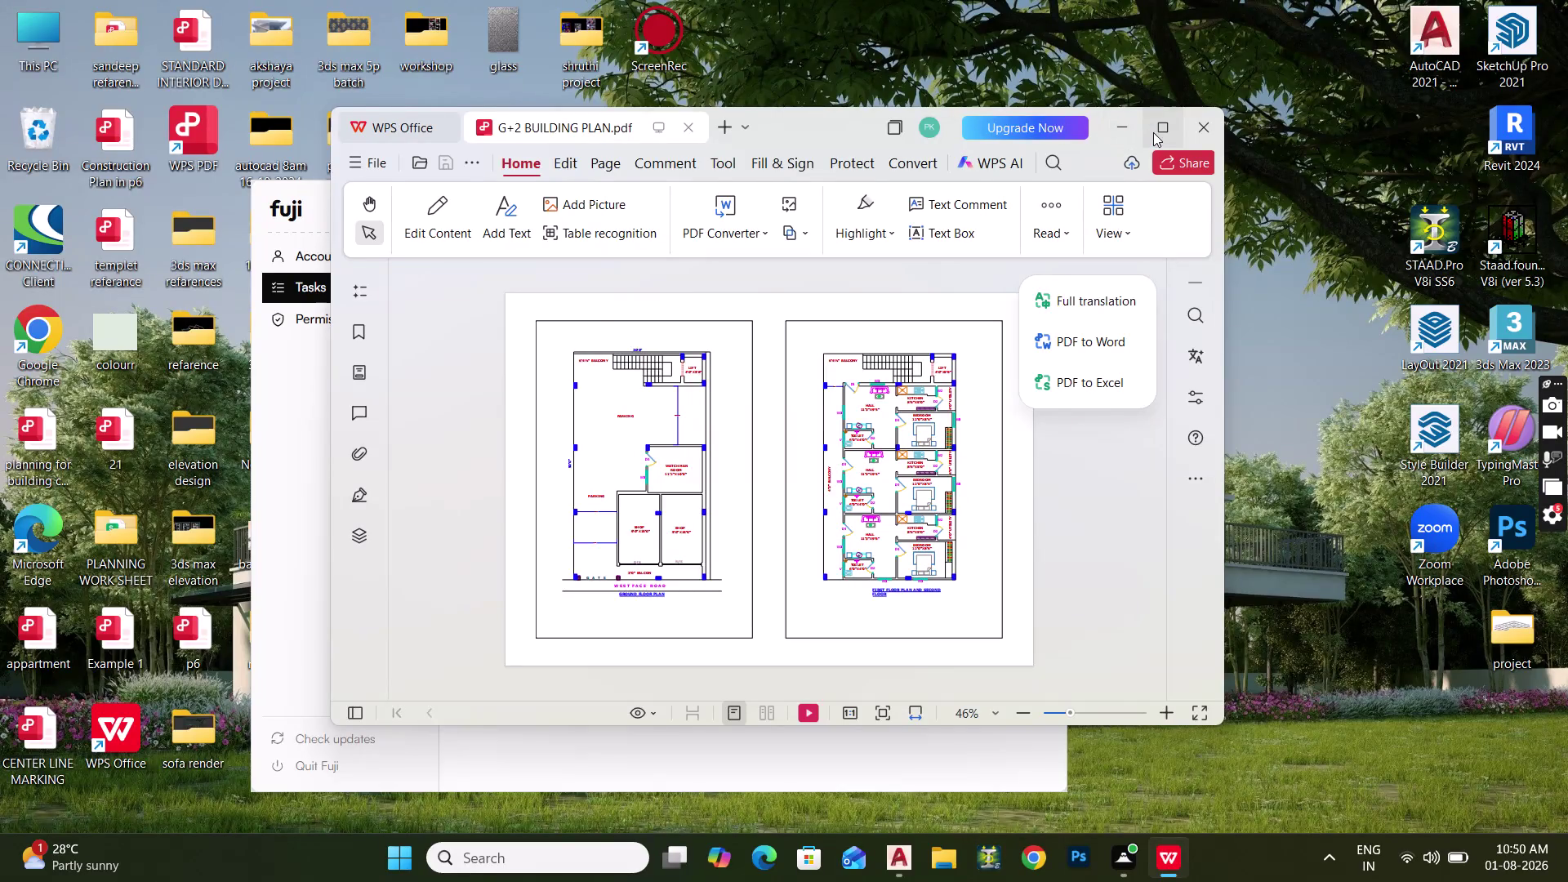
Maximize the WPS PDF window and pan across the building plan sheets.
click(1156, 134)
scroll(up, 3)
scroll(up, 3)
scroll(up, 3)
middle_drag(676, 411, 735, 591)
scroll(up, 3)
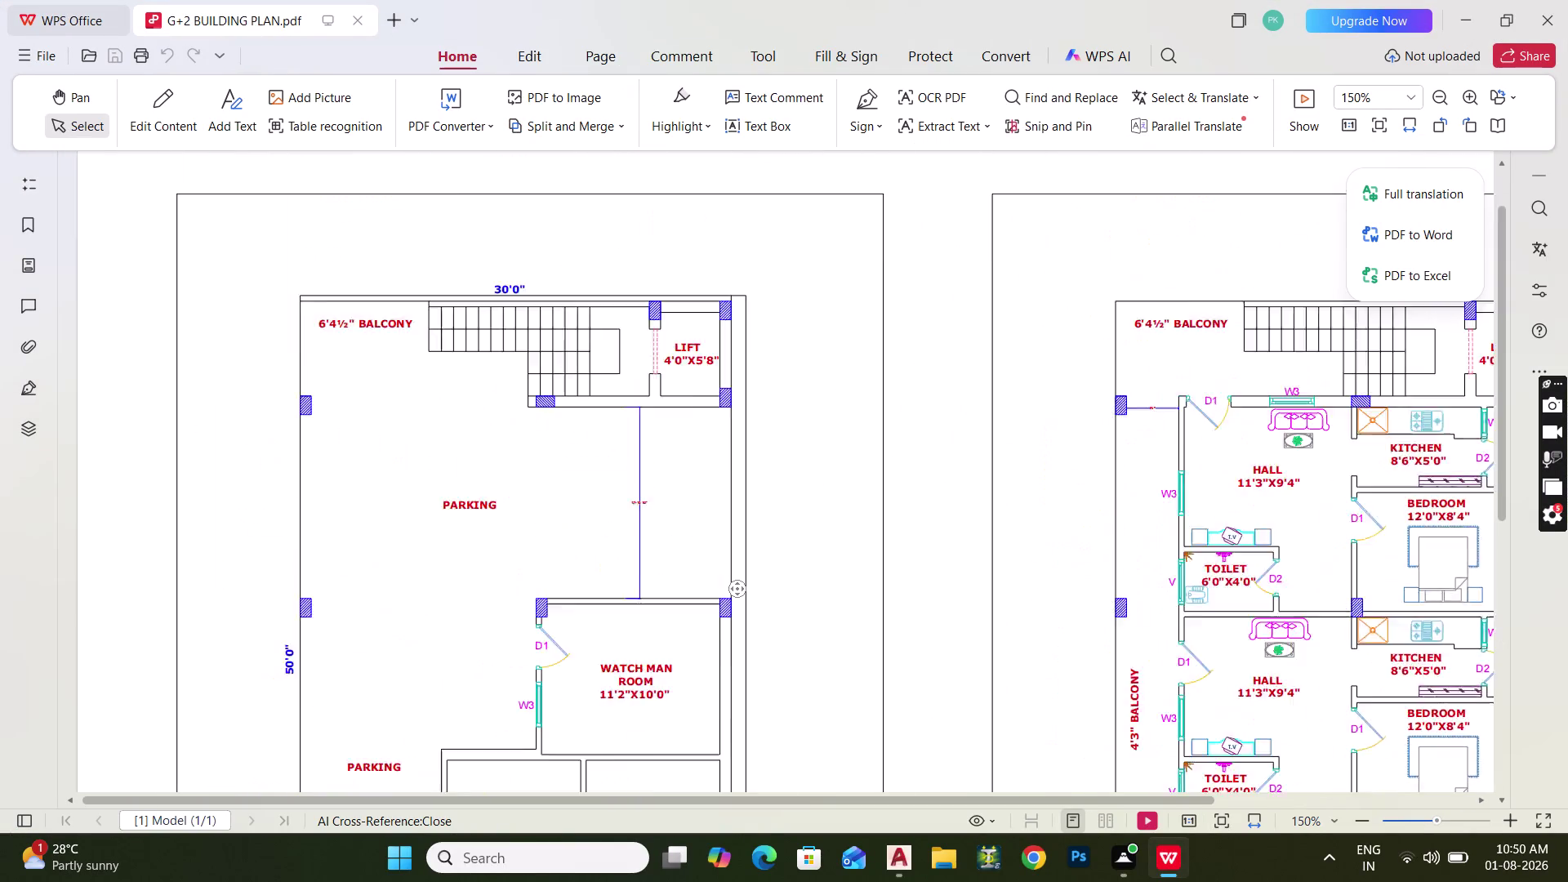
middle_drag(662, 504, 900, 405)
drag(558, 489, 843, 473)
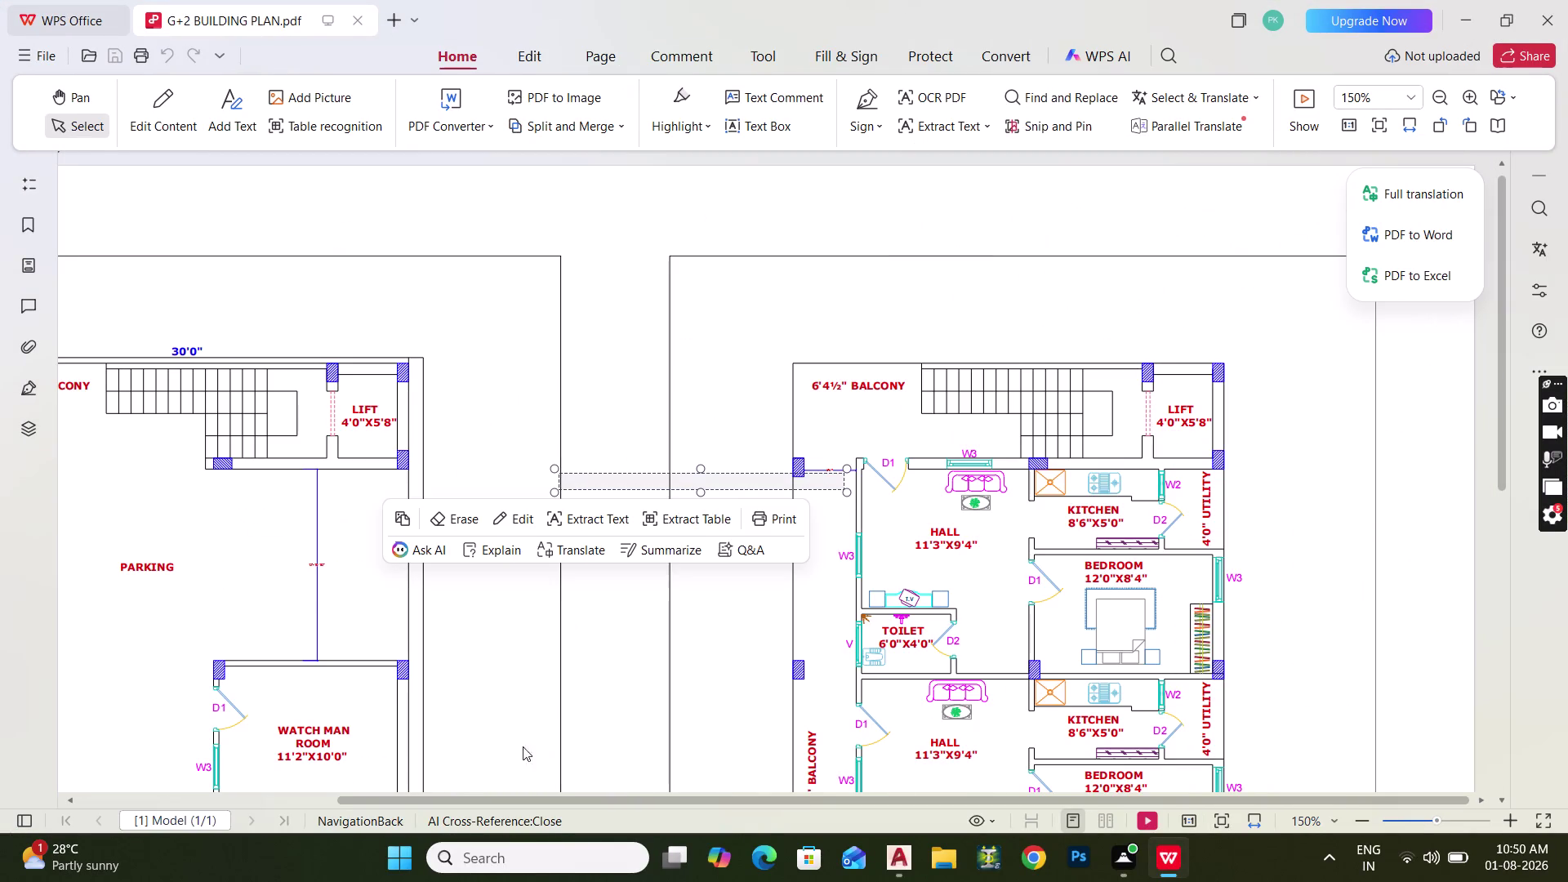
drag(469, 798, 254, 722)
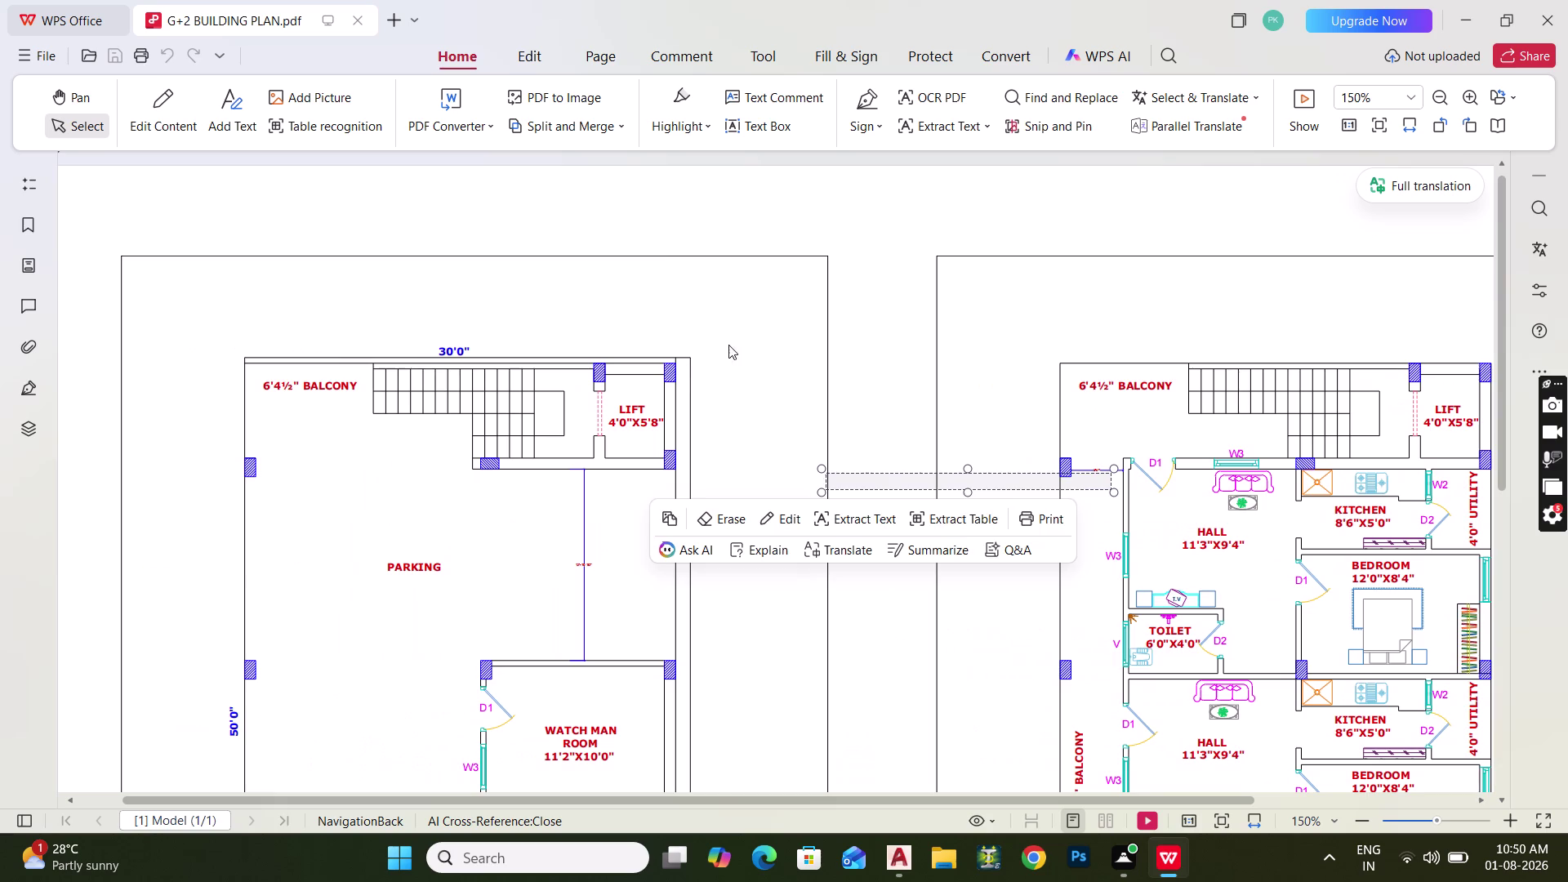
click(740, 332)
Zoom to 200% on the ground floor plan's balcony and stairs.
scroll(down, 3)
scroll(down, 3)
scroll(down, 3)
scroll(down, 3)
scroll(up, 3)
scroll(up, 3)
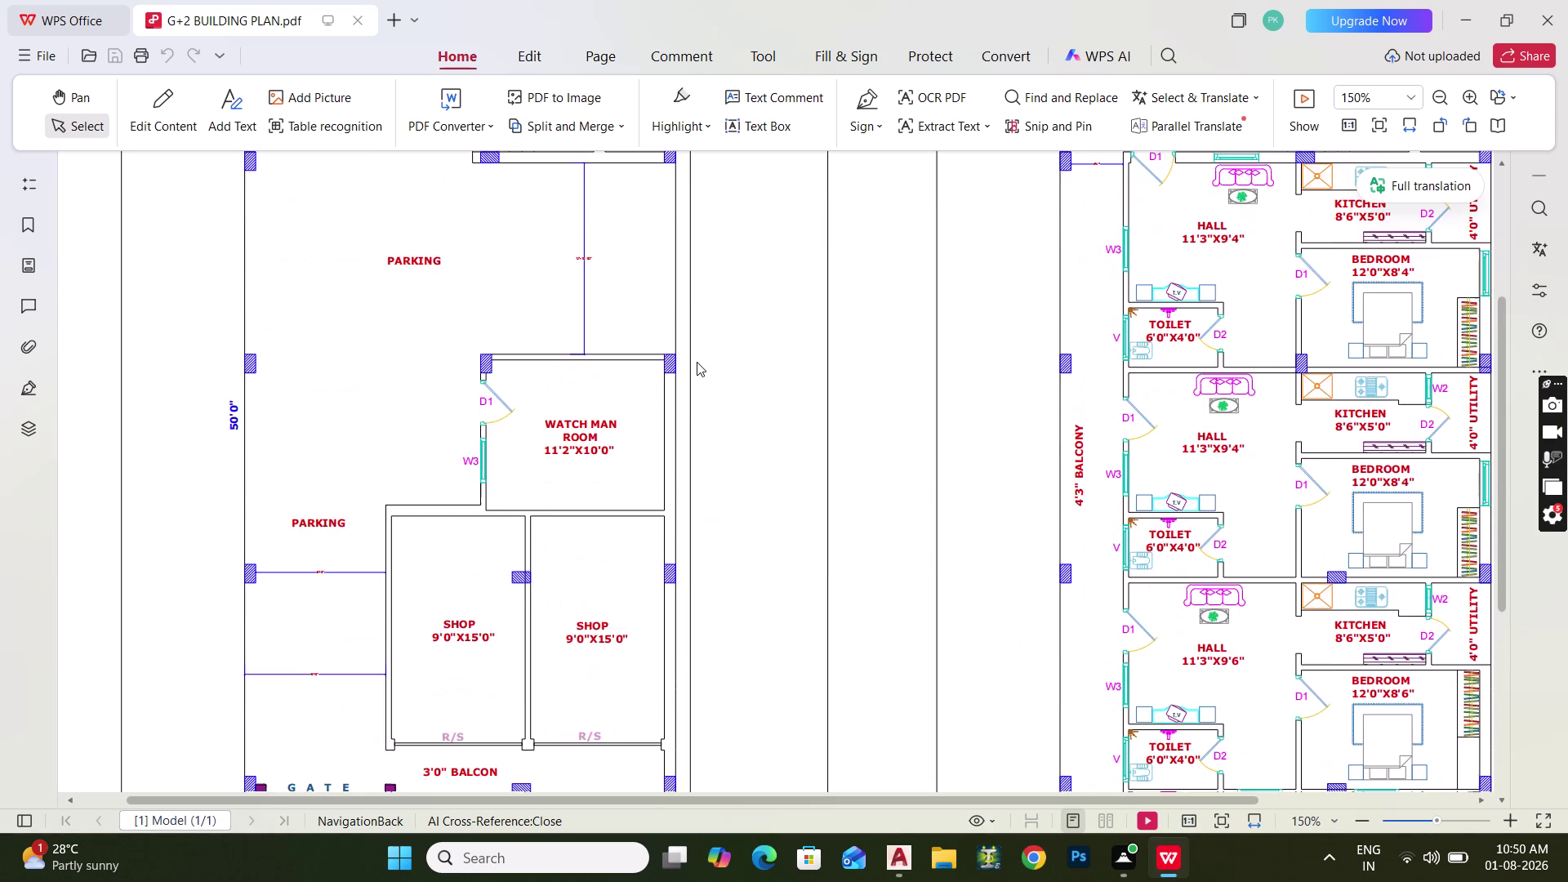
scroll(up, 3)
scroll(up, 3)
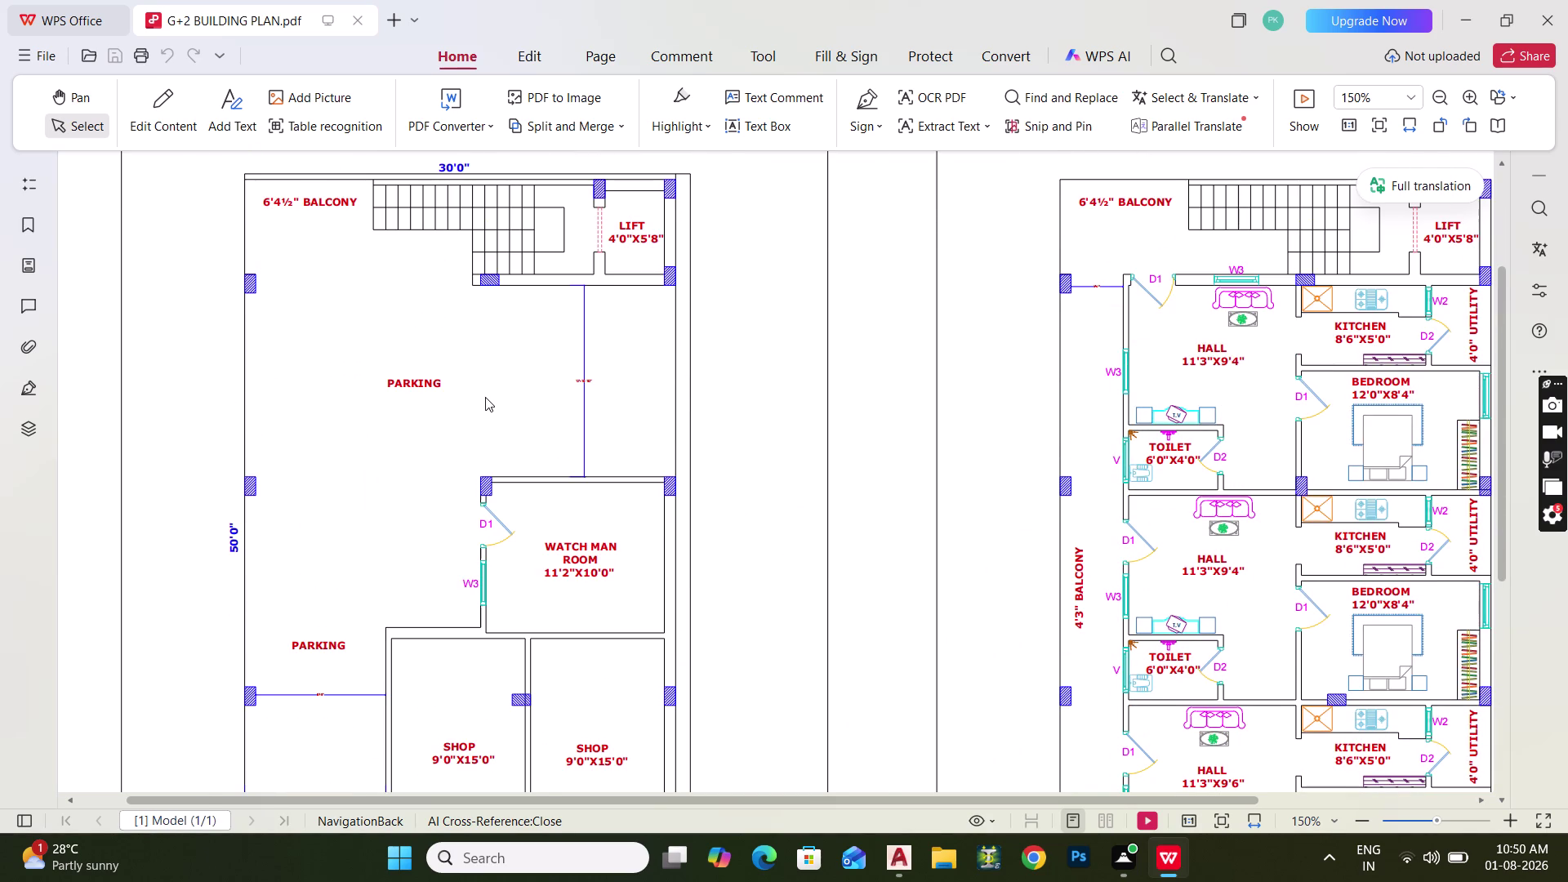
scroll(up, 3)
middle_drag(489, 397, 643, 430)
scroll(up, 3)
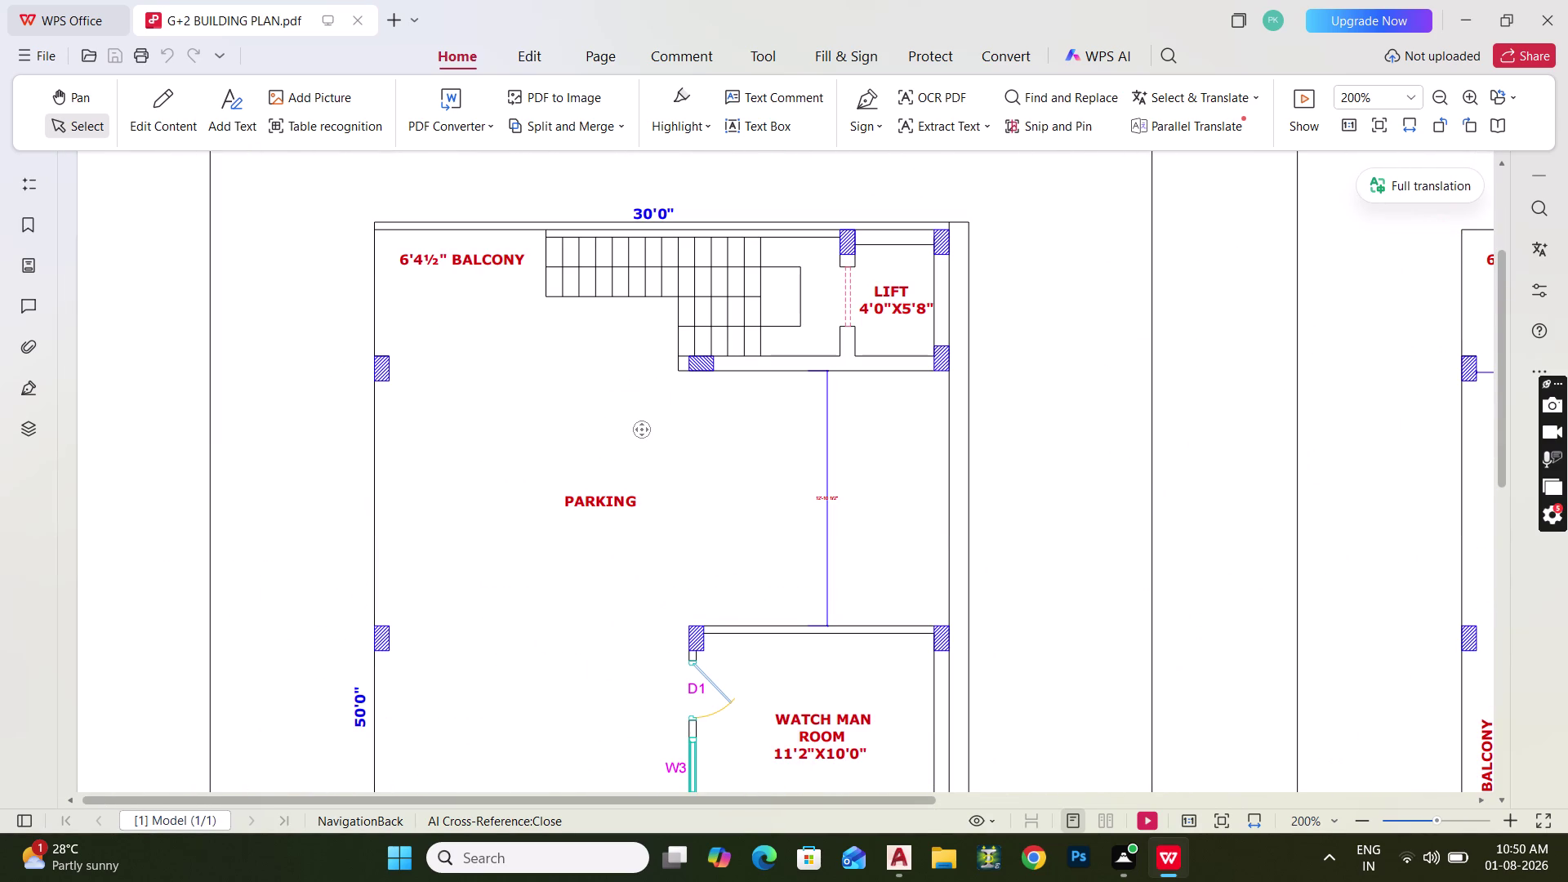
key(Escape)
Switch to the blank AutoCAD 2021 drawing.
click(899, 848)
scroll(down, 3)
middle_drag(681, 445, 637, 596)
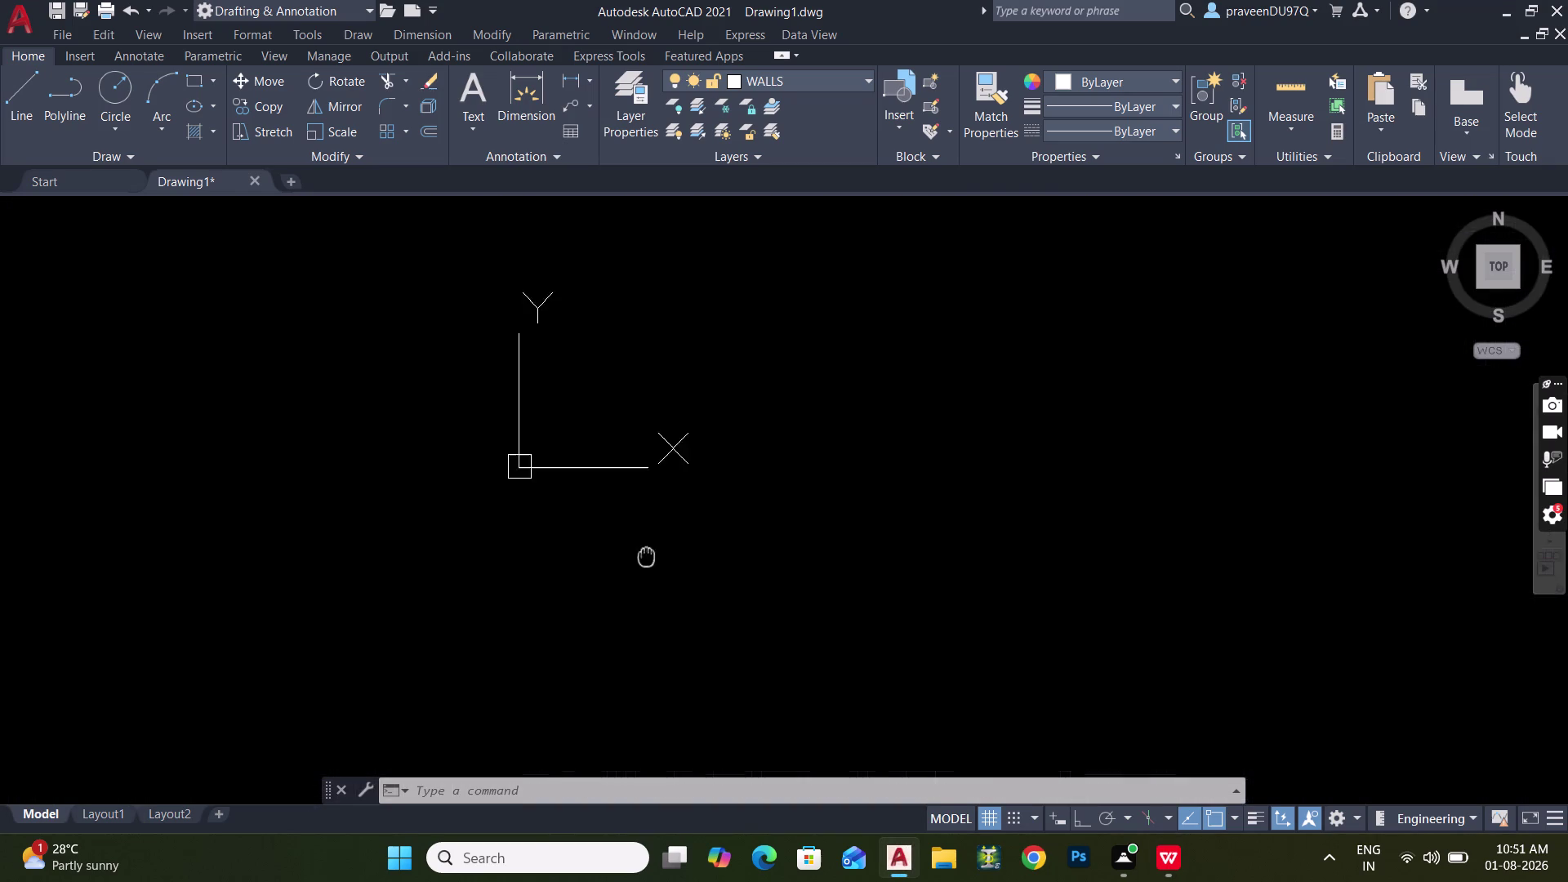
Start a rectangle at a picked corner with length 30' and width 50'.
middle_drag(637, 596, 636, 607)
text(RE)
key(c)
key(space)
click(593, 210)
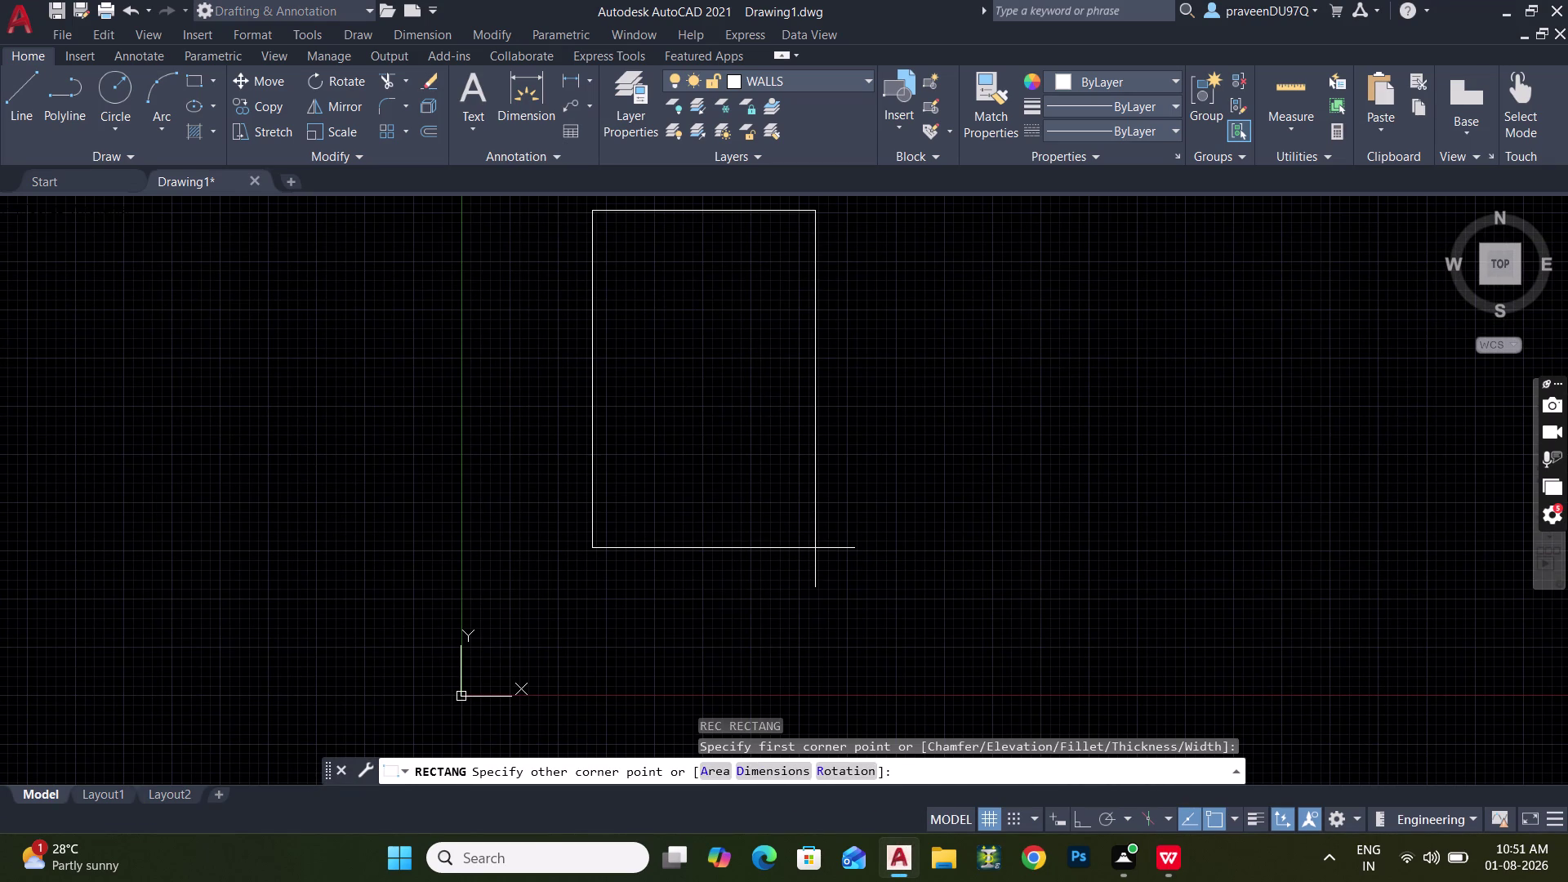
text(D)
key(space)
text(30)
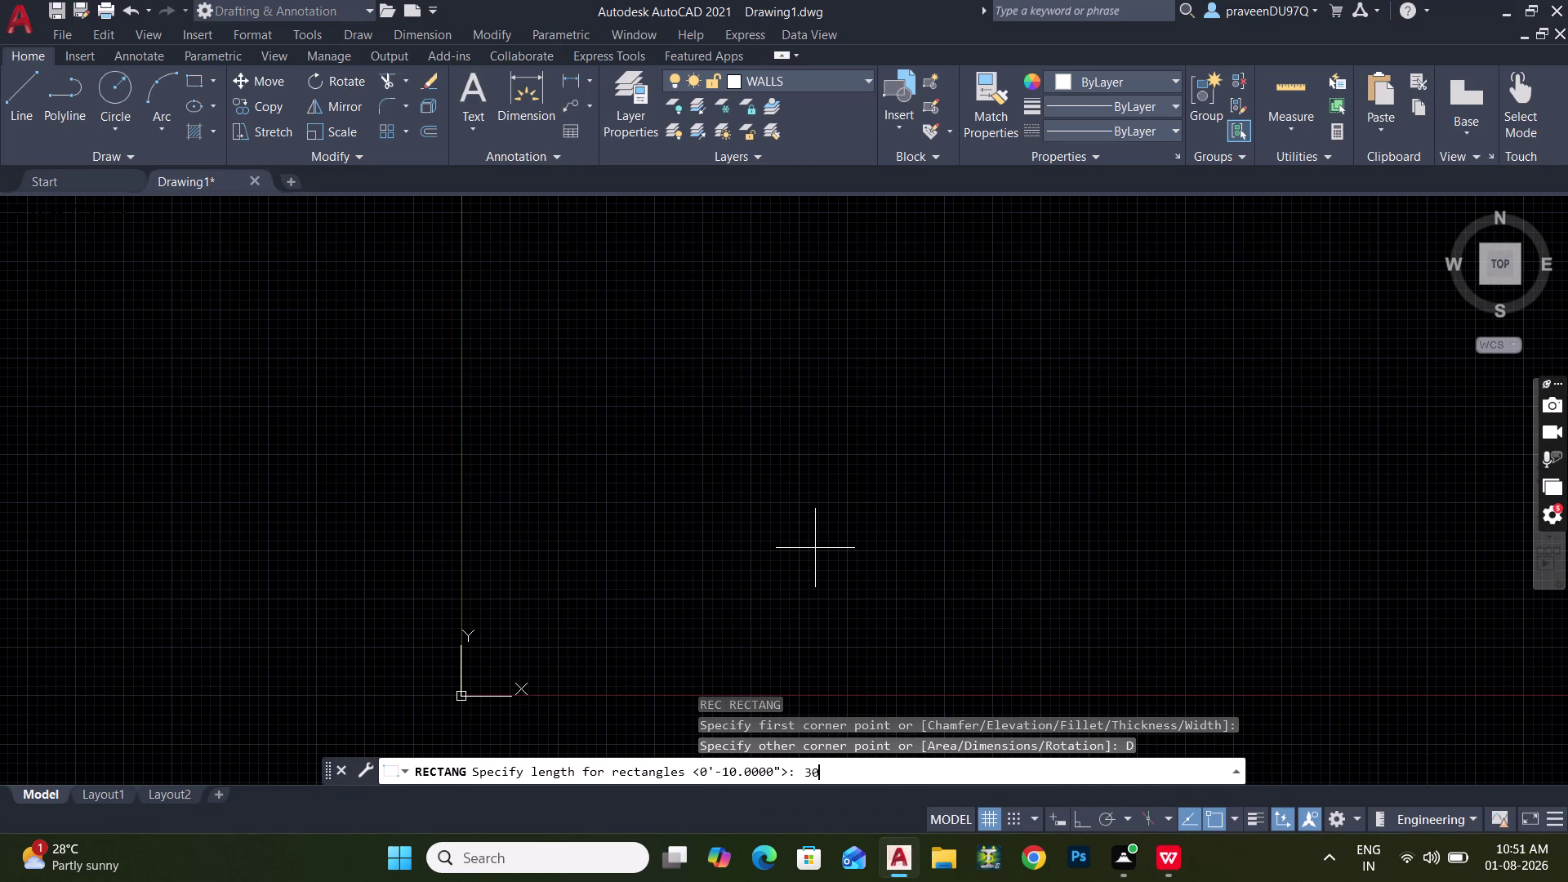
text(')
key(Return)
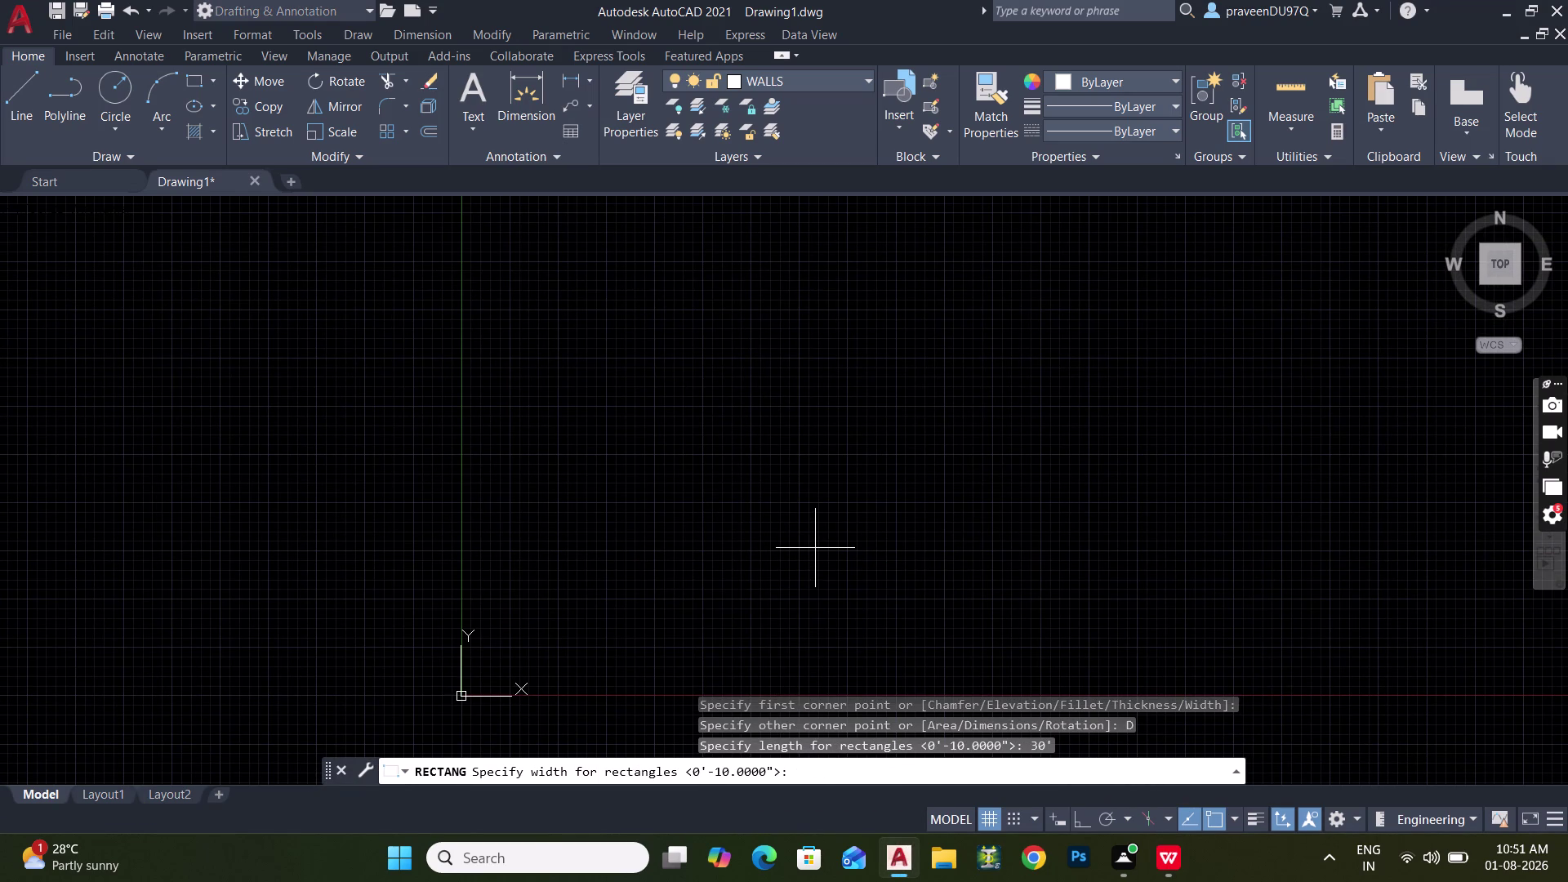
text(50')
key(Return)
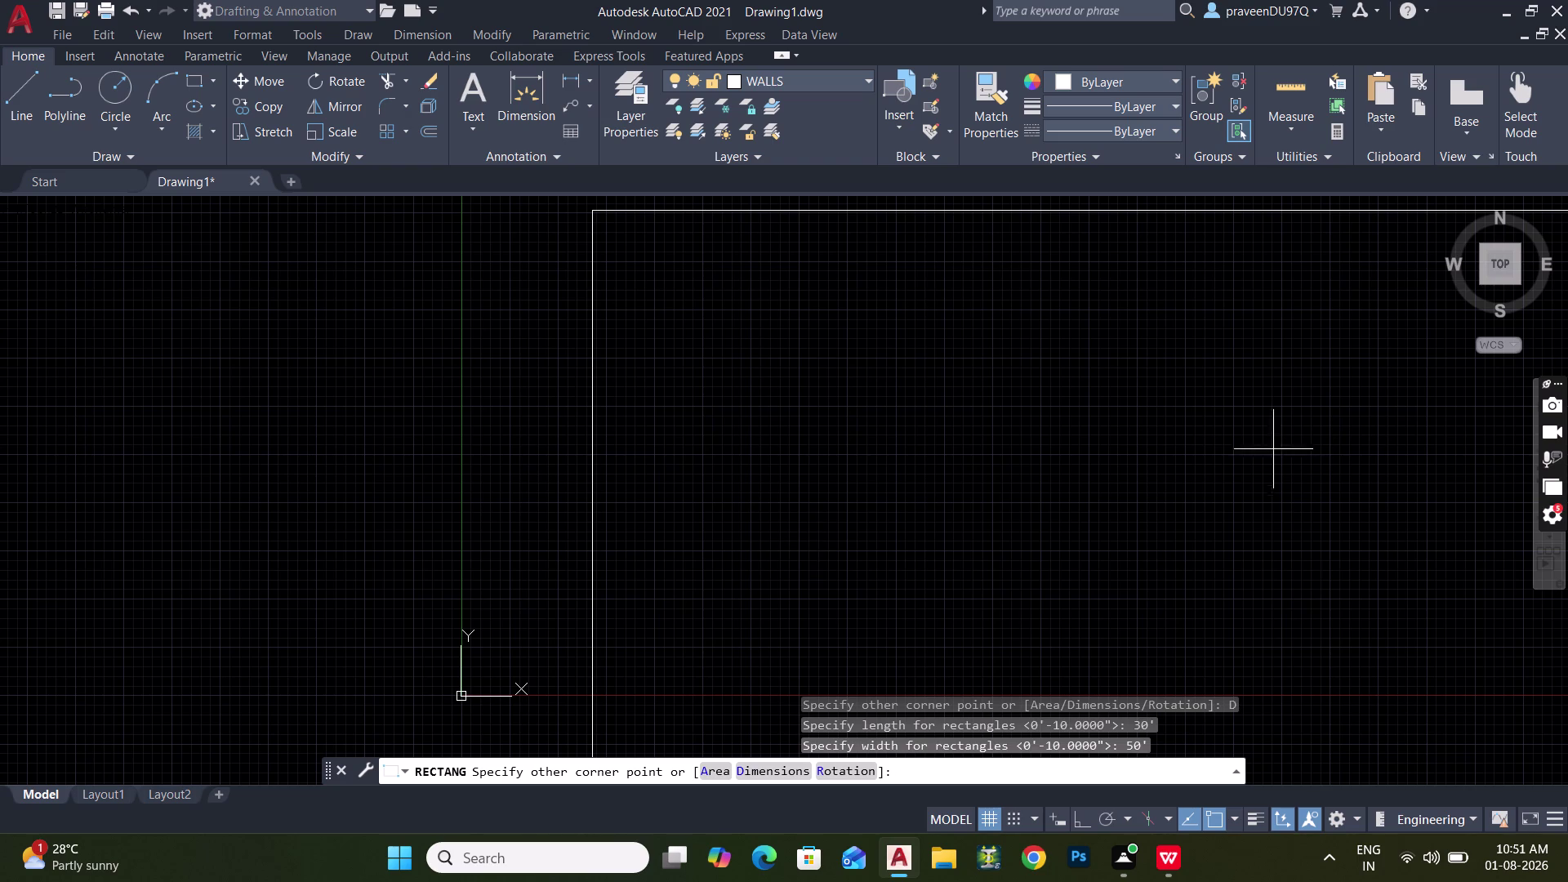
Place the rectangle, fit it in view, and check the PDF plan.
scroll(down, 3)
middle_drag(880, 312, 810, 586)
click(844, 402)
scroll(down, 3)
middle_drag(858, 415, 853, 486)
scroll(up, 3)
middle_drag(860, 446, 848, 477)
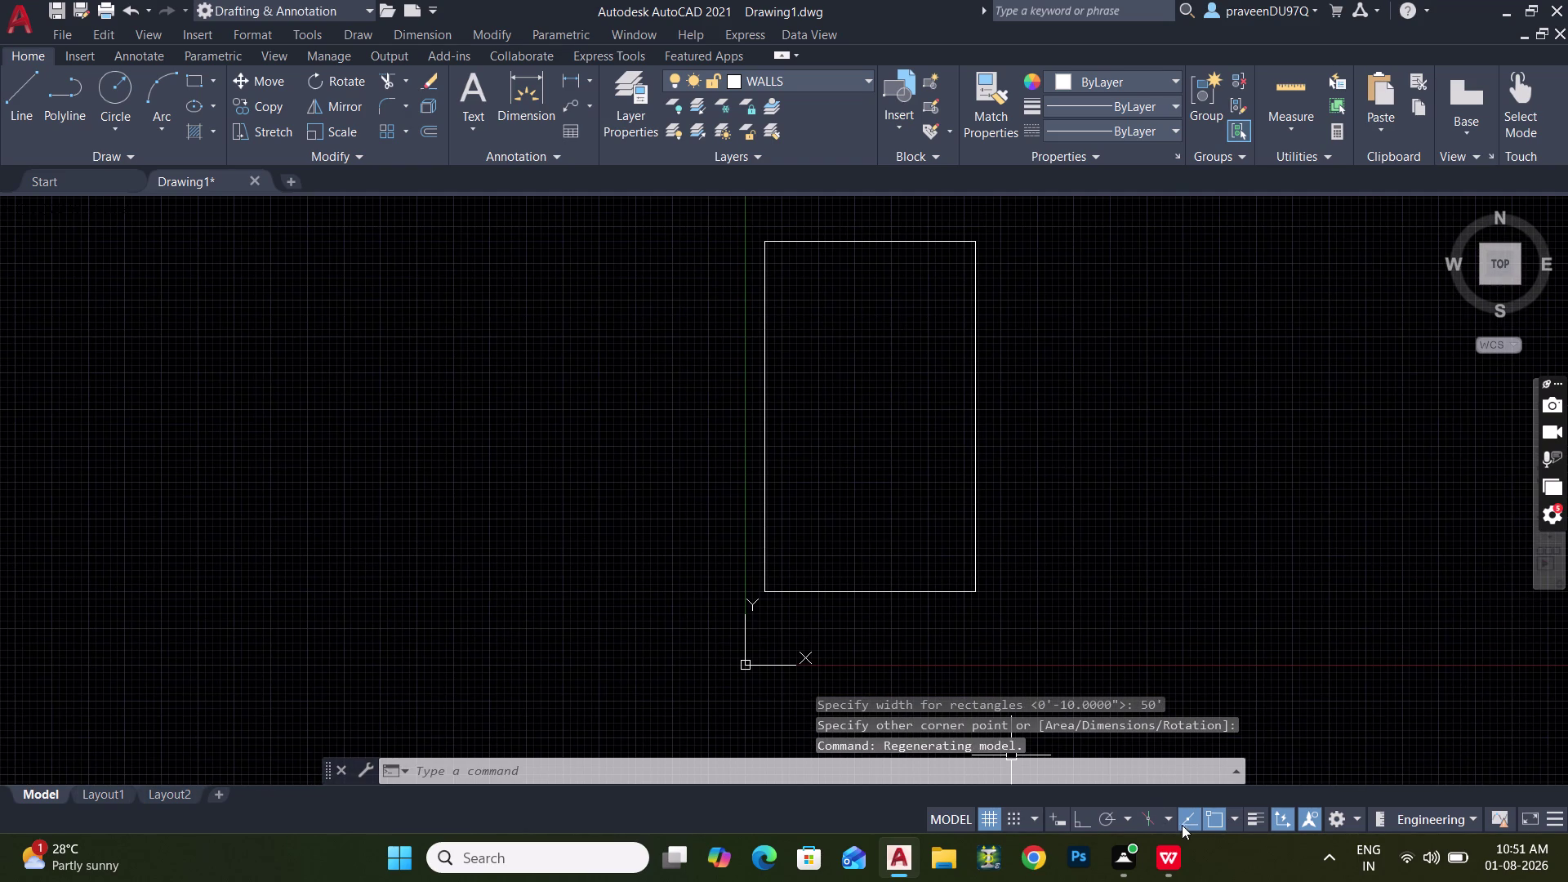
click(1174, 844)
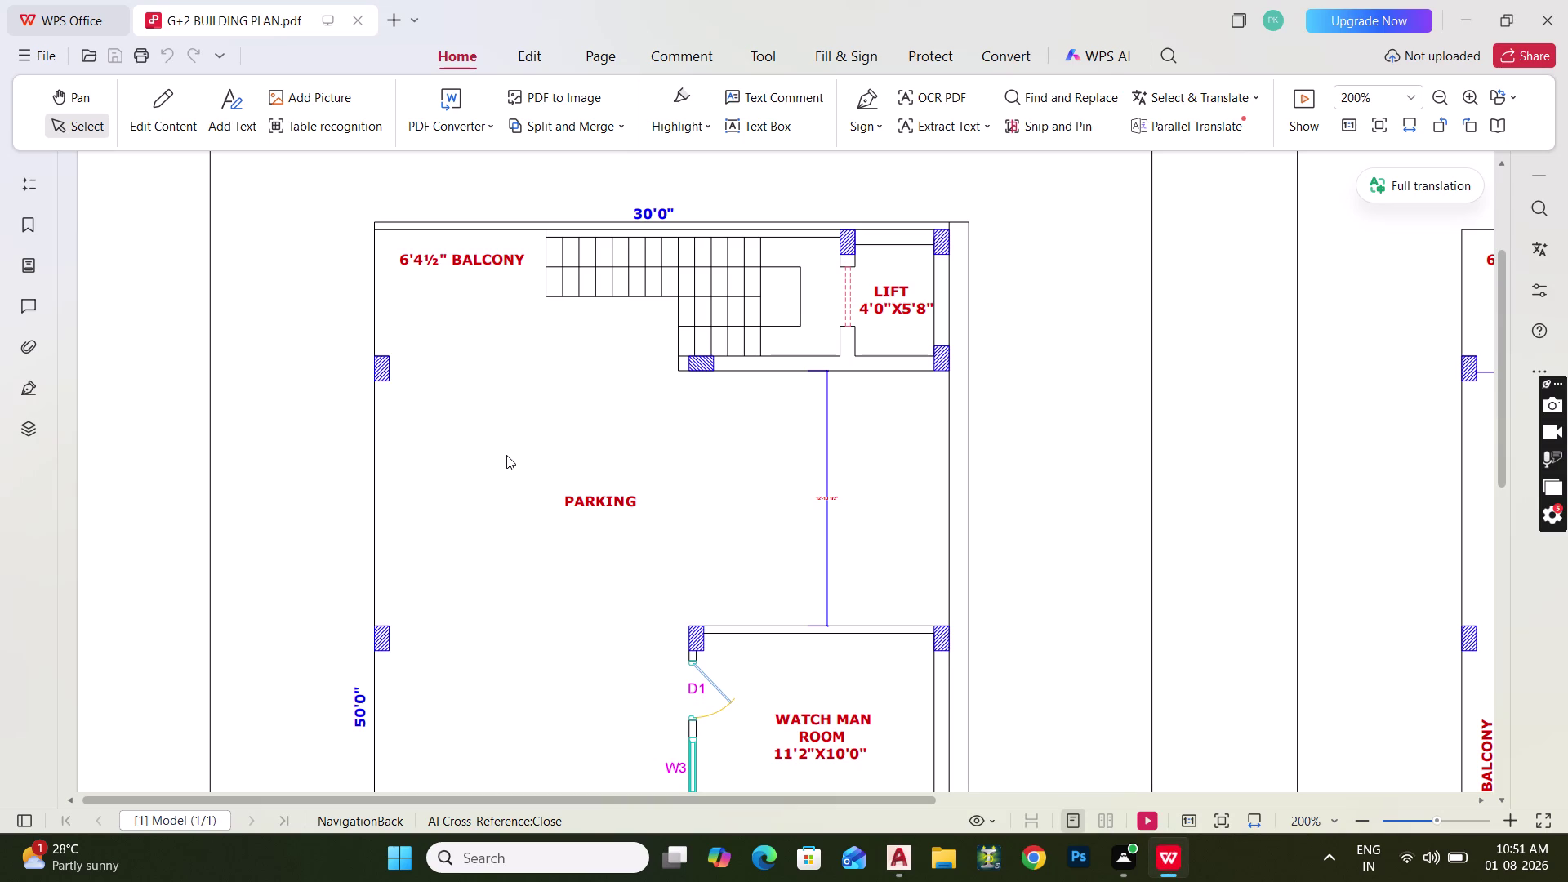
click(1473, 13)
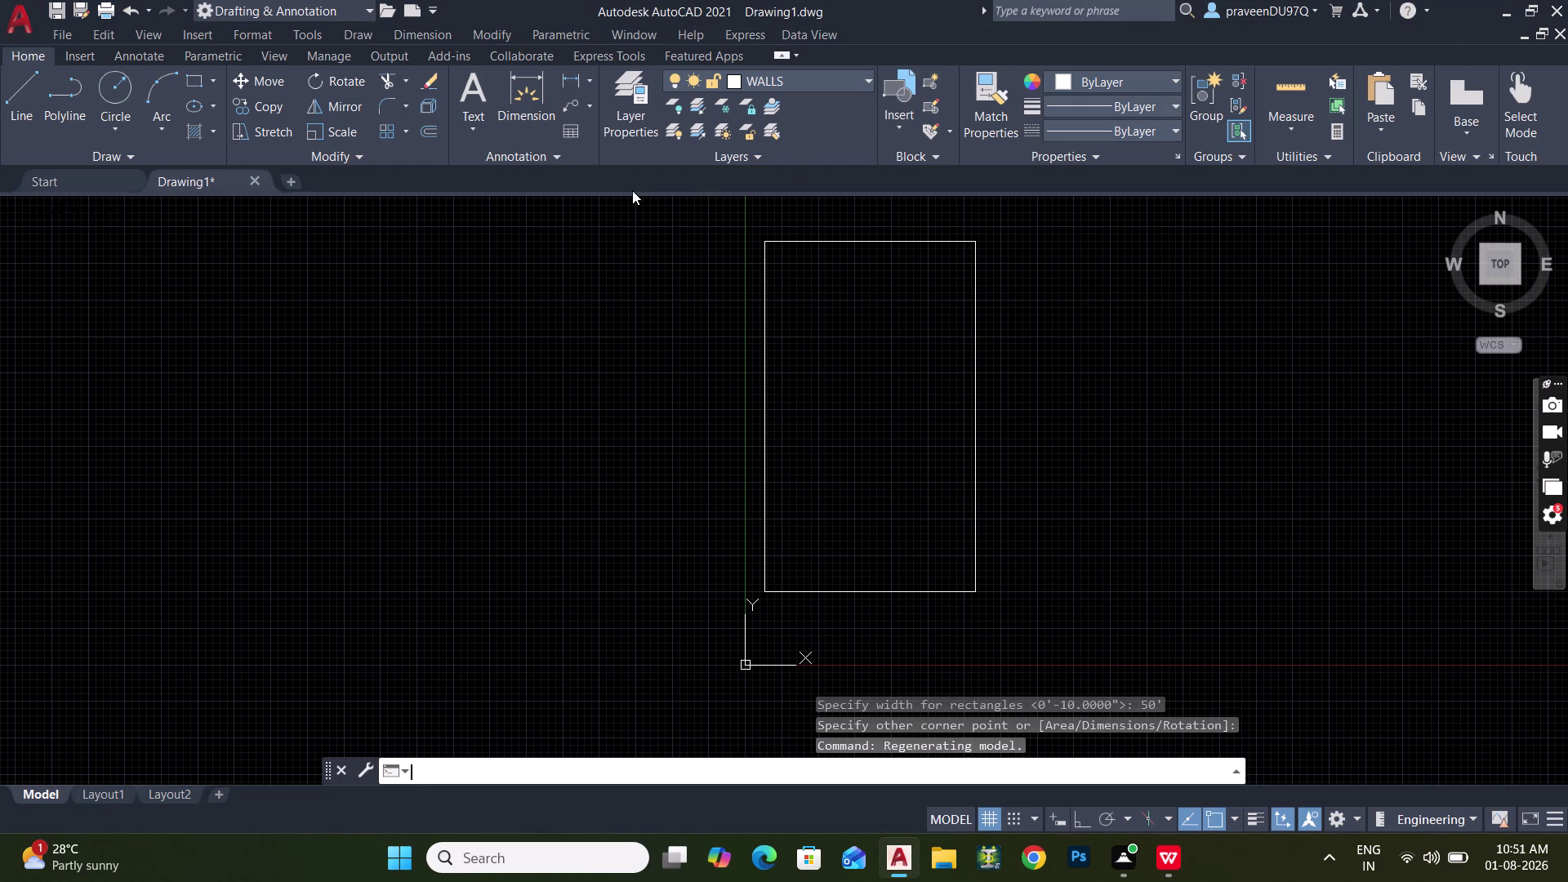
Begin a 4.5" offset, then cancel it.
text(O)
key(space)
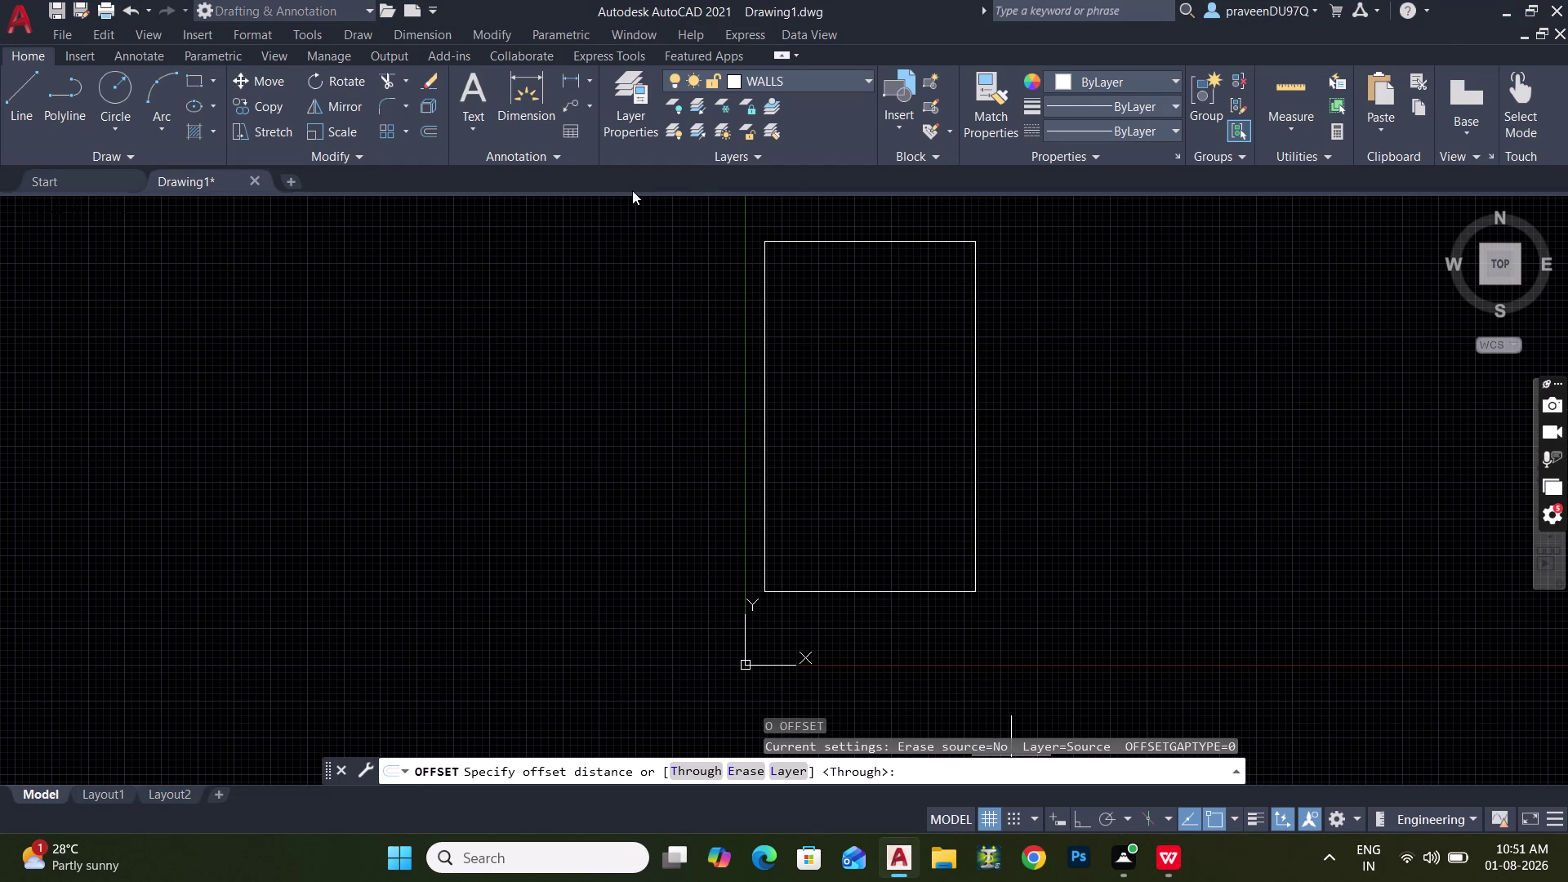
text(4.5)
key(shift+quotedbl)
key(Return)
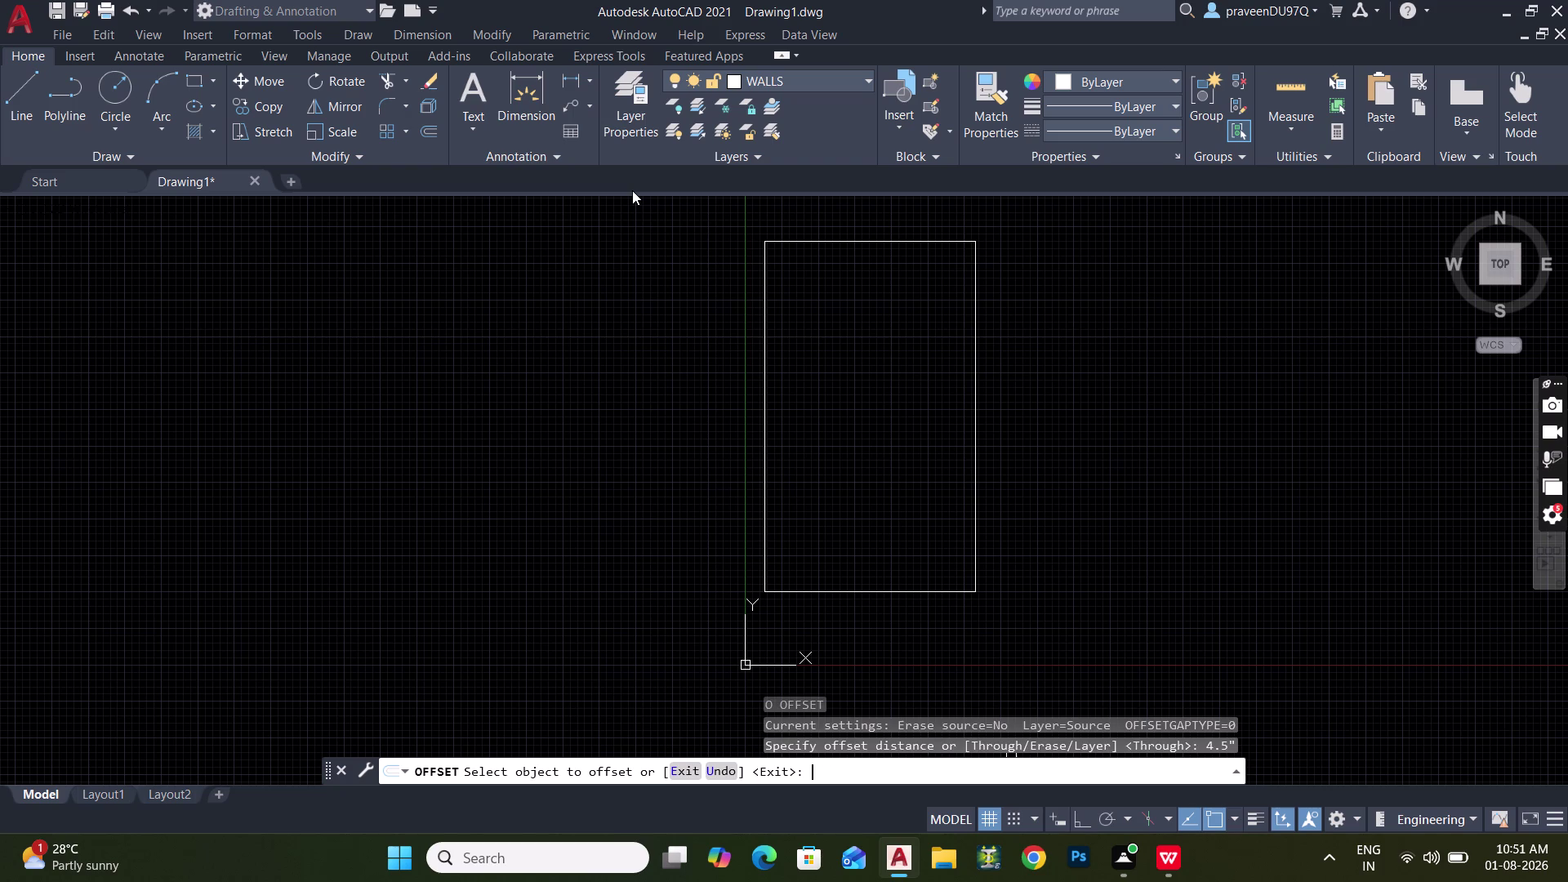
key(Escape)
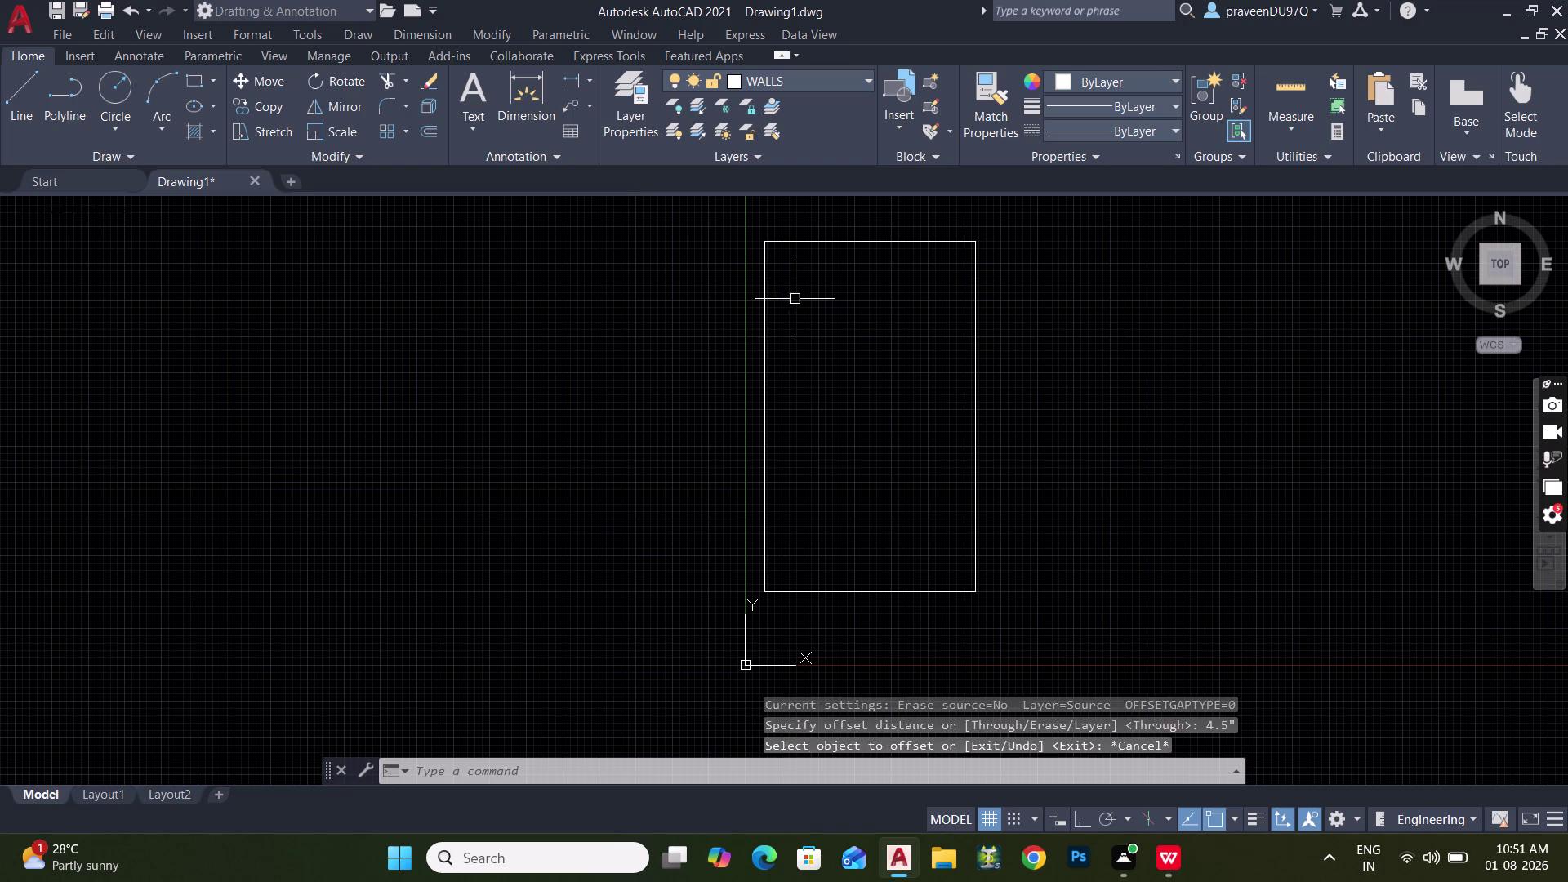
key(Escape)
Select the boundary rectangle and explode it into separate lines.
drag(811, 306, 799, 302)
click(656, 219)
text(X)
key(space)
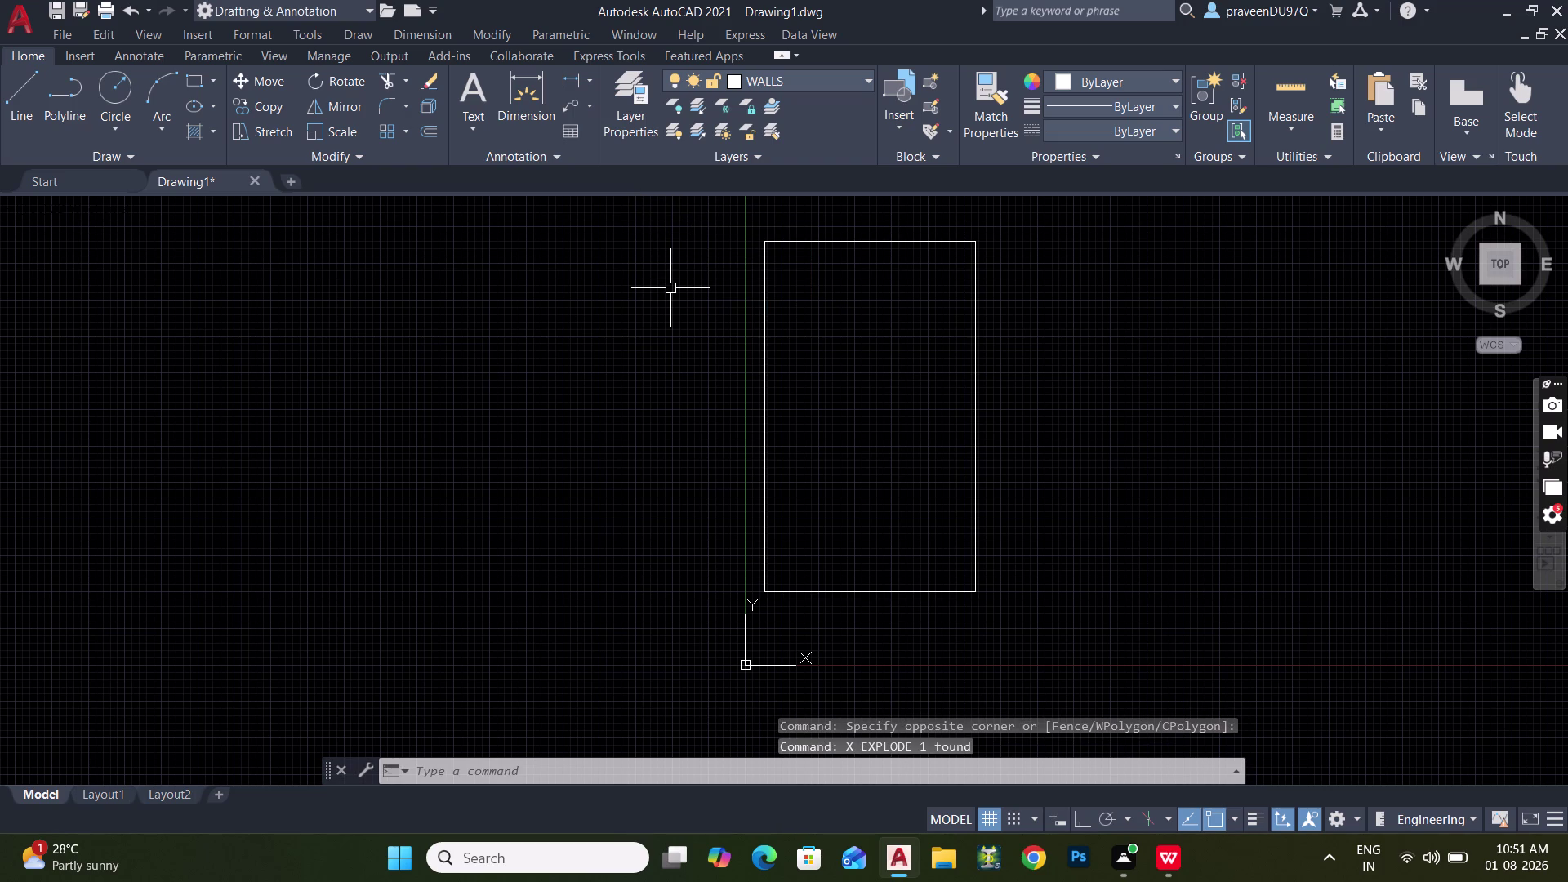
Offset the top edge 4.4" inward, then glance at the PDF plan.
text(O 4.4")
key(Return)
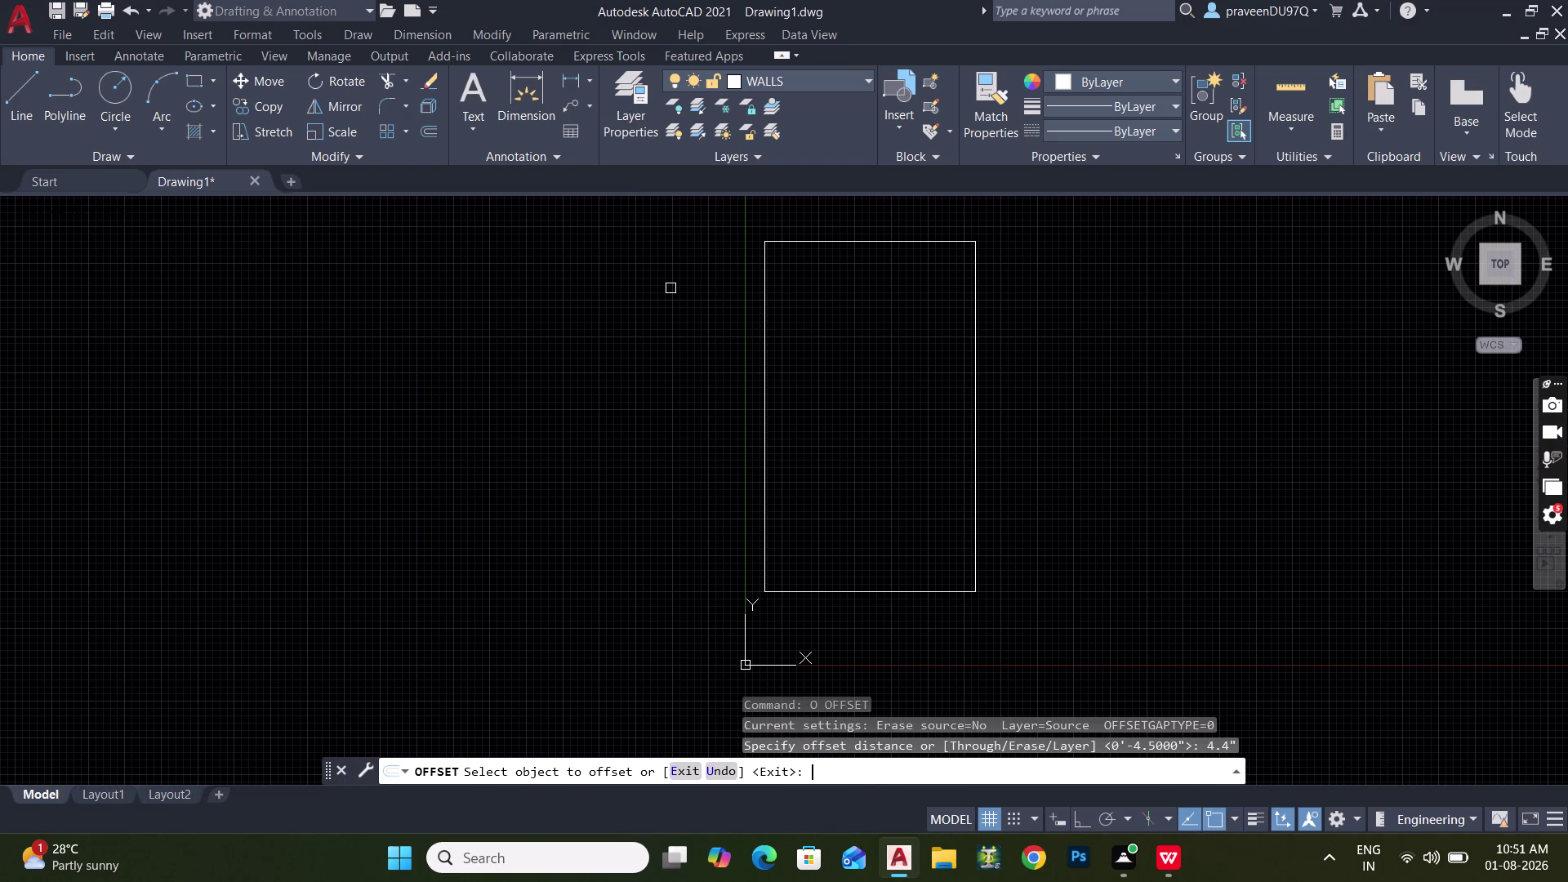
click(848, 241)
click(855, 325)
scroll(up, 3)
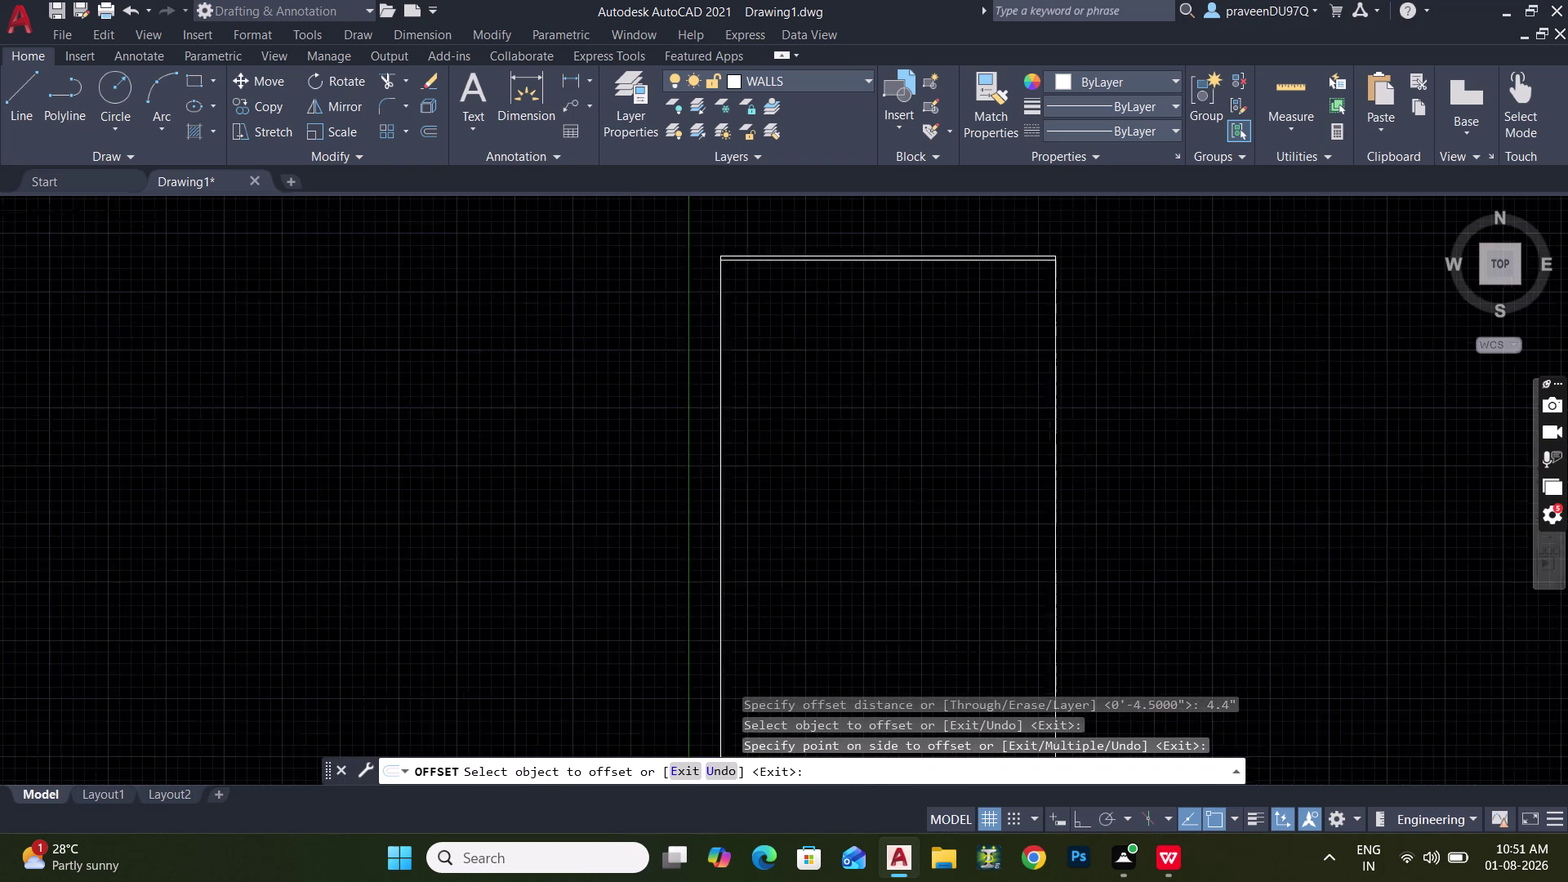
middle_drag(832, 228, 837, 310)
key(Escape)
click(1156, 866)
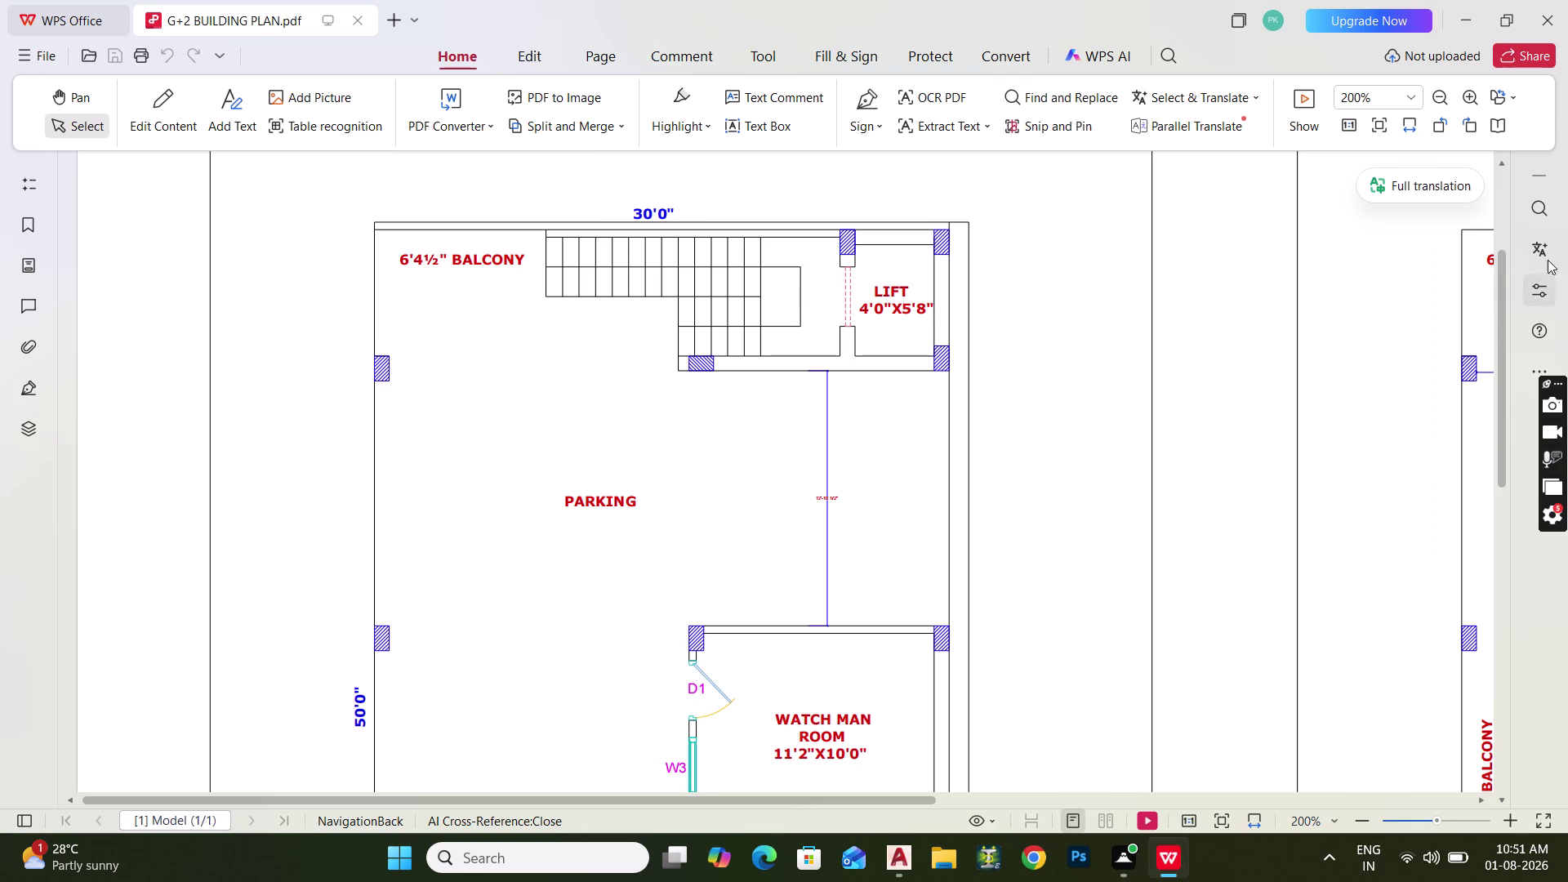
click(1466, 30)
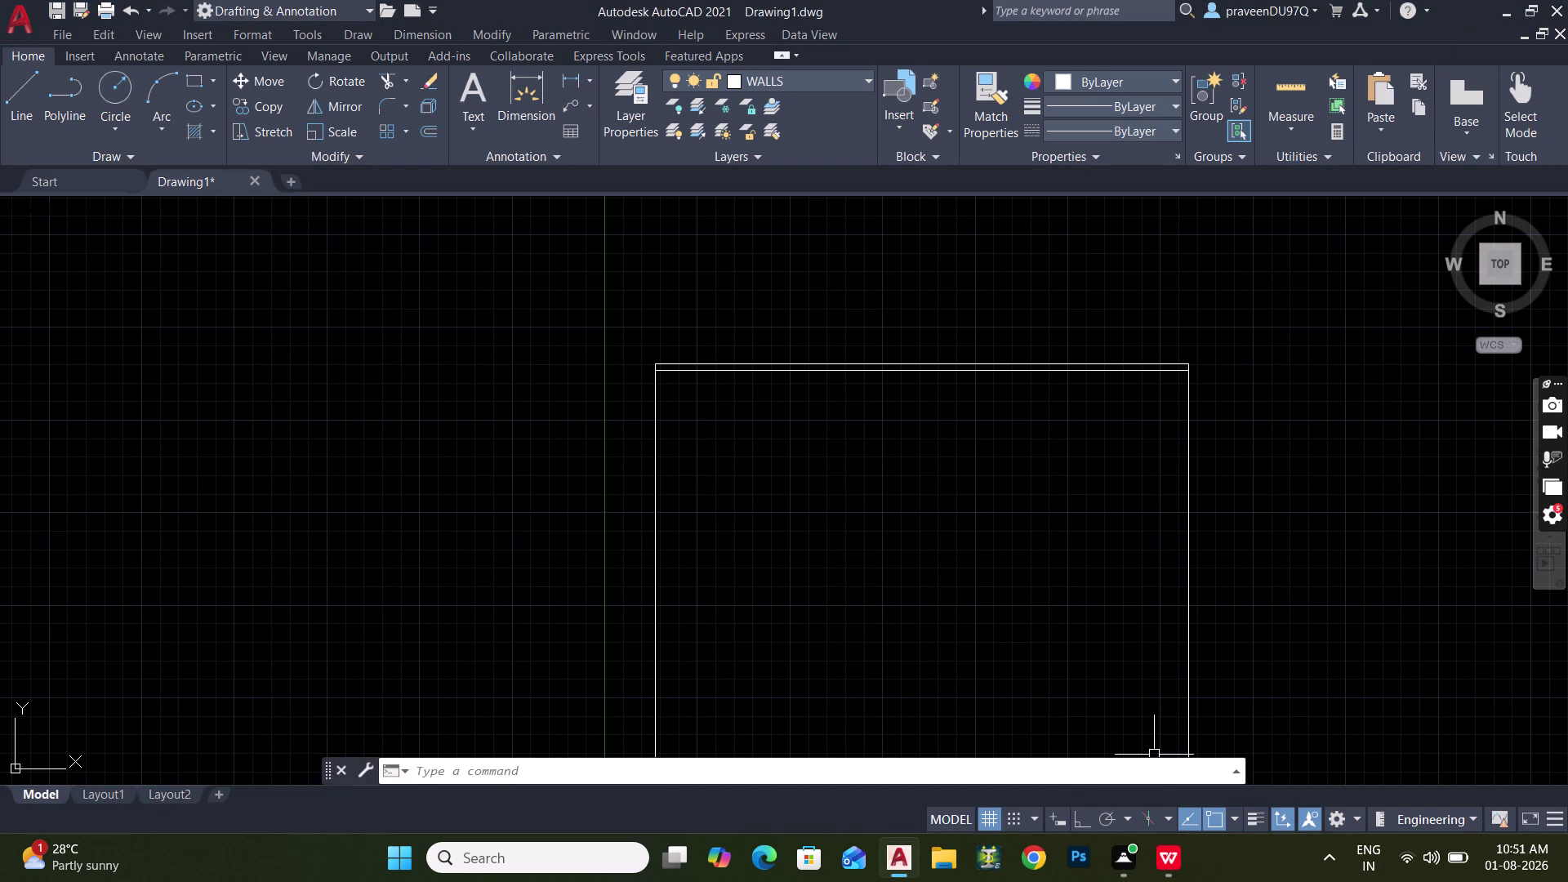
Offset the inner top wall line 6'4.5" downward, then switch to the PDF.
text(O)
key(space)
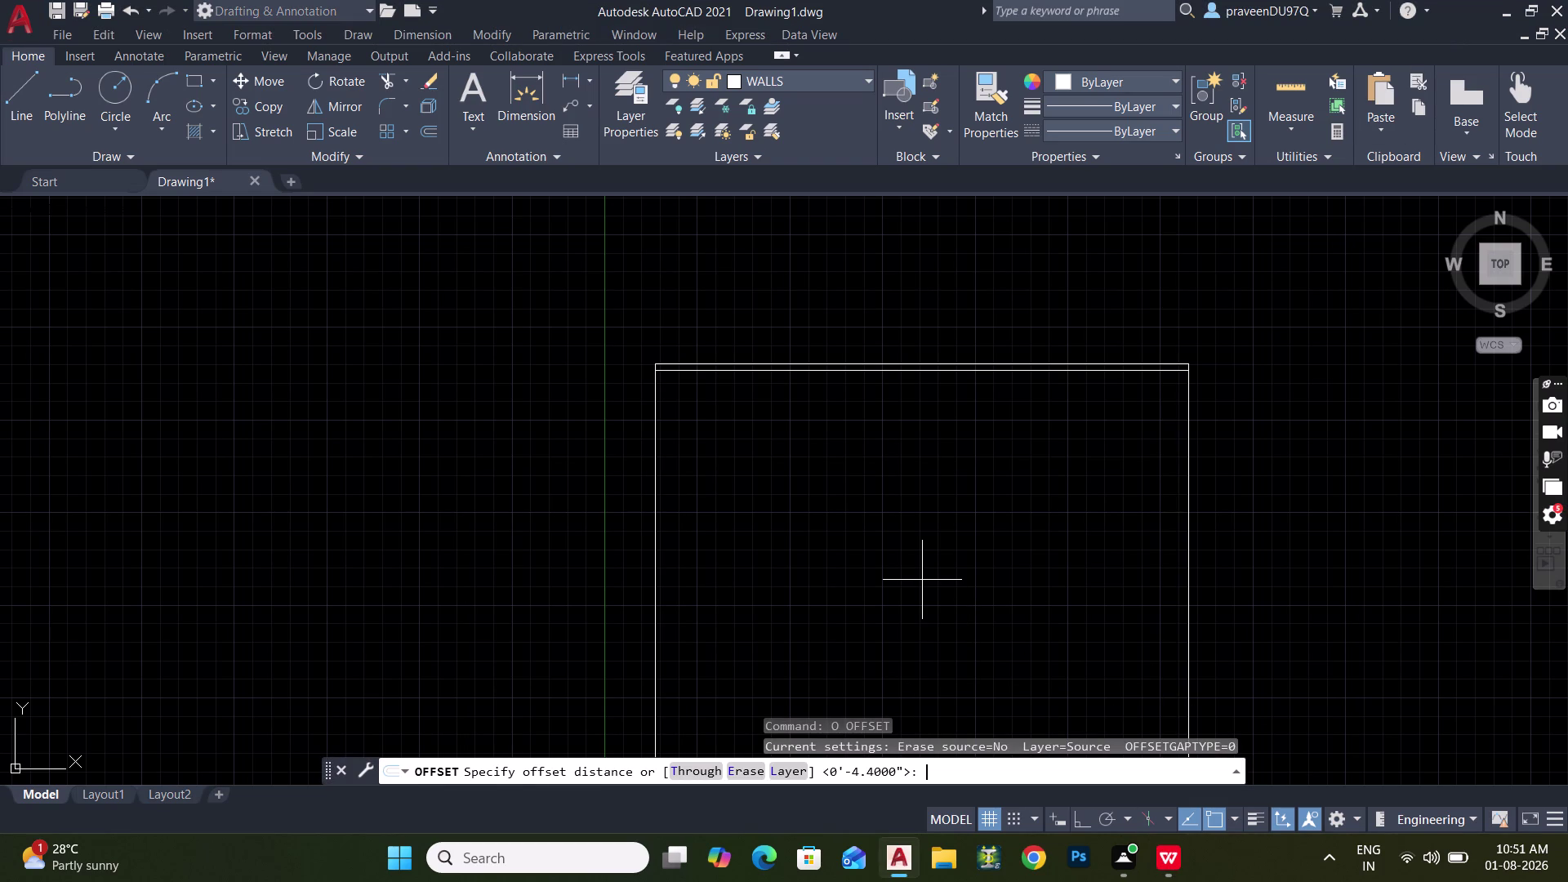
text(6'4.5")
key(Return)
click(781, 370)
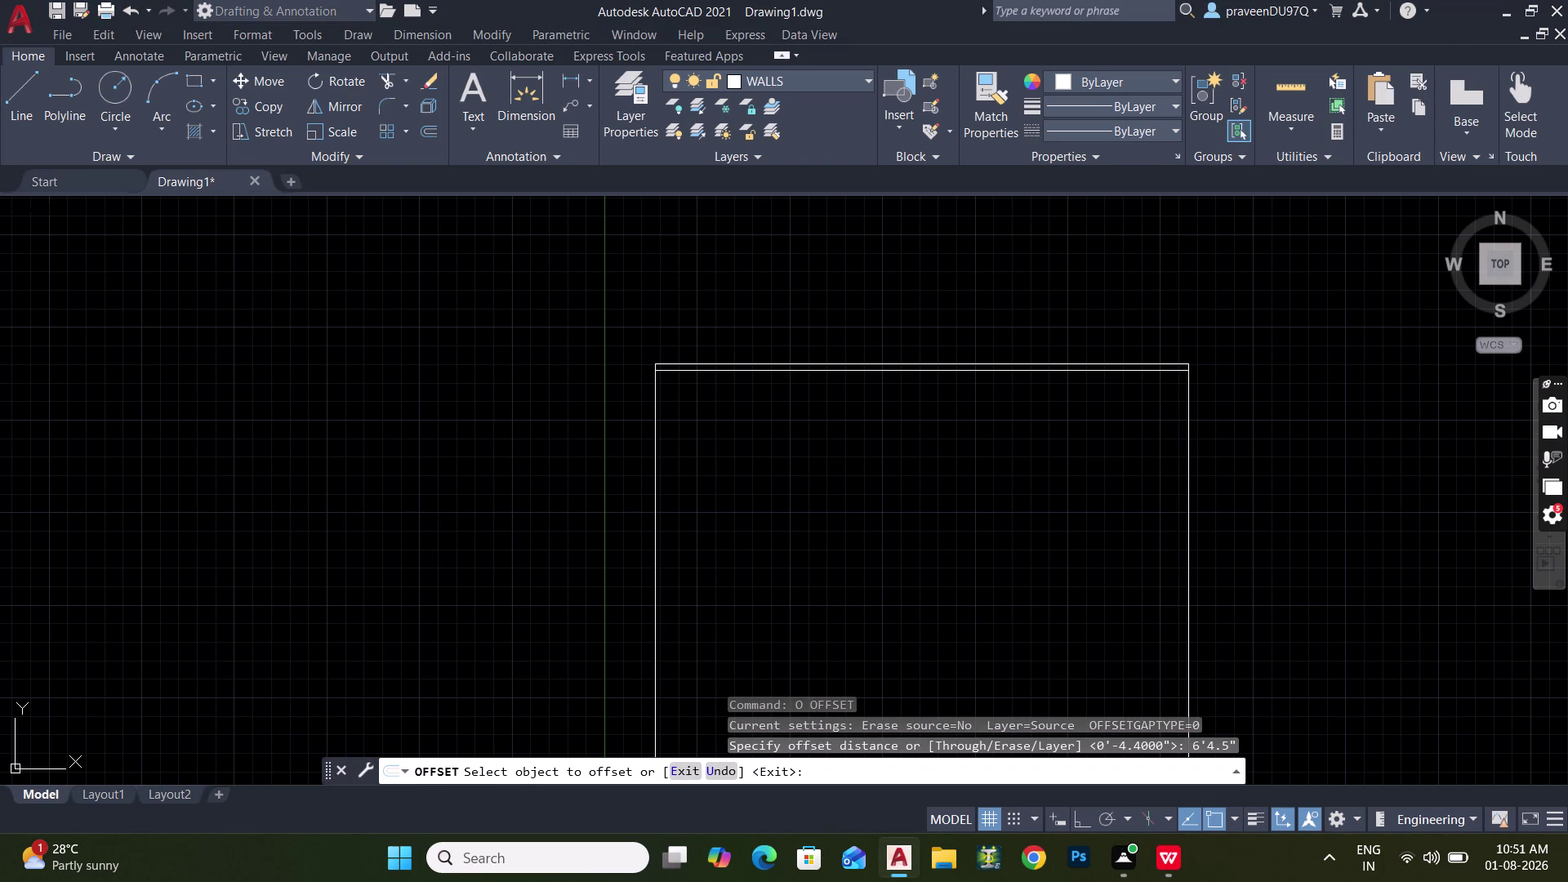
click(791, 491)
key(Escape)
middle_drag(764, 434, 751, 515)
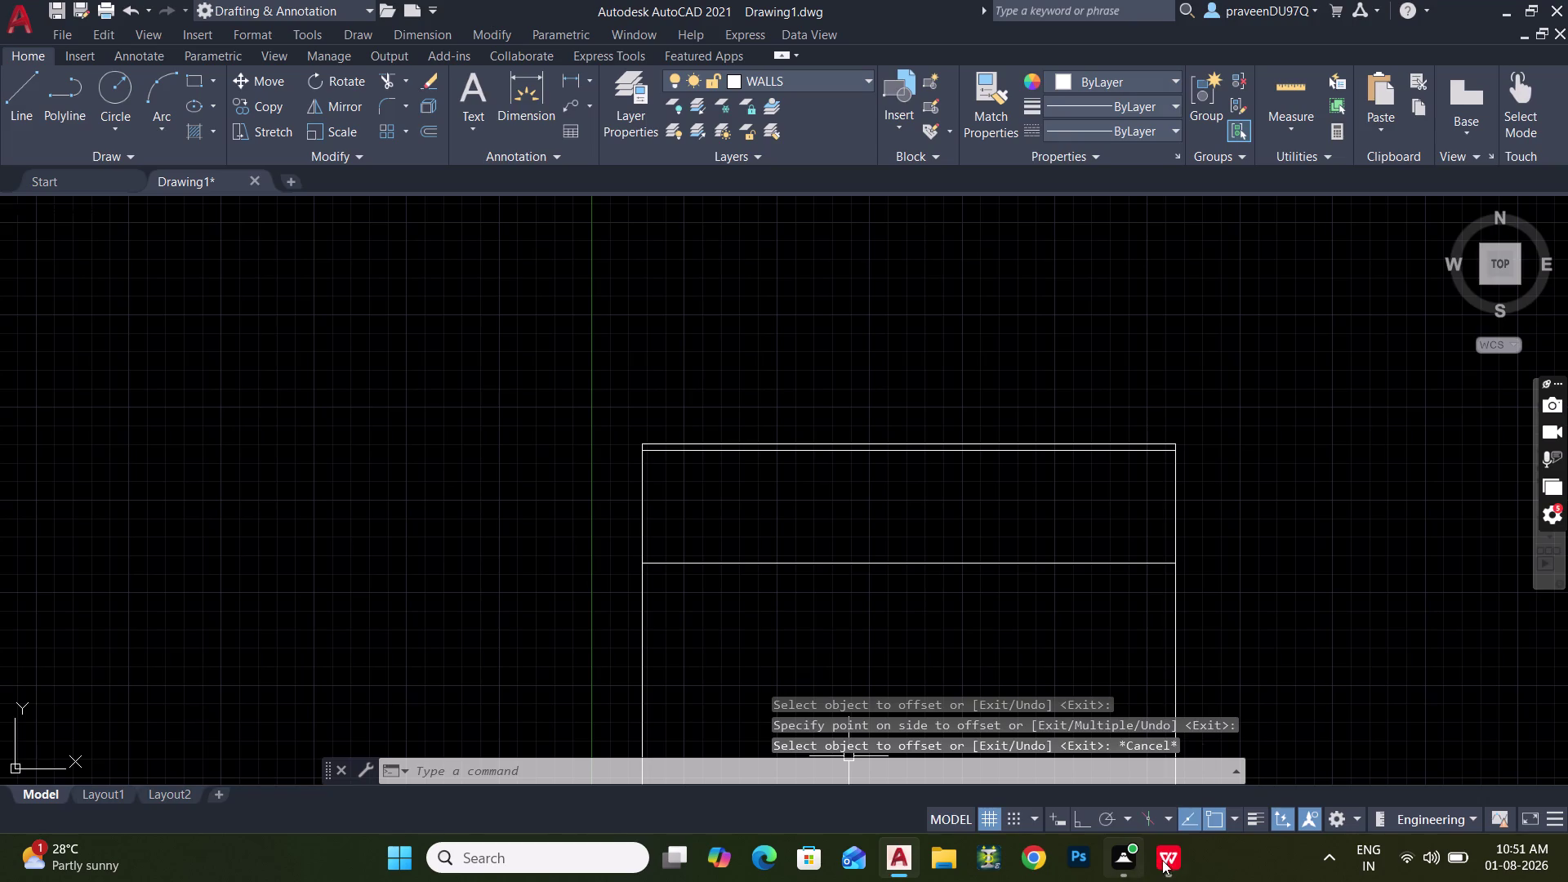
click(1168, 859)
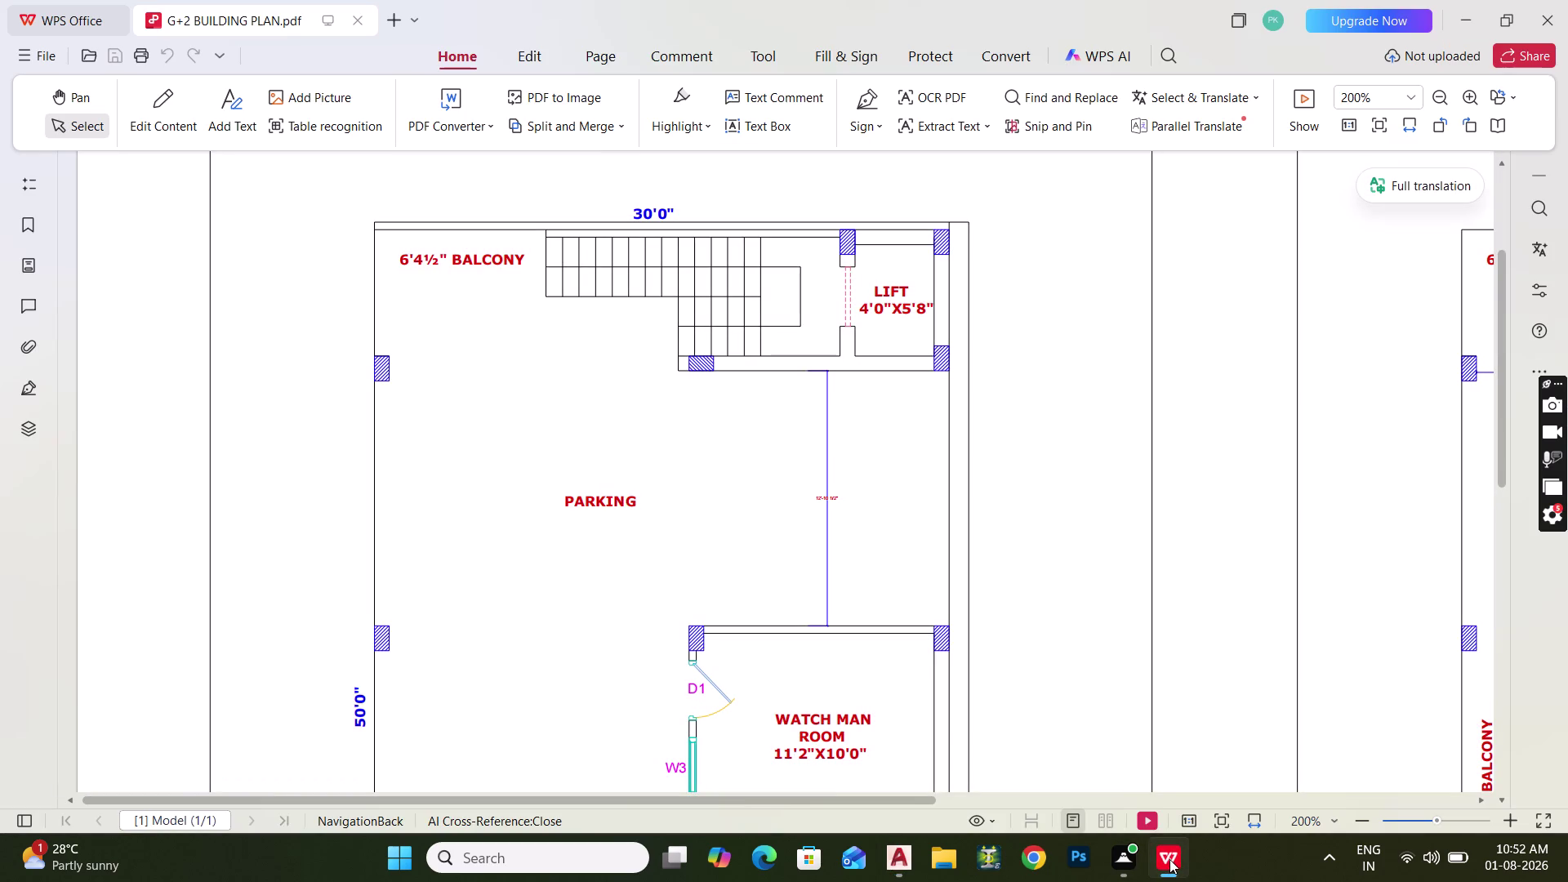
Scroll the PDF to the balcony, stairs and parking, reading the 12'-10½" dimension.
scroll(up, 3)
scroll(down, 3)
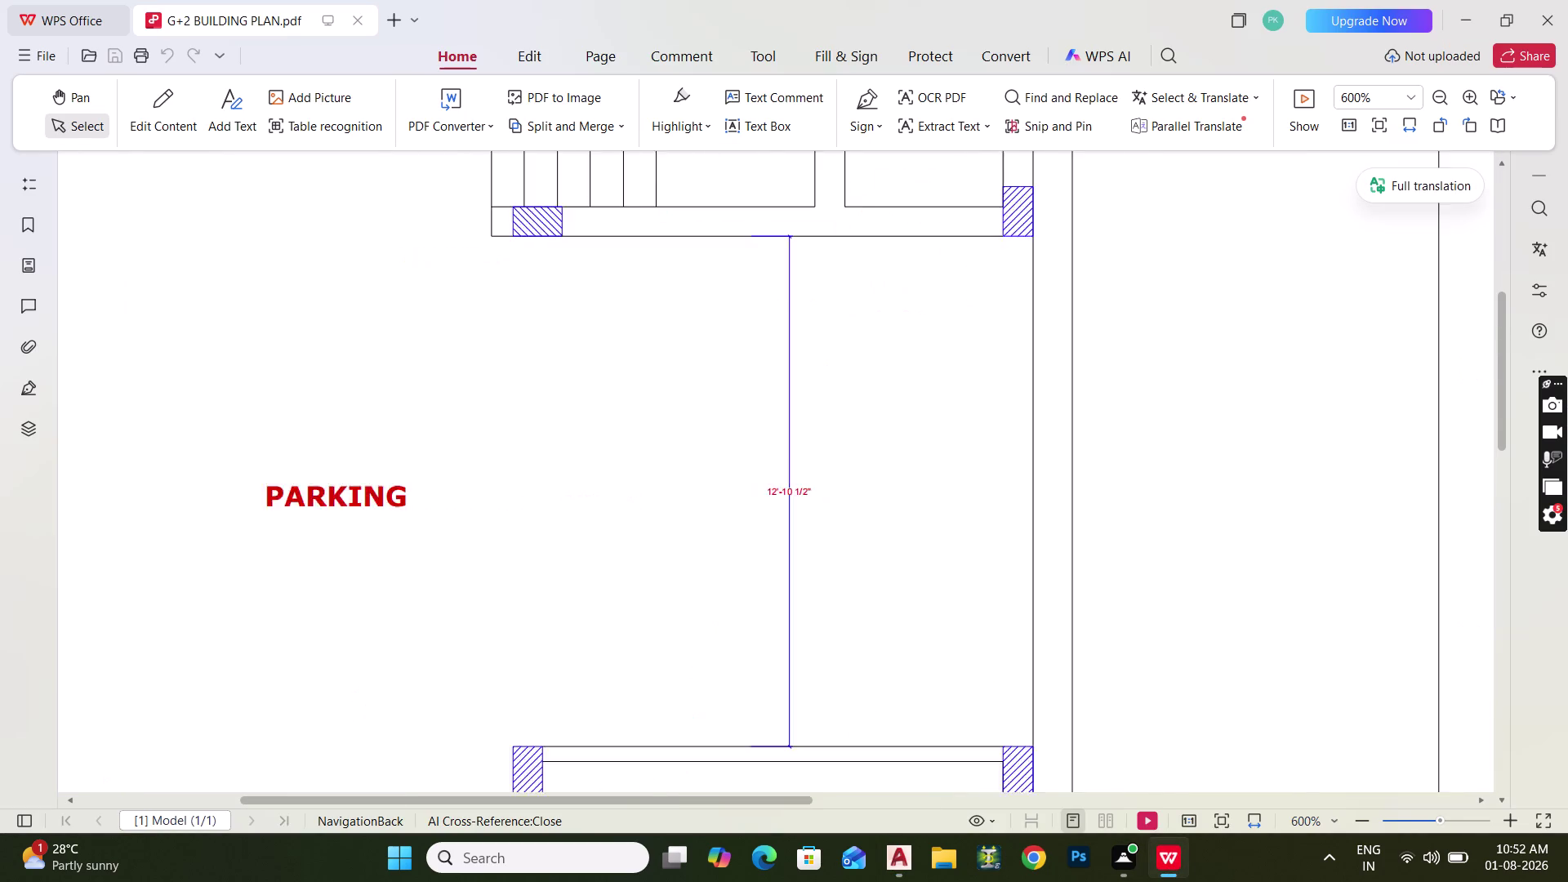
scroll(down, 3)
scroll(up, 3)
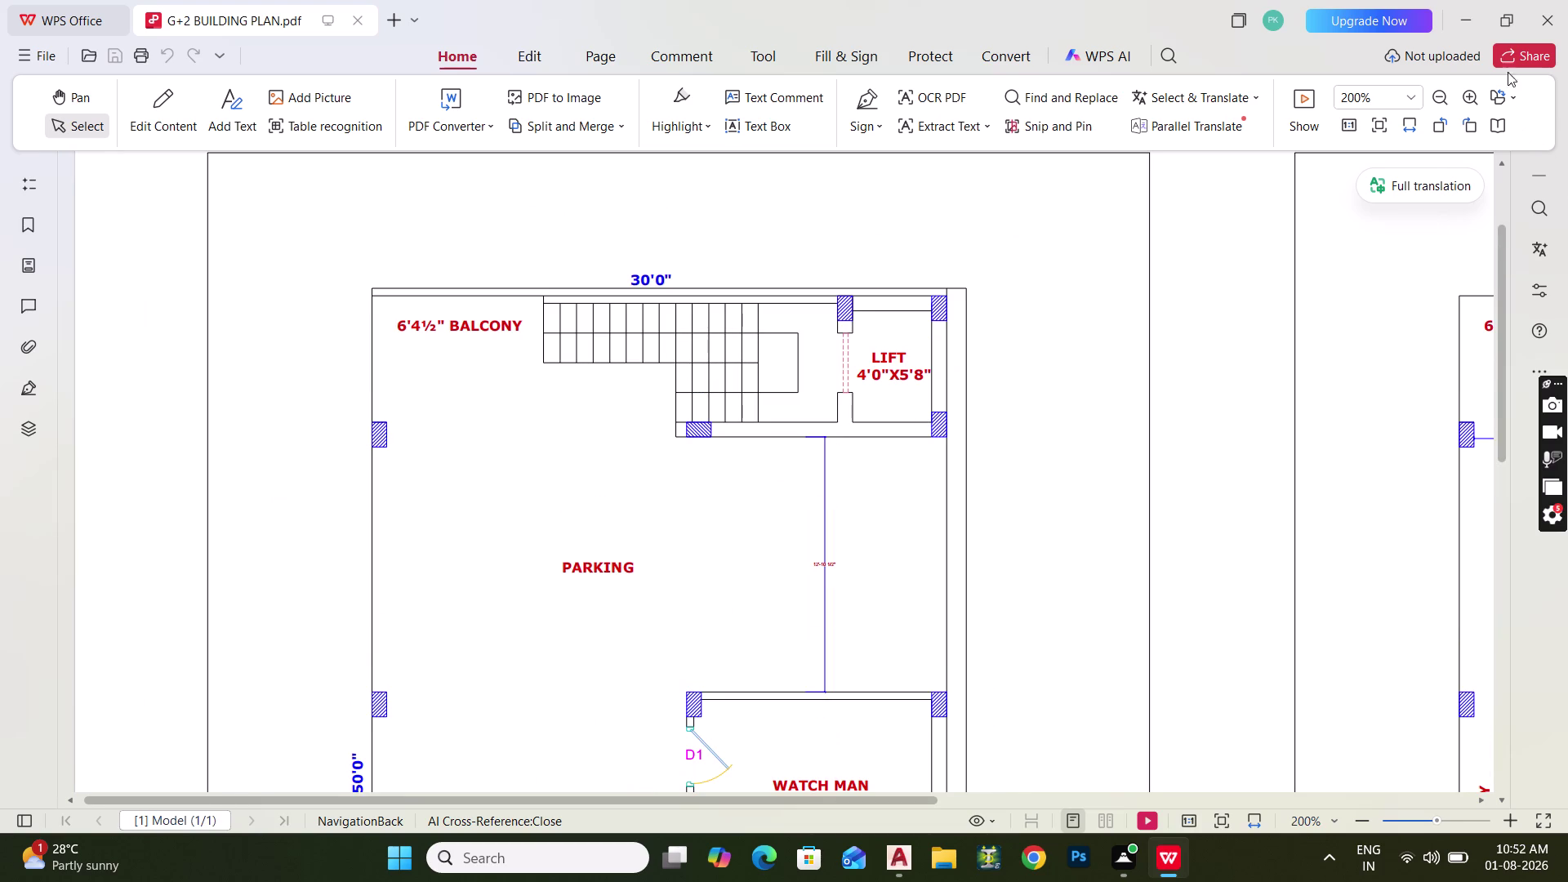
click(1458, 18)
scroll(up, 3)
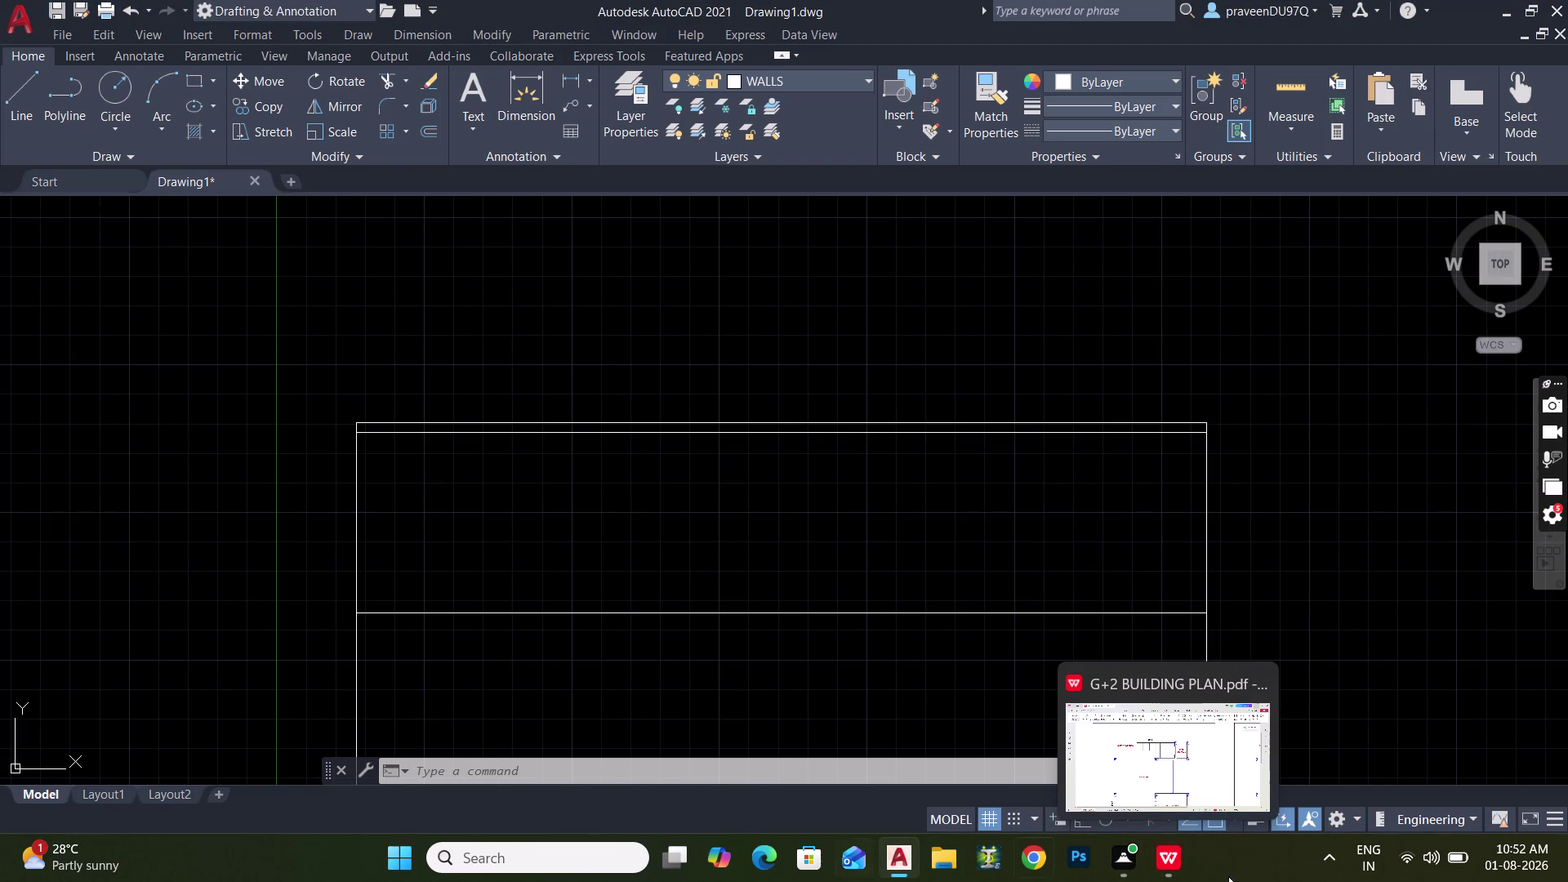
click(1167, 840)
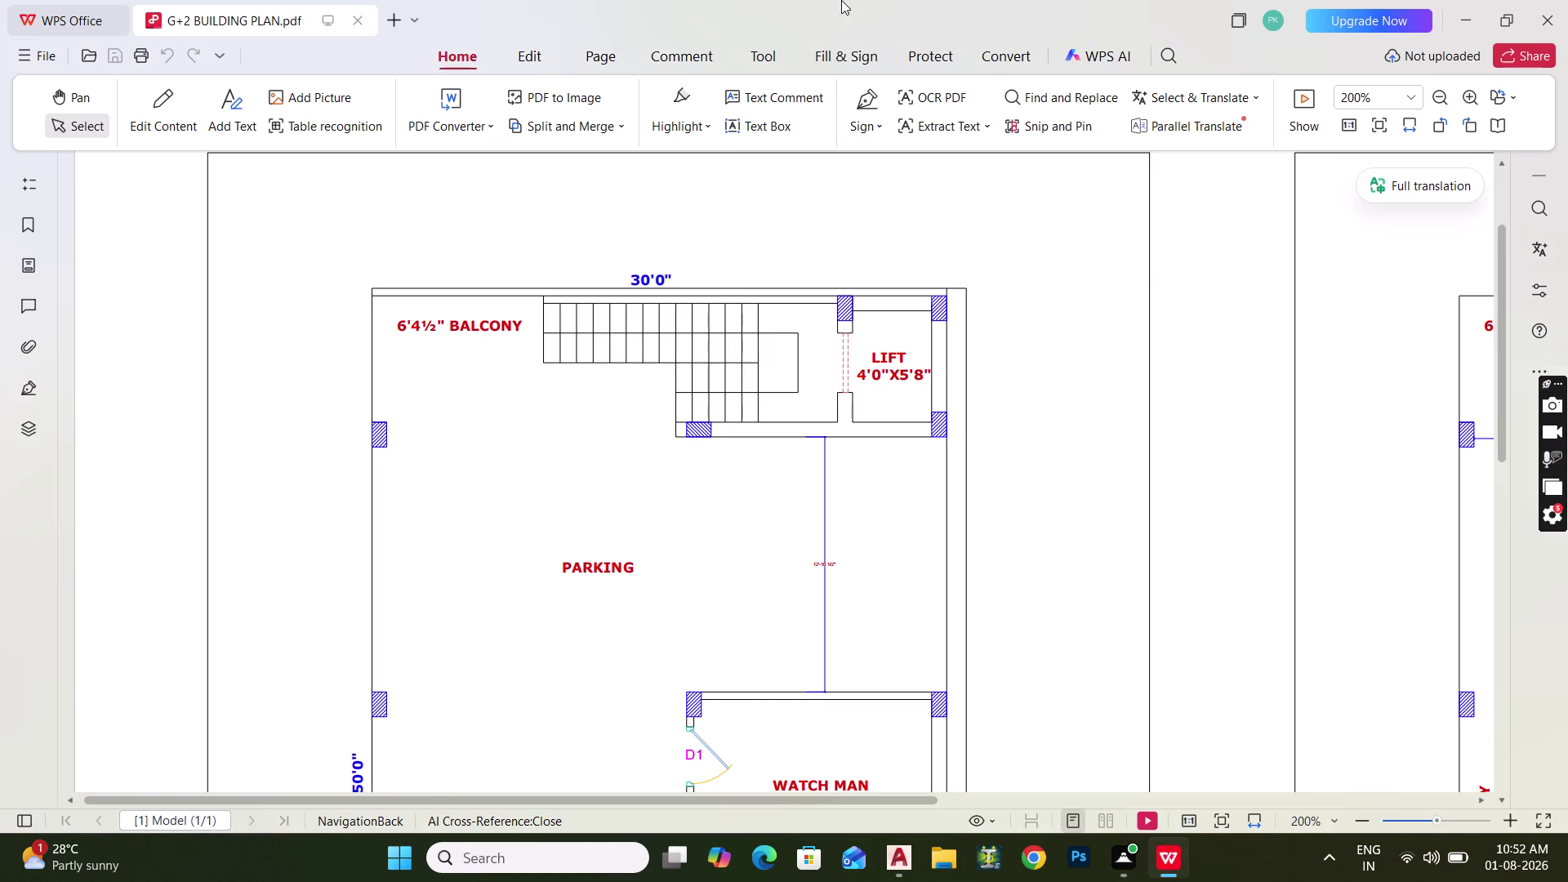
drag(834, 8, 1030, 70)
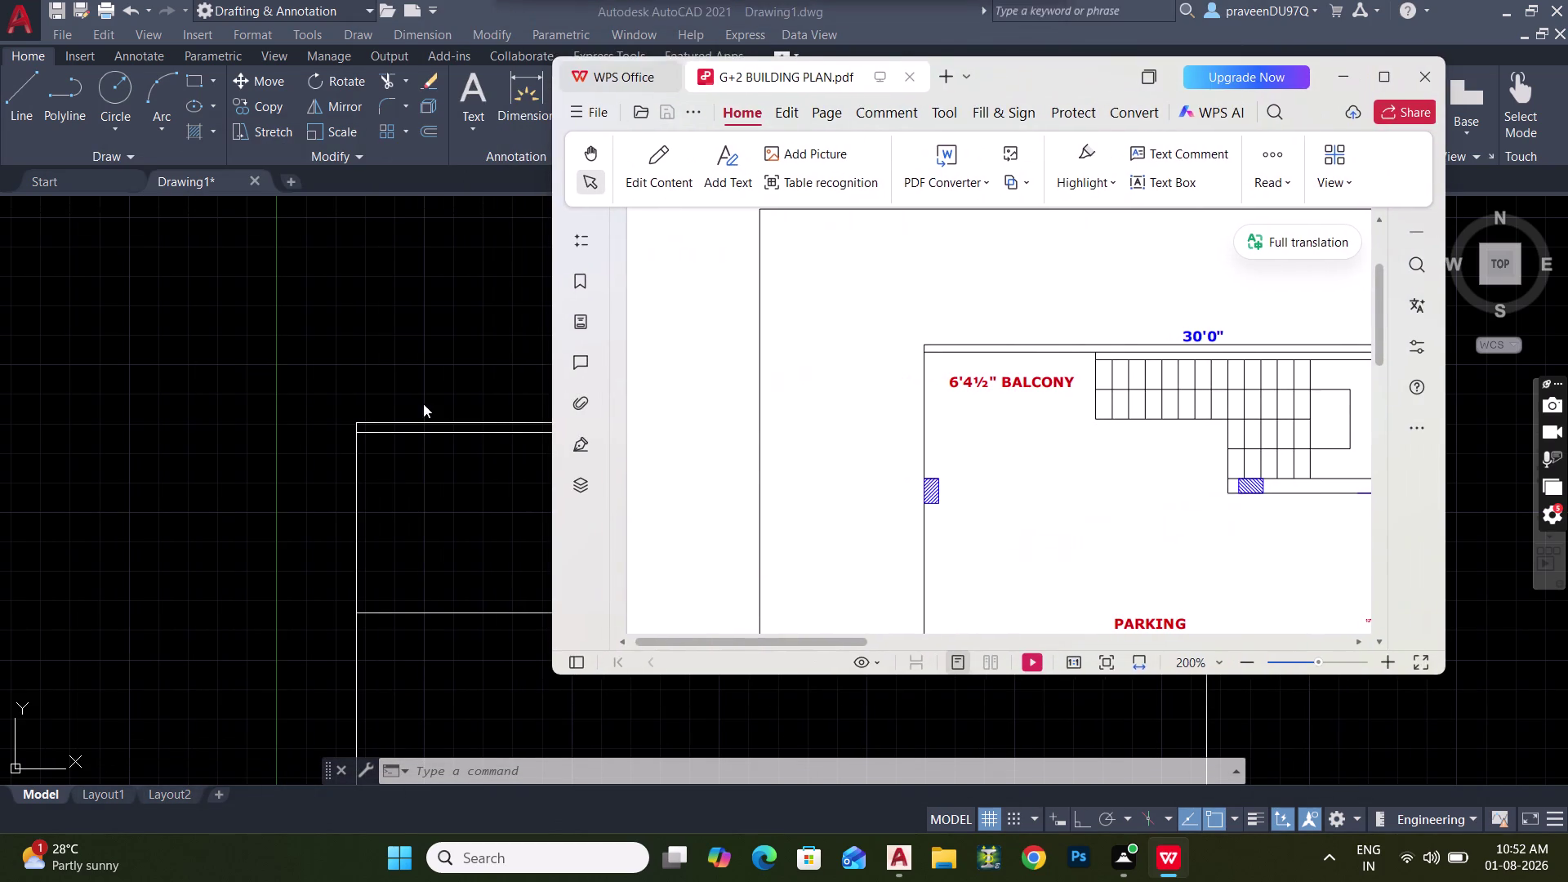
Restore down and shrink the AutoCAD window, recentring the drawing inside it.
click(409, 387)
middle_drag(548, 371, 379, 350)
drag(697, 4, 365, 58)
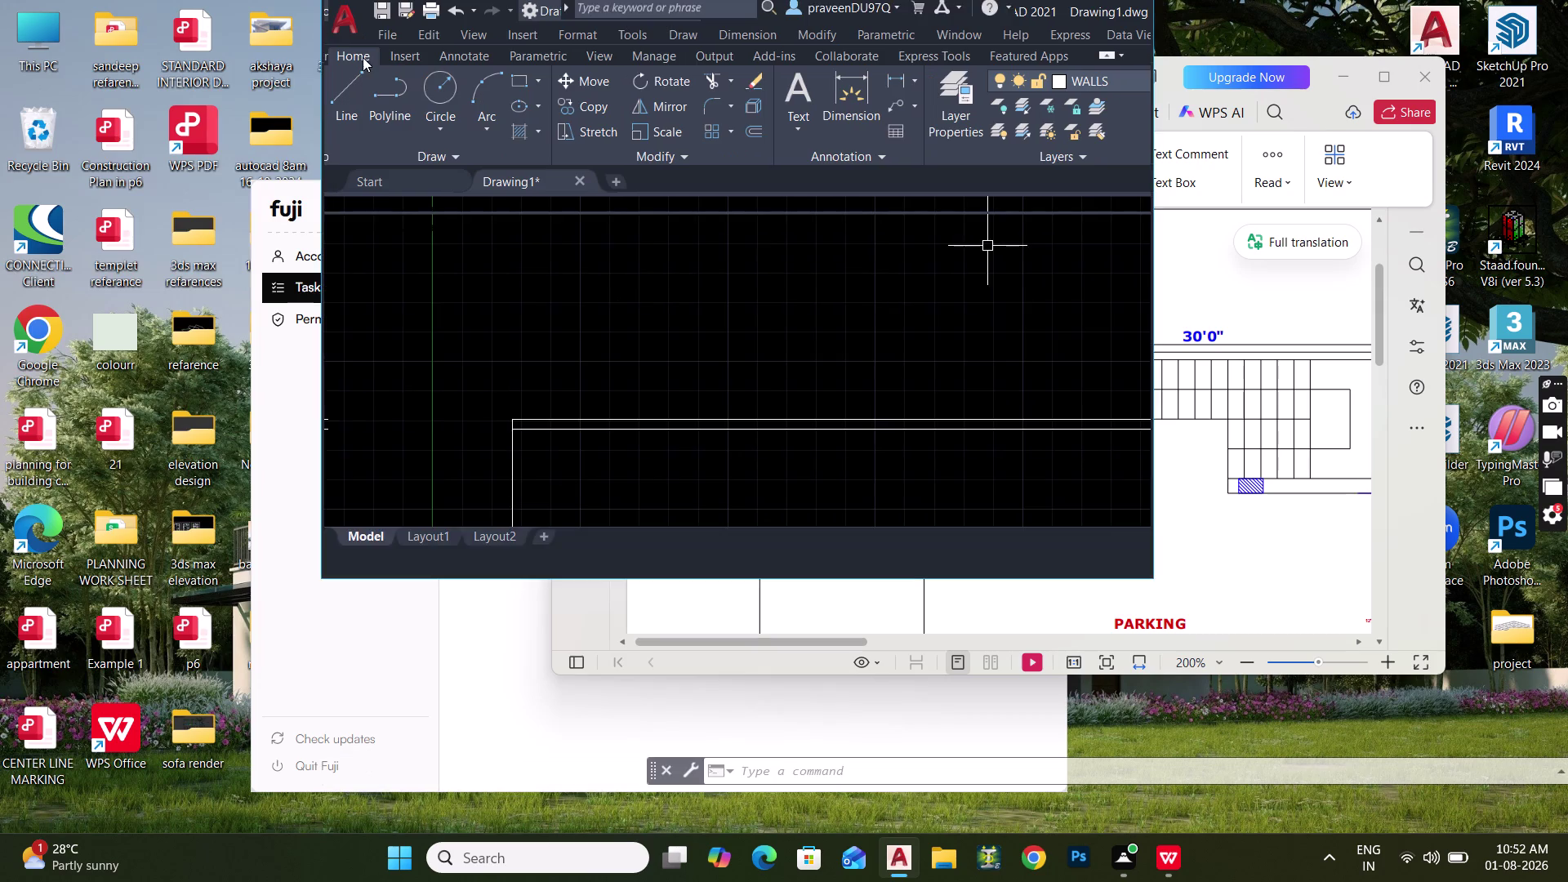
drag(365, 58, 256, 54)
scroll(down, 3)
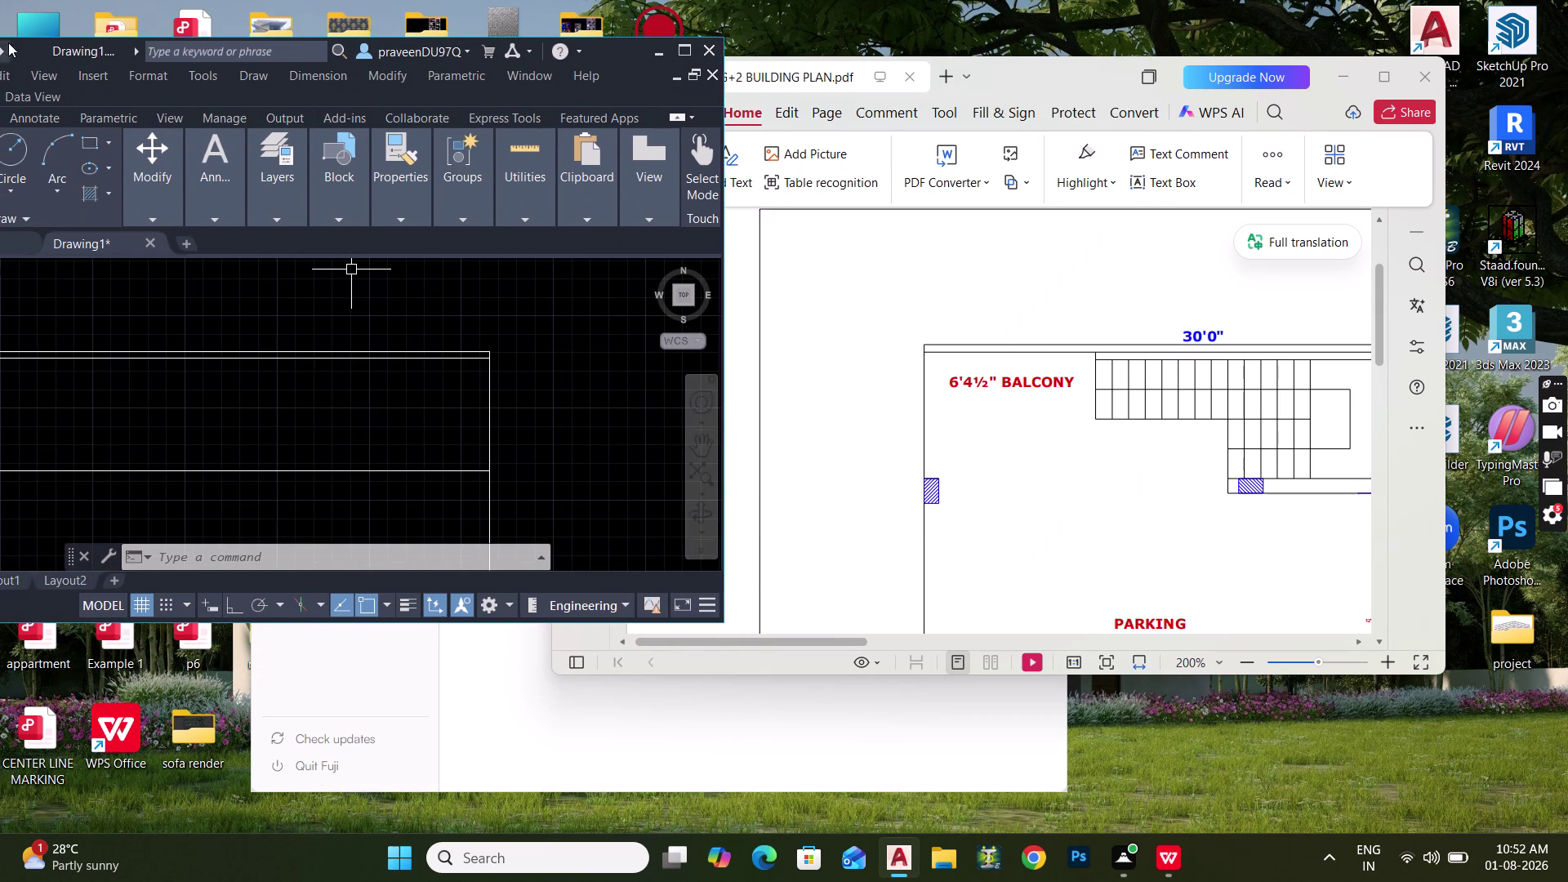
click(358, 434)
middle_drag(358, 429, 441, 400)
middle_click(442, 399)
middle_drag(450, 395, 458, 386)
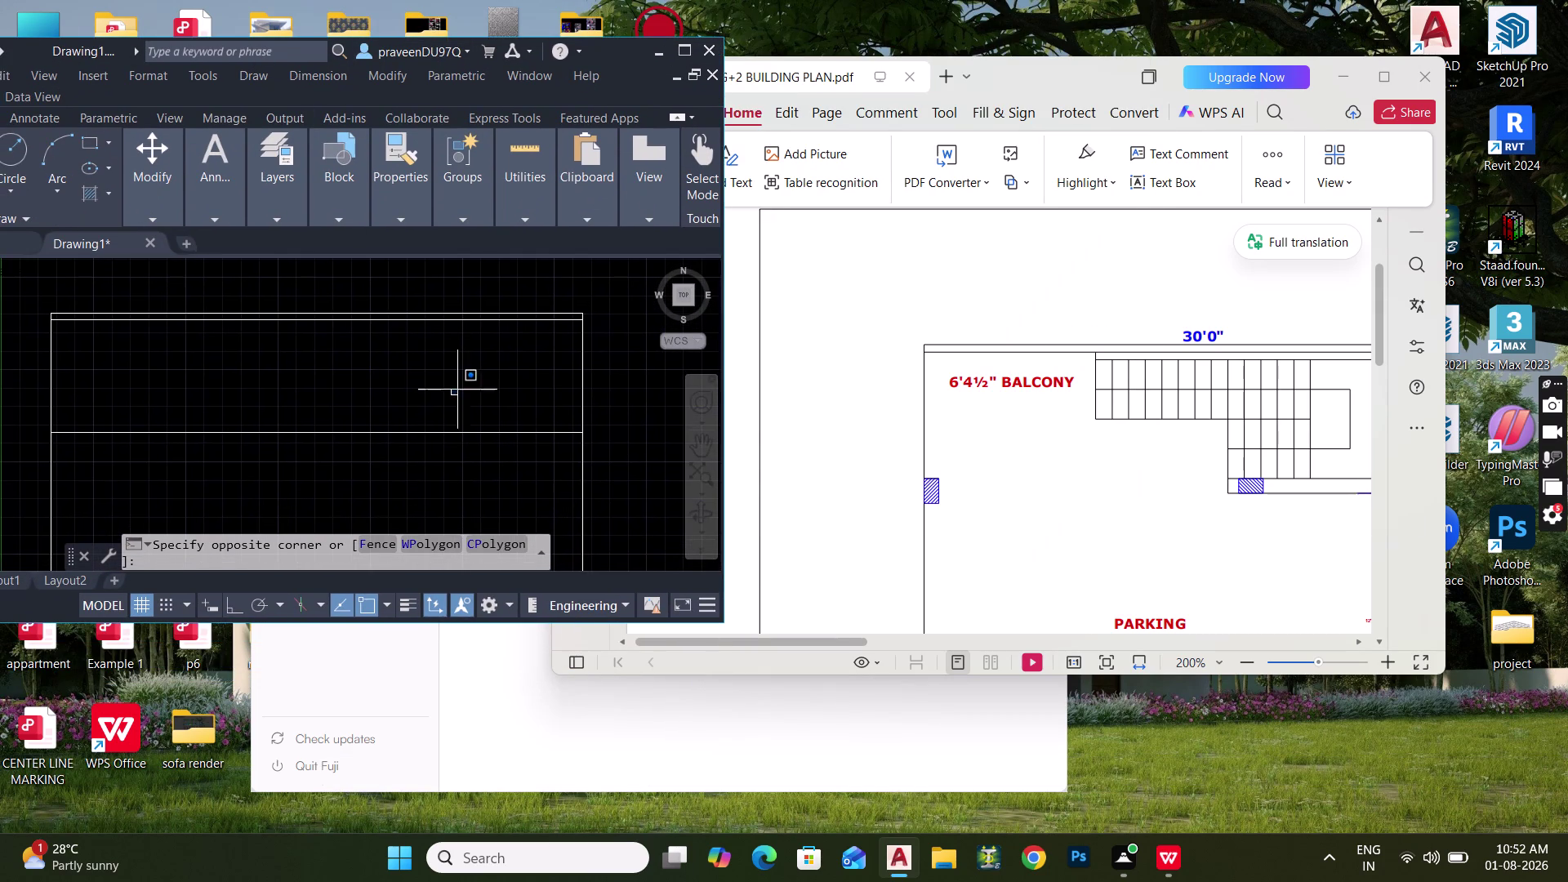
click(1187, 427)
middle_drag(1191, 425, 1108, 421)
middle_drag(1135, 410, 1078, 417)
middle_drag(1096, 425, 1050, 423)
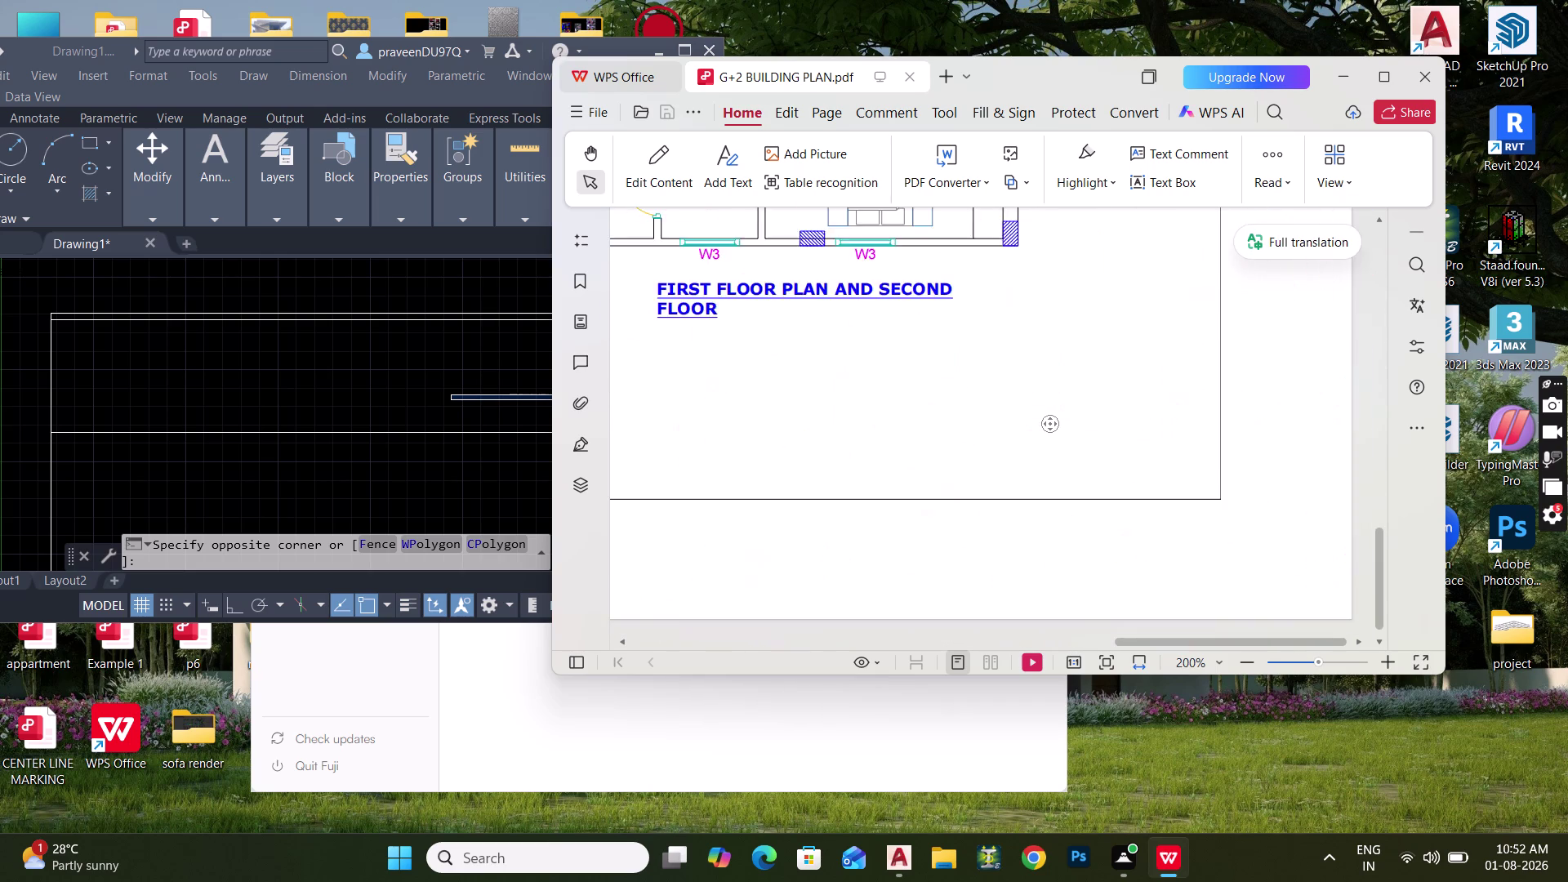
Scroll the PDF to the balcony, lift and stairs, placing it beside AutoCAD.
click(1011, 389)
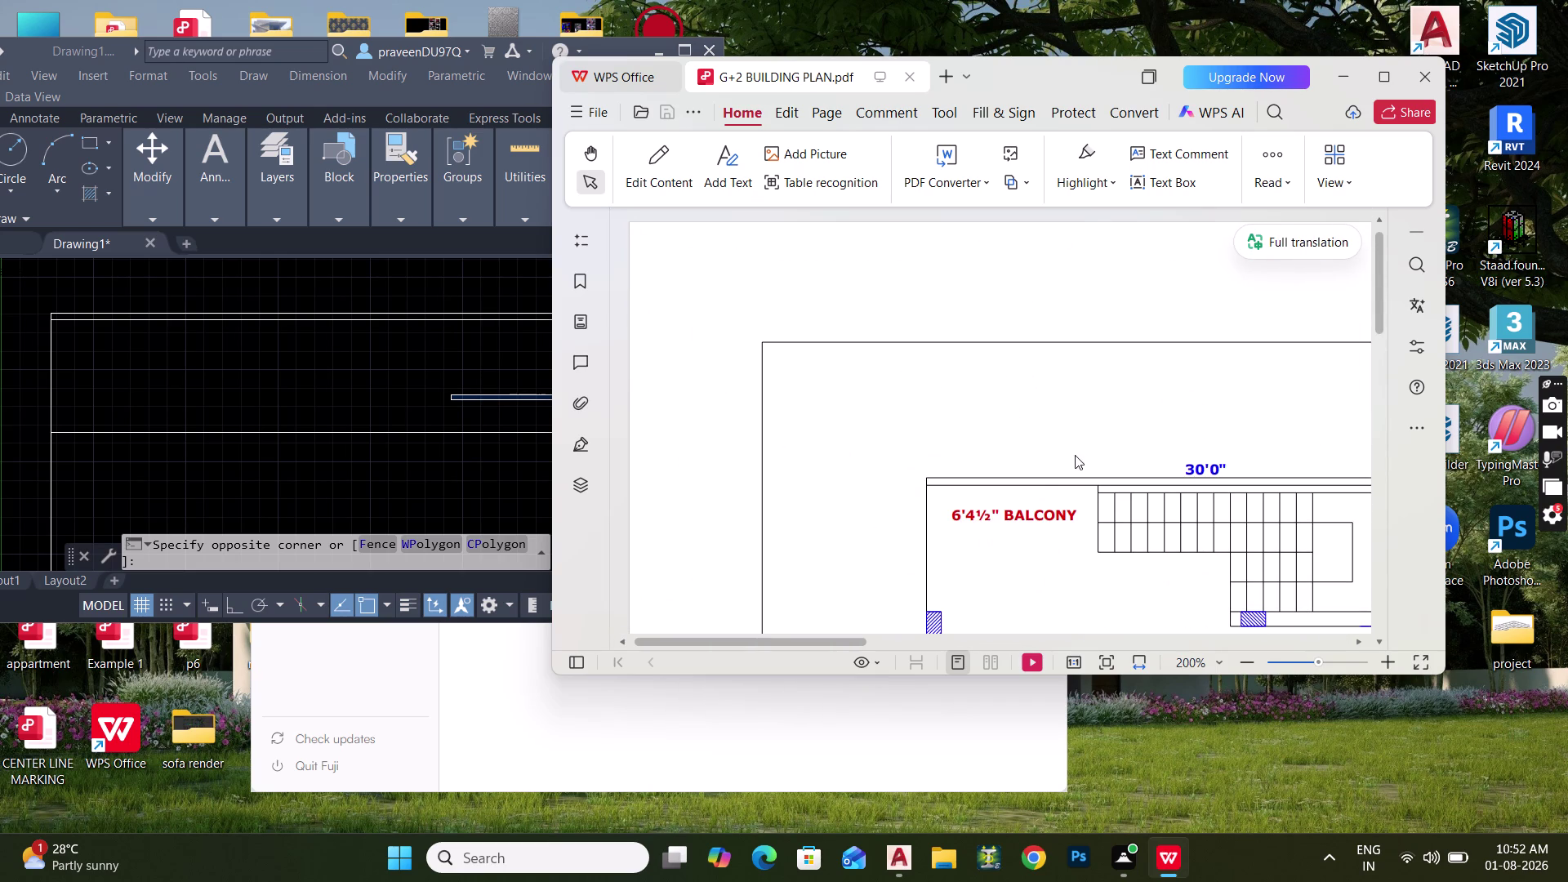
drag(824, 641, 973, 639)
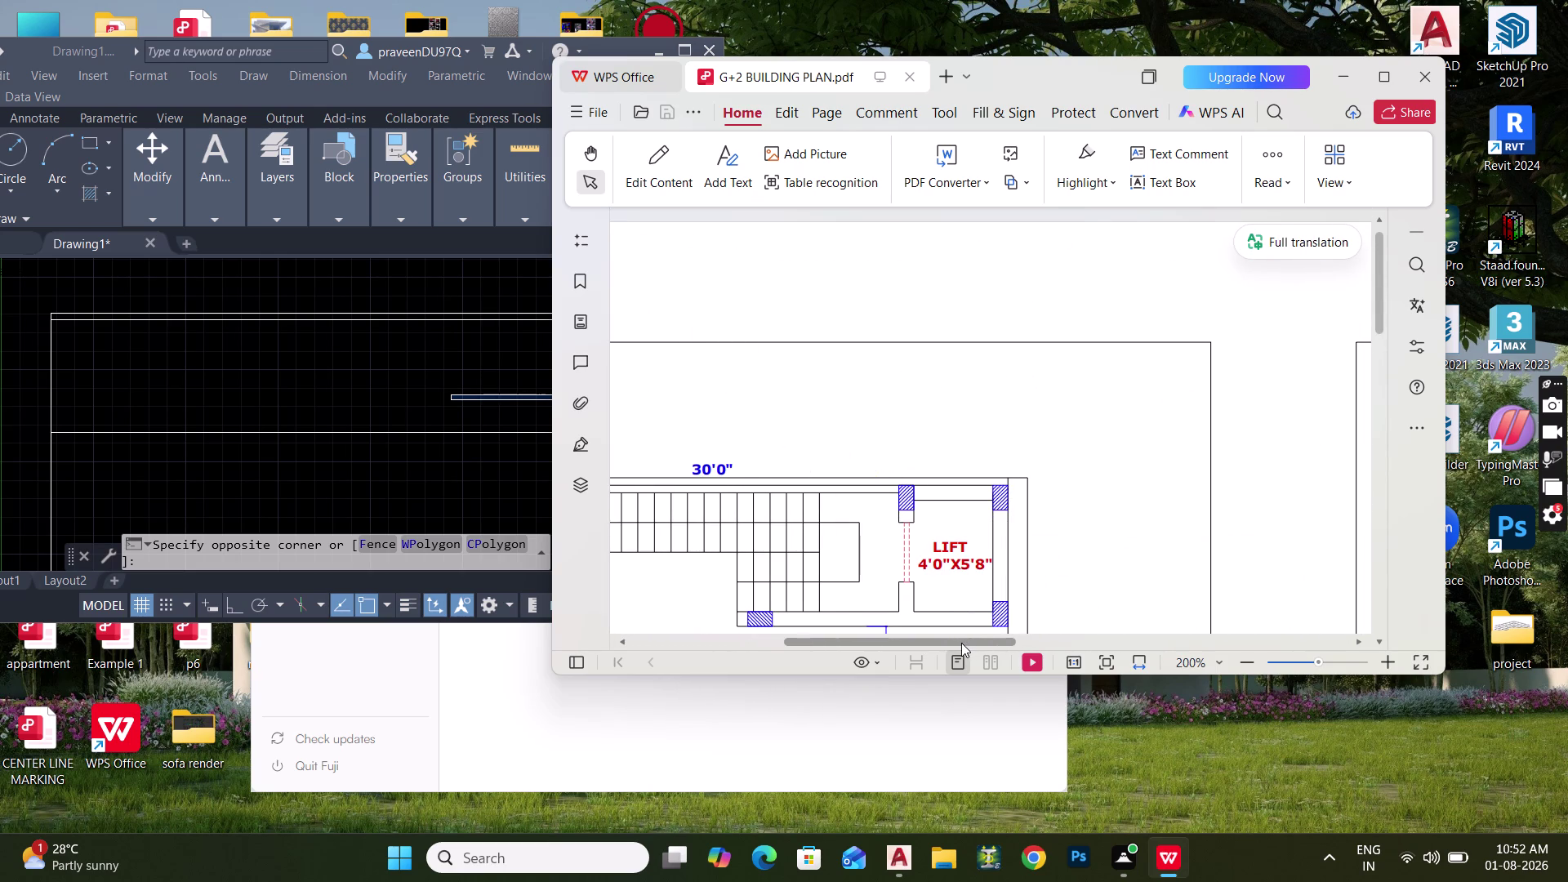
drag(960, 643, 876, 630)
drag(1011, 678, 1023, 806)
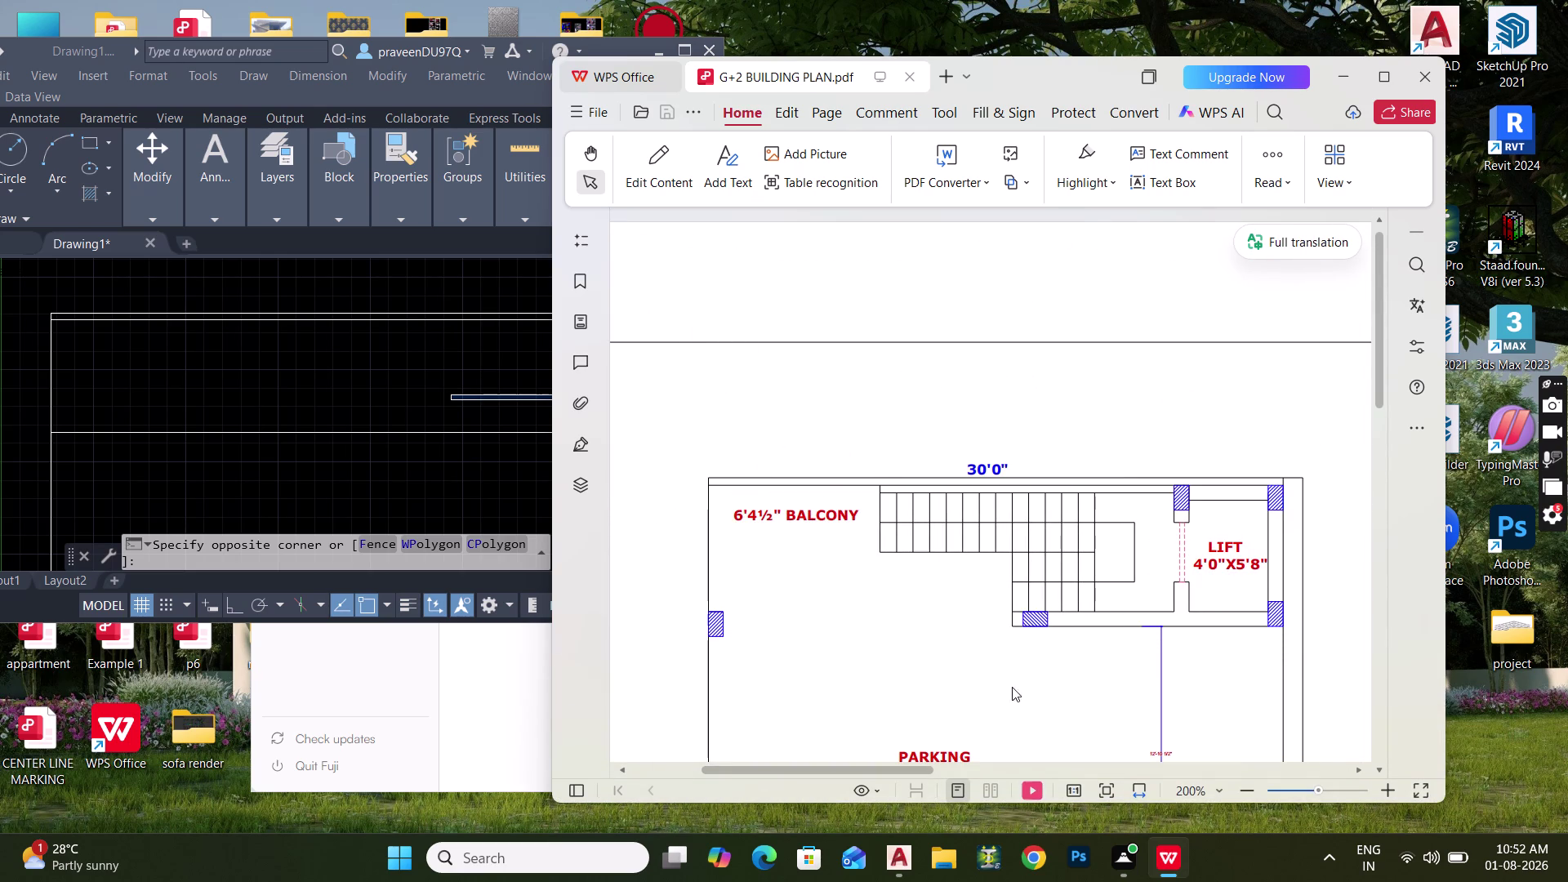
drag(1034, 78, 1176, 62)
click(440, 362)
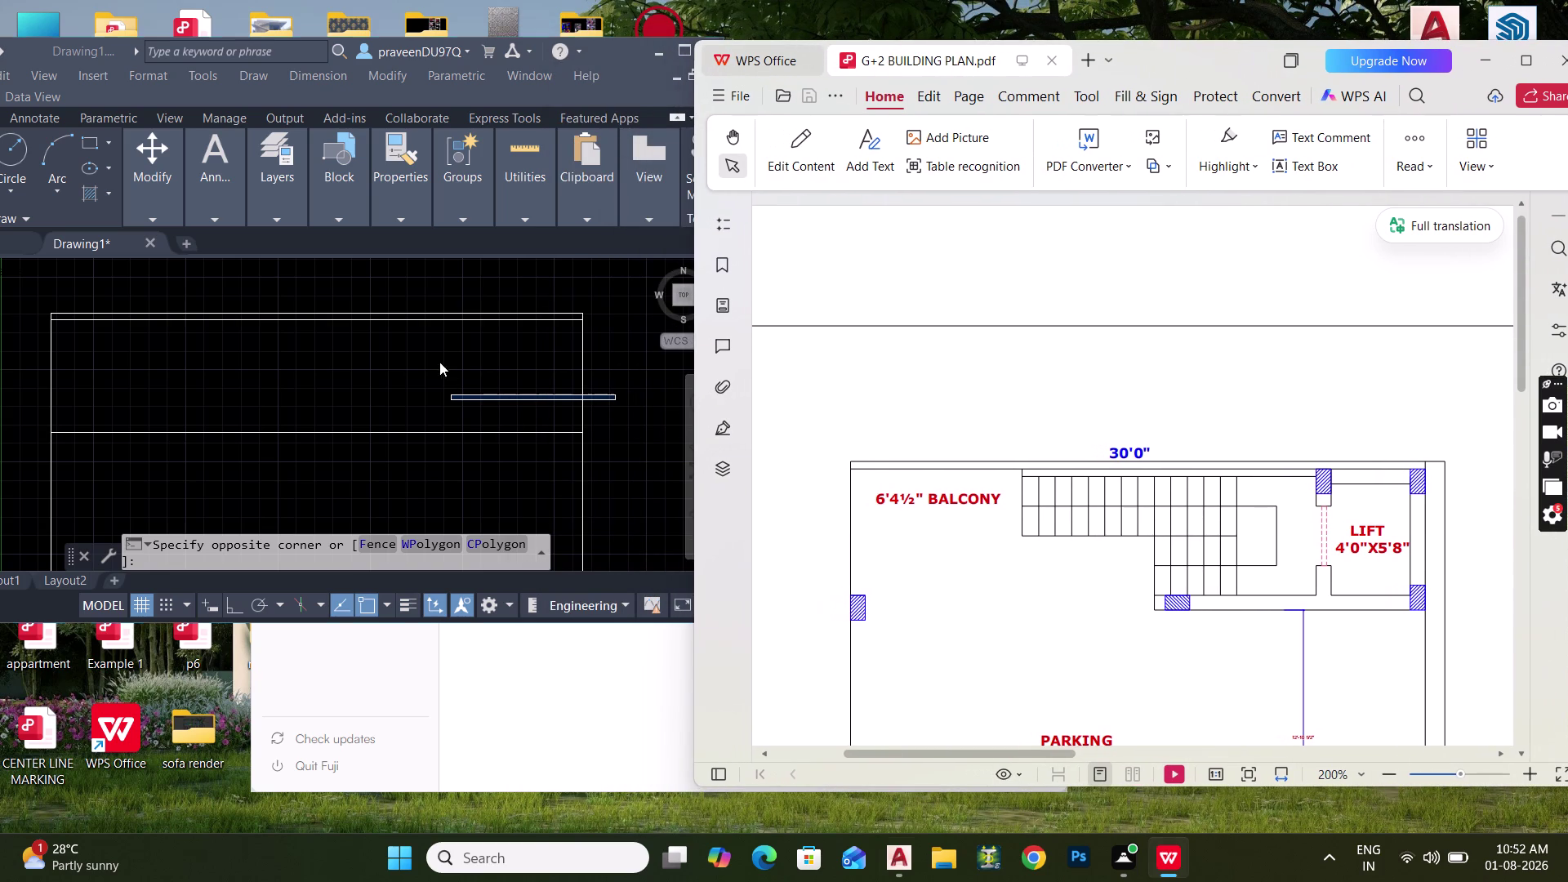
Start a 4' offset and cancel it without picking a line.
key(Escape)
key(Escape)
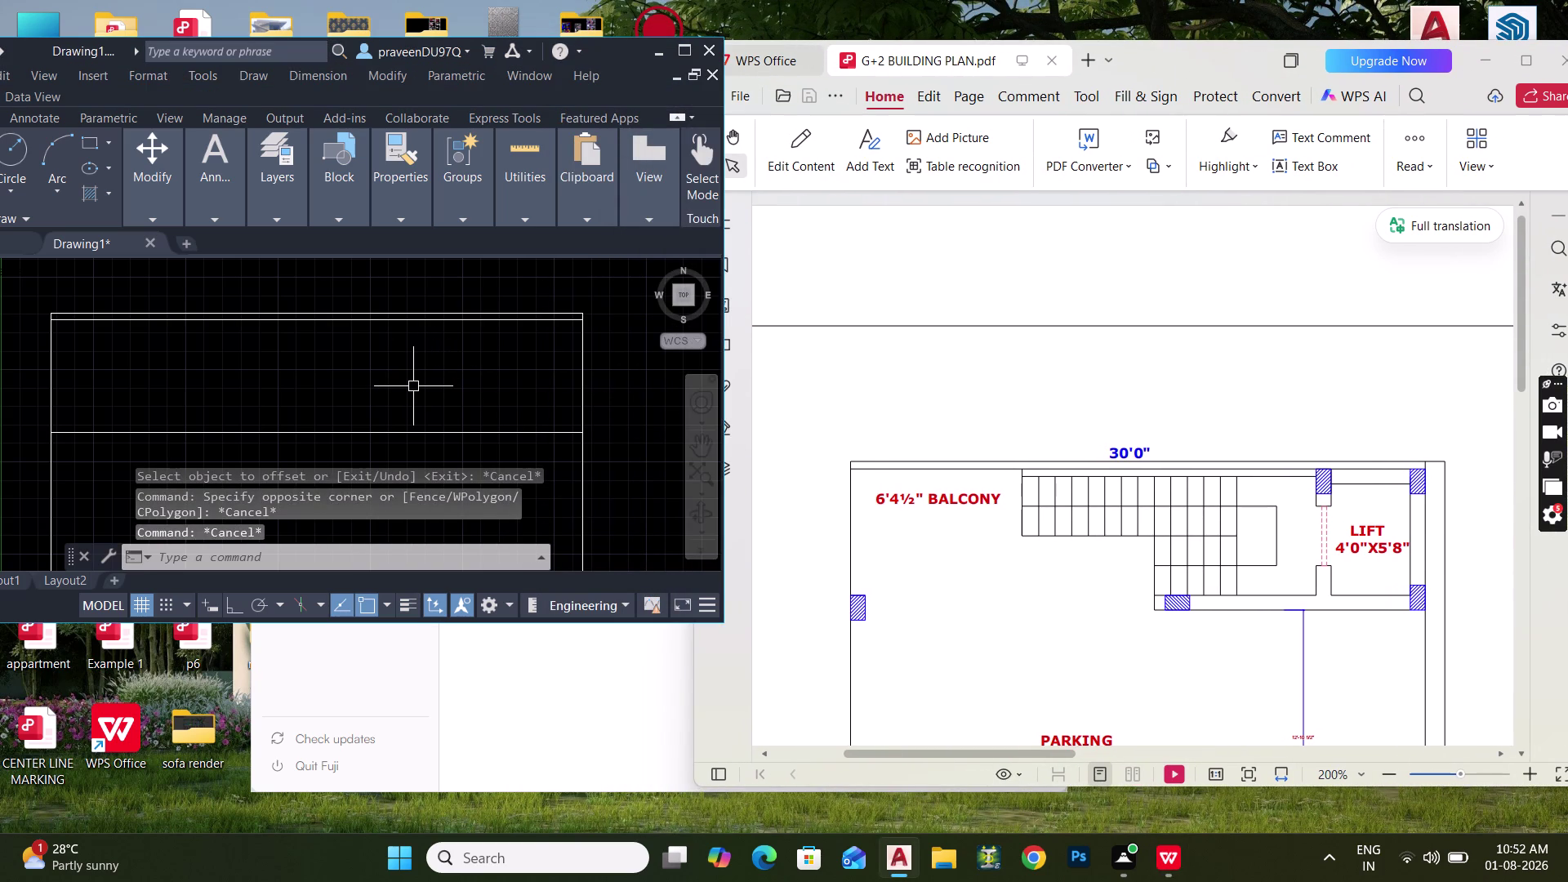
text(O)
key(space)
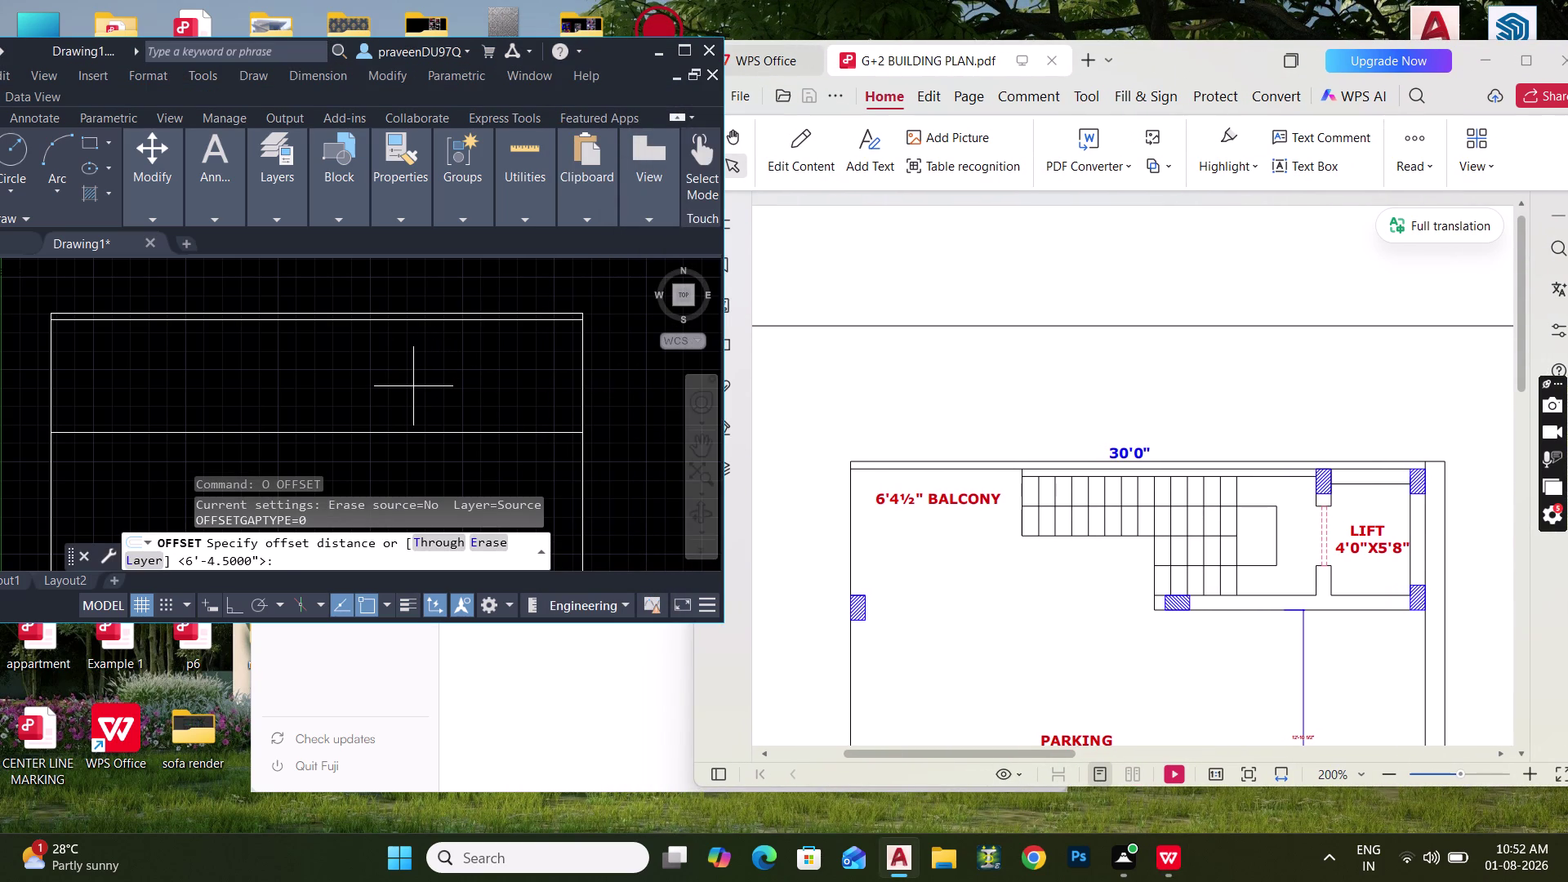
text(4')
key(Return)
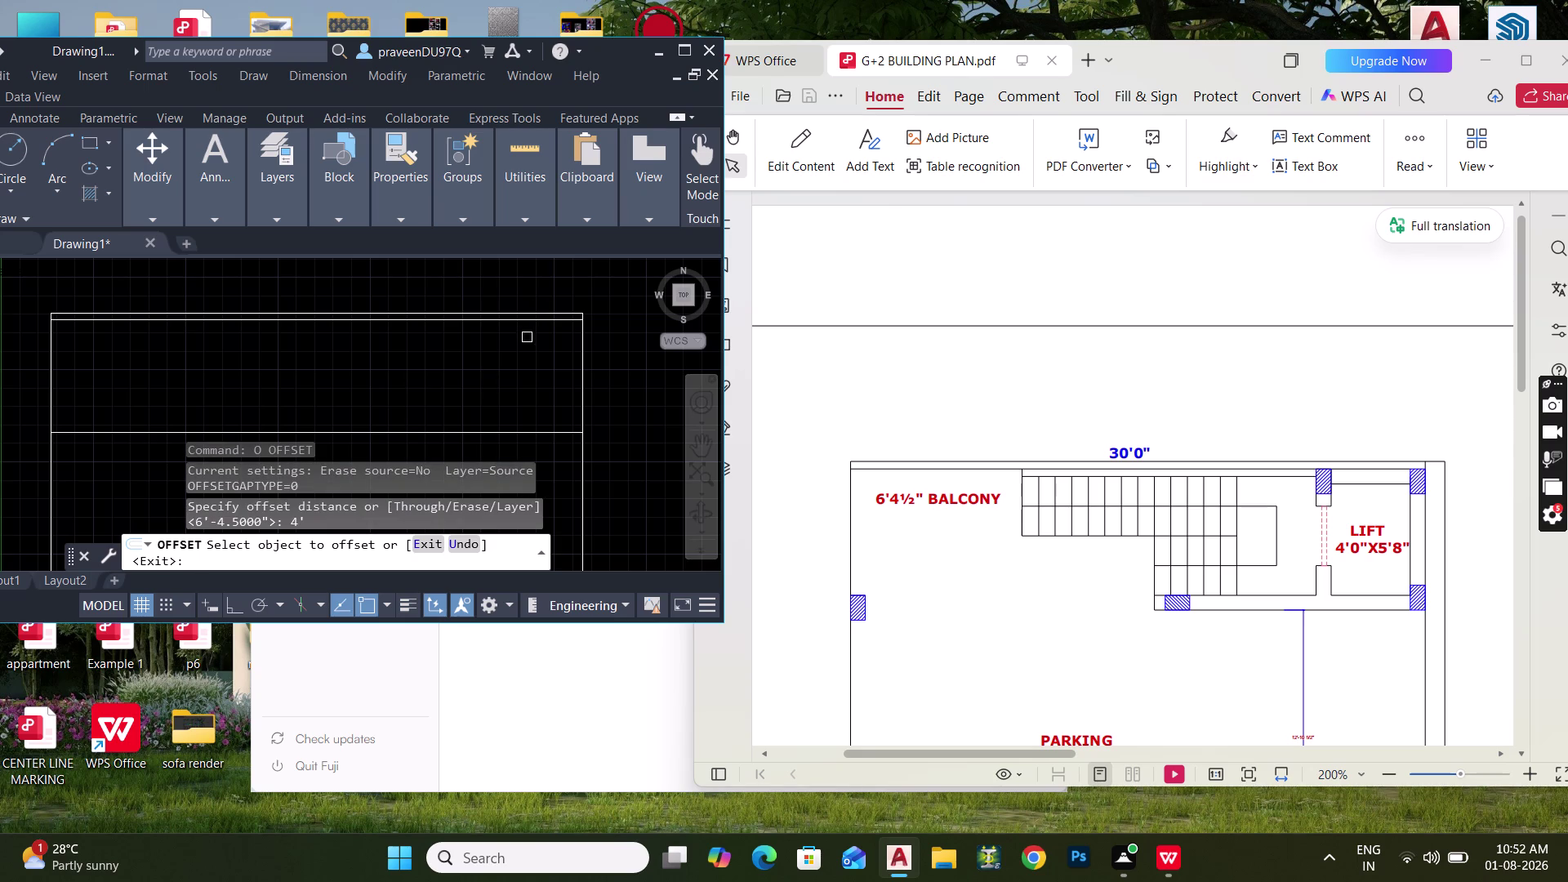
key(Escape)
key(Escape)
Offset the top boundary line 9" inside the outline.
scroll(up, 3)
text(O)
key(space)
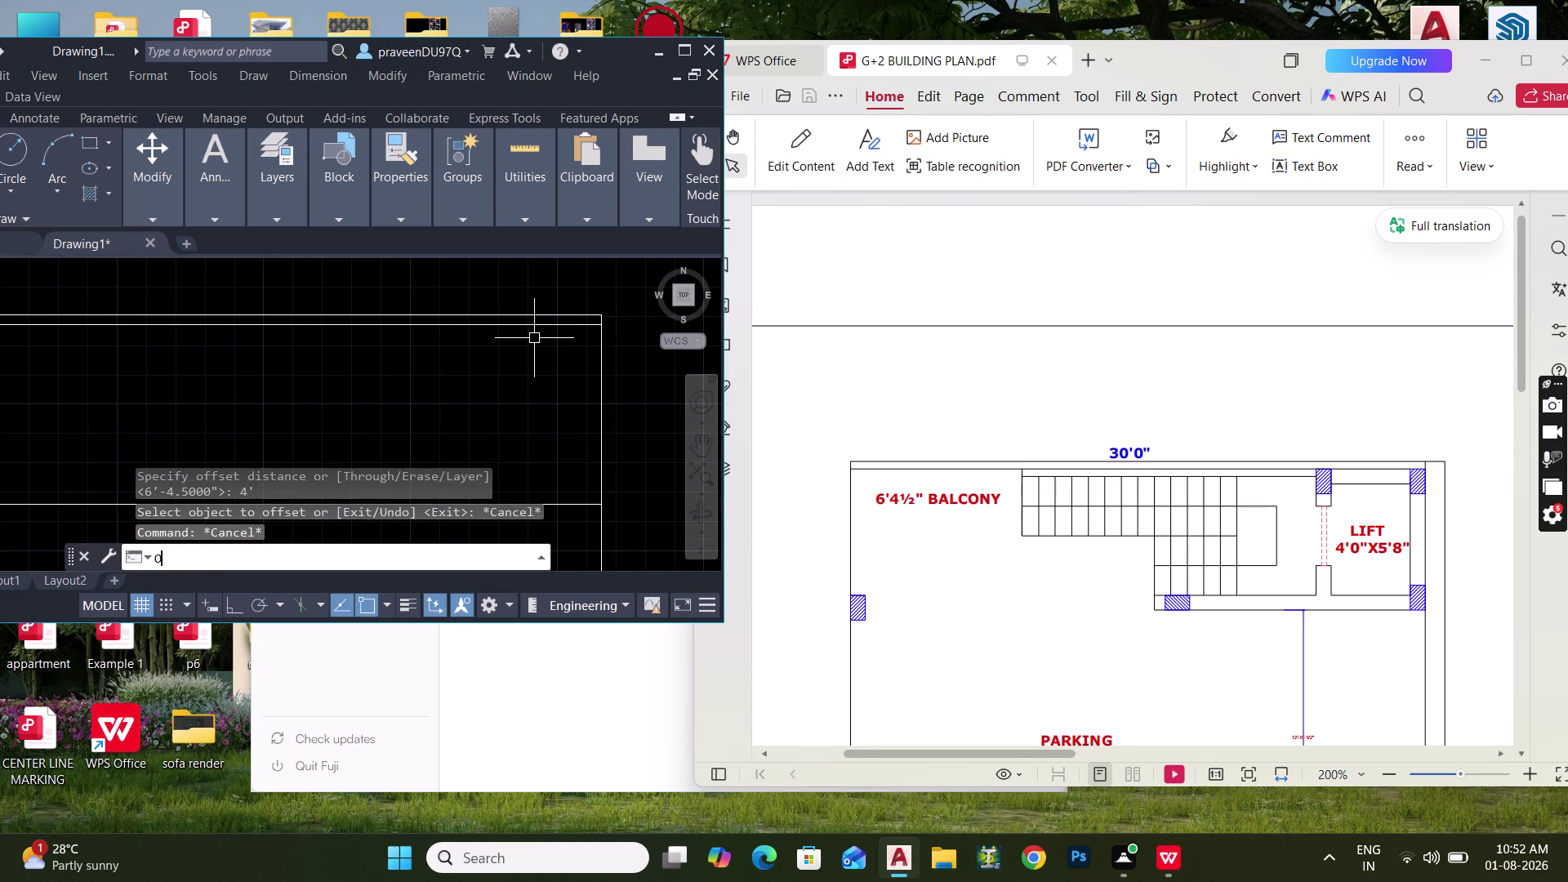
text(9")
key(Return)
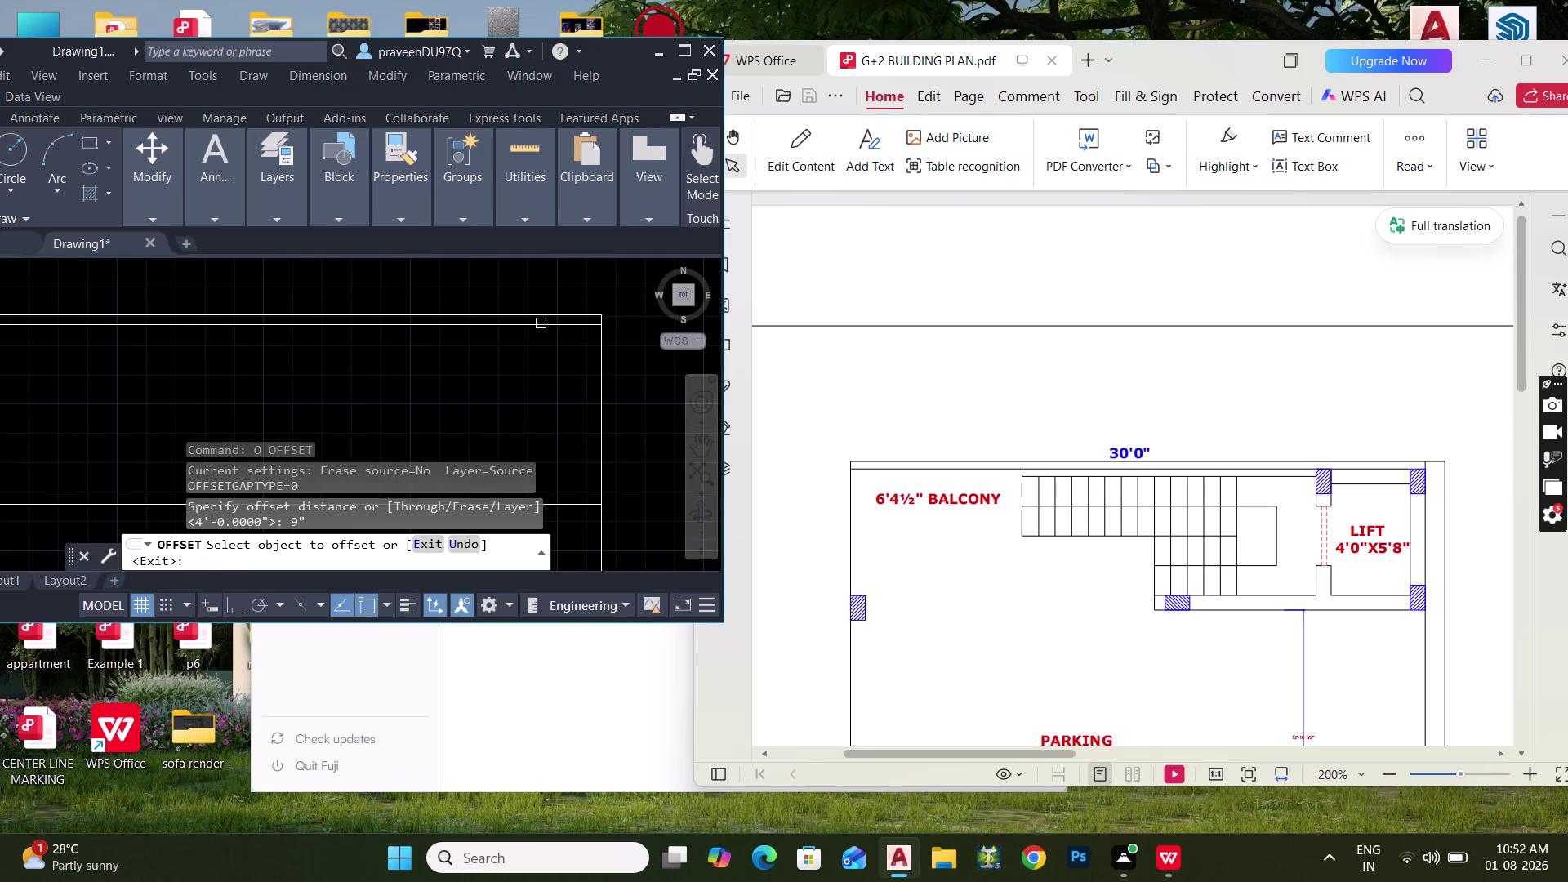
click(542, 312)
click(542, 360)
key(Escape)
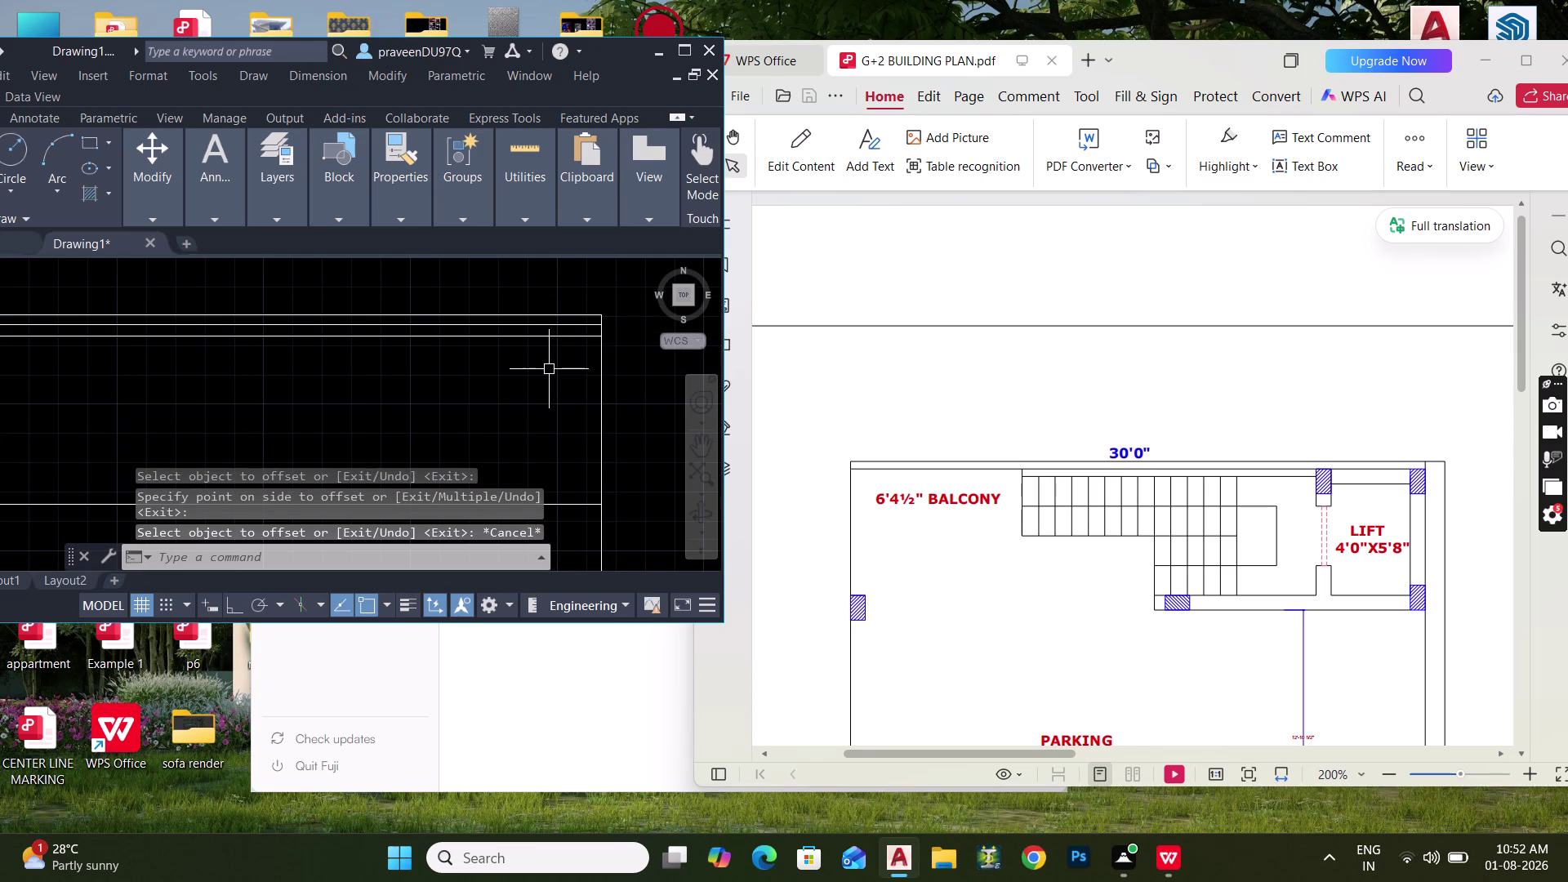
Offset the right boundary line 9" inside the outline.
key(space)
key(space)
click(601, 411)
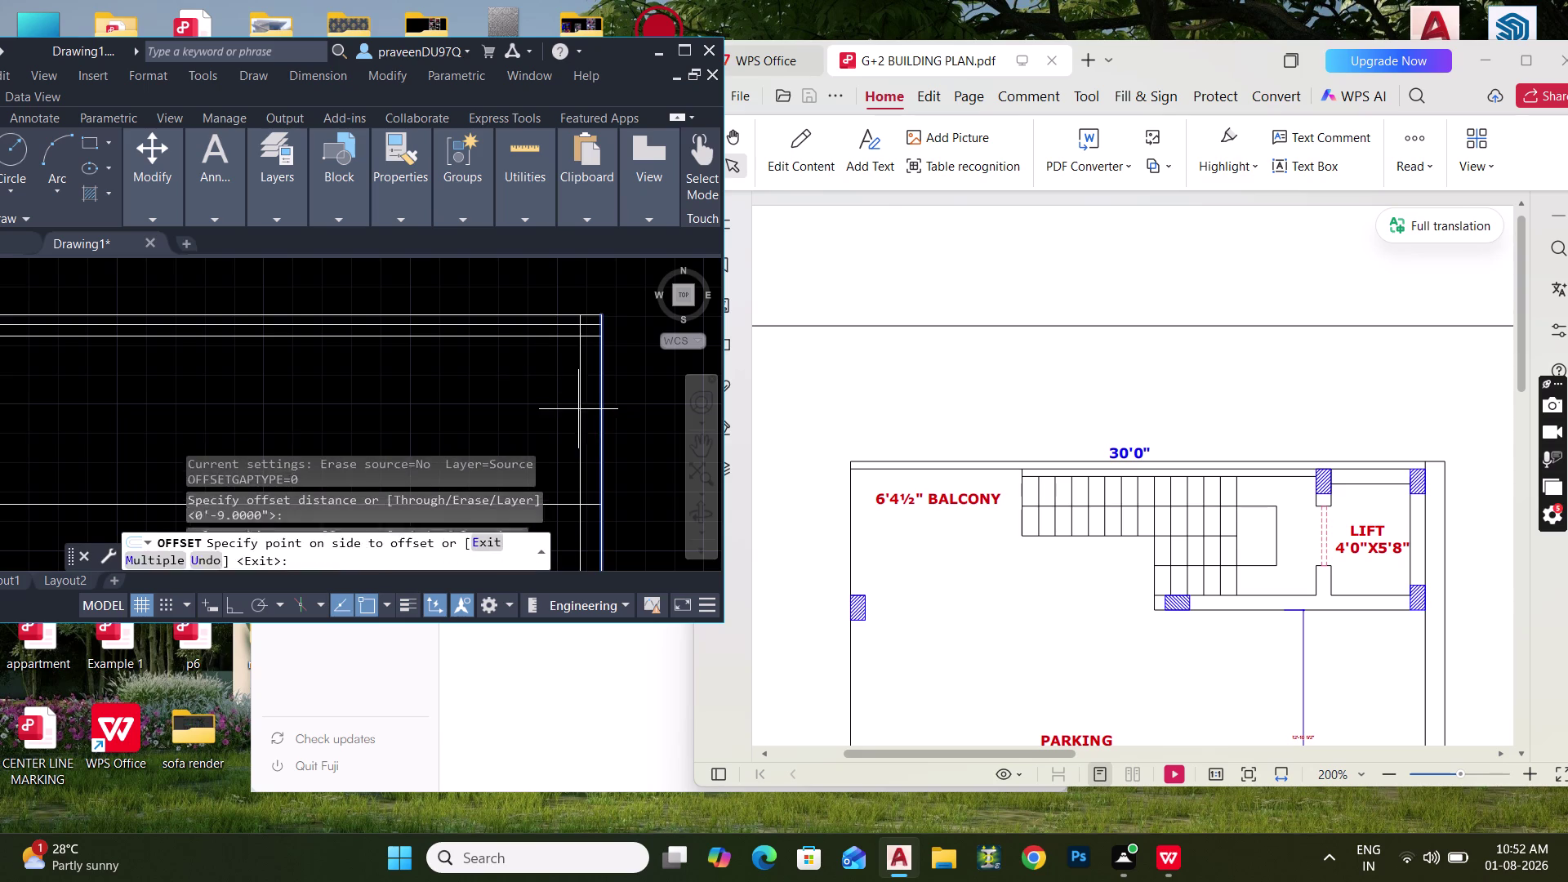
click(566, 409)
middle_drag(589, 337, 591, 328)
middle_drag(539, 443, 564, 353)
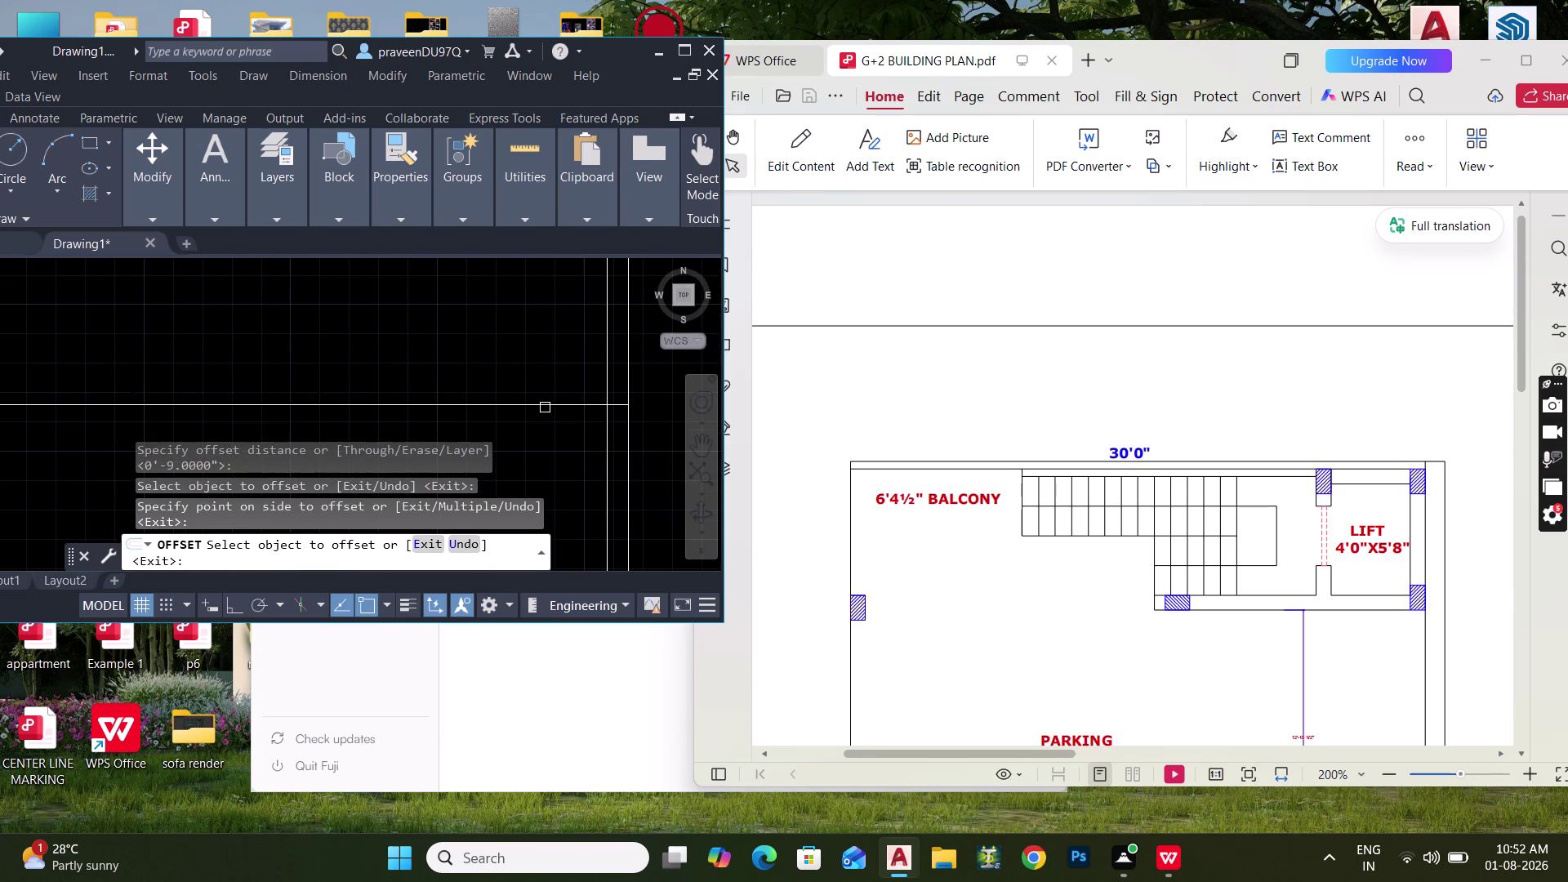
drag(545, 407, 545, 399)
click(550, 336)
middle_drag(556, 335, 533, 426)
key(Escape)
key(Escape)
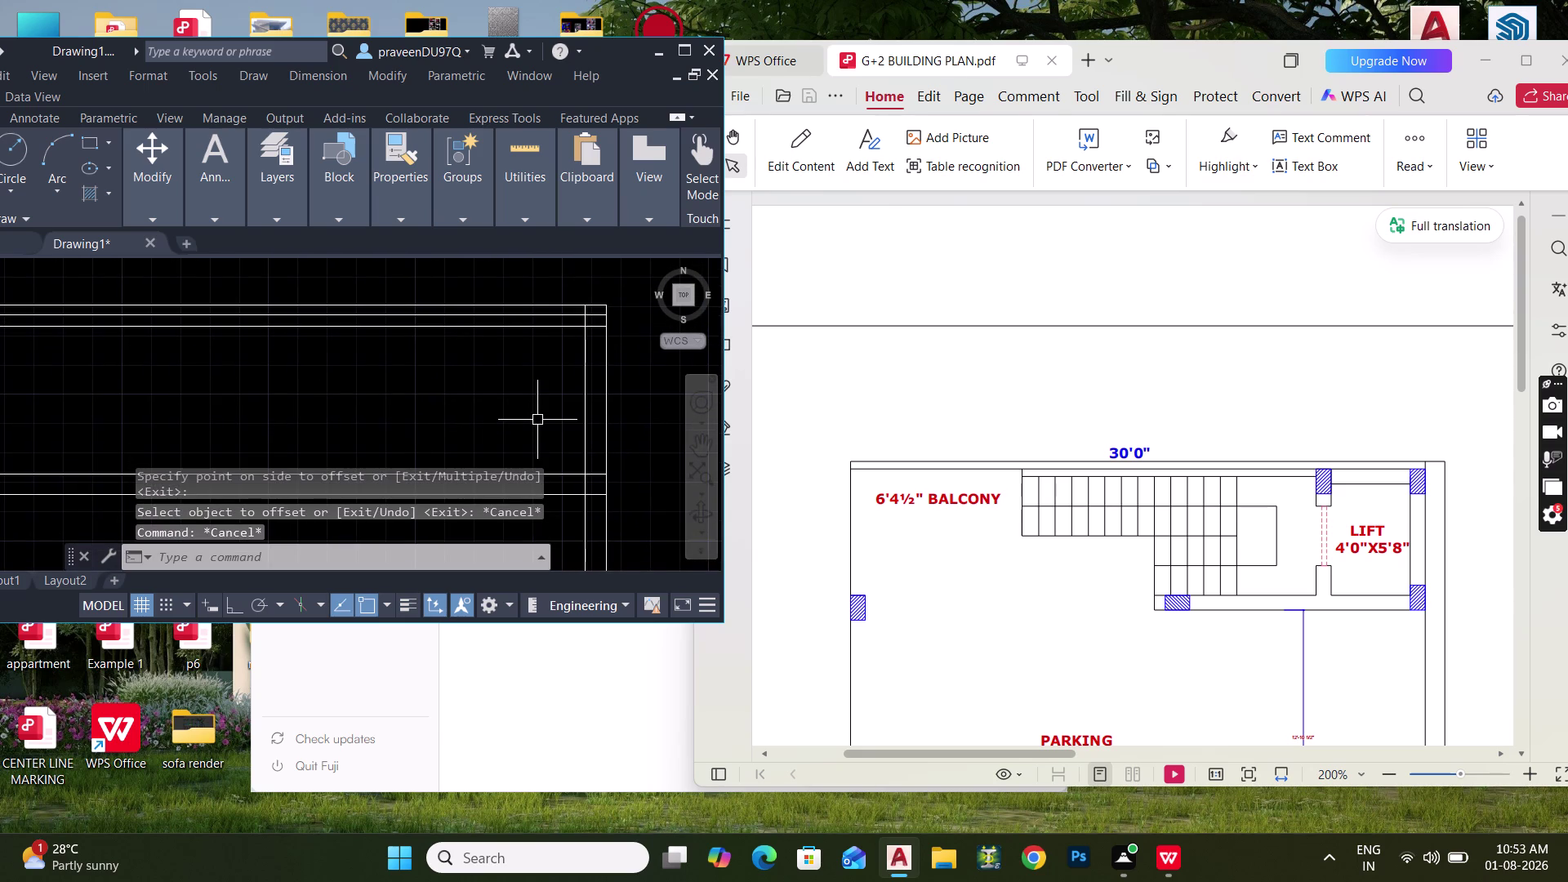
Offset a wall line 4' inward for the staircase and lift area.
text(O 4')
key(Return)
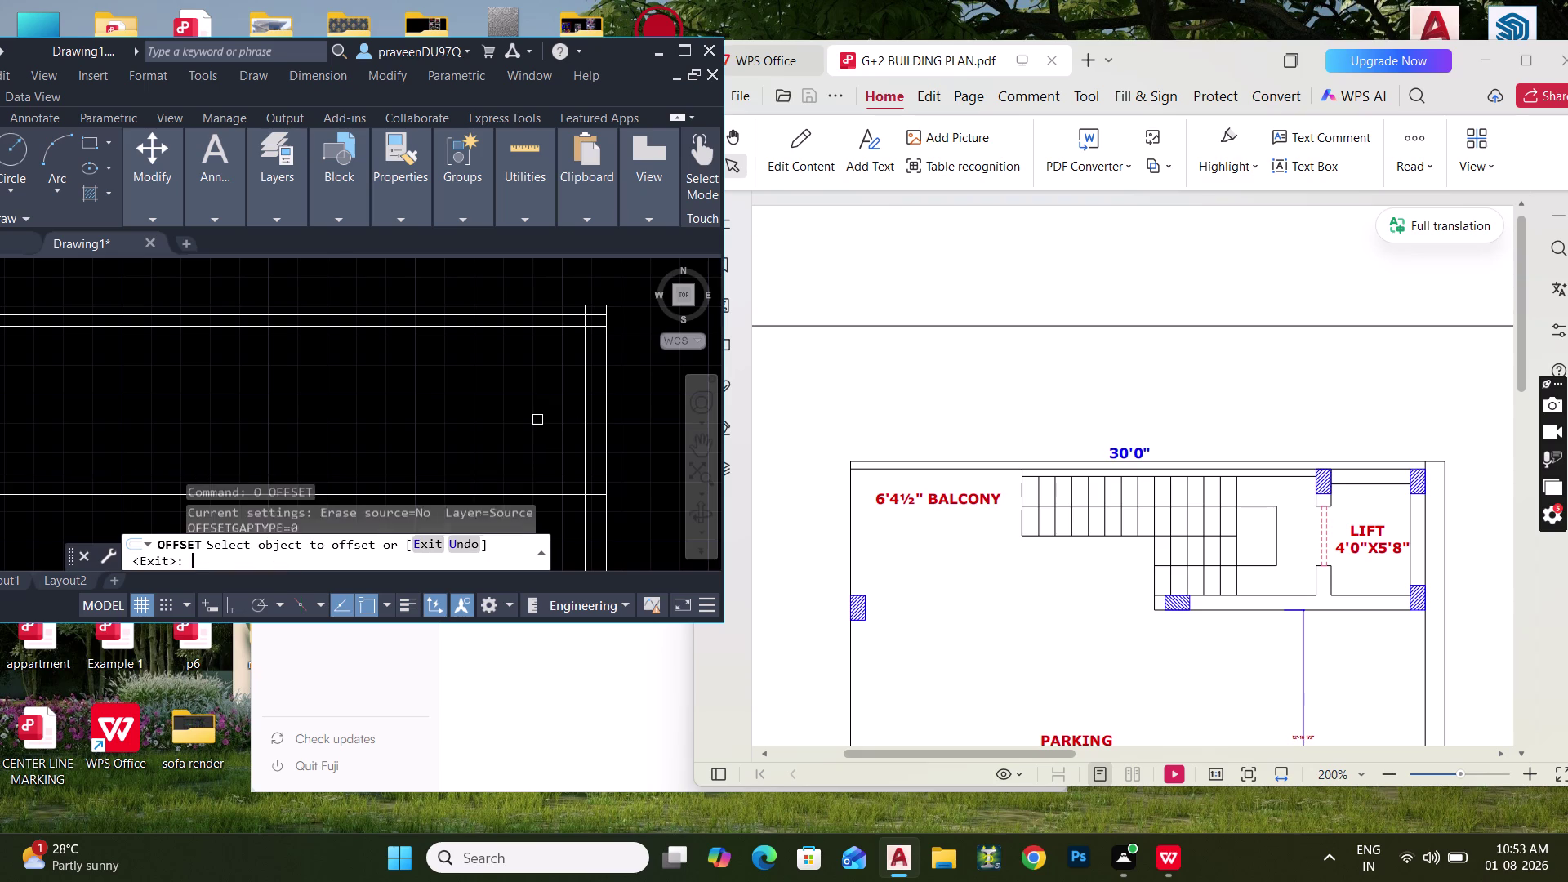
click(586, 404)
click(458, 376)
key(Escape)
middle_drag(502, 368, 531, 377)
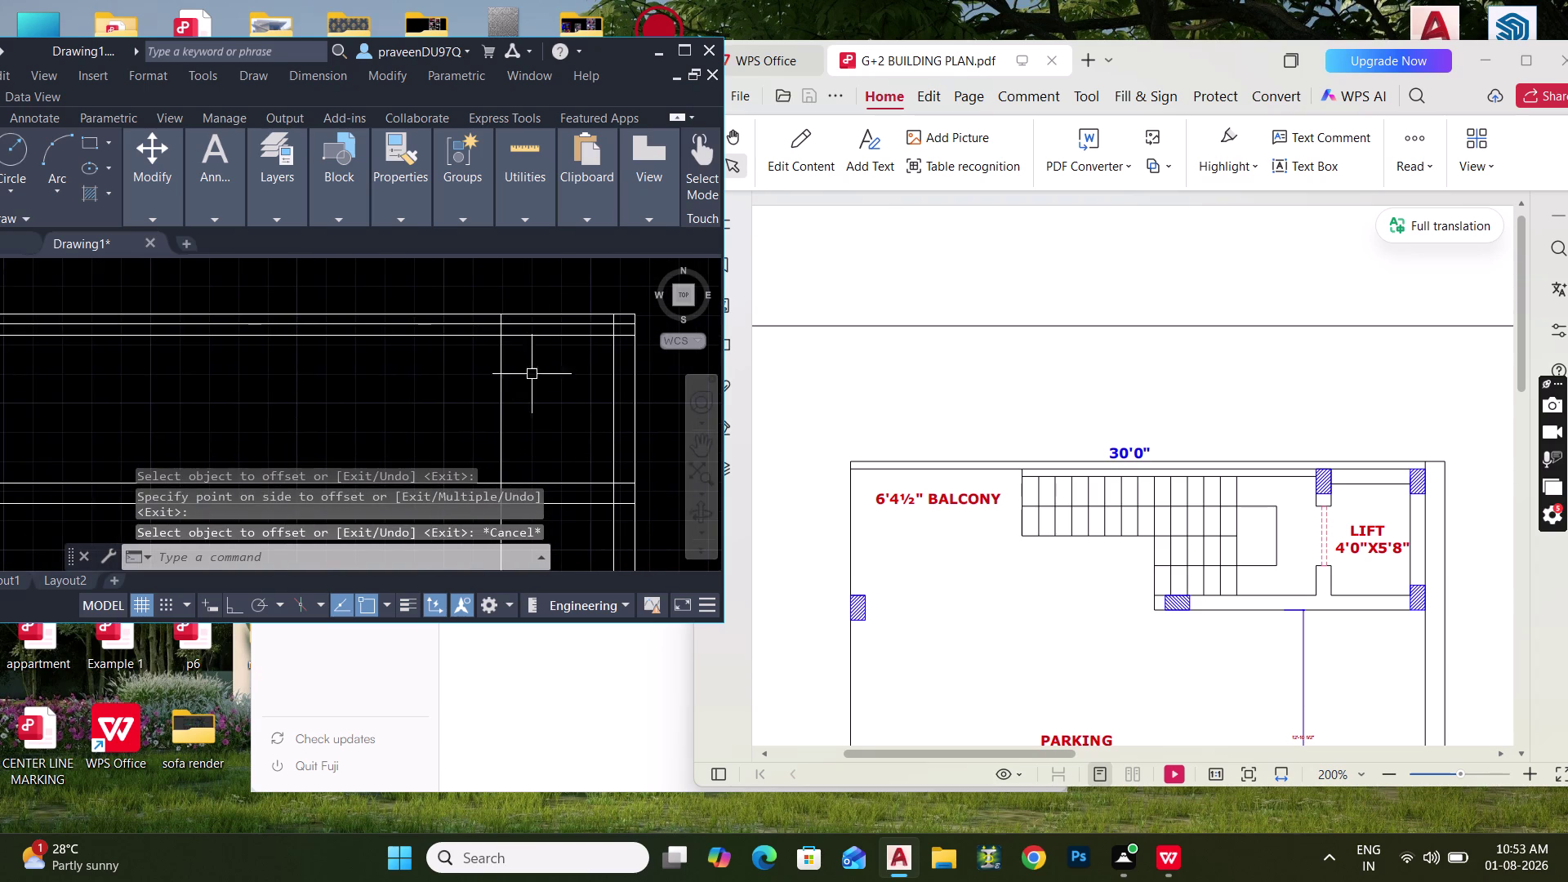
scroll(up, 3)
Trim the protruding line ends at the top-right wall corners with TR.
key(t)
key(r)
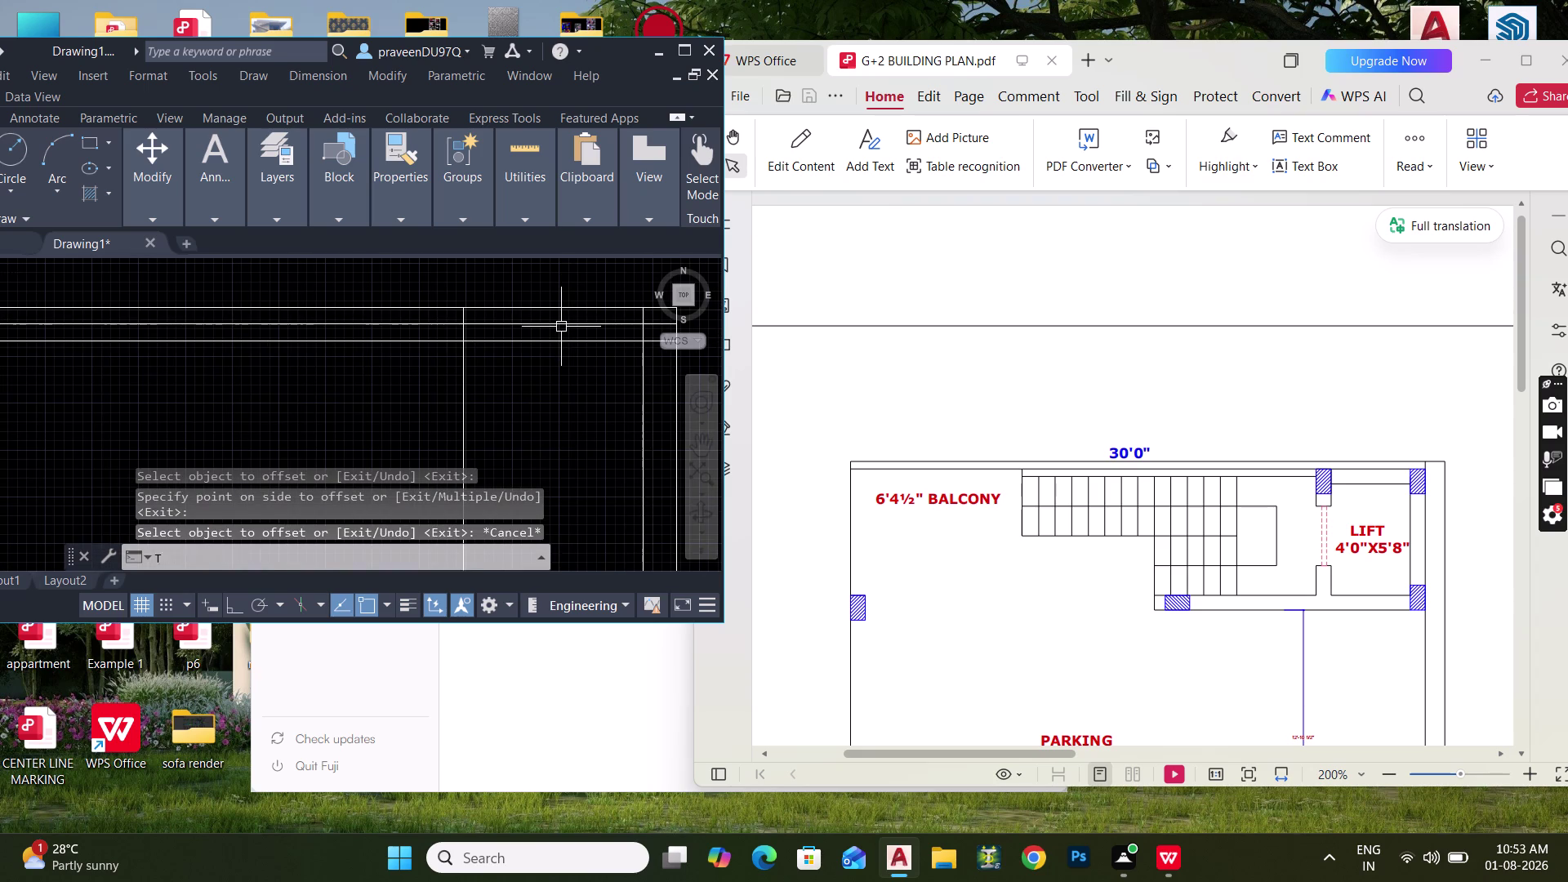
key(space)
scroll(up, 3)
middle_drag(561, 326, 513, 372)
click(517, 368)
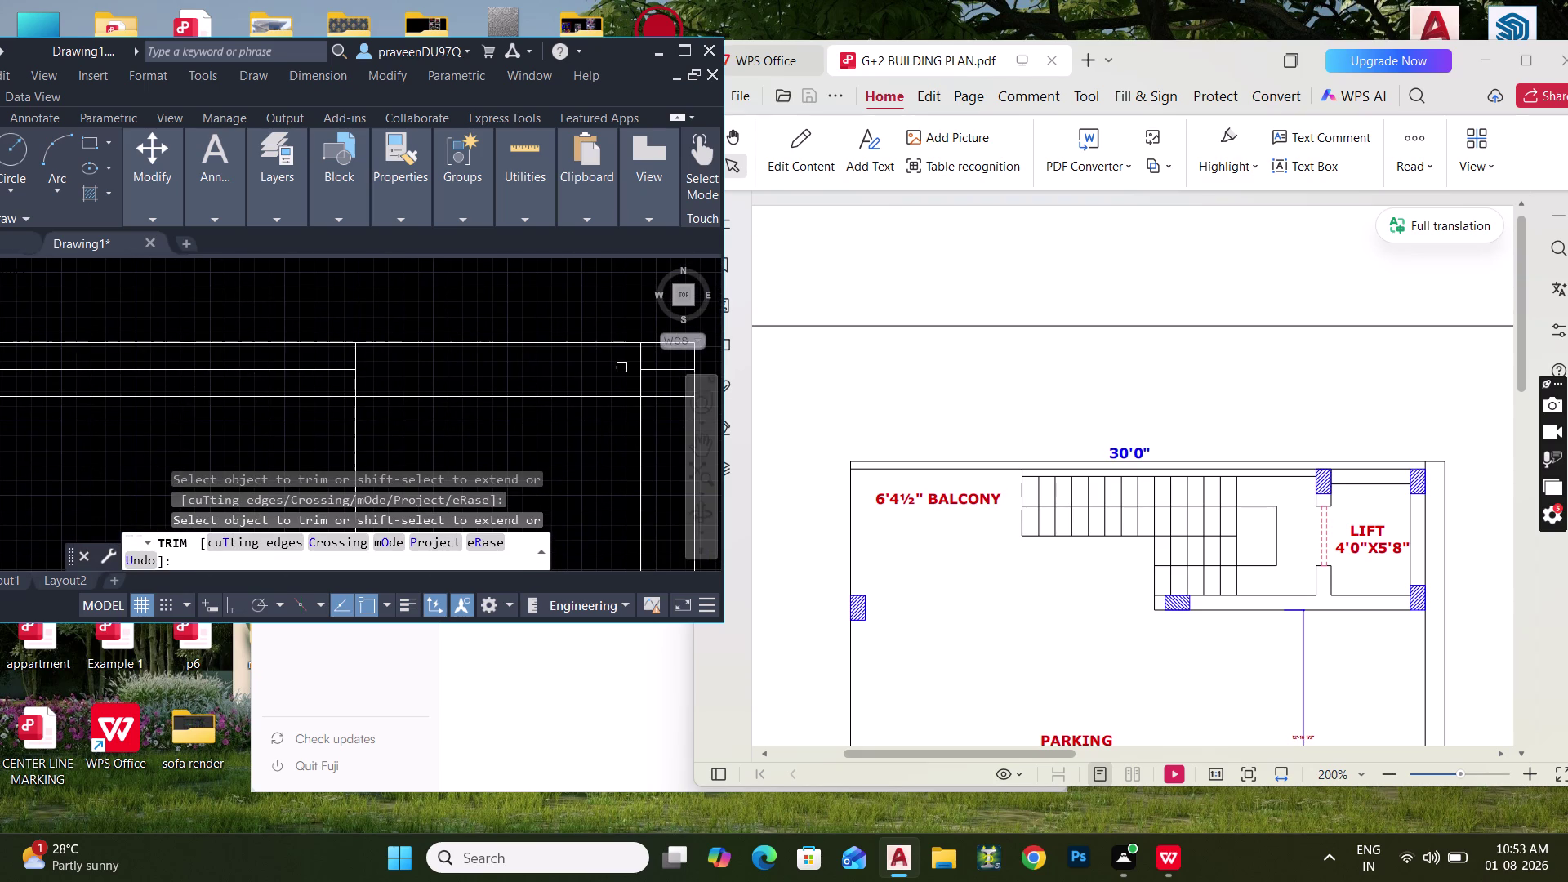
click(638, 364)
click(644, 371)
click(638, 380)
middle_drag(615, 384, 566, 347)
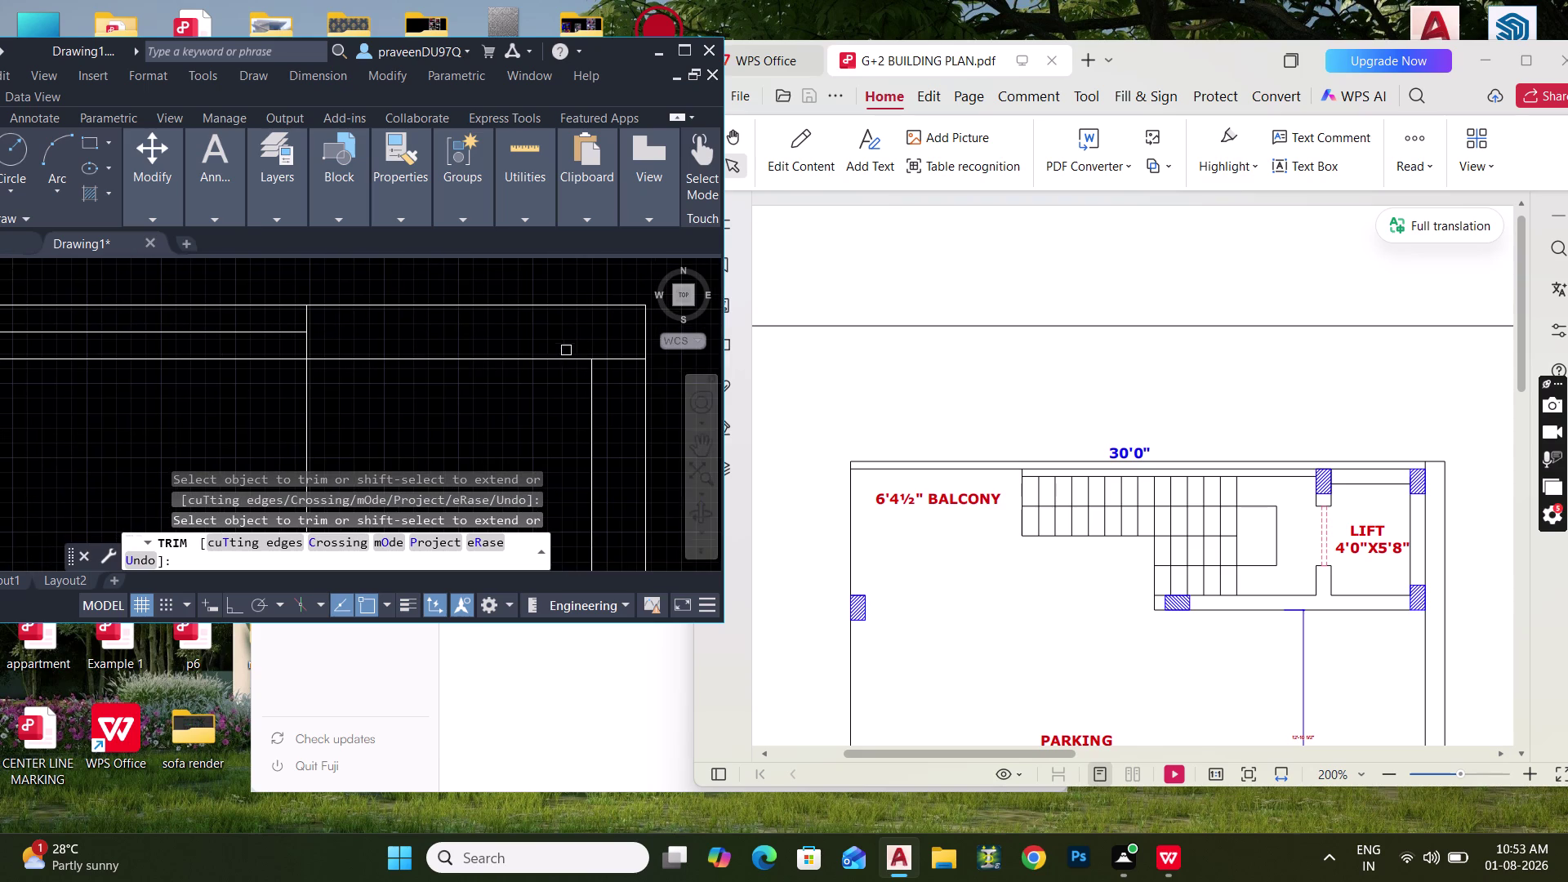
click(622, 360)
Trim the right-wall overshoot and fence-trim the lower overlapping lines, then exit trim.
scroll(down, 3)
middle_drag(612, 390, 609, 284)
middle_drag(599, 367, 595, 303)
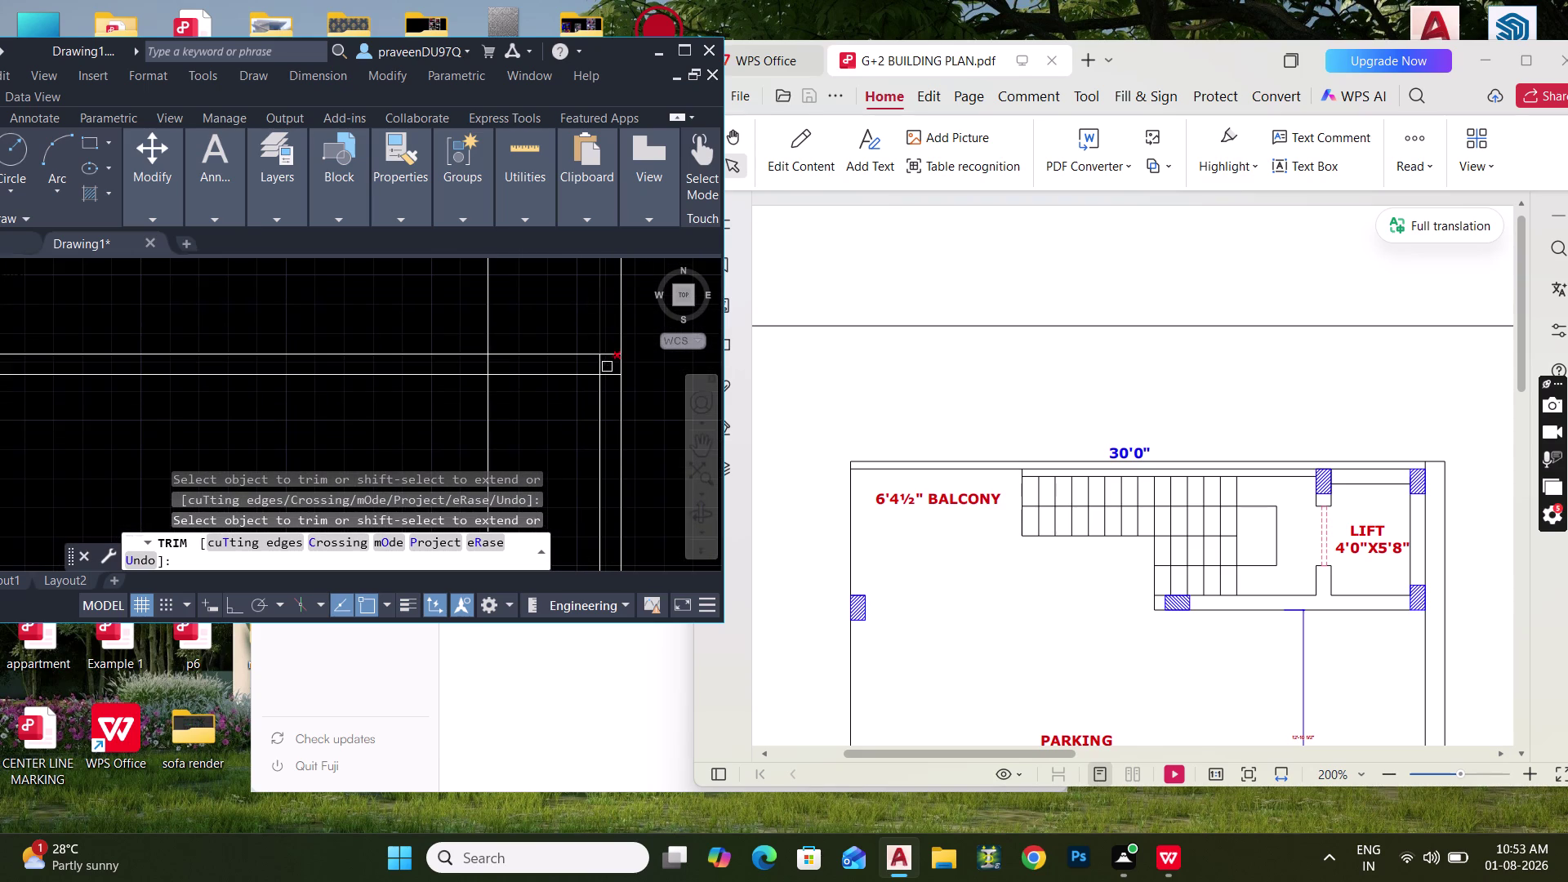
click(609, 355)
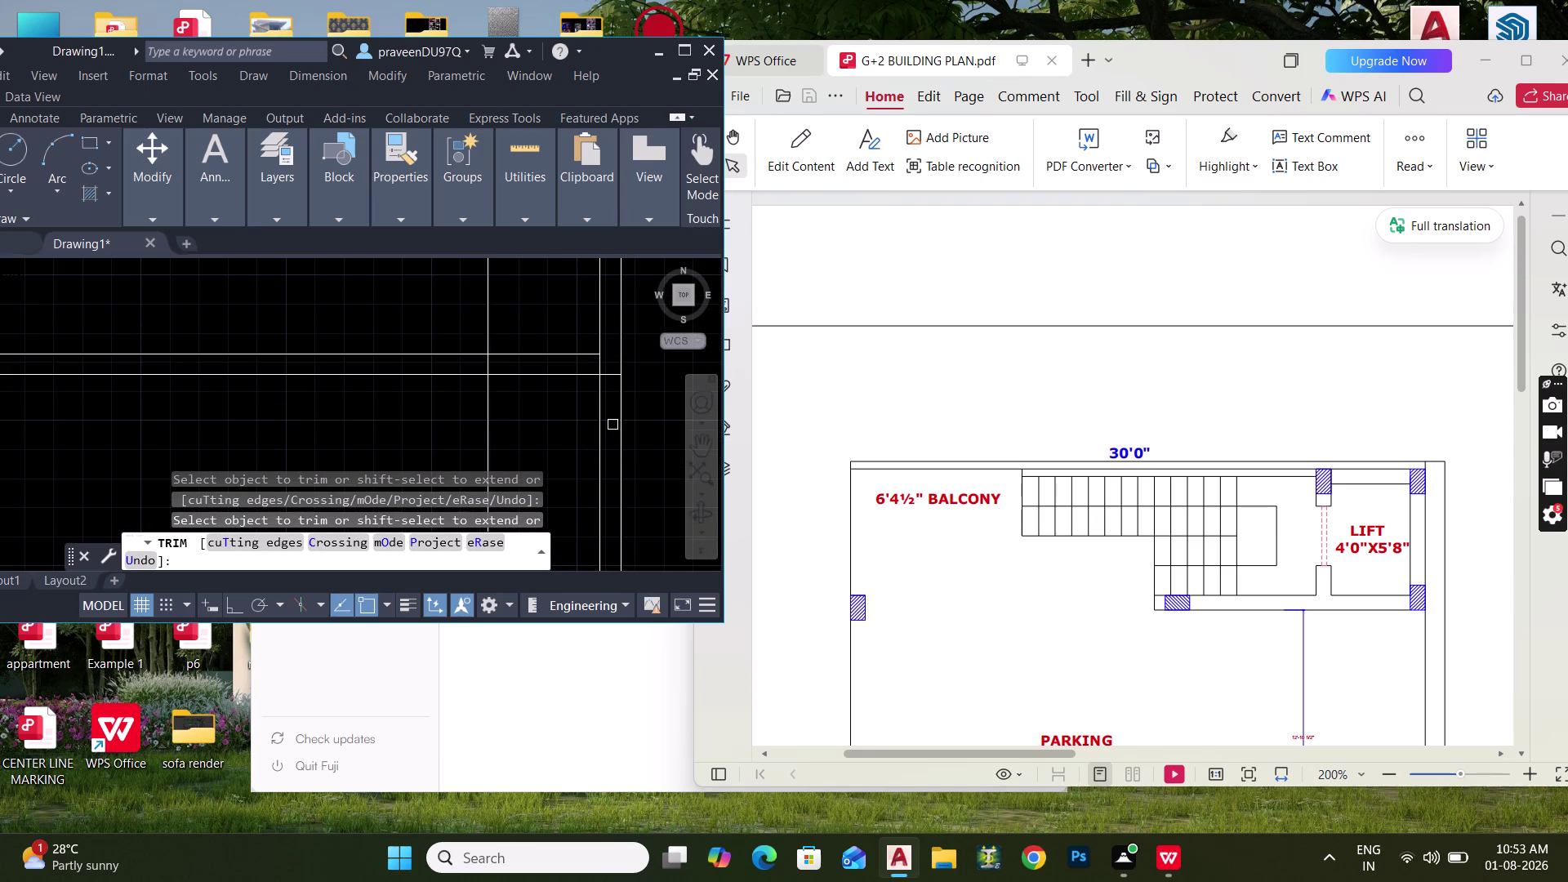
click(608, 426)
click(405, 416)
middle_drag(407, 412, 428, 460)
scroll(up, 3)
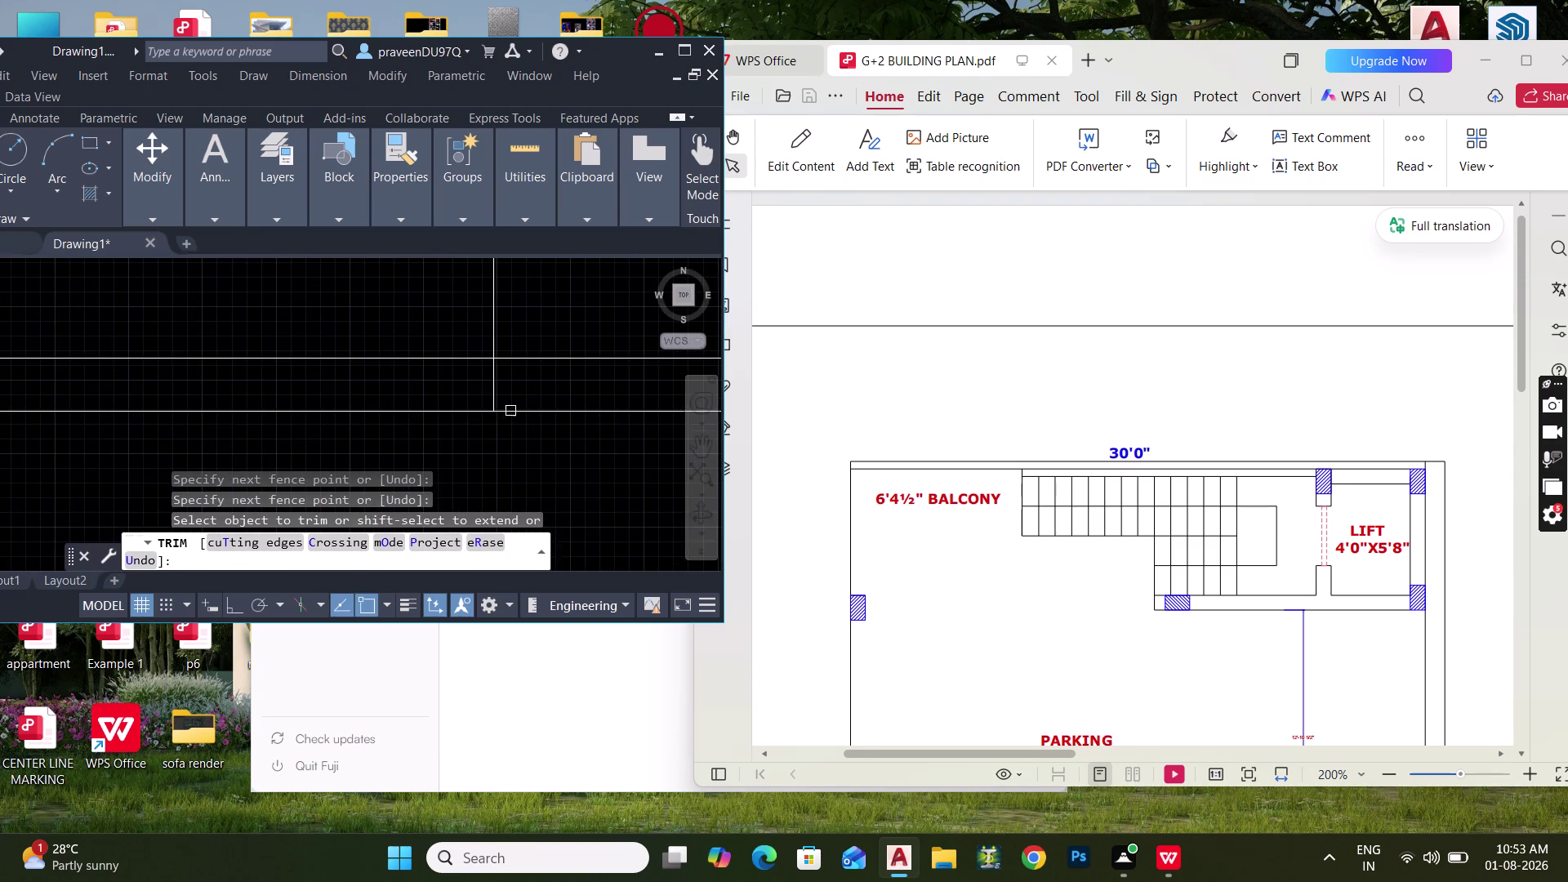
middle_drag(507, 411, 492, 501)
key(Escape)
key(Escape)
middle_drag(500, 432, 492, 529)
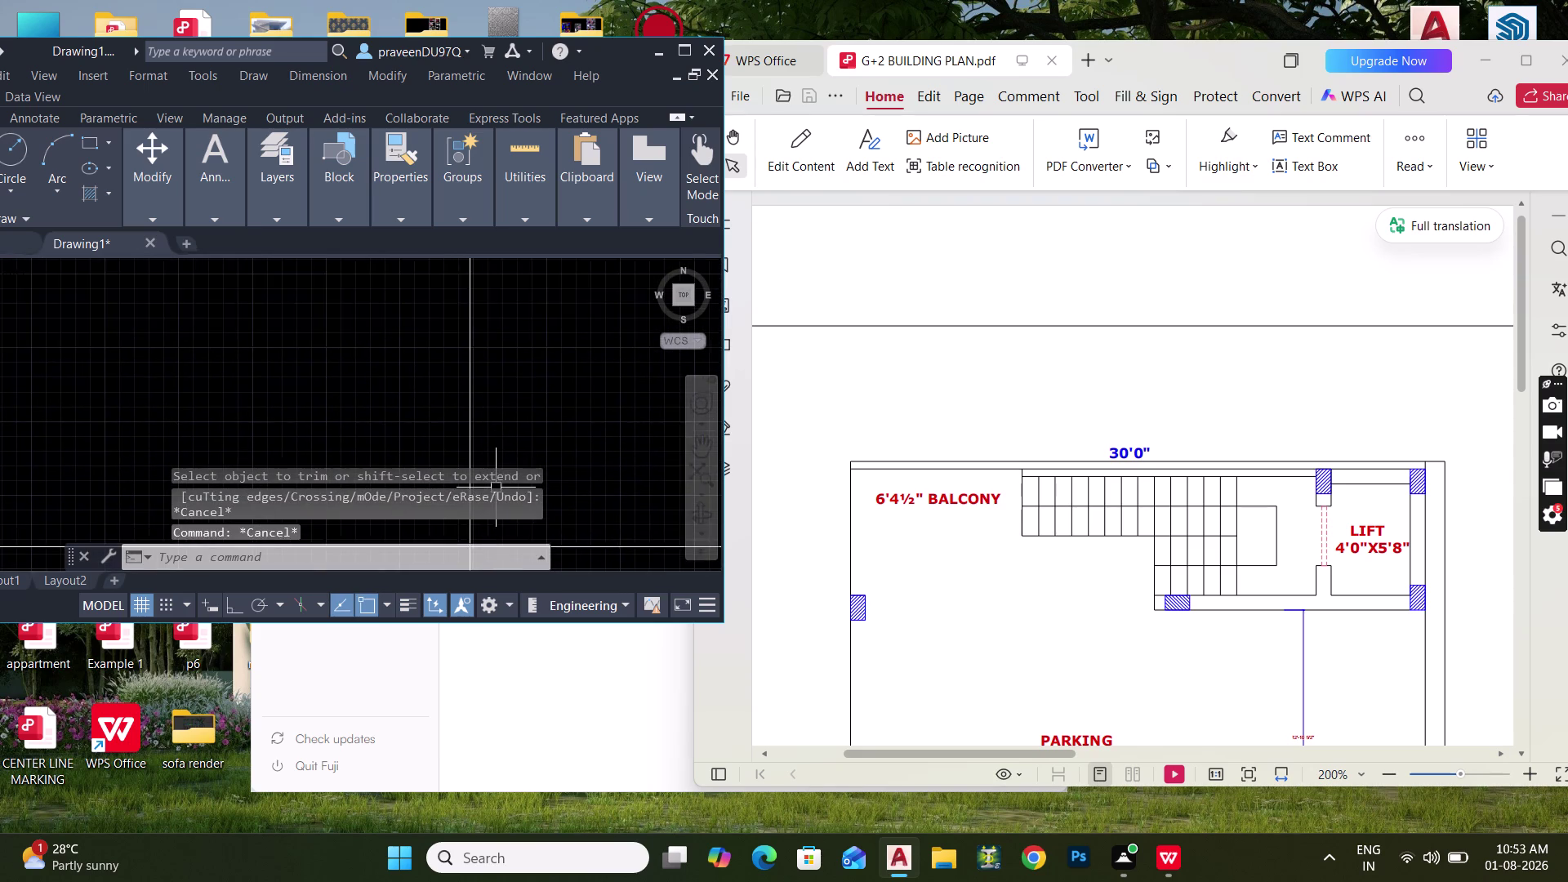
scroll(down, 3)
middle_drag(491, 469, 427, 444)
middle_drag(496, 423, 469, 422)
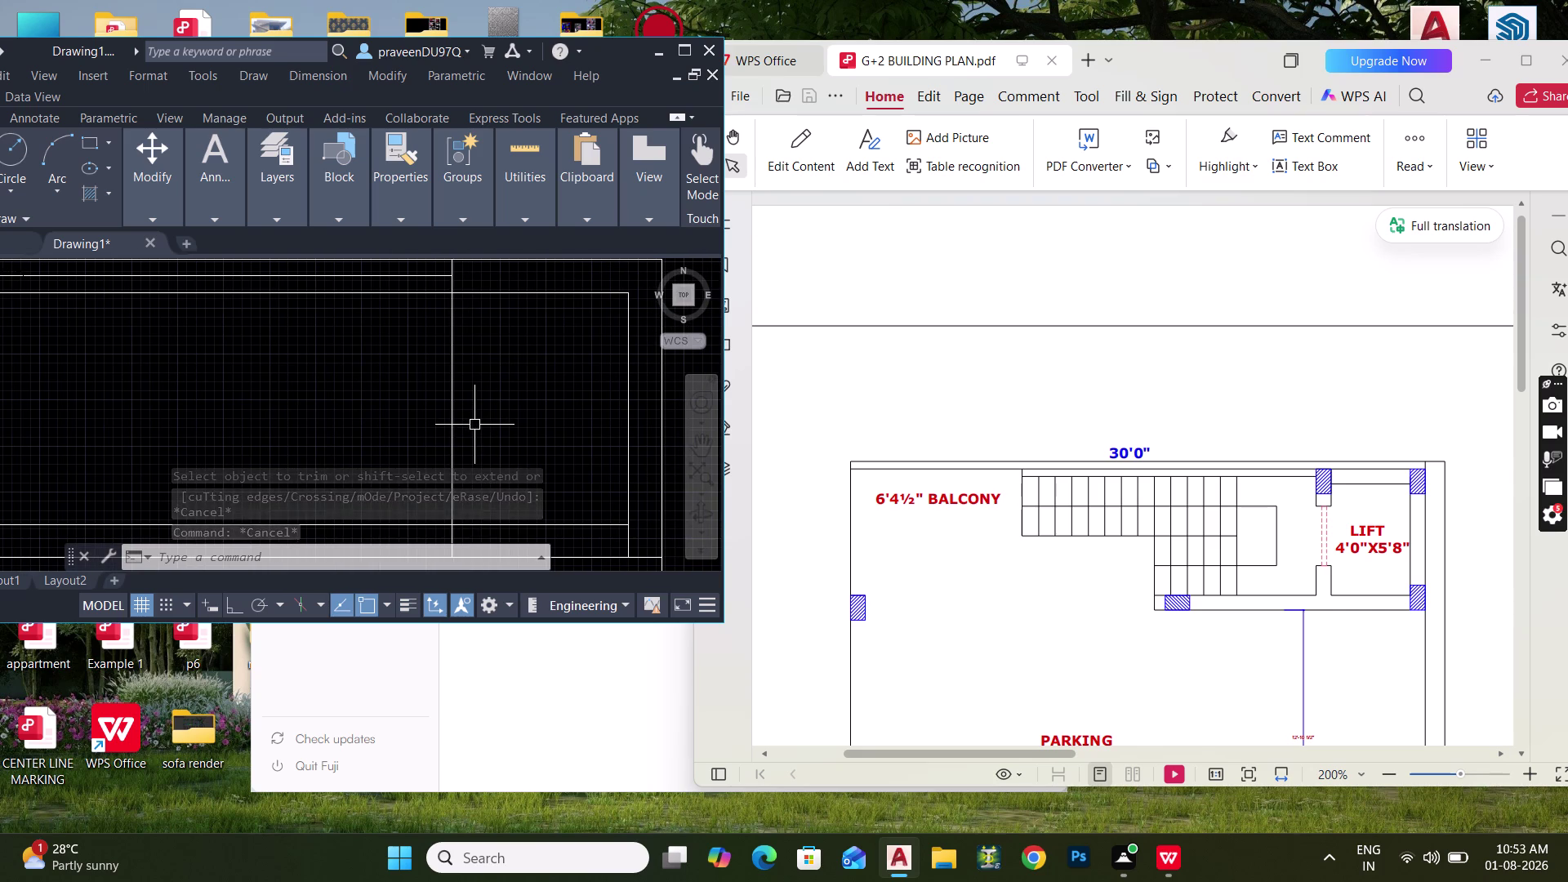
Modify the Standard dimension style's primary unit precision to 0'-0.0".
text(D)
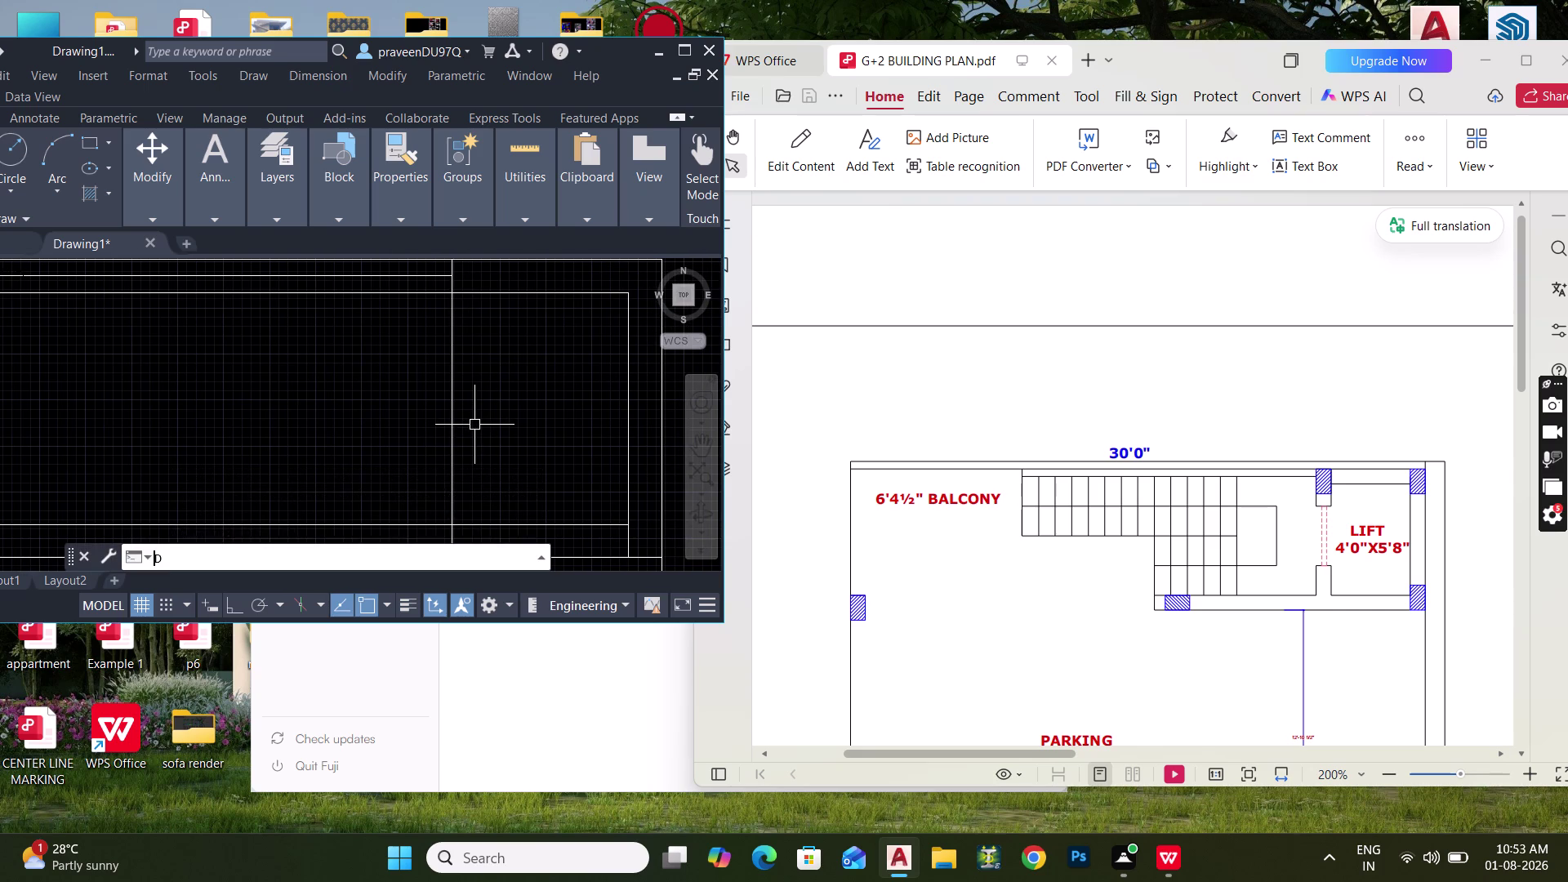
key(space)
click(522, 291)
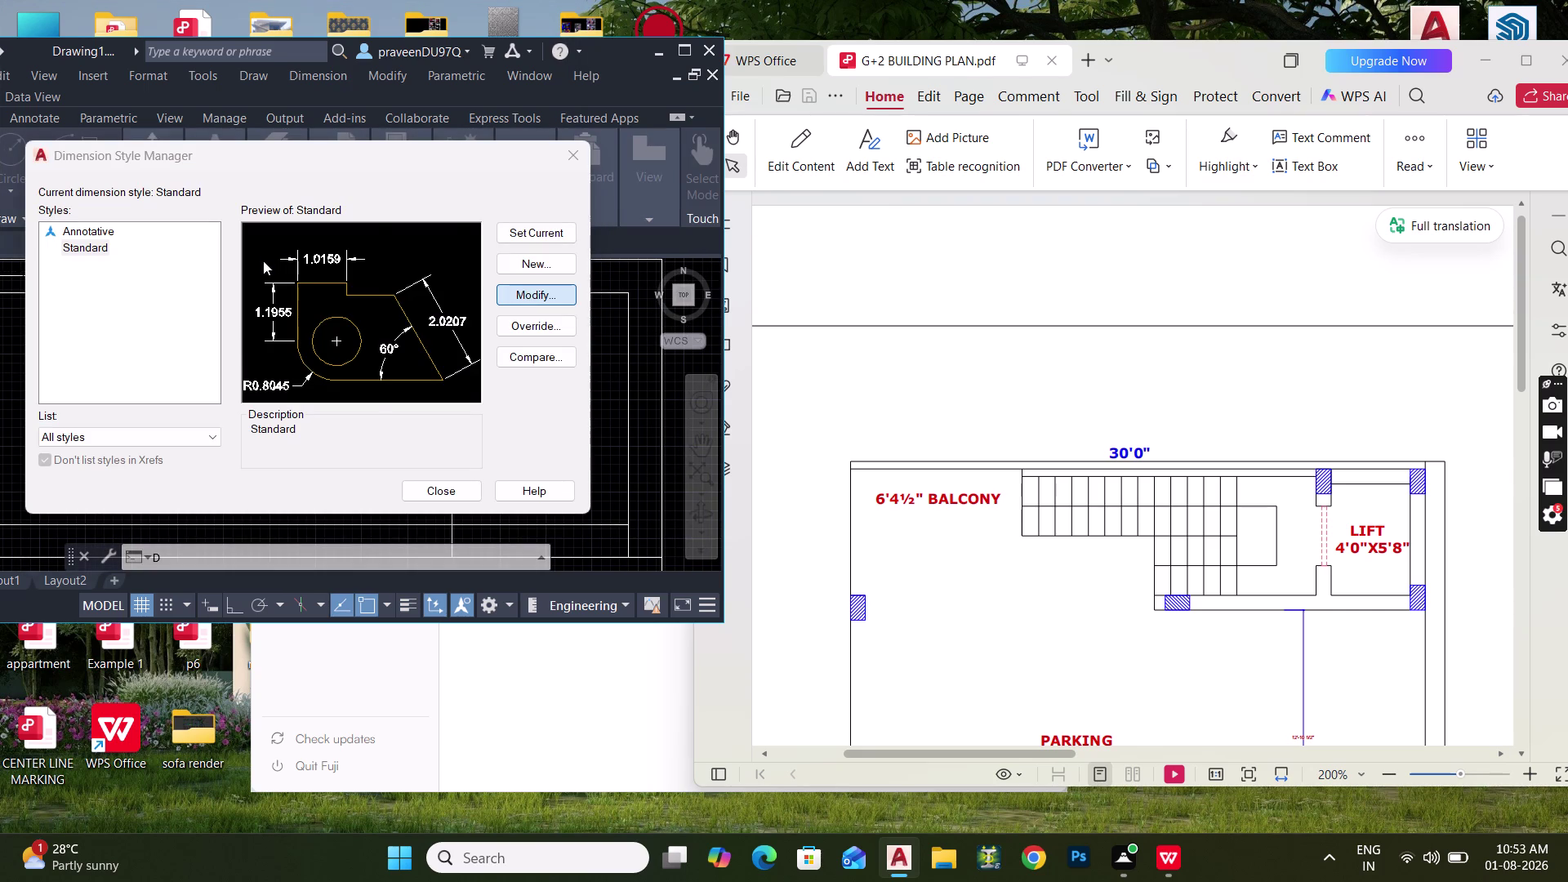
click(636, 220)
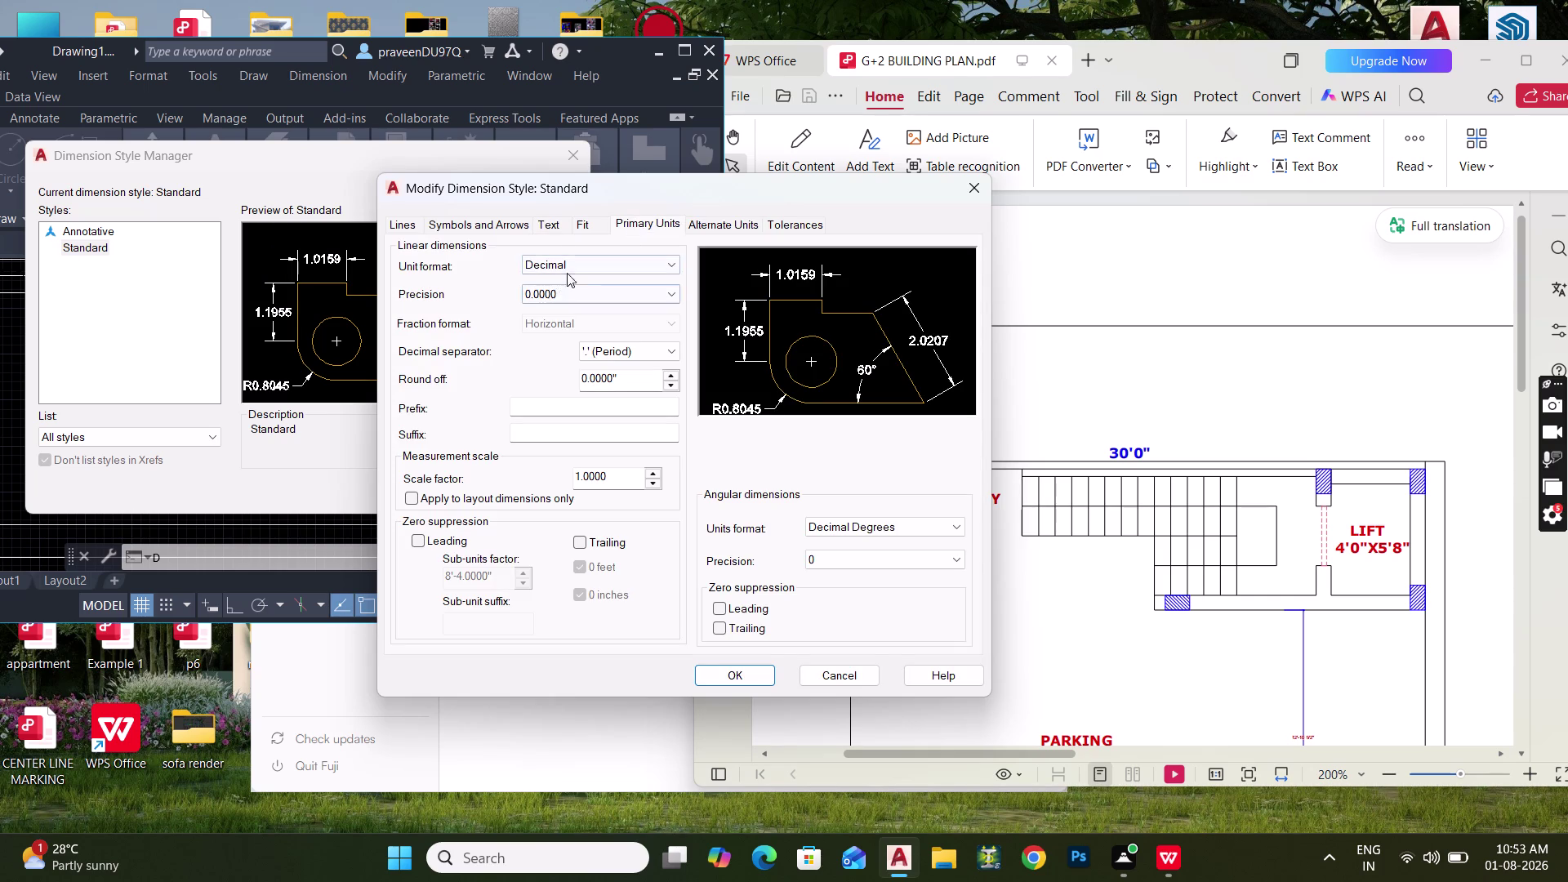
click(571, 262)
click(541, 305)
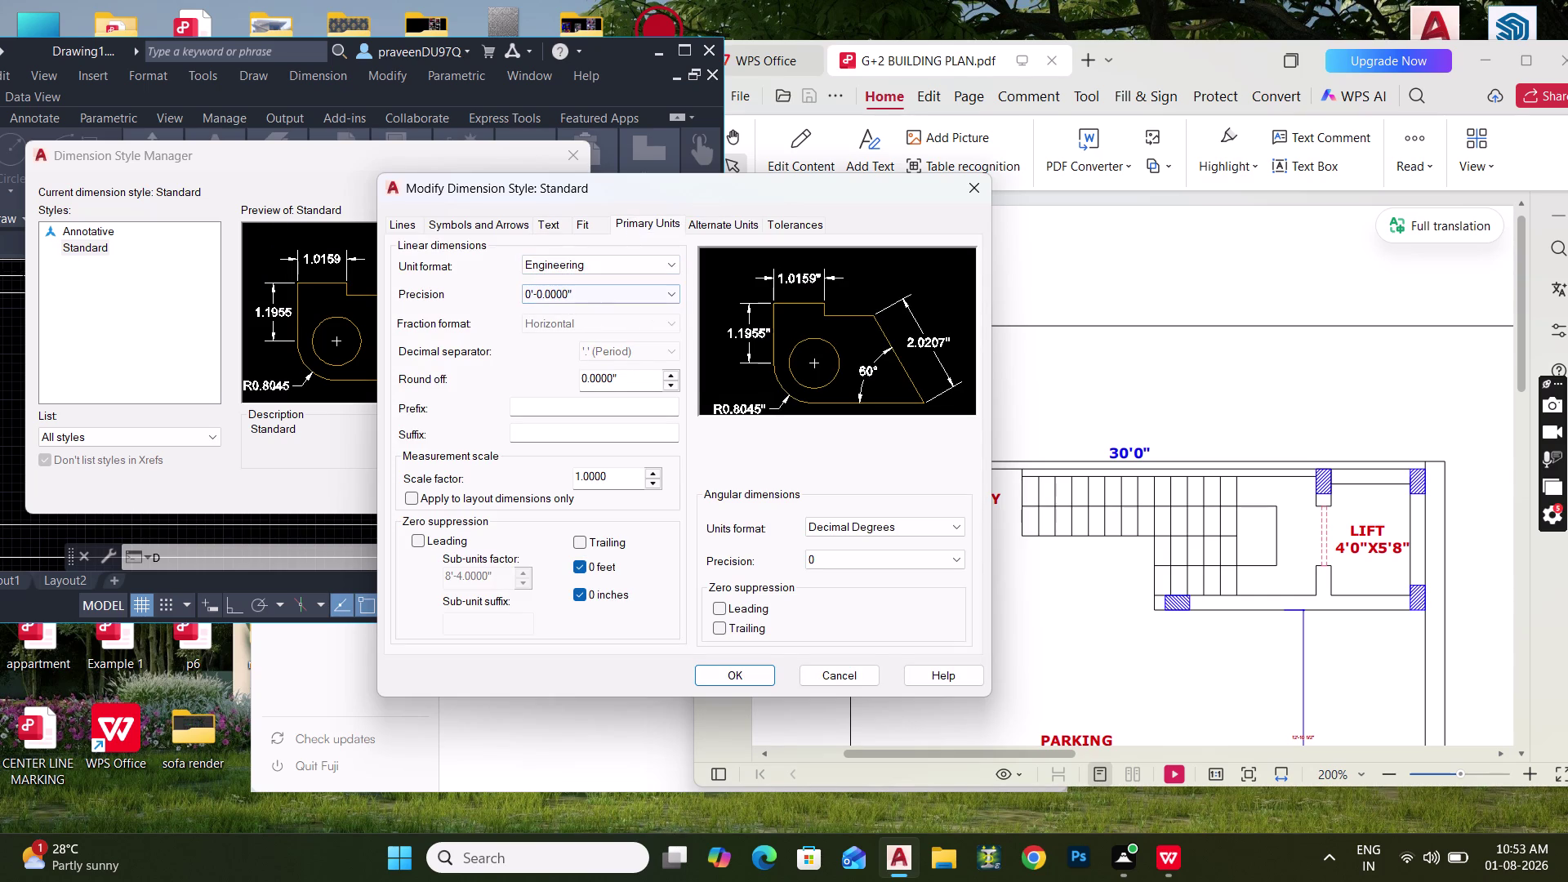
click(602, 288)
click(574, 330)
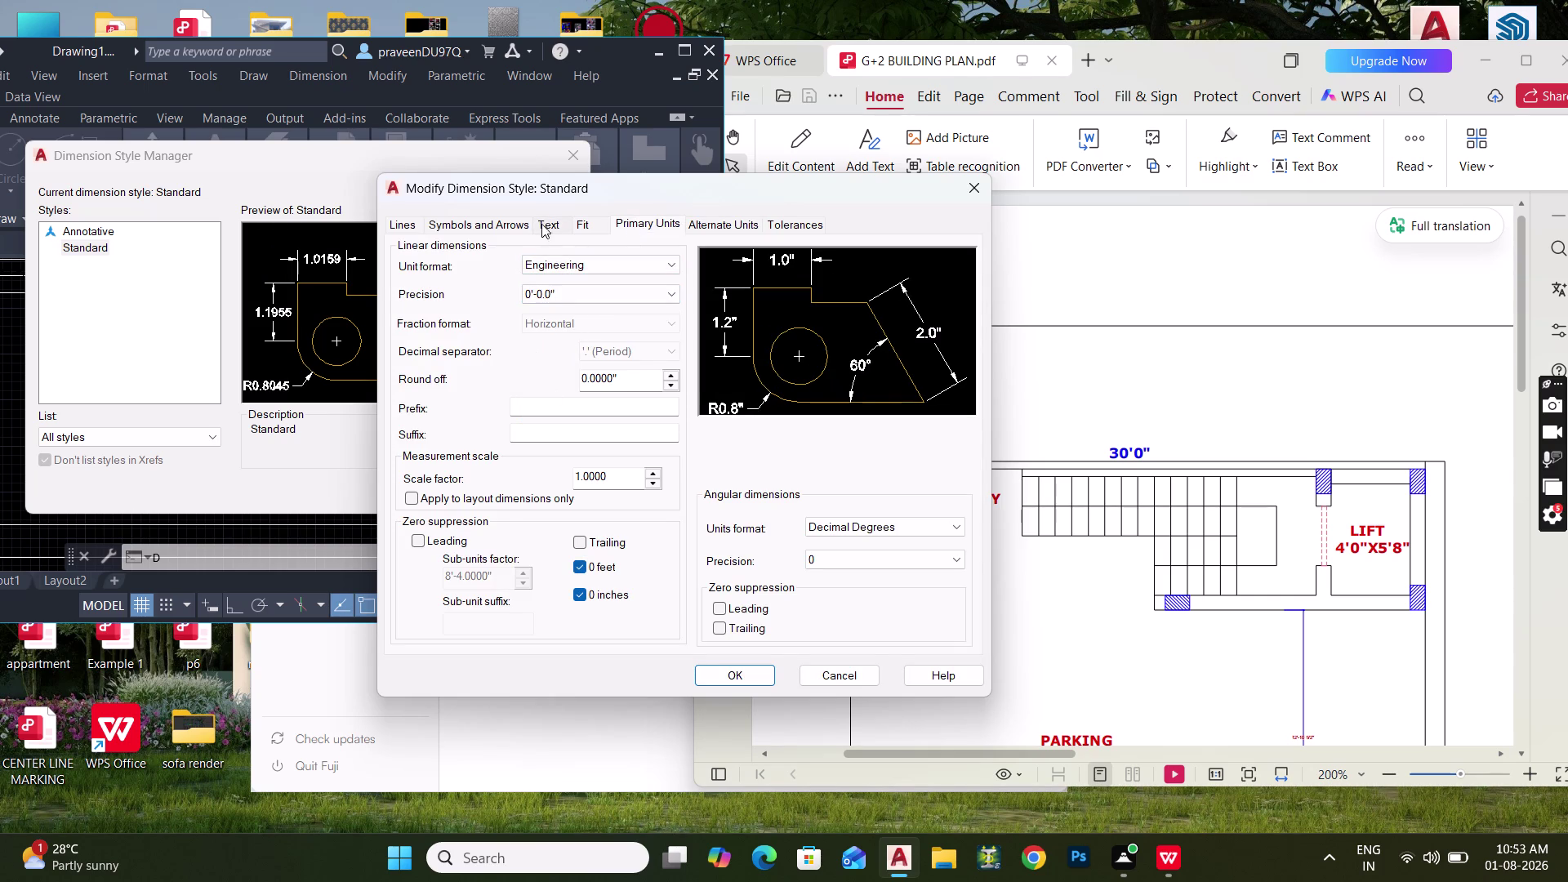
Set the dimension text height to 3".
click(544, 223)
drag(650, 370, 508, 367)
text(3)
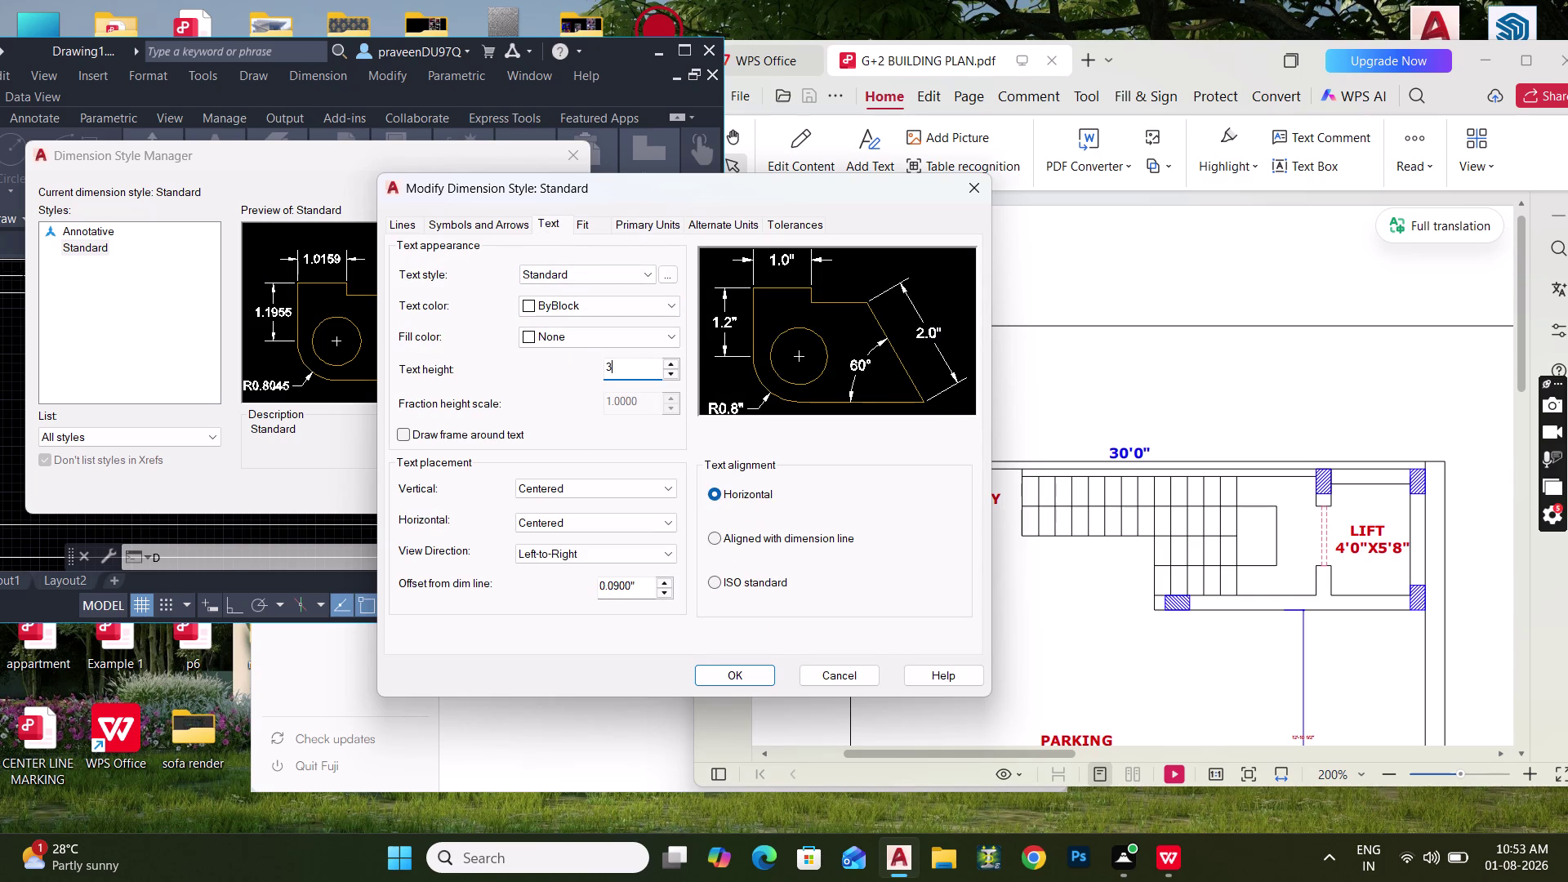
text(")
key(Return)
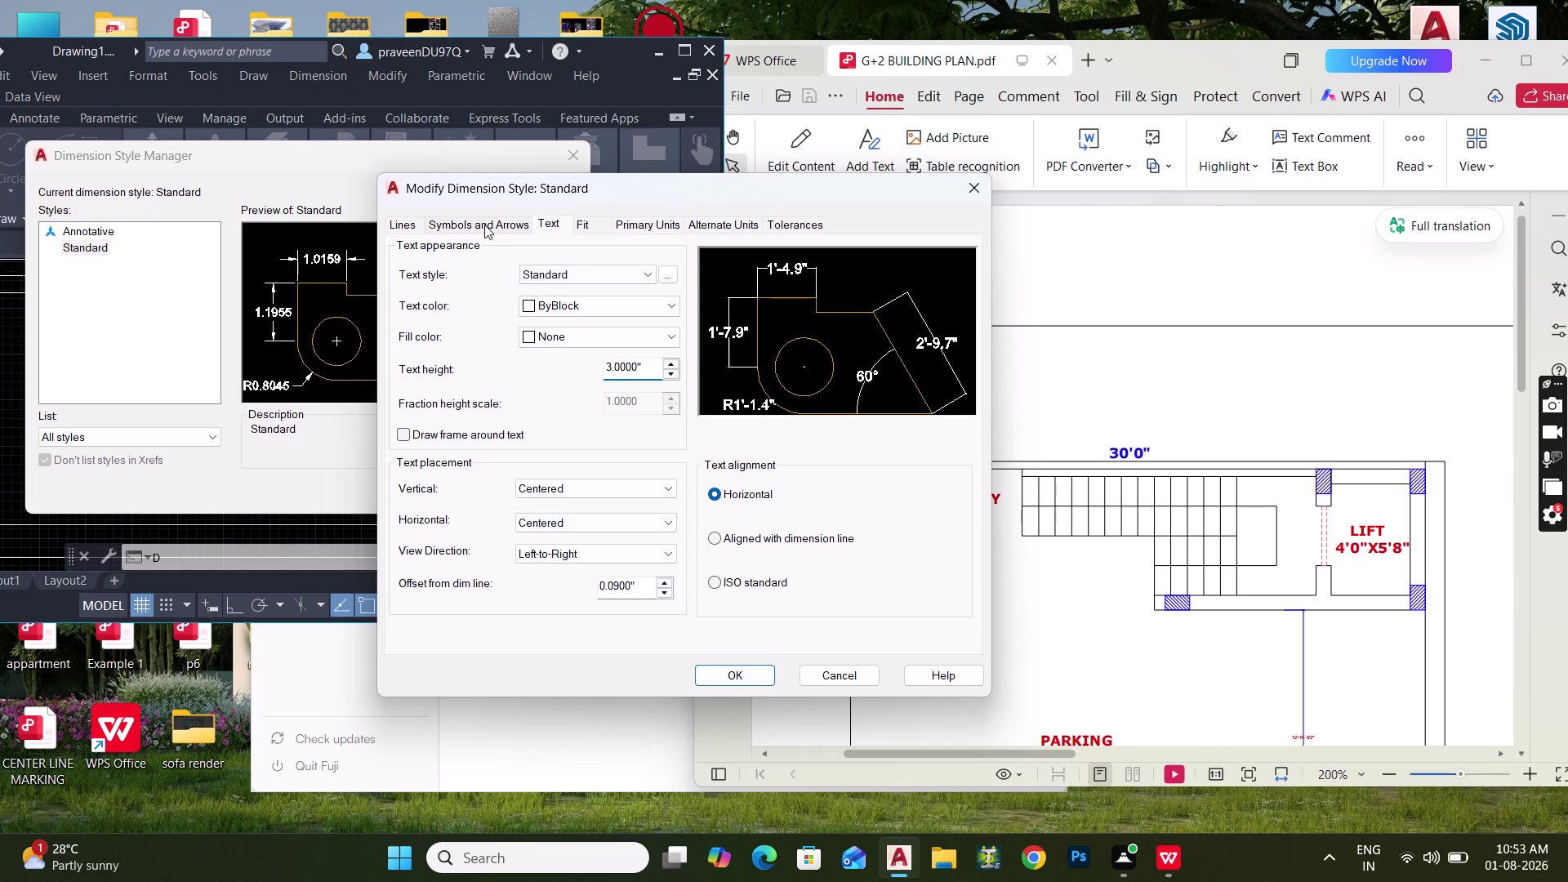
Use oblique arrowheads with 1" arrow size, accept the style and close the manager.
click(482, 225)
click(523, 283)
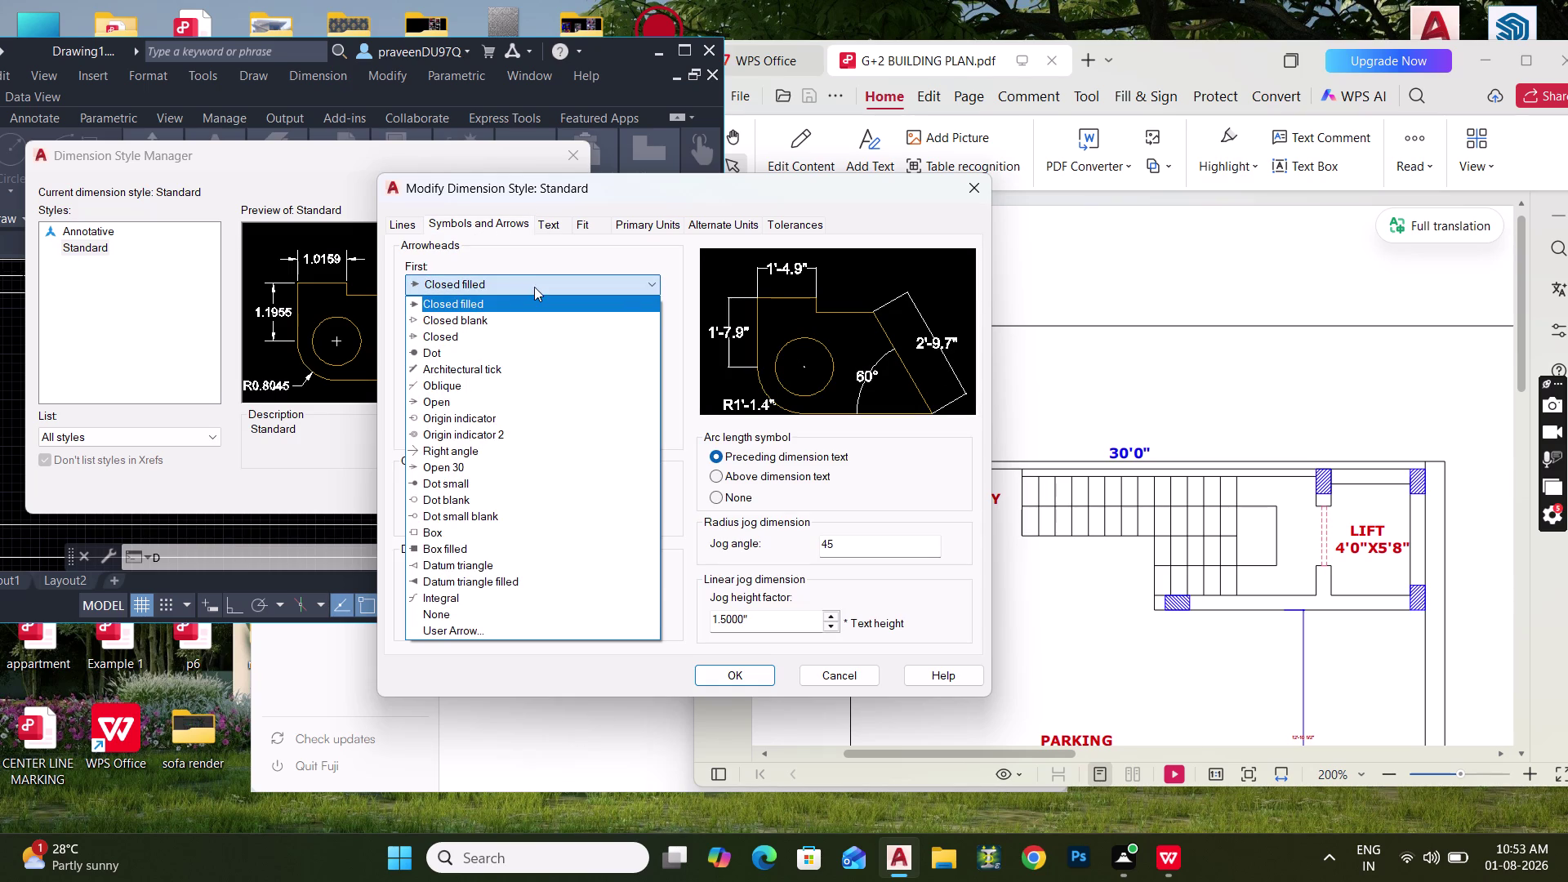
click(439, 381)
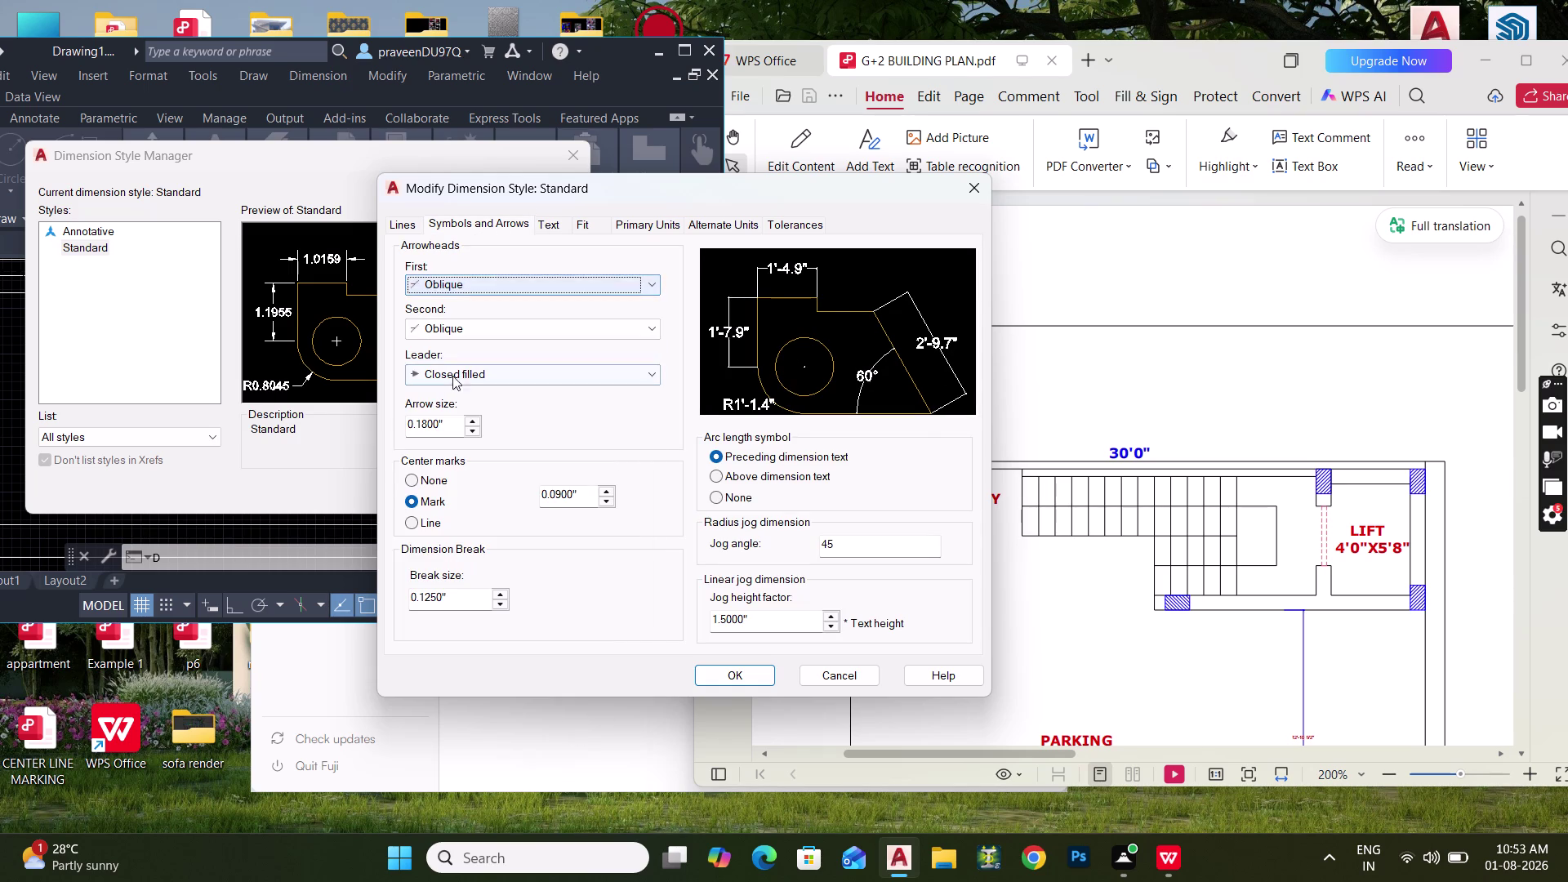
drag(444, 430, 329, 415)
text(1)
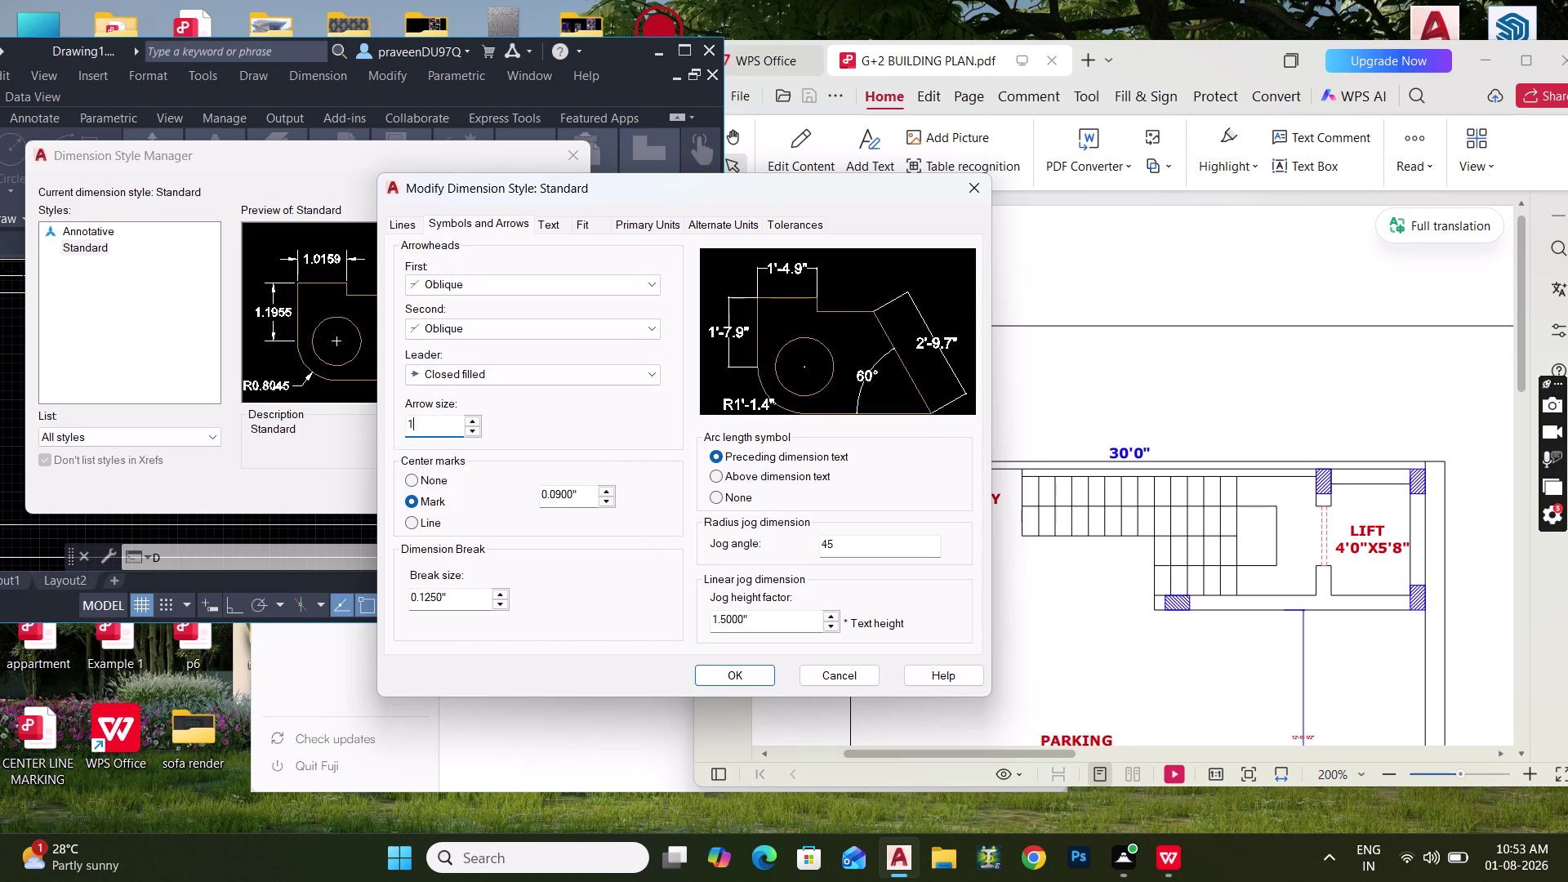
text(")
key(Return)
click(722, 669)
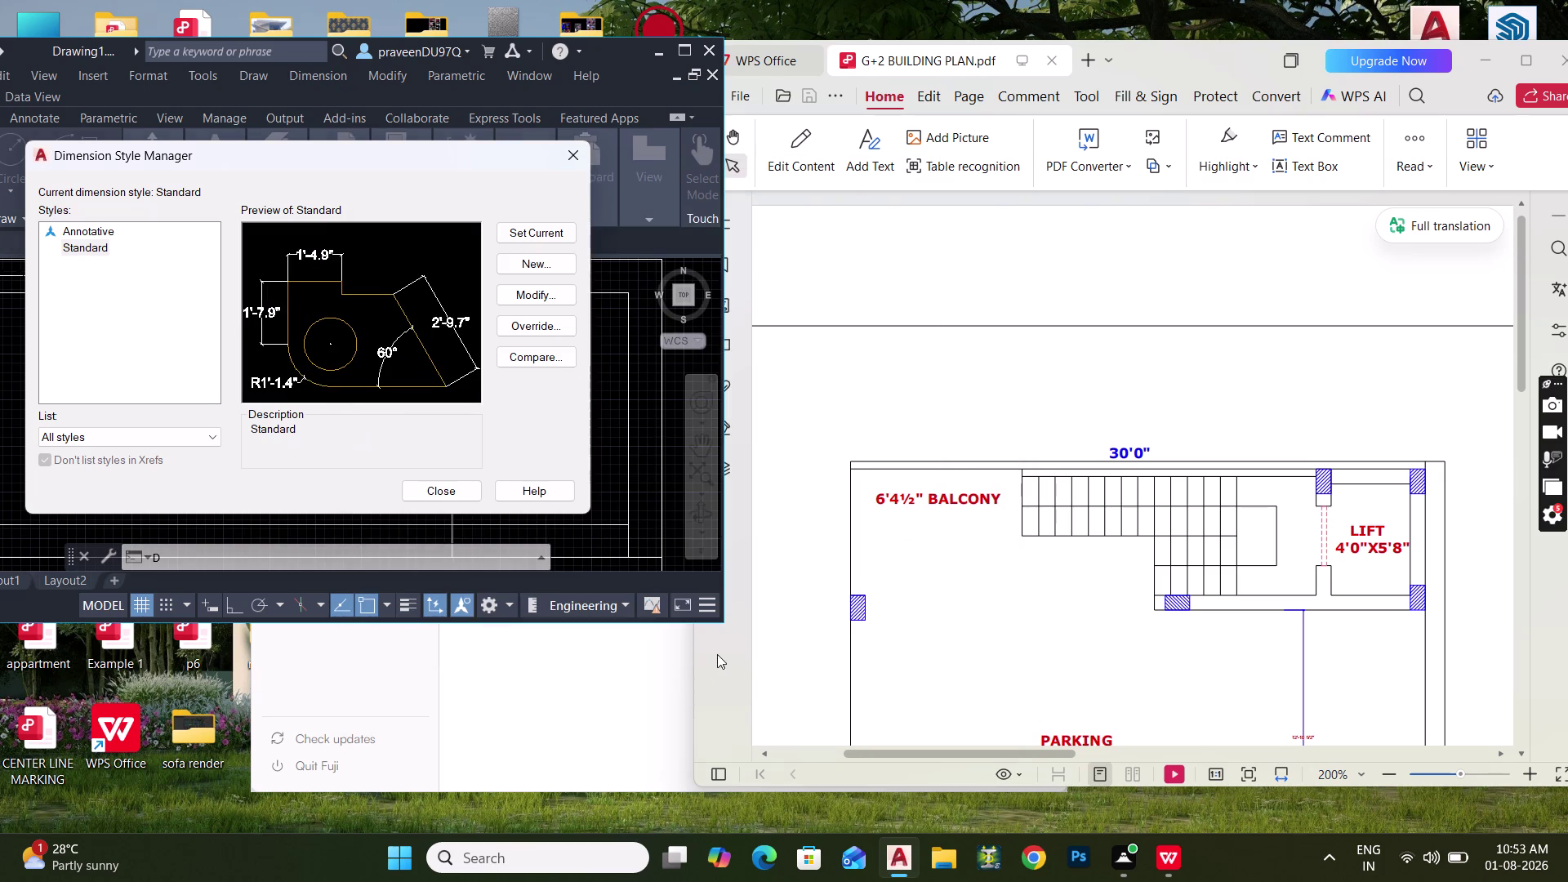
click(532, 229)
click(452, 488)
Measure wall spacing with two trial DLI linear dimensions, cancelling each.
middle_drag(514, 359, 457, 377)
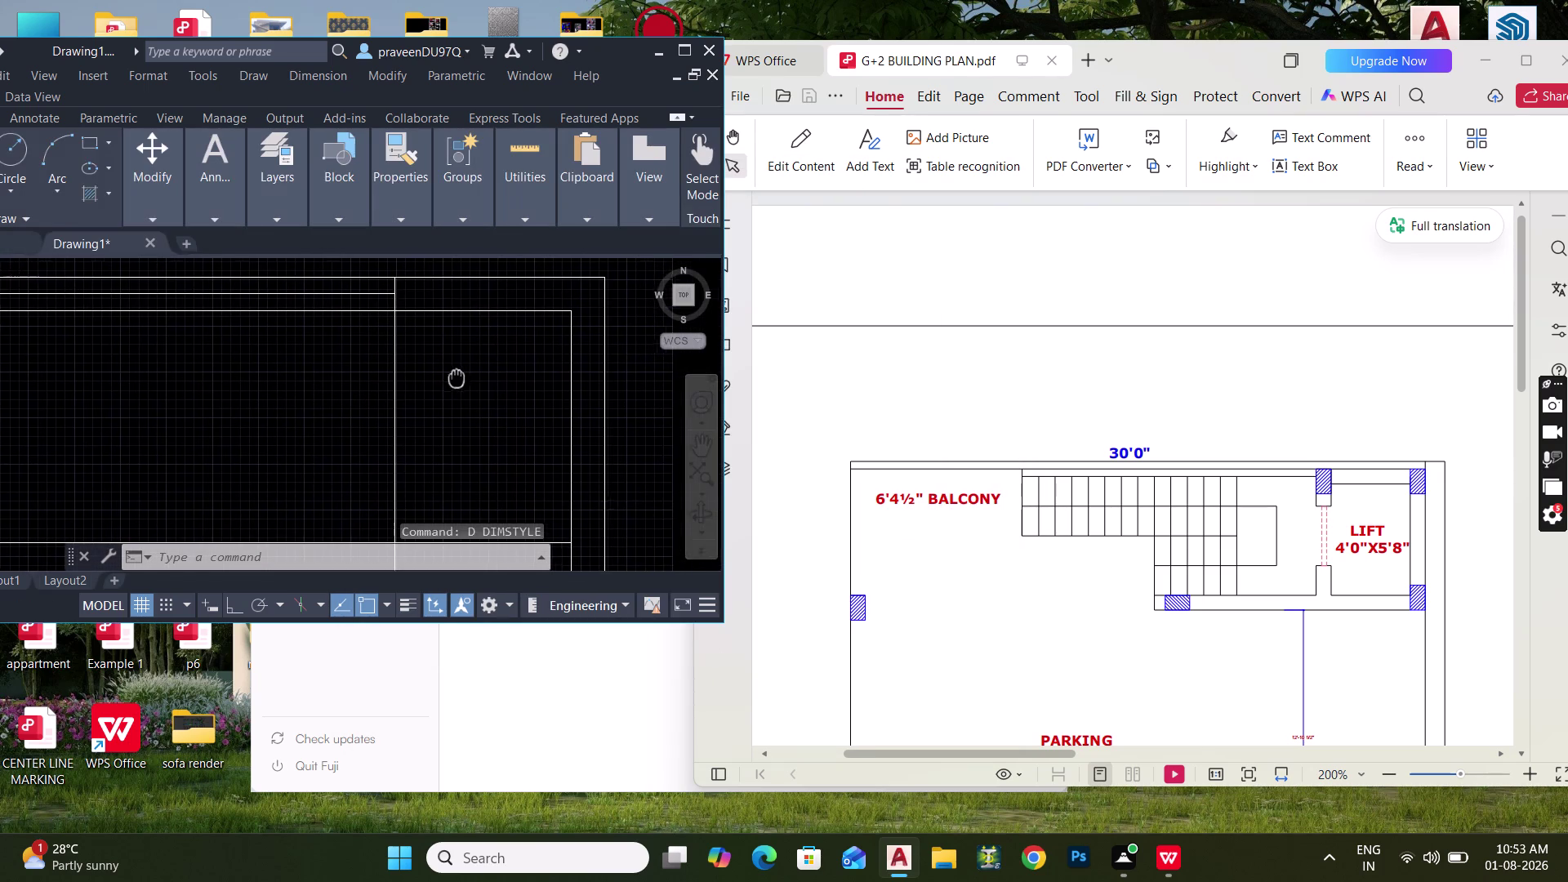
middle_drag(456, 376, 456, 376)
key(Escape)
text(DLI)
key(space)
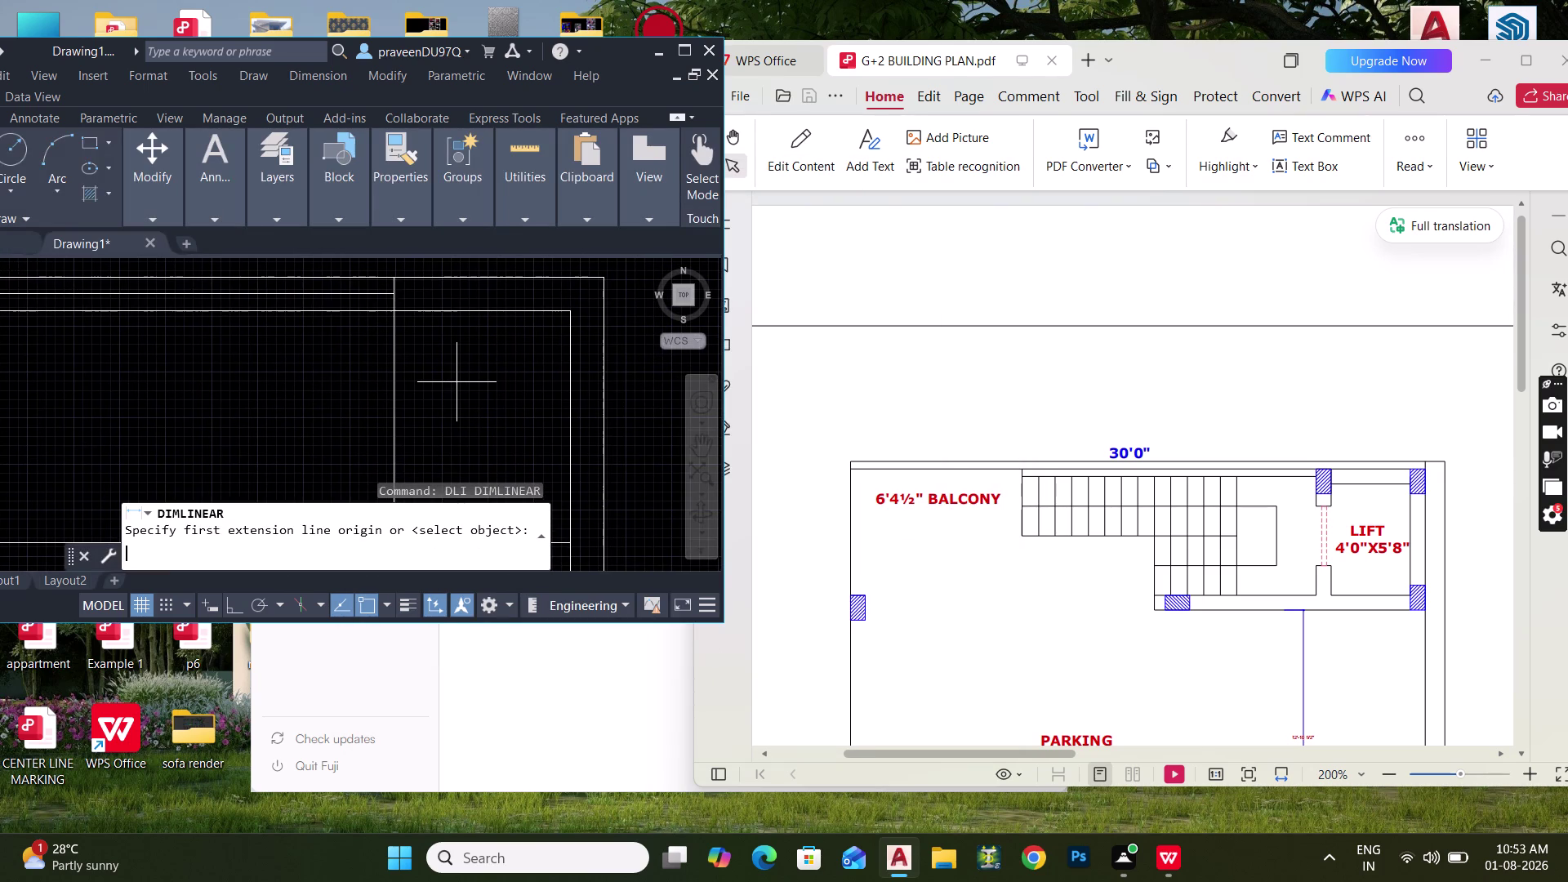
click(398, 396)
click(573, 395)
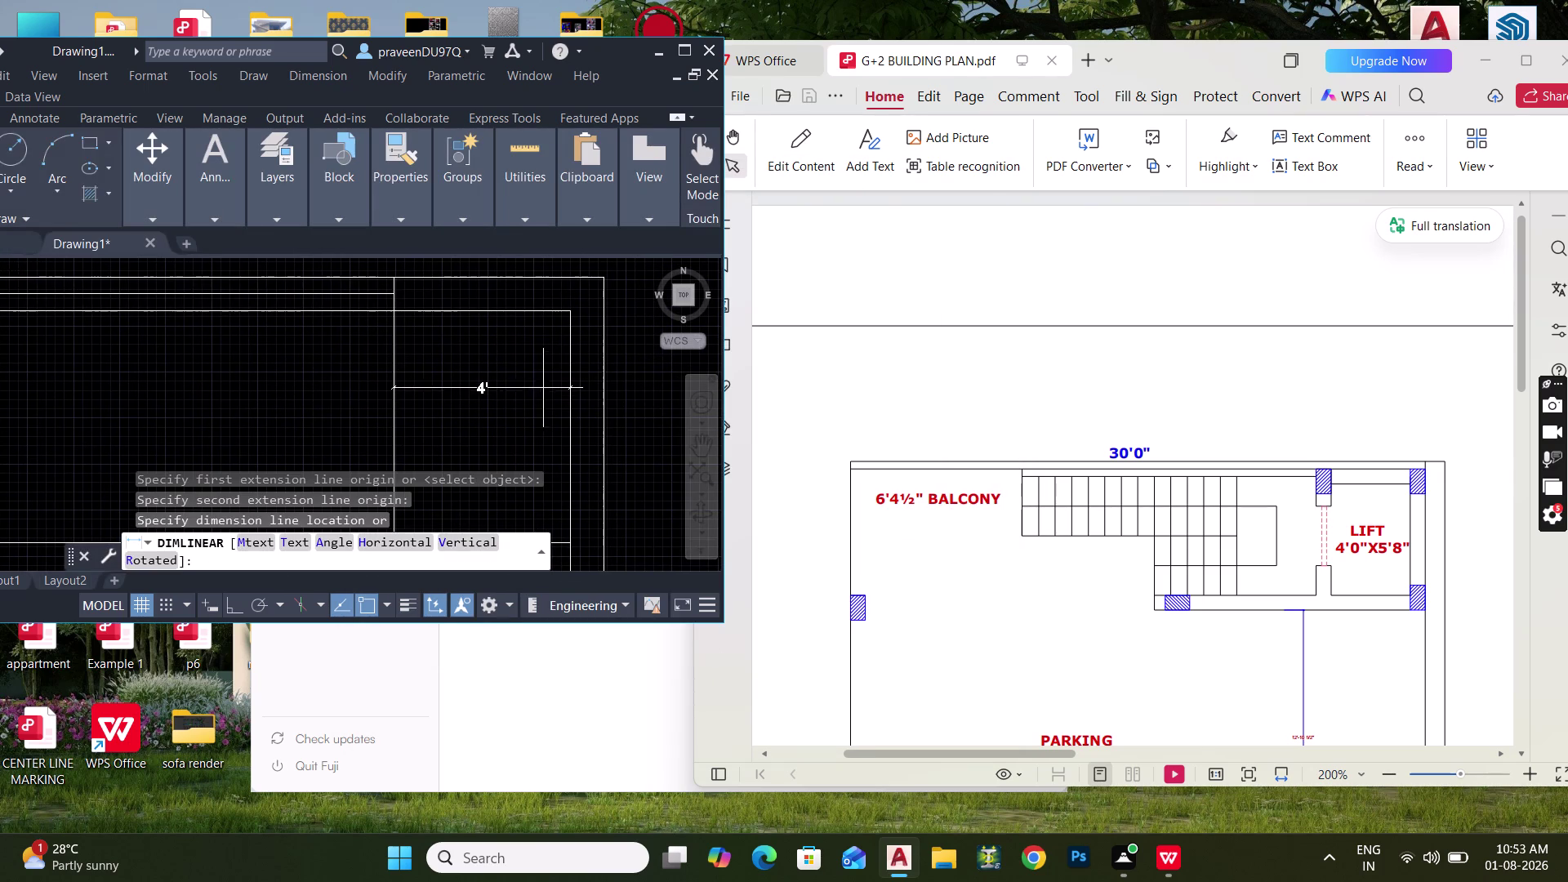
key(Escape)
key(space)
click(504, 313)
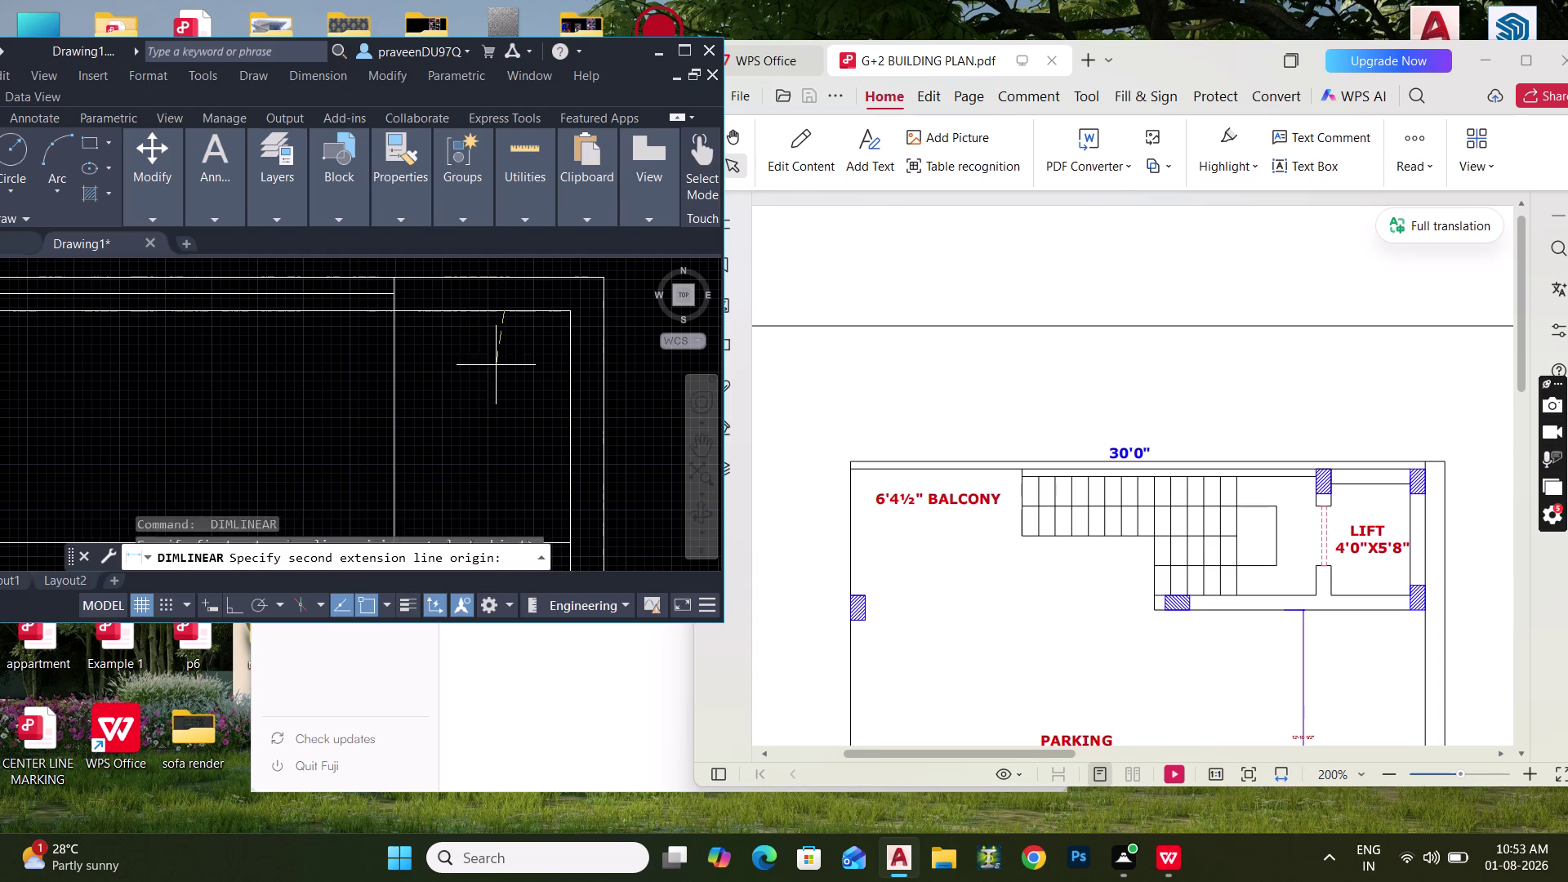
middle_drag(499, 378, 516, 294)
click(520, 459)
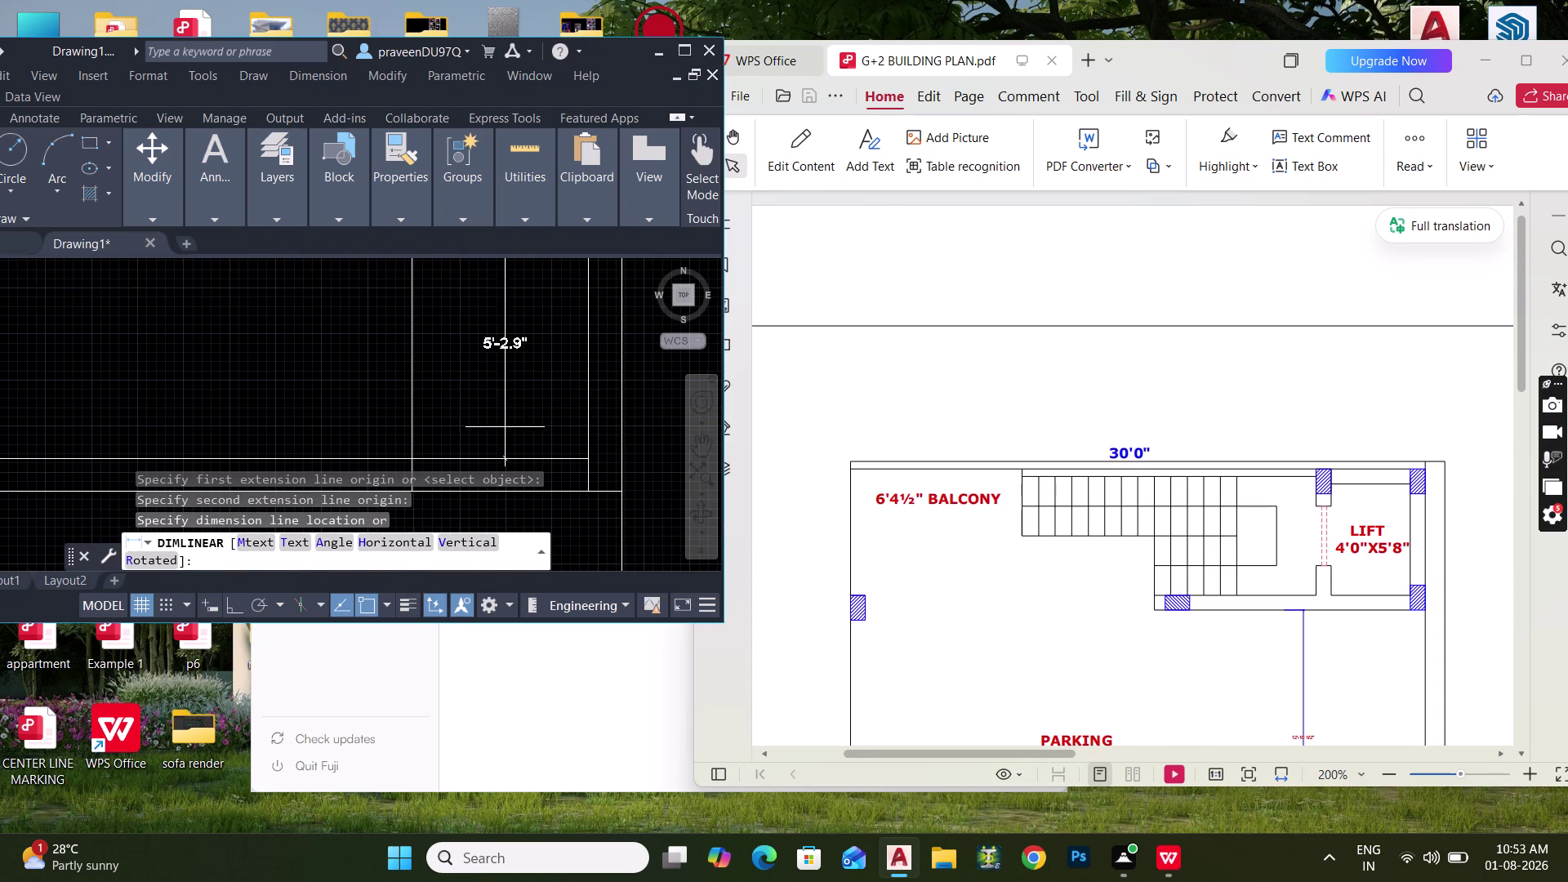
key(Escape)
Select the two horizontal lines and start then cancel a move.
middle_drag(487, 382, 481, 470)
scroll(down, 3)
middle_drag(485, 453, 509, 342)
drag(507, 453, 487, 426)
click(471, 380)
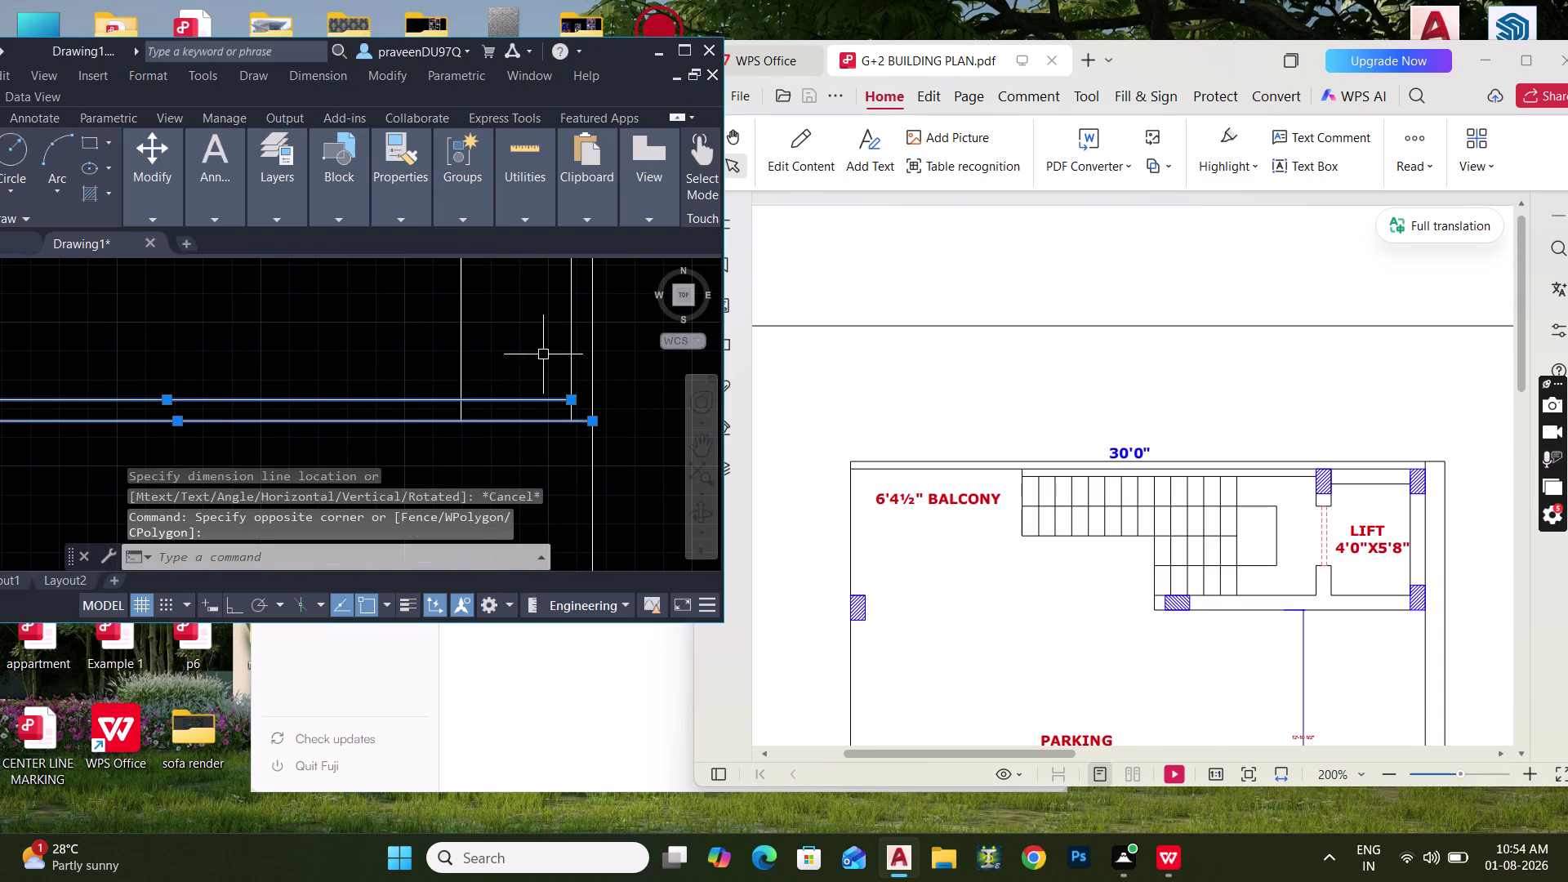
middle_drag(536, 354, 515, 355)
text(M)
key(space)
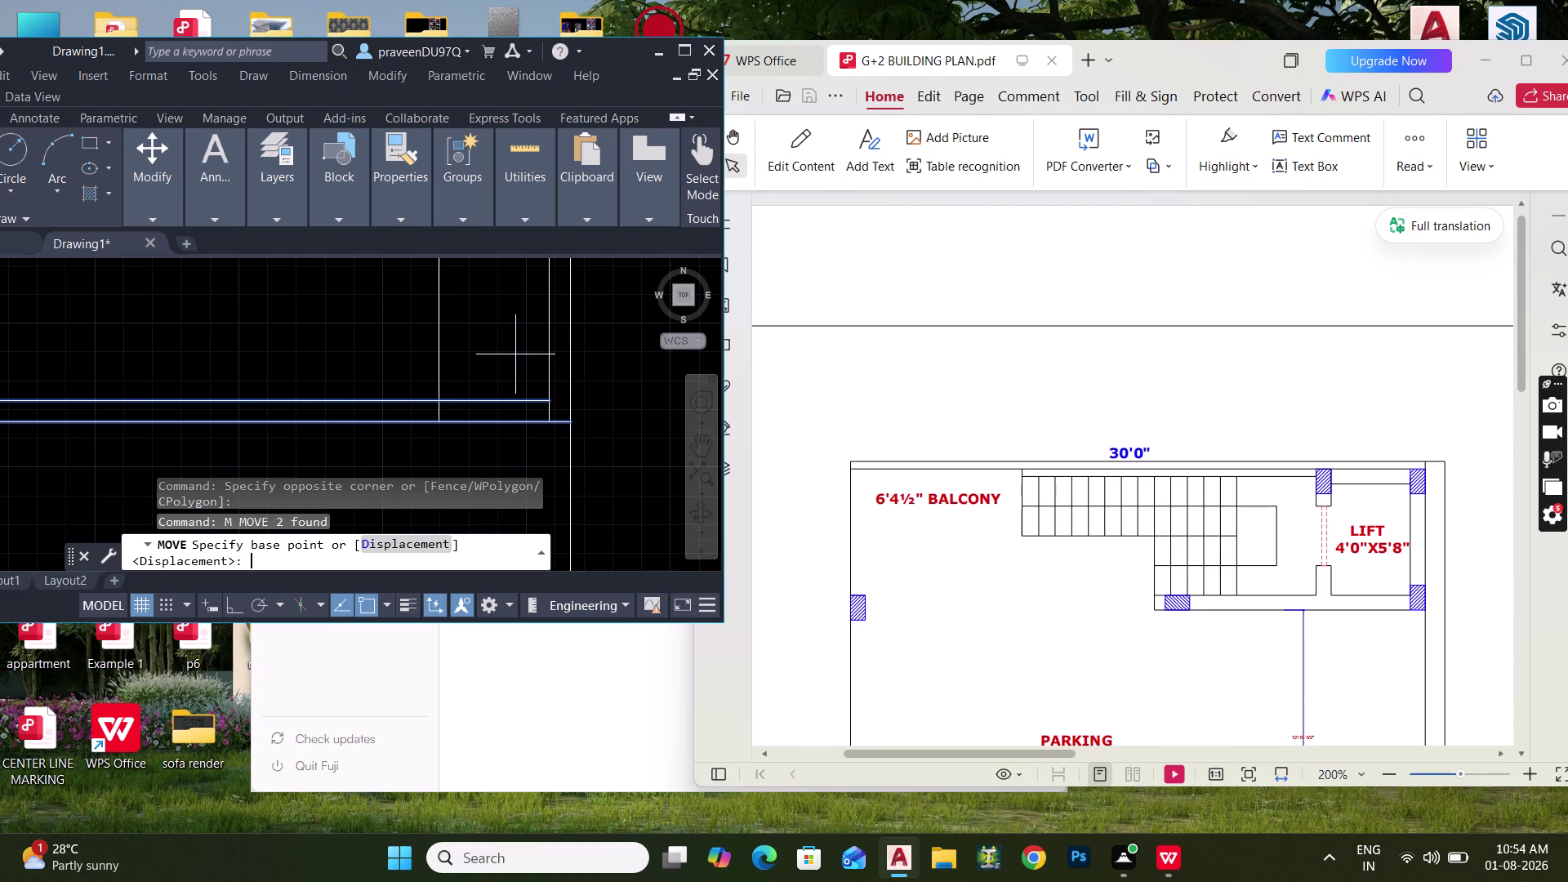
key(Escape)
Reselect the two stray horizontal lines and delete them.
middle_drag(523, 384, 521, 362)
drag(519, 425, 516, 411)
click(496, 352)
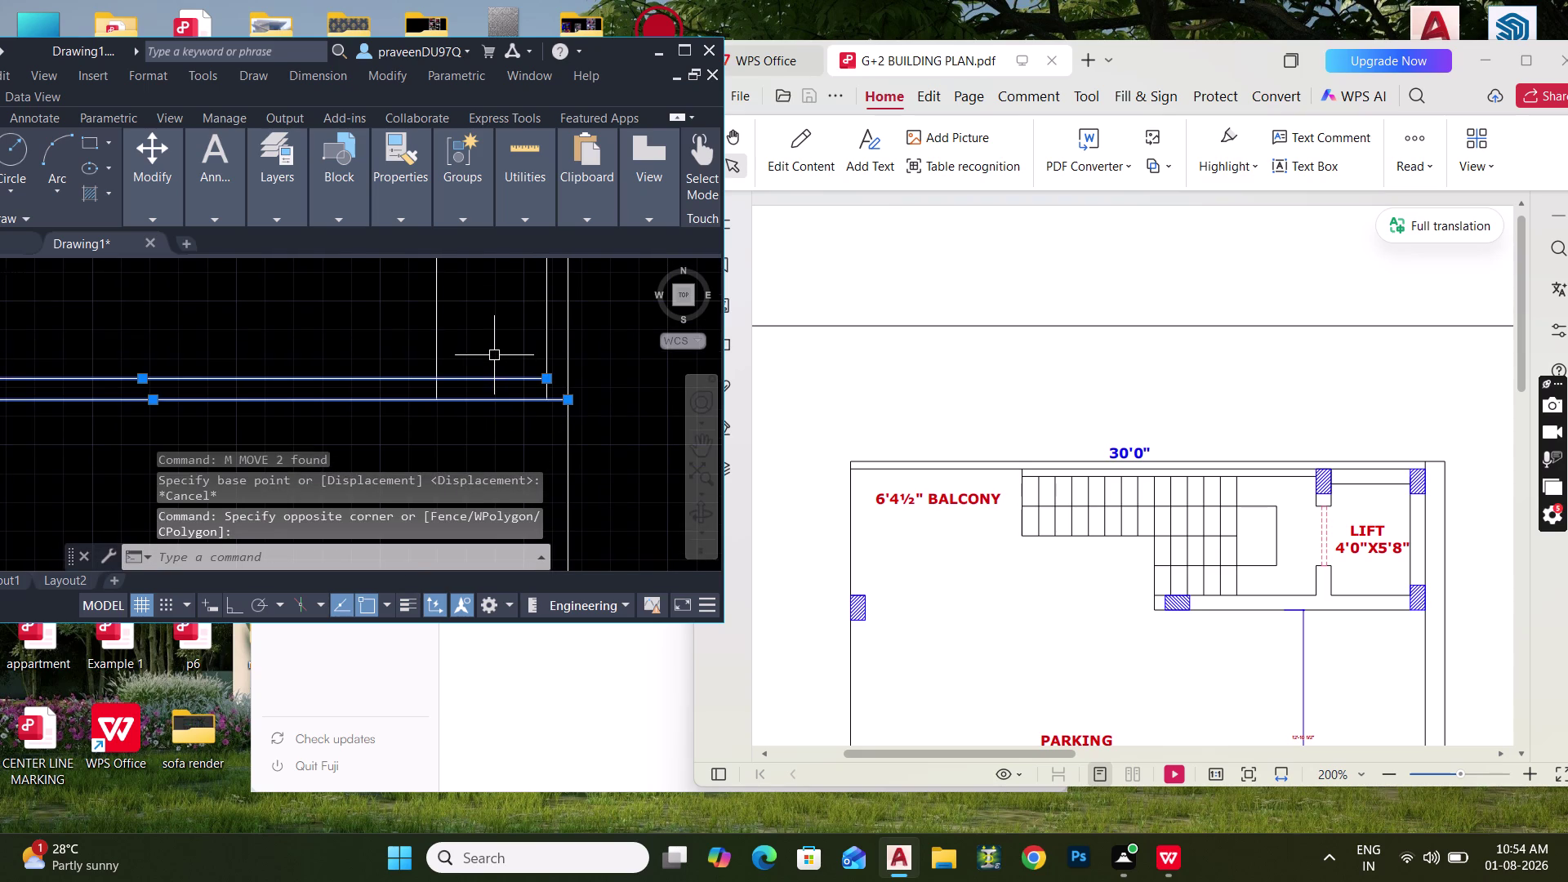
key(Delete)
scroll(down, 3)
middle_drag(485, 361, 503, 396)
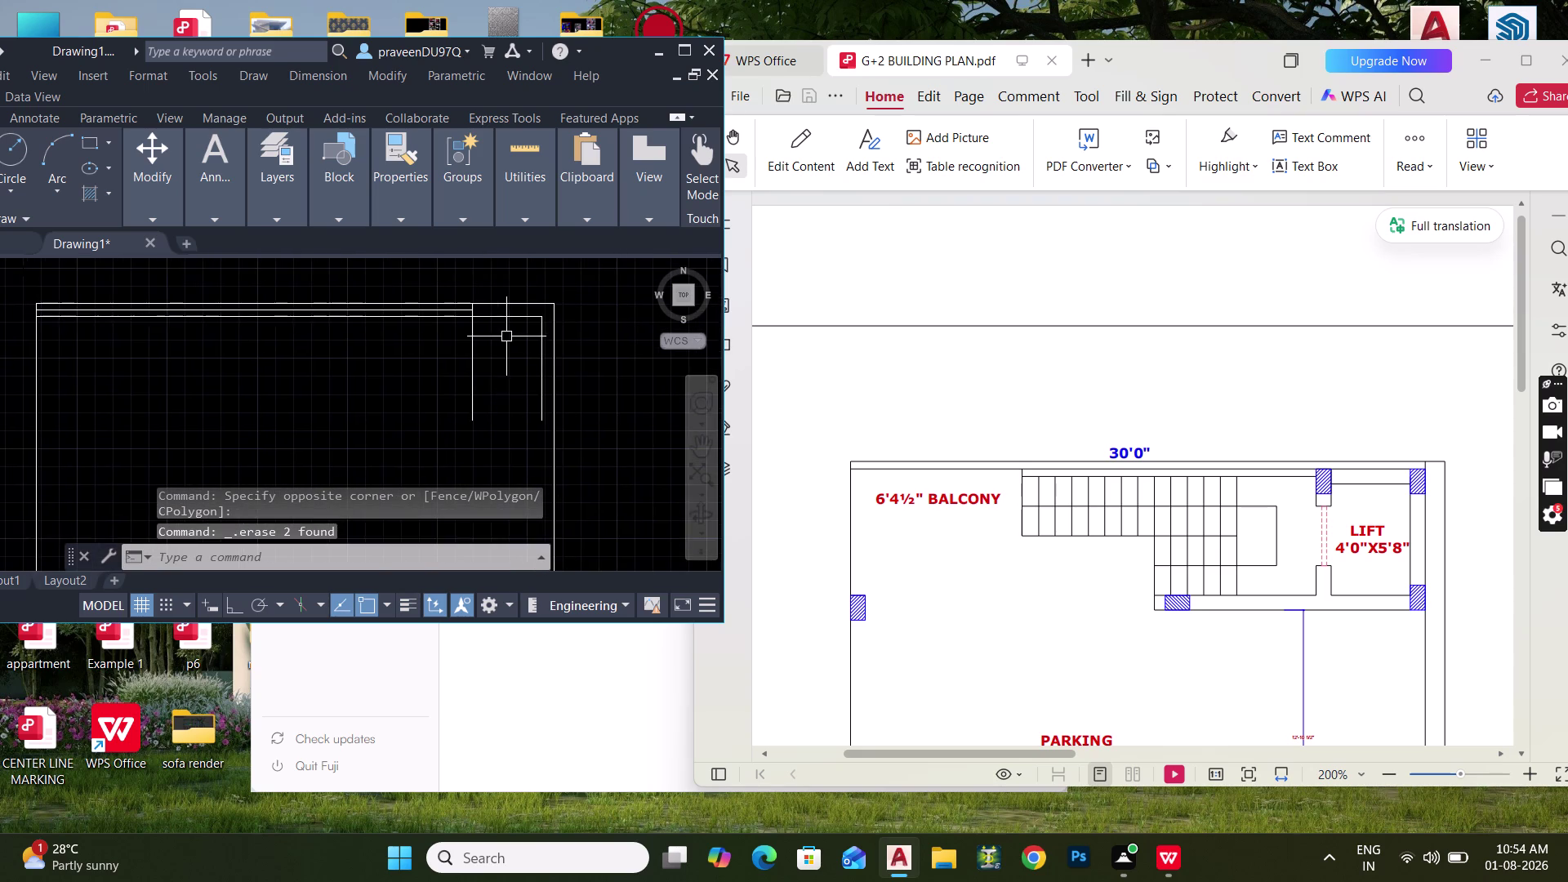
scroll(up, 3)
middle_drag(507, 336, 513, 358)
key(Escape)
Offset a wall line 5'8" to the inner side.
text(O)
key(space)
text(5)
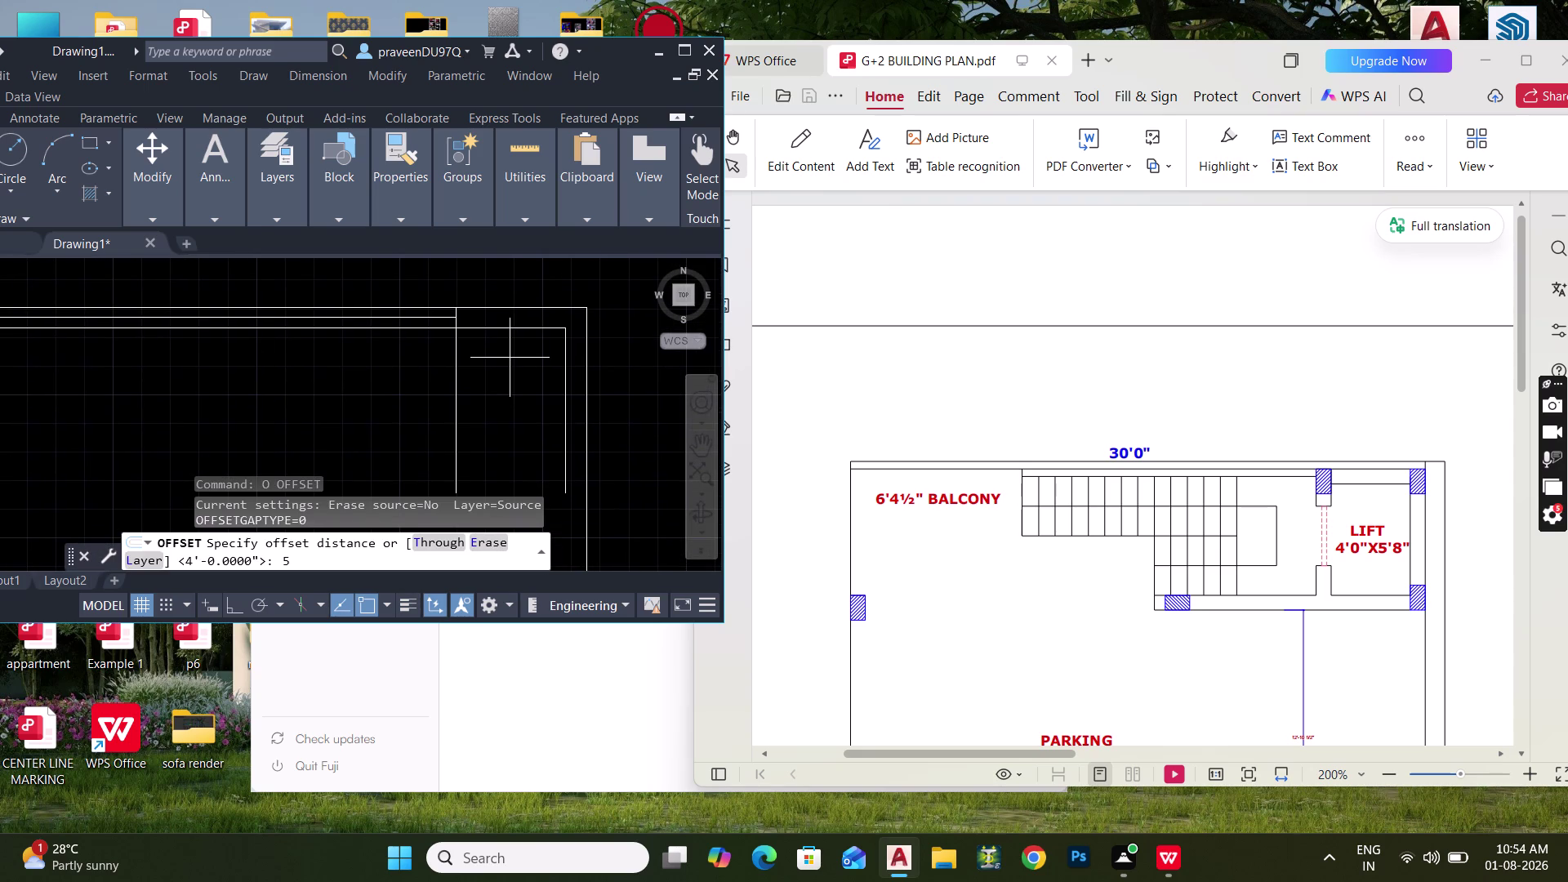
text('8")
key(Return)
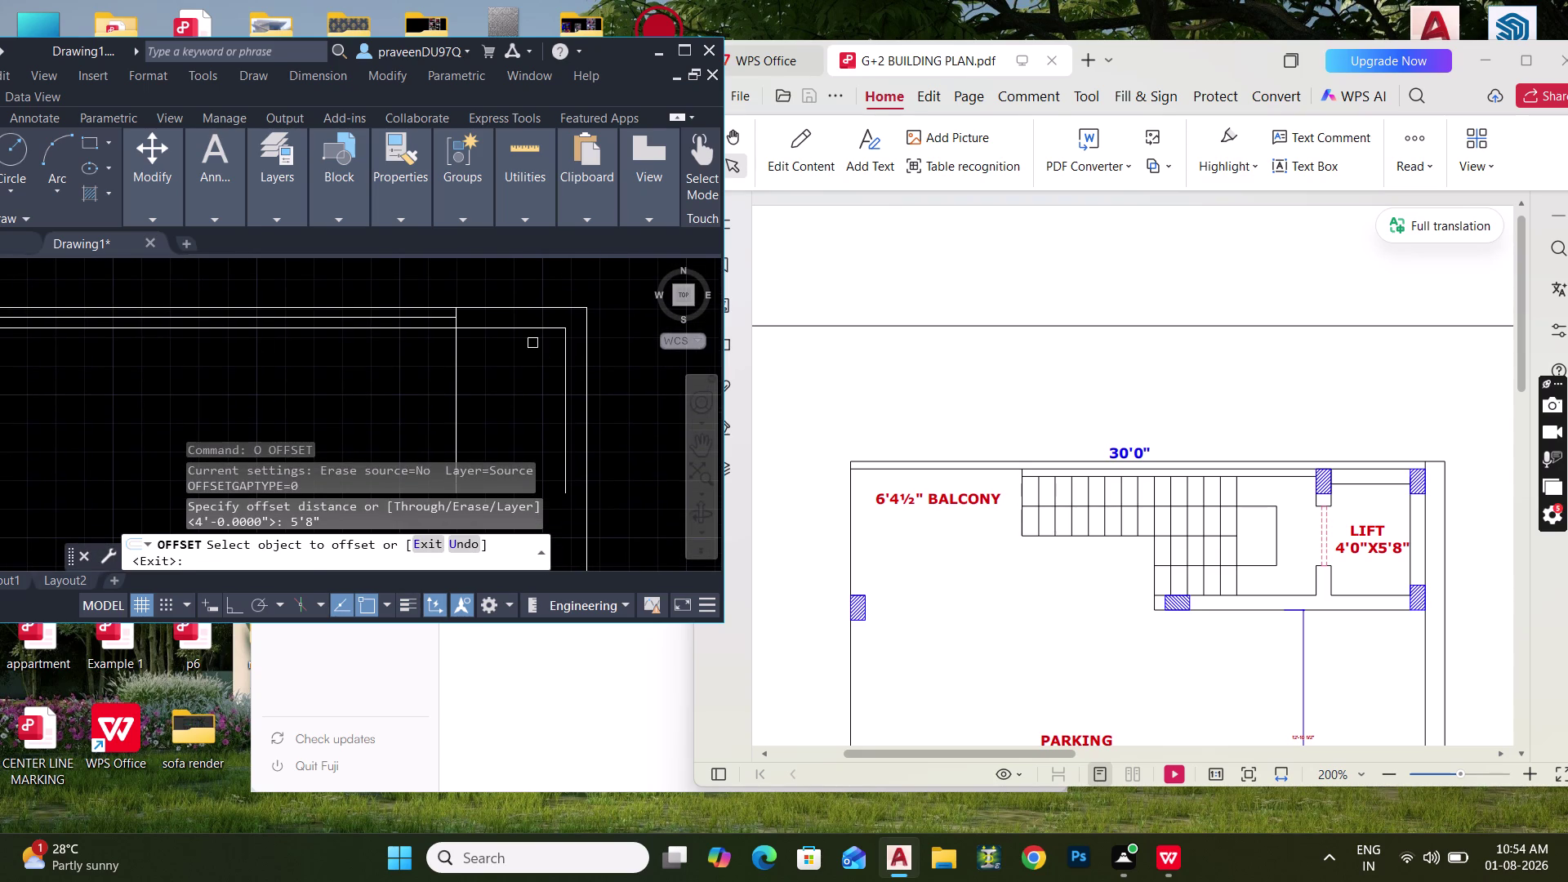
click(530, 331)
click(527, 415)
middle_drag(528, 414, 546, 343)
key(Escape)
middle_drag(546, 389, 562, 441)
Check the distance between the wall lines with a trial DLI dimension.
text(DLI)
key(space)
click(545, 317)
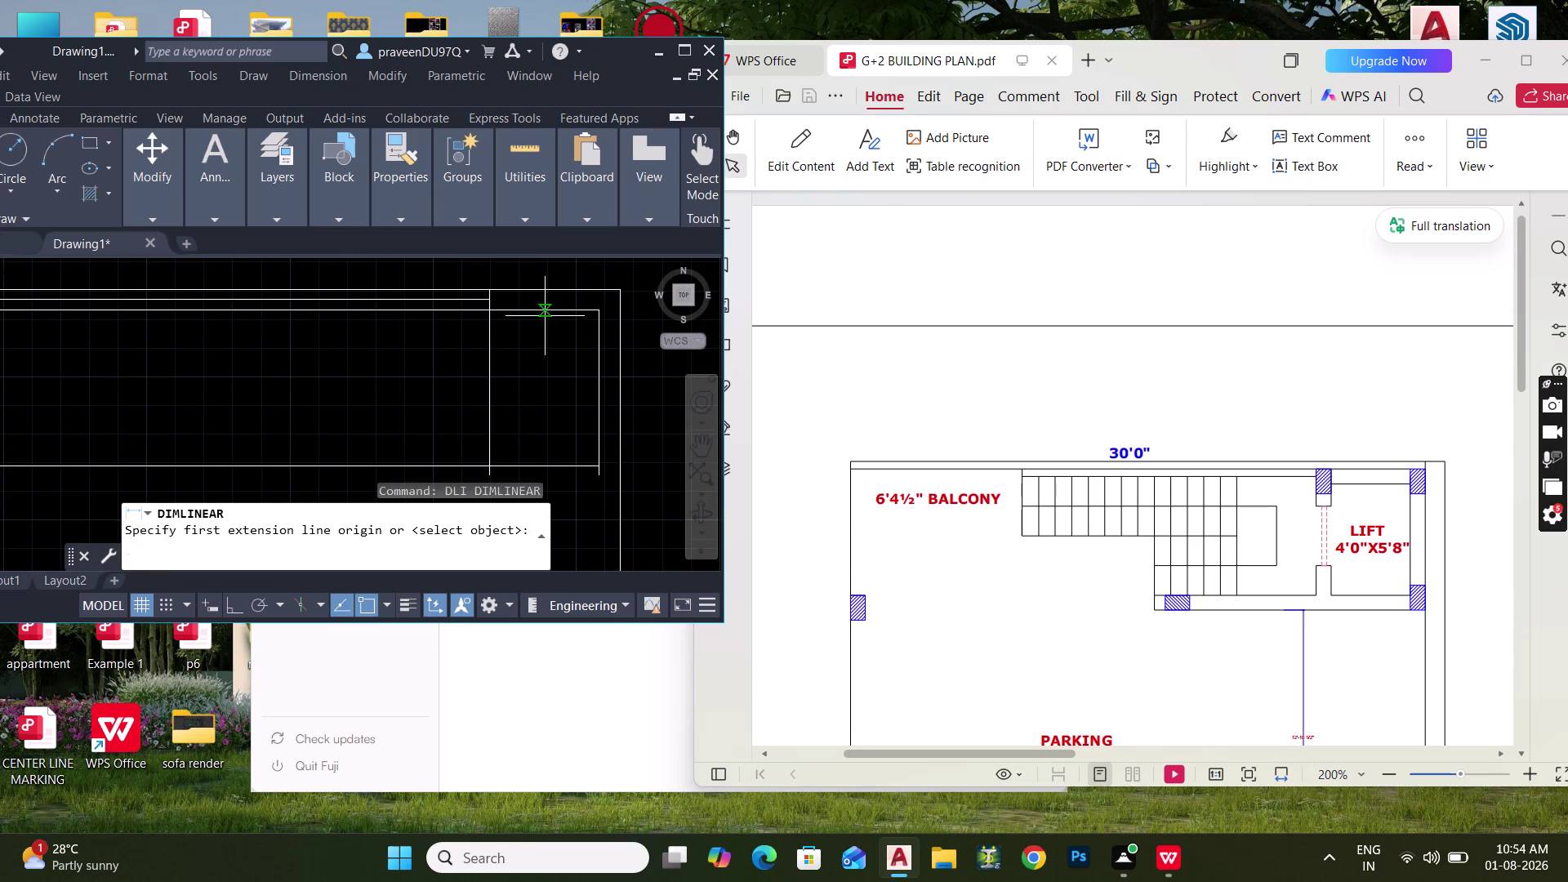
click(545, 477)
key(Escape)
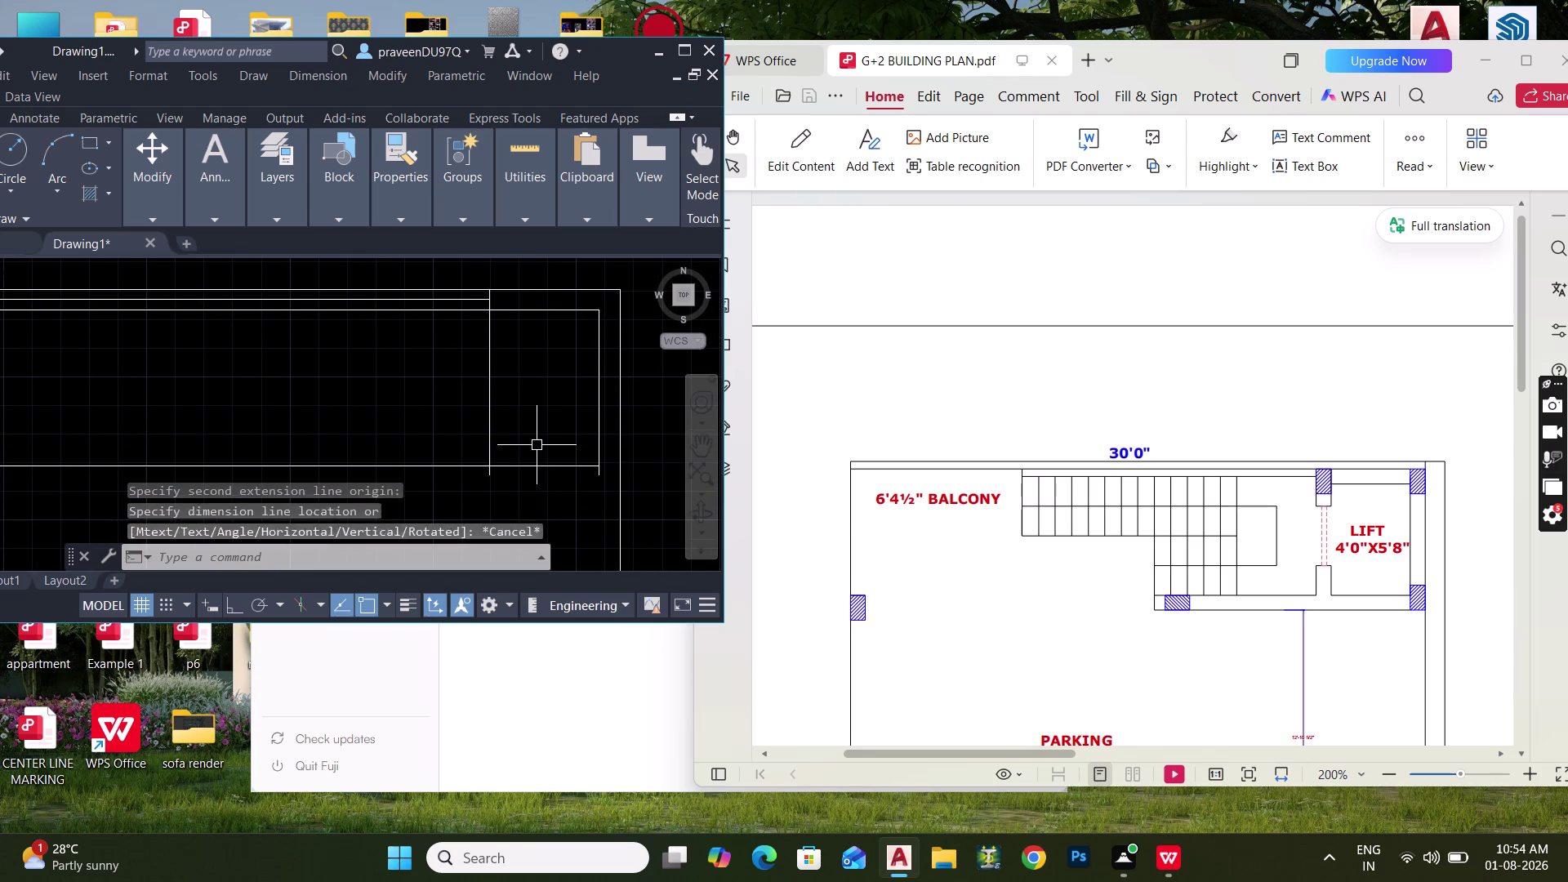
key(Escape)
middle_drag(546, 419, 548, 376)
Offset the new wall line by 9".
text(O)
key(space)
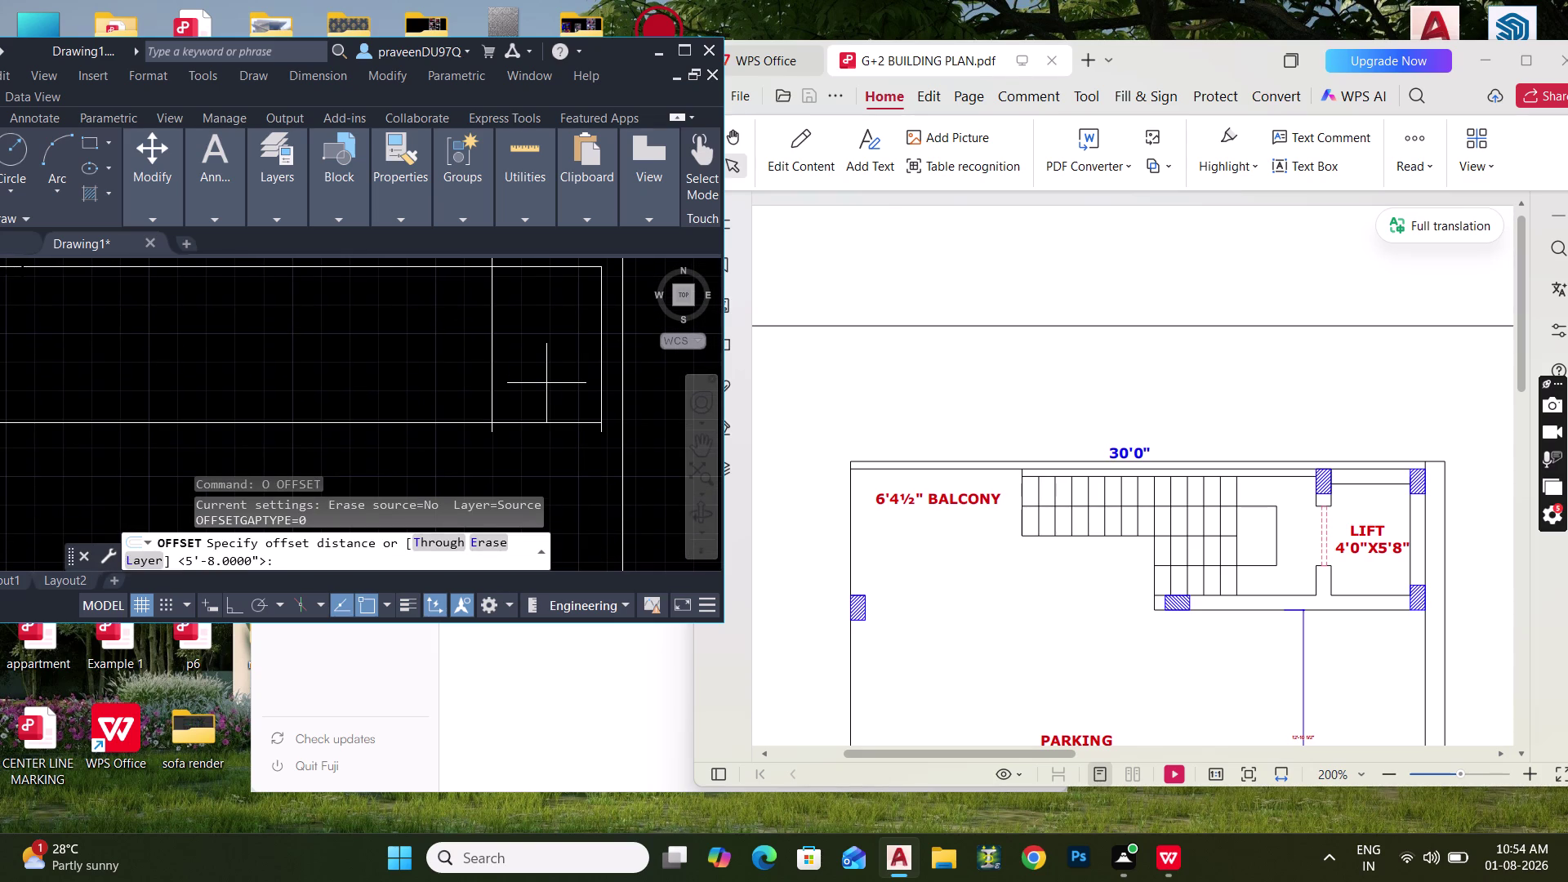
key(9)
key(shift+quotedbl)
key(Return)
click(577, 422)
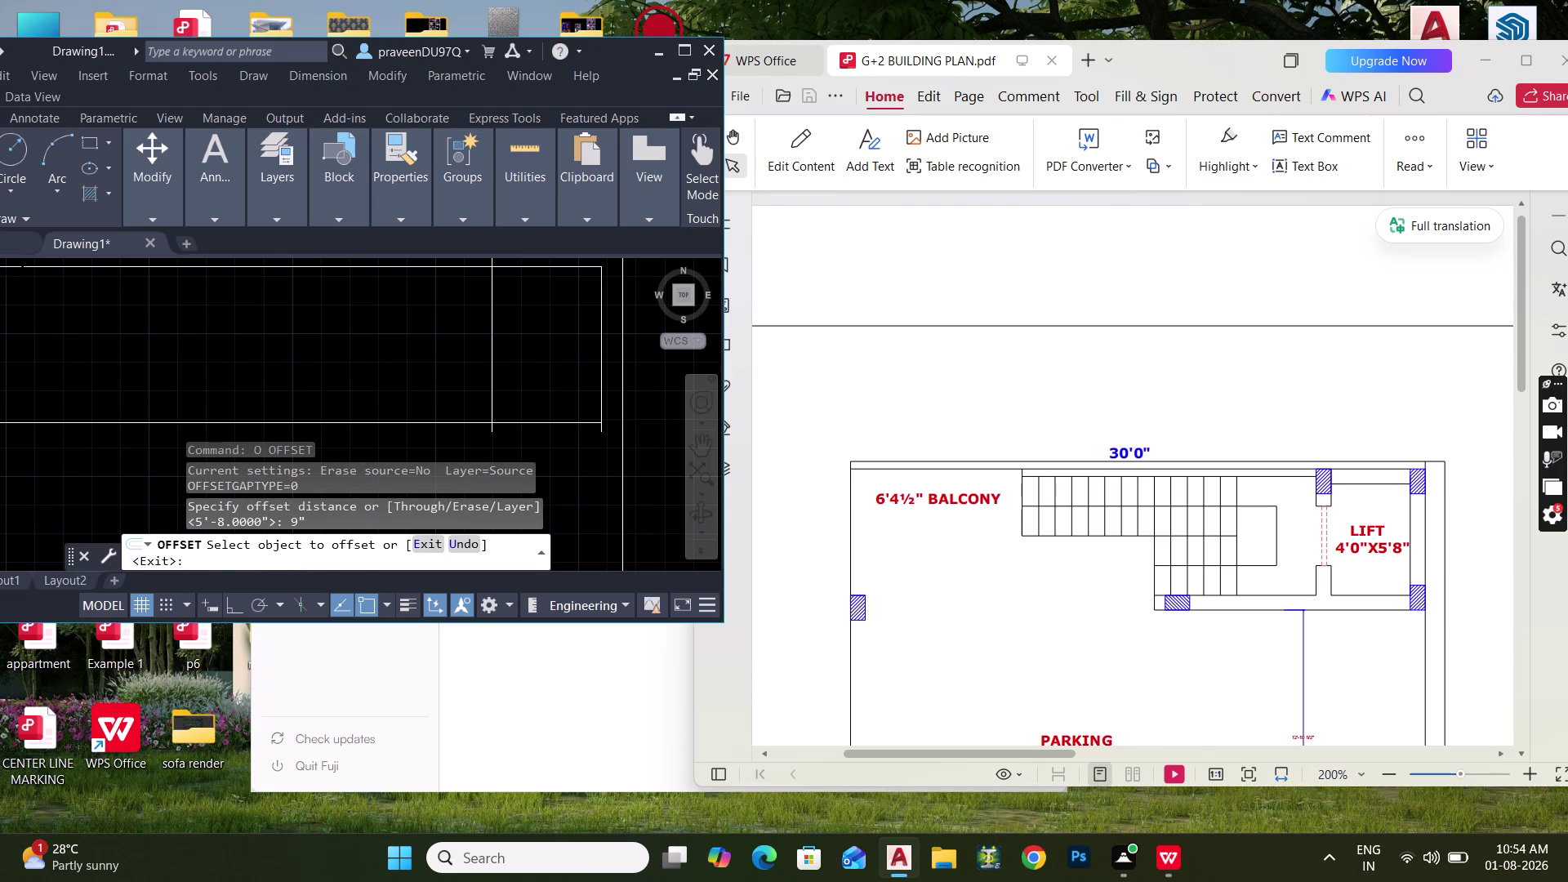
click(555, 486)
key(Escape)
key(Escape)
middle_drag(566, 474, 525, 445)
middle_drag(527, 451, 536, 498)
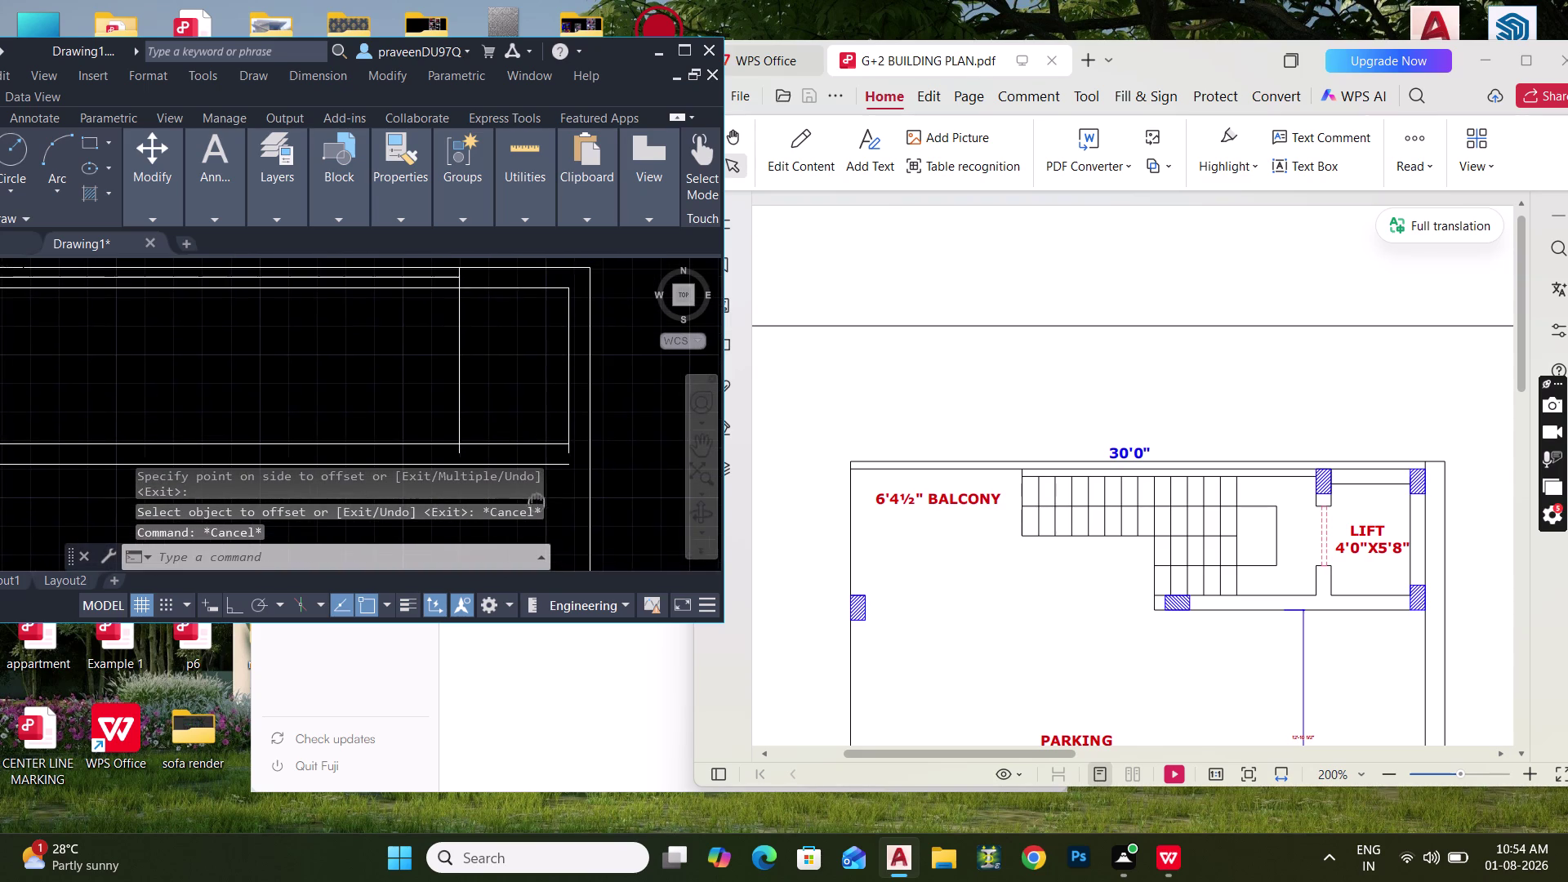
middle_drag(536, 499, 538, 501)
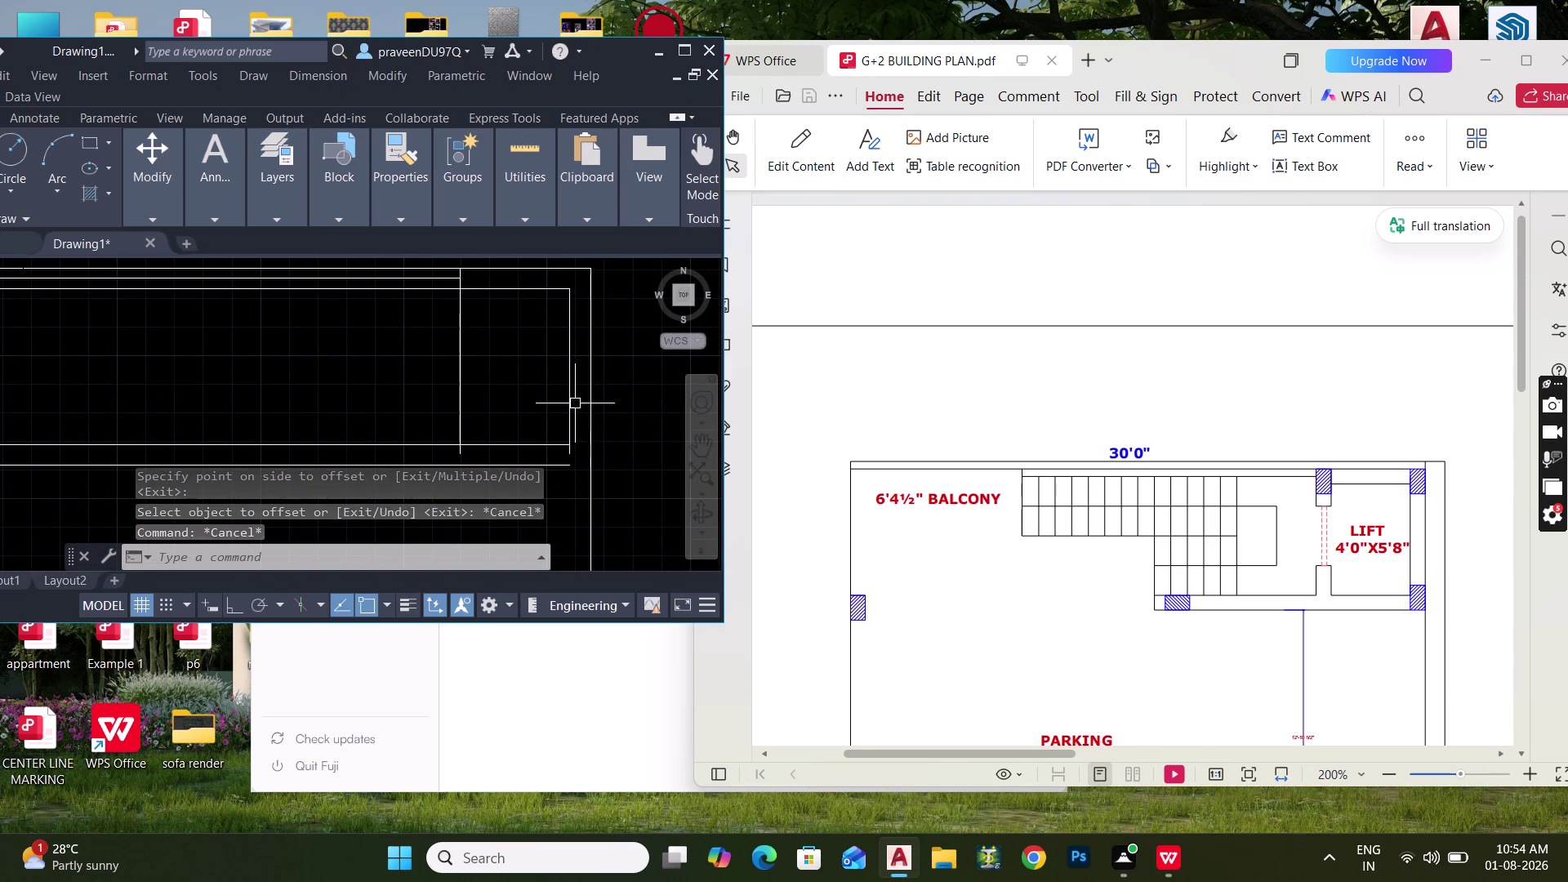
middle_drag(564, 409, 594, 390)
Start the TR trim command at the new wall corner.
key(t)
key(r)
key(space)
scroll(up, 3)
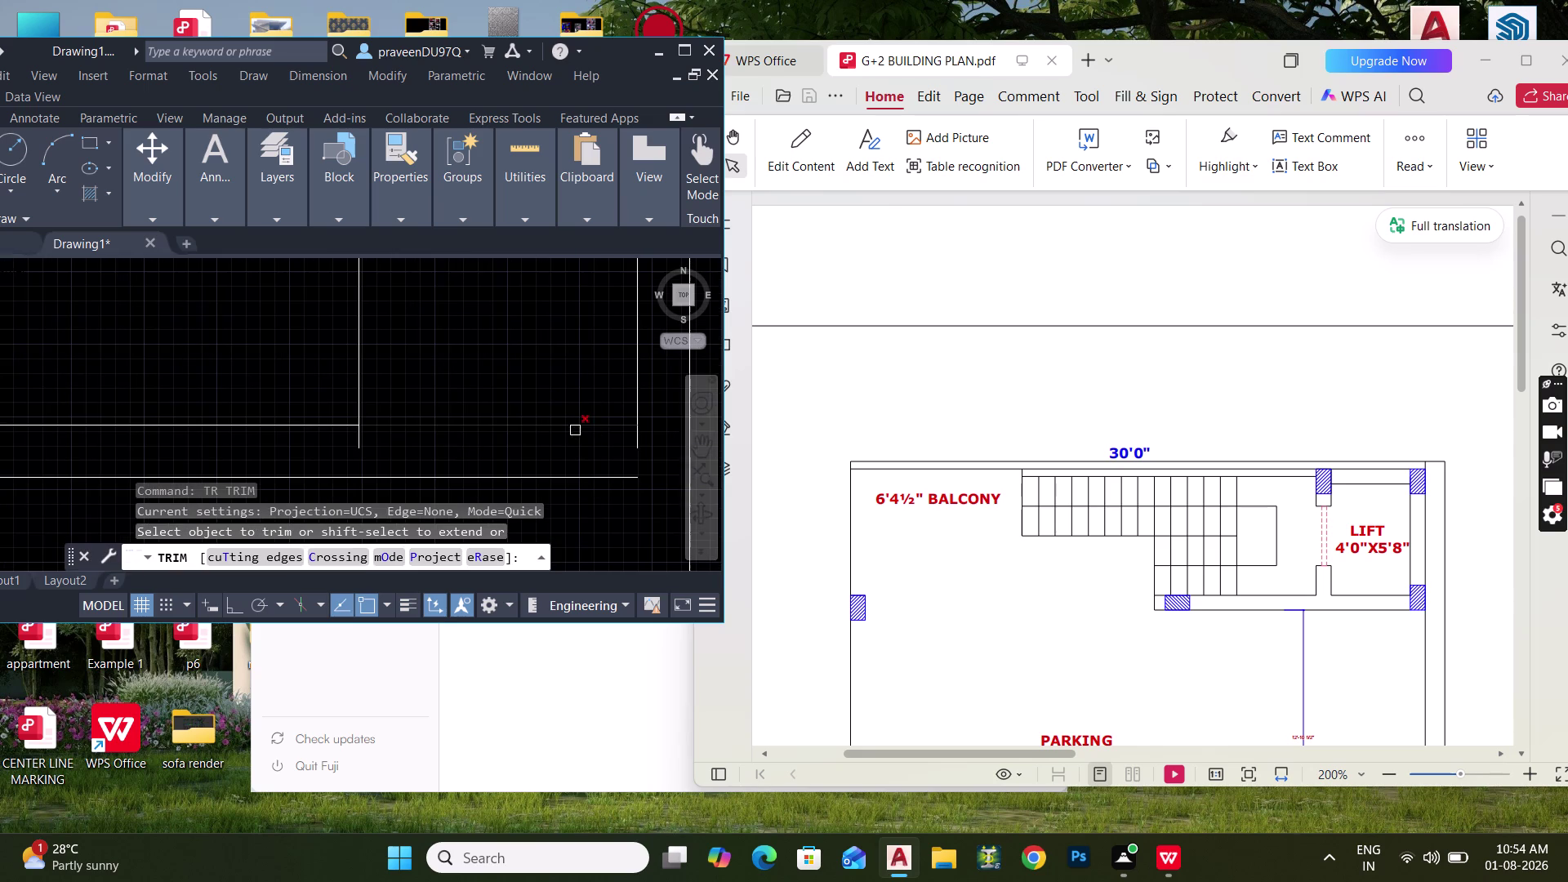
Trim three overshooting wall line ends where the offset lines meet.
click(638, 445)
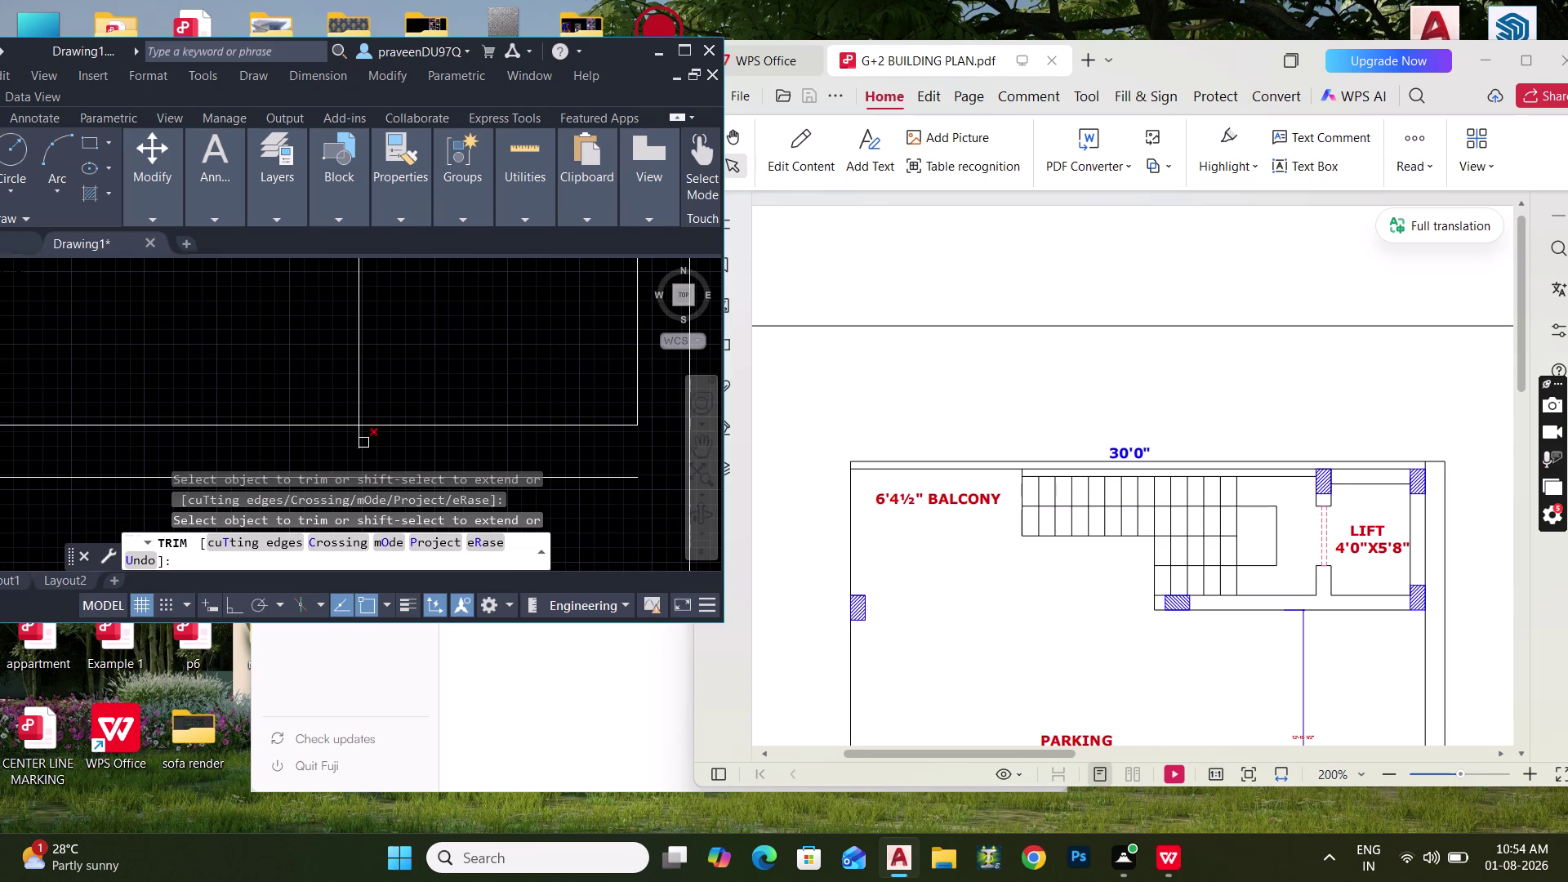
click(363, 443)
middle_drag(428, 438, 402, 420)
scroll(down, 3)
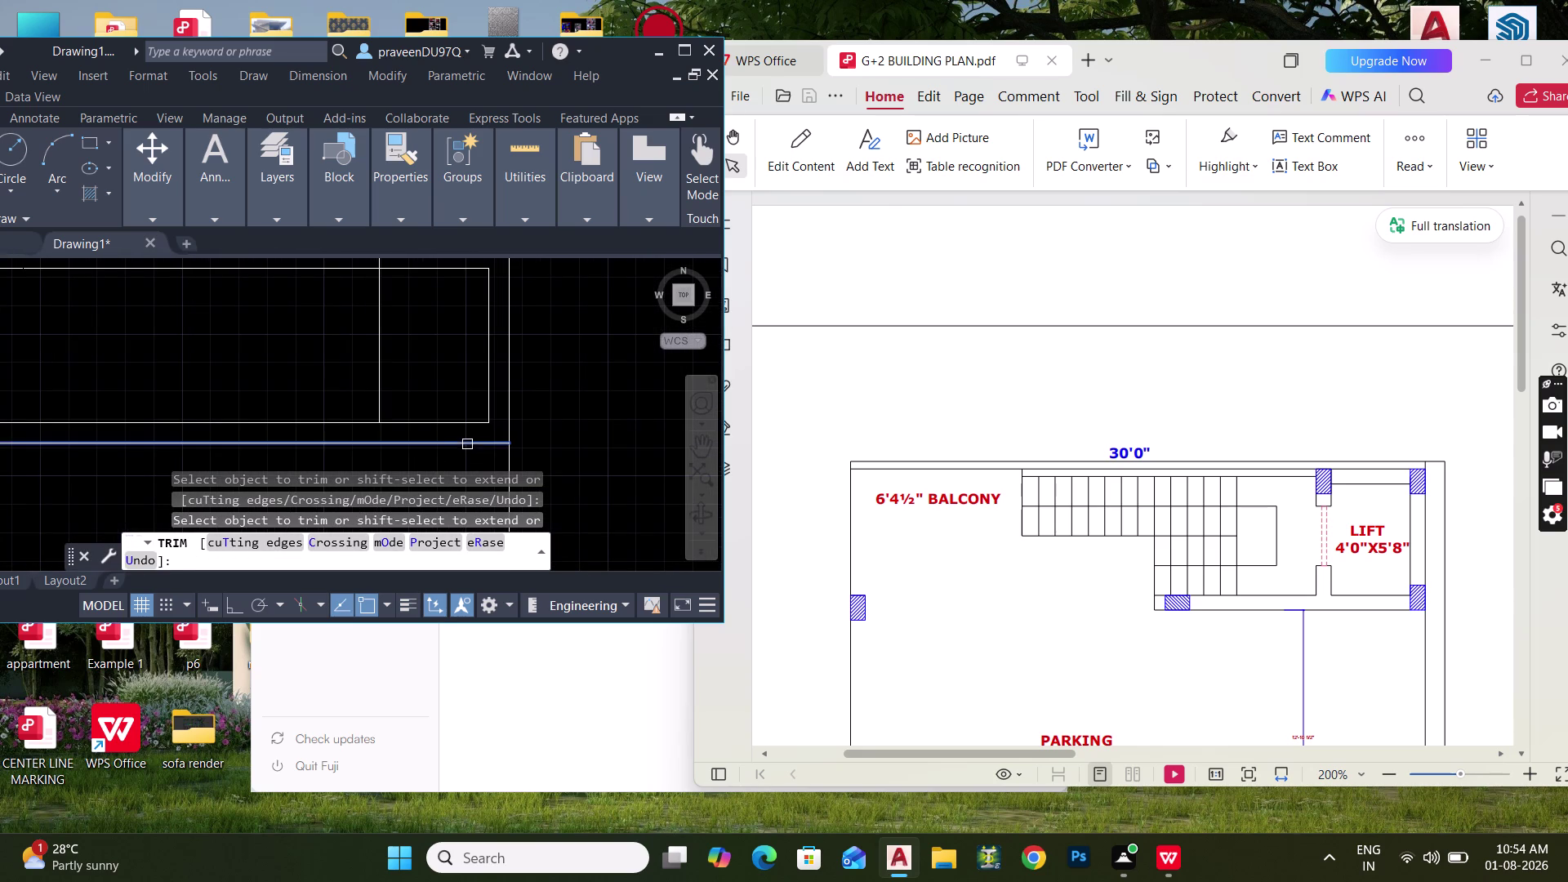
click(466, 440)
key(Escape)
key(Escape)
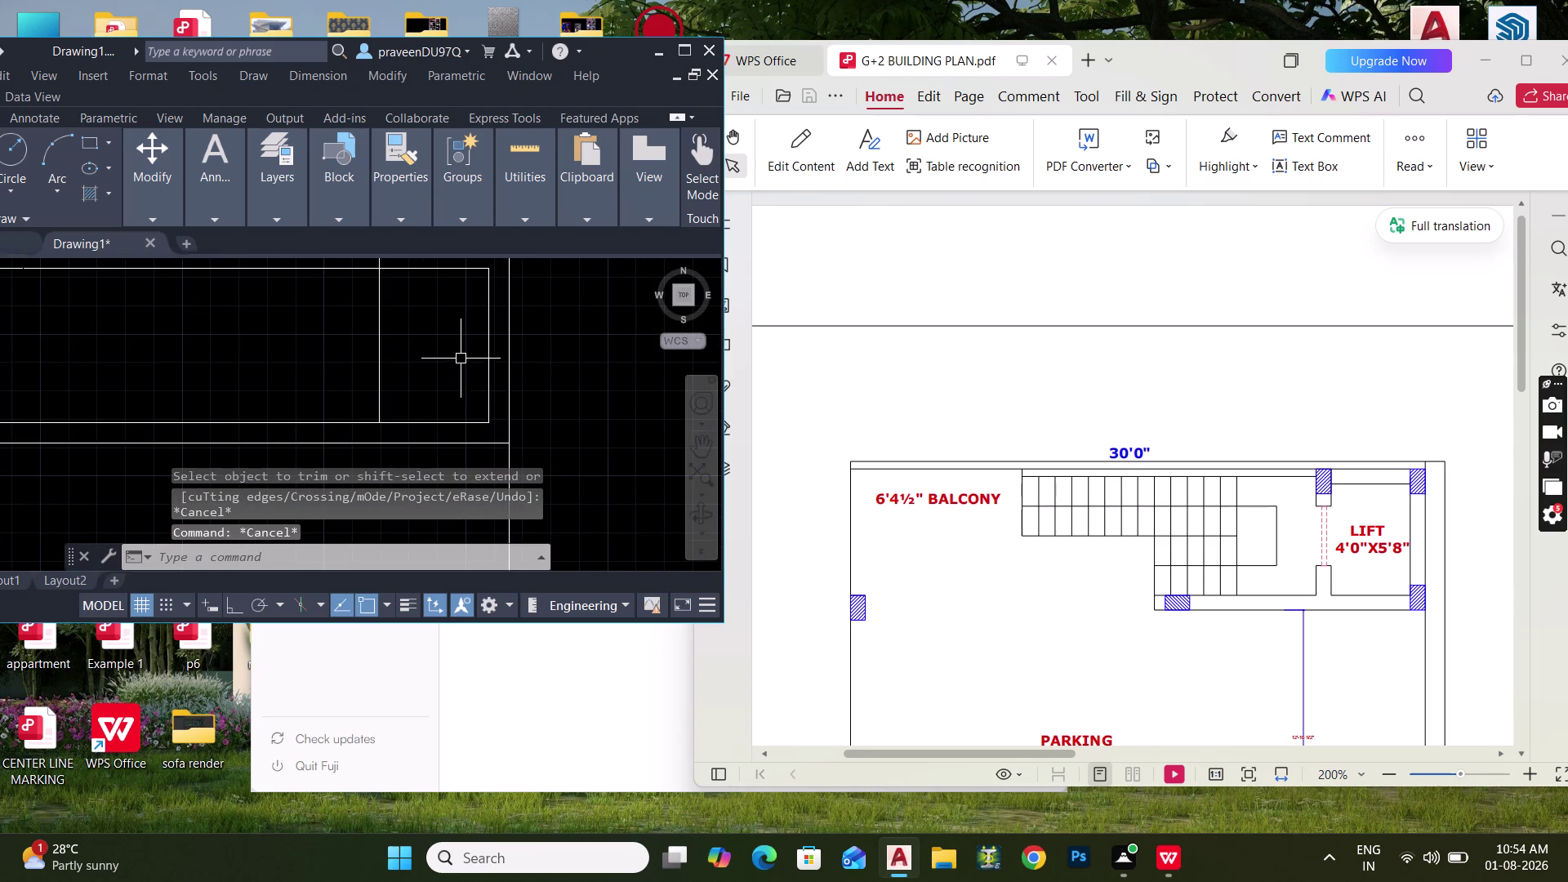
scroll(down, 3)
scroll(down, 3)
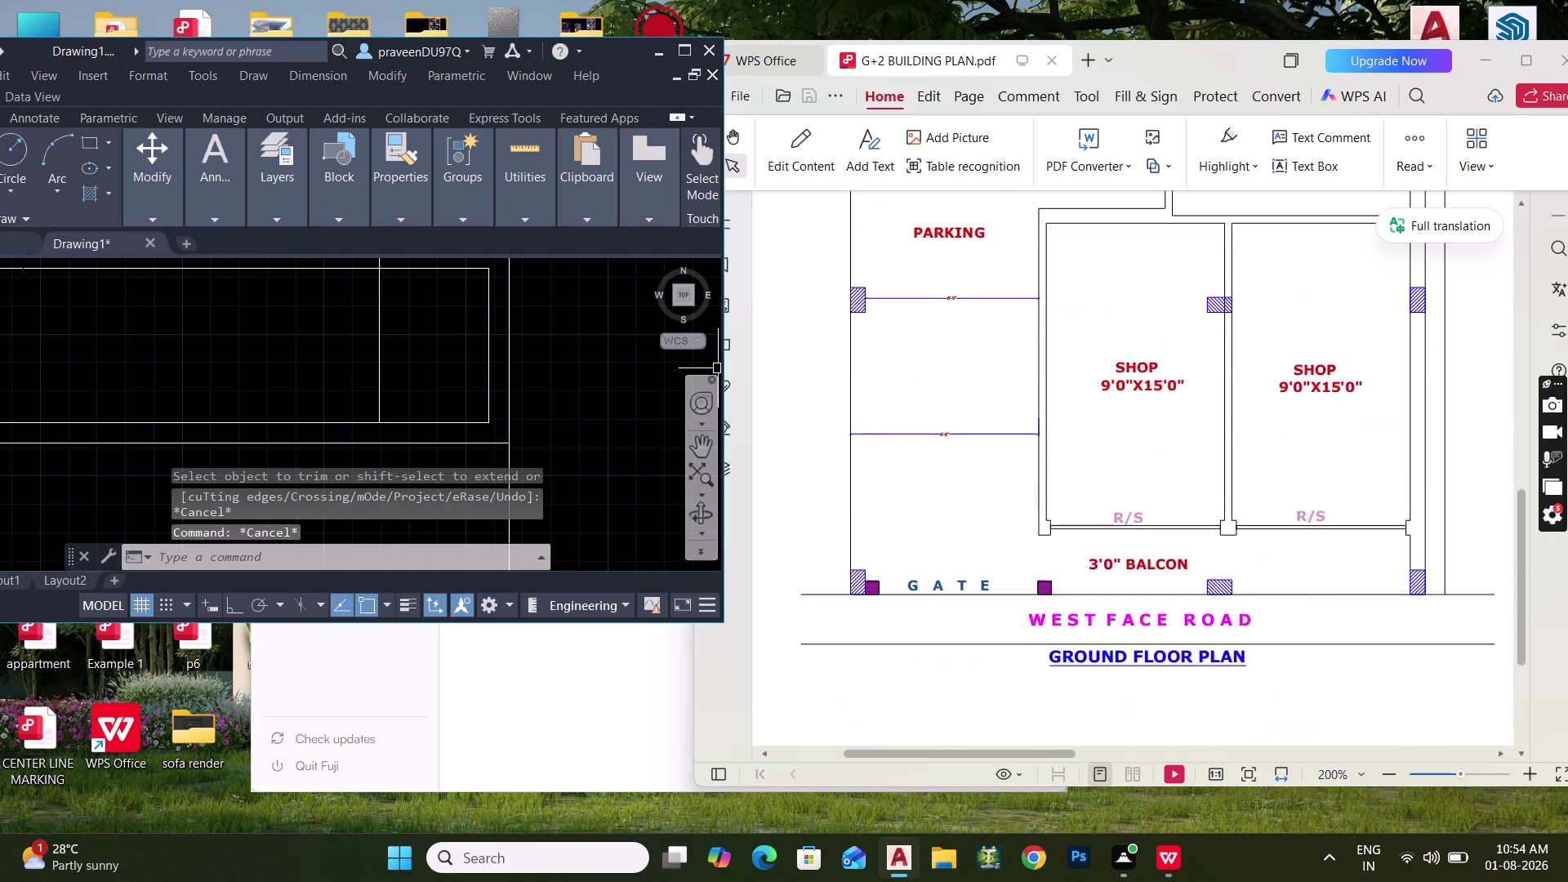
scroll(down, 3)
scroll(up, 3)
scroll(up, 3)
scroll(up, 3)
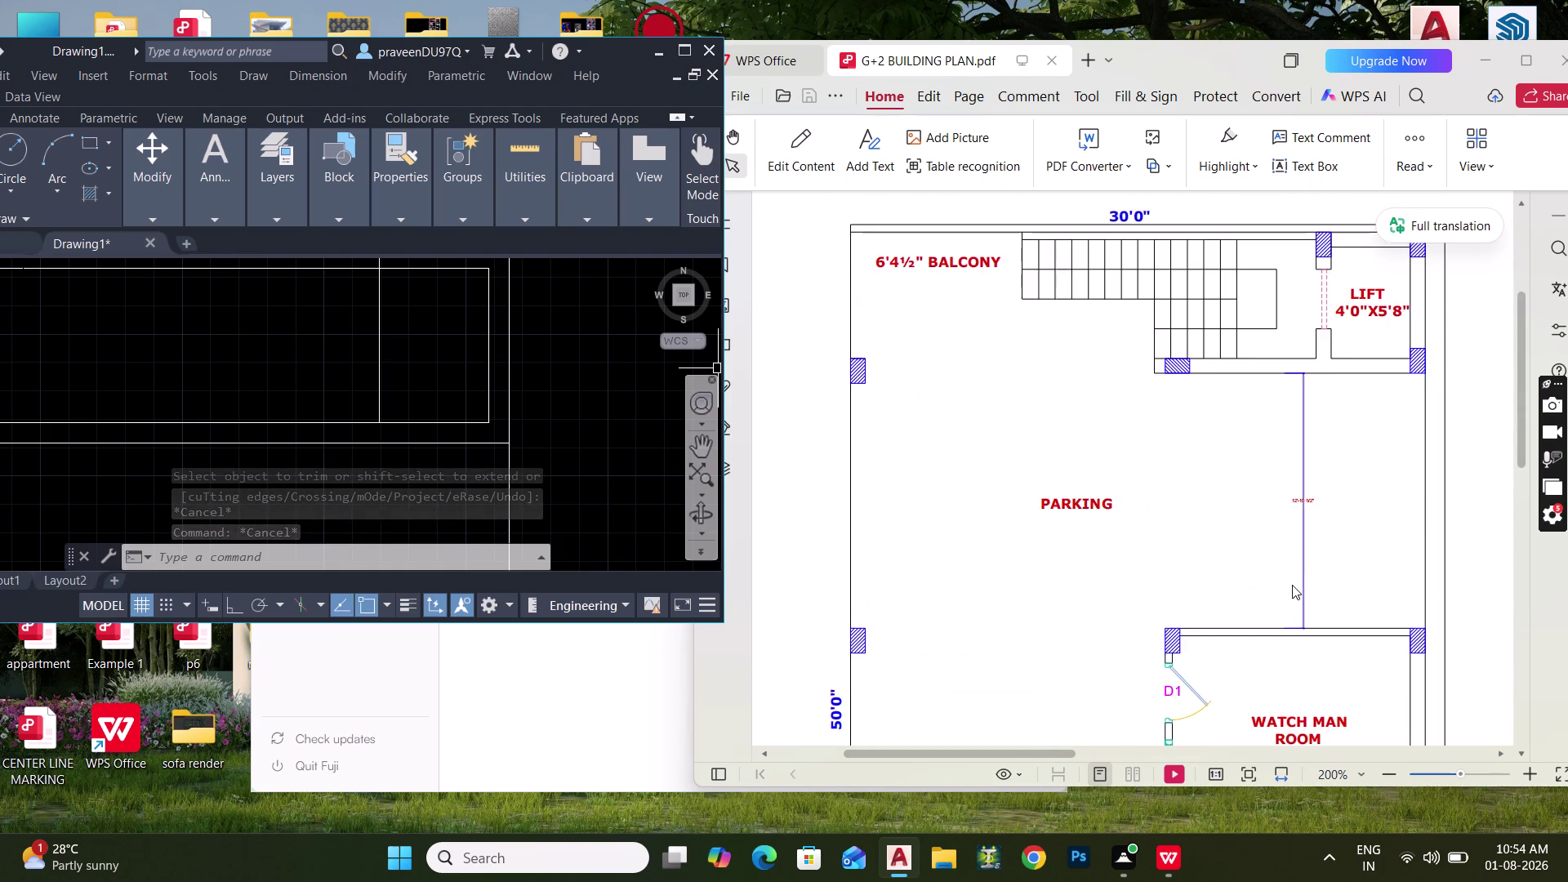
scroll(up, 3)
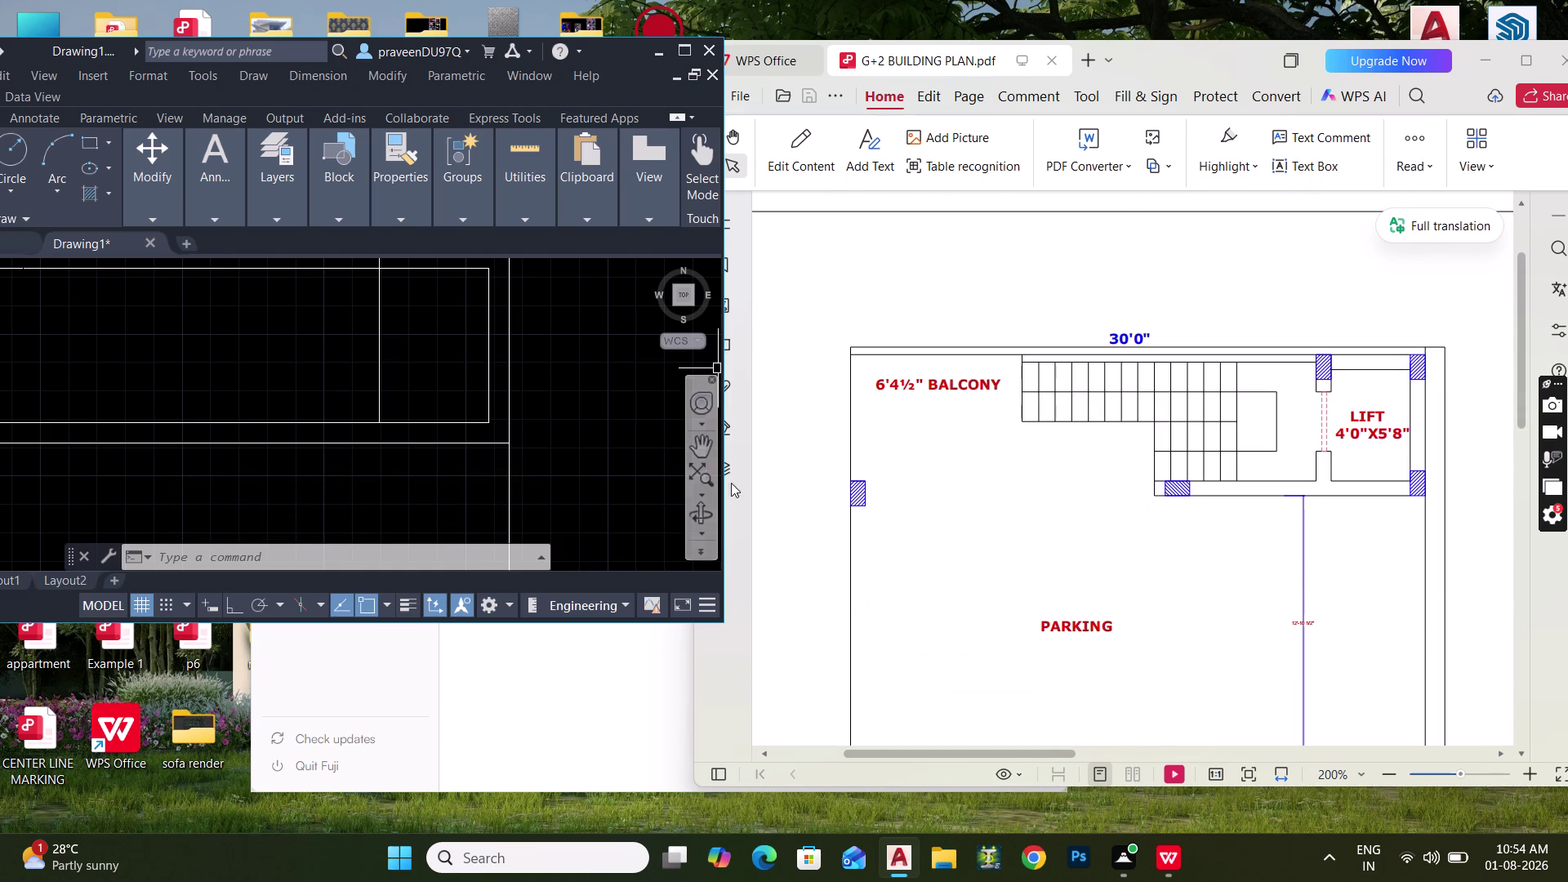
scroll(down, 3)
middle_drag(462, 434, 499, 410)
scroll(up, 3)
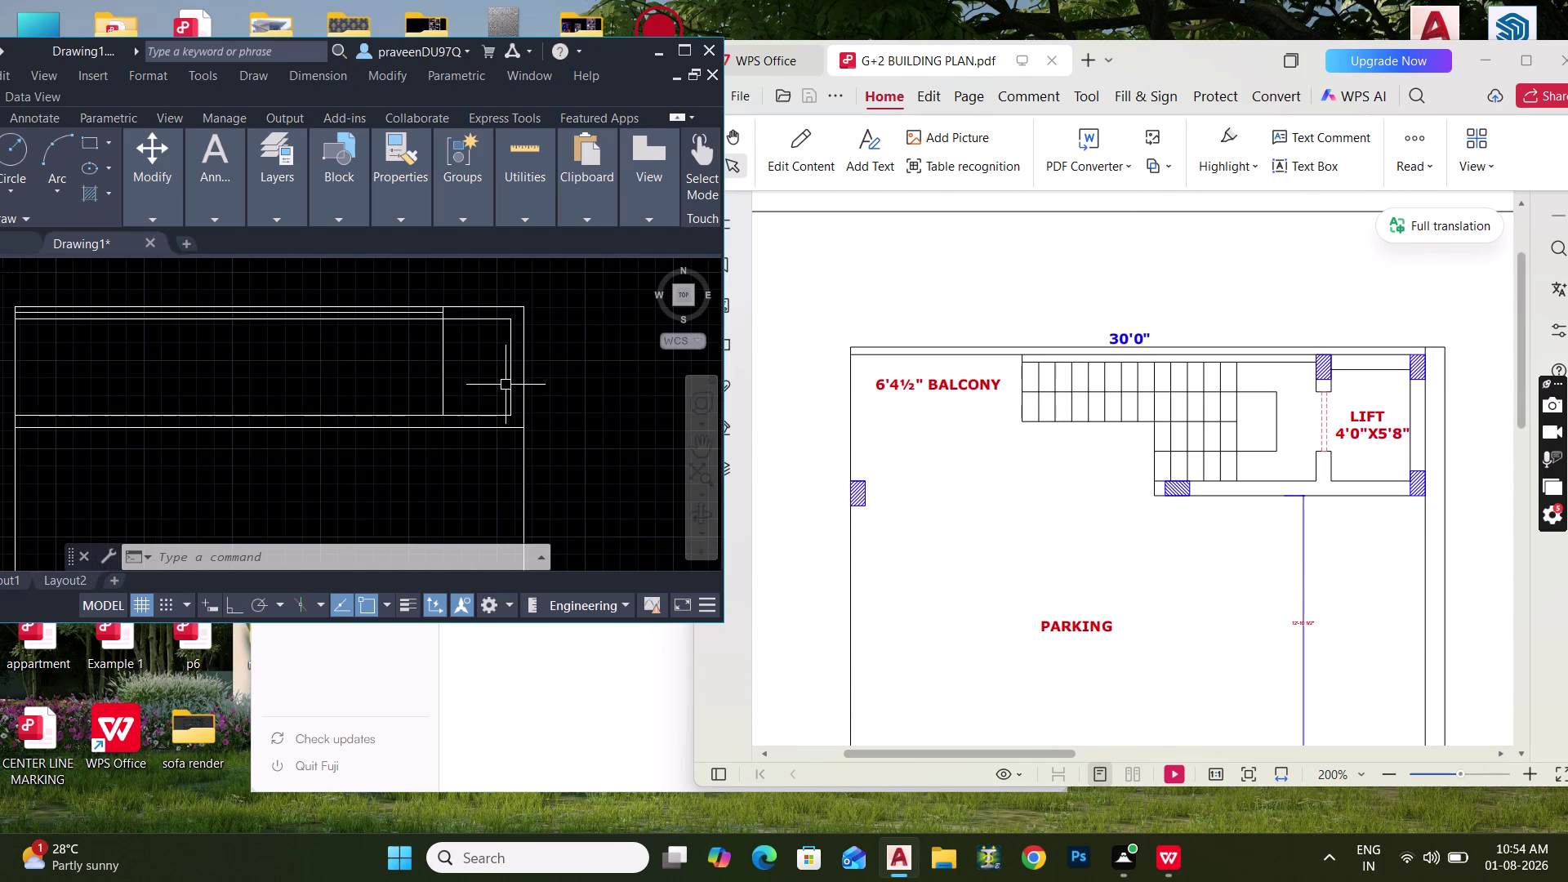
middle_drag(506, 385, 565, 384)
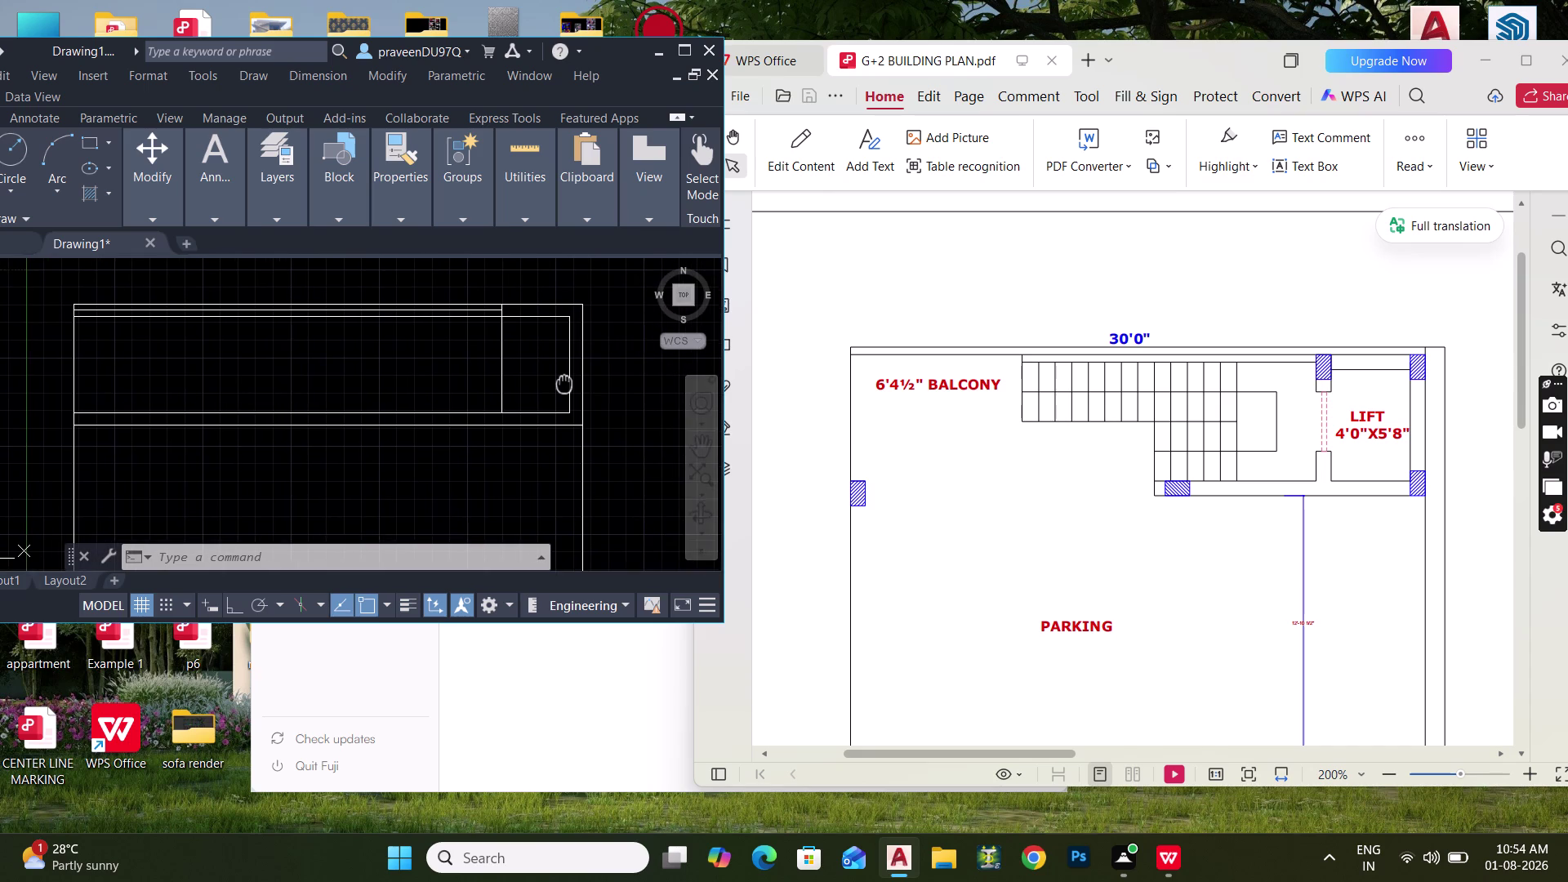
middle_drag(565, 383, 561, 382)
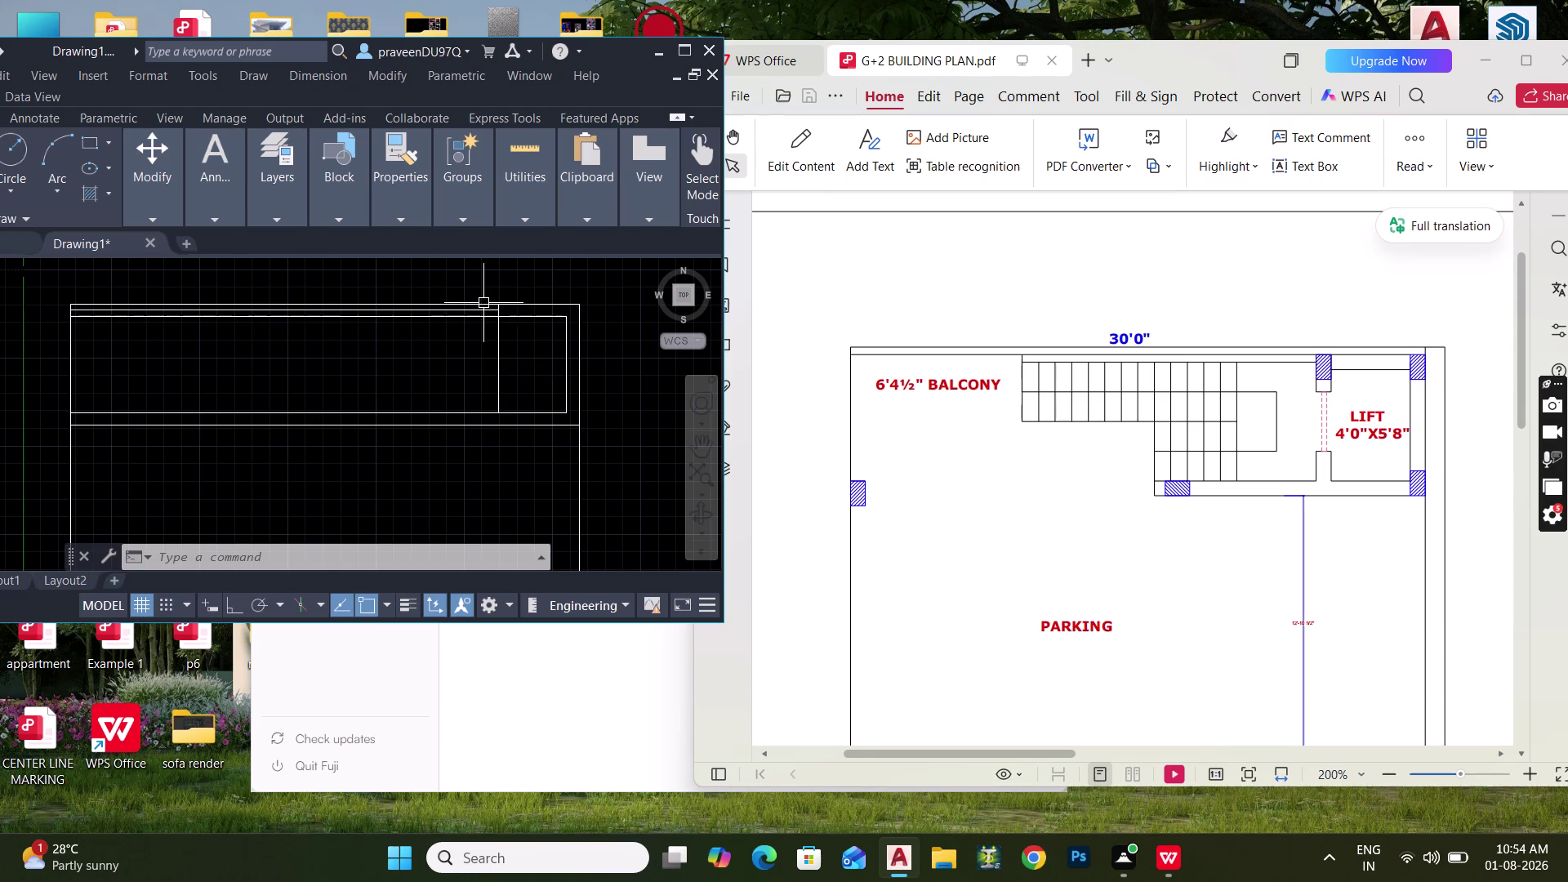
scroll(up, 3)
middle_drag(487, 303, 466, 366)
middle_drag(476, 370, 449, 364)
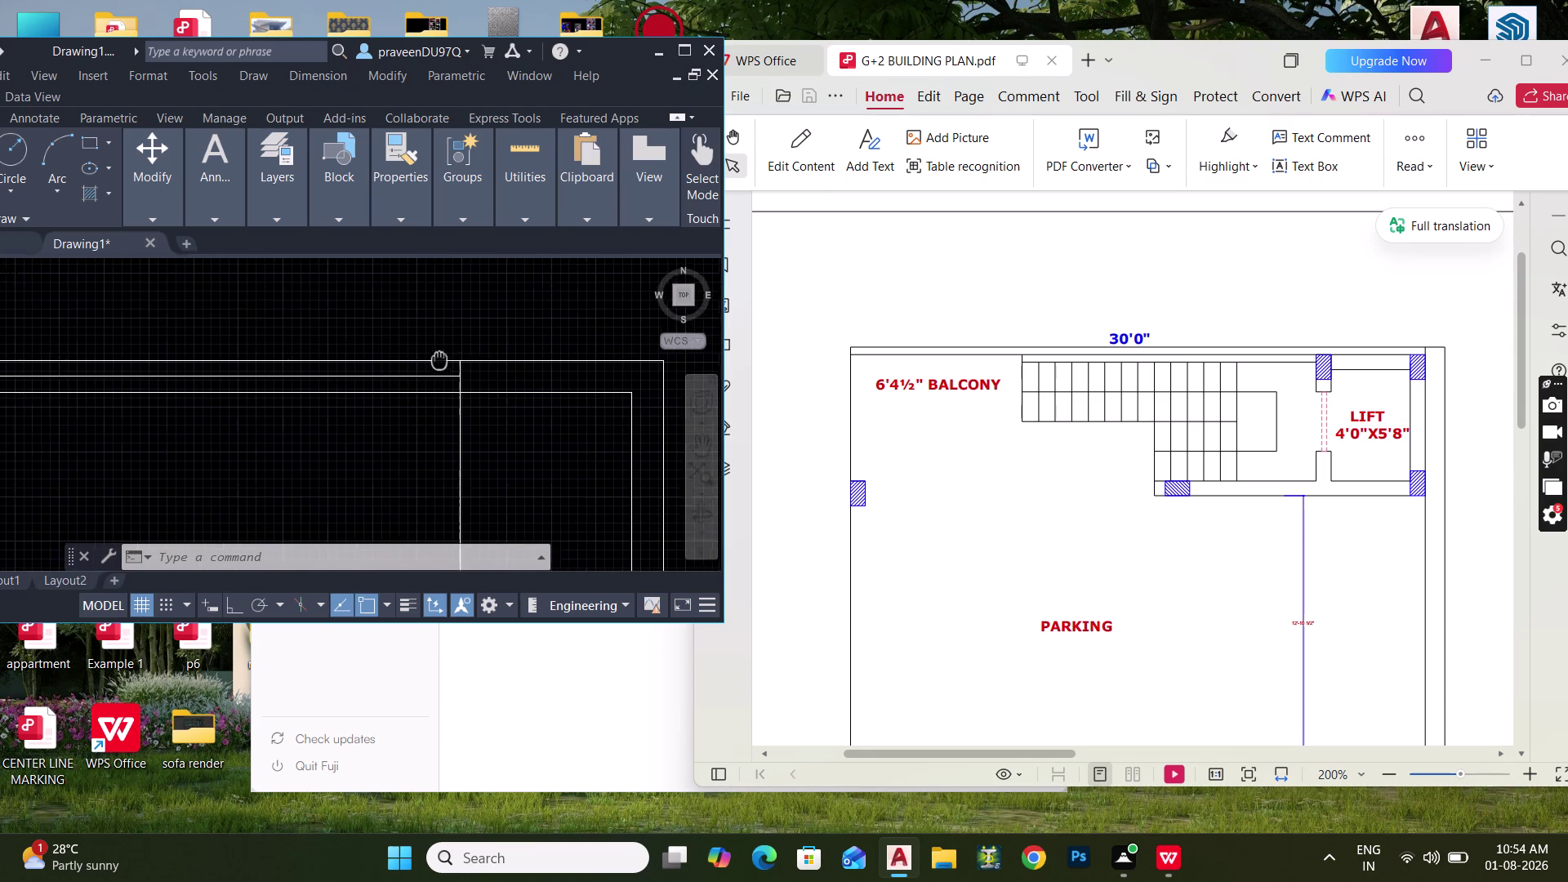
middle_drag(448, 364, 430, 358)
middle_drag(462, 363, 411, 357)
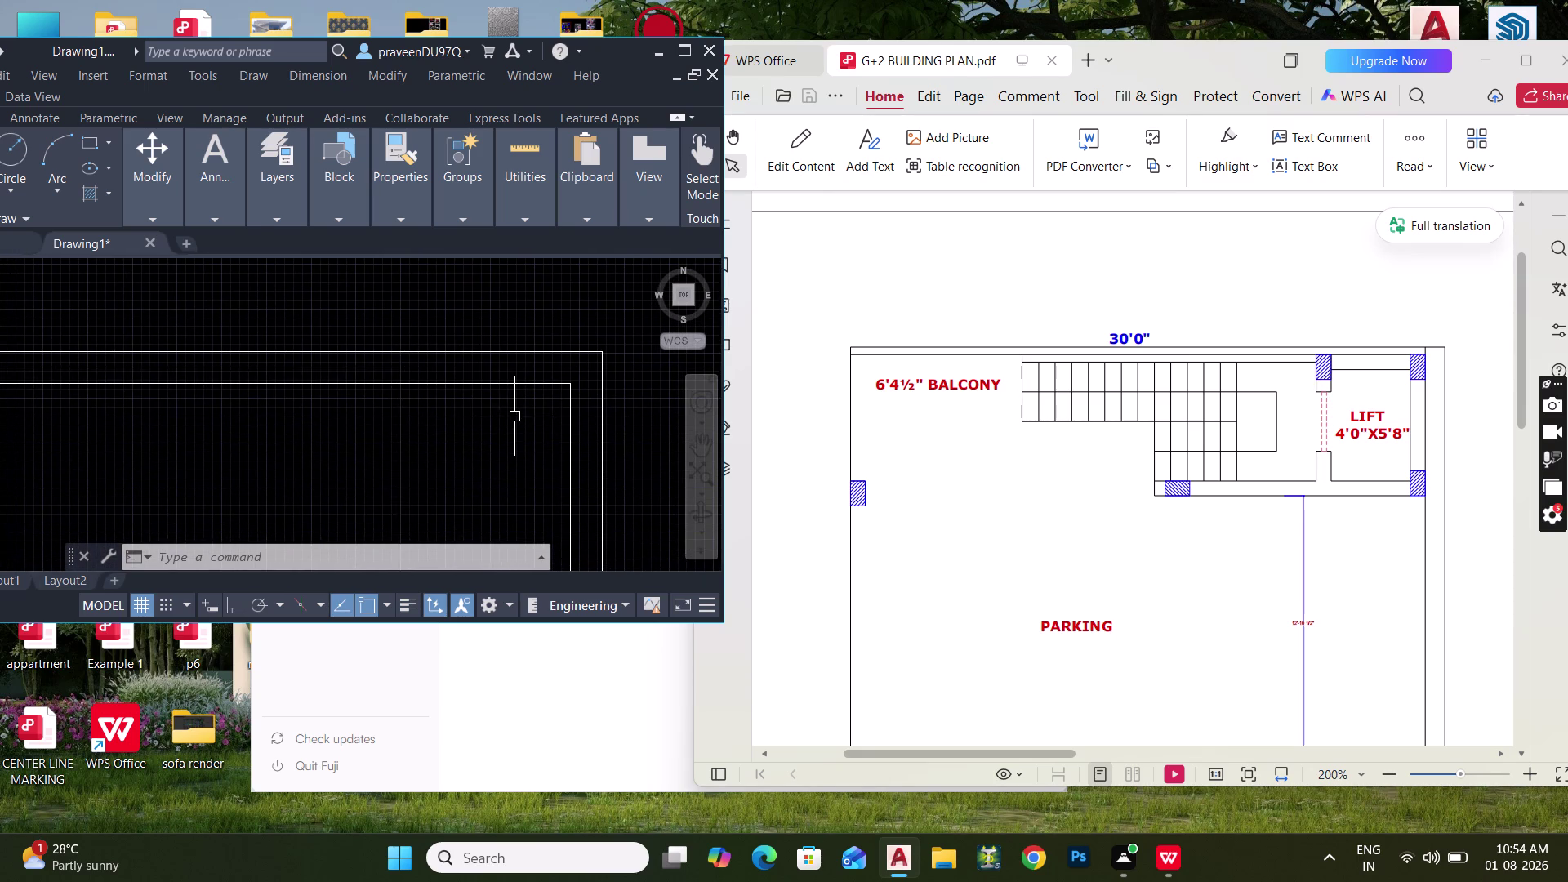
middle_drag(506, 401, 480, 380)
middle_drag(540, 424, 534, 420)
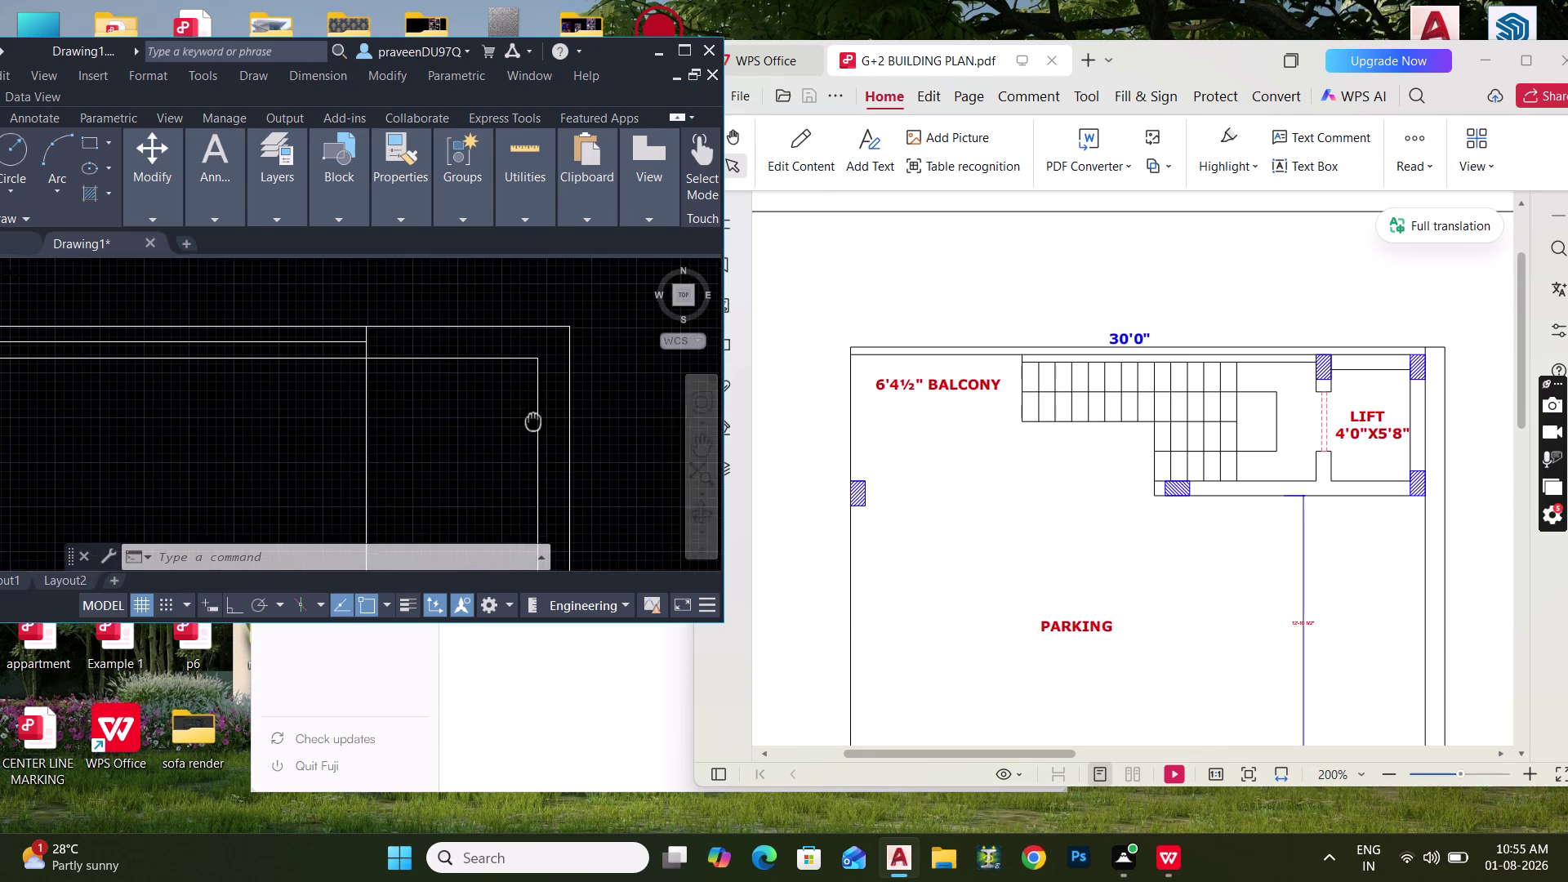
middle_drag(535, 420, 545, 380)
drag(557, 401, 549, 401)
Offset the right vertical wall line 9" to the inner side.
click(532, 384)
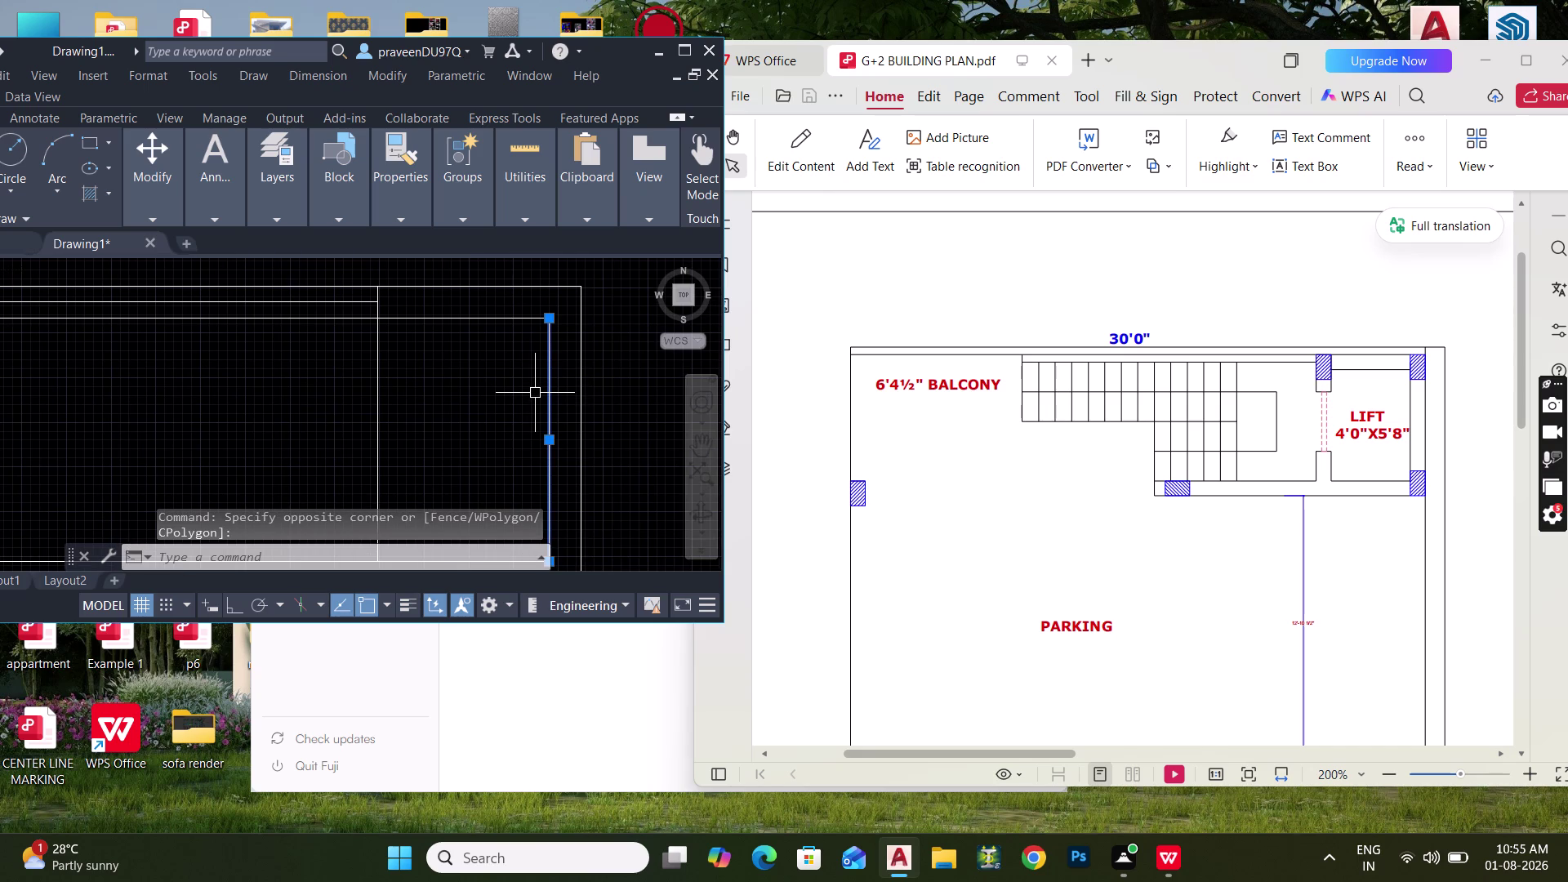
key(Escape)
key(Escape)
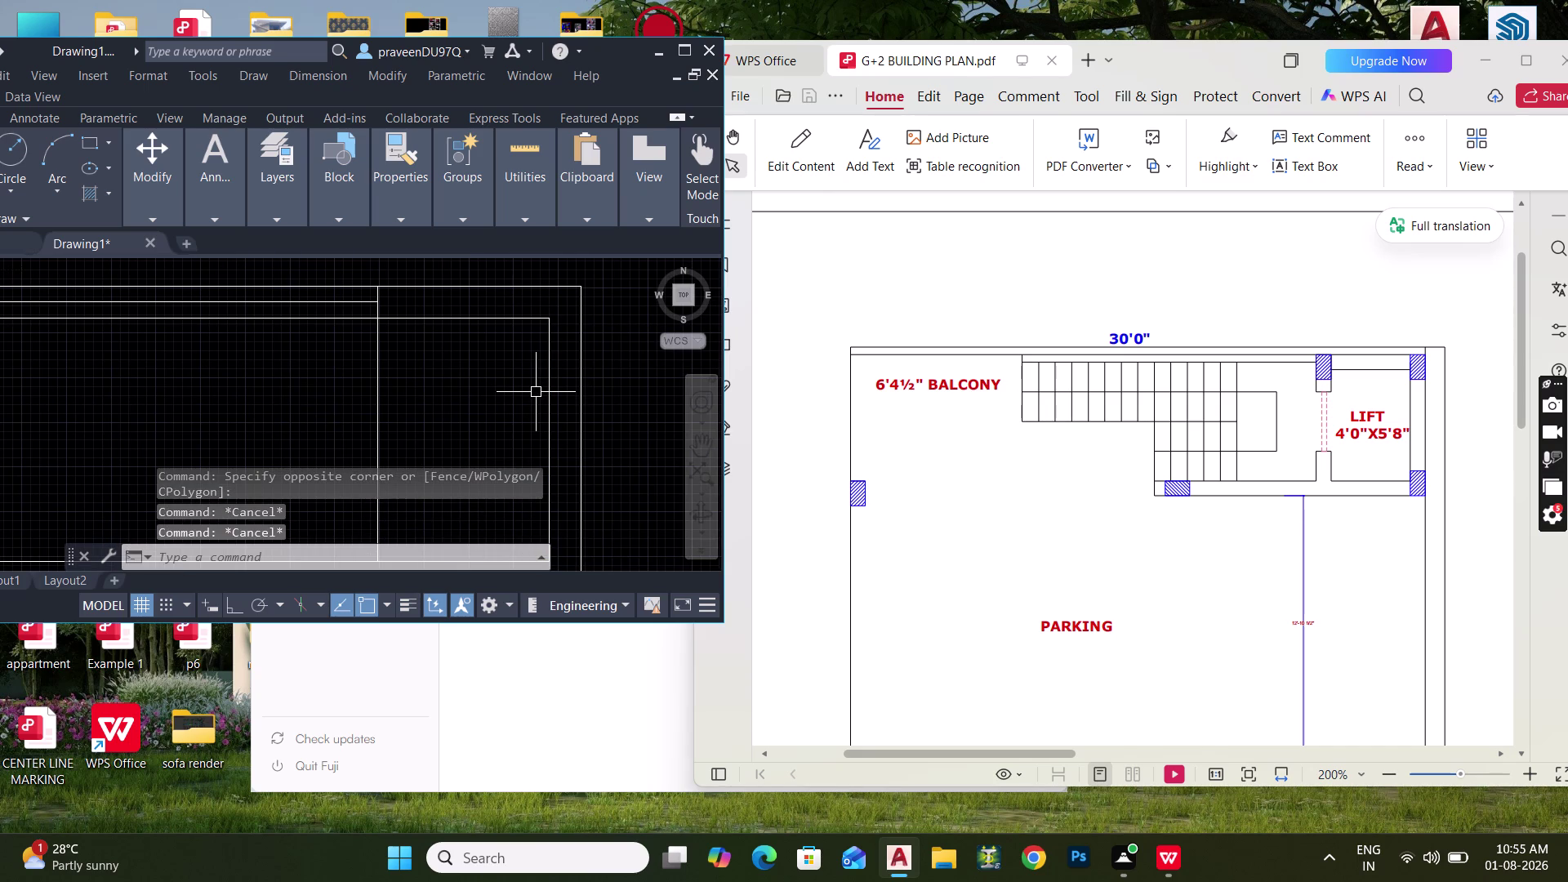
text(O 9")
key(Return)
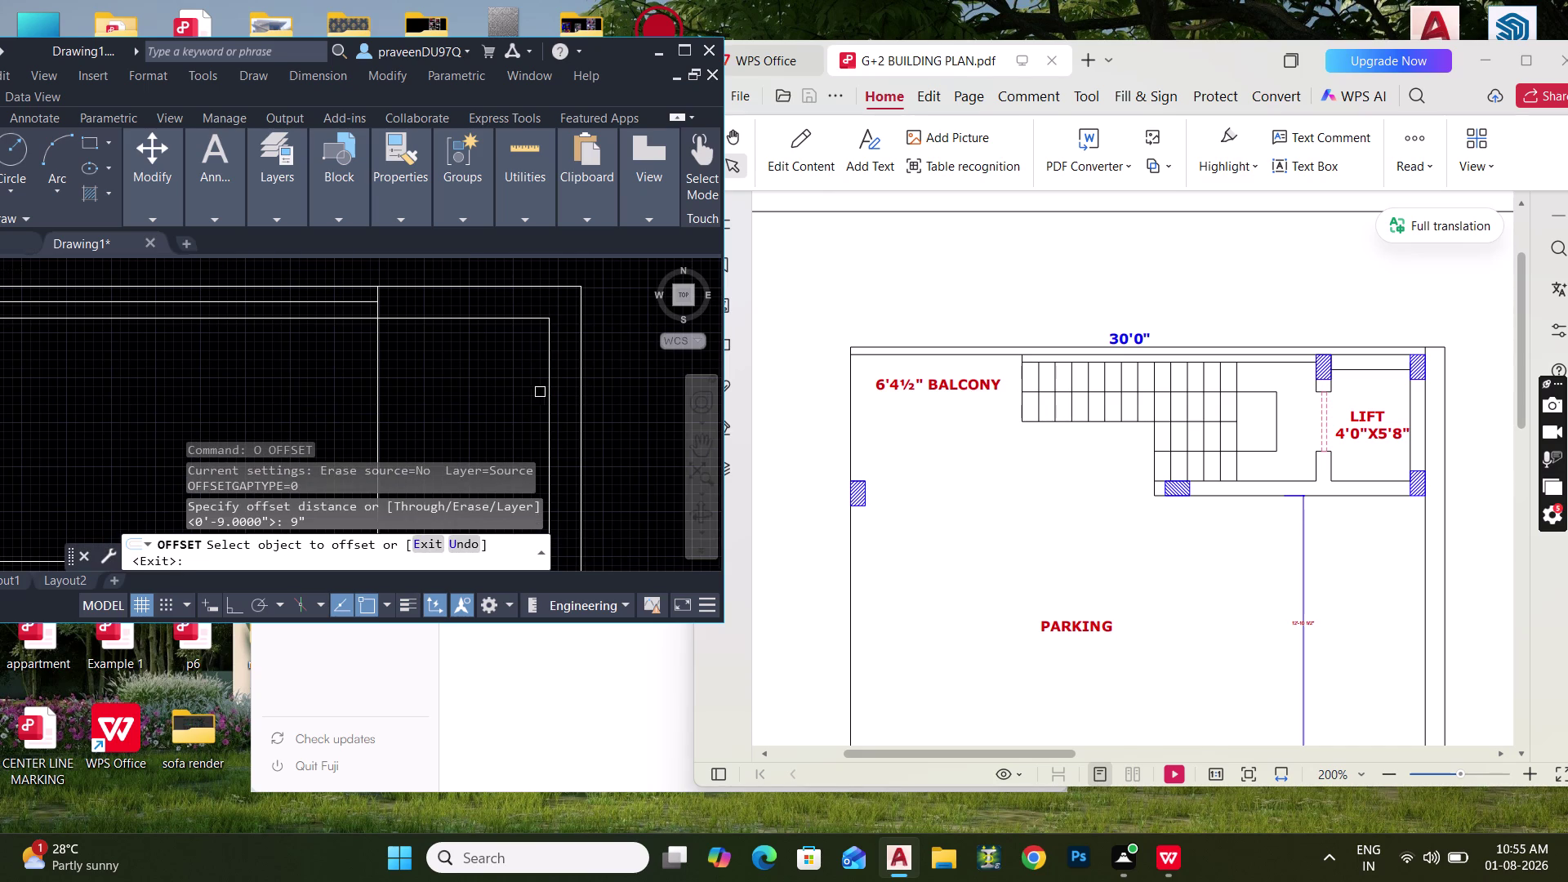
click(547, 403)
click(517, 407)
key(Escape)
key(Escape)
Try extending the top-corner wall lines with EXTEND, cancelling both attempts.
middle_drag(506, 380, 531, 389)
key(e)
text(X)
key(space)
click(541, 367)
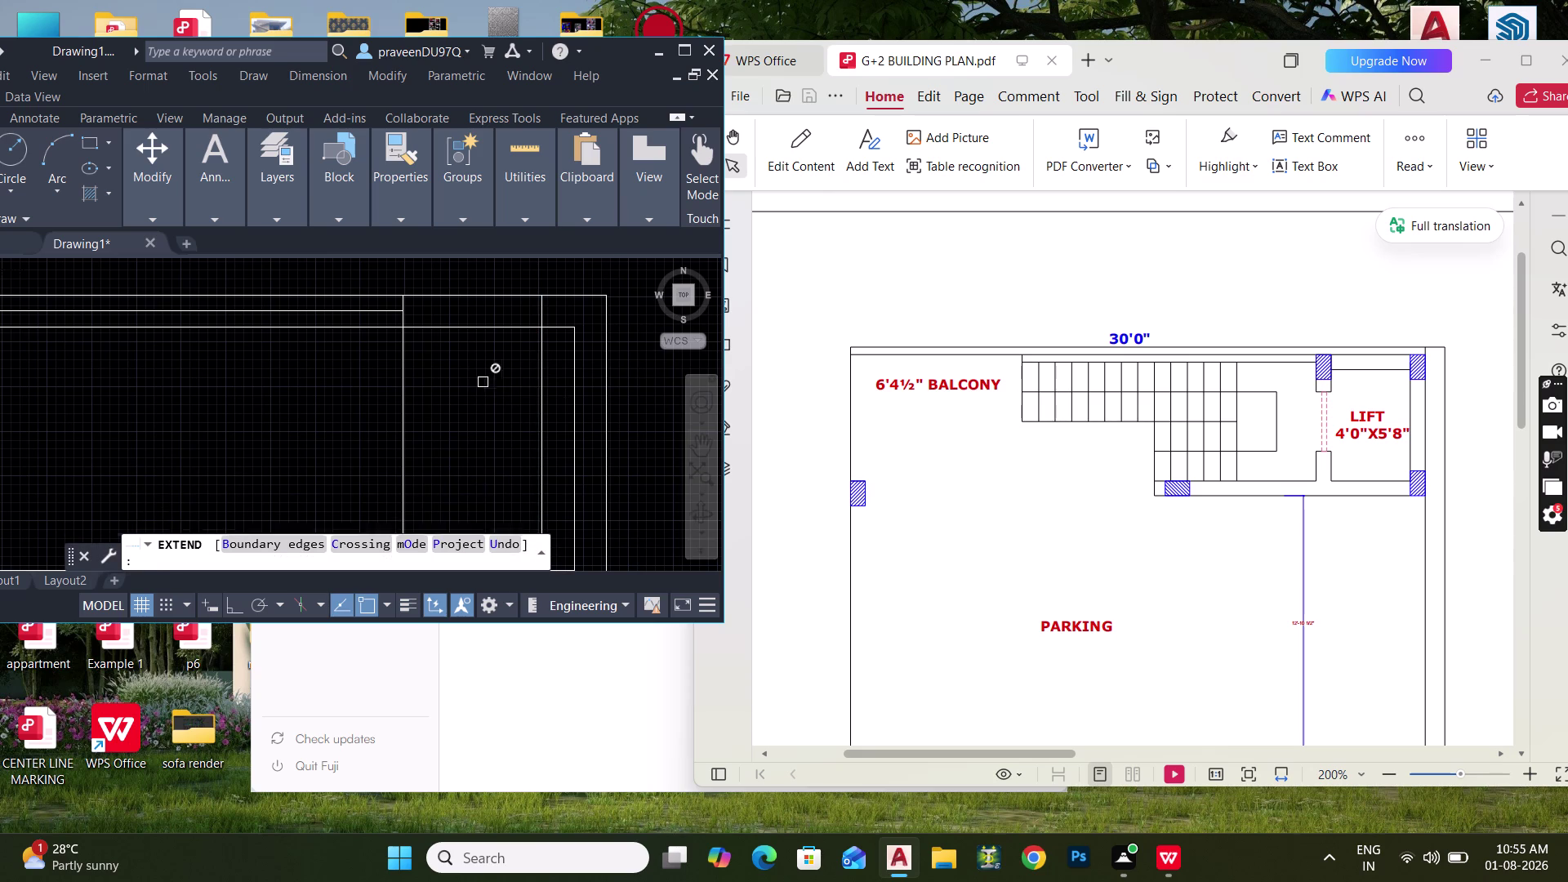
key(Escape)
key(Escape)
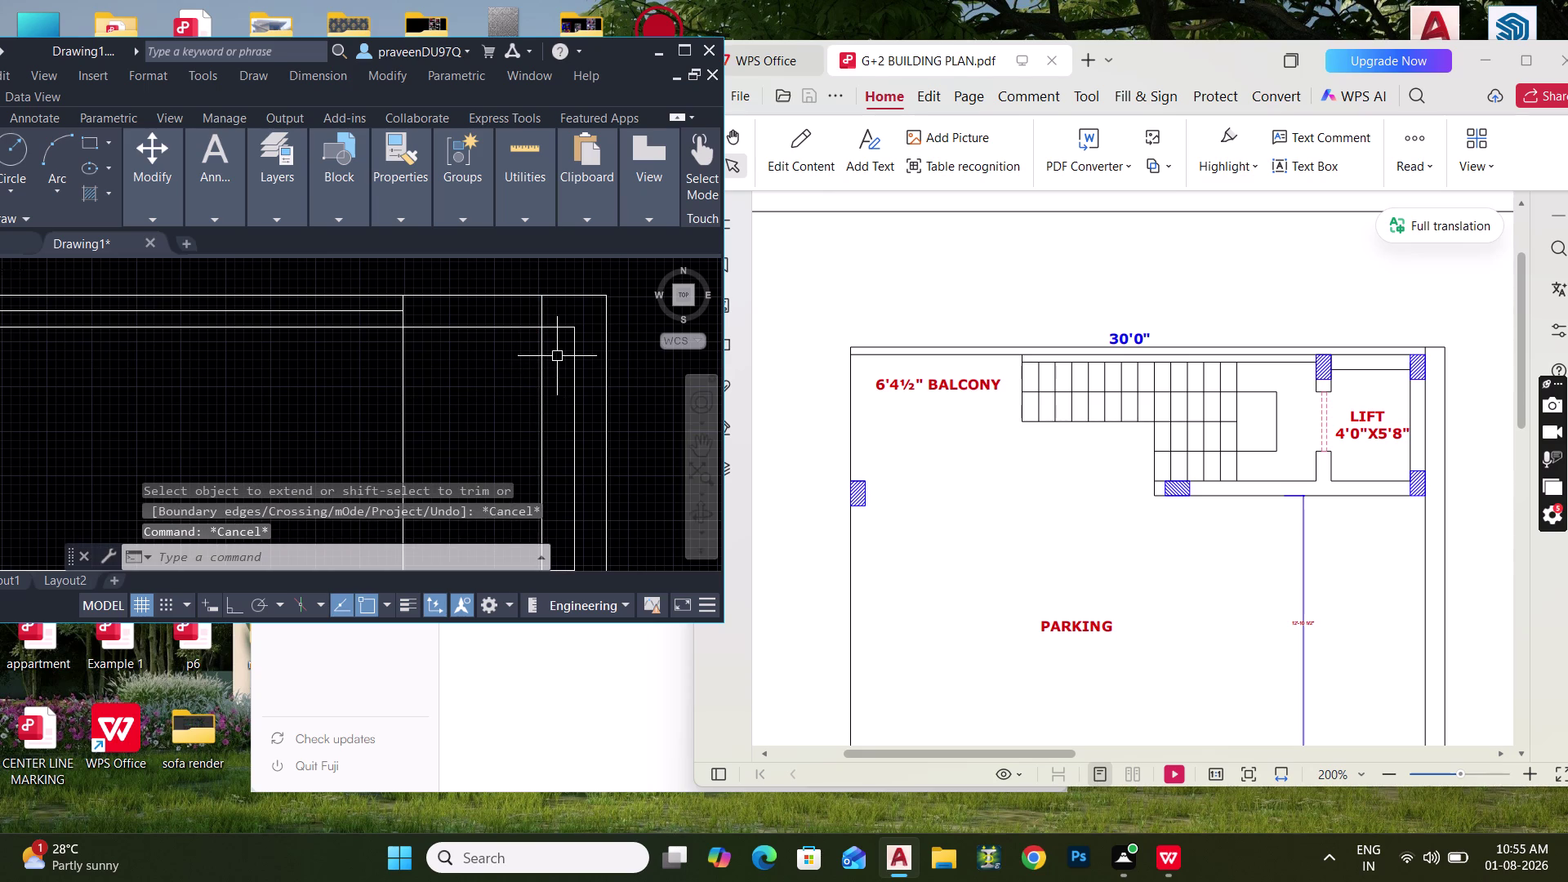
key(e)
text(X)
key(space)
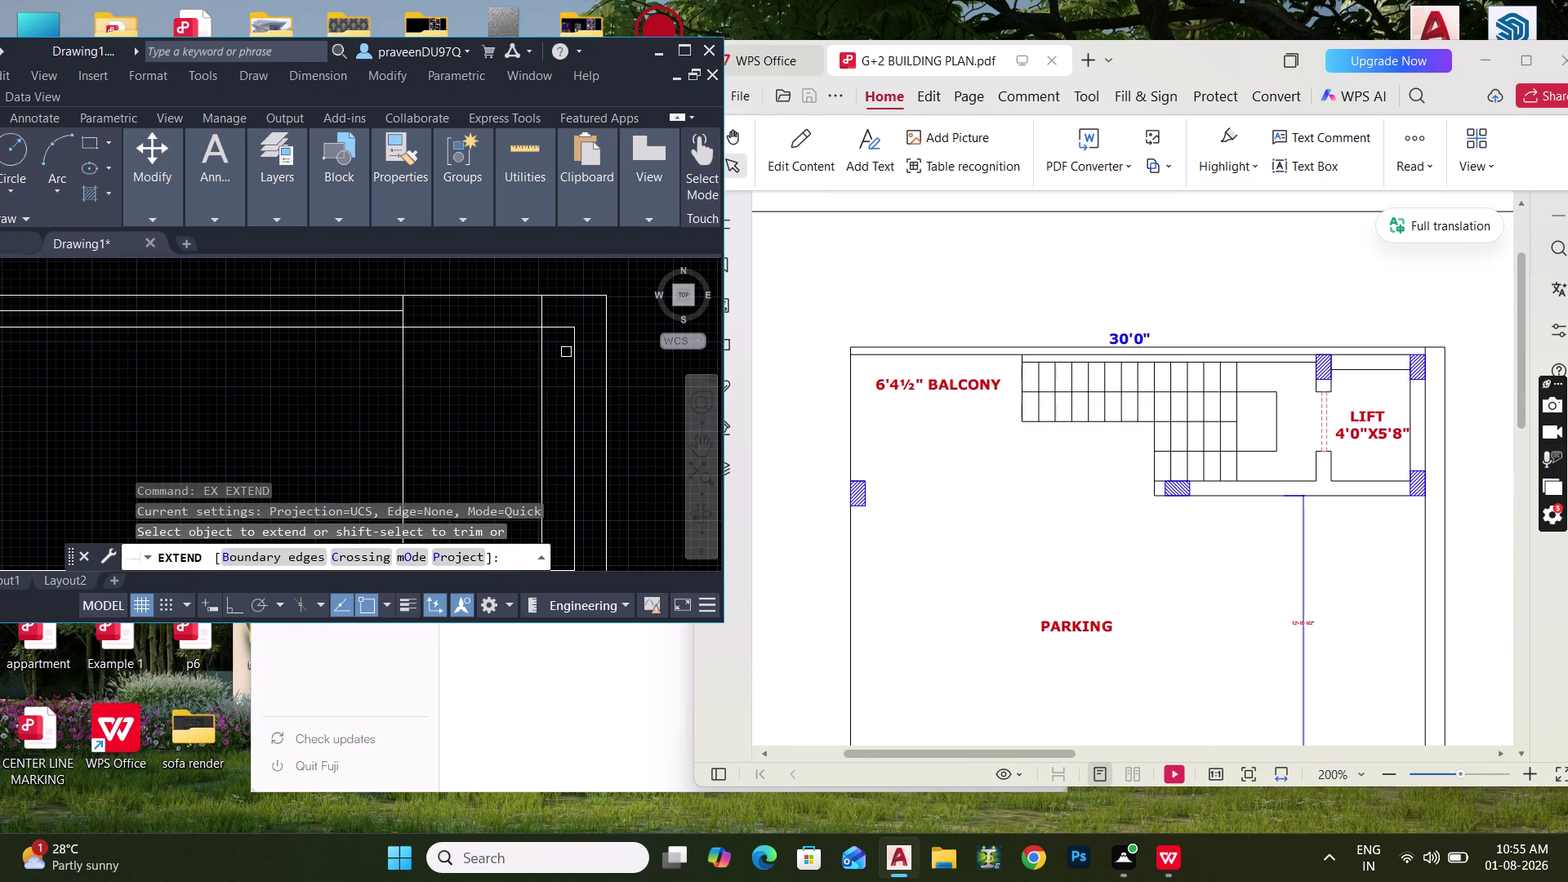
click(573, 351)
key(Escape)
key(Escape)
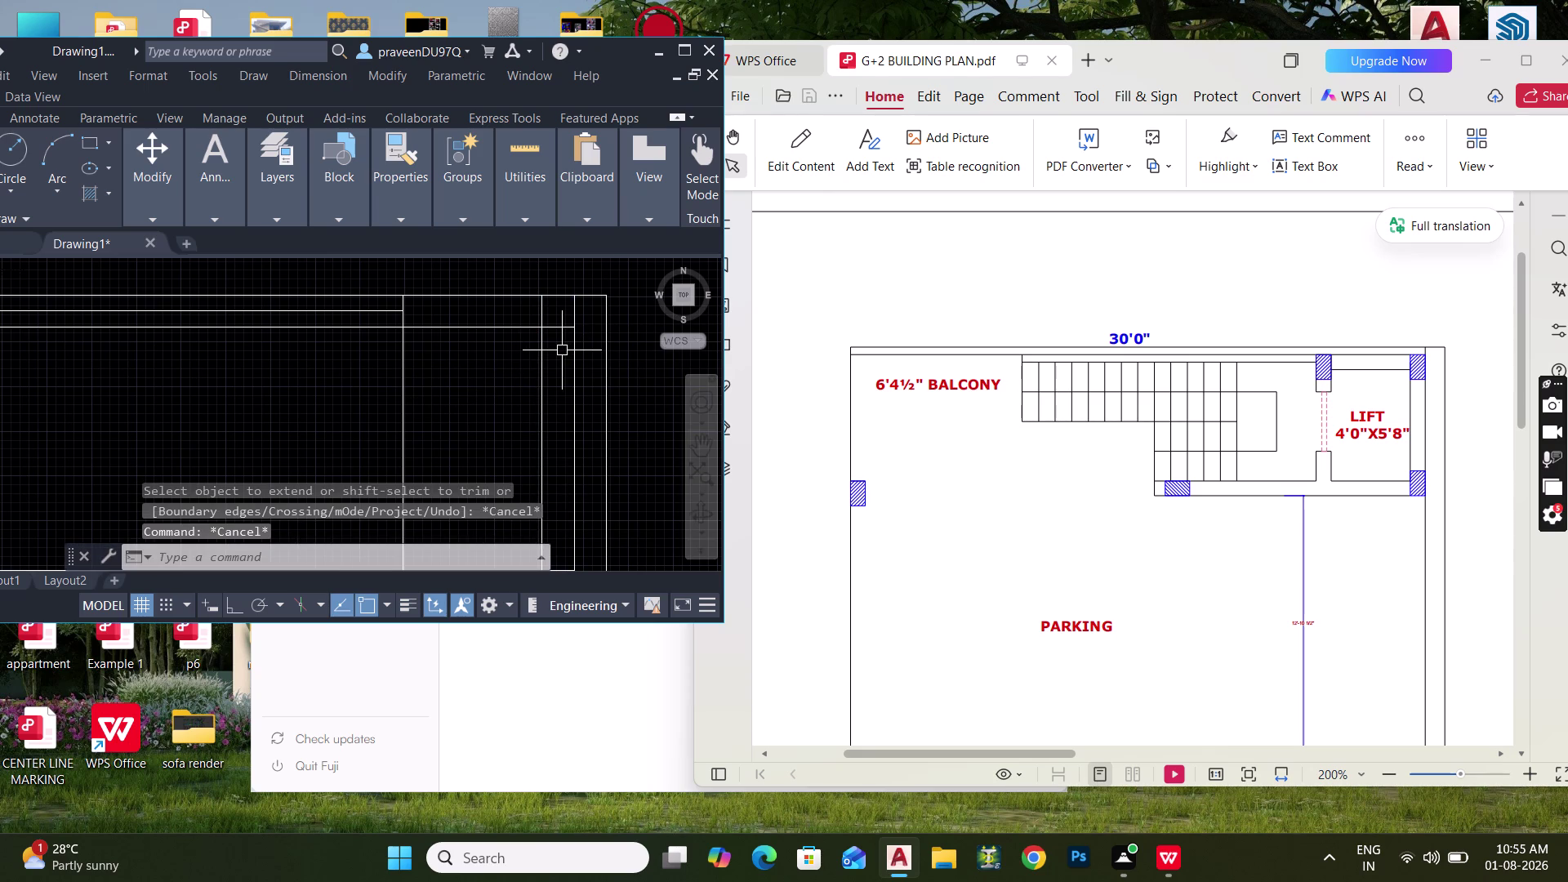
Trim the overhanging top-right line ends using a fence.
key(t)
text(R)
key(space)
drag(560, 348, 561, 337)
double_click(559, 312)
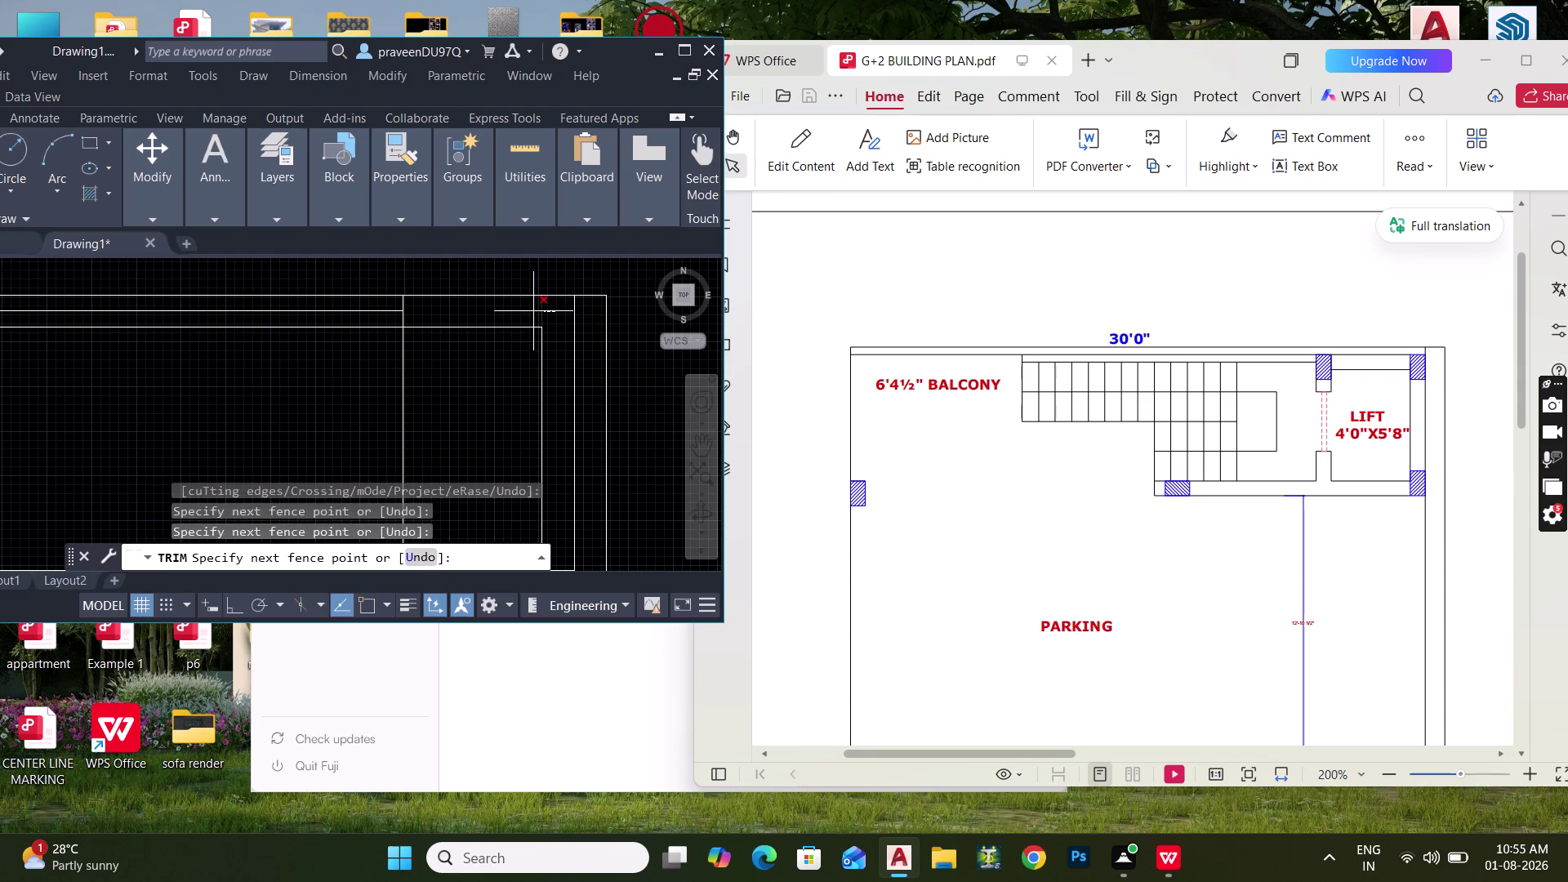
click(522, 310)
Cut away the overhanging pieces of the top wall lines.
middle_drag(512, 314, 529, 307)
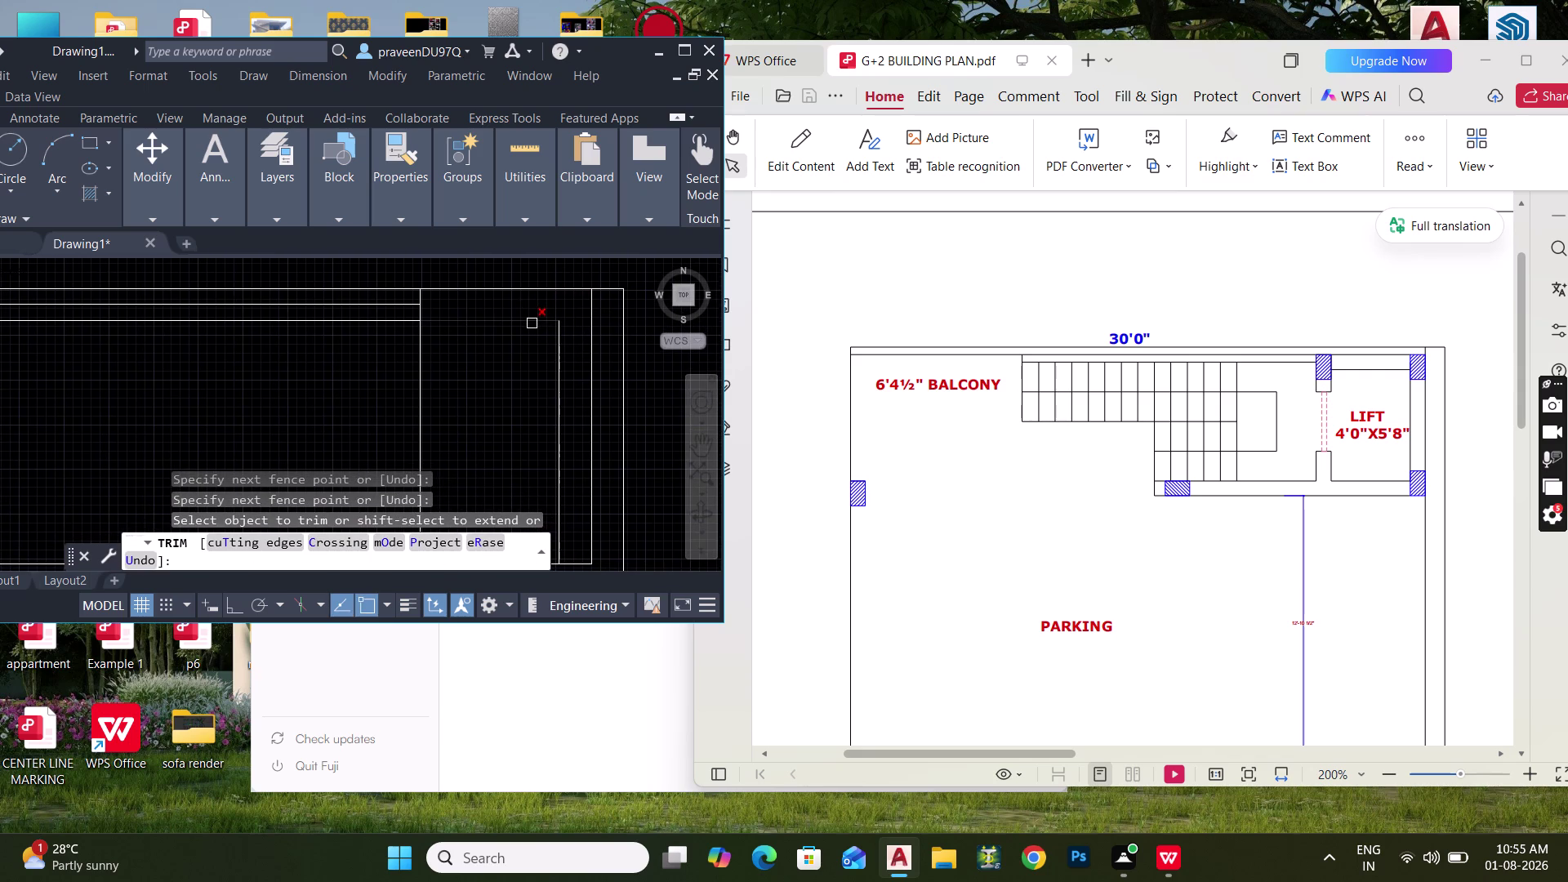
middle_drag(520, 356, 516, 376)
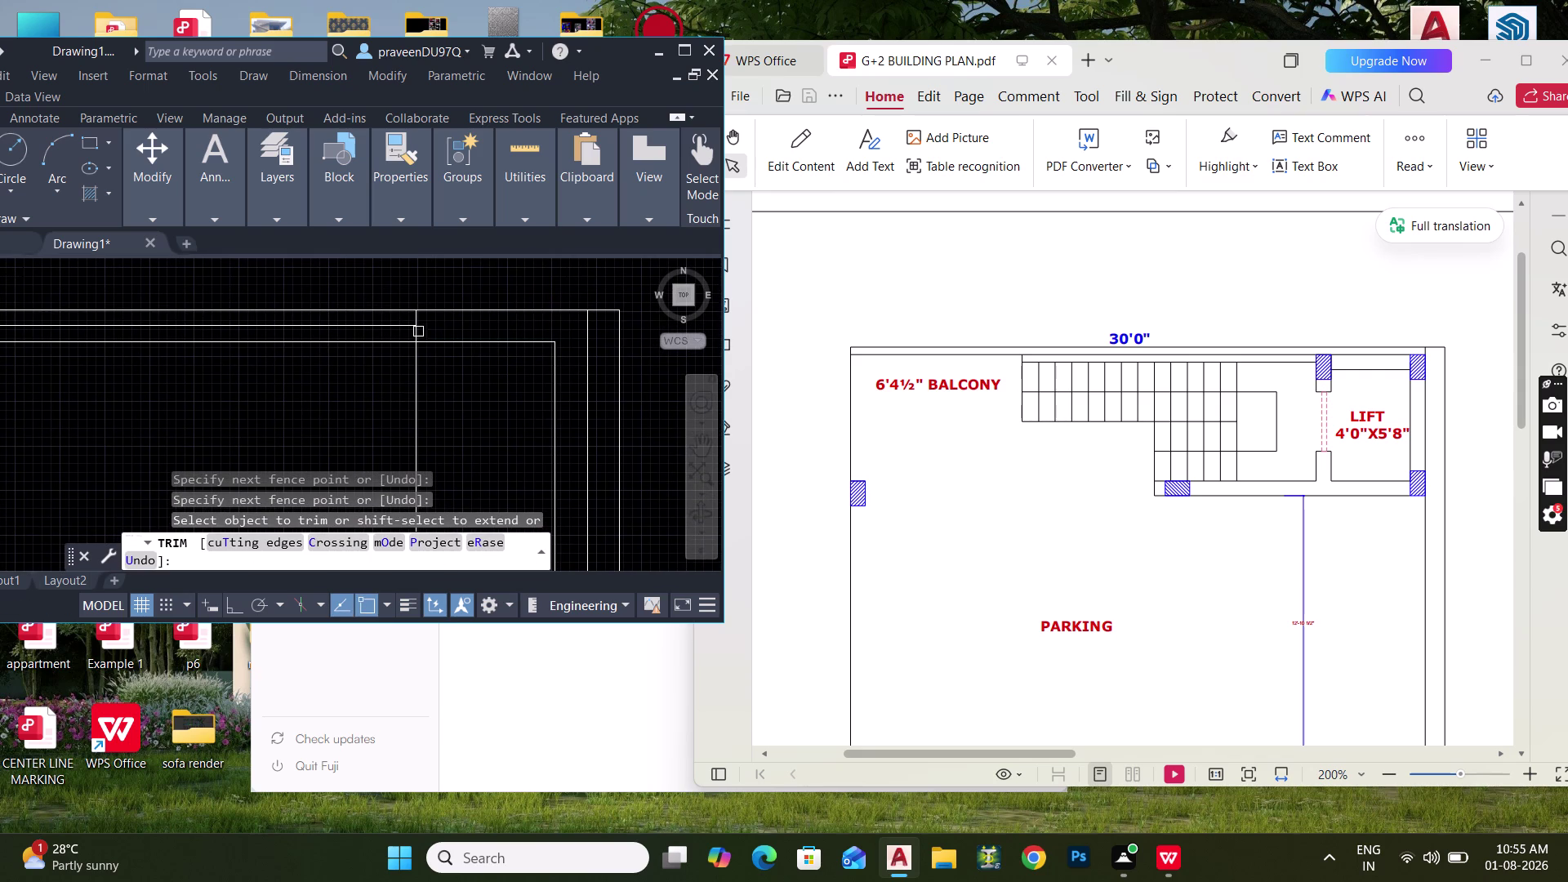
click(404, 326)
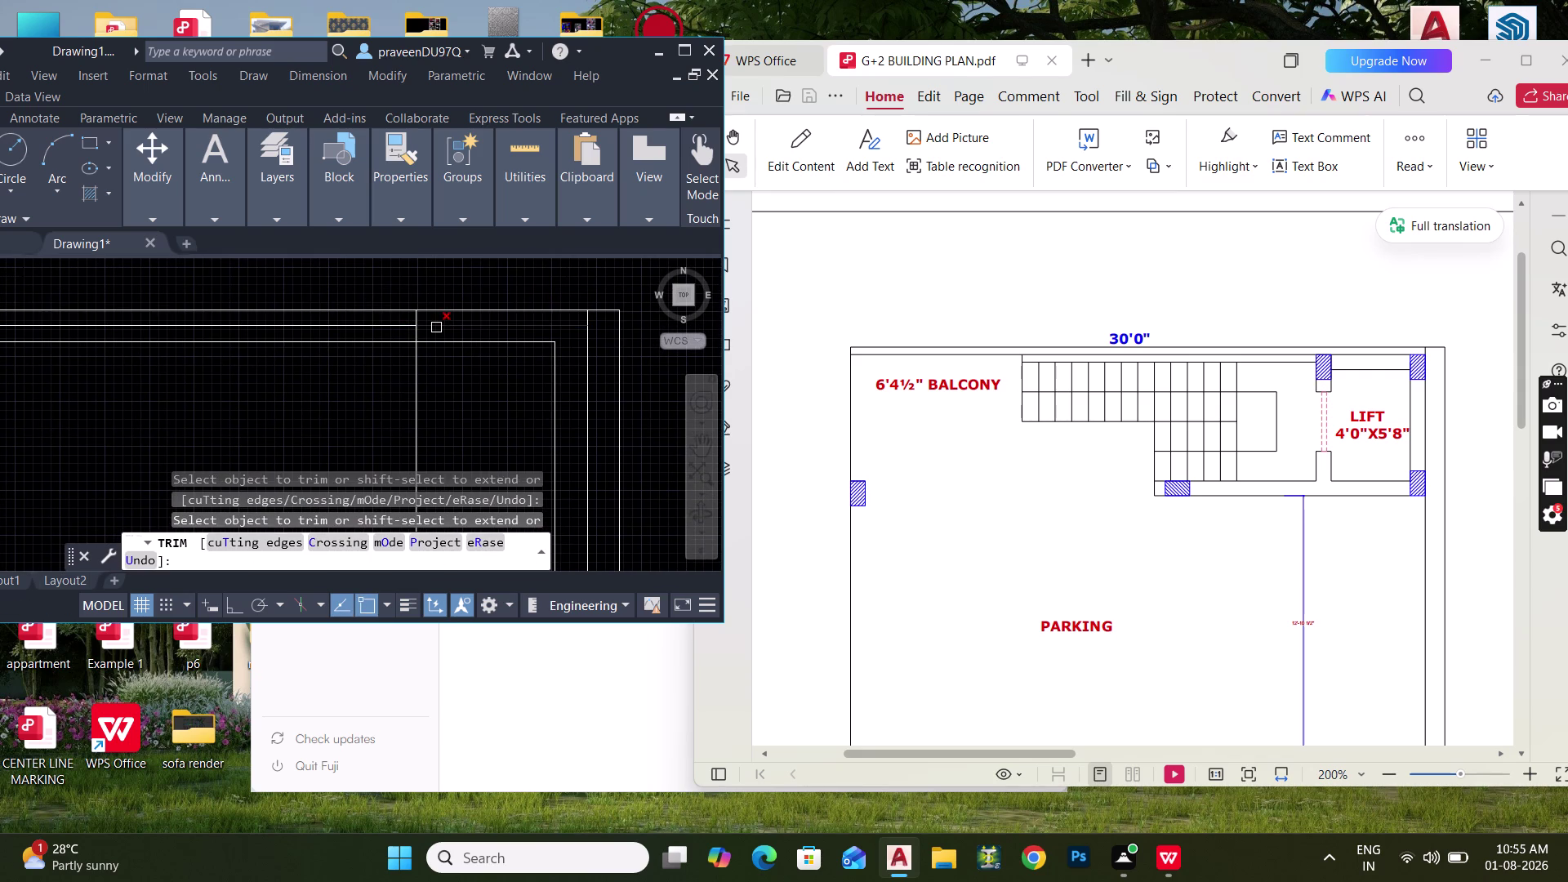
scroll(up, 3)
click(413, 318)
scroll(down, 3)
middle_drag(477, 387, 476, 388)
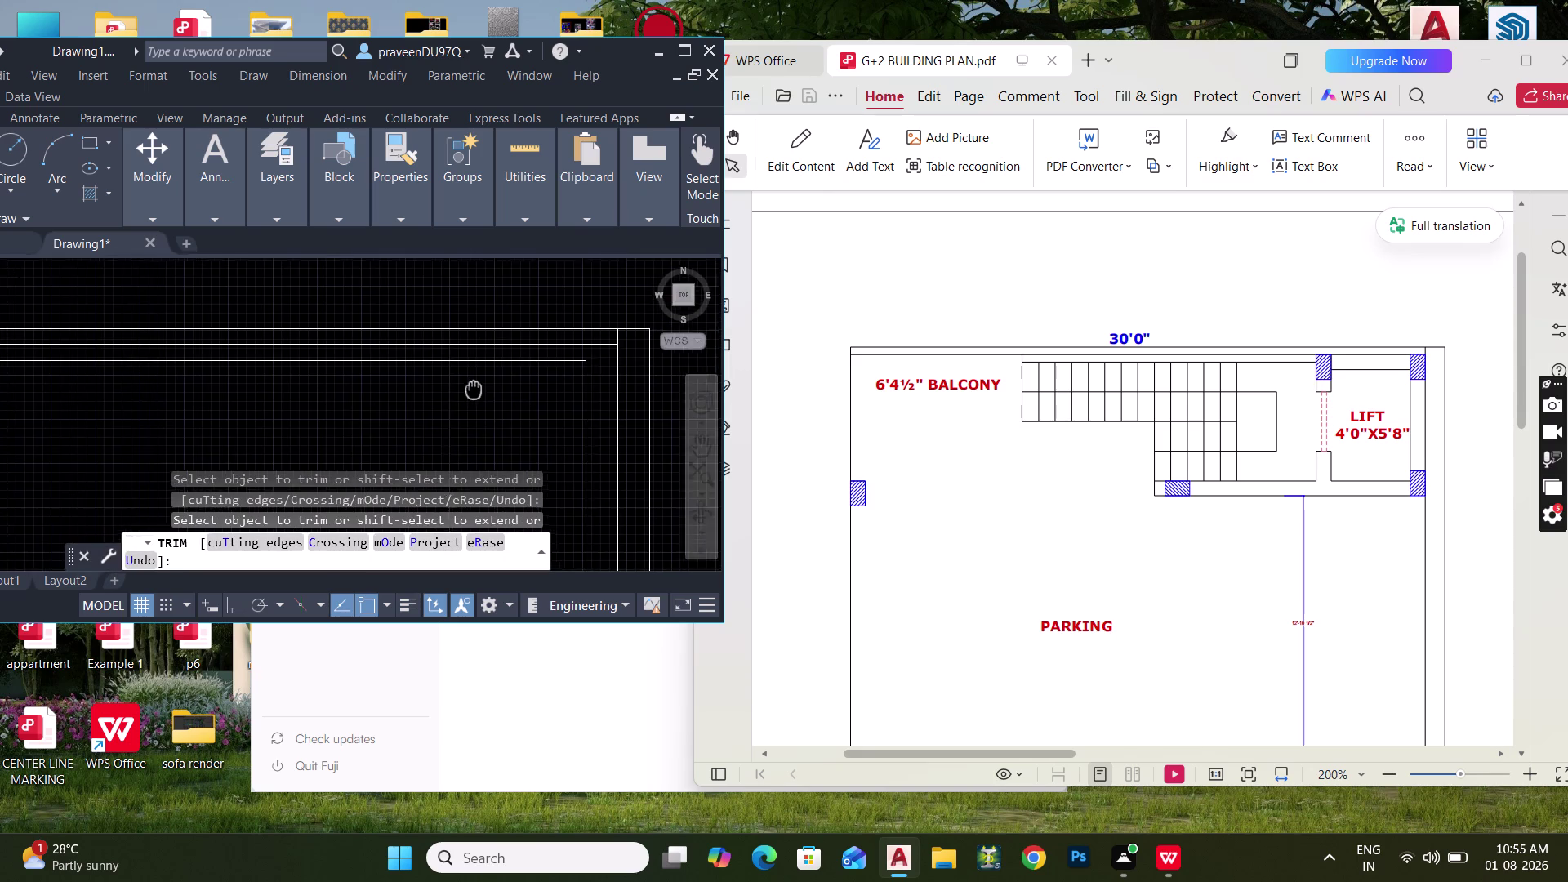
middle_drag(476, 388, 465, 359)
middle_drag(478, 368, 463, 381)
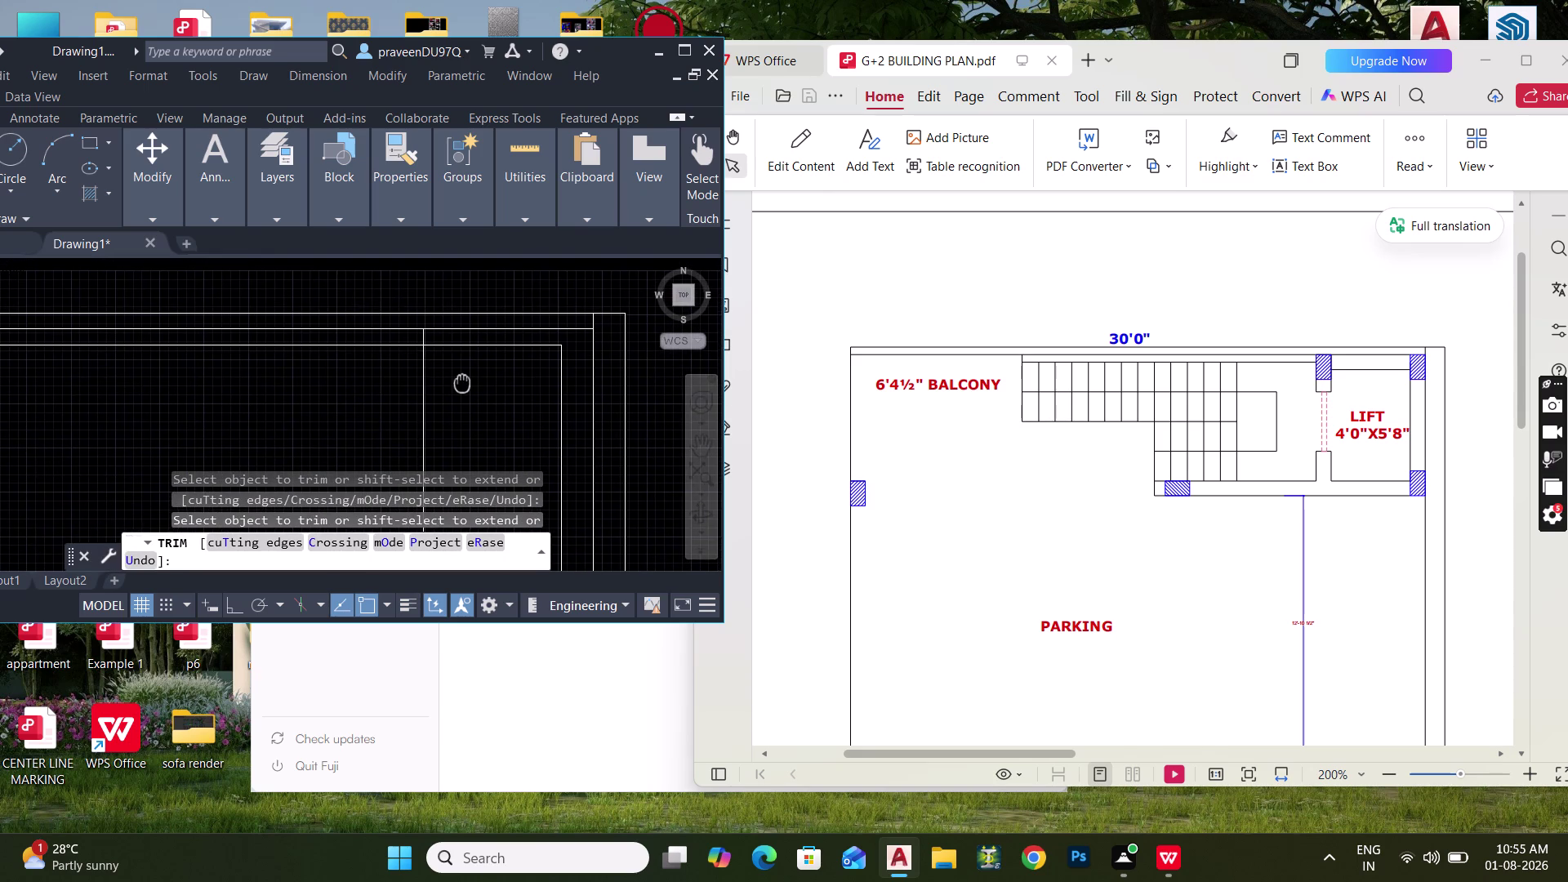
middle_drag(462, 382, 513, 381)
middle_drag(512, 381, 516, 372)
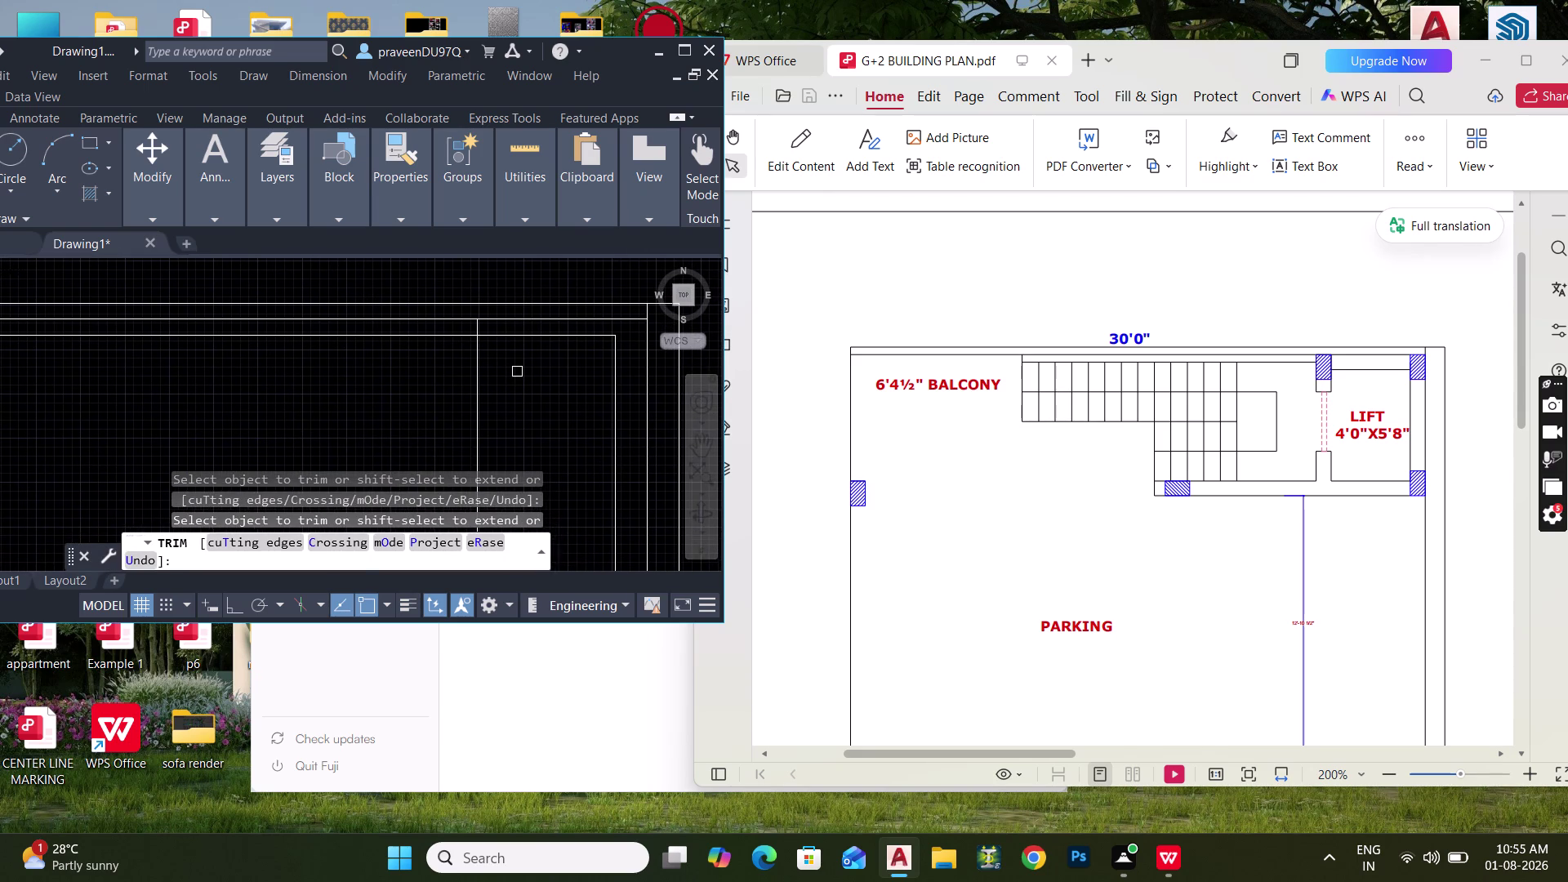
End trimming and delete the extra wall line.
key(Escape)
key(Escape)
click(514, 413)
click(471, 387)
key(Delete)
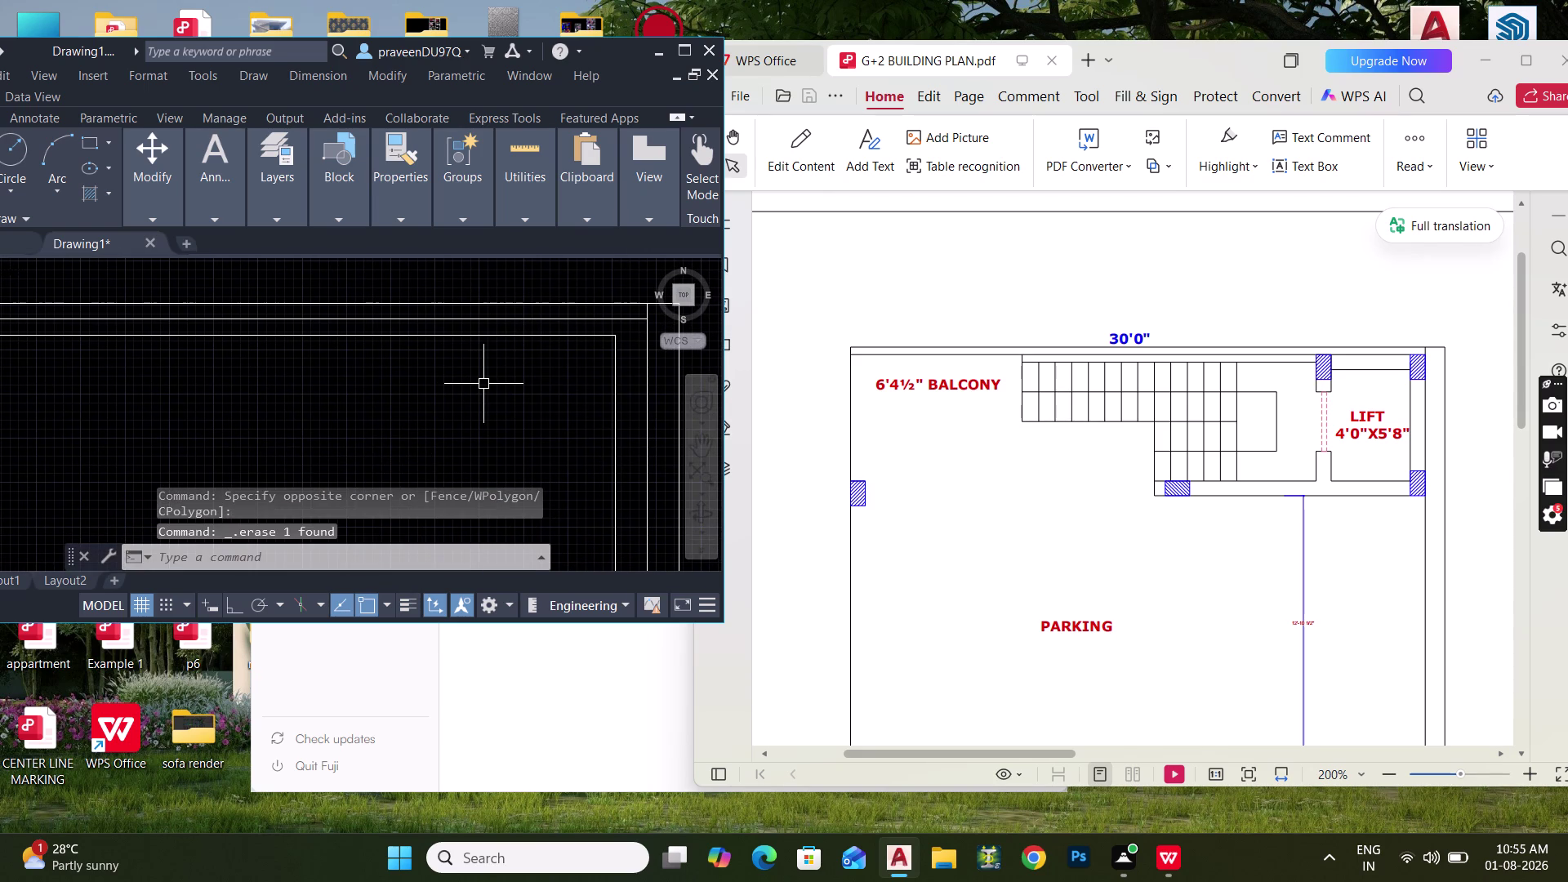
scroll(down, 3)
middle_drag(503, 381, 561, 350)
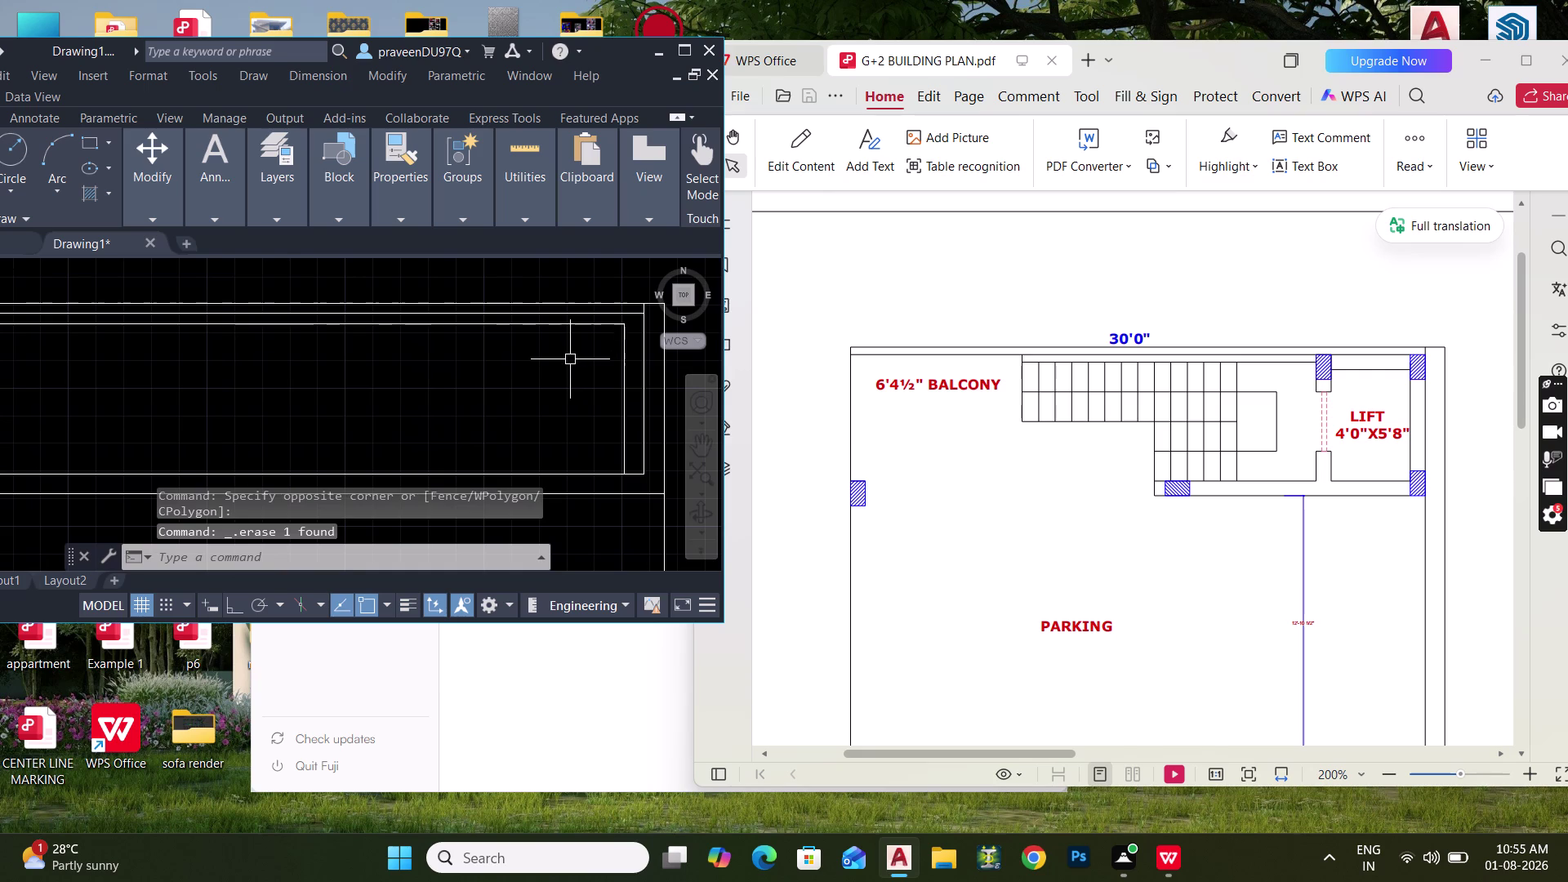
middle_drag(557, 358, 503, 333)
Try extending a line at the right end of the walls, then cancel.
key(e)
text(X)
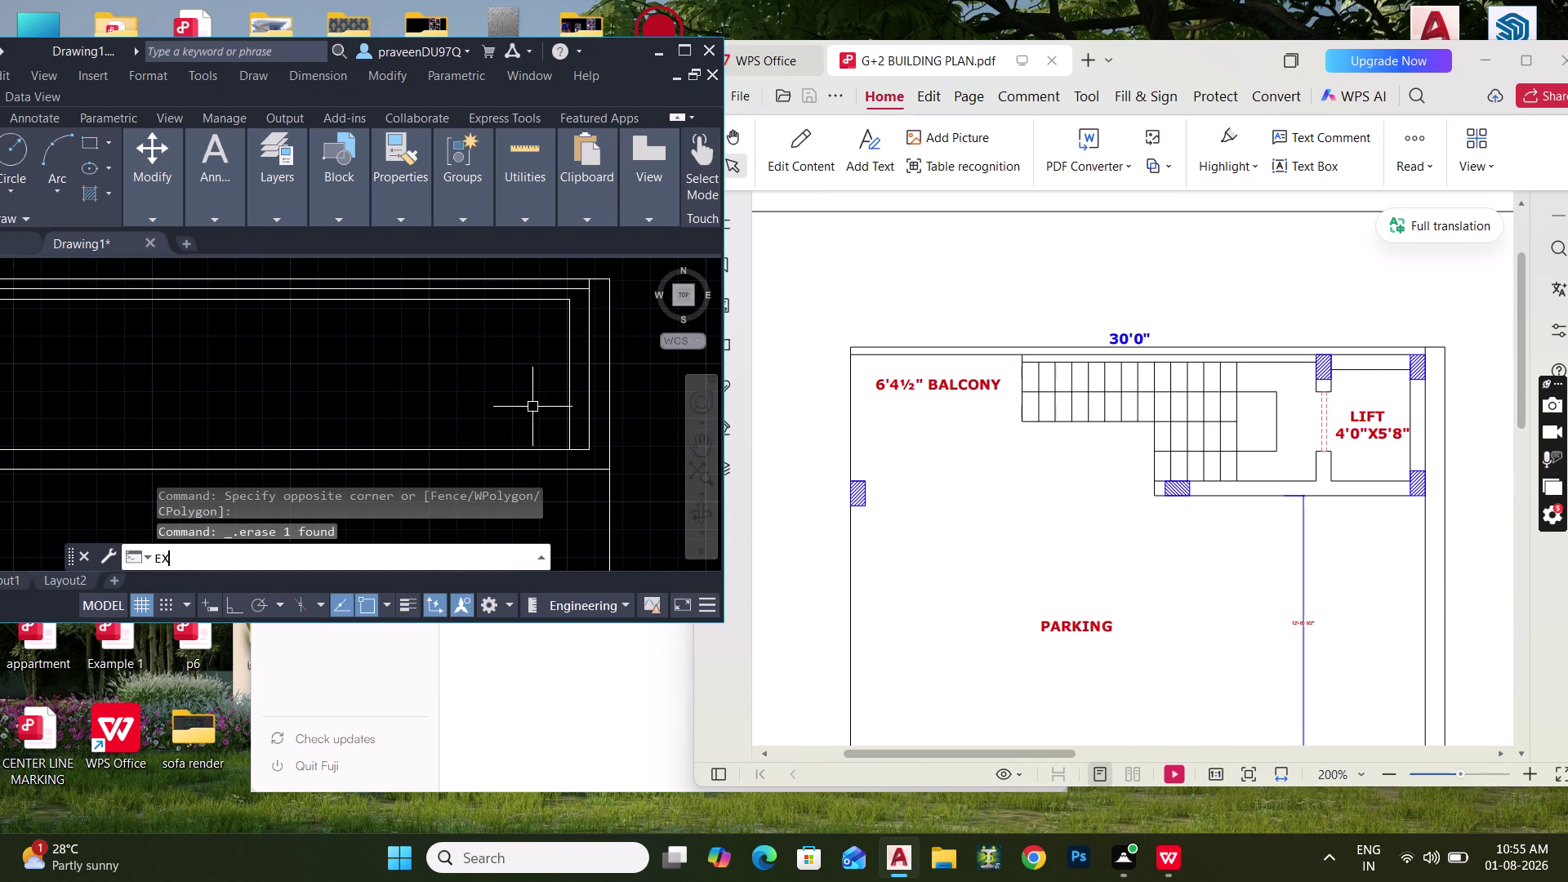
key(space)
click(589, 411)
key(Escape)
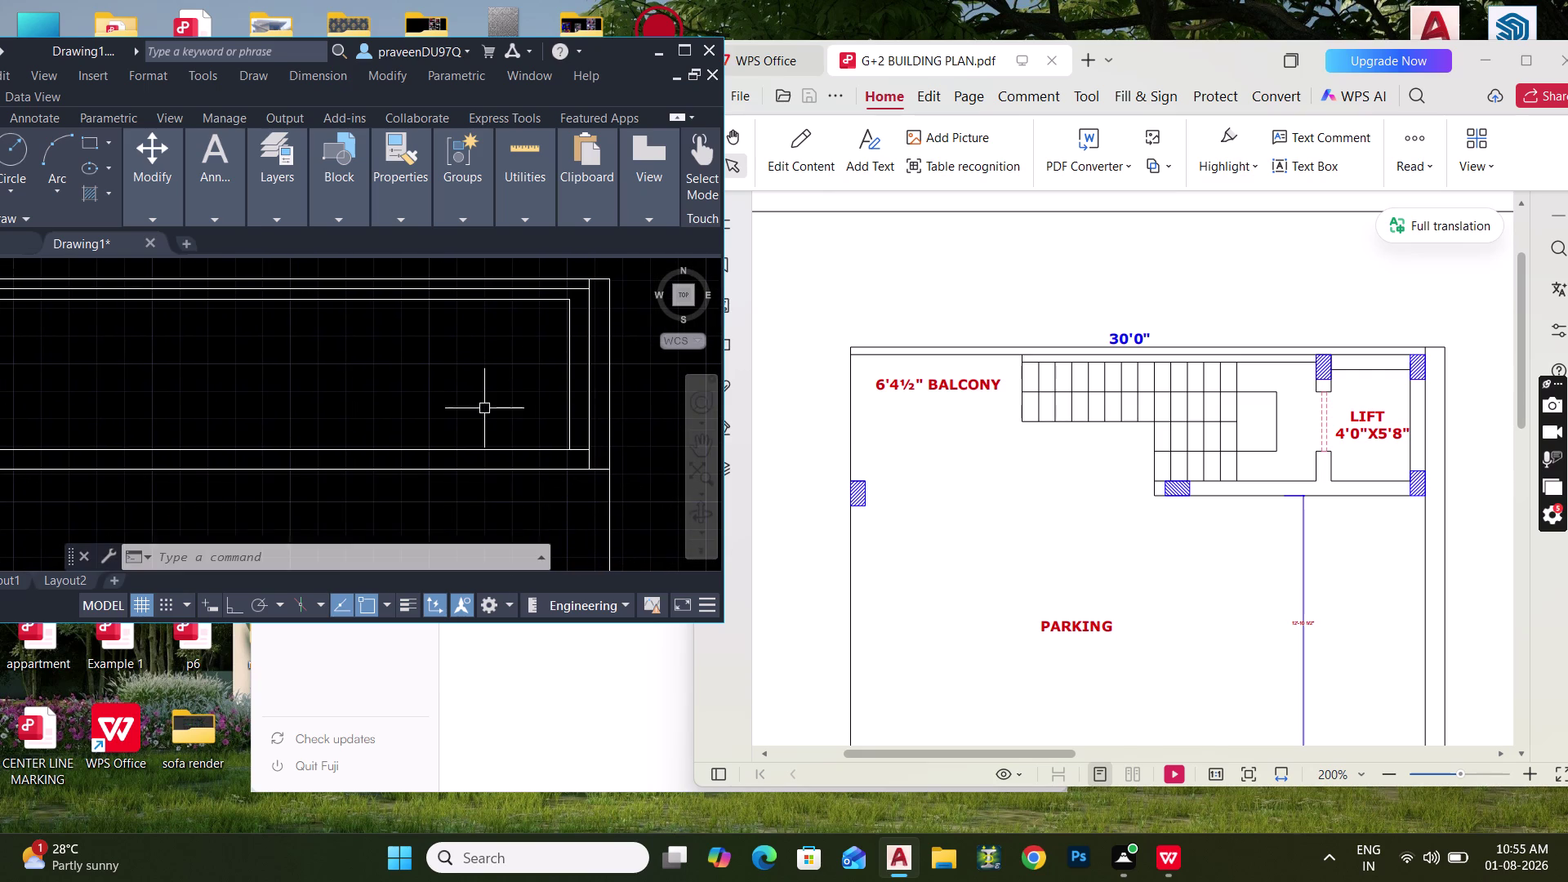
key(Escape)
middle_drag(484, 409, 491, 416)
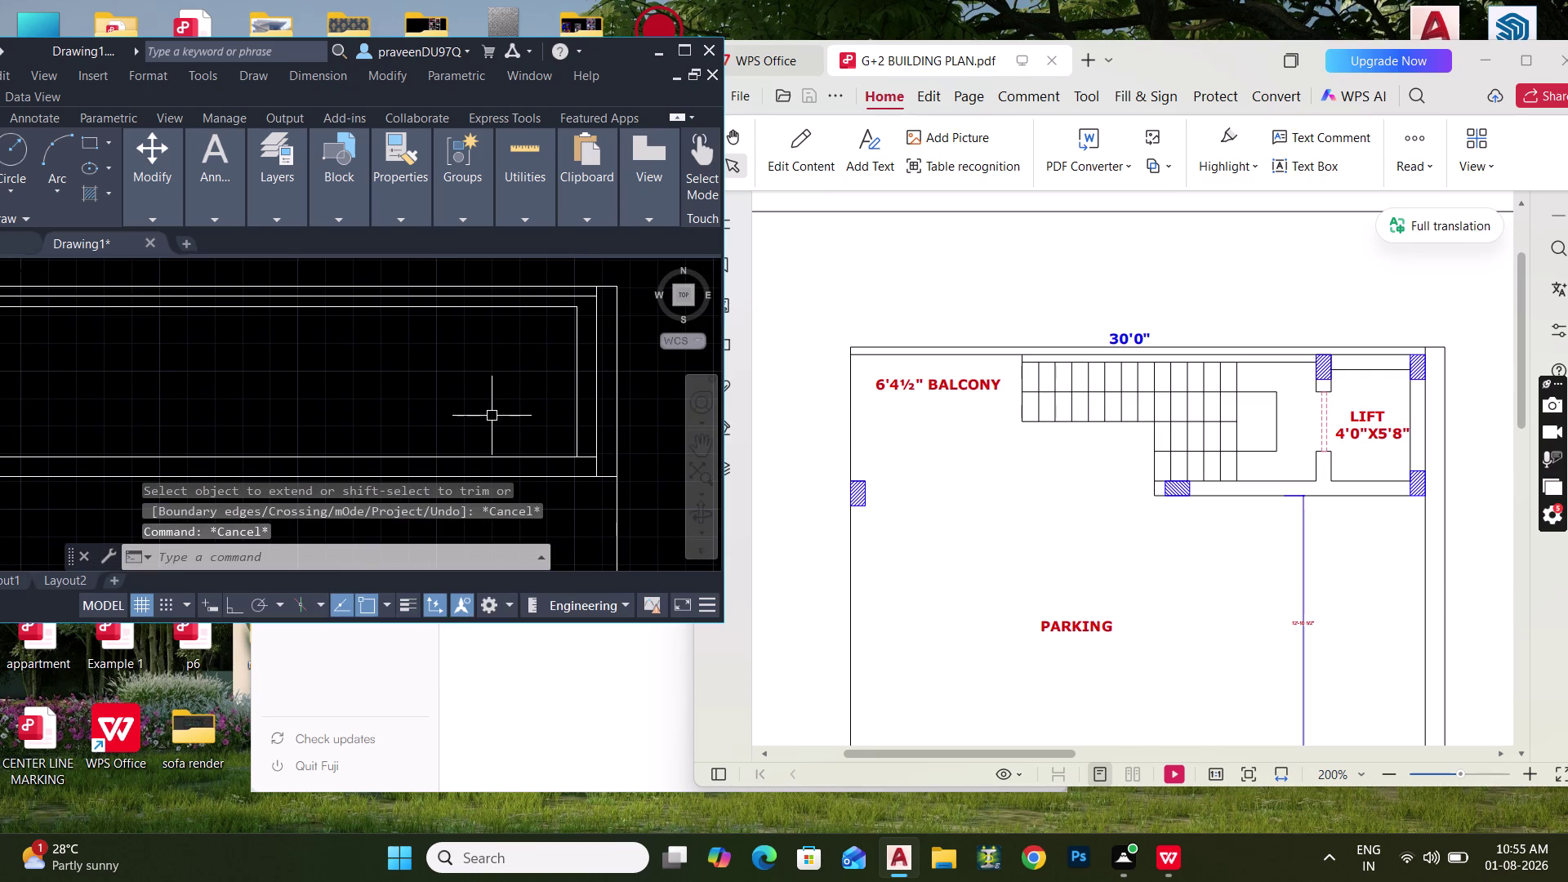
Offset a wall line 4' and end the command.
text(O 4)
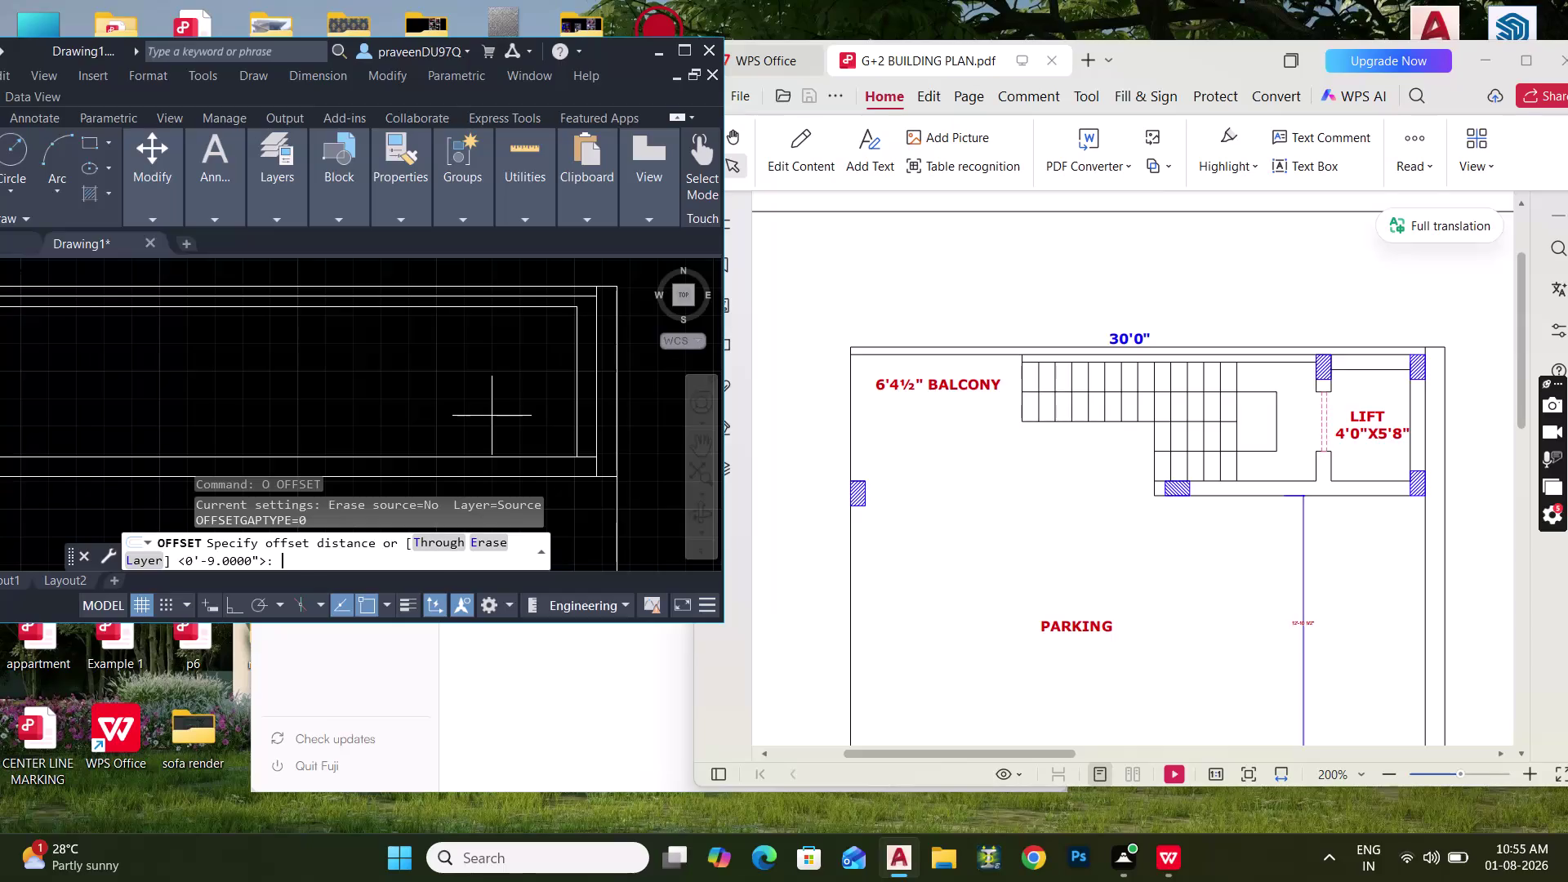
text(')
key(Return)
click(572, 397)
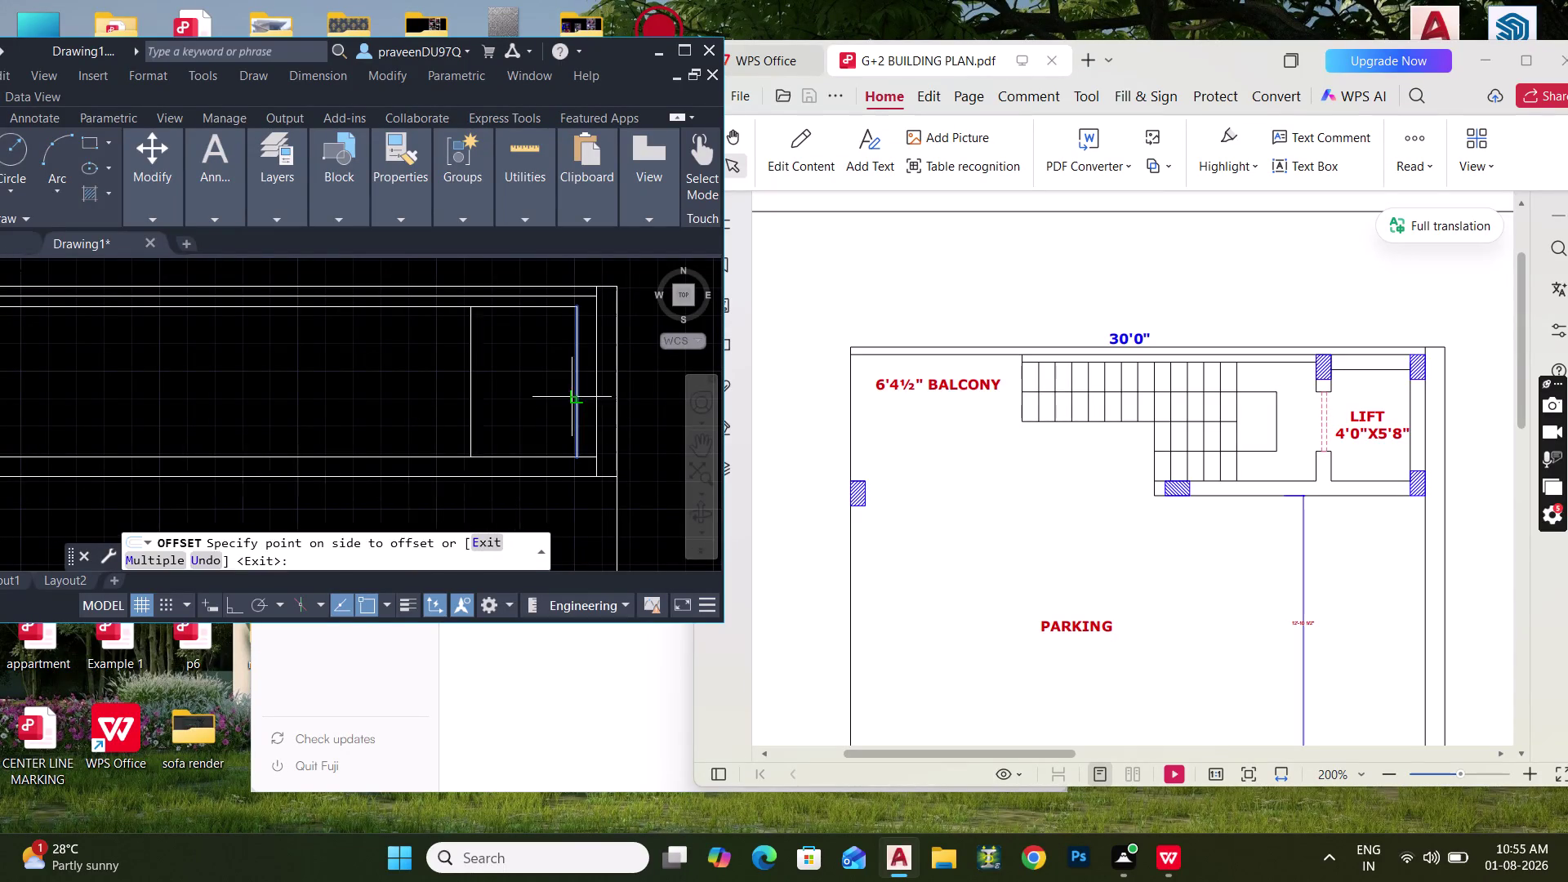
click(472, 388)
key(Escape)
key(Escape)
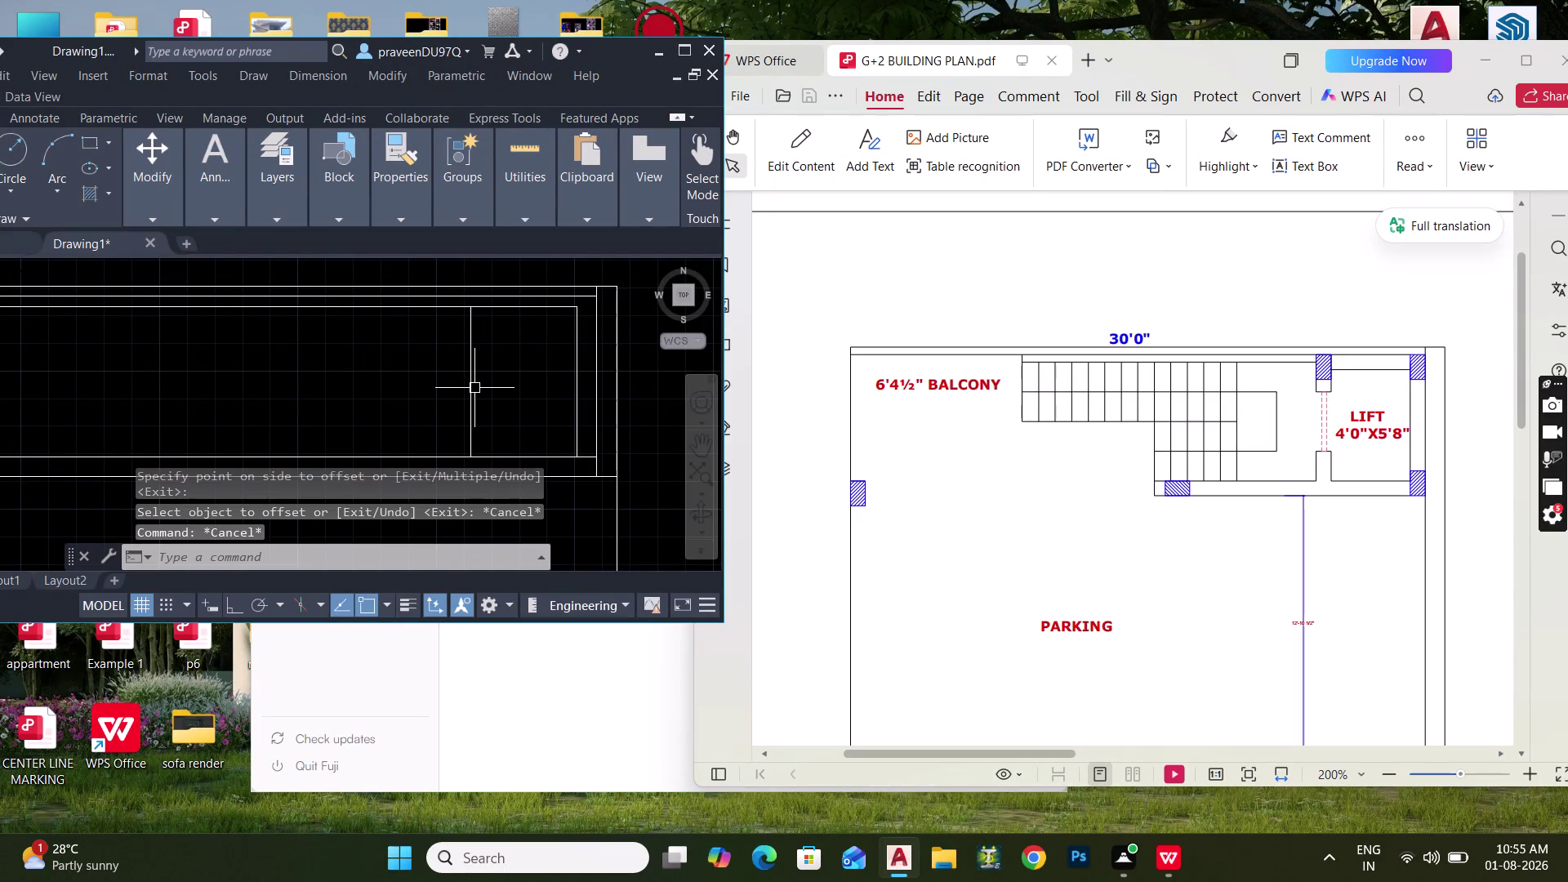
key(Escape)
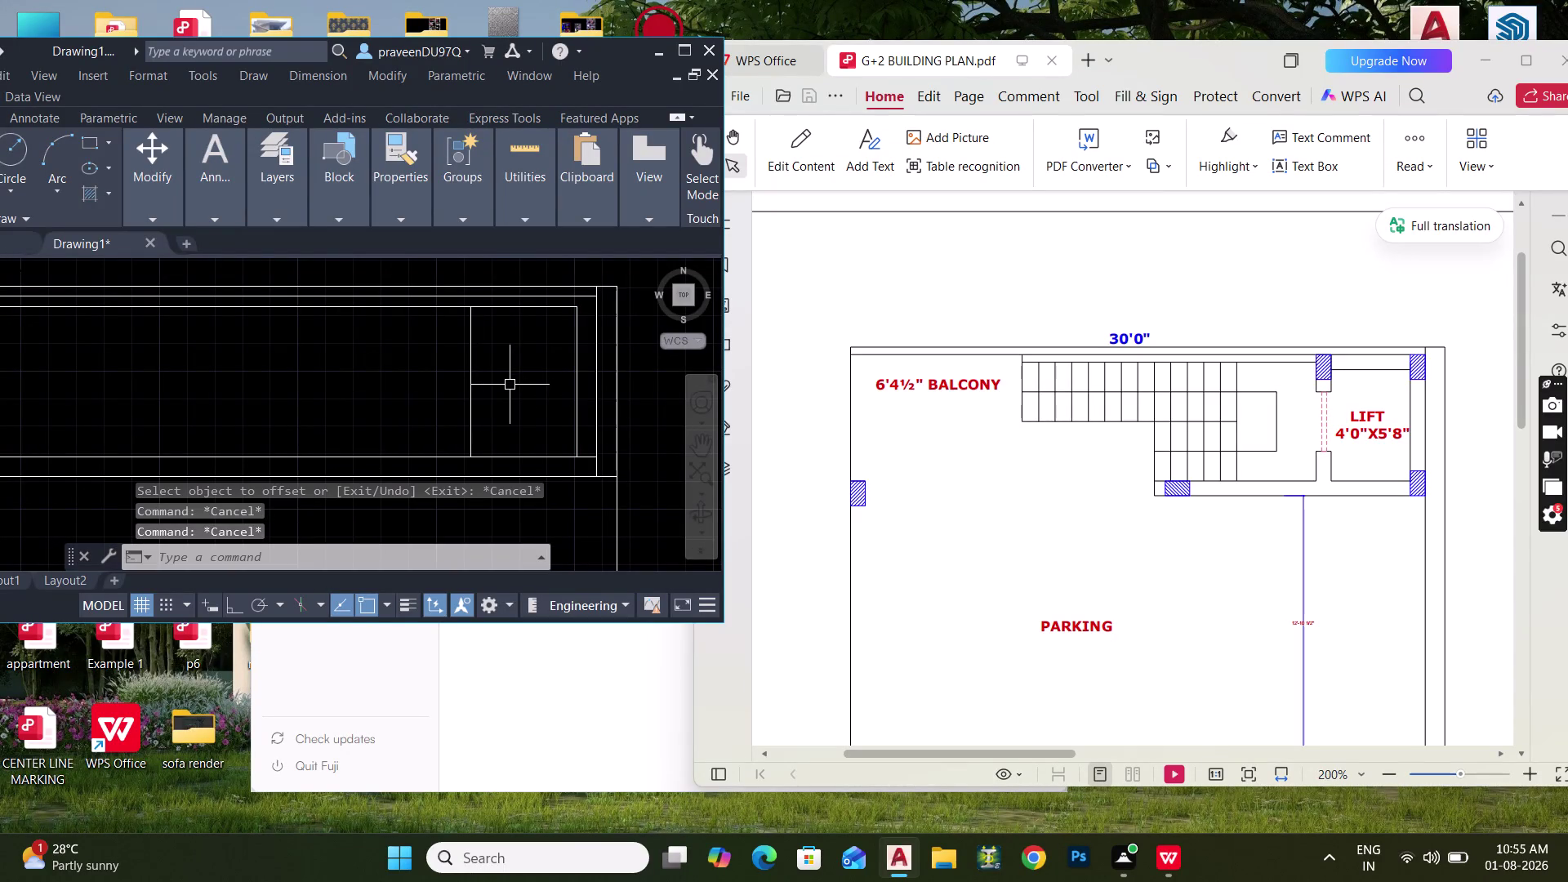
Offset the right-end wall line 9" to the inner side.
text(O)
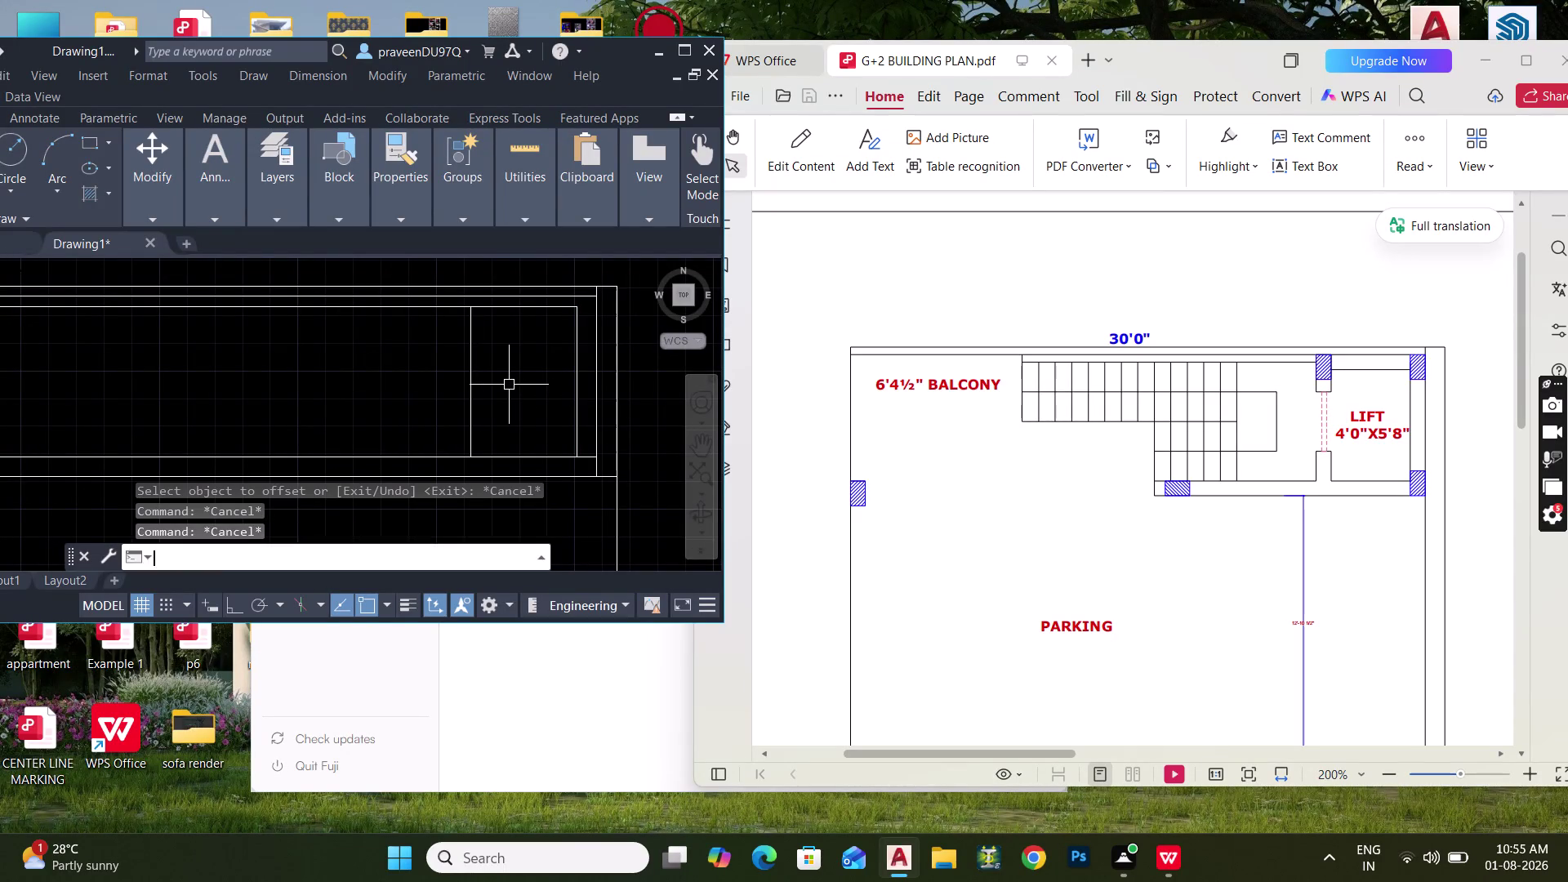
key(space)
text(9)
key(shift+quotedbl)
key(Return)
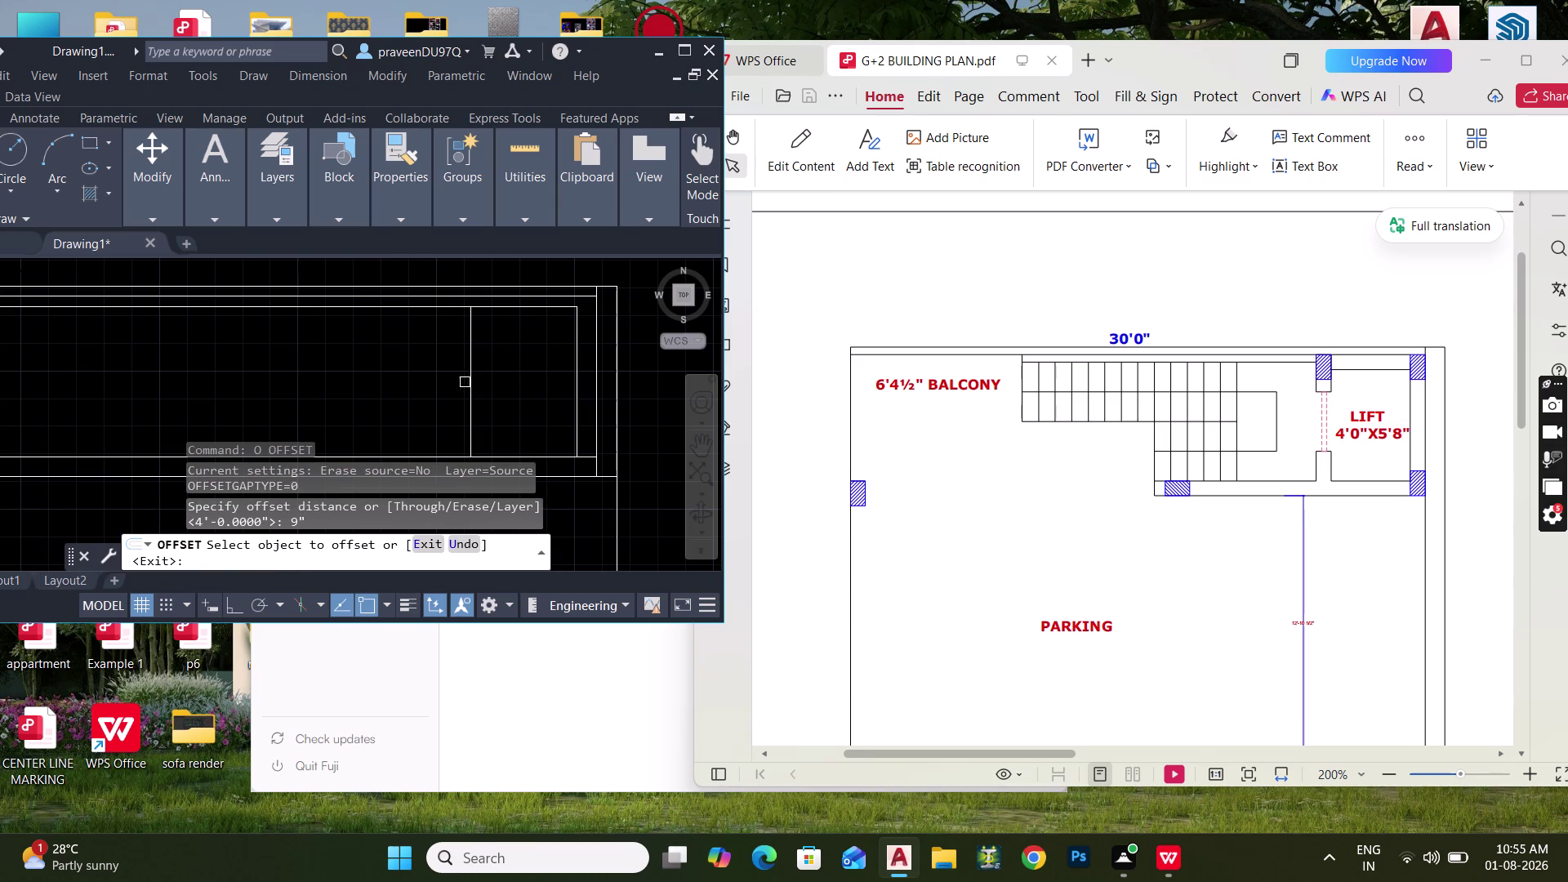
click(474, 384)
click(435, 377)
key(Escape)
key(Escape)
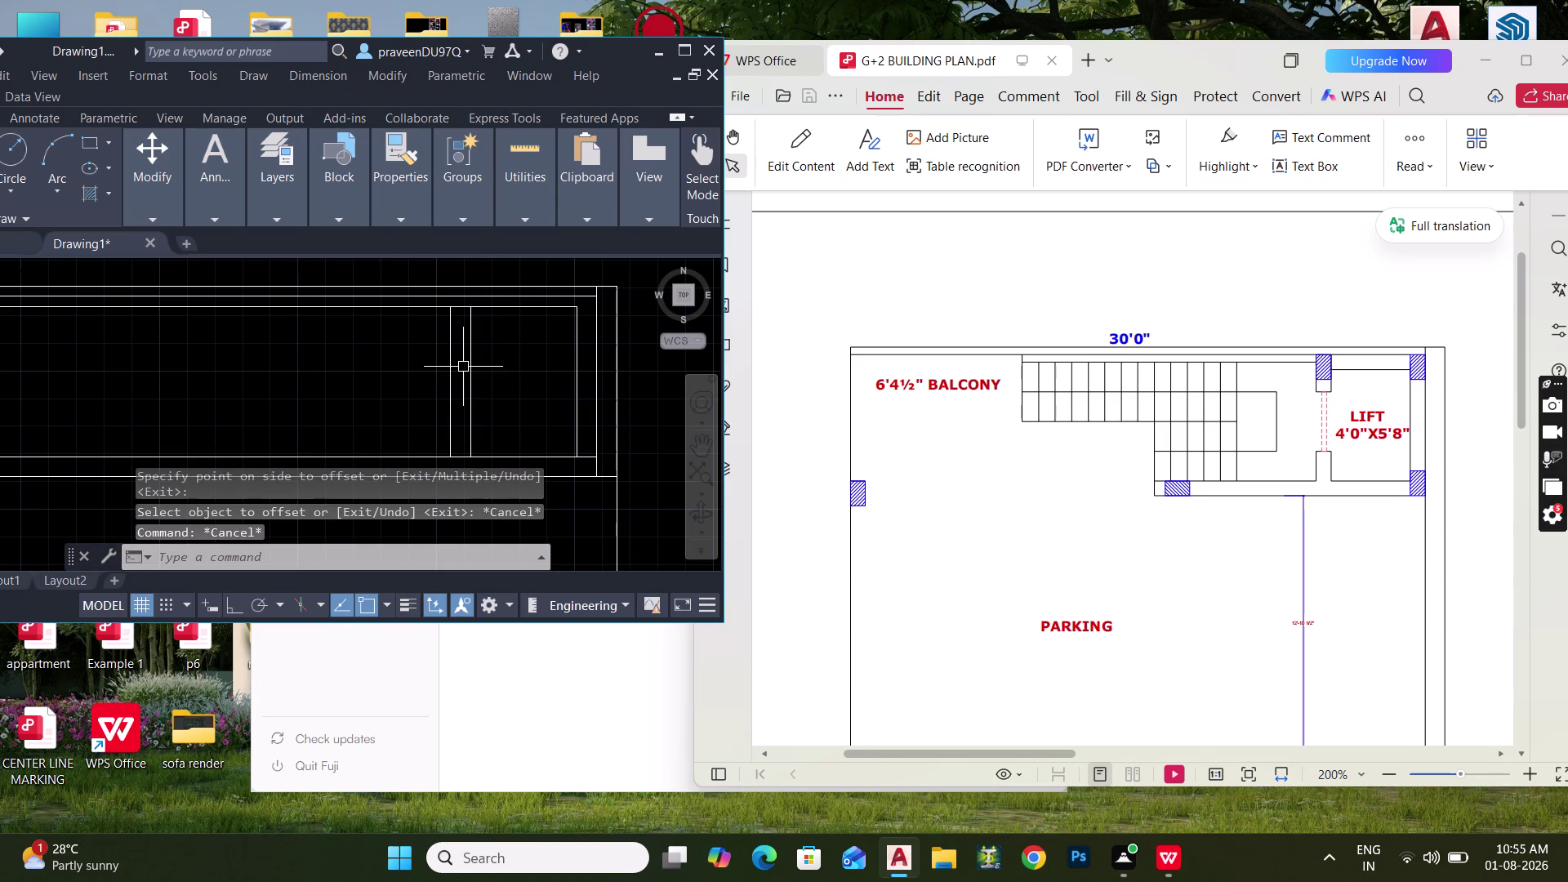
Extend the new wall line up to the top wall.
key(e)
text(X)
key(space)
click(448, 342)
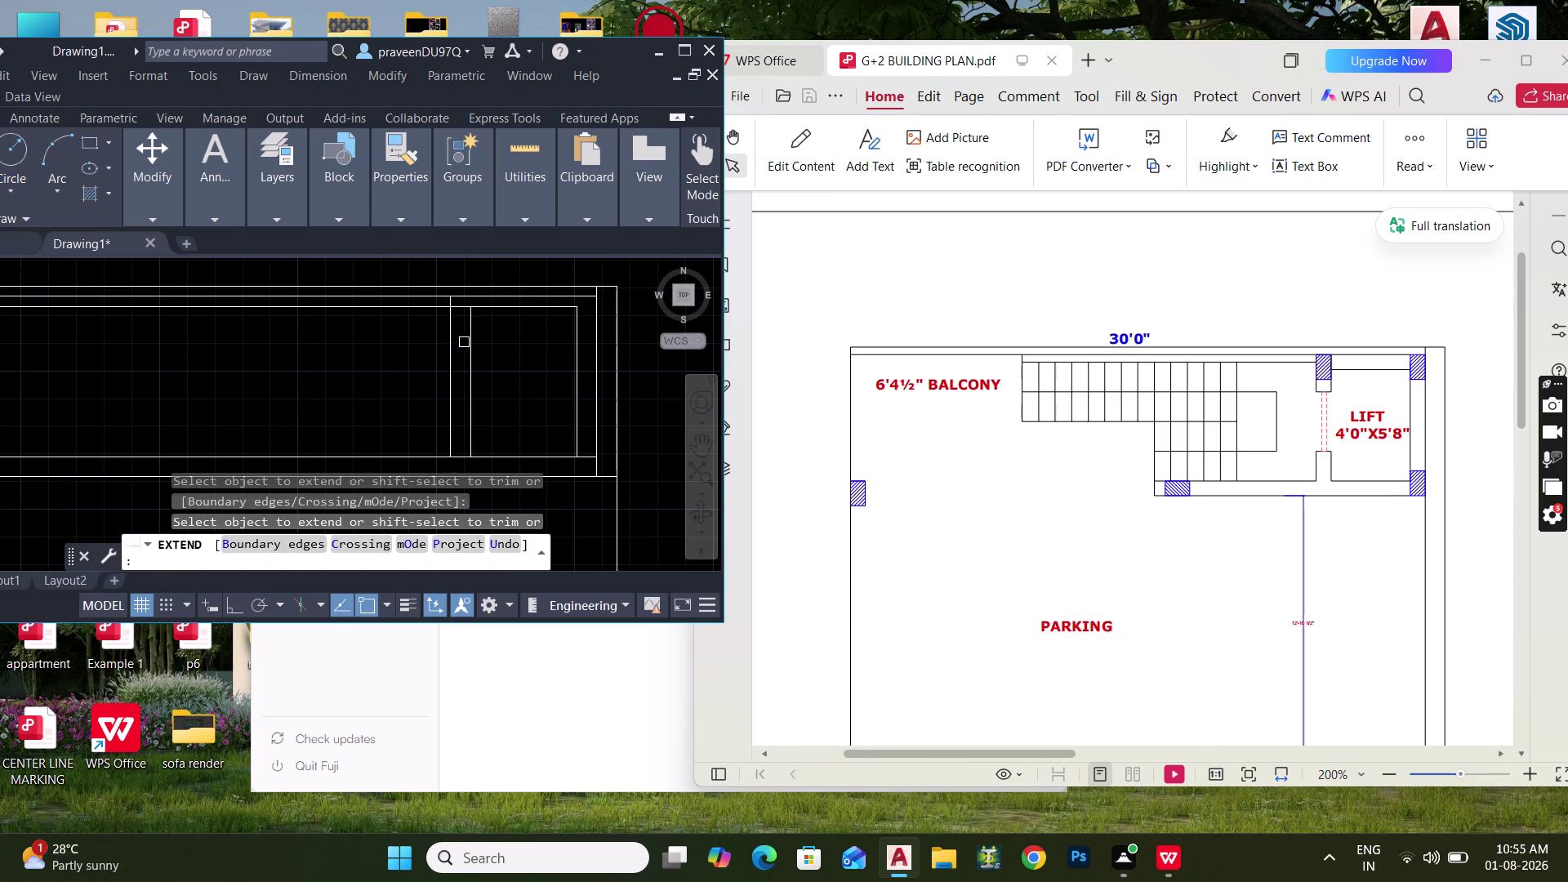
click(473, 340)
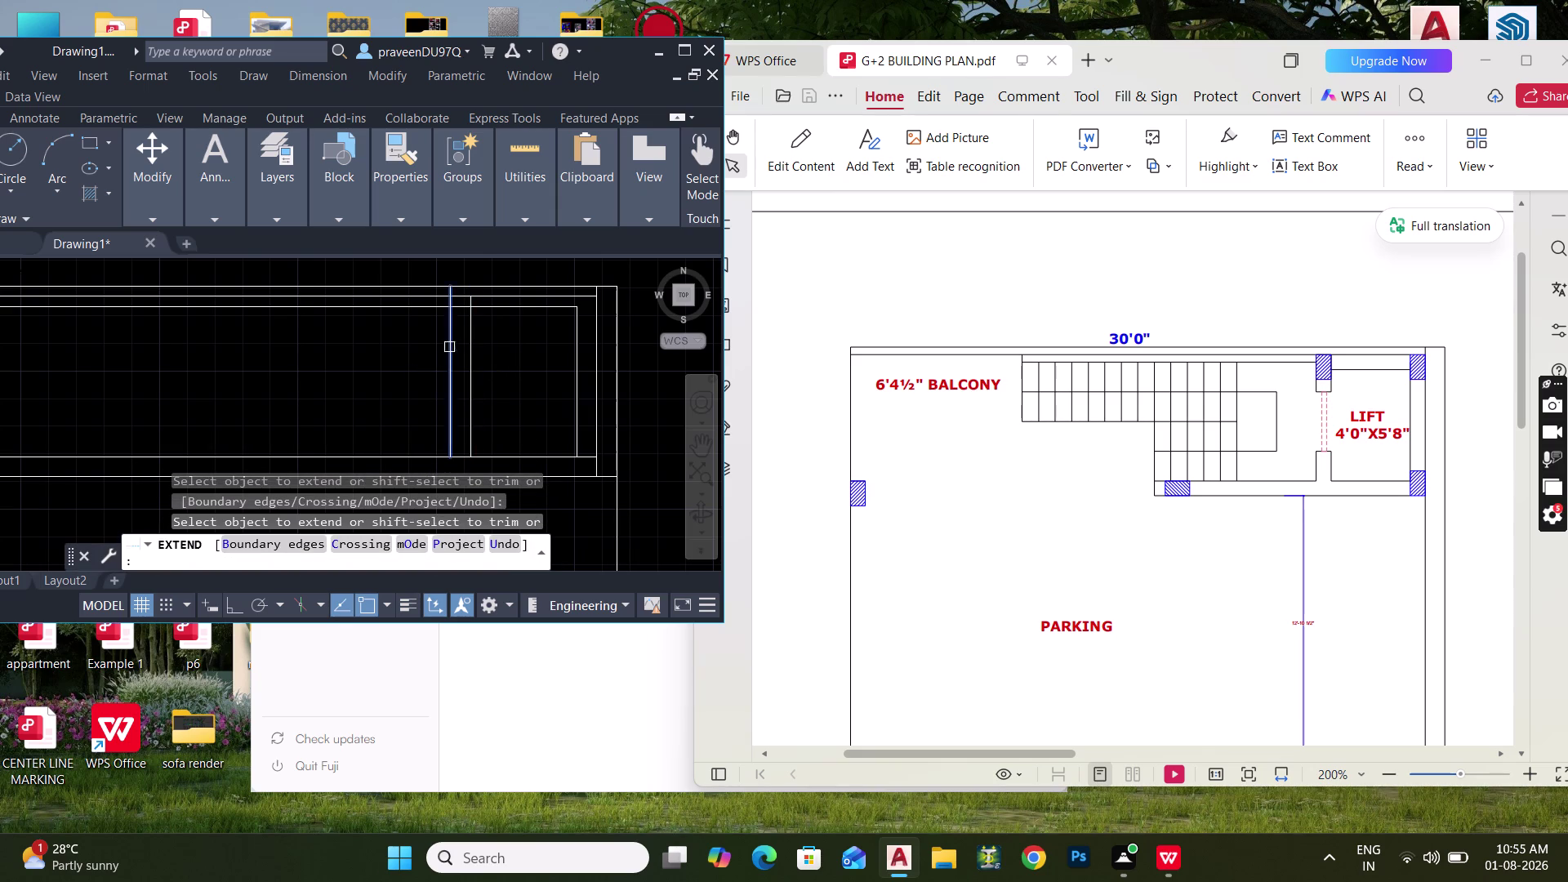
key(Escape)
key(Escape)
middle_drag(427, 340, 483, 335)
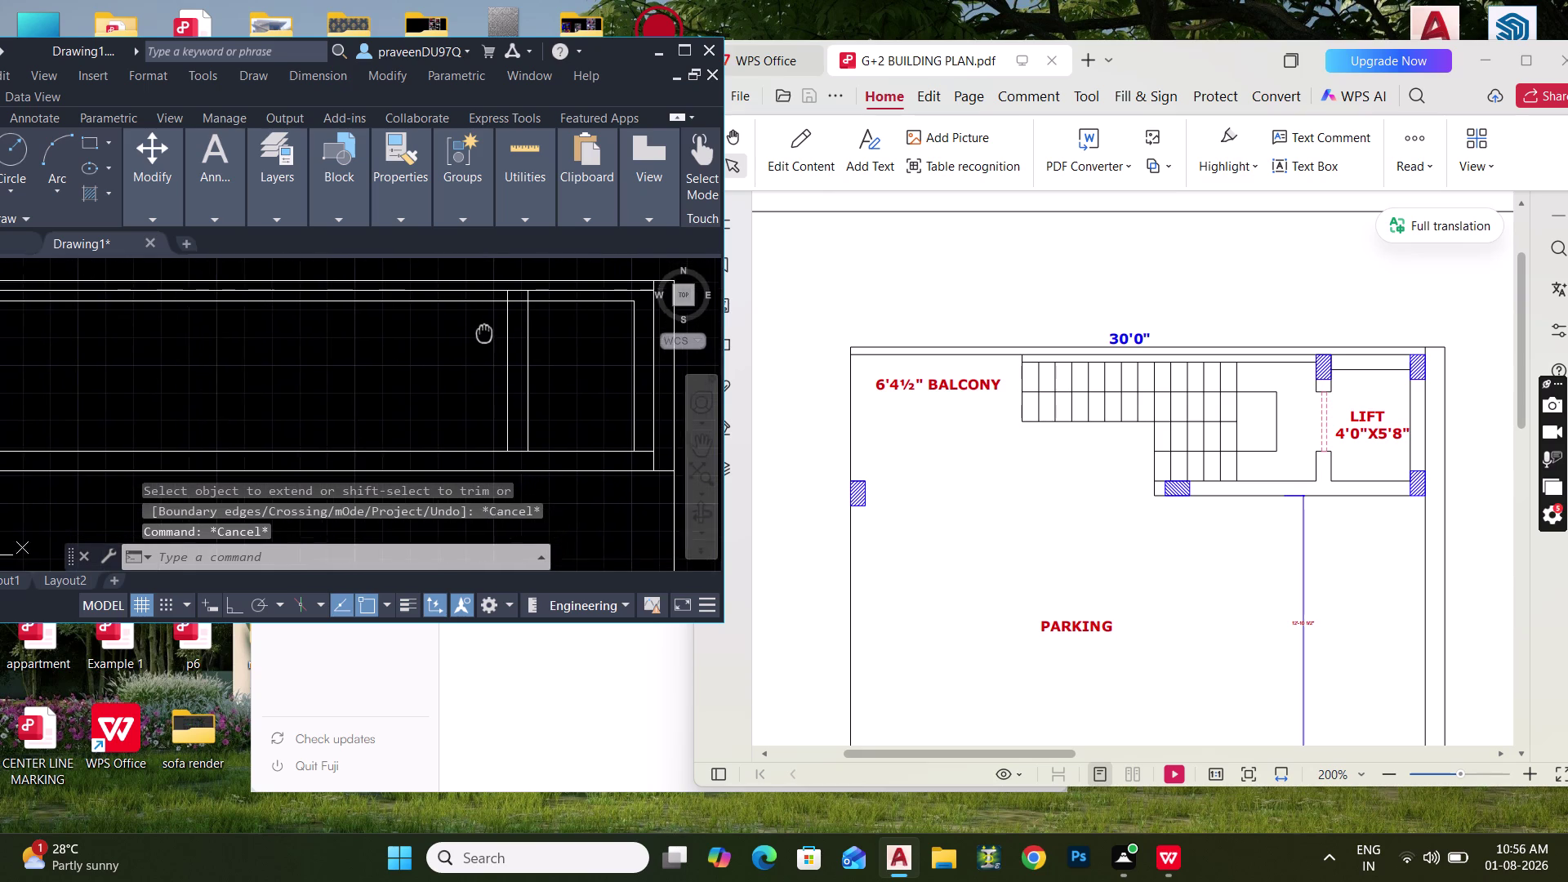
middle_drag(484, 334, 507, 326)
scroll(down, 3)
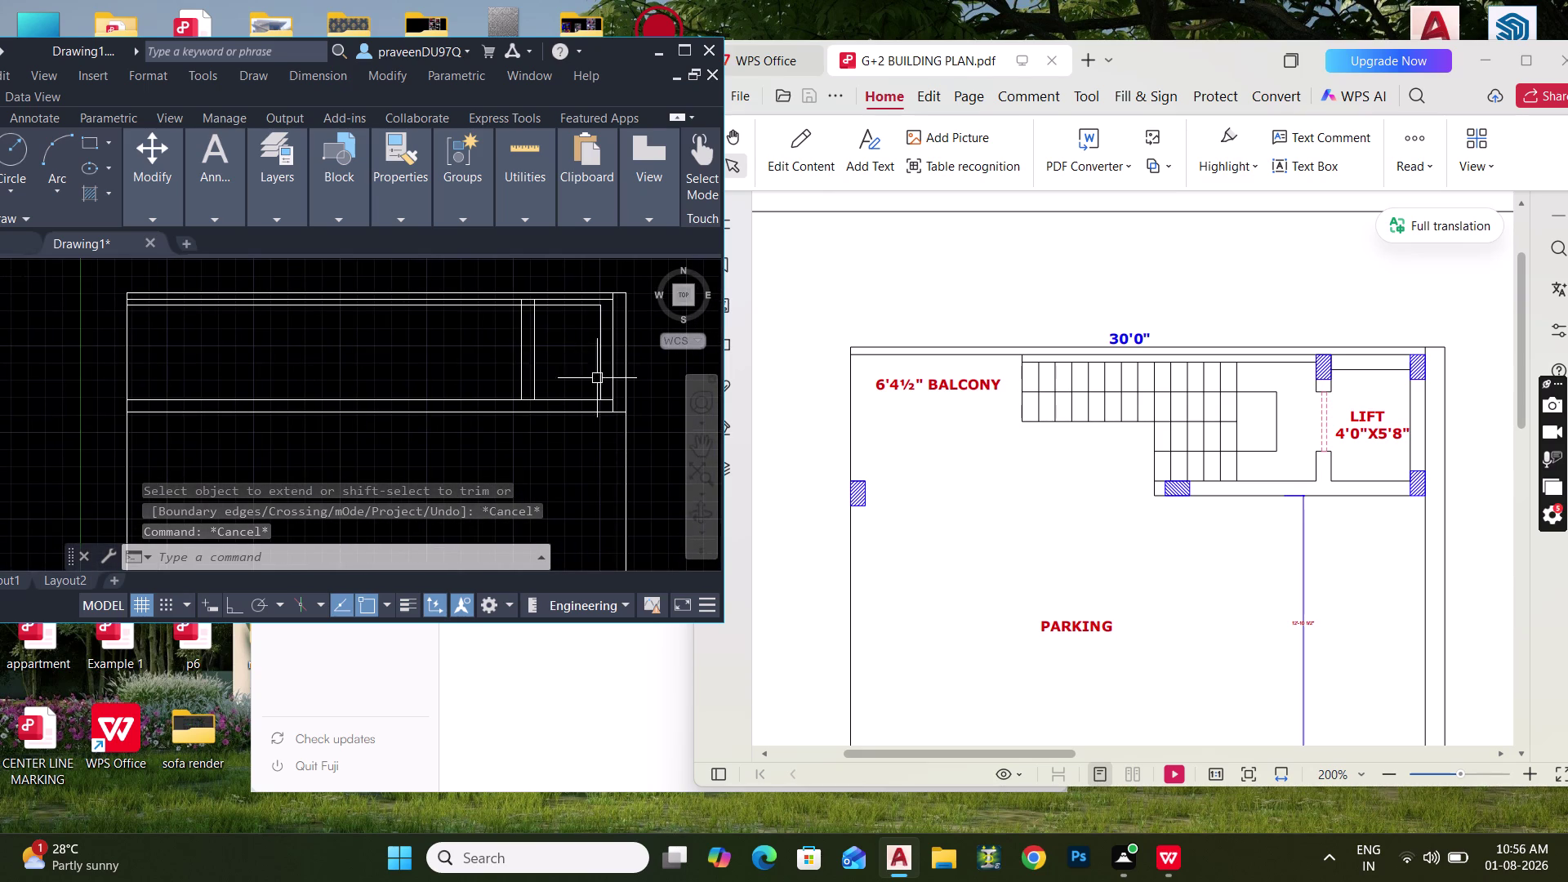
scroll(up, 3)
middle_drag(601, 384, 557, 385)
Trim the three overshooting line segments near the right end.
key(t)
text(R)
key(space)
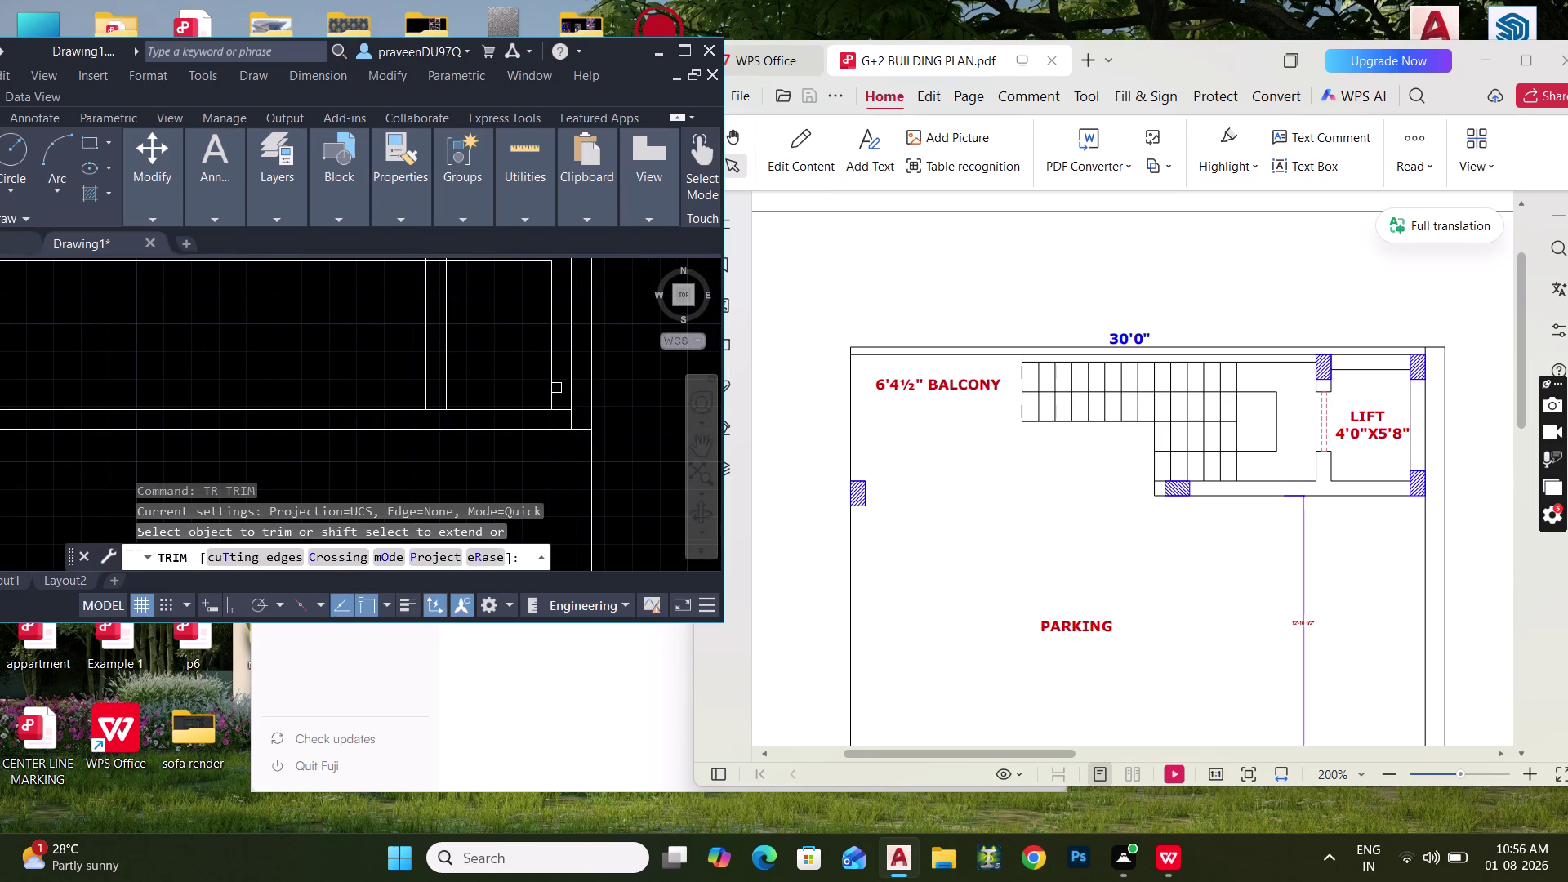
click(564, 410)
click(446, 357)
middle_drag(472, 354, 481, 408)
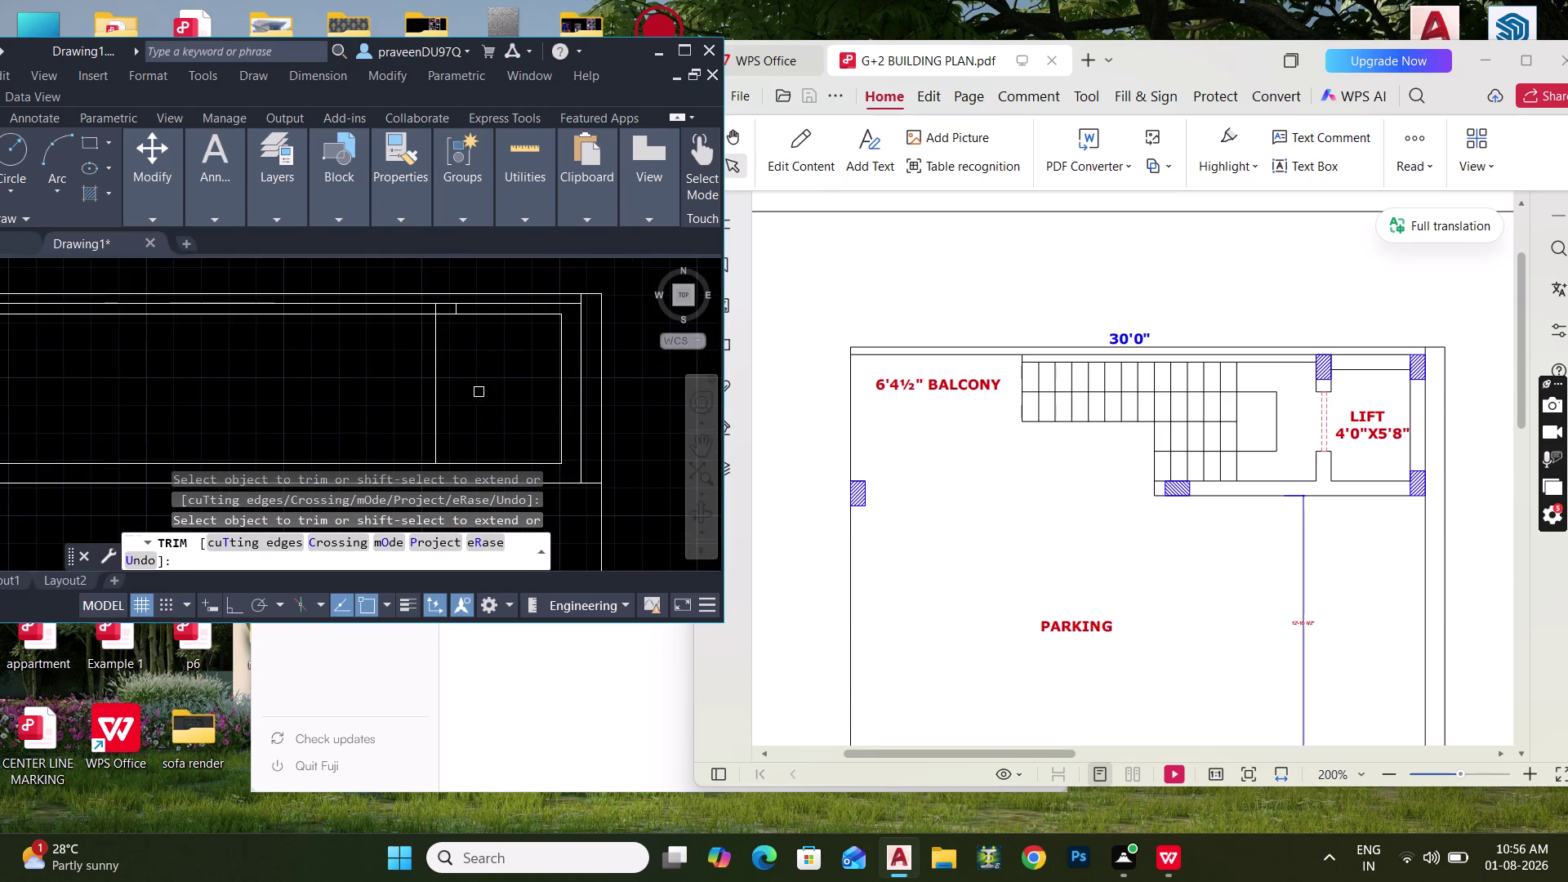
scroll(up, 3)
click(454, 322)
key(Escape)
Measure the lift opening with MEASUREGEOM (4'9" by 5'8").
scroll(down, 3)
middle_drag(494, 406, 468, 320)
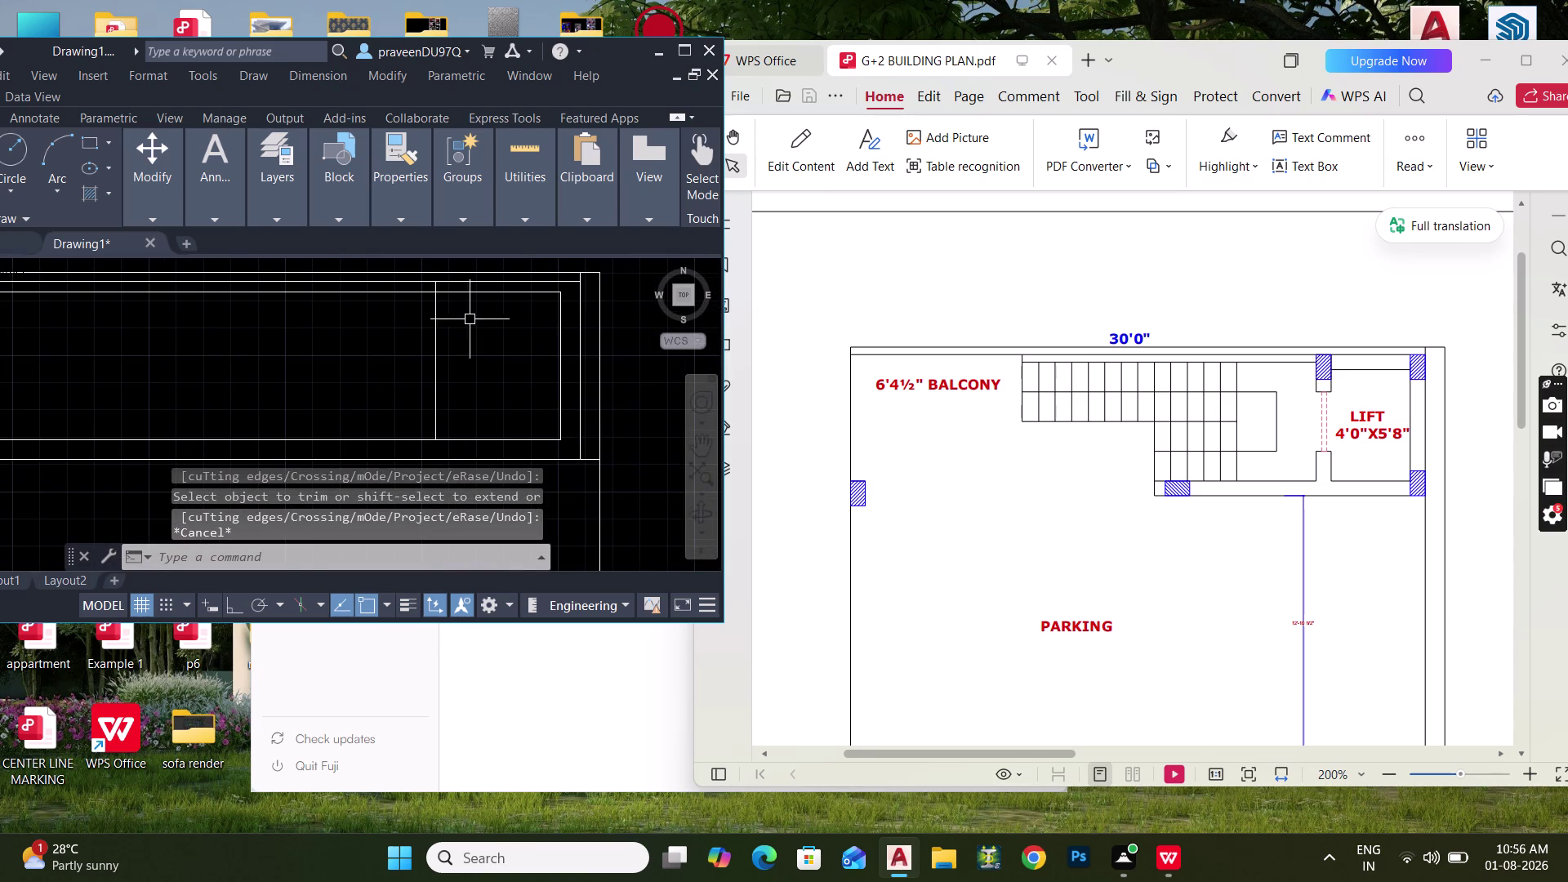
text(MEA)
key(space)
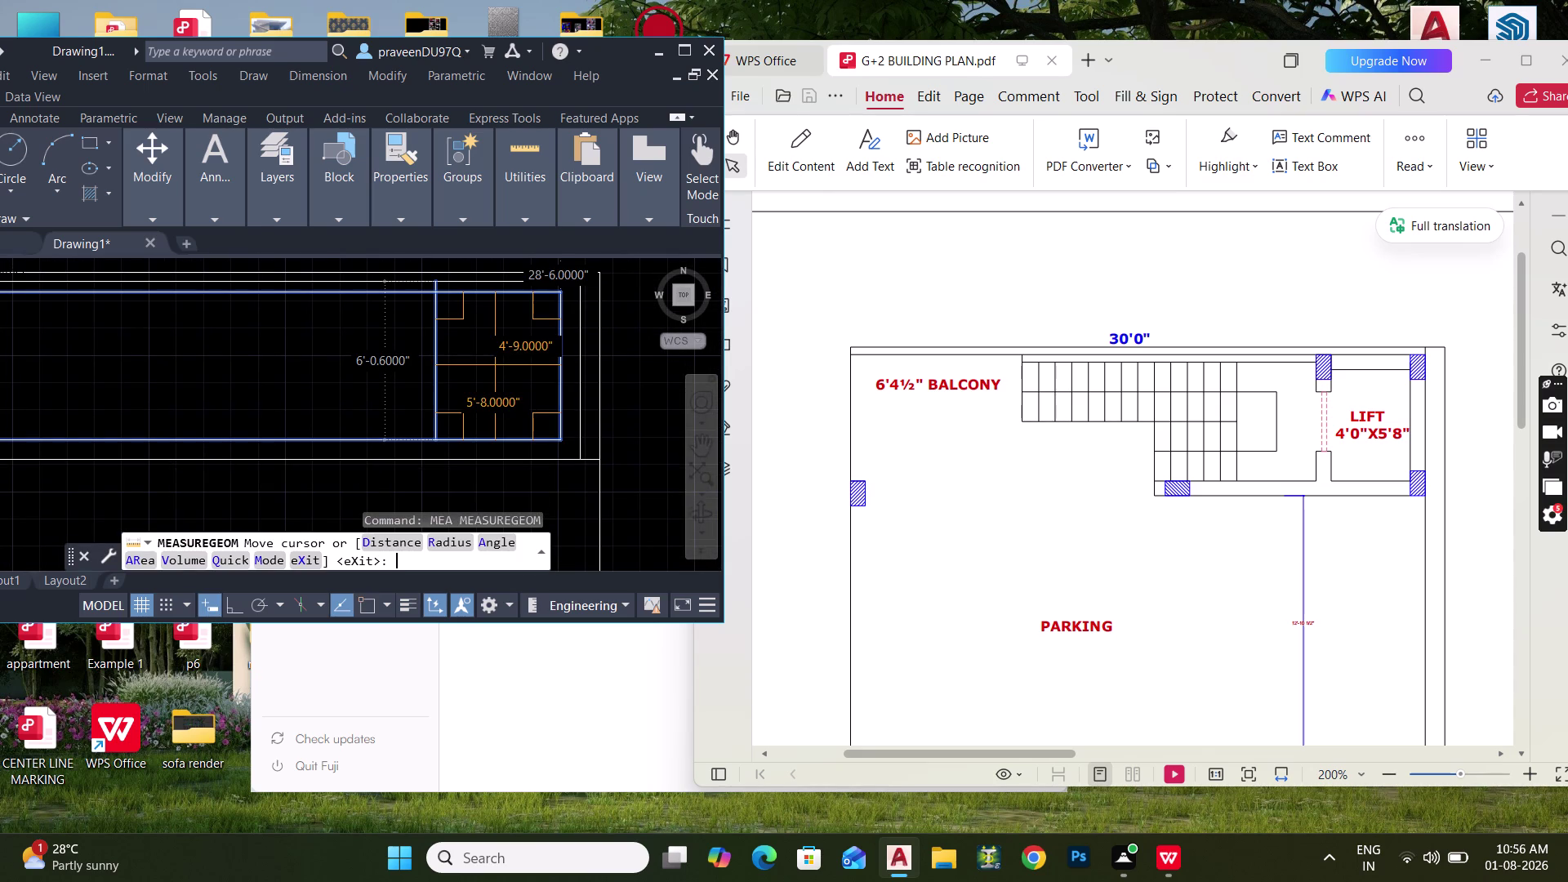
Exit measuring and undo the last three actions, including the earlier trim.
key(Escape)
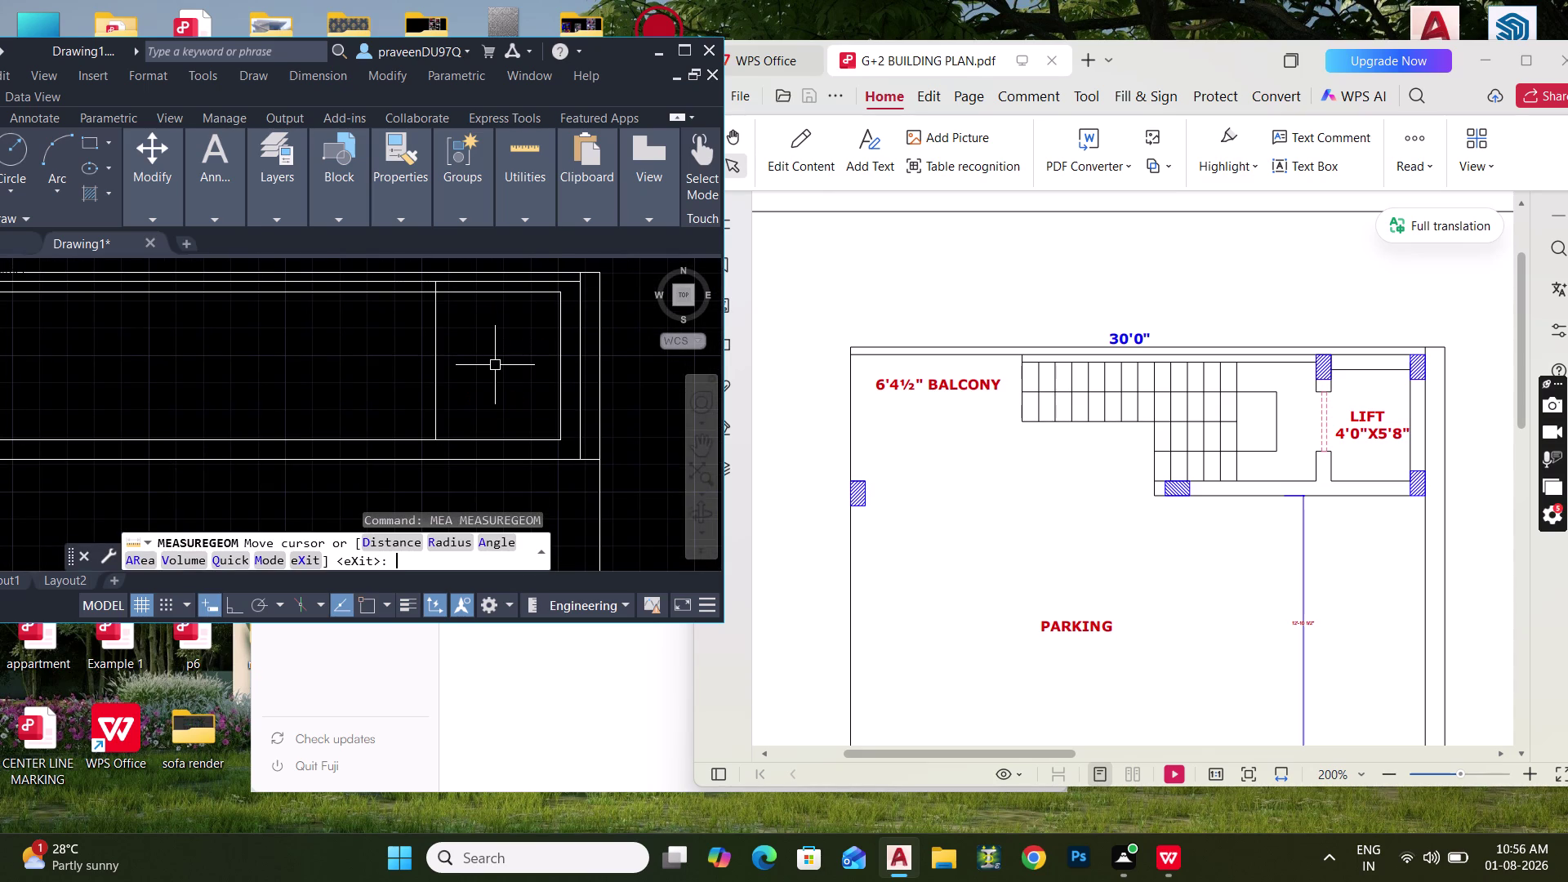
key(Escape)
key(ctrl+z)
key(ctrl+z)
key(ctrl+z)
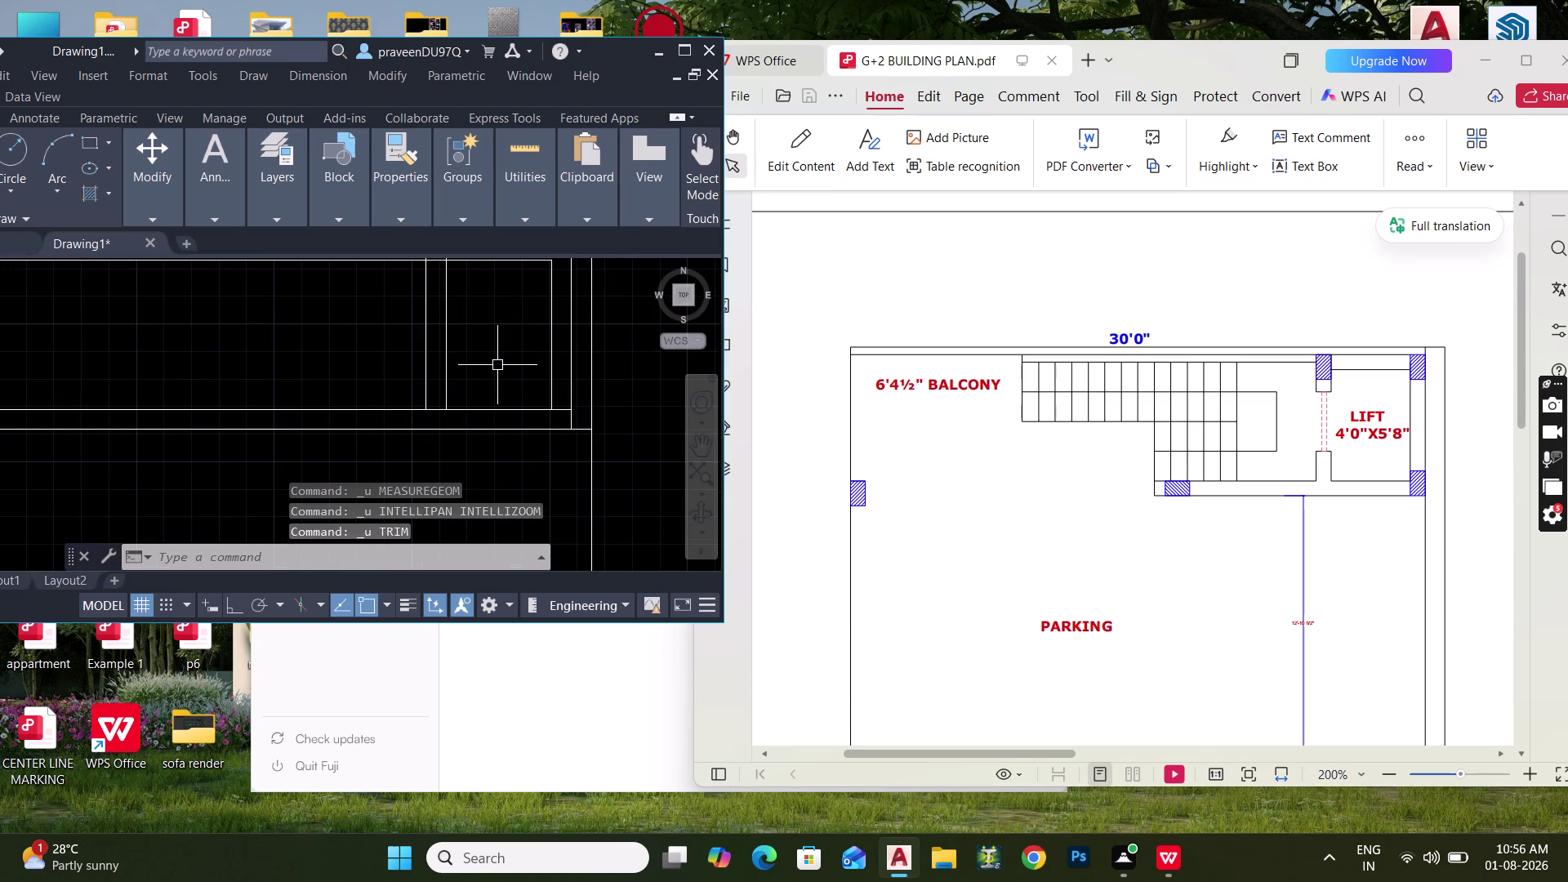
Fence-trim the overlapping wall lines around the lift and top walls.
middle_drag(497, 366, 508, 436)
scroll(up, 3)
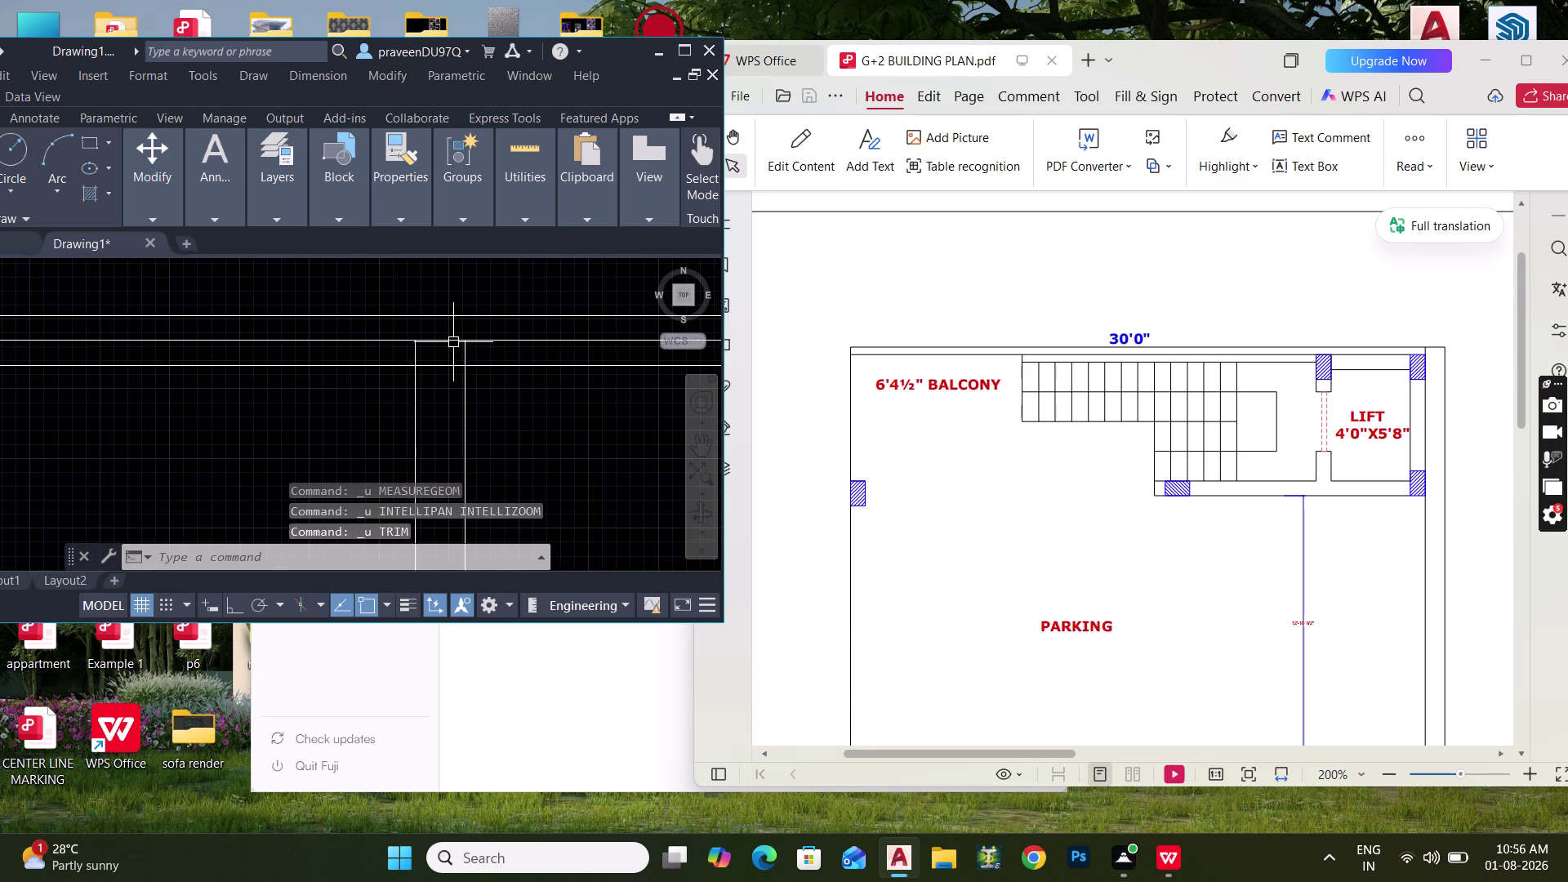
text(TR)
key(space)
click(444, 354)
click(441, 387)
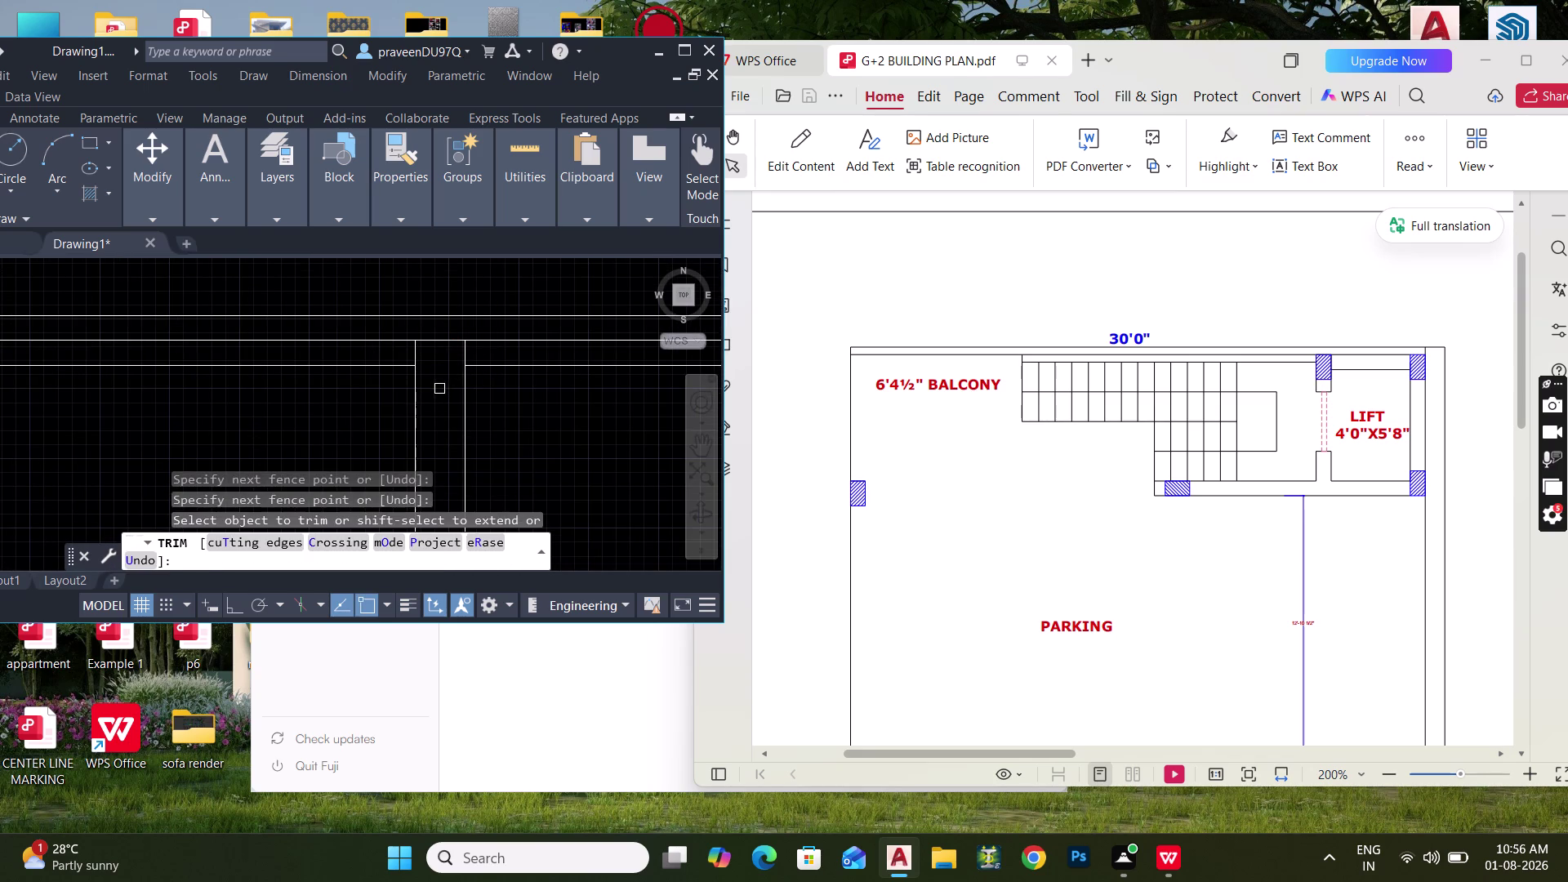
middle_drag(439, 388, 441, 363)
scroll(up, 3)
click(436, 335)
click(516, 333)
scroll(down, 3)
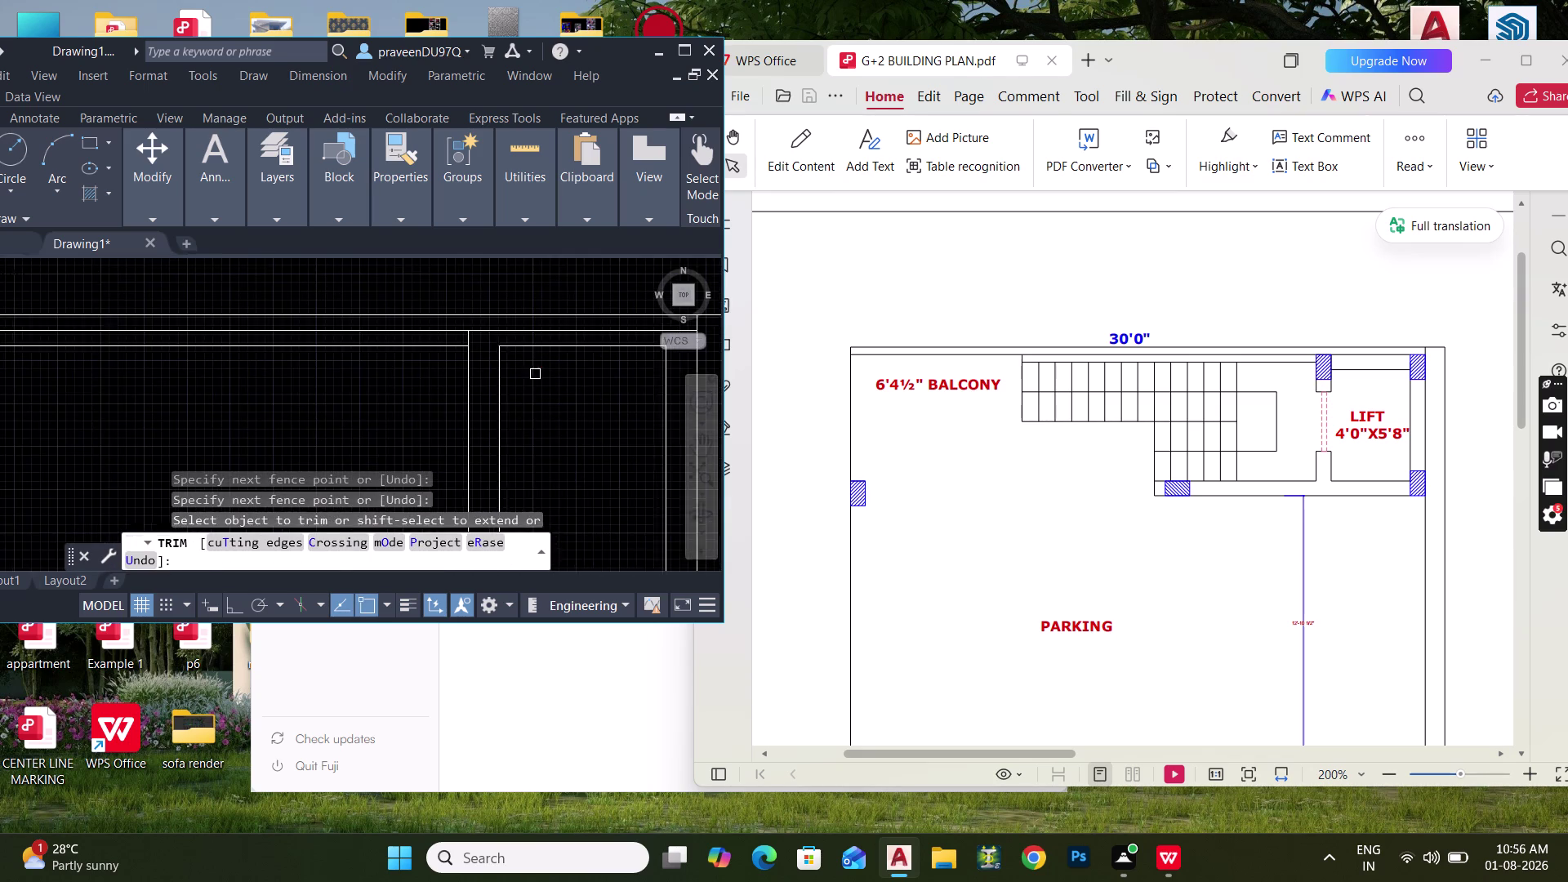
middle_drag(531, 372, 519, 271)
middle_drag(557, 386, 441, 406)
Fence-trim the room corner and small room wall overlaps, then end trimming.
click(555, 489)
click(554, 504)
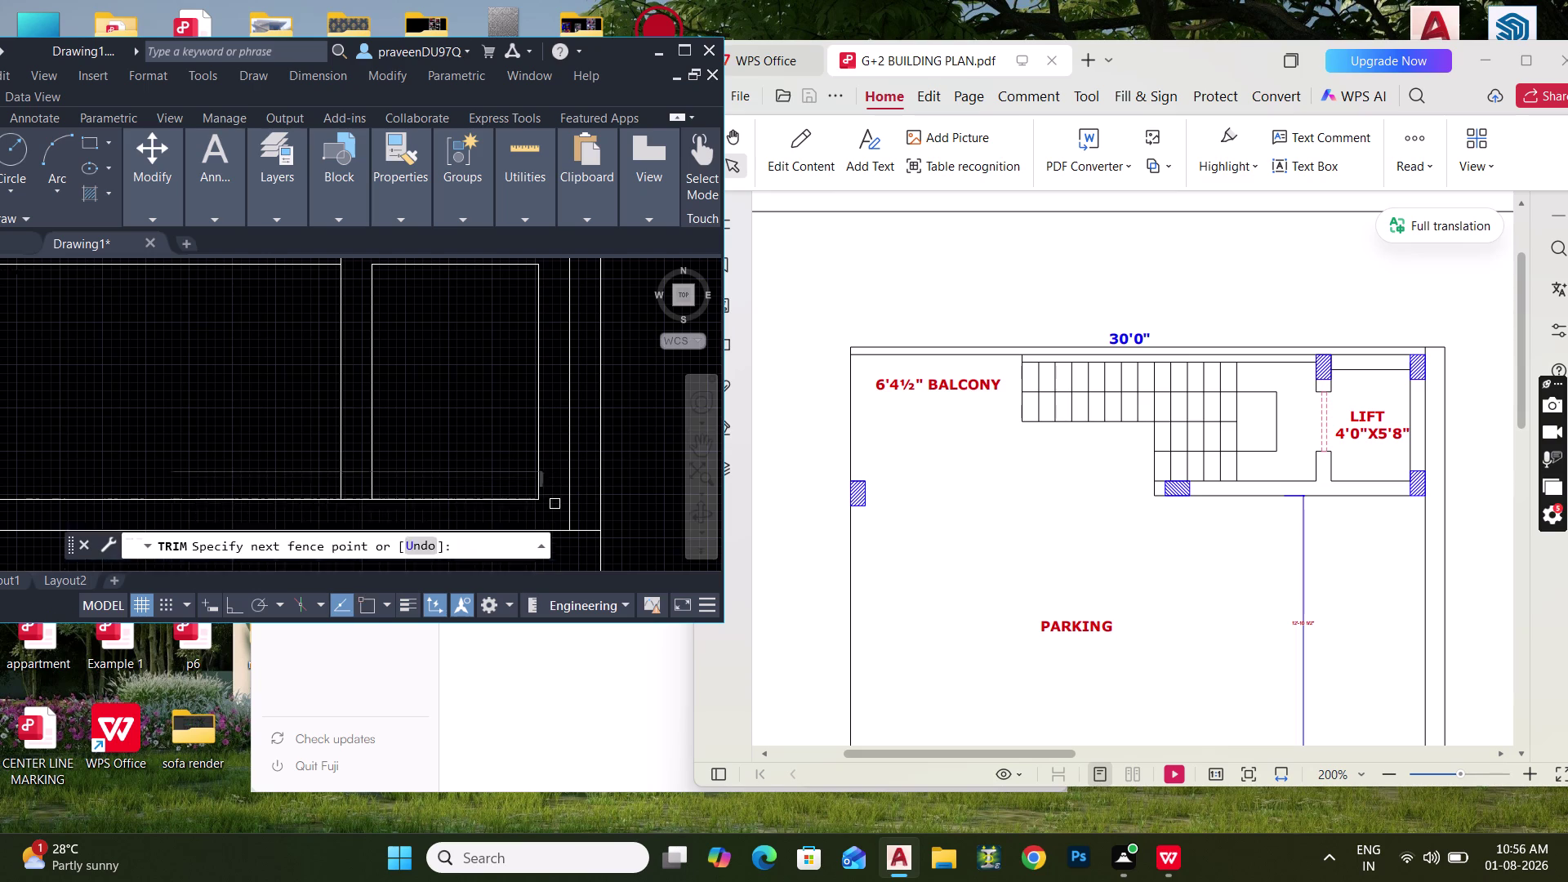
middle_drag(556, 483, 660, 354)
click(457, 363)
click(457, 380)
scroll(down, 3)
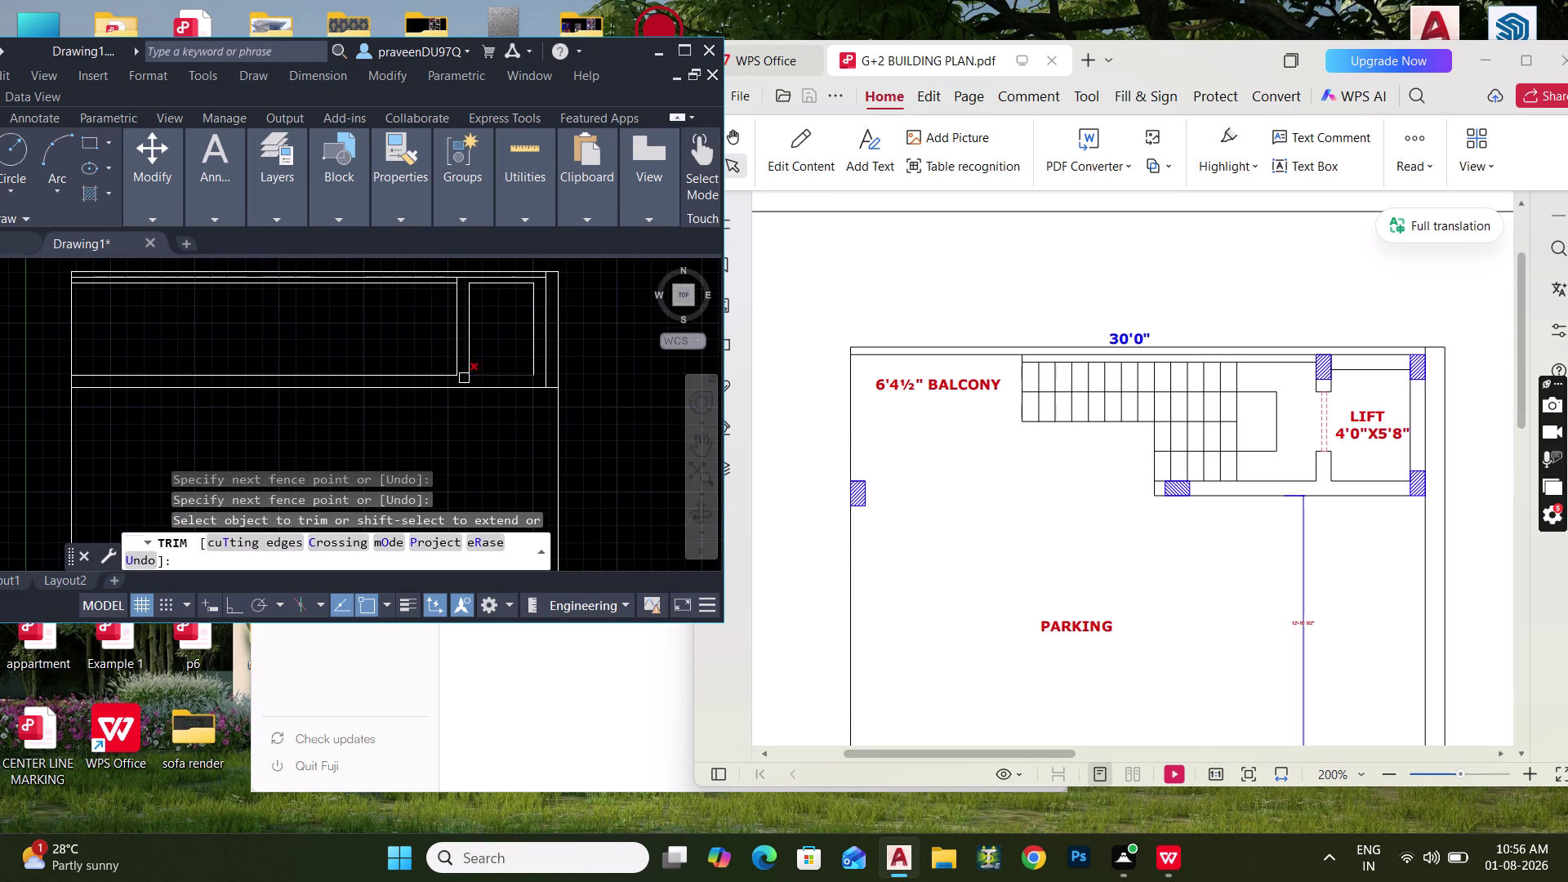
middle_drag(464, 378, 470, 408)
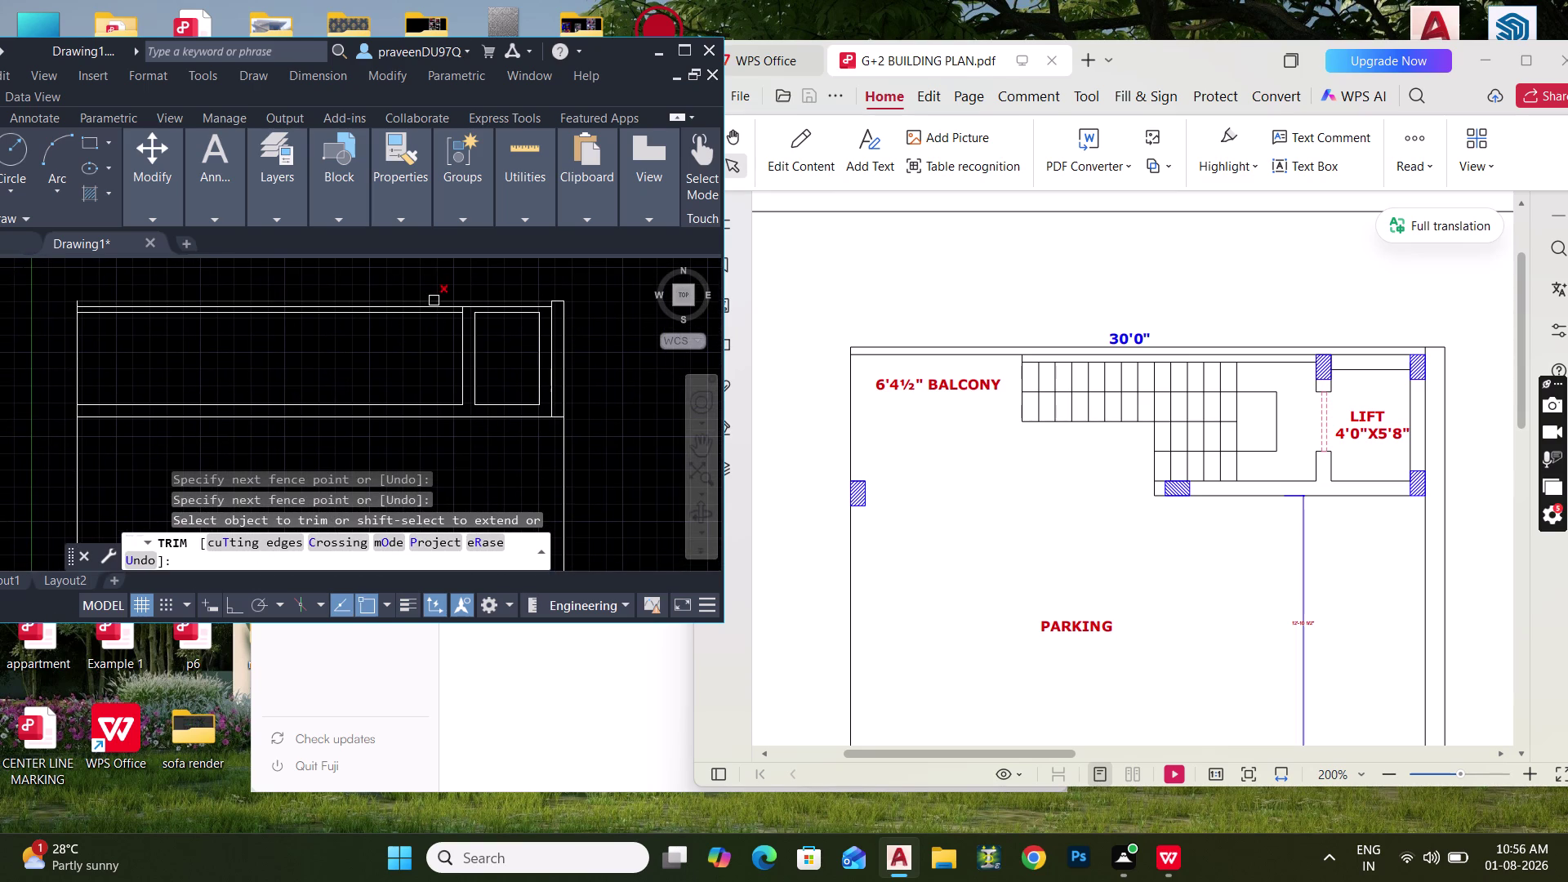
scroll(up, 3)
key(Escape)
key(Escape)
middle_drag(418, 343, 495, 327)
middle_drag(435, 341, 592, 343)
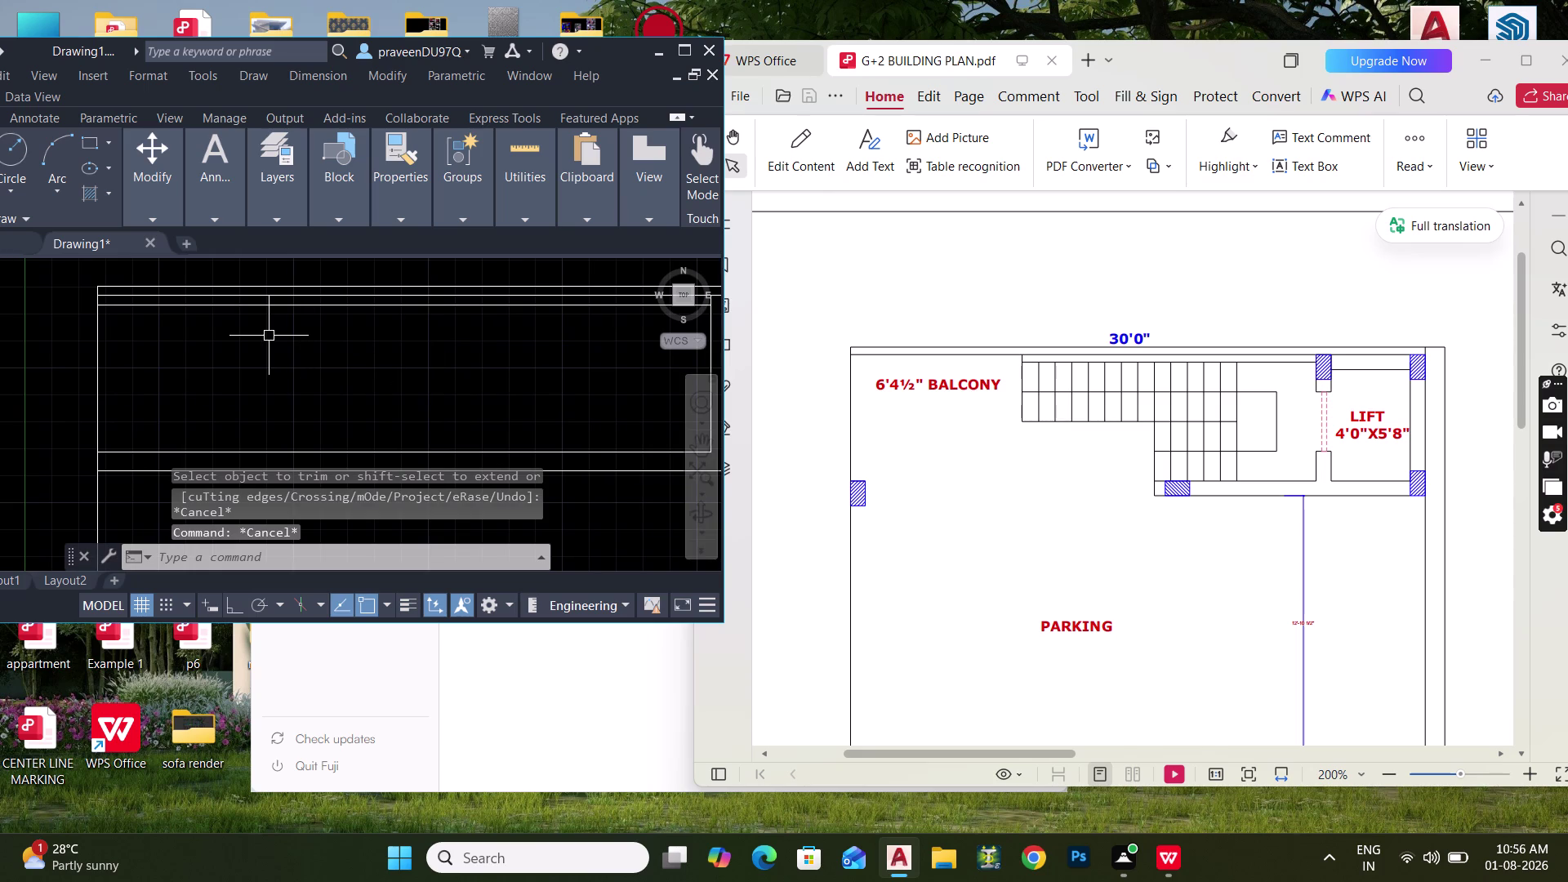
key(Escape)
key(Escape)
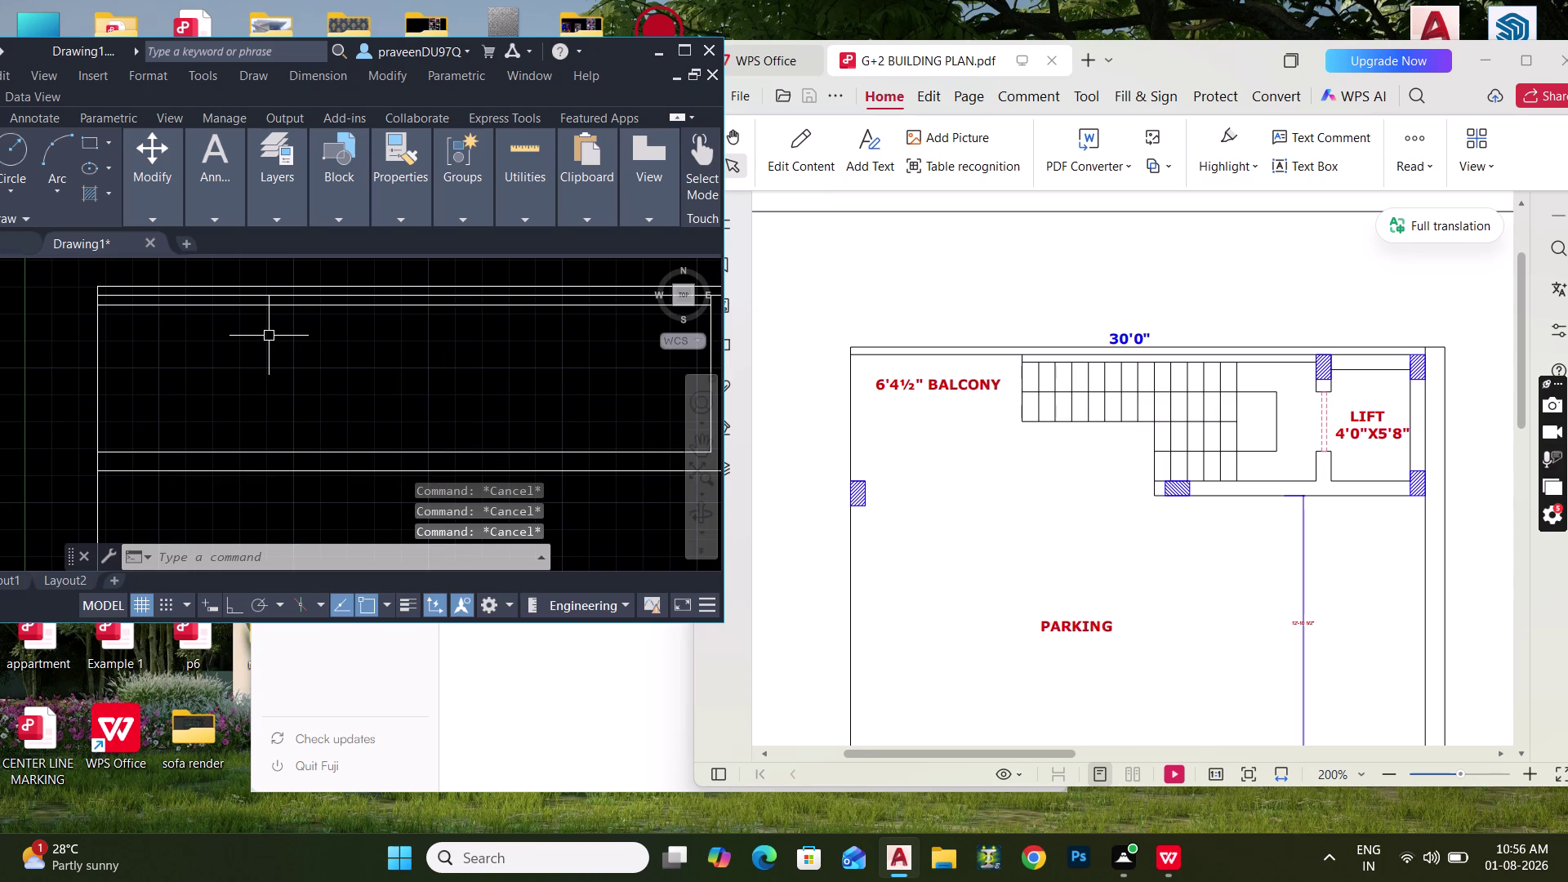
Offset the end wall line 6'4" inward into the plan.
text(O 6')
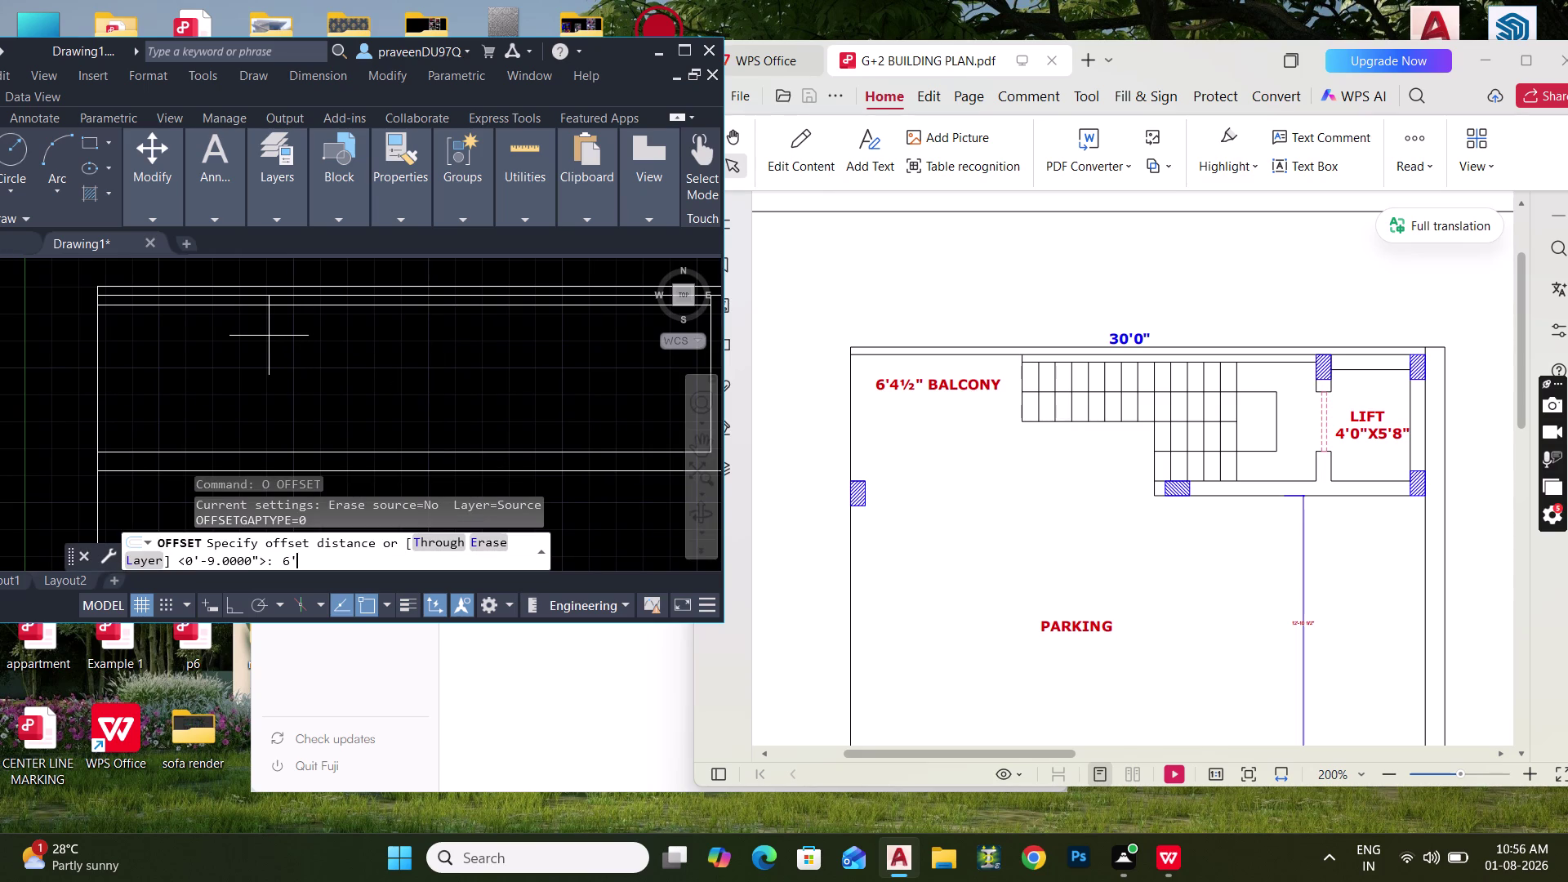
text(4")
key(Return)
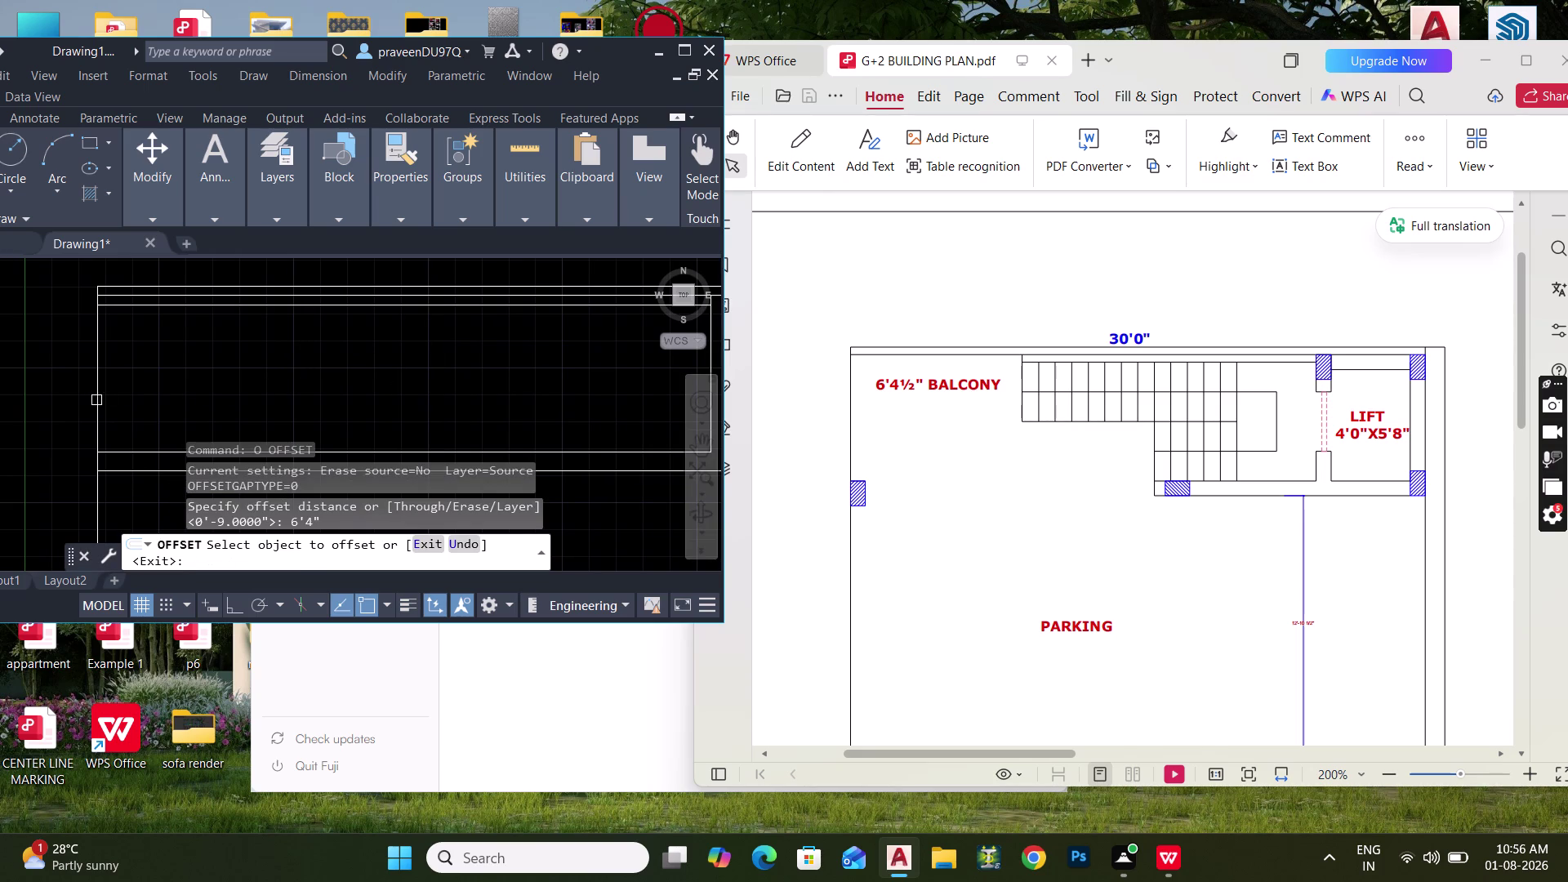
click(102, 395)
click(184, 389)
key(Escape)
key(Escape)
Trim the new wall line's overshooting ends, including past the top wall.
middle_drag(203, 339, 192, 353)
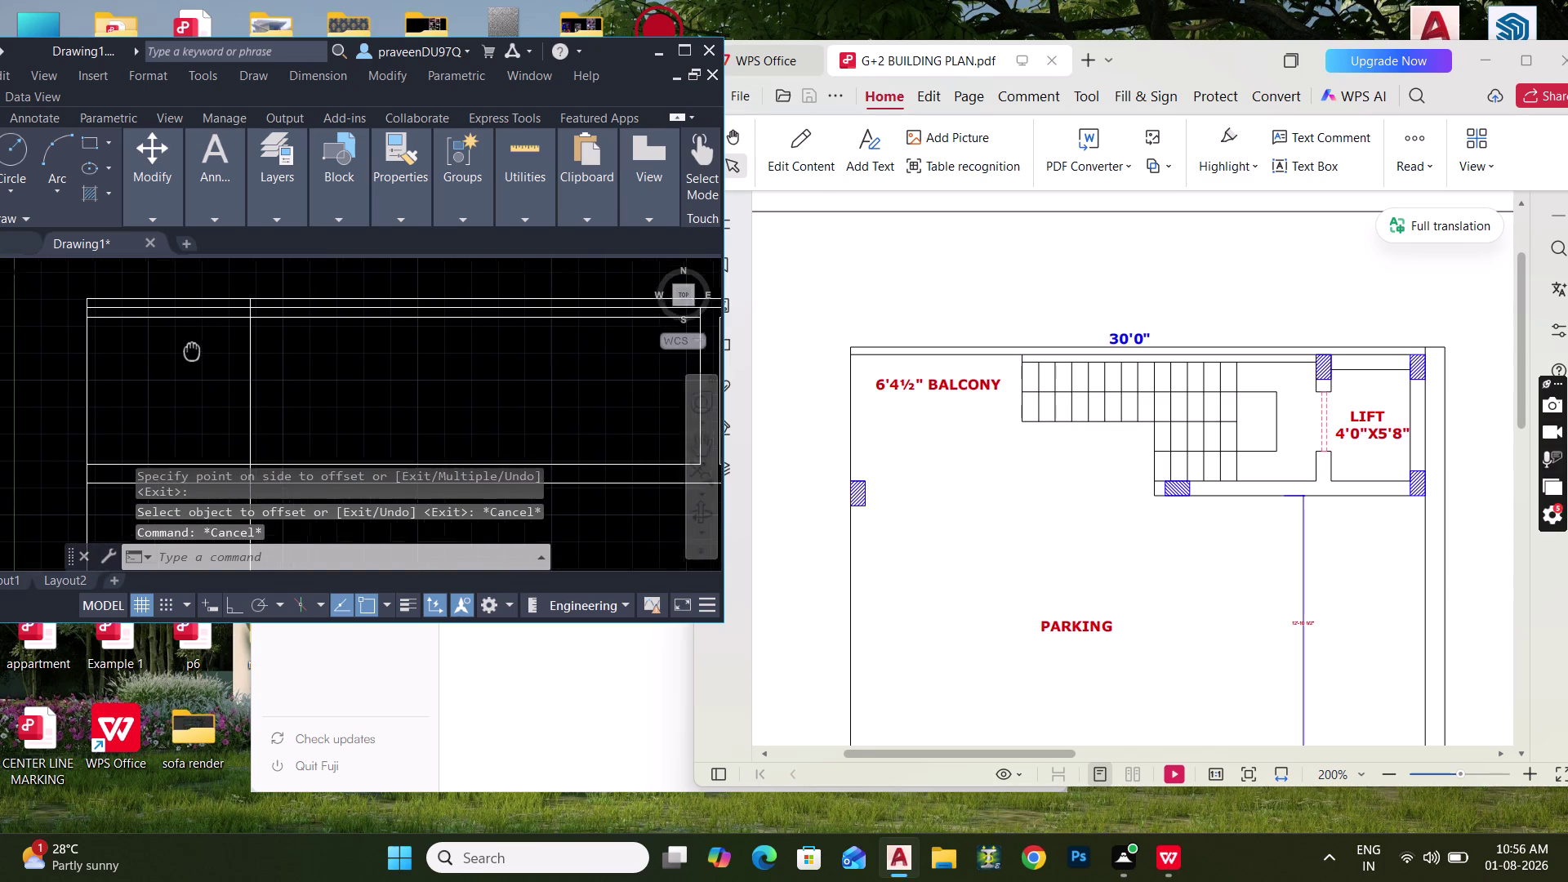
middle_drag(192, 352, 190, 356)
scroll(up, 3)
middle_drag(183, 321, 187, 355)
key(t)
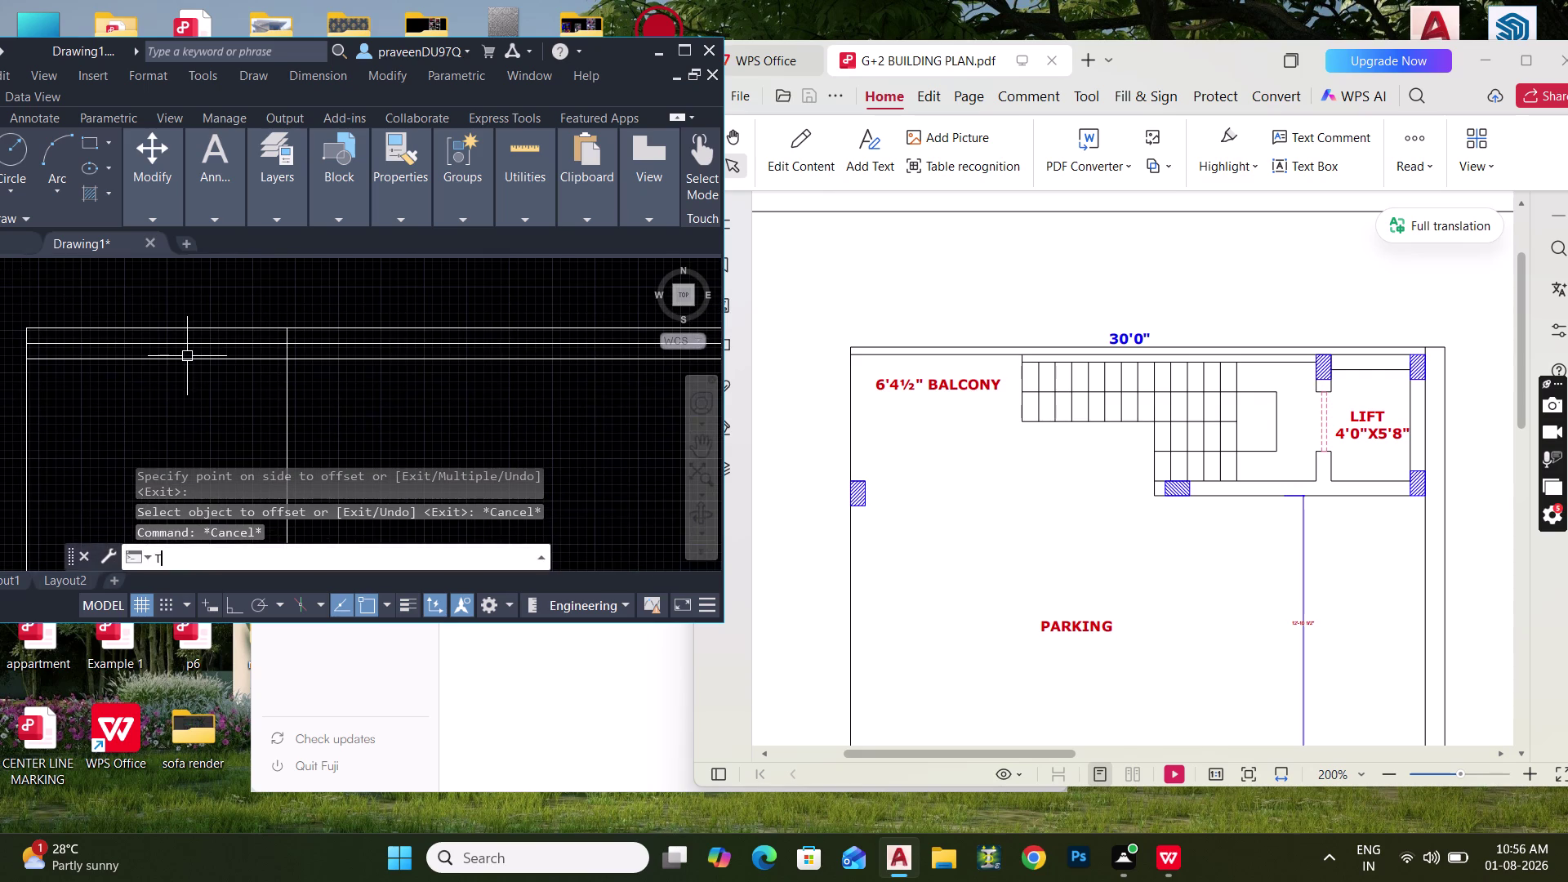
text(R)
key(space)
click(180, 355)
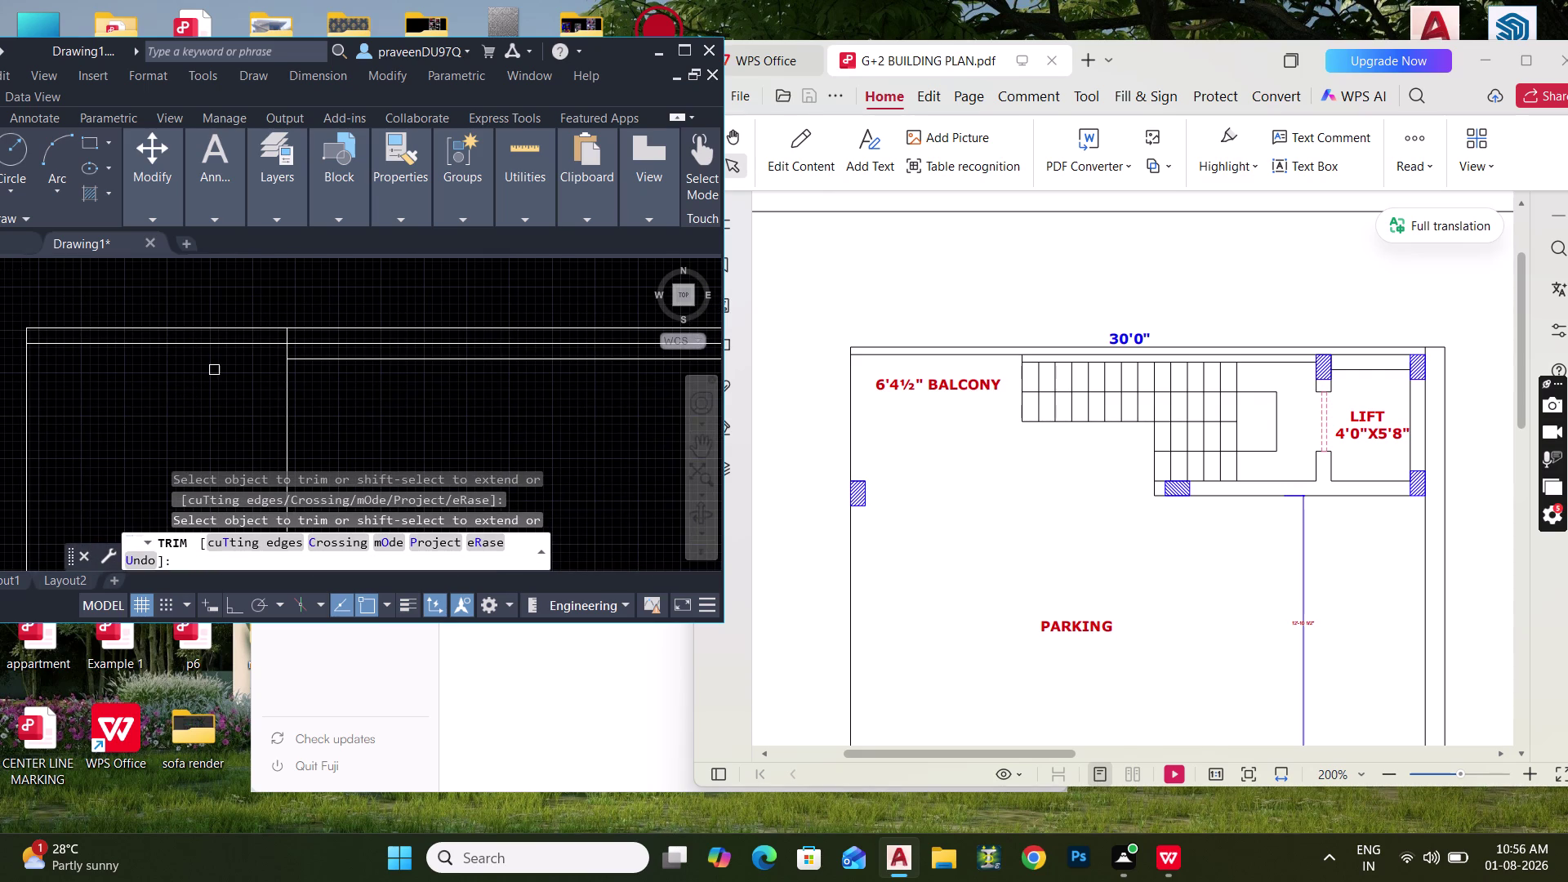
scroll(up, 3)
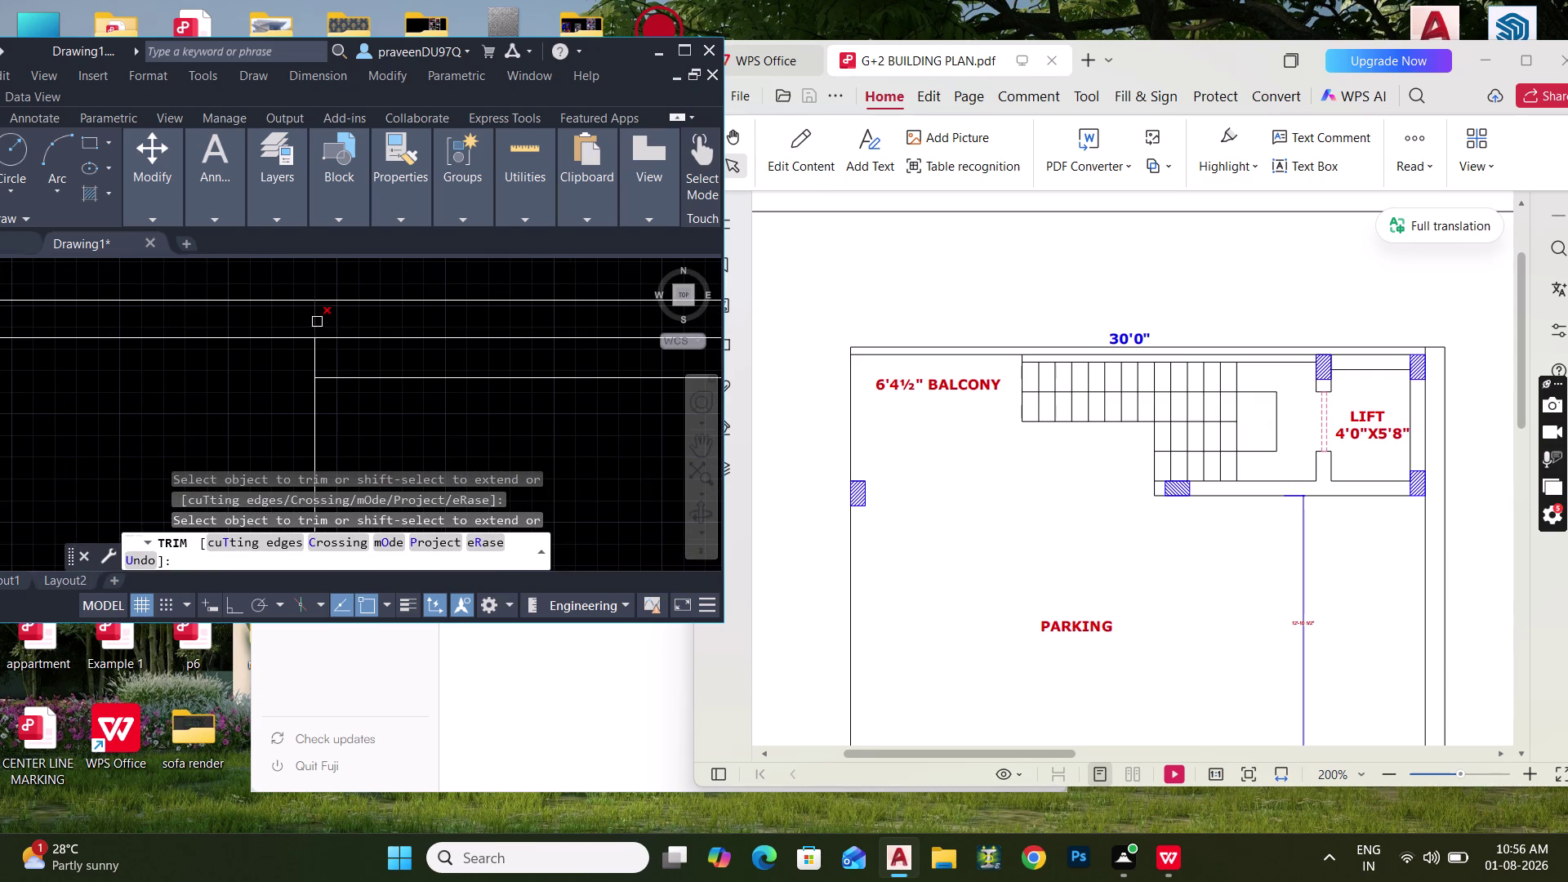
click(317, 321)
scroll(down, 3)
middle_drag(361, 426, 314, 267)
key(Escape)
middle_drag(336, 315, 280, 343)
scroll(down, 3)
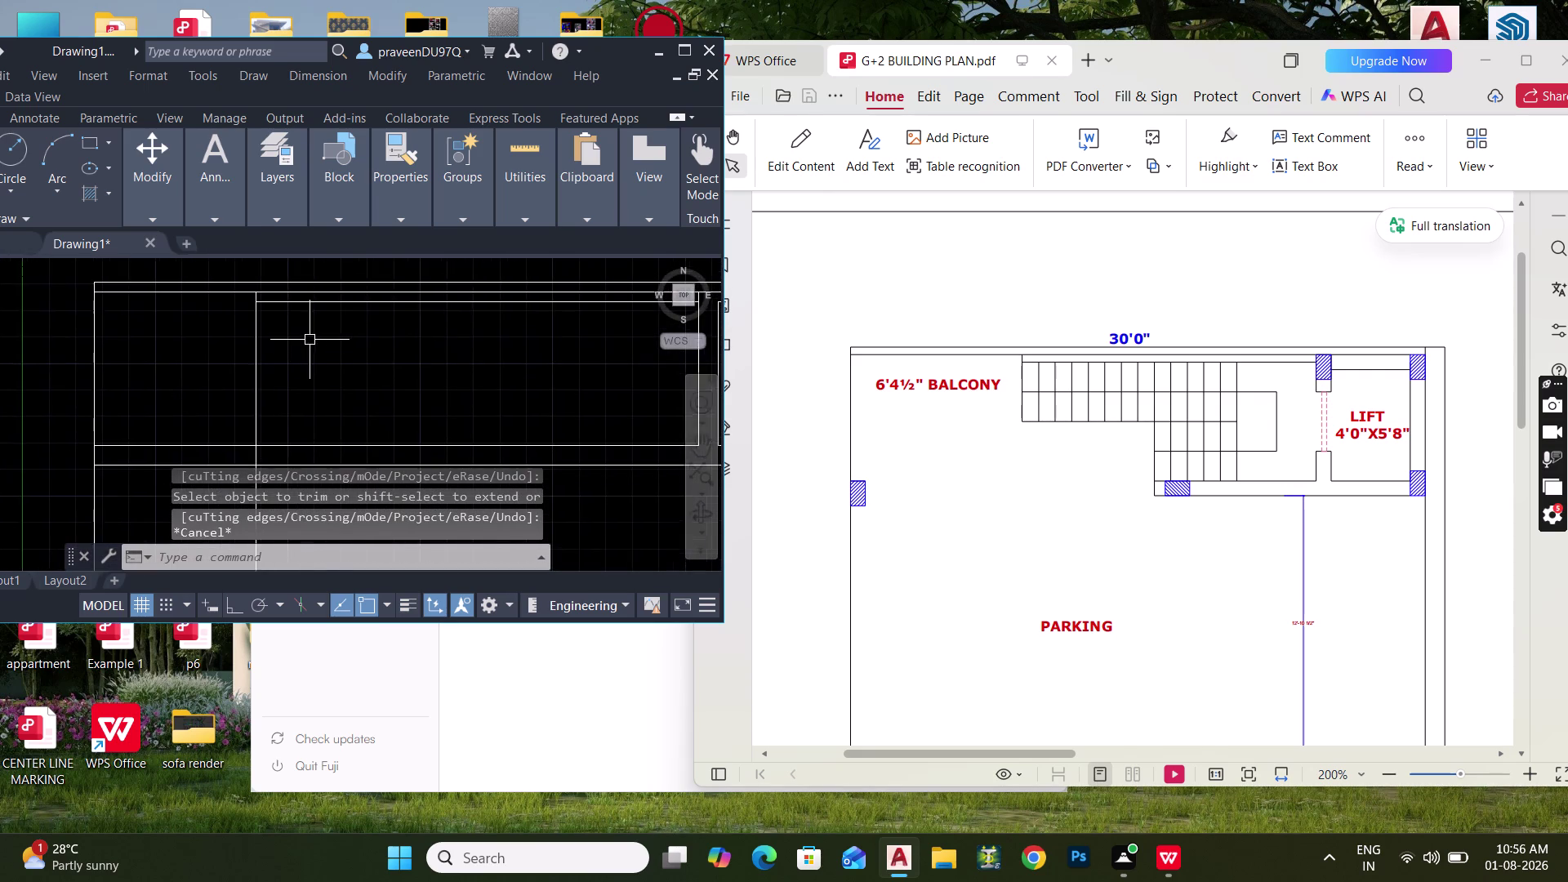
scroll(down, 3)
Add a 5'-8" linear dimension between the wall lines with DLI.
text(DLI)
key(space)
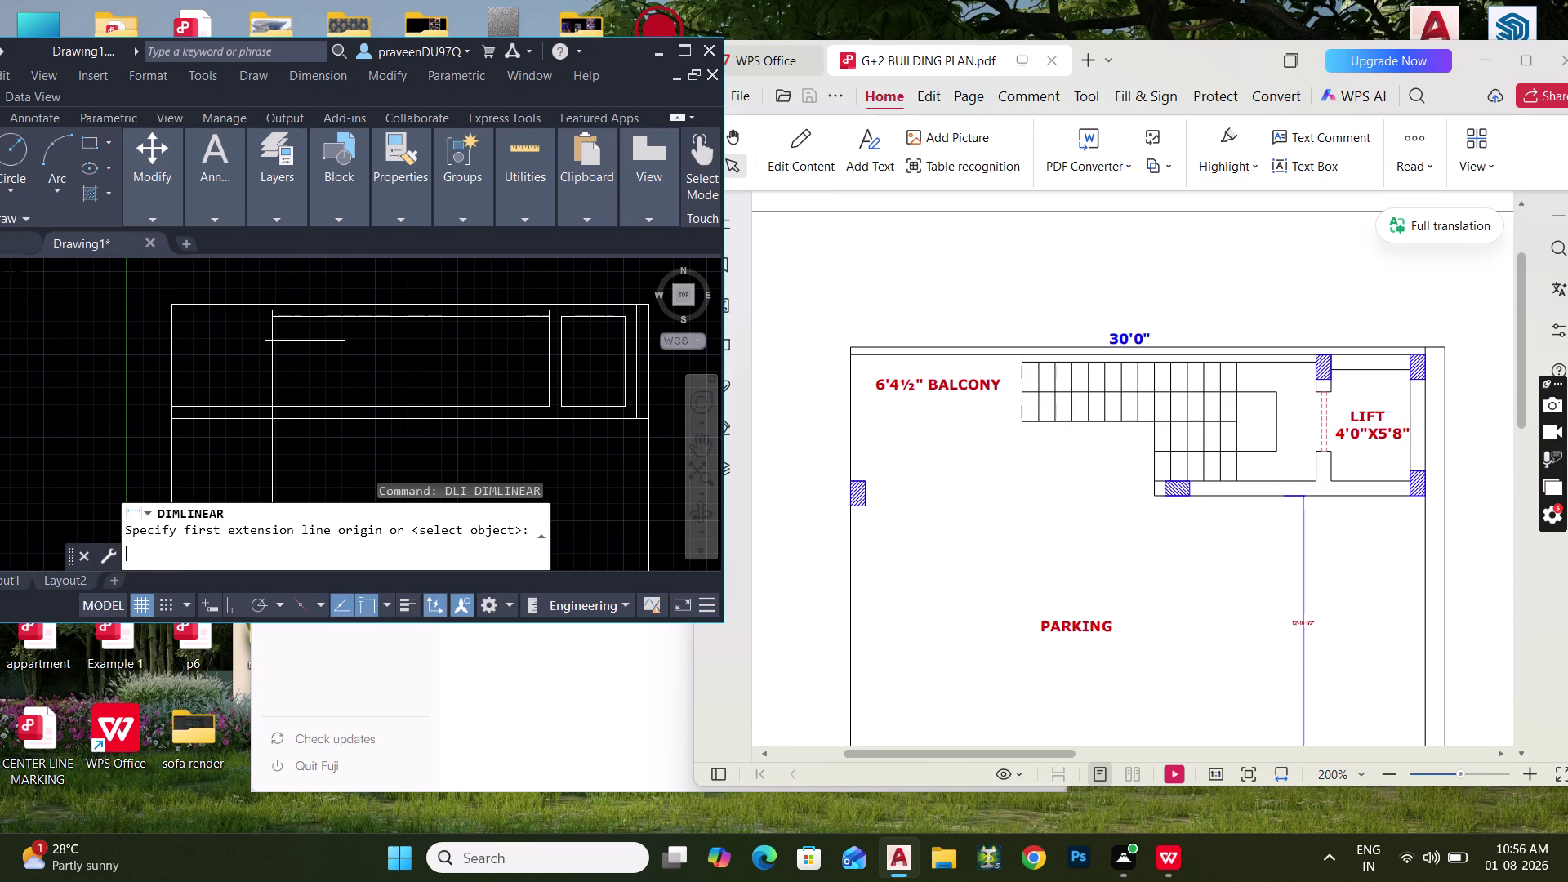
scroll(up, 3)
click(332, 320)
middle_drag(326, 384, 330, 282)
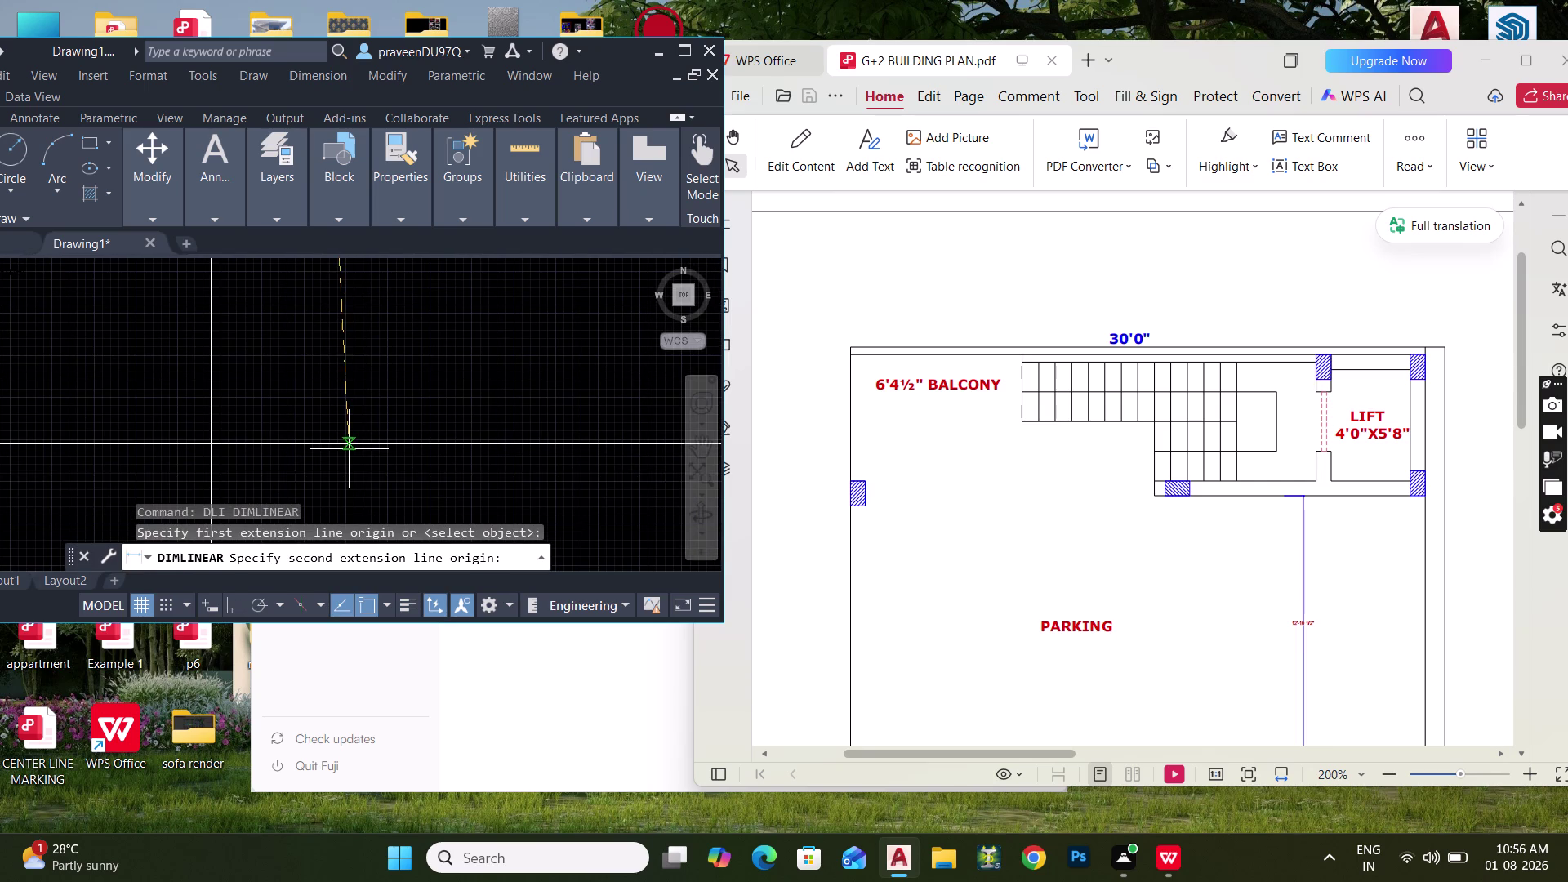
click(348, 450)
click(326, 398)
middle_drag(329, 360, 324, 422)
key(Escape)
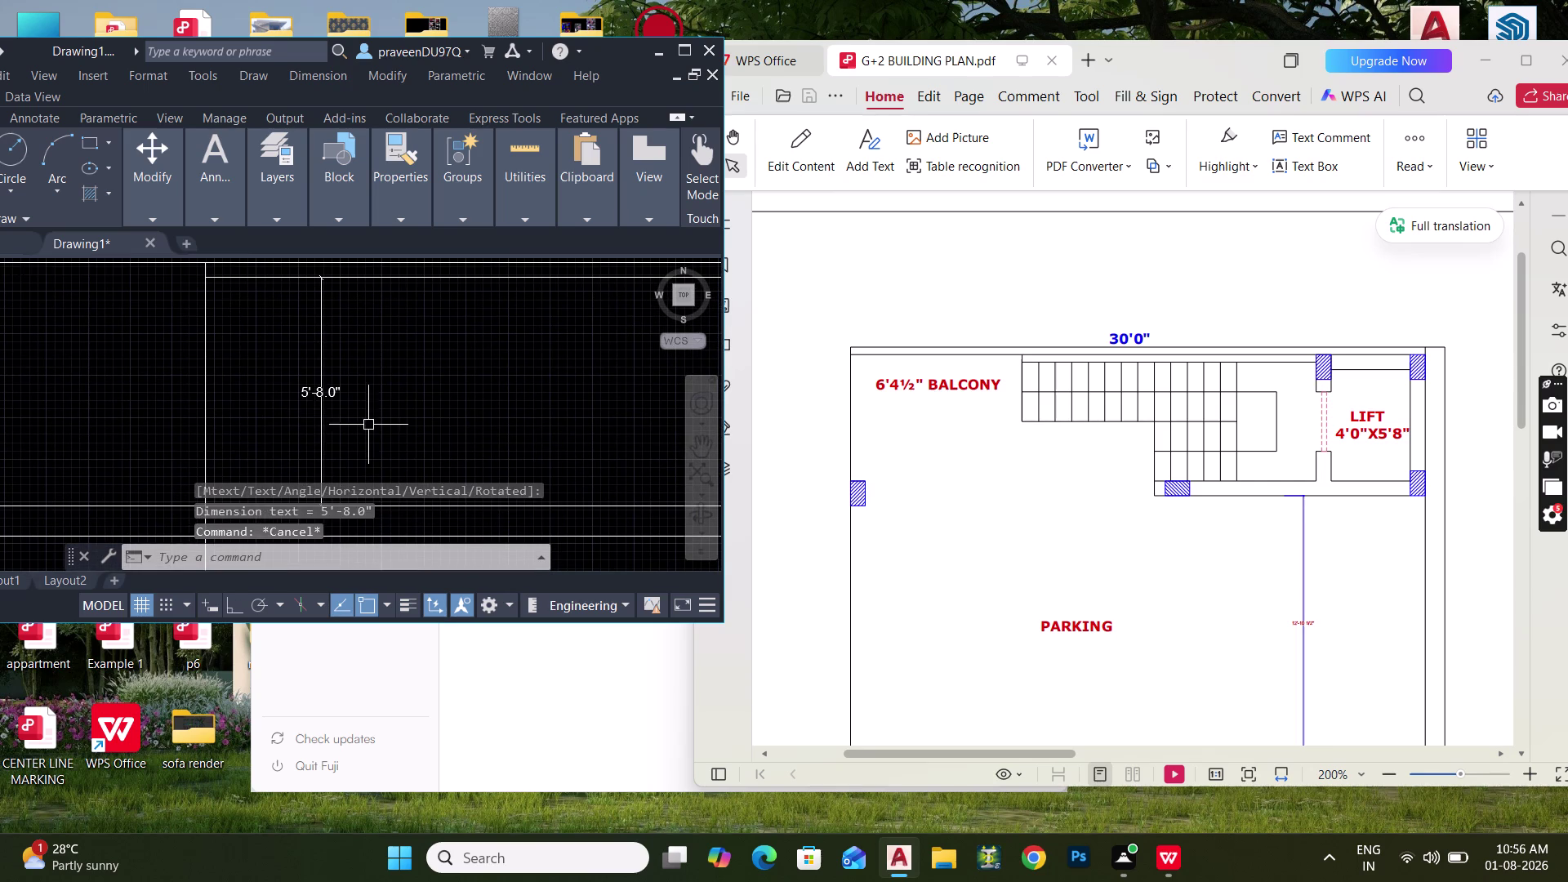
Erase the stray vertical line and view the rectangle outline.
drag(378, 423, 353, 416)
click(272, 367)
text(O)
key(space)
key(Escape)
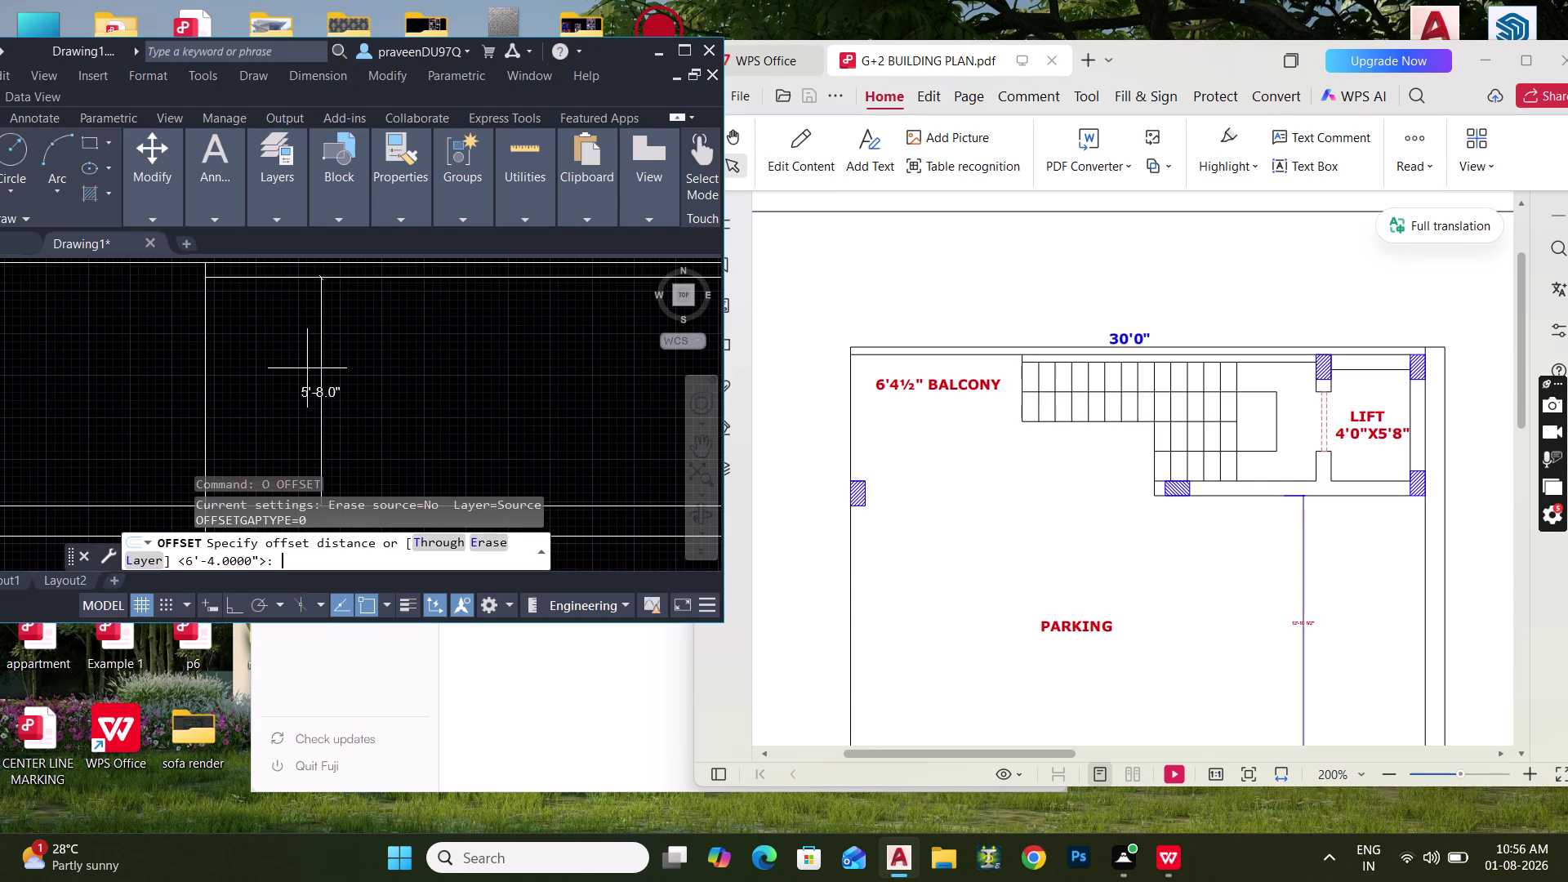
key(Escape)
drag(368, 383, 359, 381)
click(286, 349)
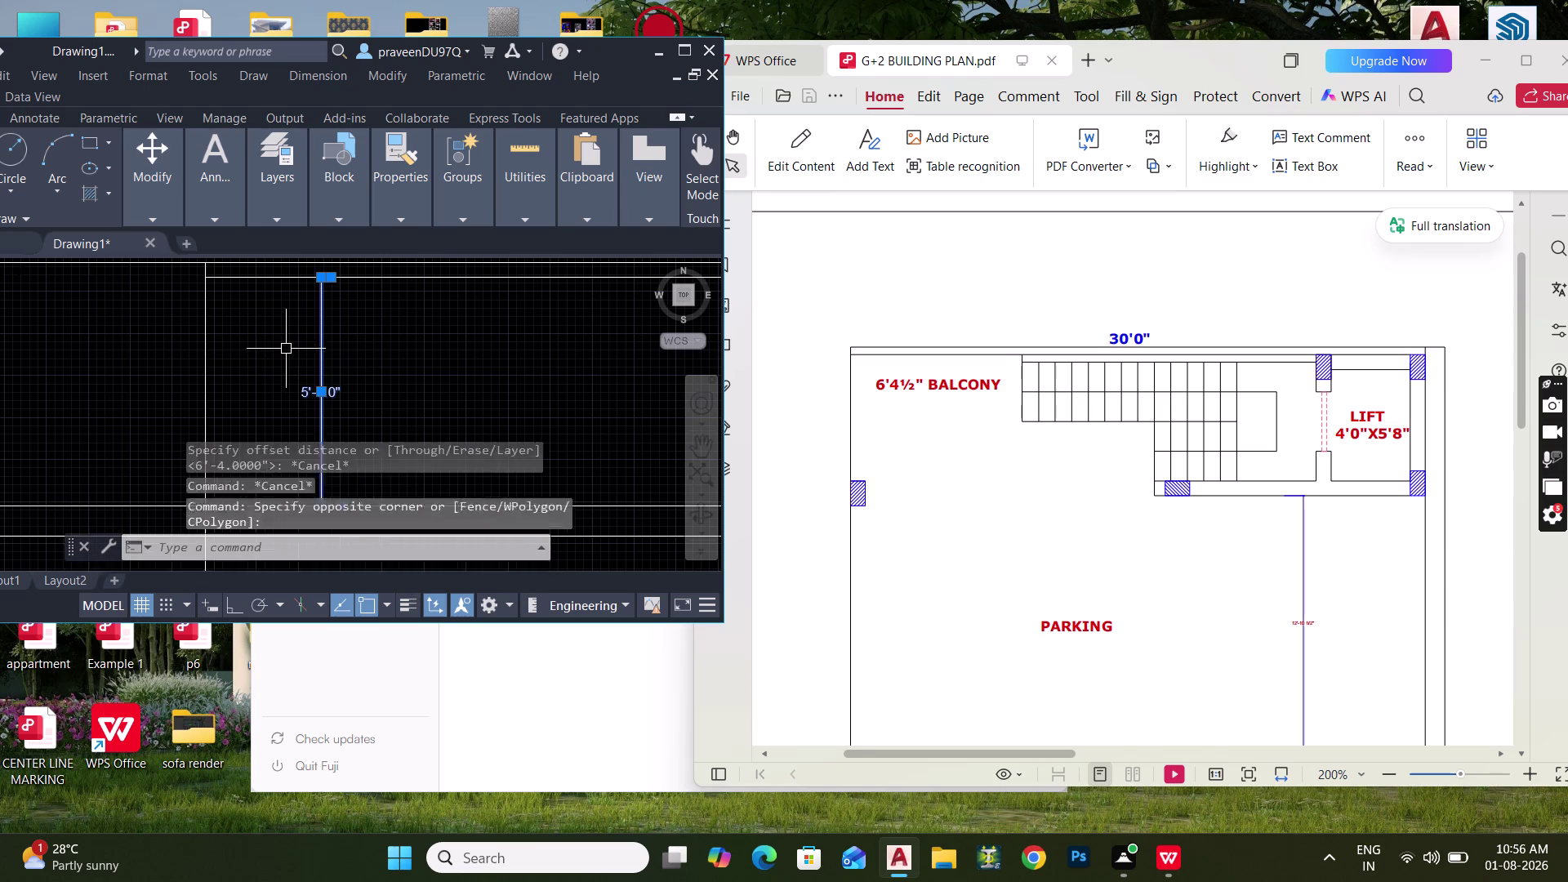
key(Delete)
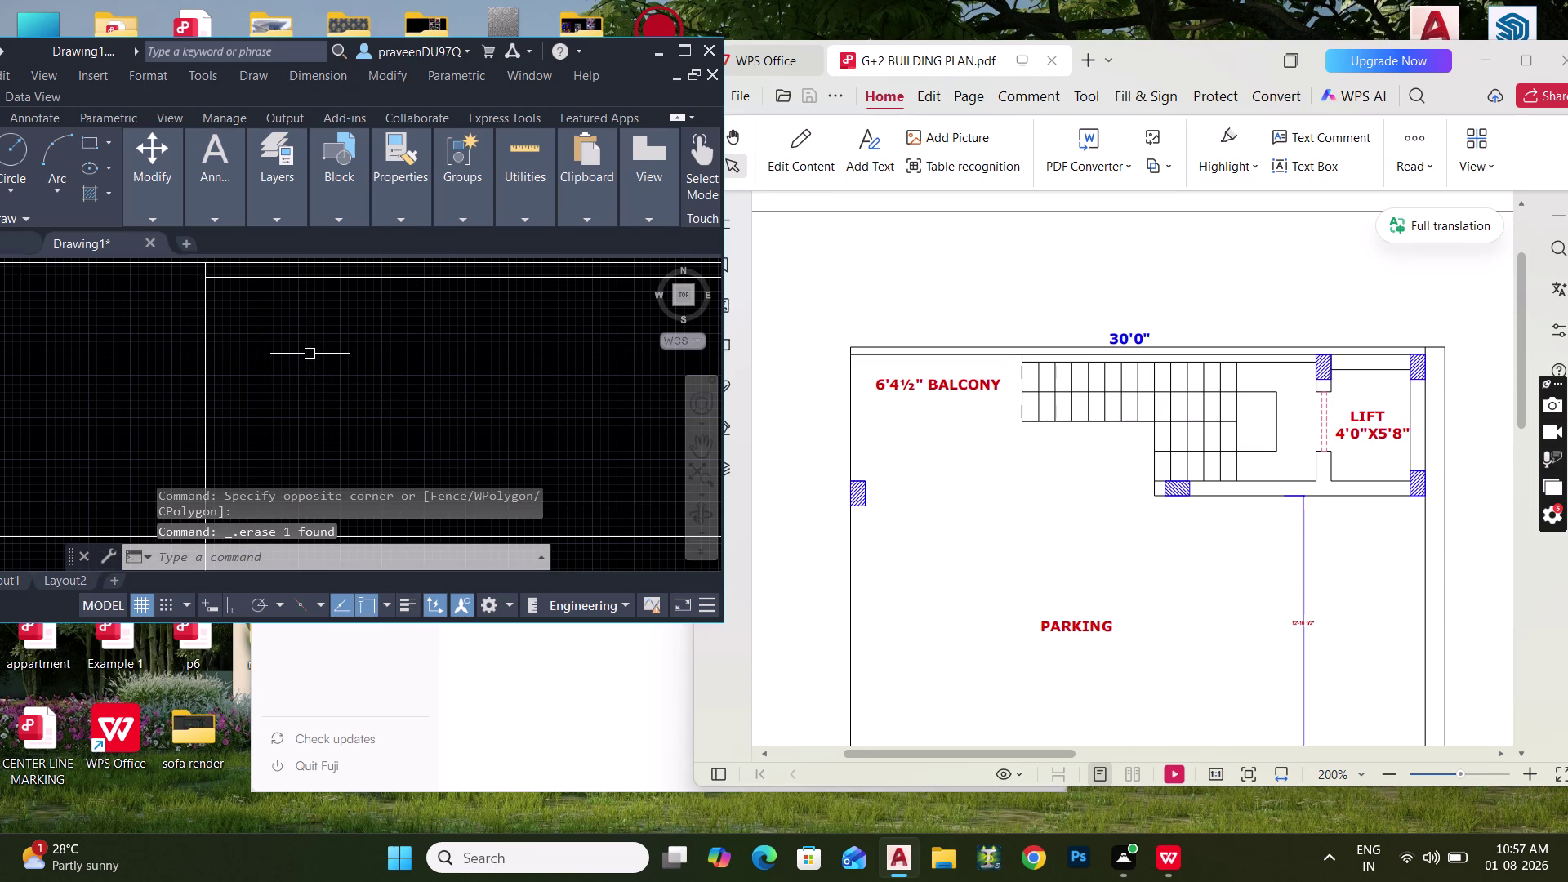
scroll(down, 3)
middle_drag(312, 363, 272, 371)
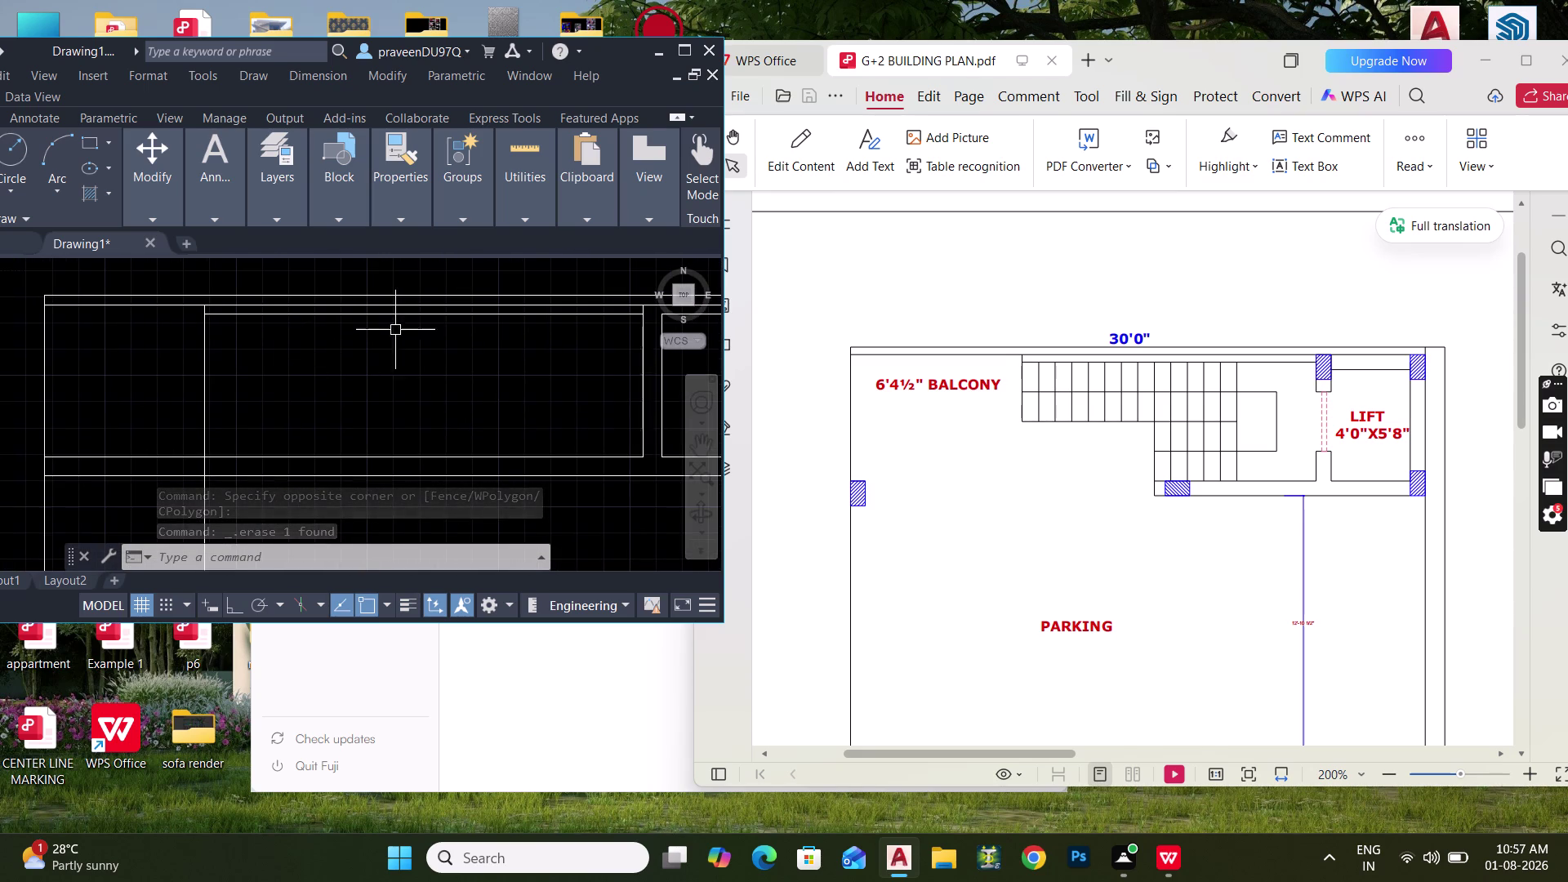
Offset the upper rectangle's edge 3' inward to create a parallel horizontal line.
key(Escape)
text(O)
key(space)
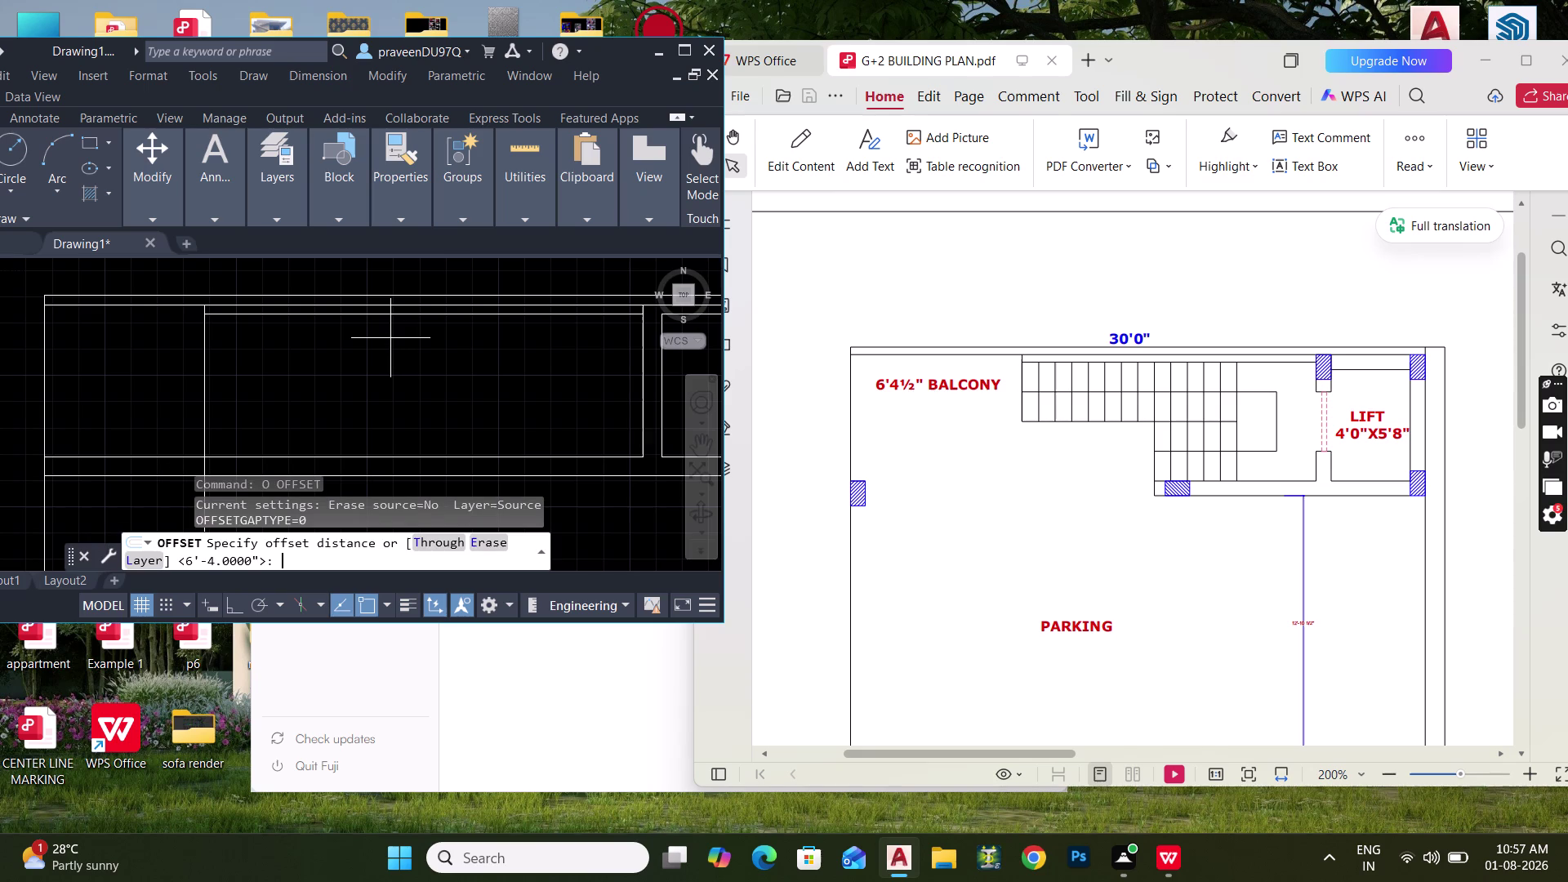
text(3')
key(Return)
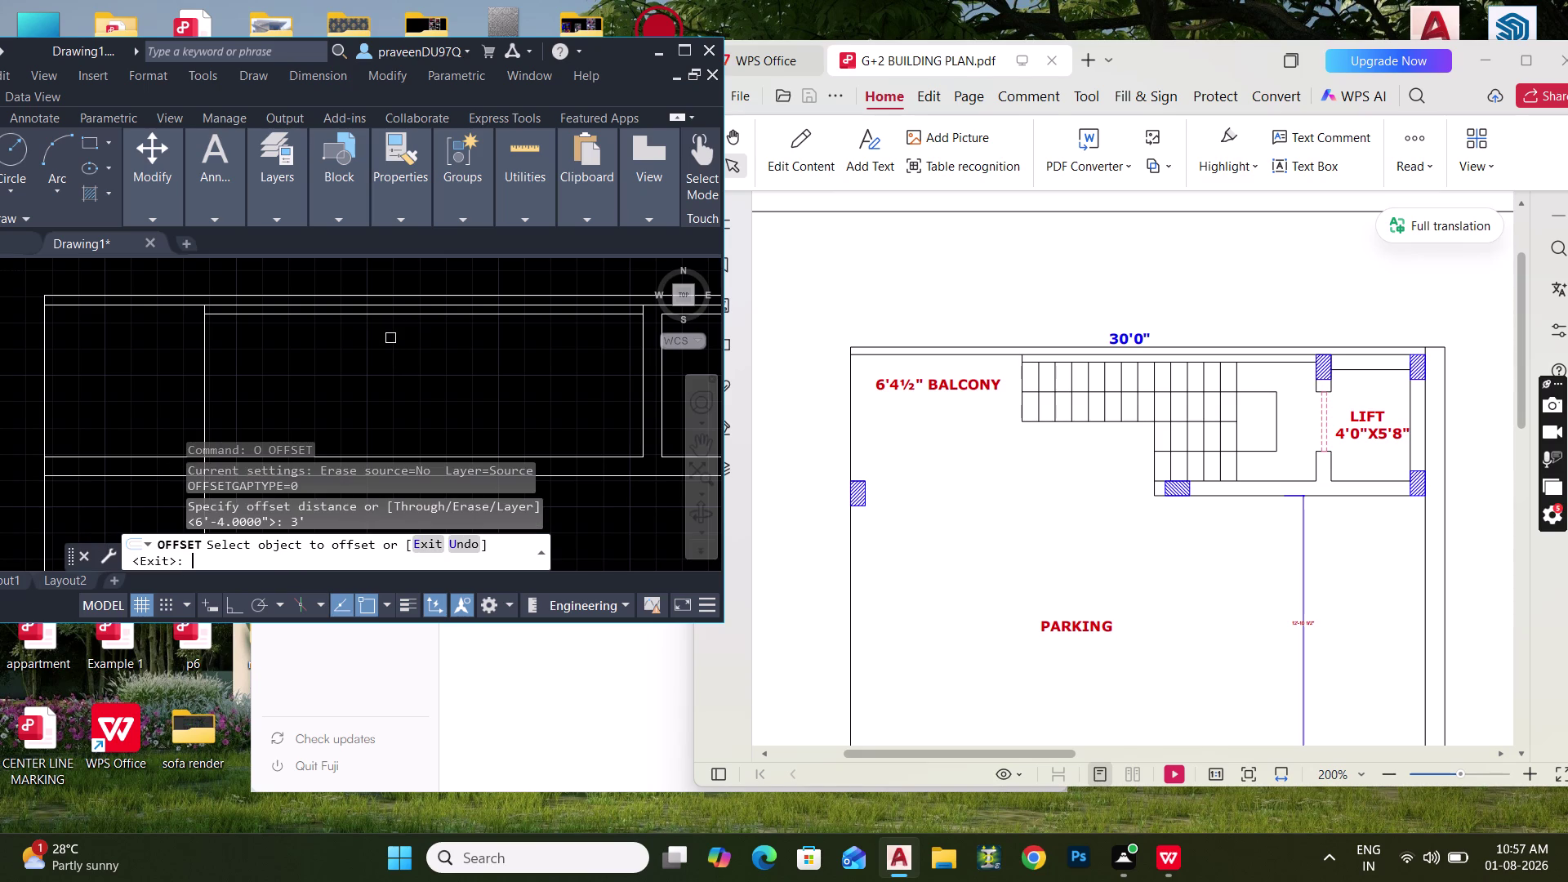
click(435, 317)
click(438, 359)
key(Escape)
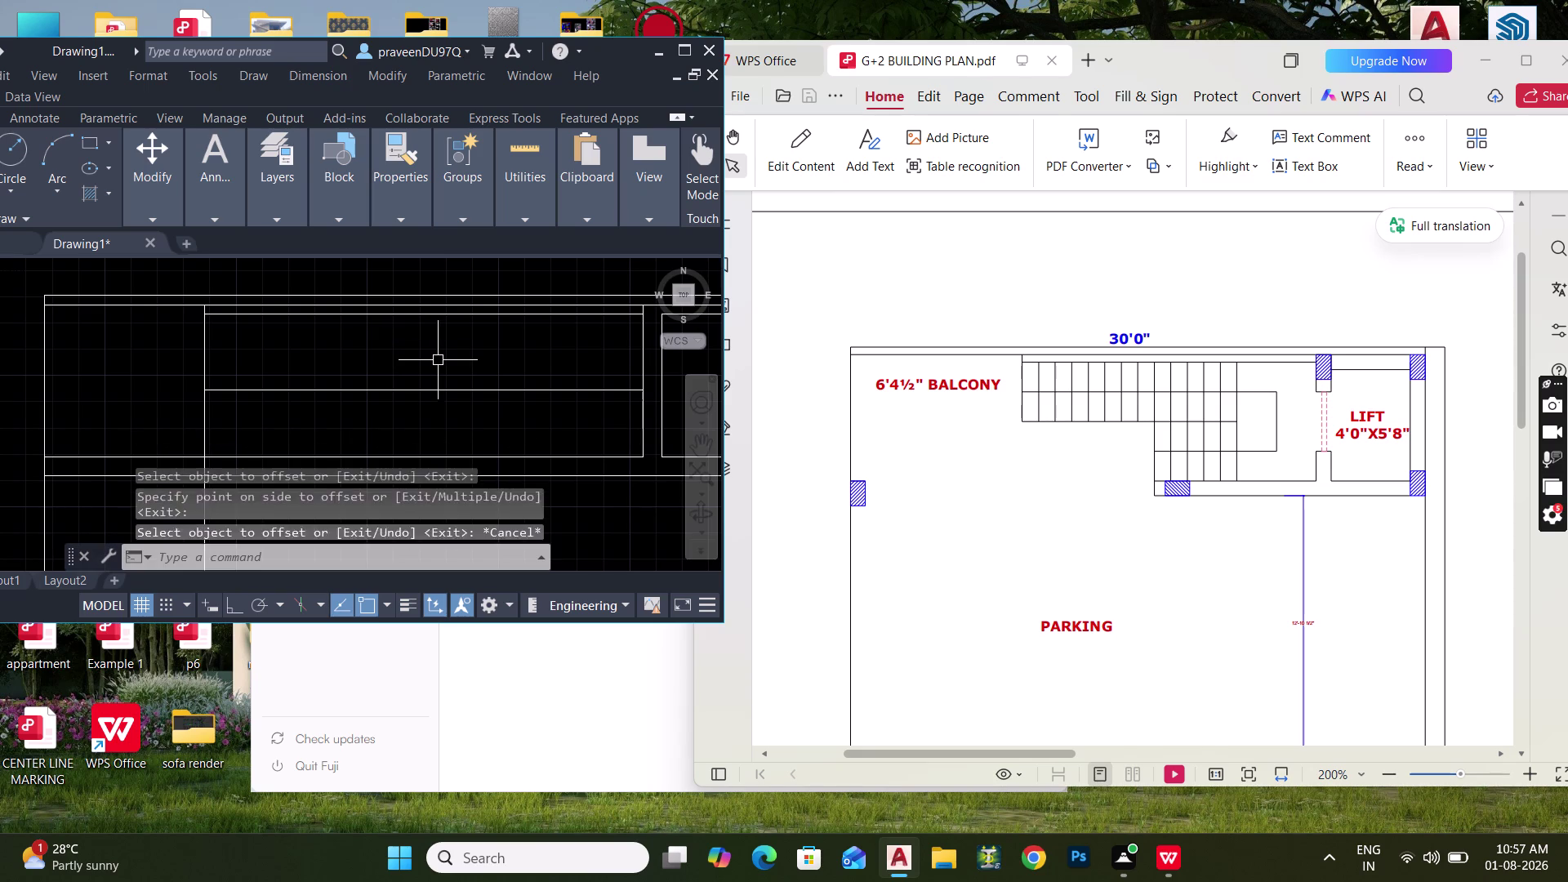
key(Escape)
middle_drag(410, 405, 399, 379)
middle_drag(399, 375, 396, 389)
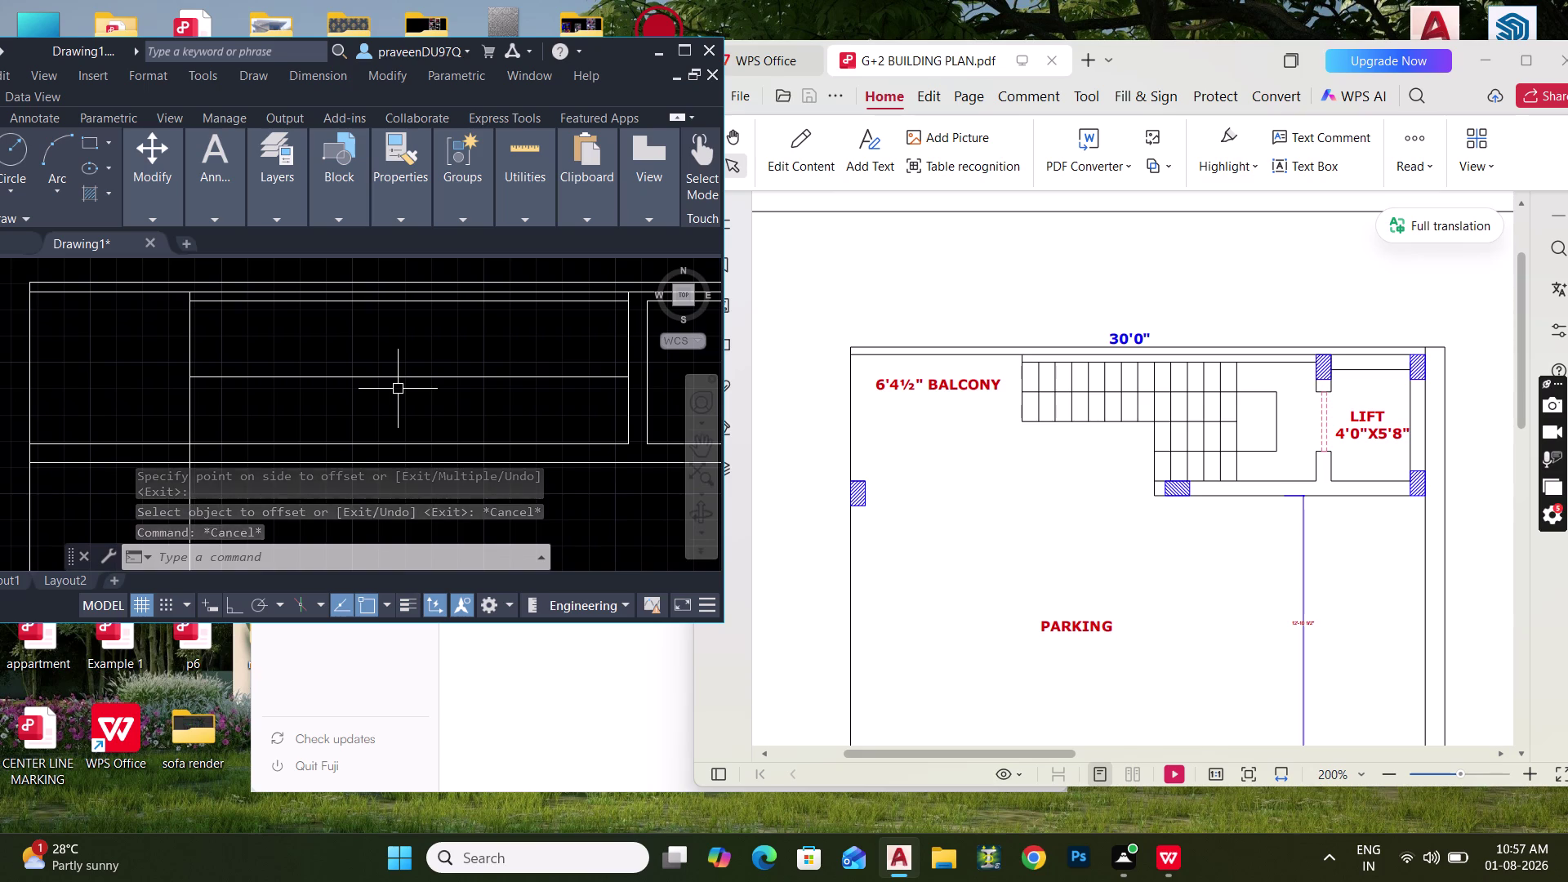
key(Escape)
Place a 6'-0.6" linear dimension from the top wall inside the upper rectangle.
text(DLI)
key(space)
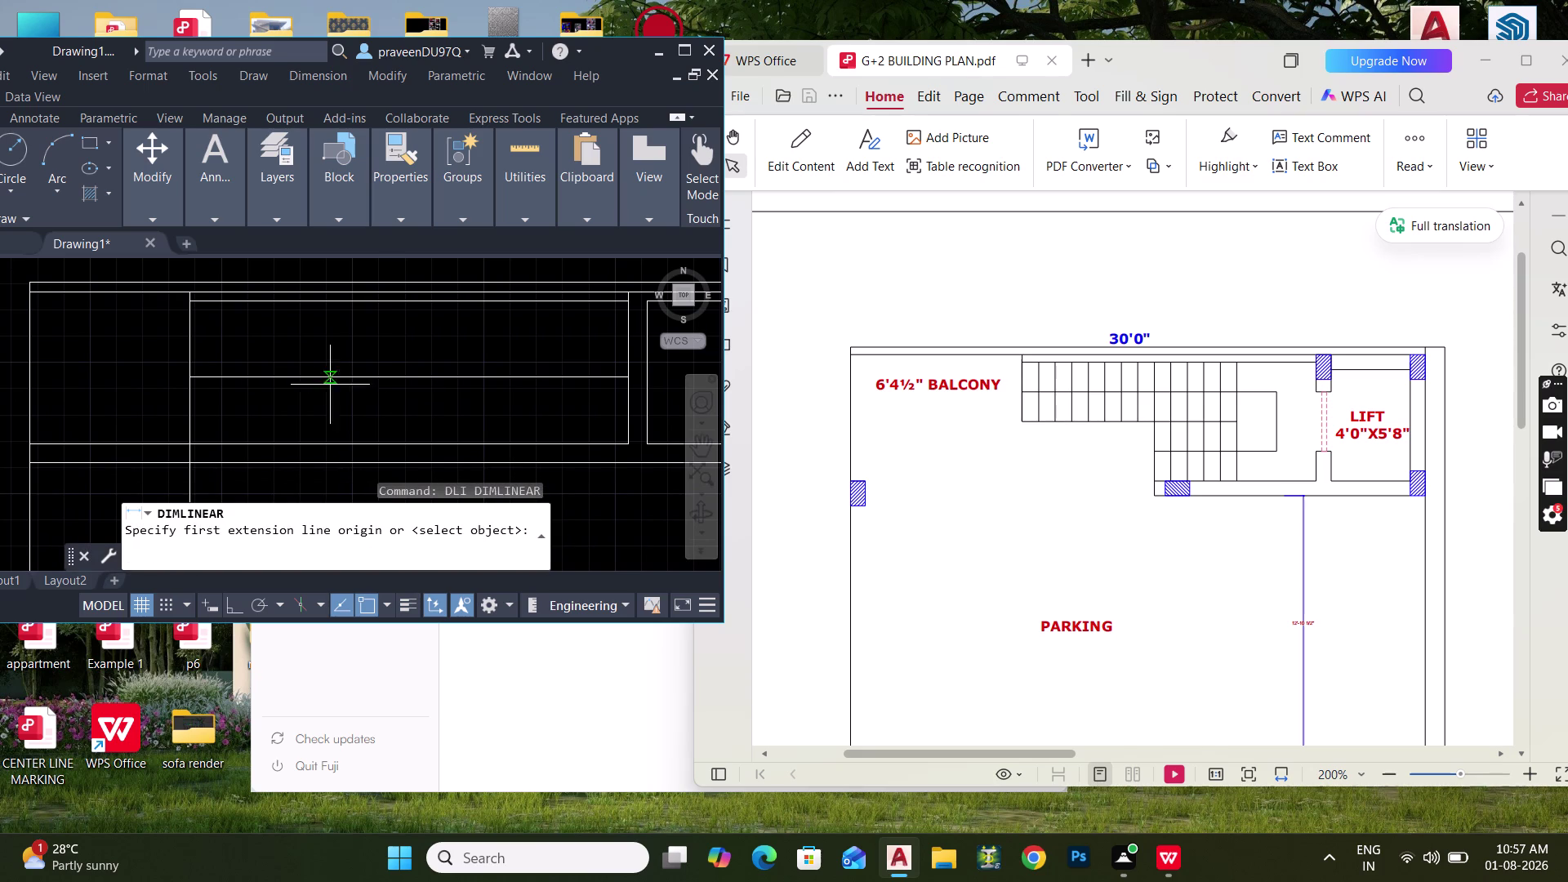
click(229, 293)
click(222, 434)
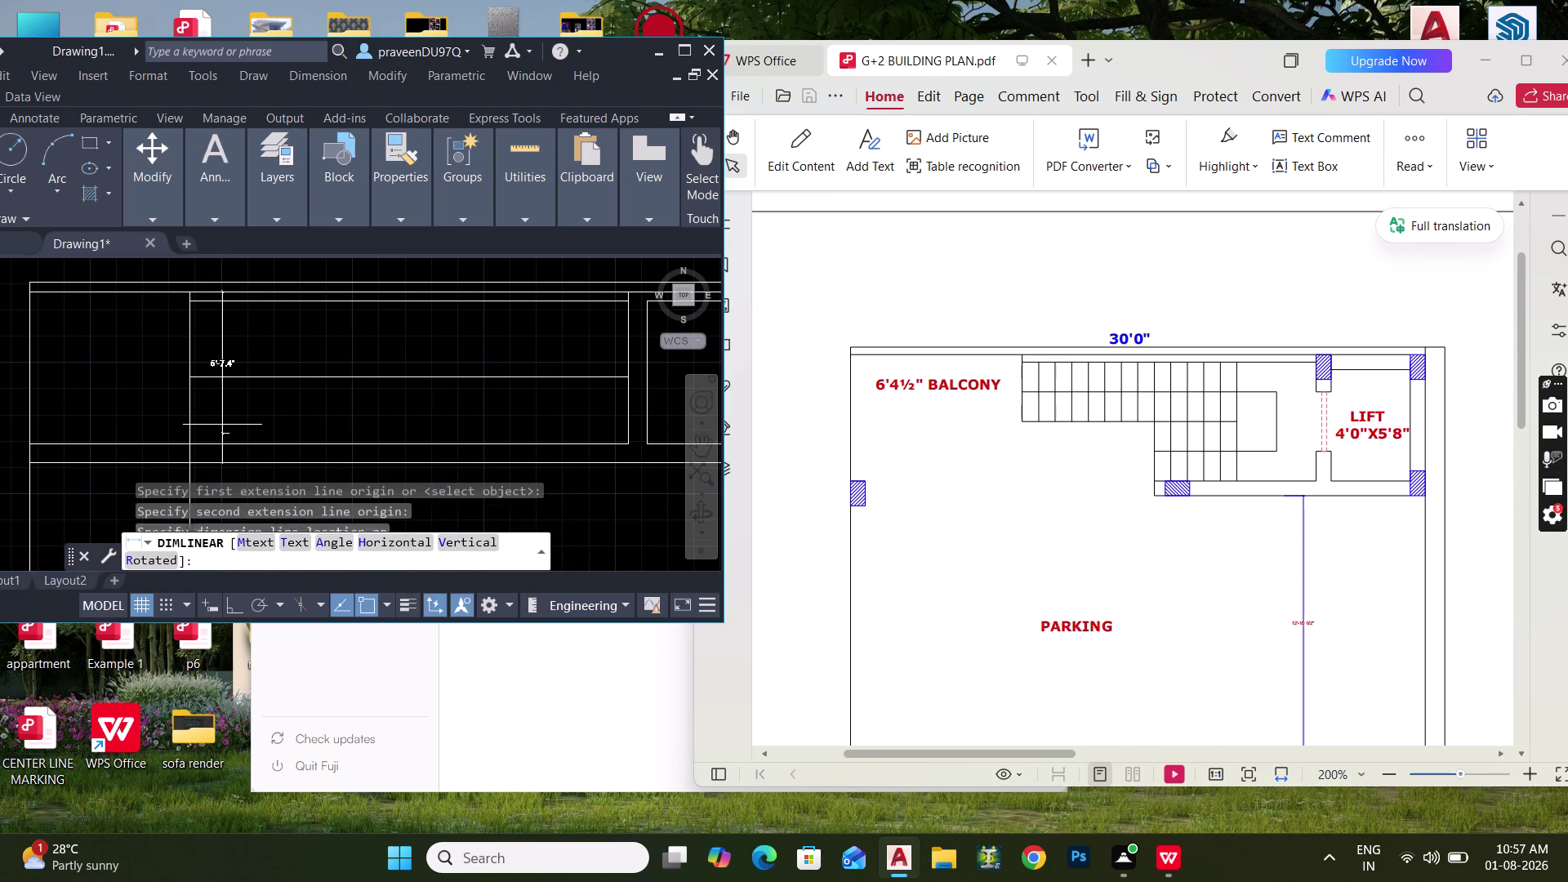
key(Escape)
key(space)
click(223, 439)
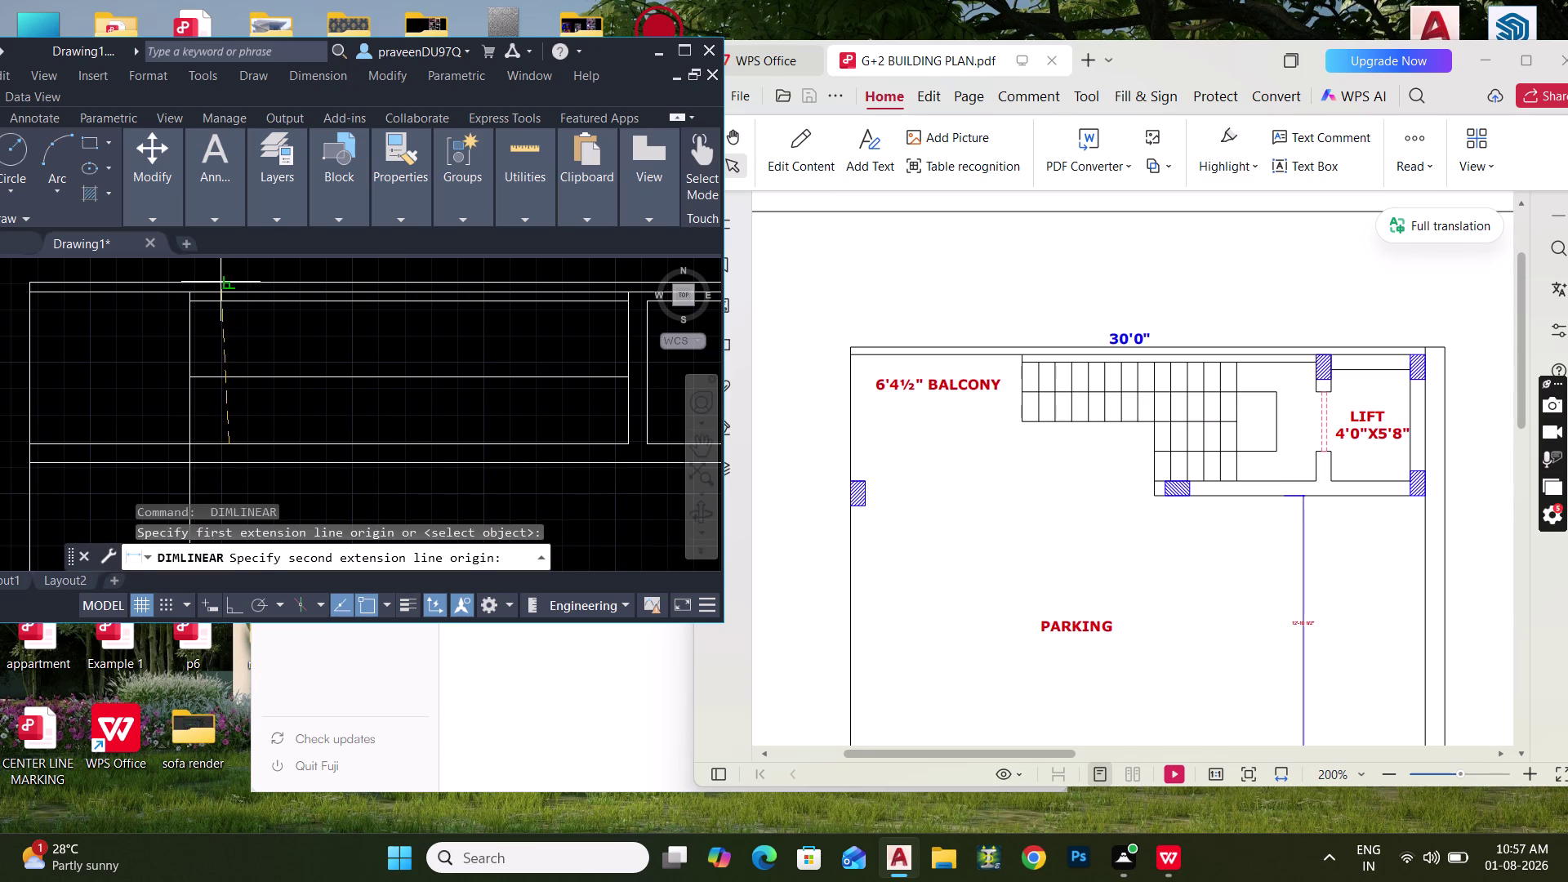
scroll(up, 3)
click(227, 268)
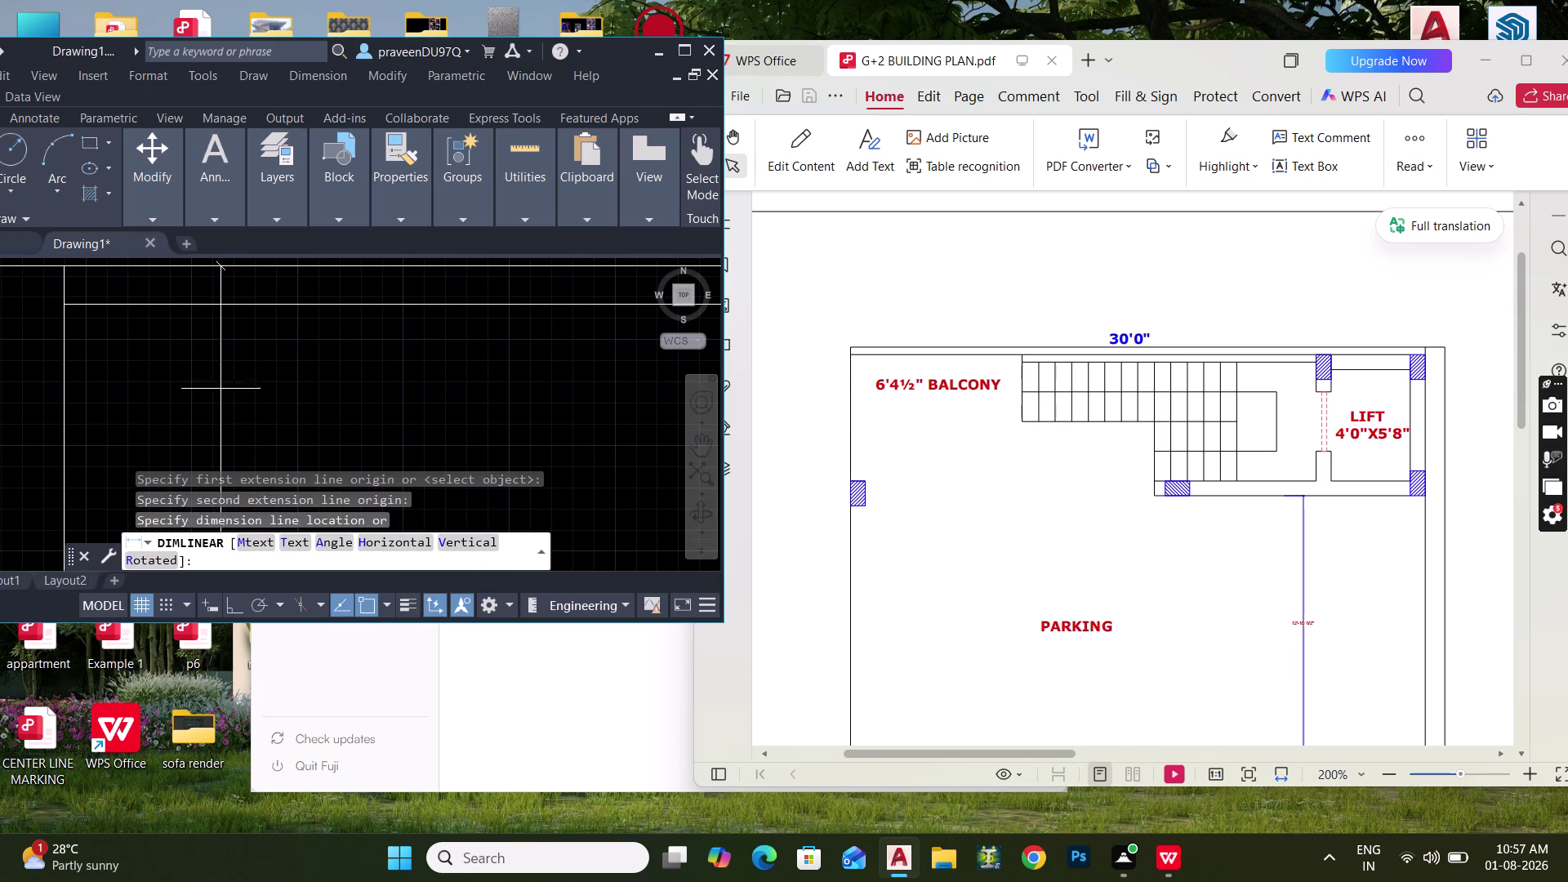
scroll(down, 3)
middle_drag(214, 392, 215, 356)
scroll(up, 3)
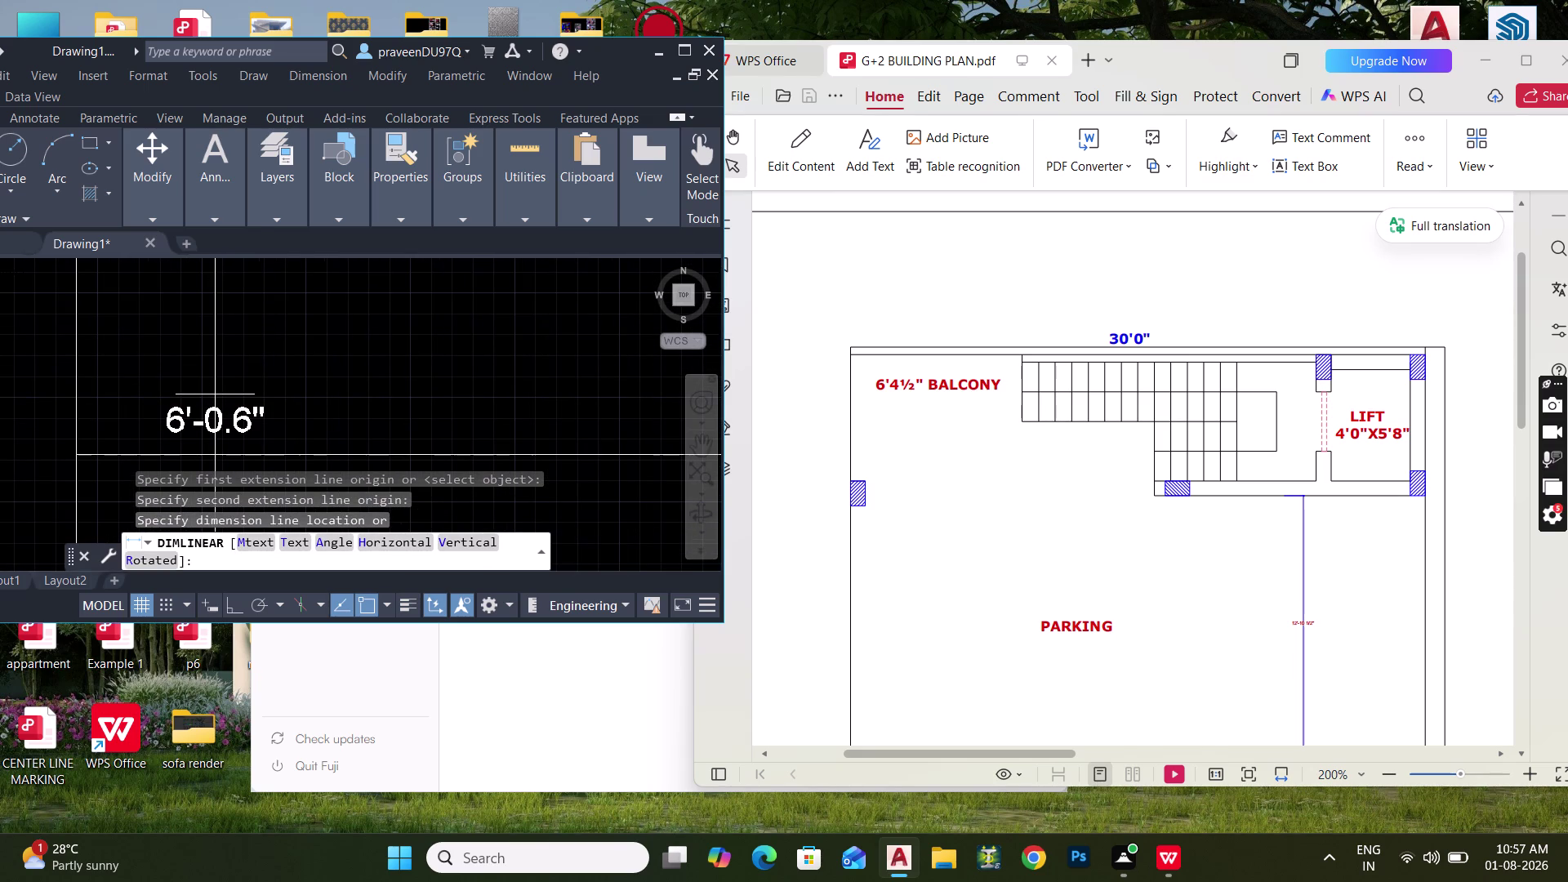
click(215, 394)
scroll(down, 3)
middle_drag(320, 374, 306, 392)
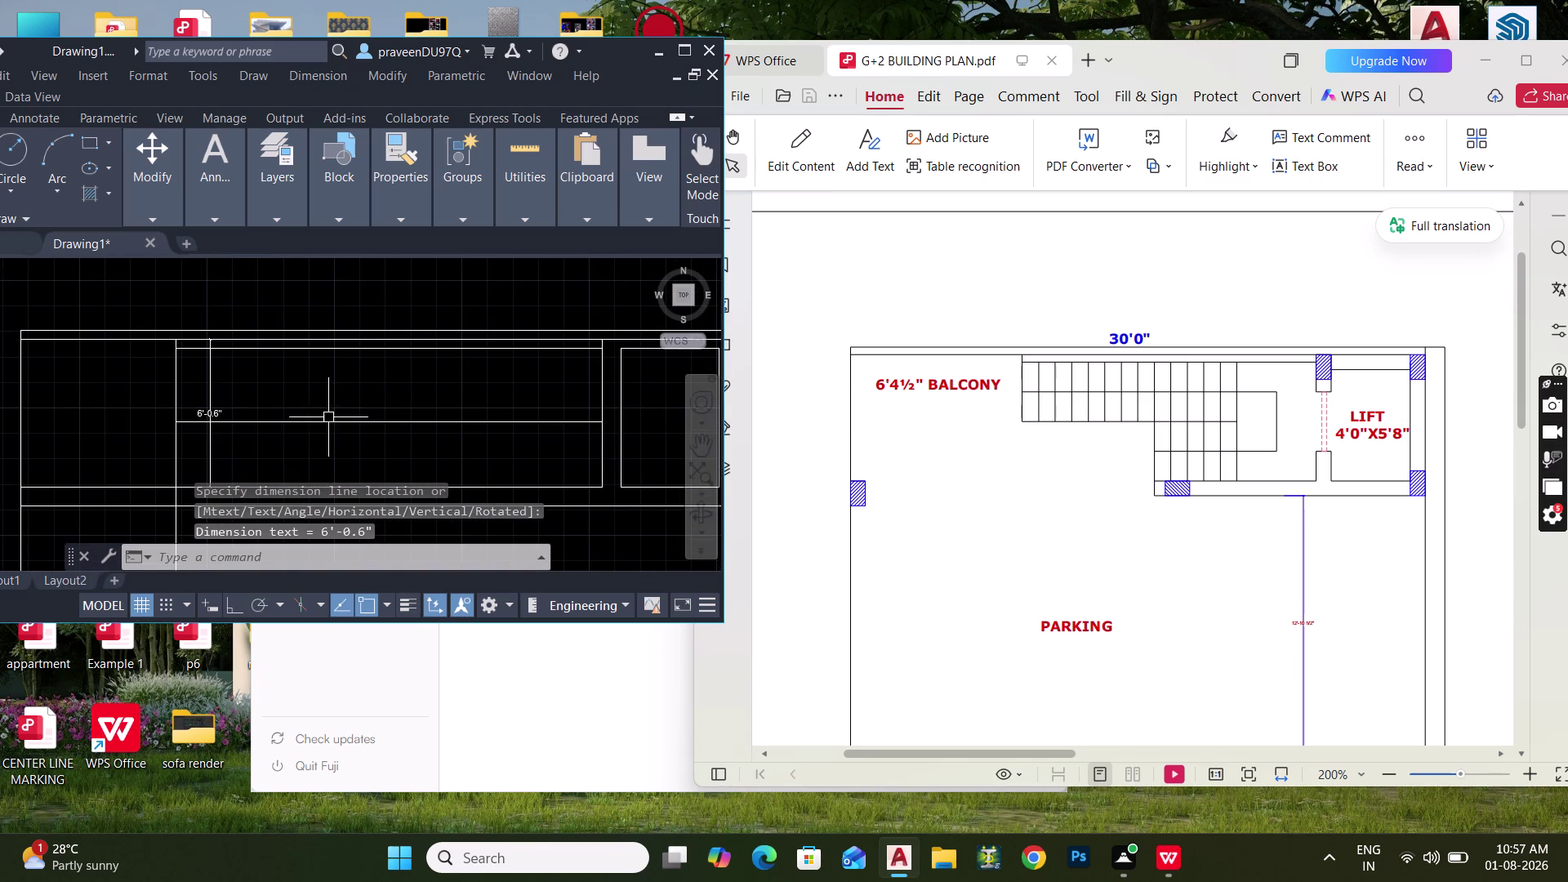
Delete the two stray objects near the dimension.
click(336, 435)
click(320, 408)
key(Delete)
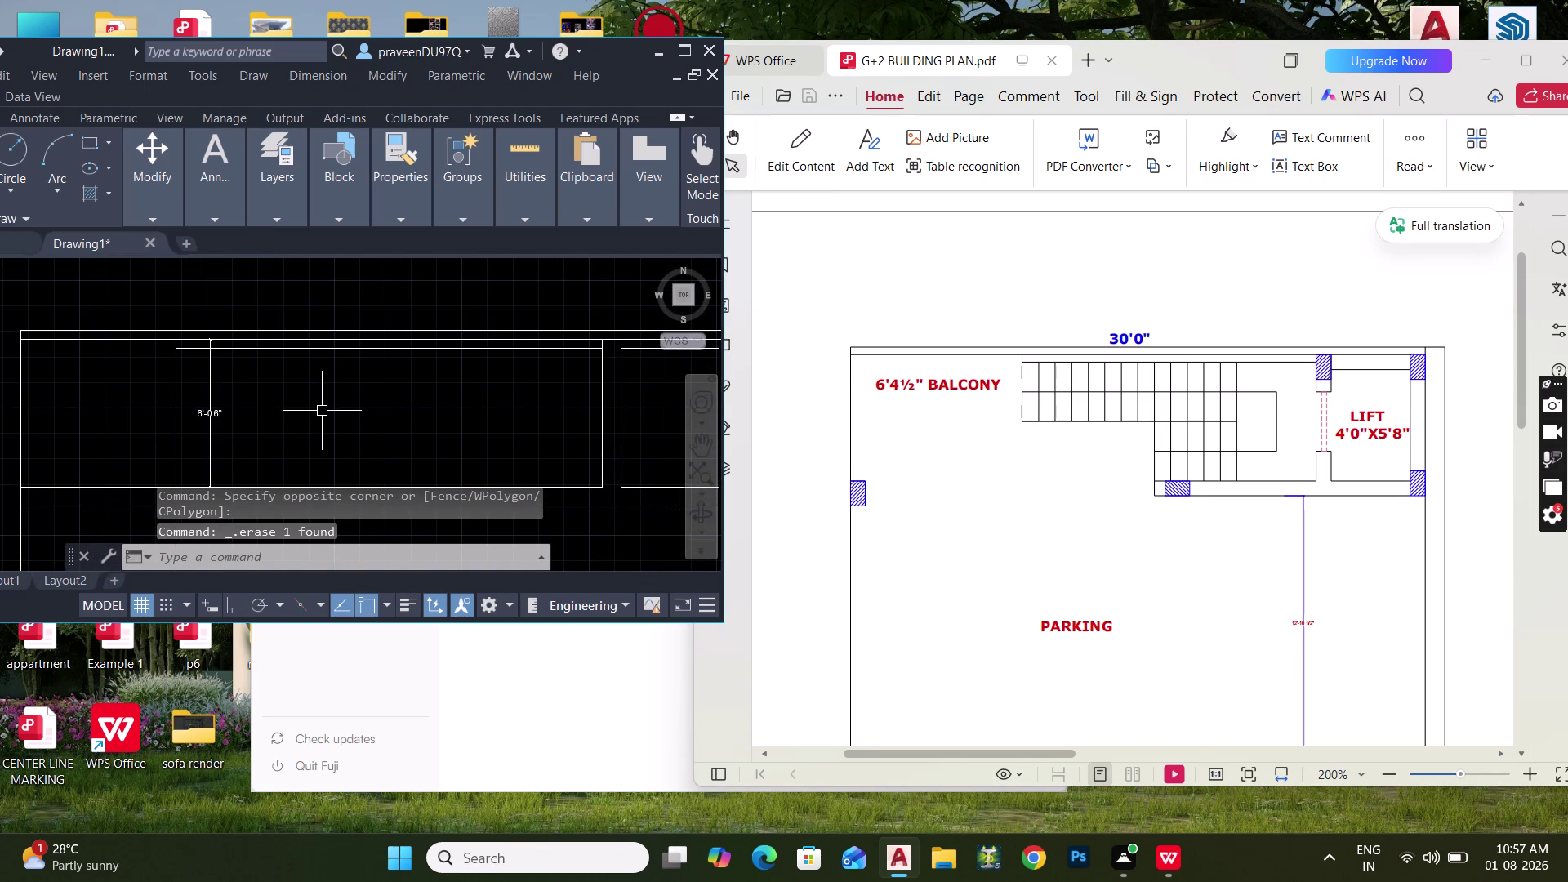
scroll(up, 3)
click(260, 349)
key(Delete)
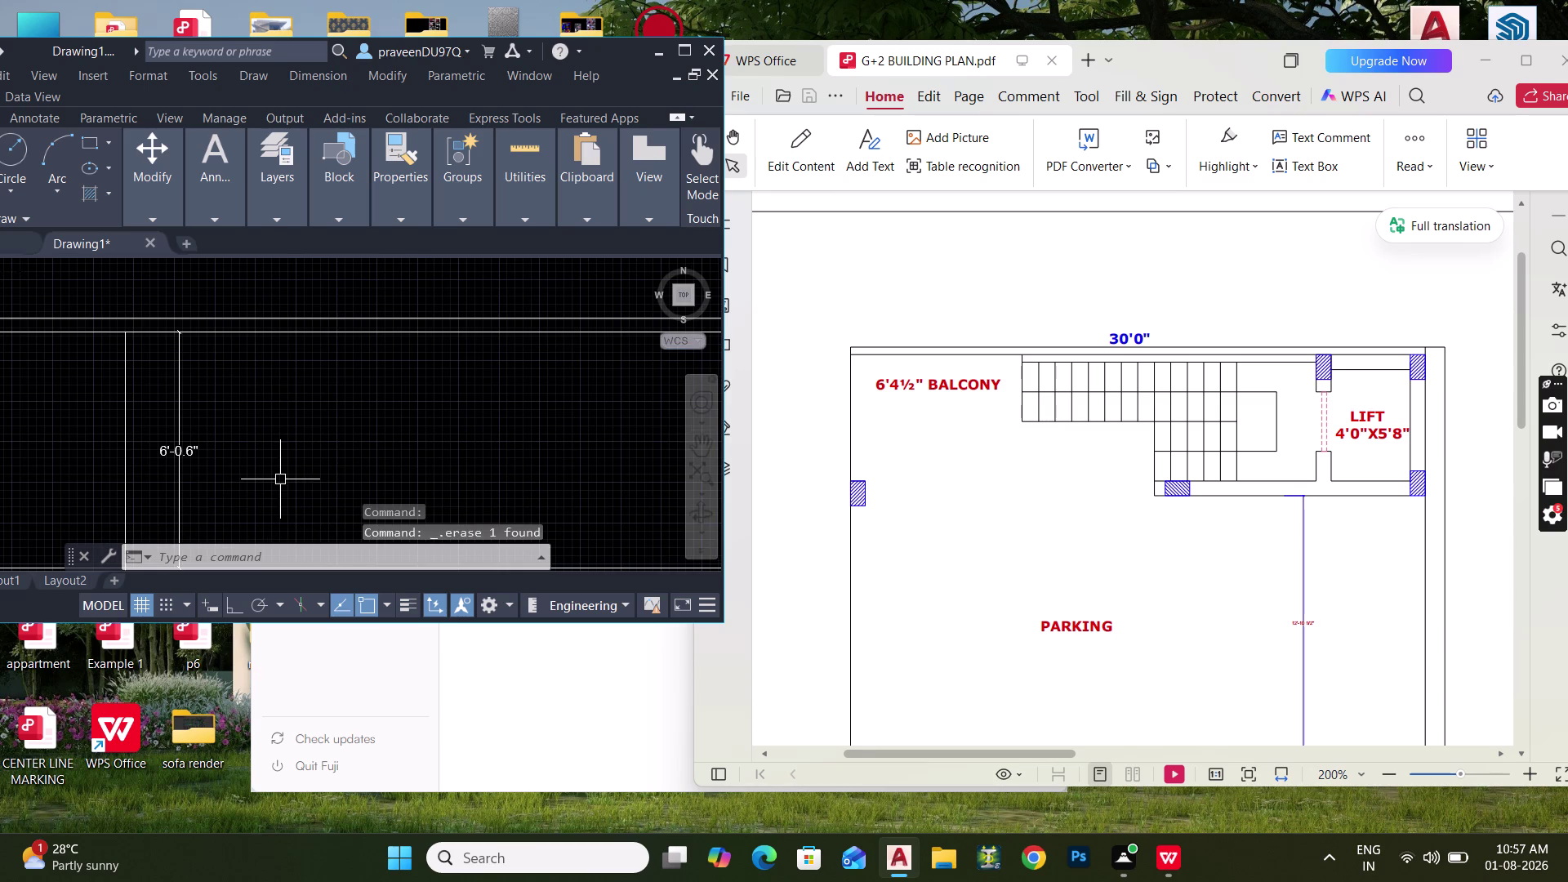
Offset the top wall line 3'3" to create a new wall line.
middle_drag(379, 428, 374, 381)
text(O 3)
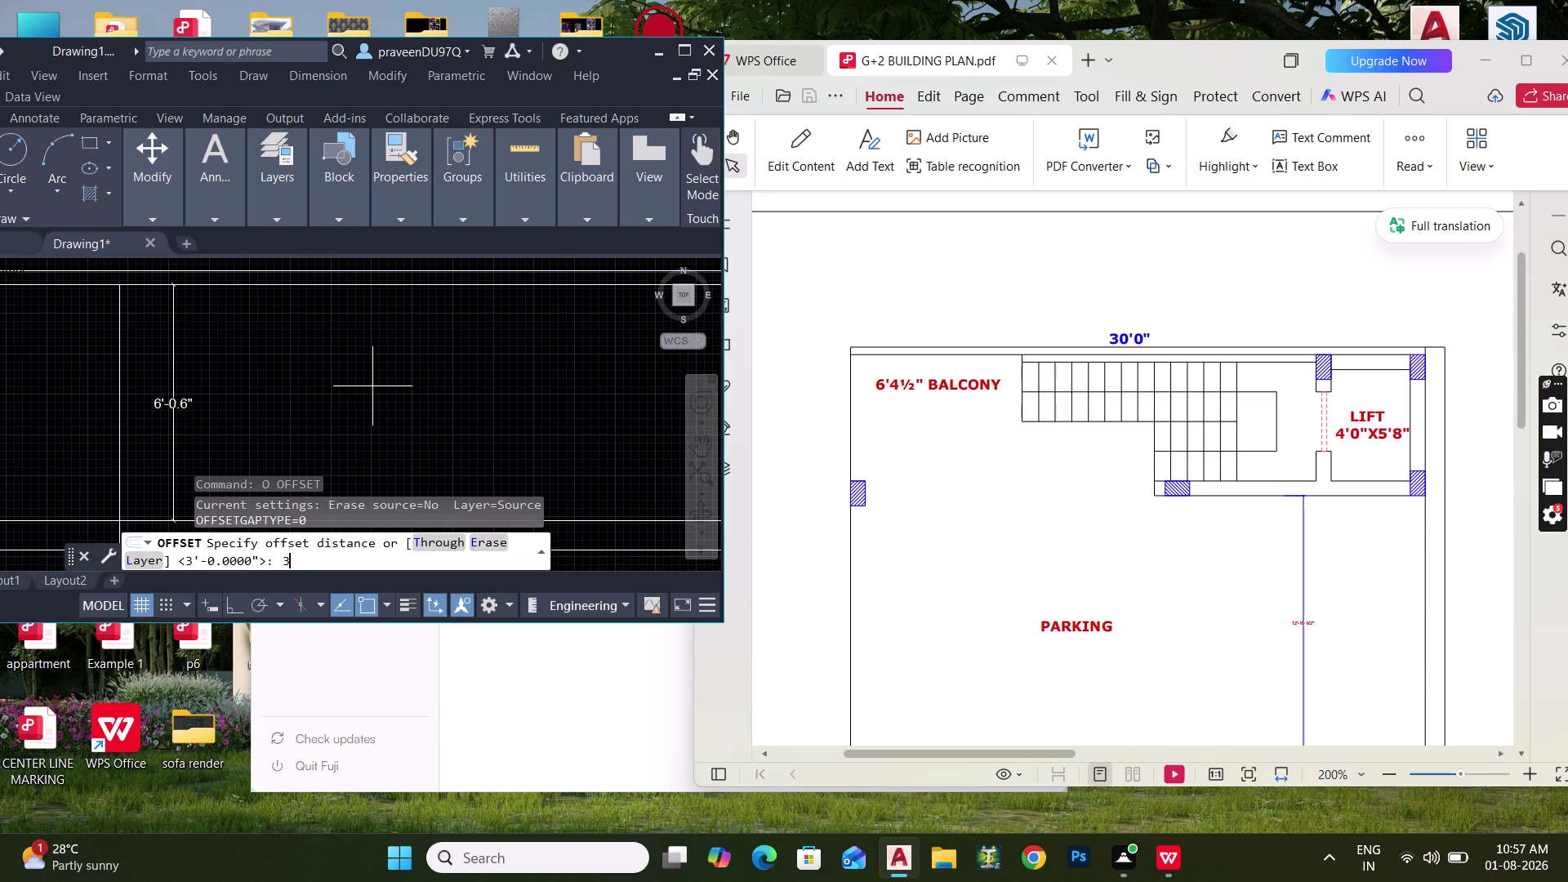
text('3")
key(Return)
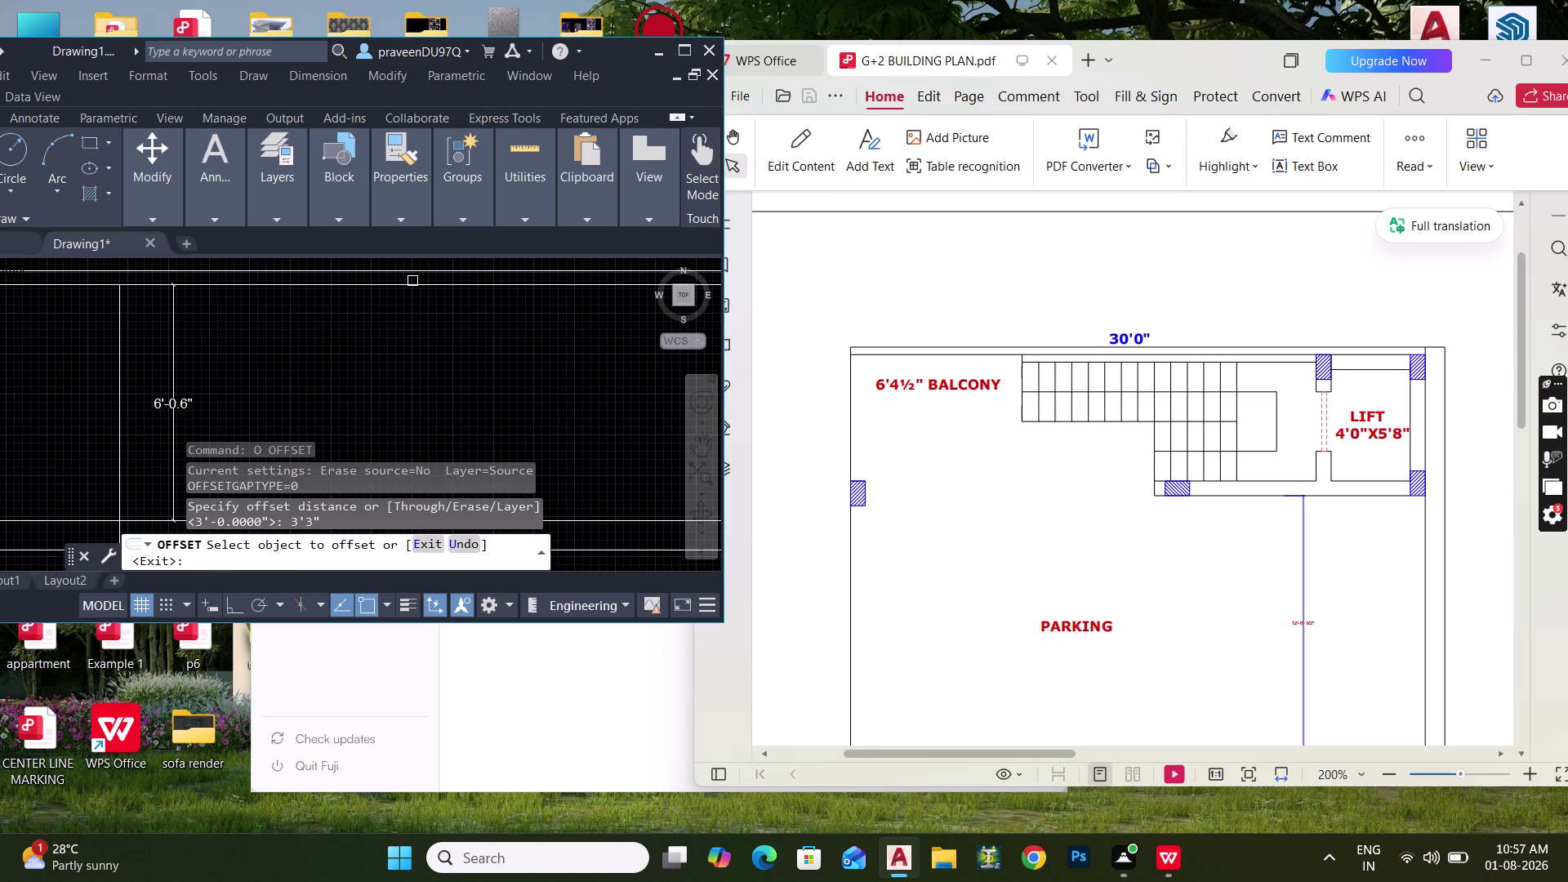
click(411, 285)
click(408, 372)
key(Escape)
scroll(down, 3)
middle_drag(373, 400, 378, 371)
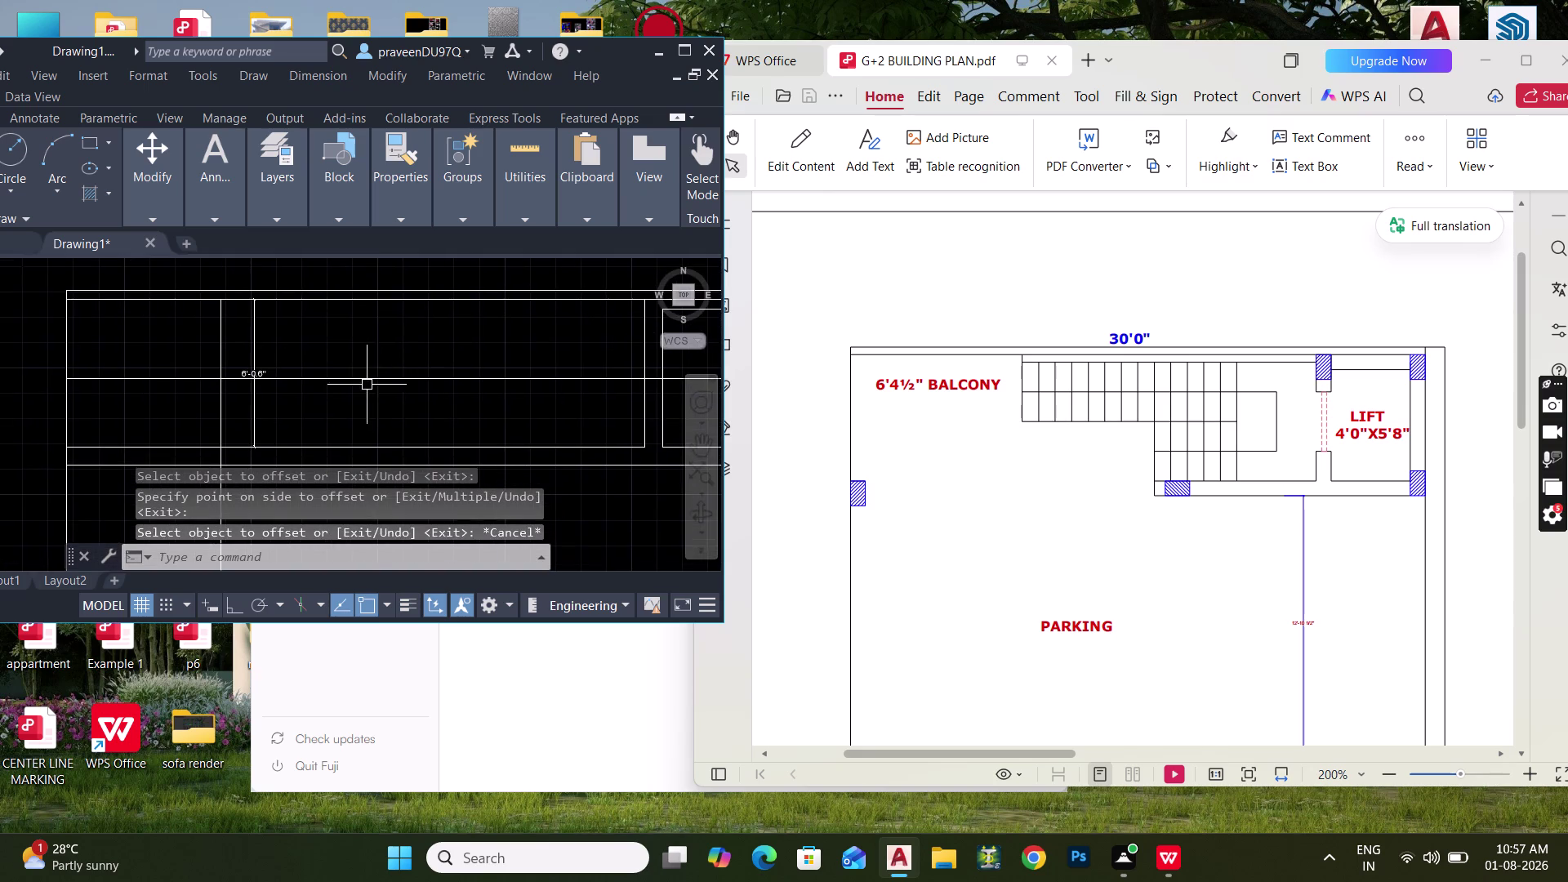
middle_drag(362, 384, 271, 392)
Fence-trim the overhanging line ends around the right-hand square.
text(TR)
key(space)
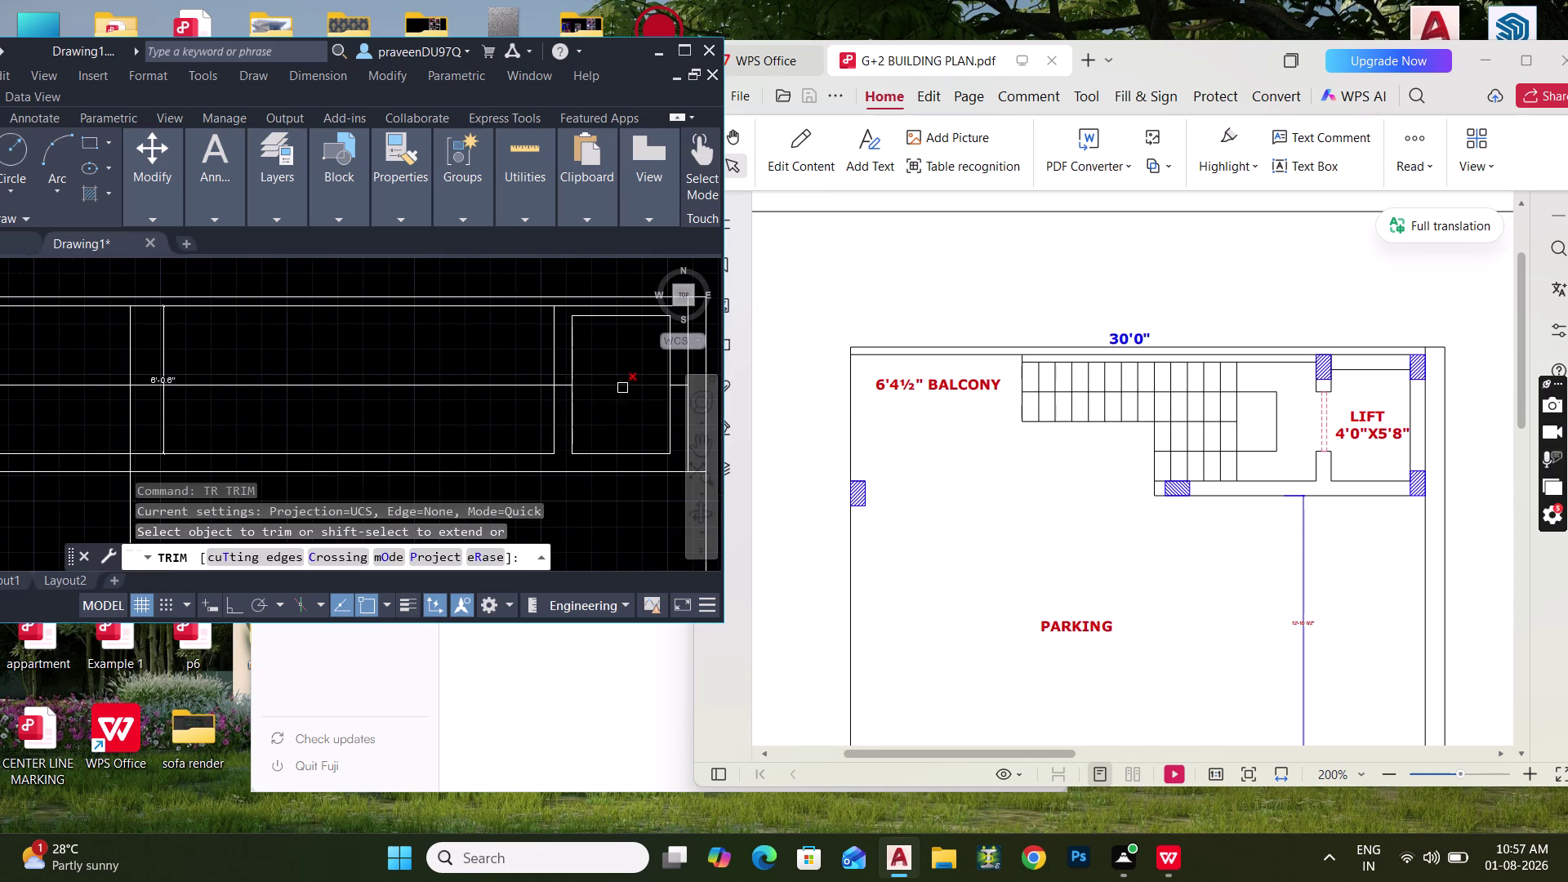
middle_drag(617, 387, 493, 417)
scroll(up, 3)
drag(526, 439, 522, 375)
drag(381, 444, 373, 371)
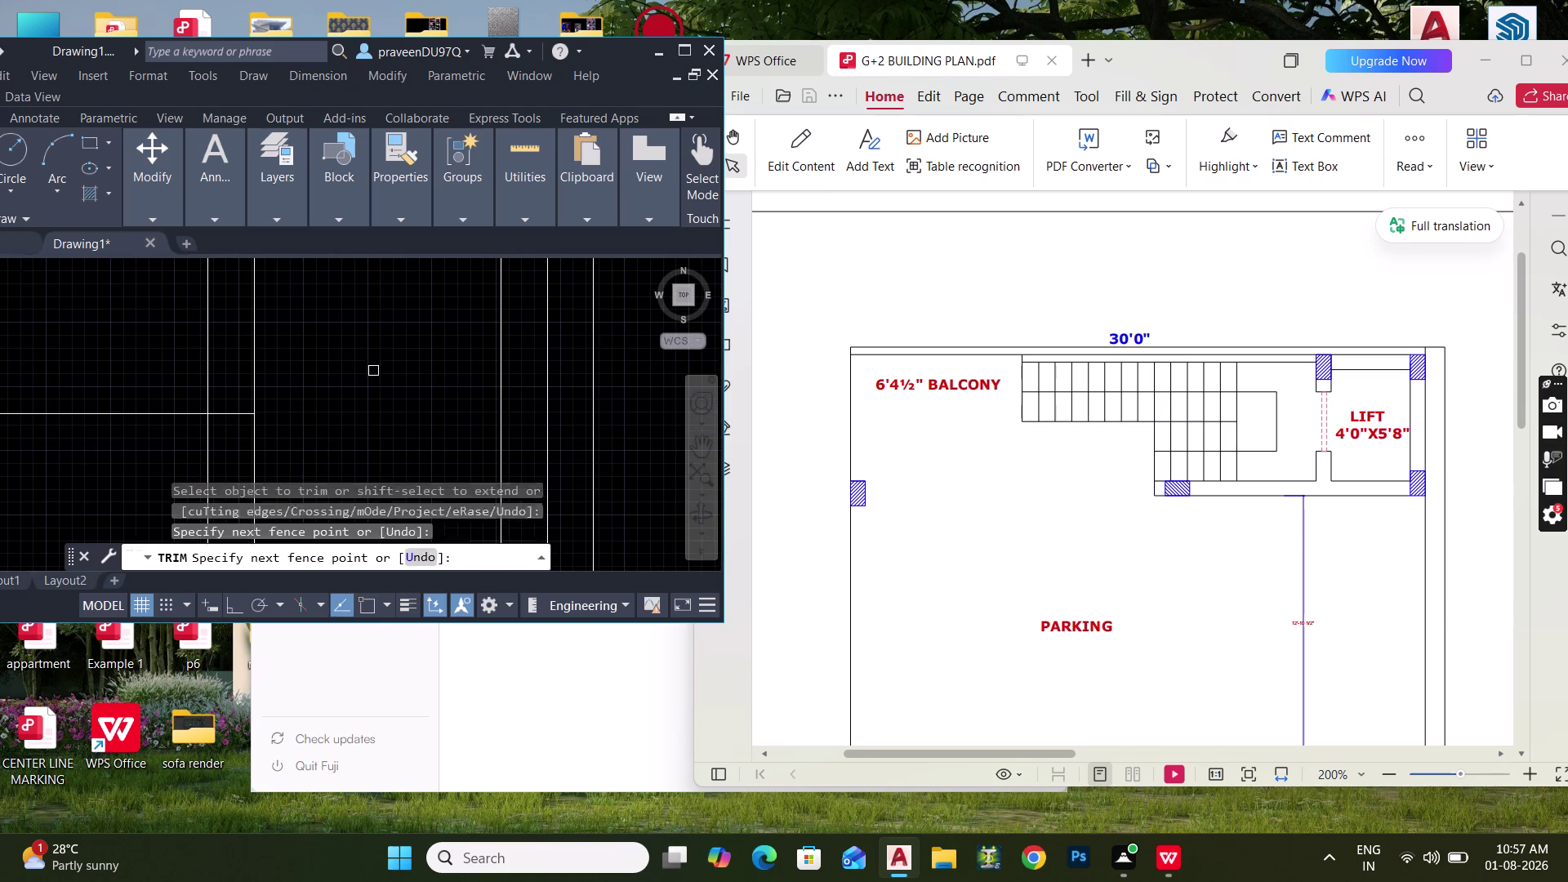
drag(232, 398, 226, 448)
key(Escape)
middle_drag(256, 427, 399, 421)
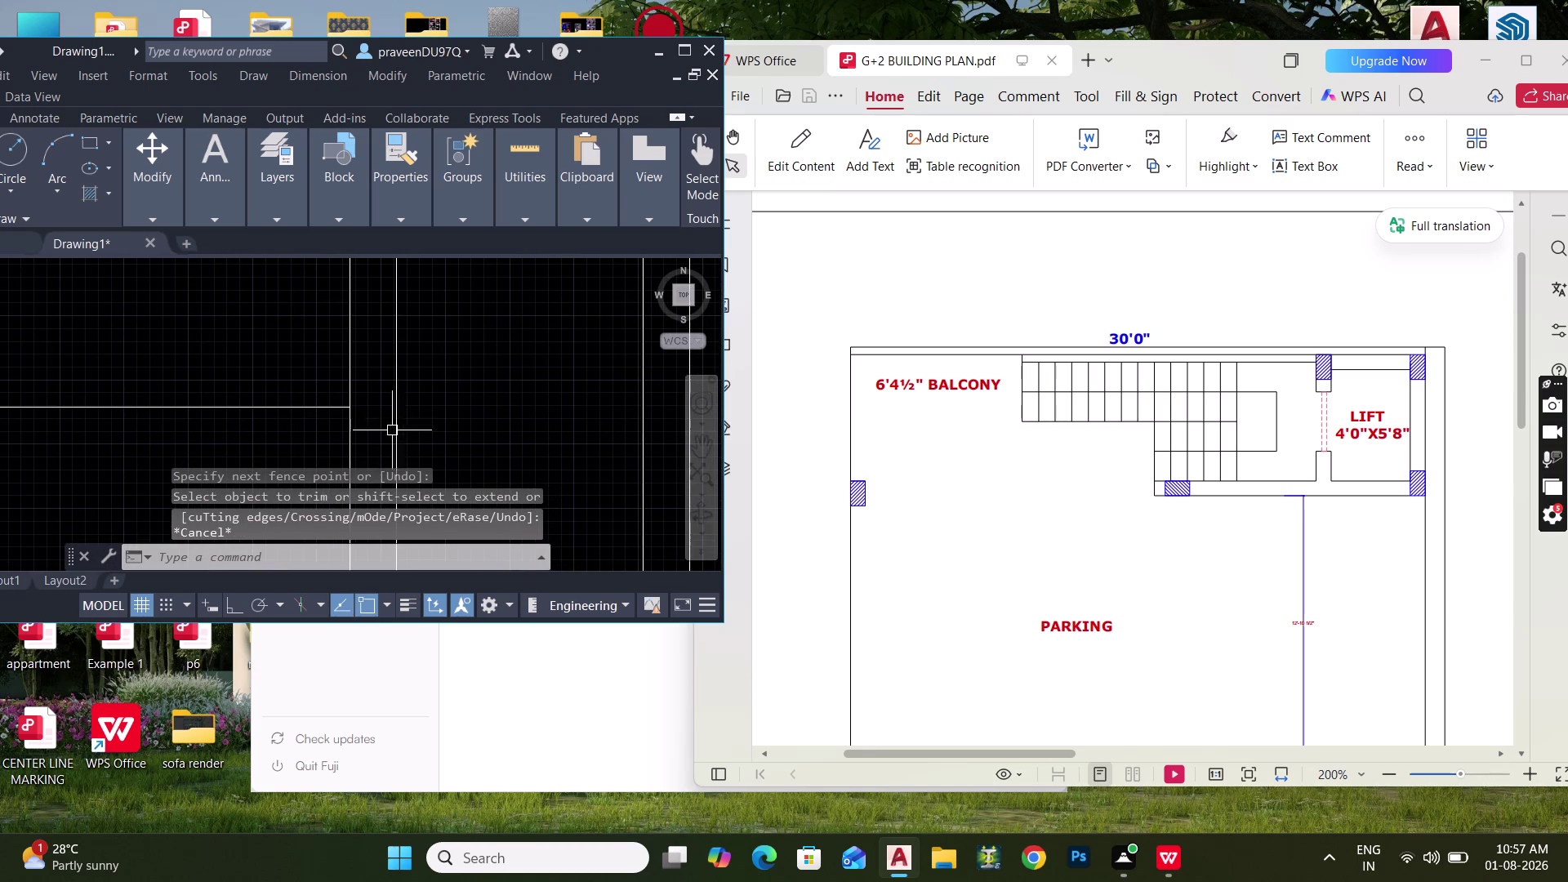
scroll(down, 3)
middle_drag(352, 437, 459, 414)
key(Escape)
middle_drag(450, 424, 517, 429)
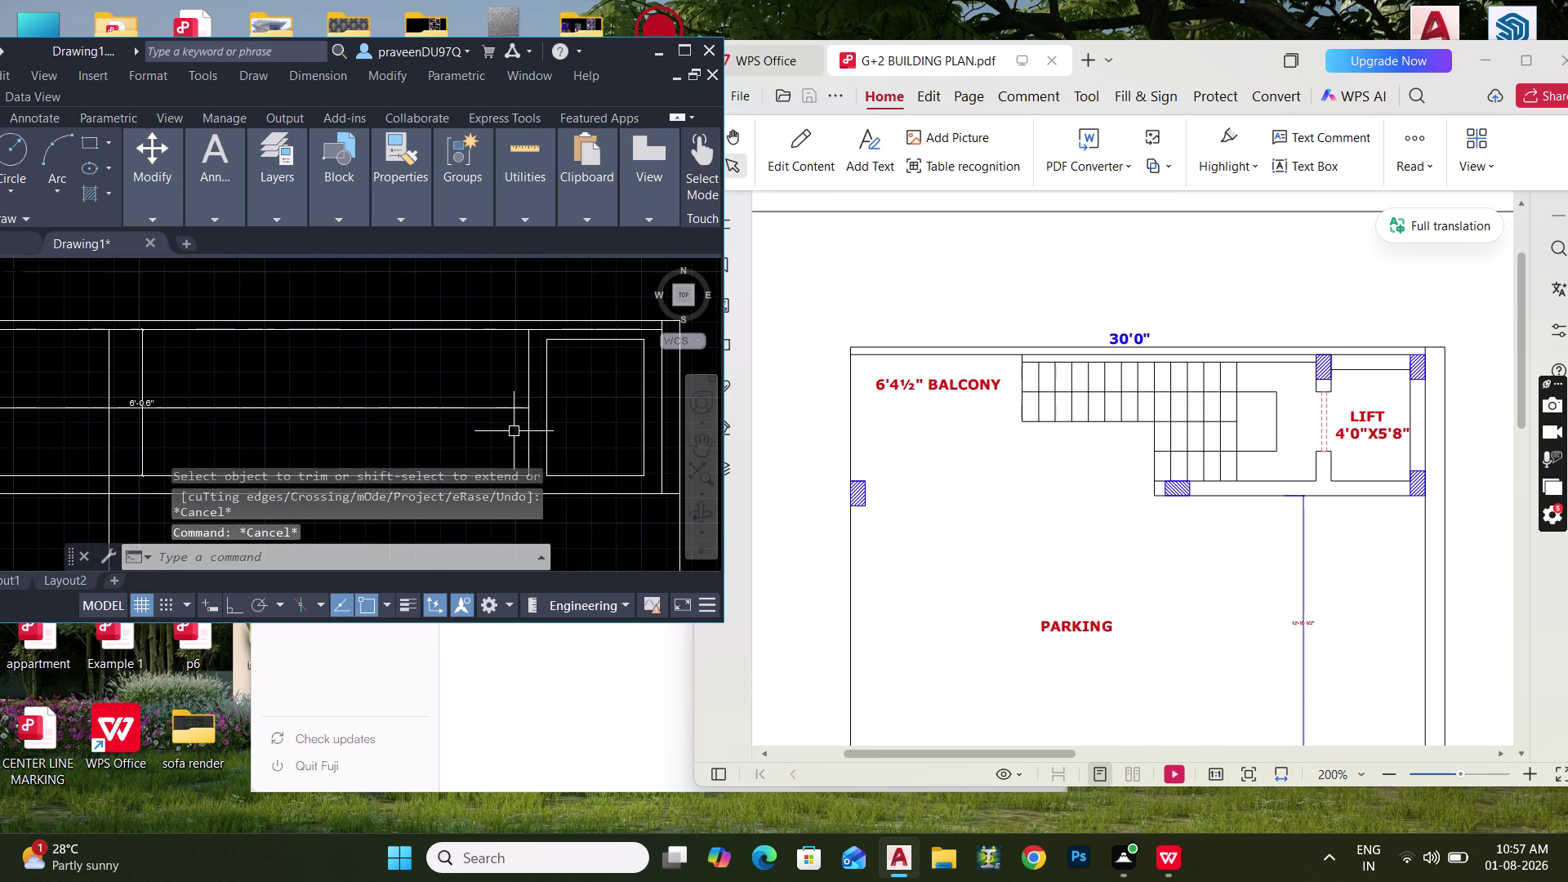
key(Escape)
text(O)
key(space)
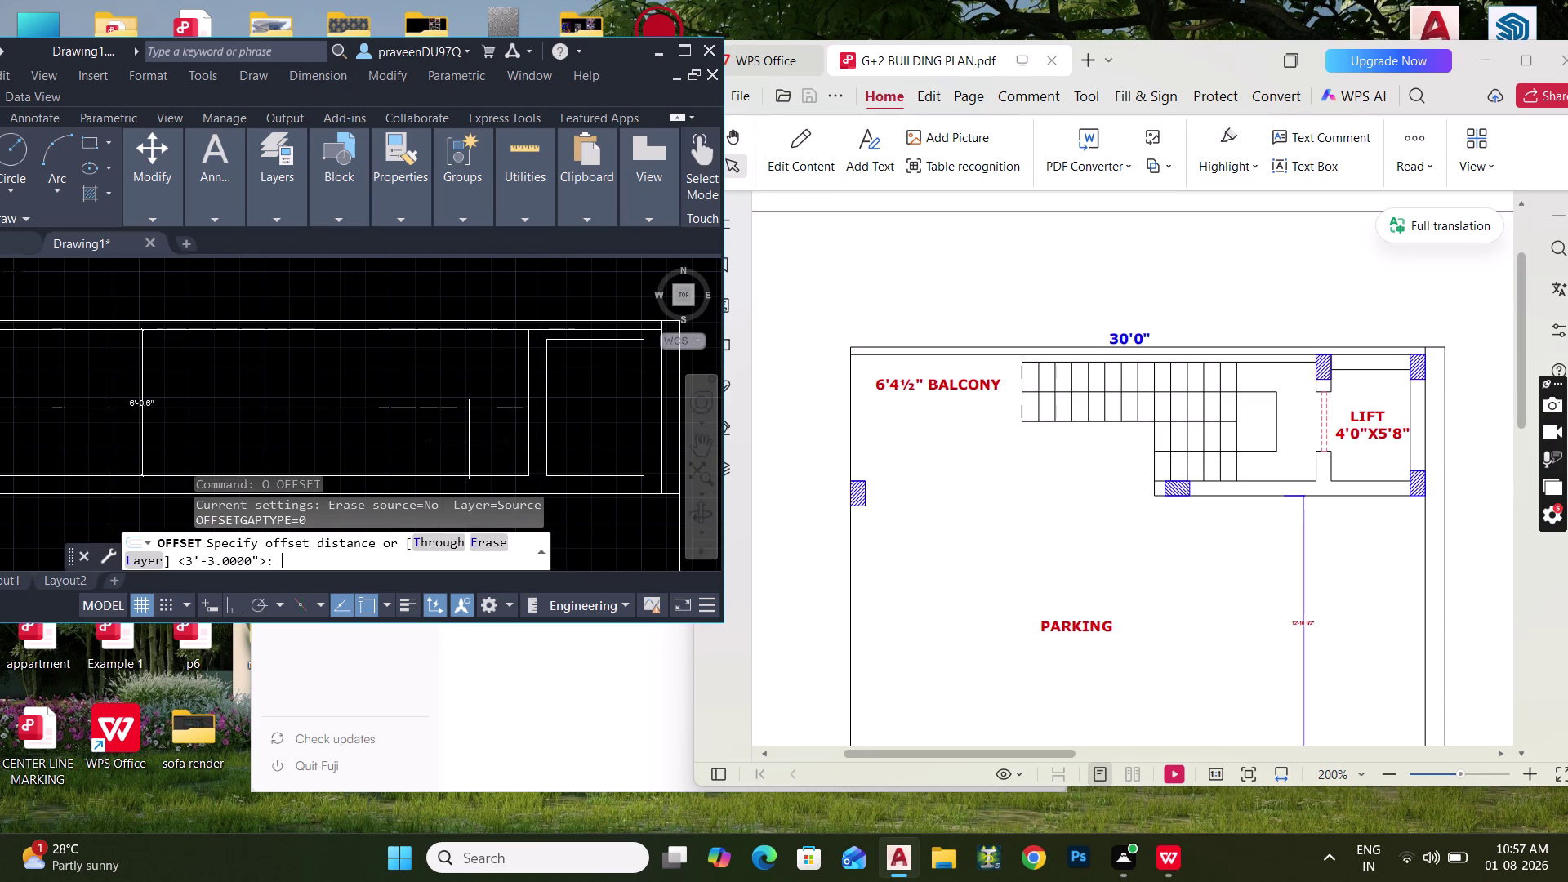
Offset the wall line 4' near the right-hand square.
key(3)
key(BackSpace)
text(4)
text(')
key(Return)
click(527, 445)
click(421, 412)
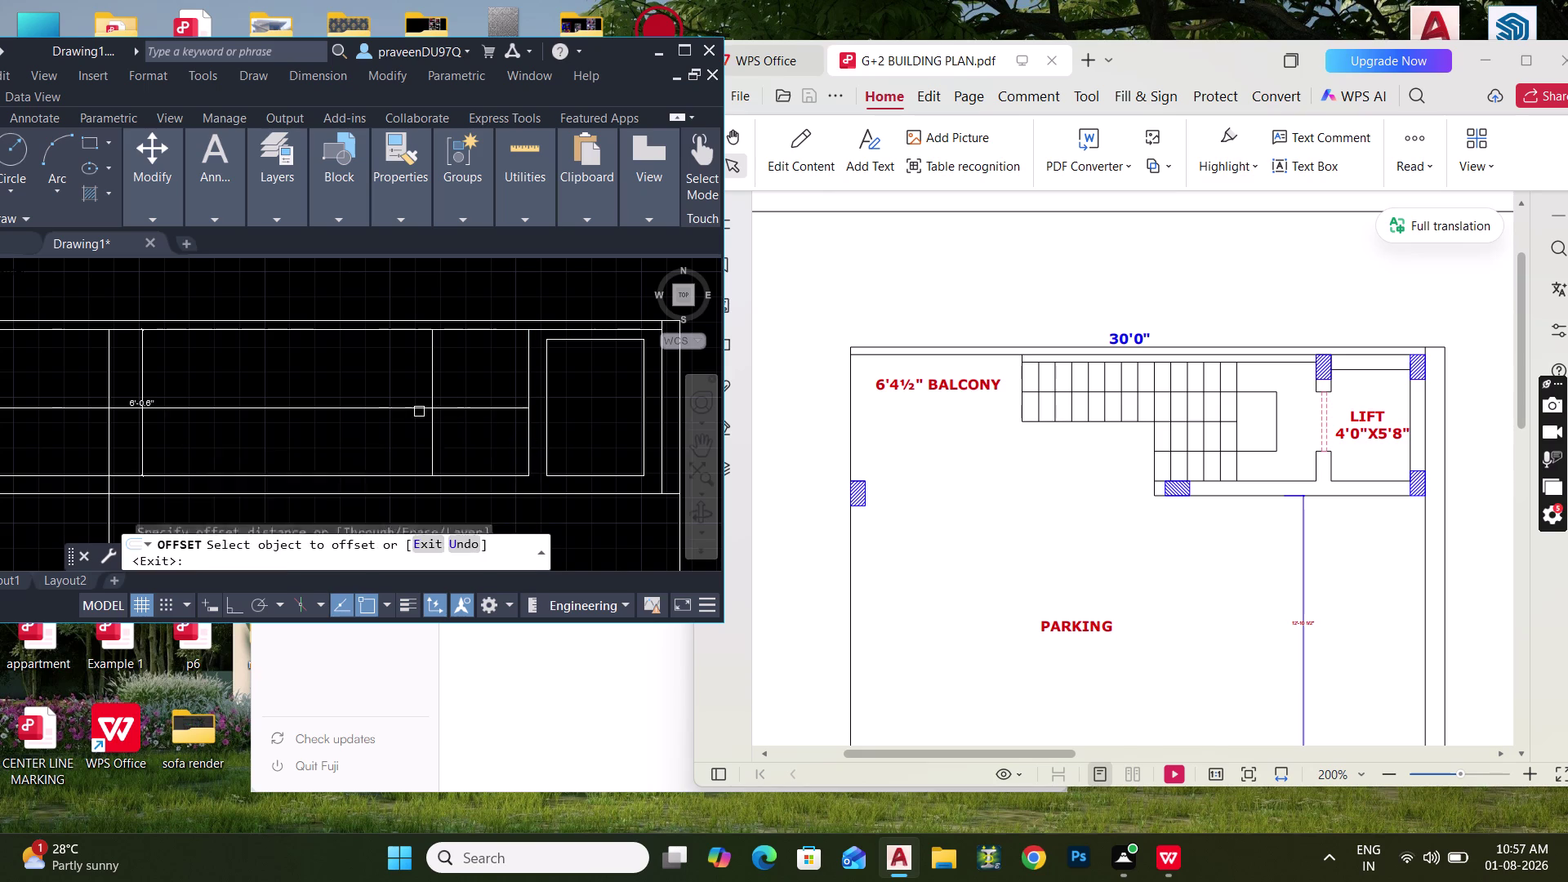
key(Escape)
Fence-trim the crossing horizontal line's overhanging end back to the new wall.
key(t)
key(r)
key(space)
drag(478, 436, 482, 343)
key(Escape)
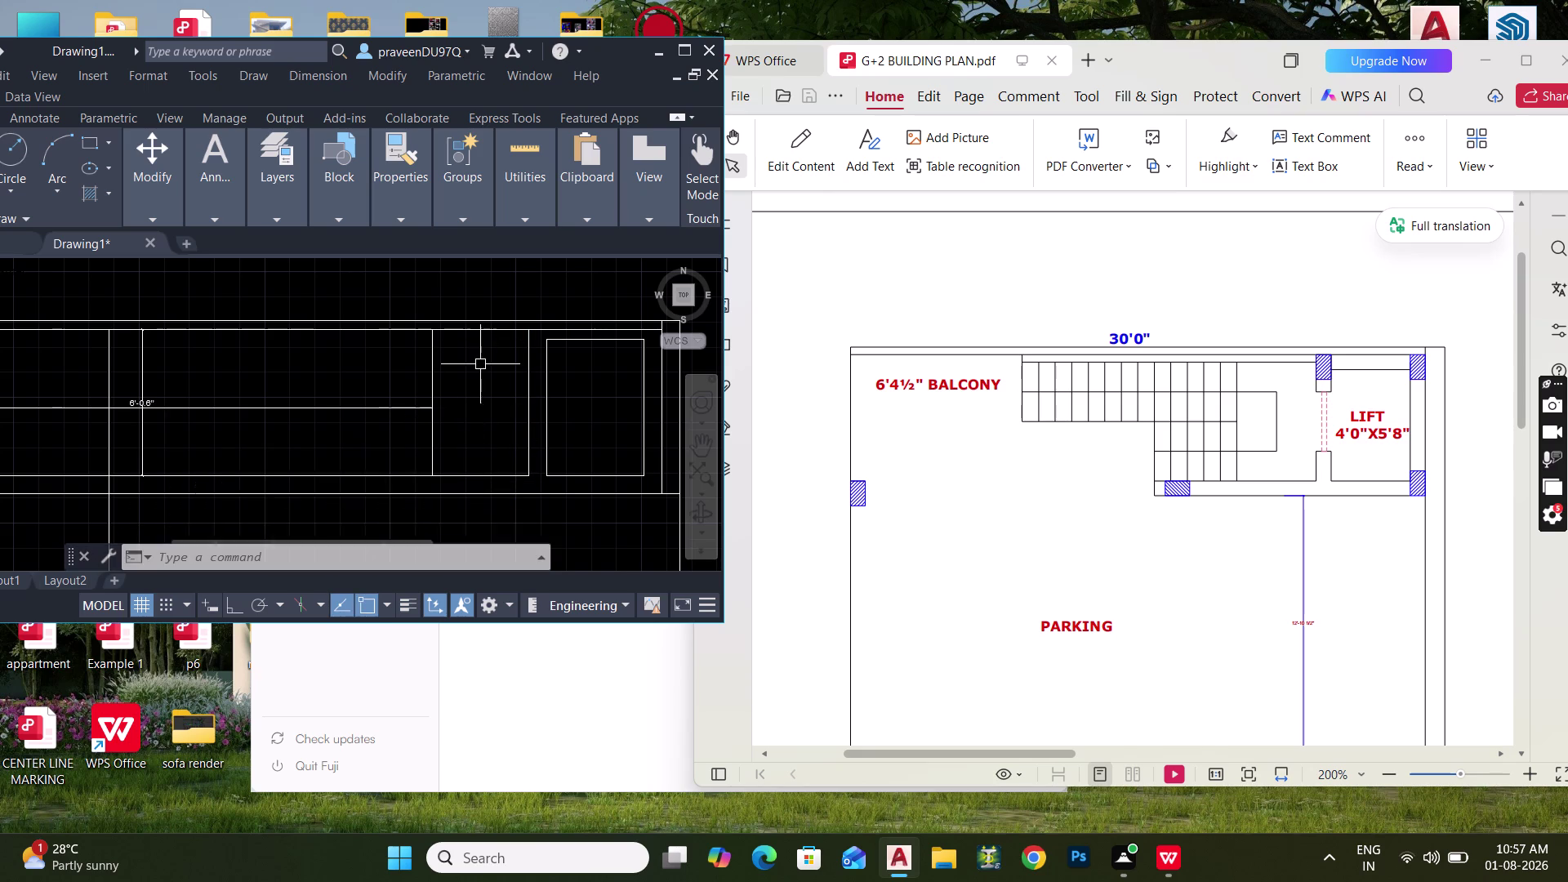
middle_drag(453, 375, 503, 387)
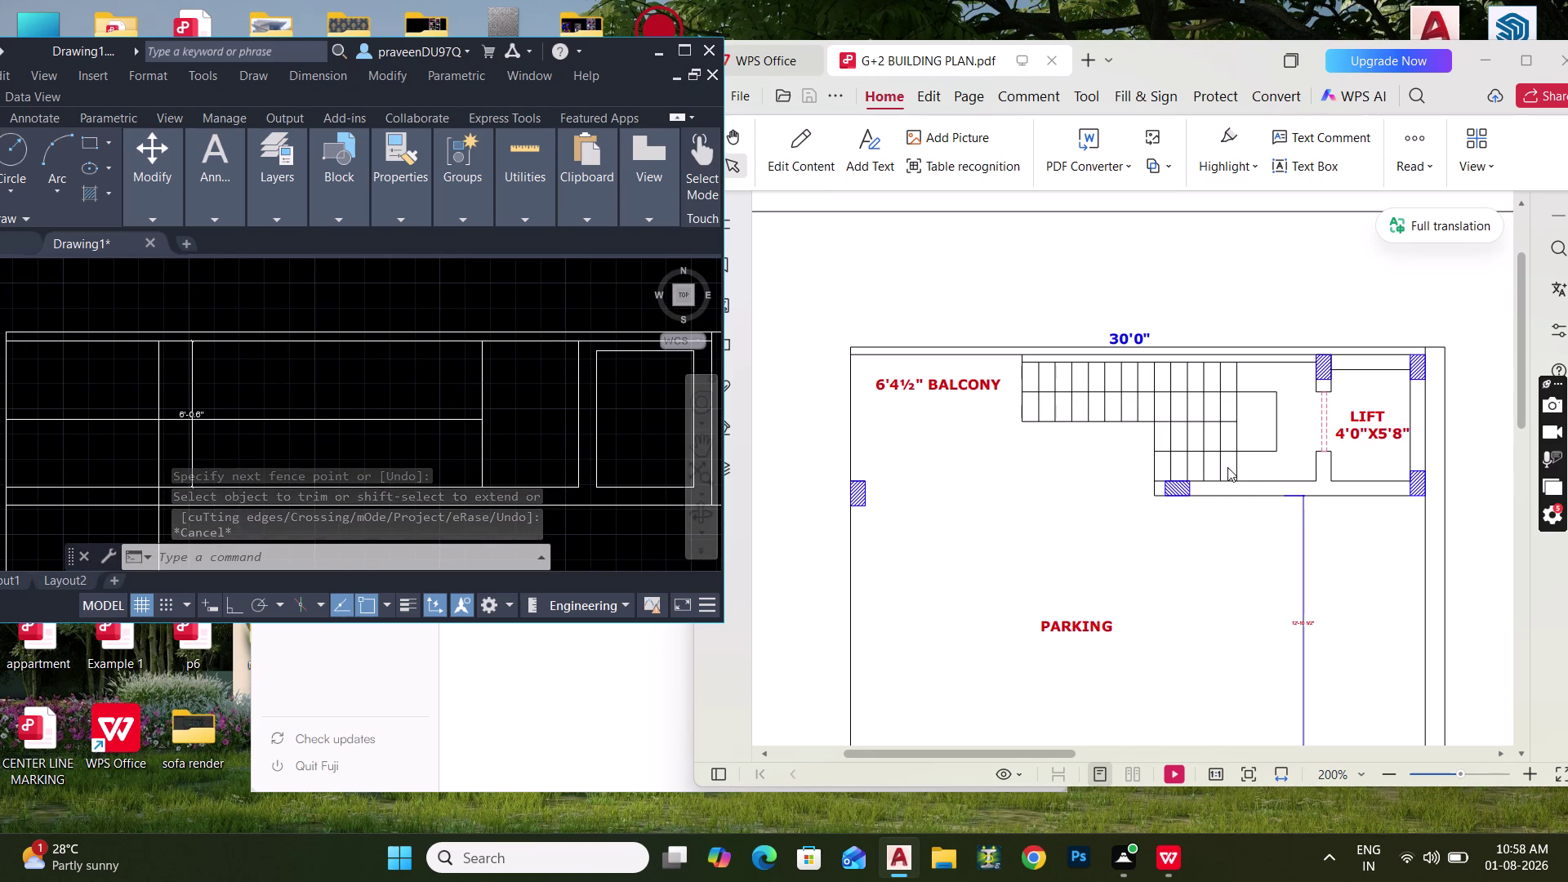
key(Escape)
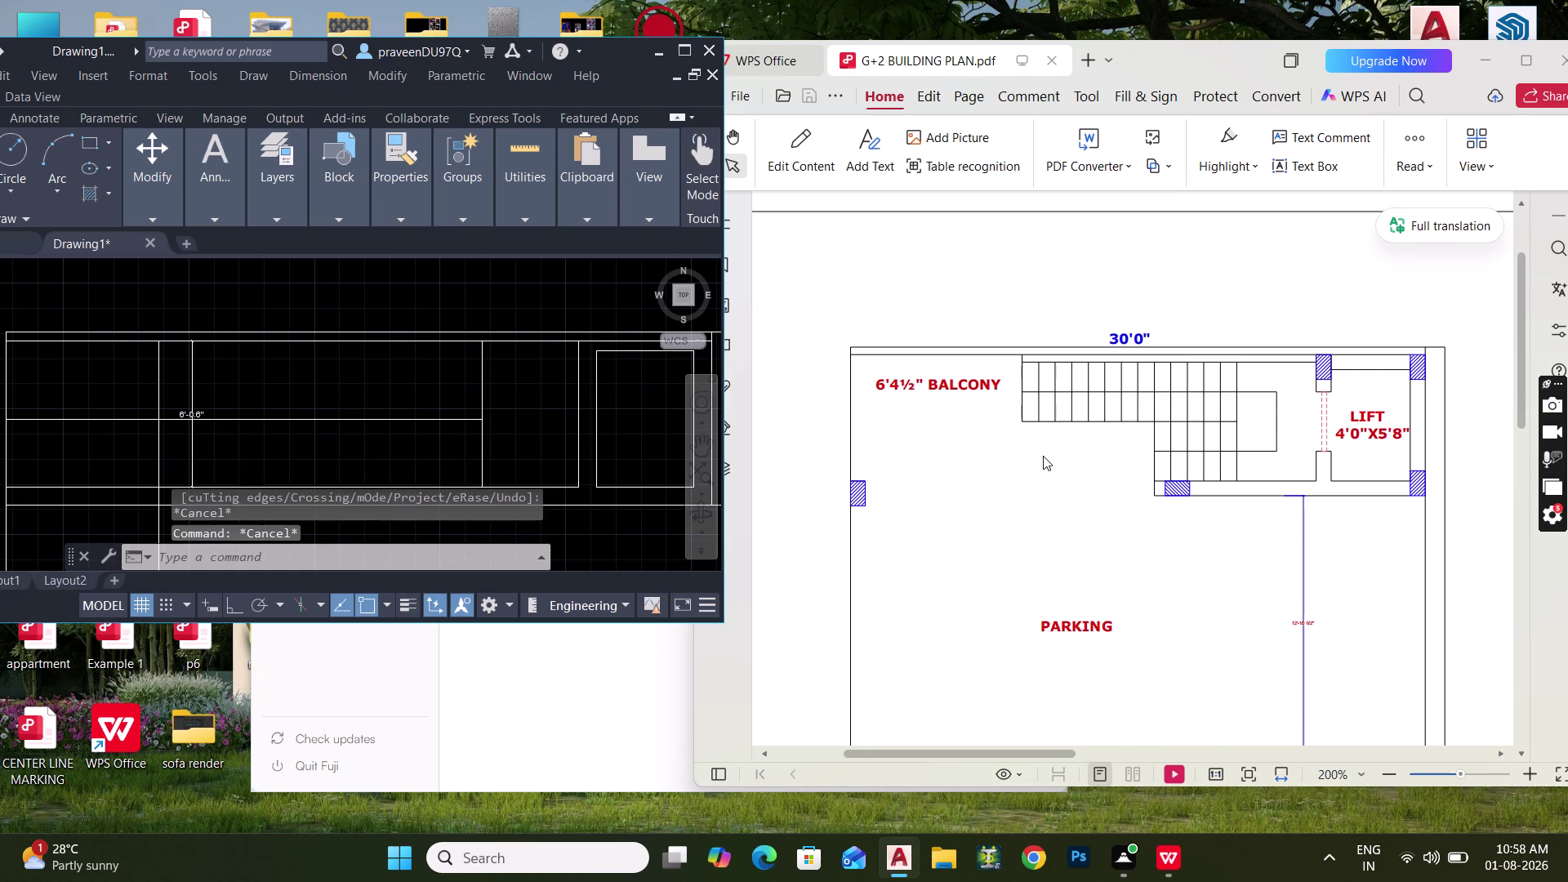
text(O)
key(space)
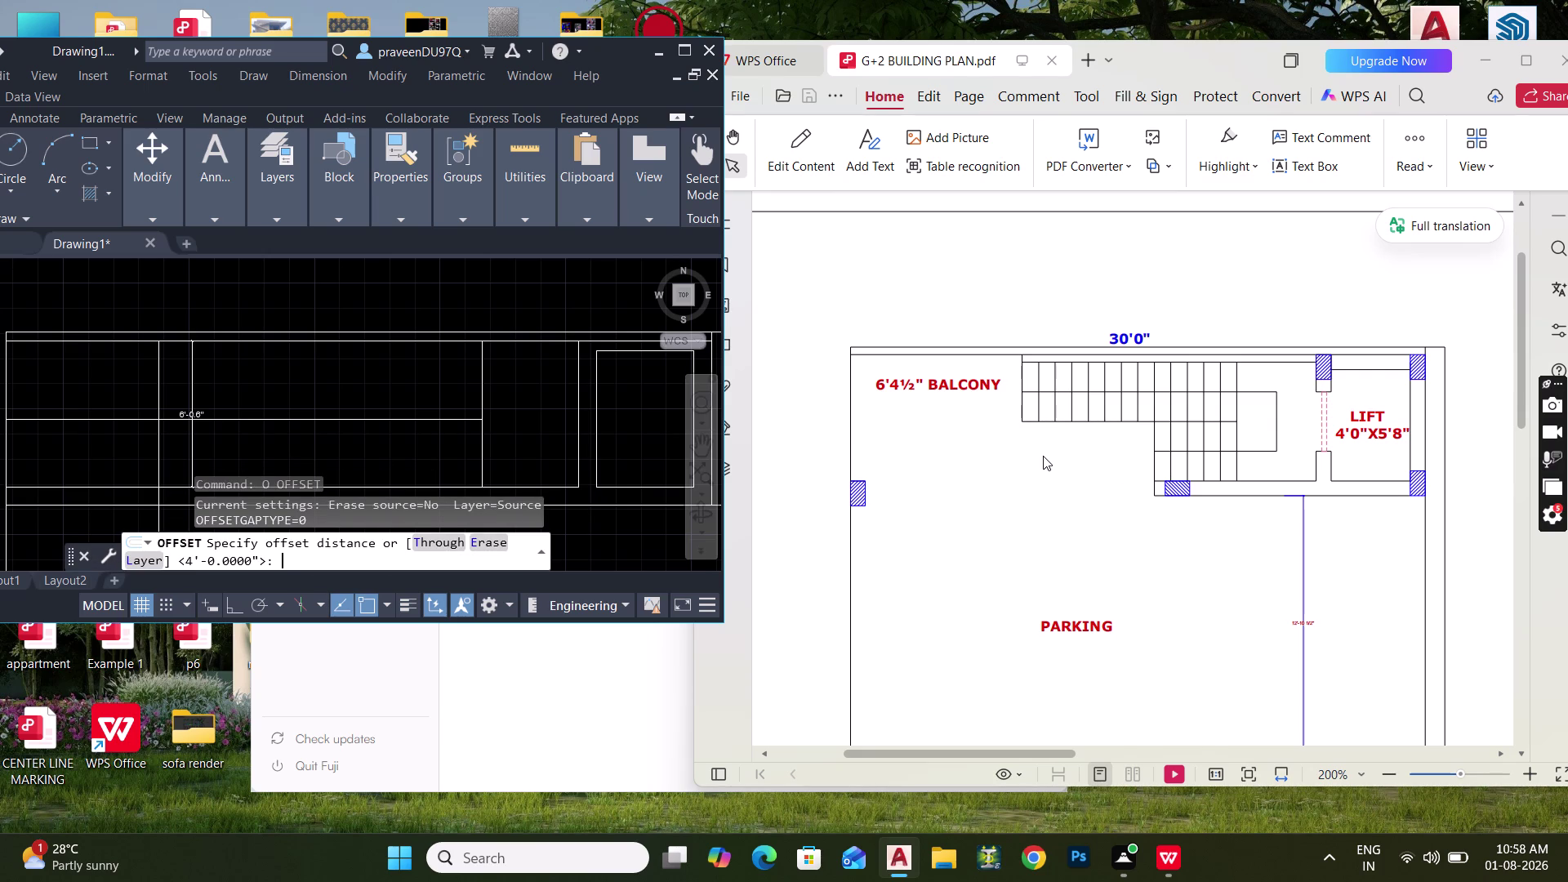
Set the offset distance to 1', correcting a mistyped value.
key(1)
key(apostrophe)
key(Return)
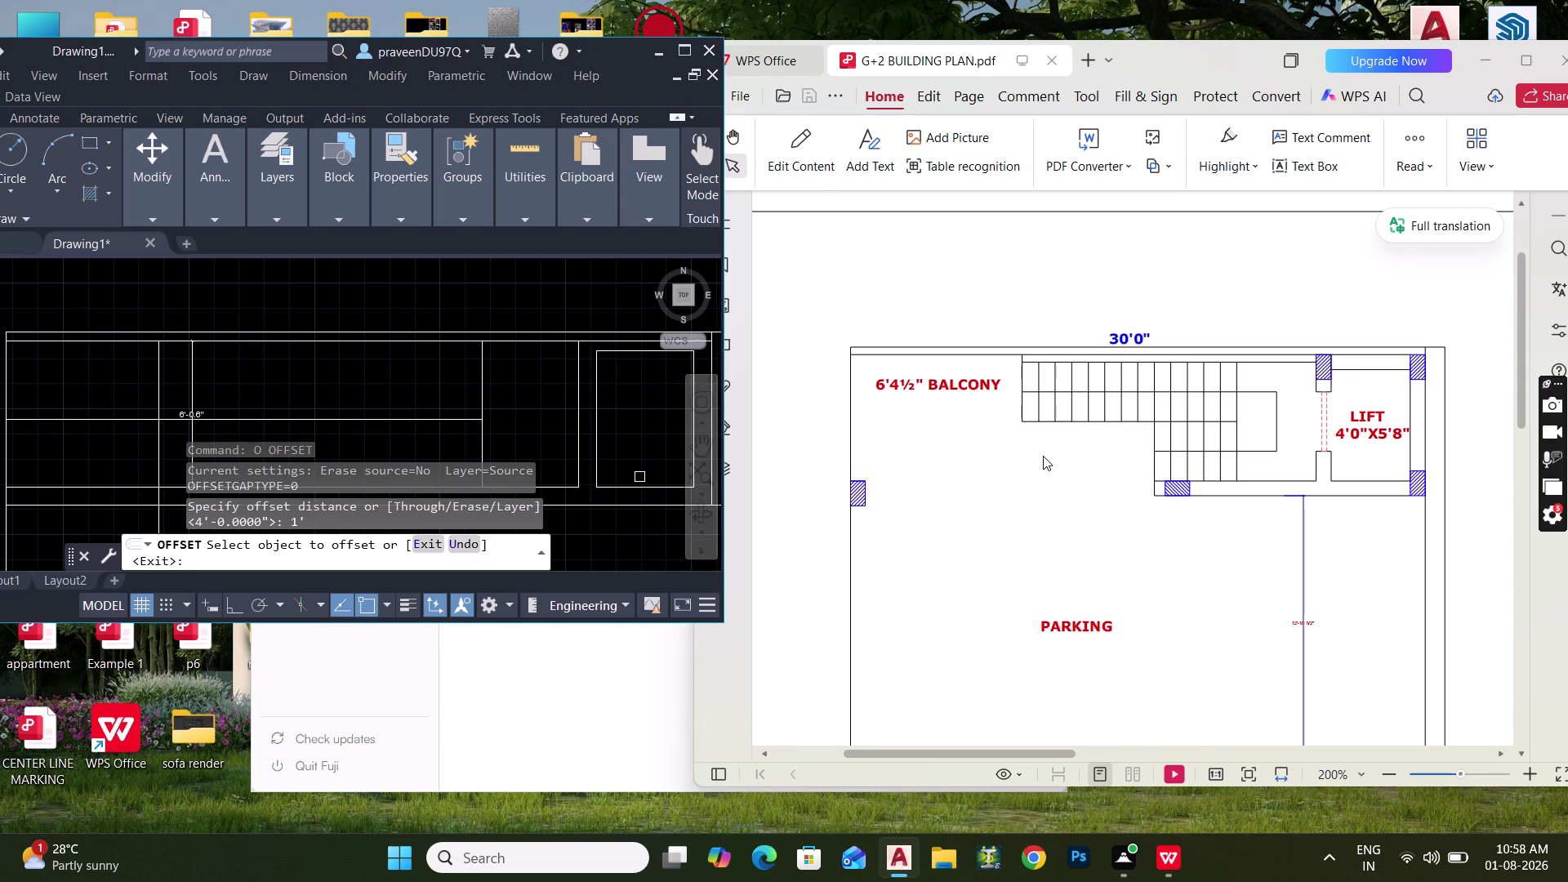
key(Escape)
text(O 9)
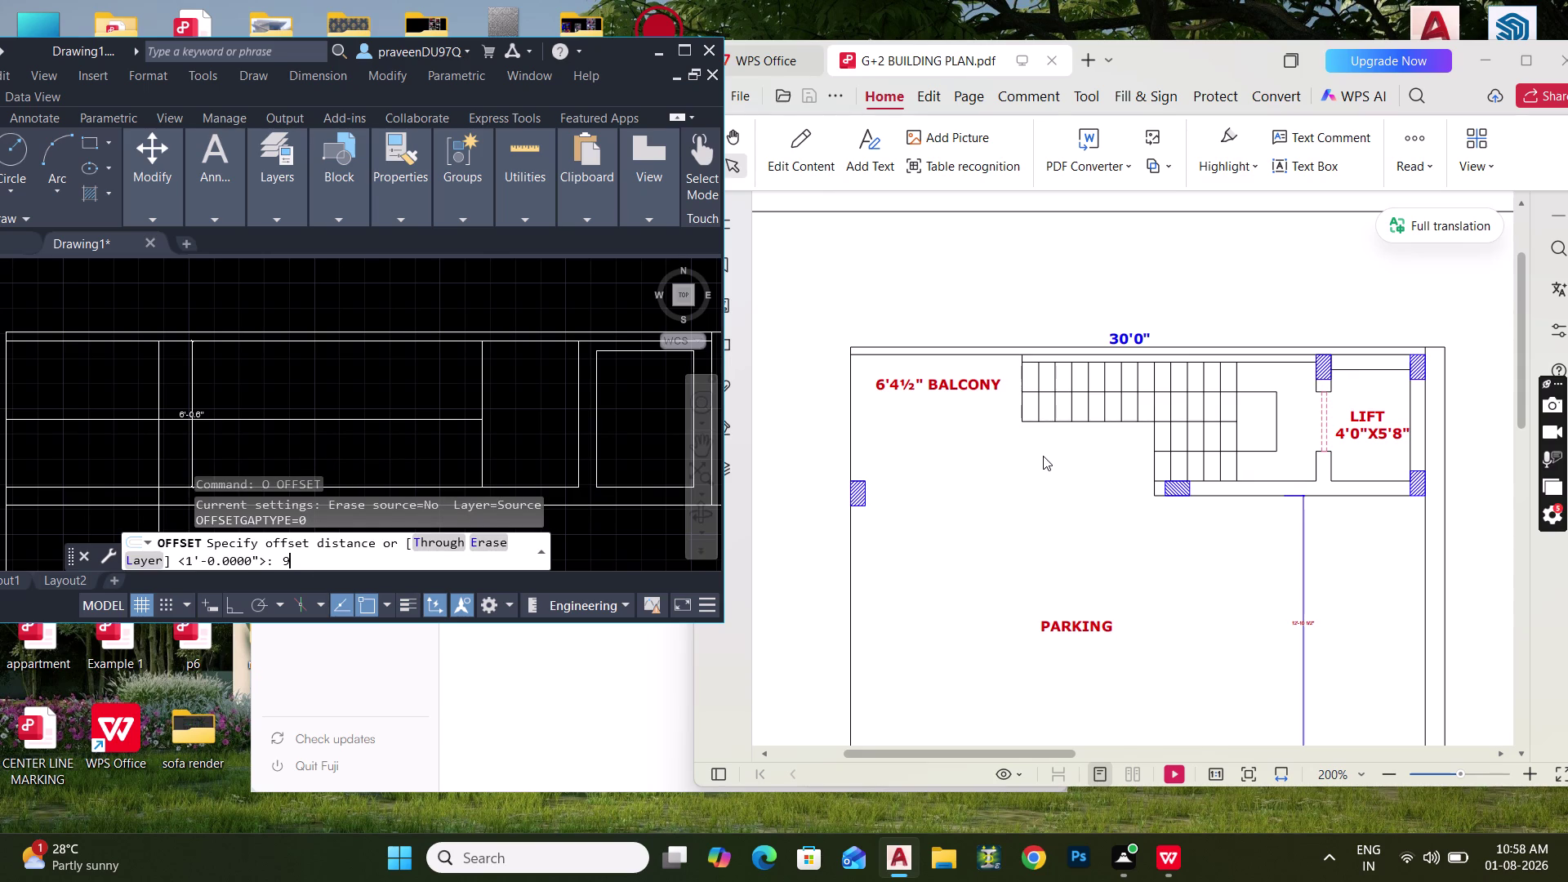
key(shift+quotedbl)
key(BackSpace)
key(BackSpace)
text(1')
key(Return)
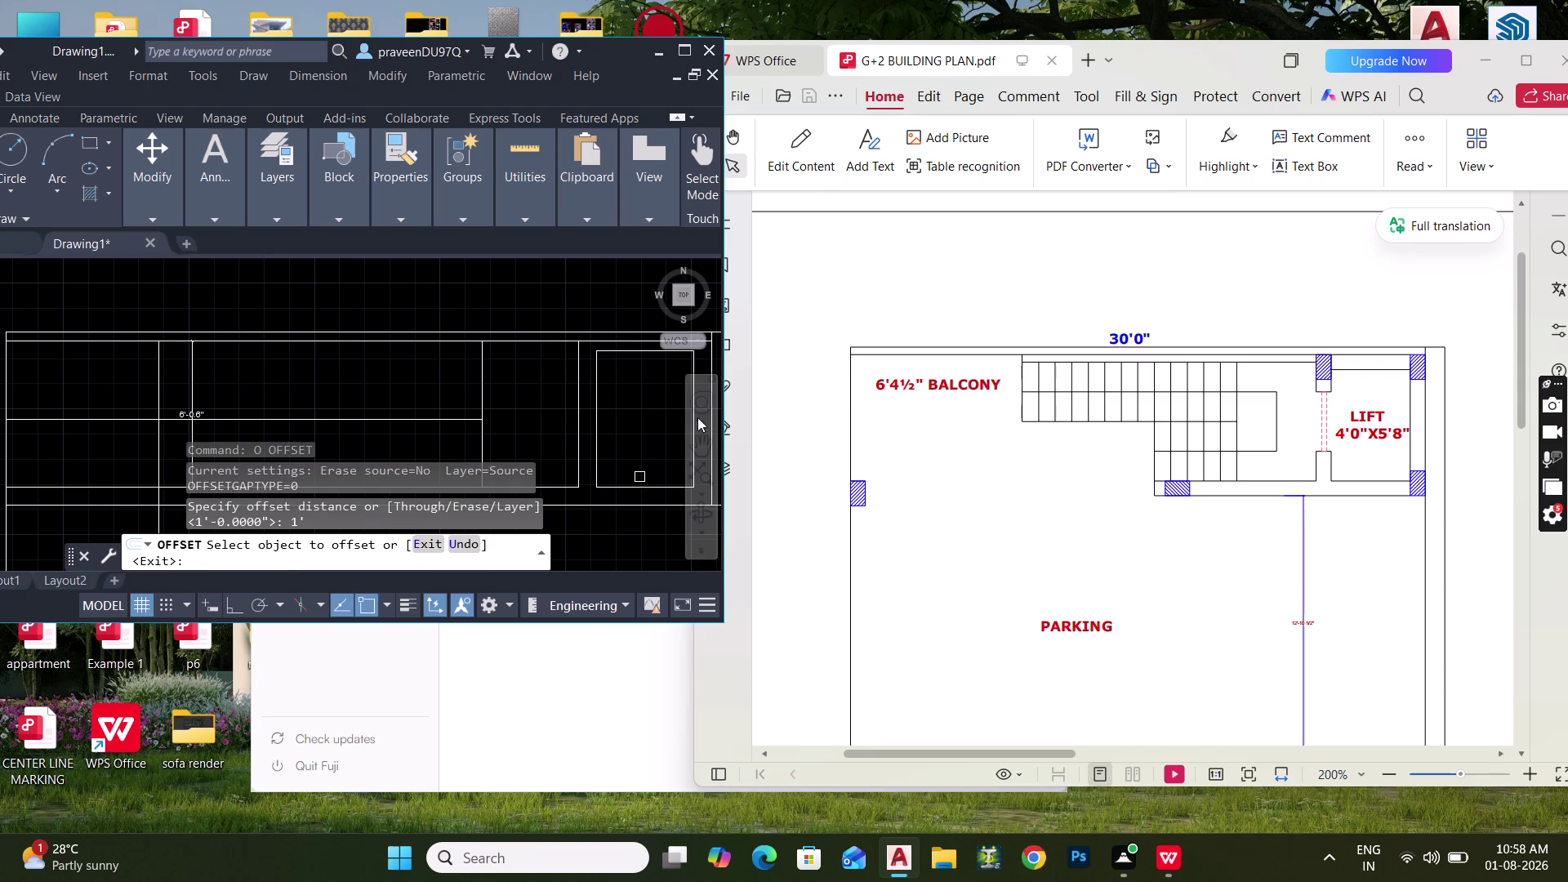
Offset the stair line repeatedly at 1' spacing to draw the tread lines.
click(483, 381)
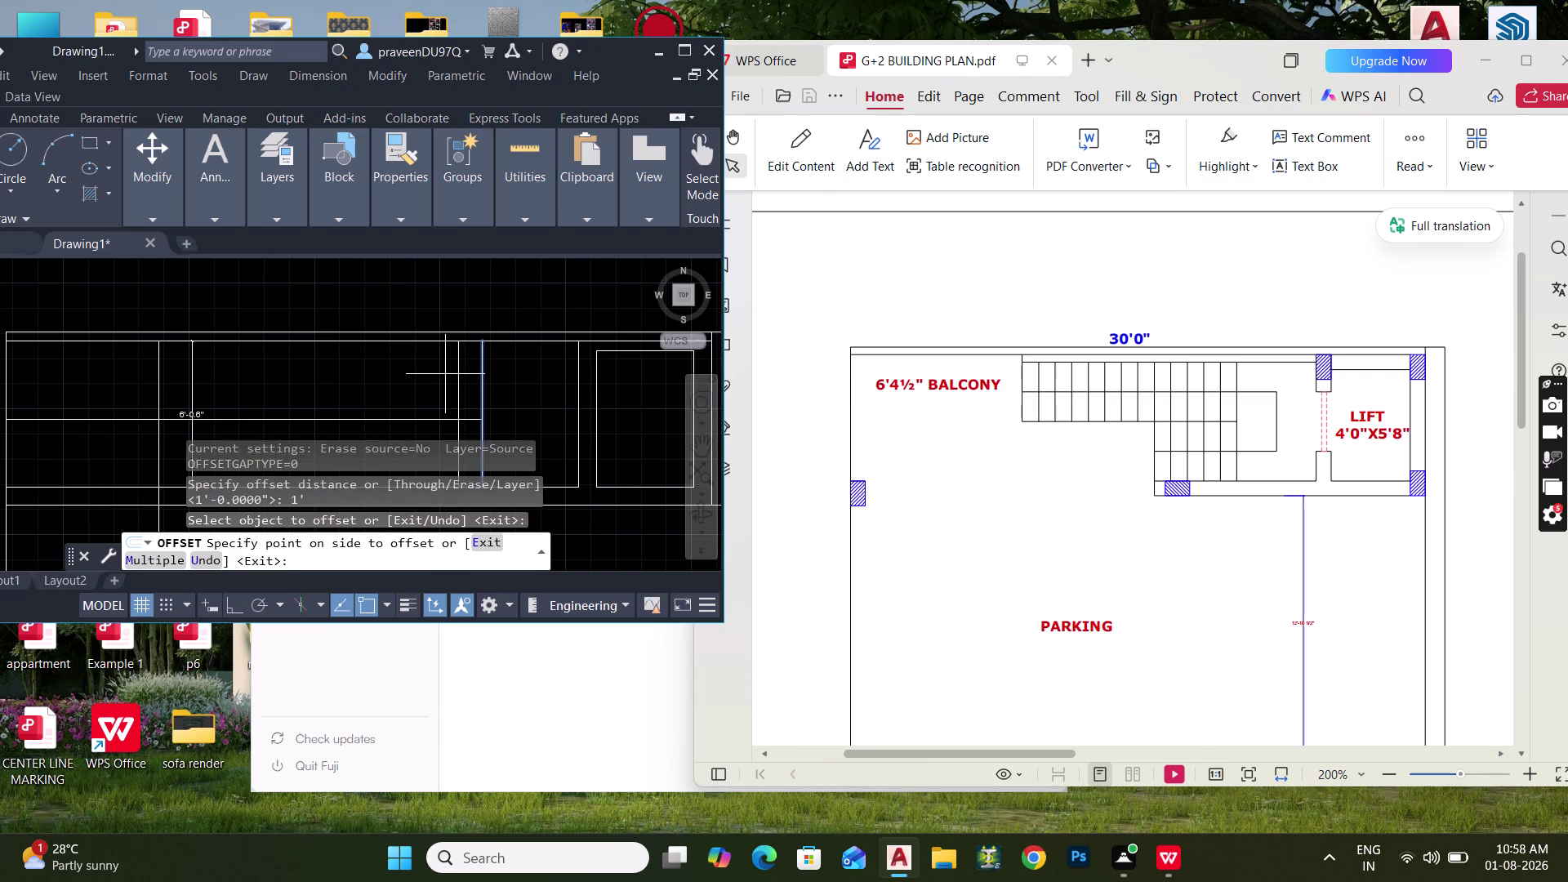
text(M)
key(space)
click(428, 377)
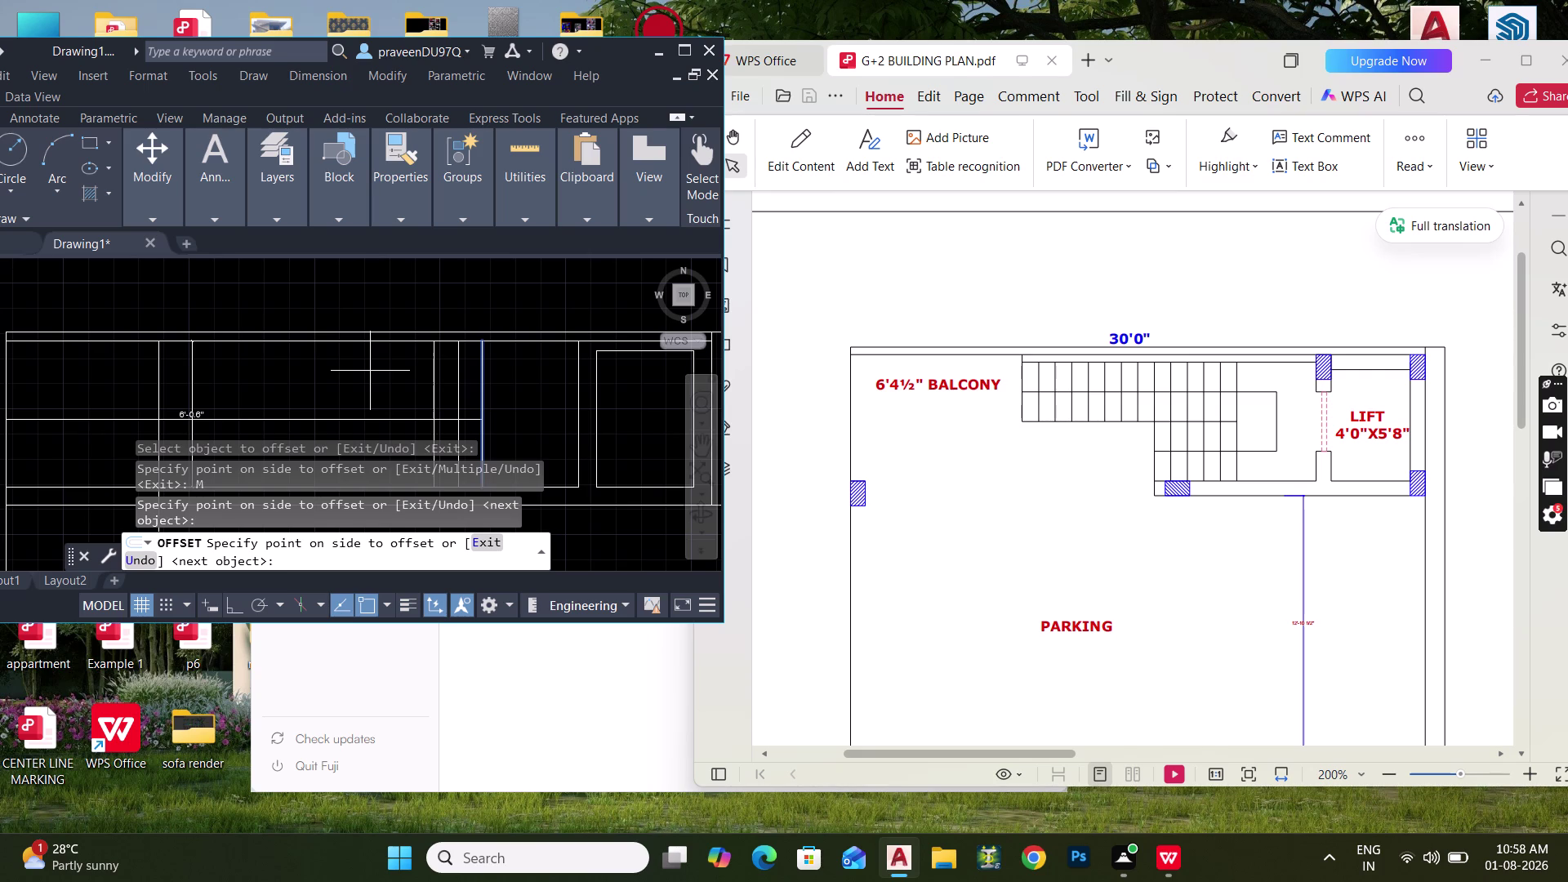
click(370, 371)
click(360, 371)
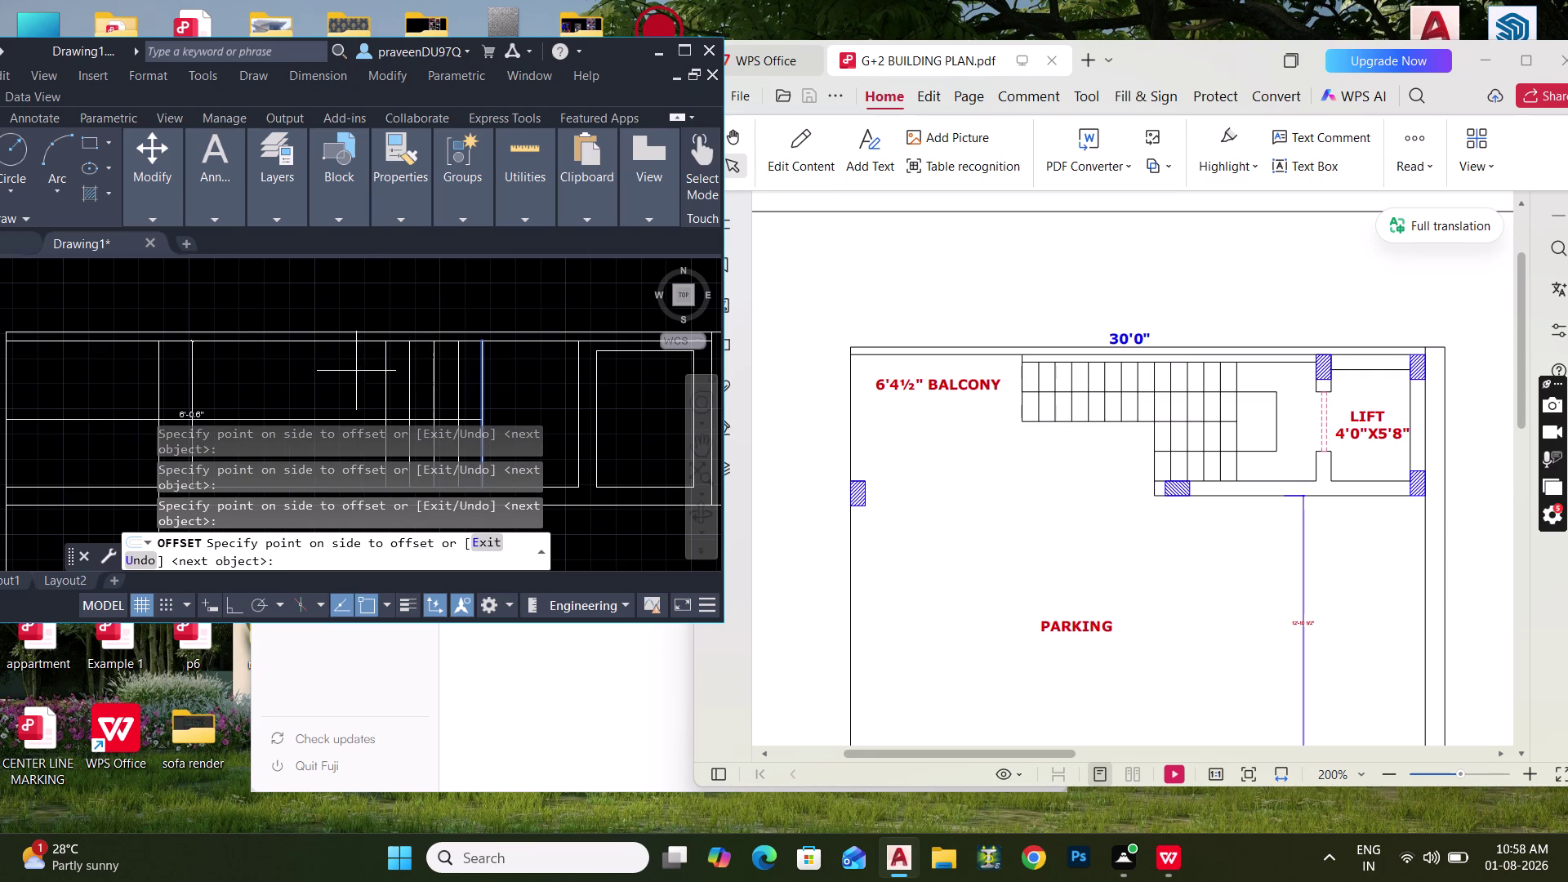
click(356, 372)
click(356, 372)
key(Escape)
middle_drag(387, 396, 375, 346)
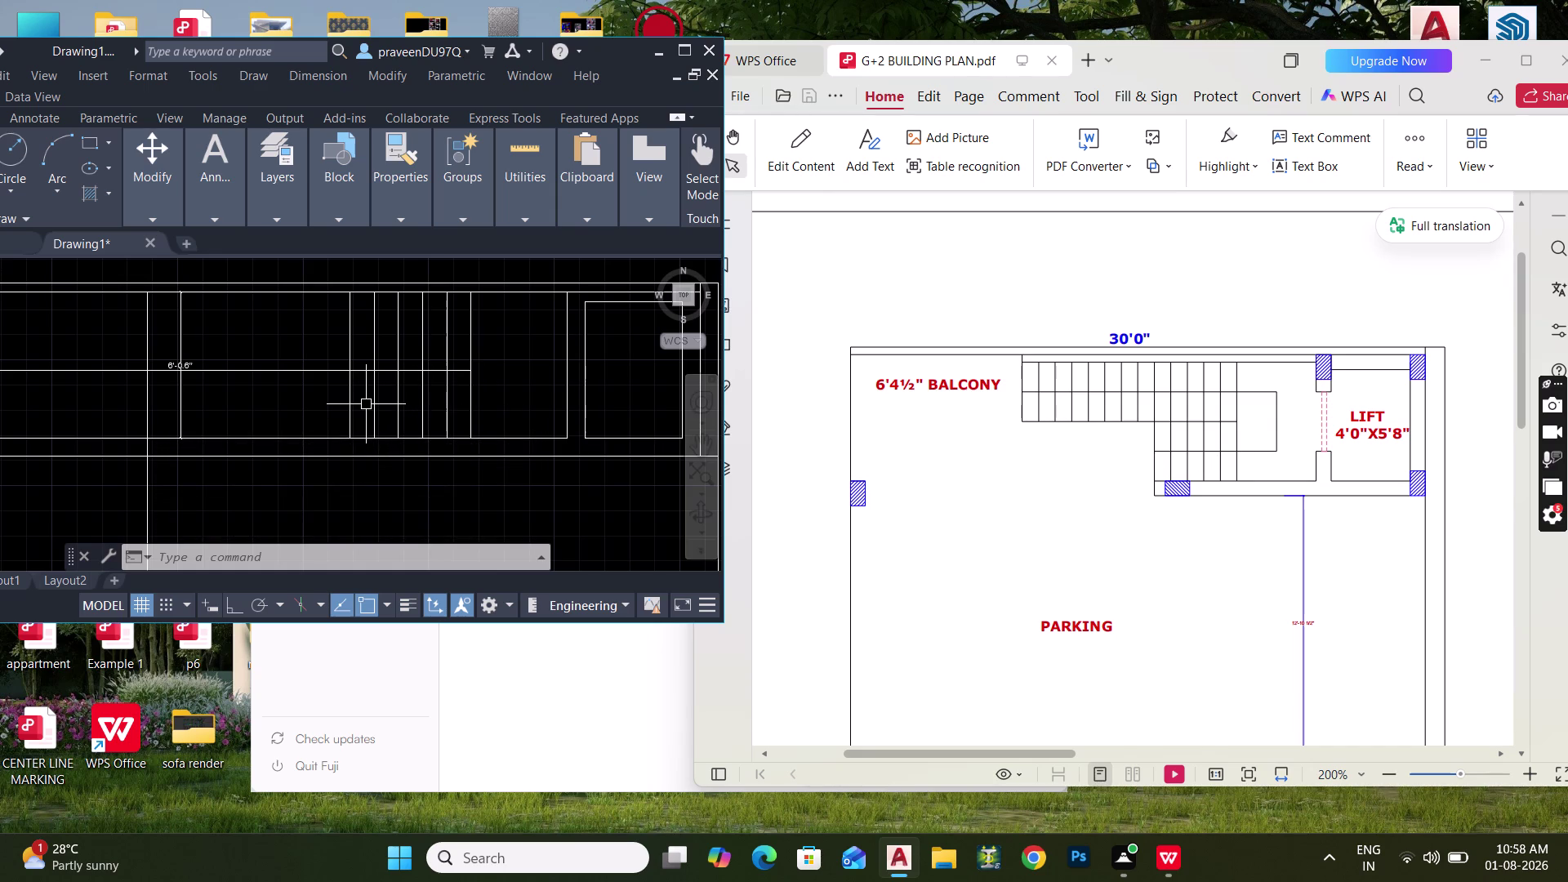
middle_drag(381, 410, 389, 410)
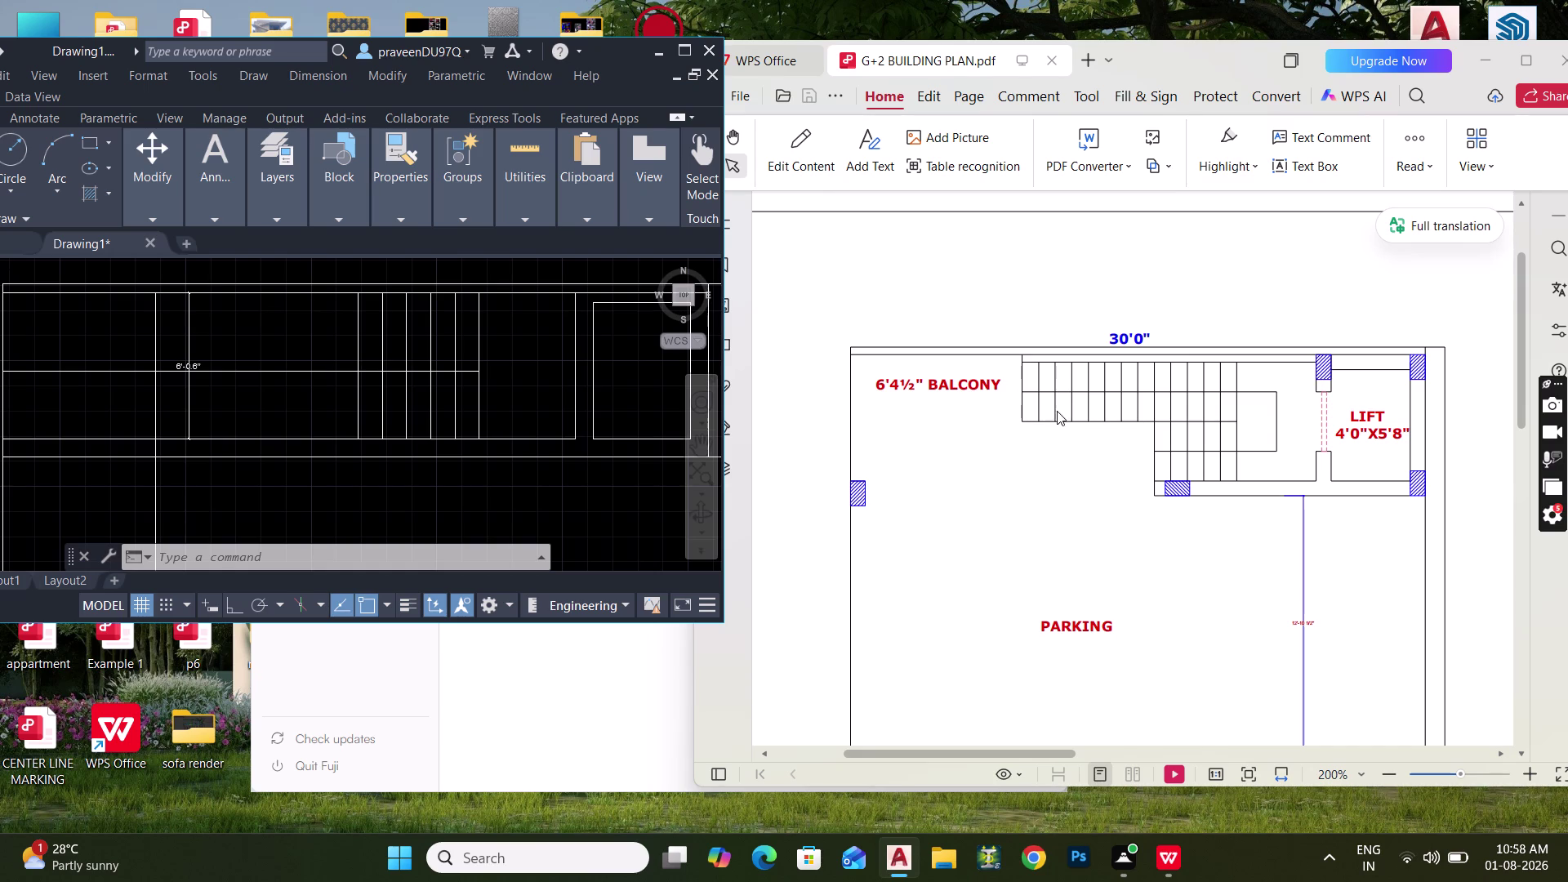
Offset the first few stair tread lines at the 1' spacing.
key(Escape)
text(O)
key(space)
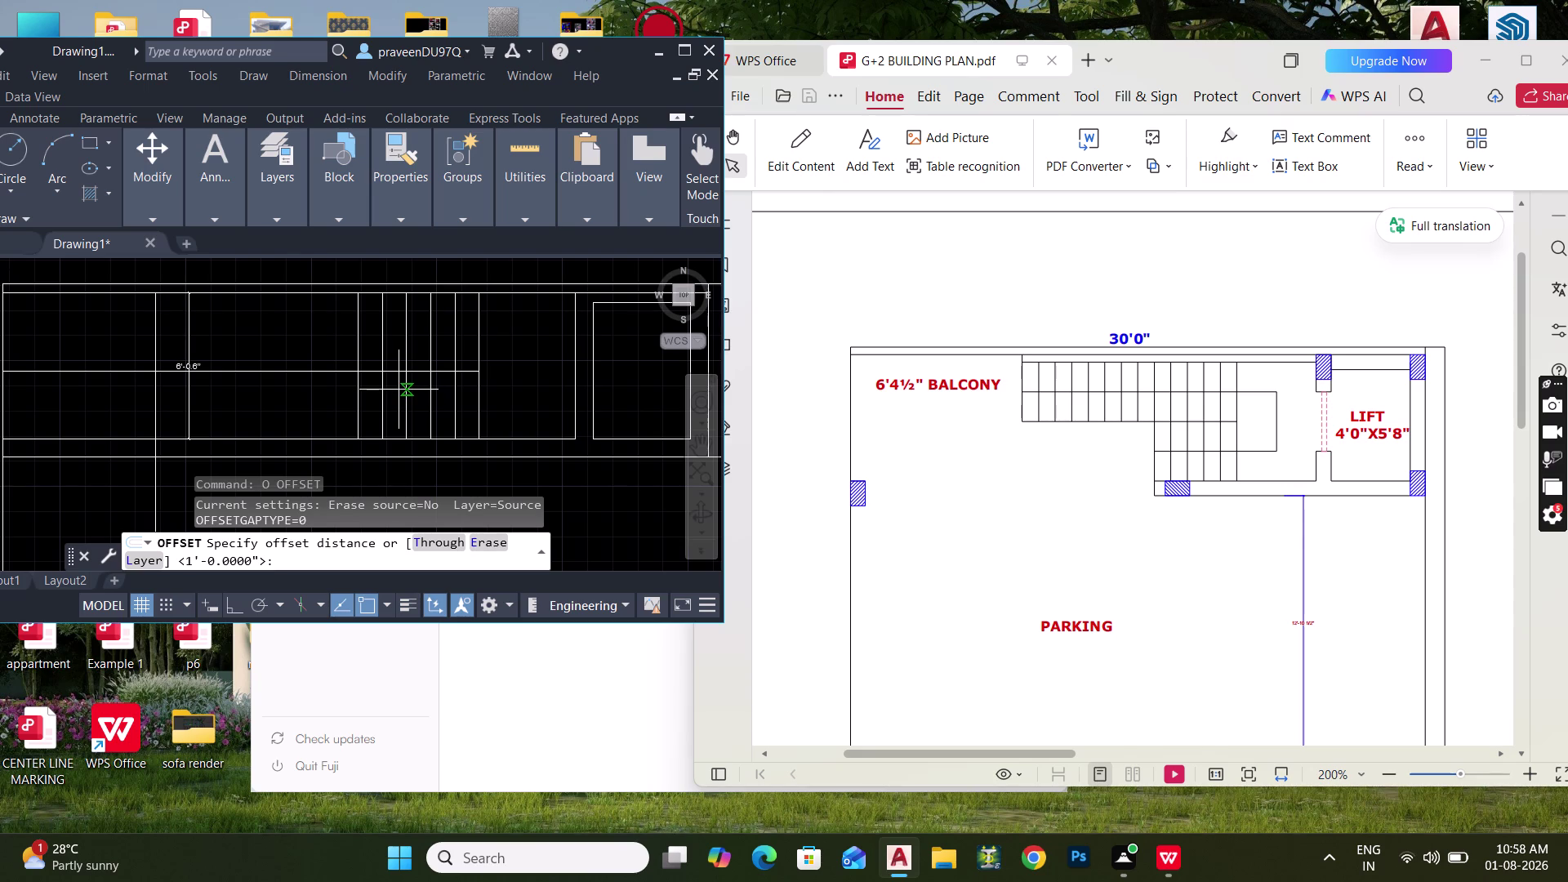
text(M)
key(space)
key(space)
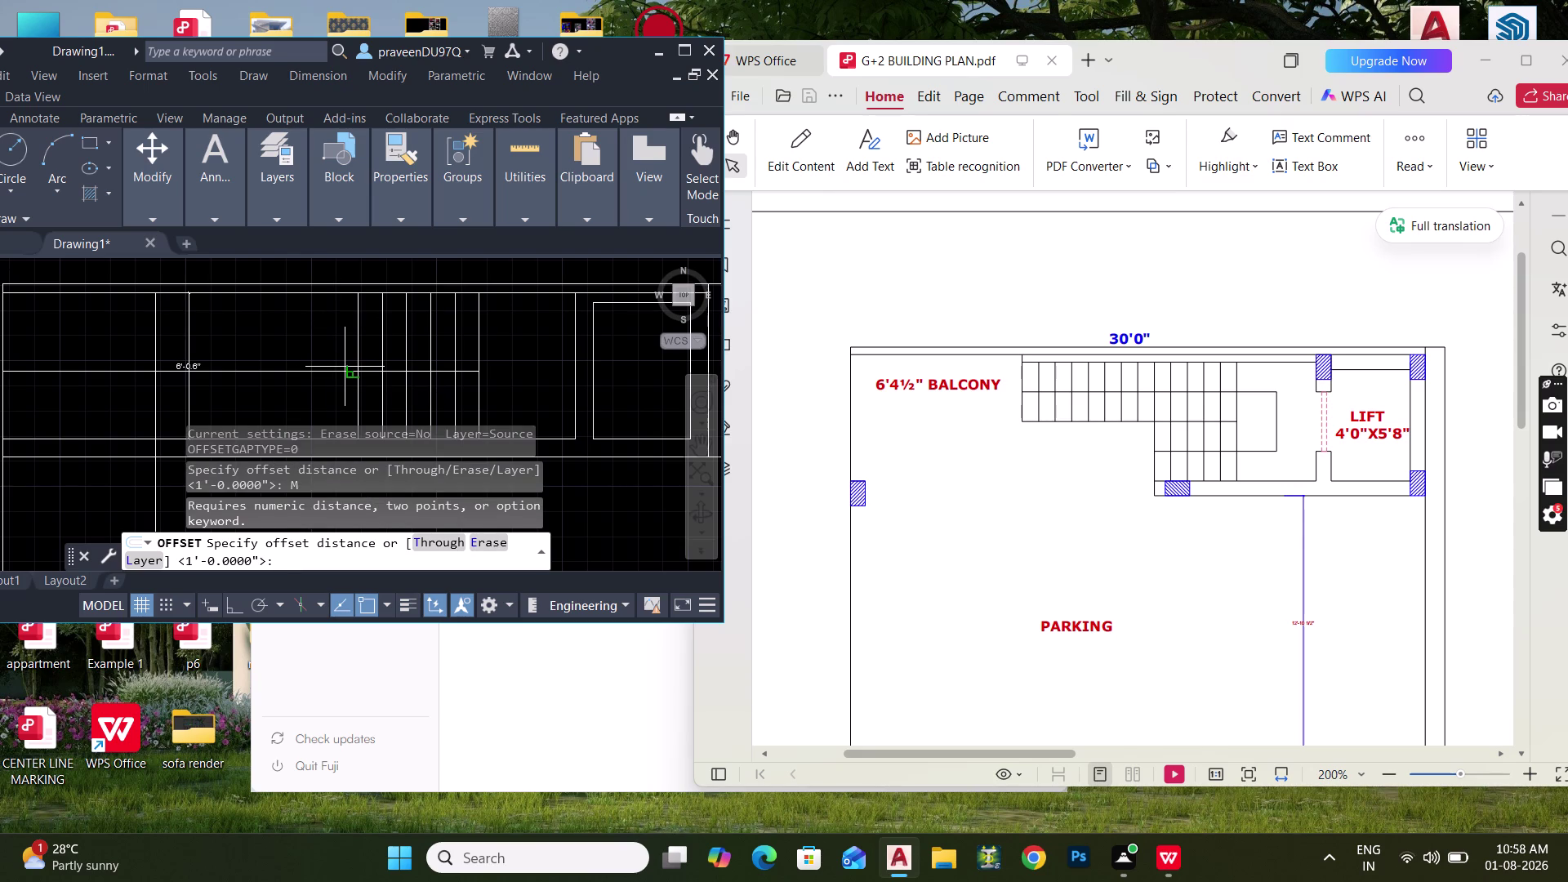
click(356, 341)
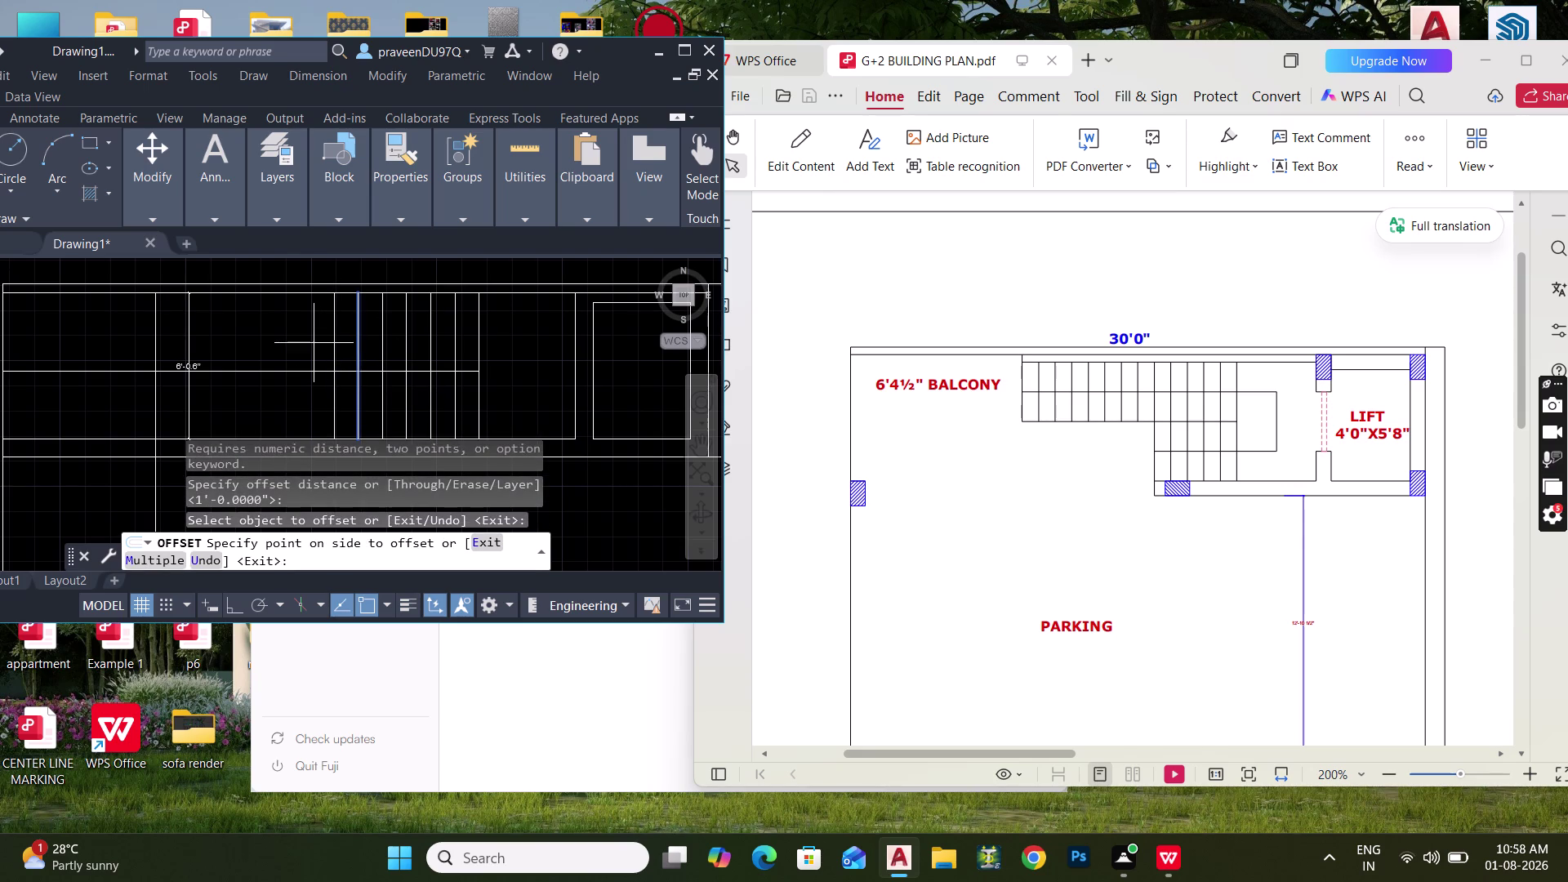
click(314, 343)
key(m)
key(space)
click(272, 337)
click(220, 330)
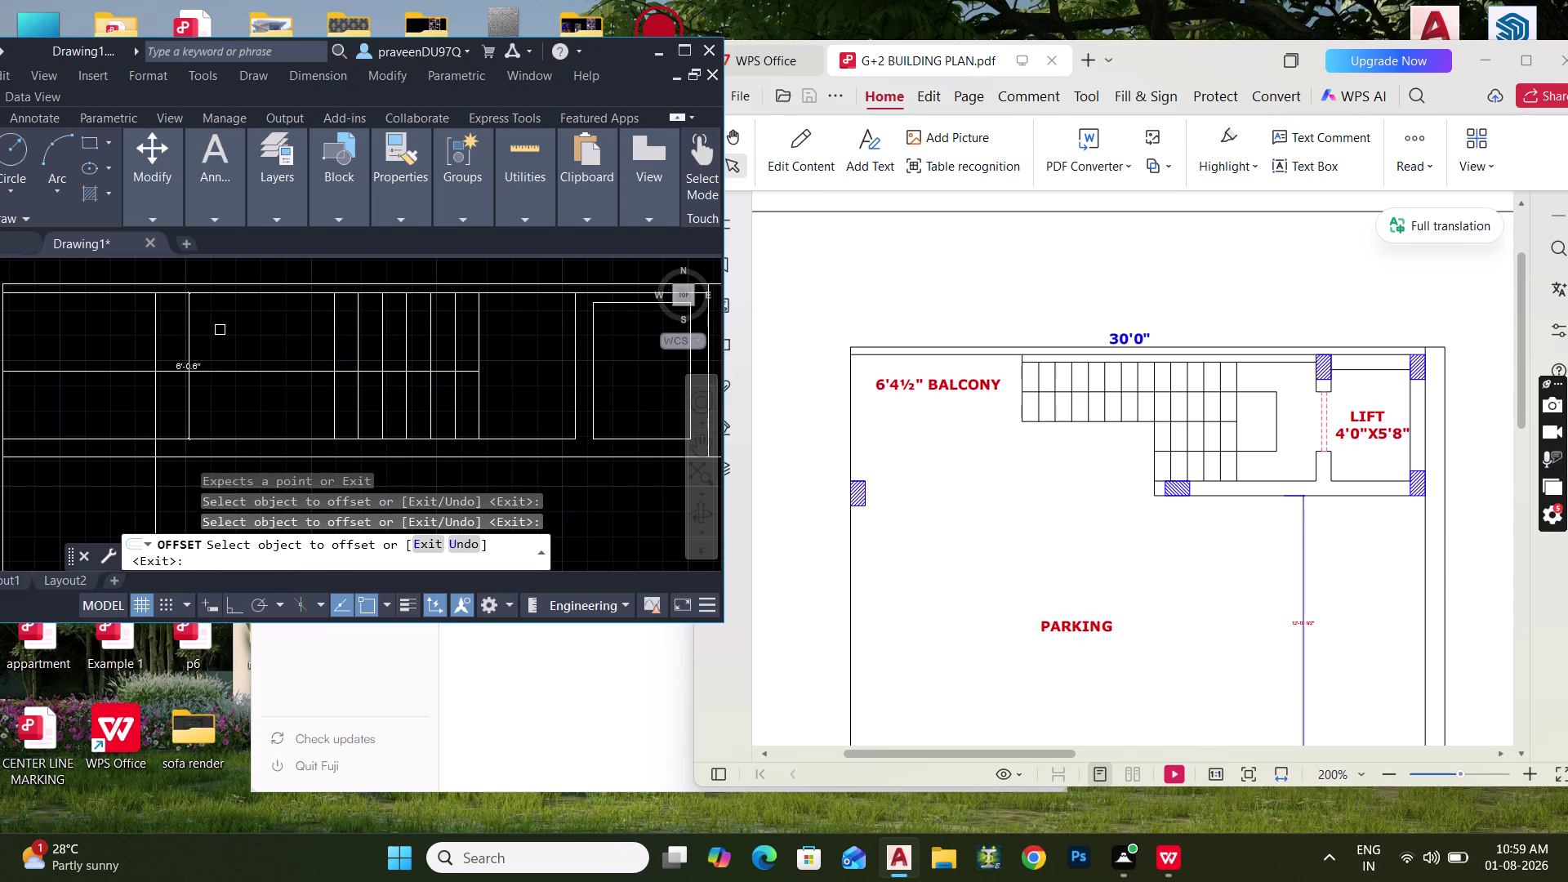
click(337, 342)
Place repeated 1' tread copies with the Multiple option across the rest of the staircase.
text(M)
key(space)
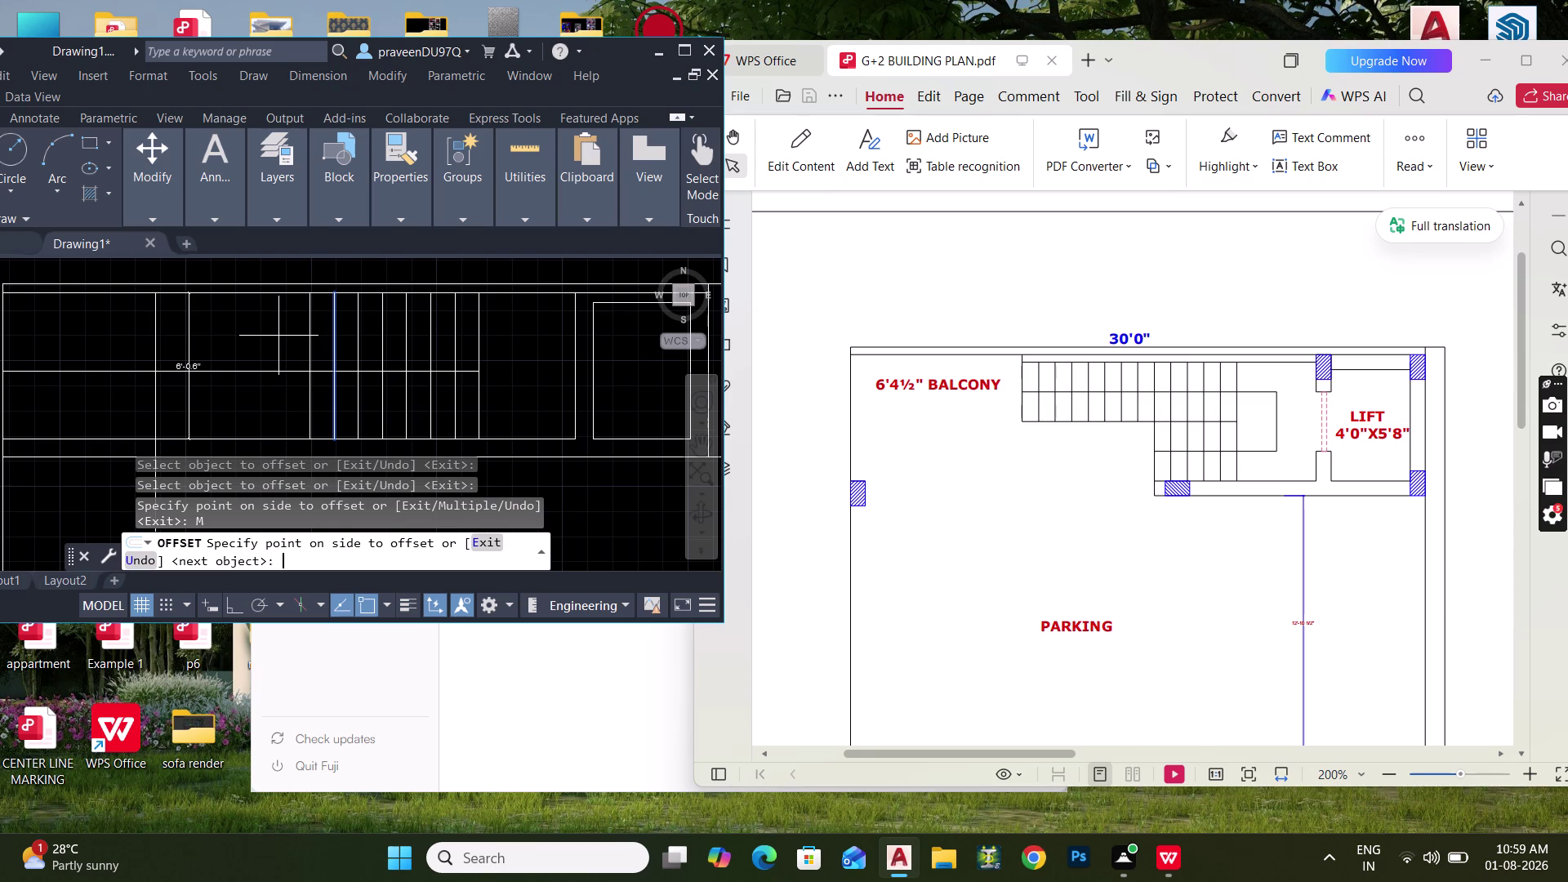
click(229, 342)
double_click(191, 346)
triple_click(99, 337)
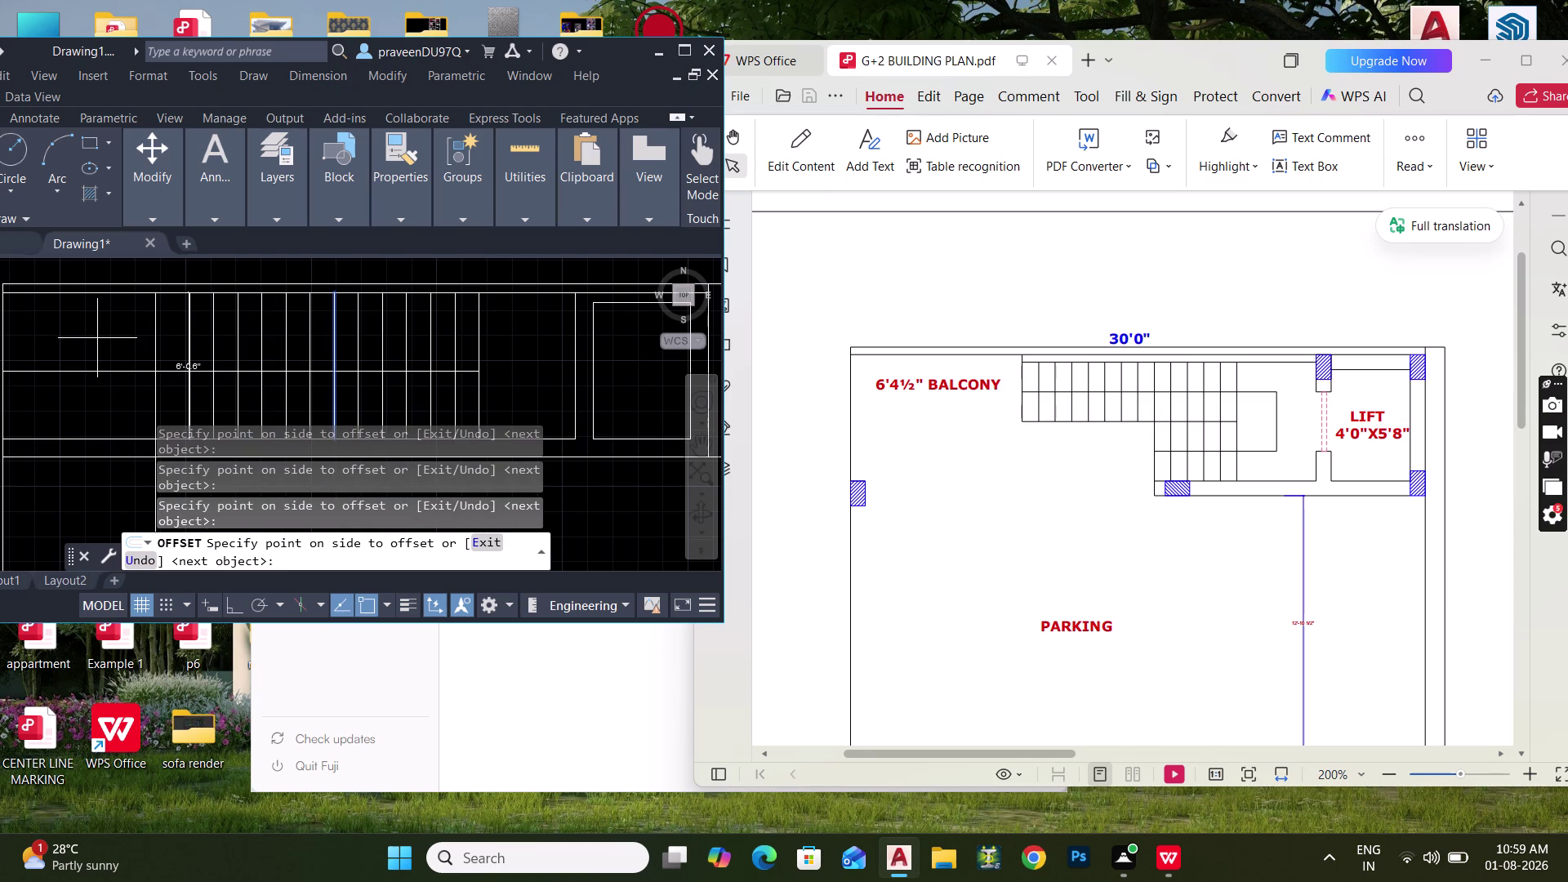
click(94, 339)
key(Escape)
key(Escape)
middle_drag(239, 362, 290, 363)
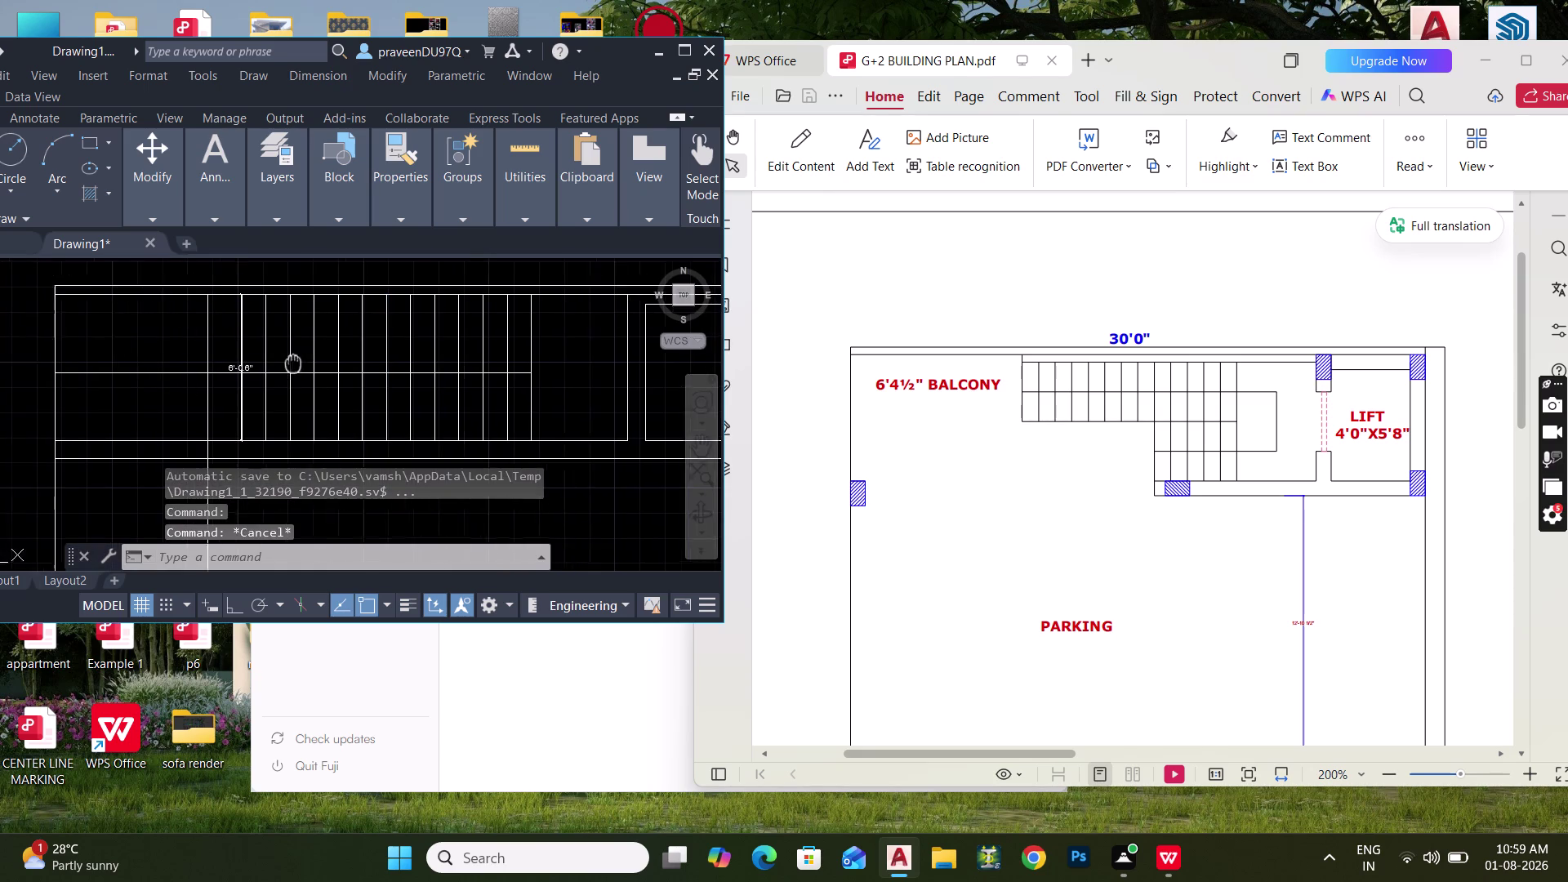
middle_drag(290, 363, 330, 366)
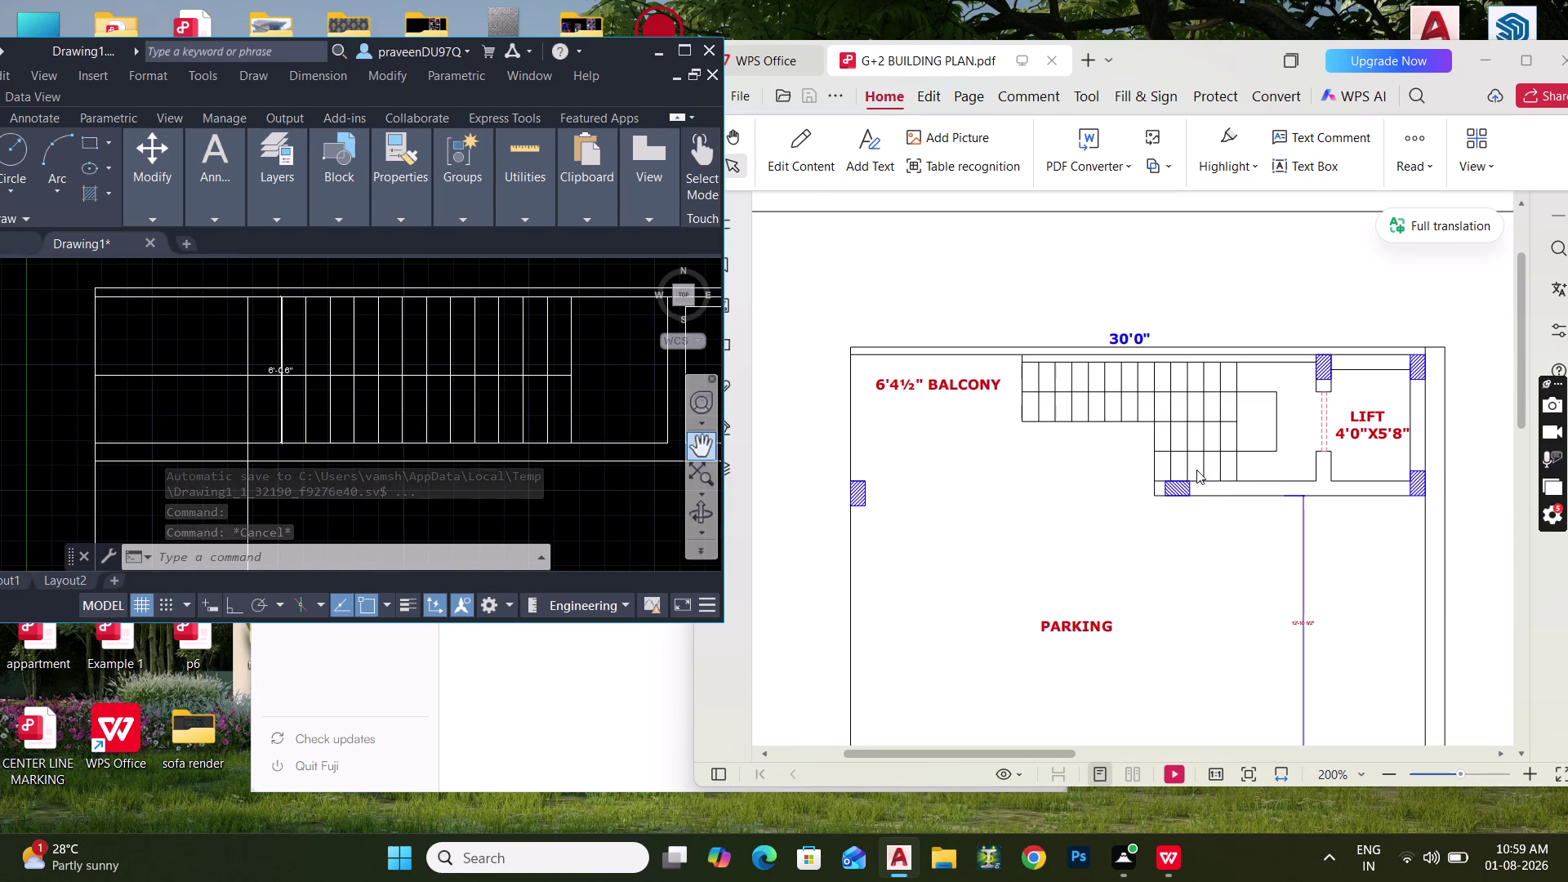
Fence-trim the overshooting ends of the stair tread lines.
key(t)
key(r)
key(space)
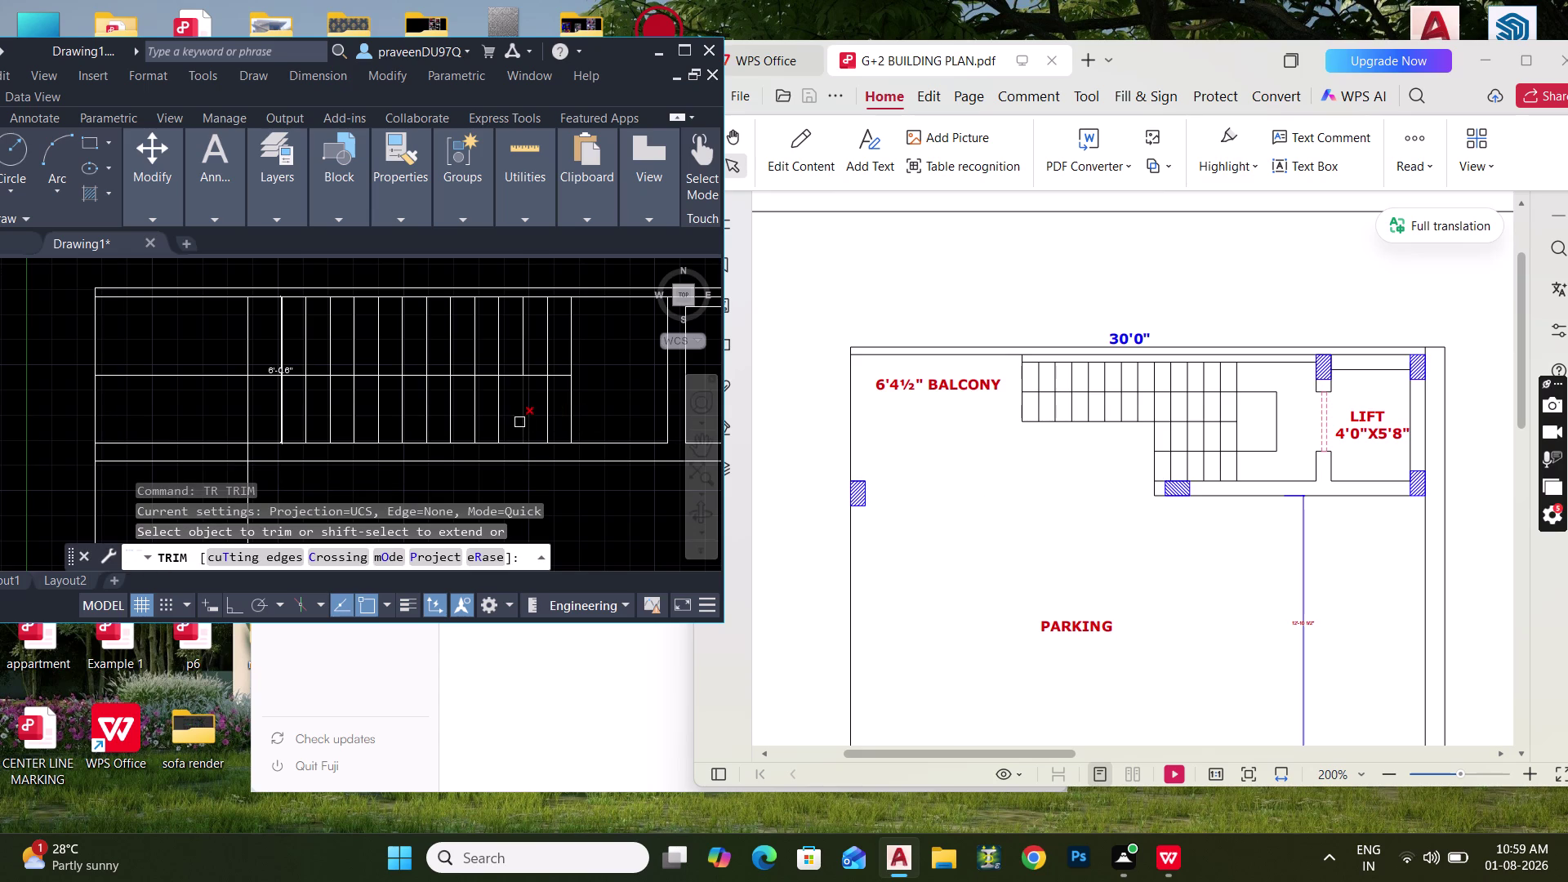
click(441, 419)
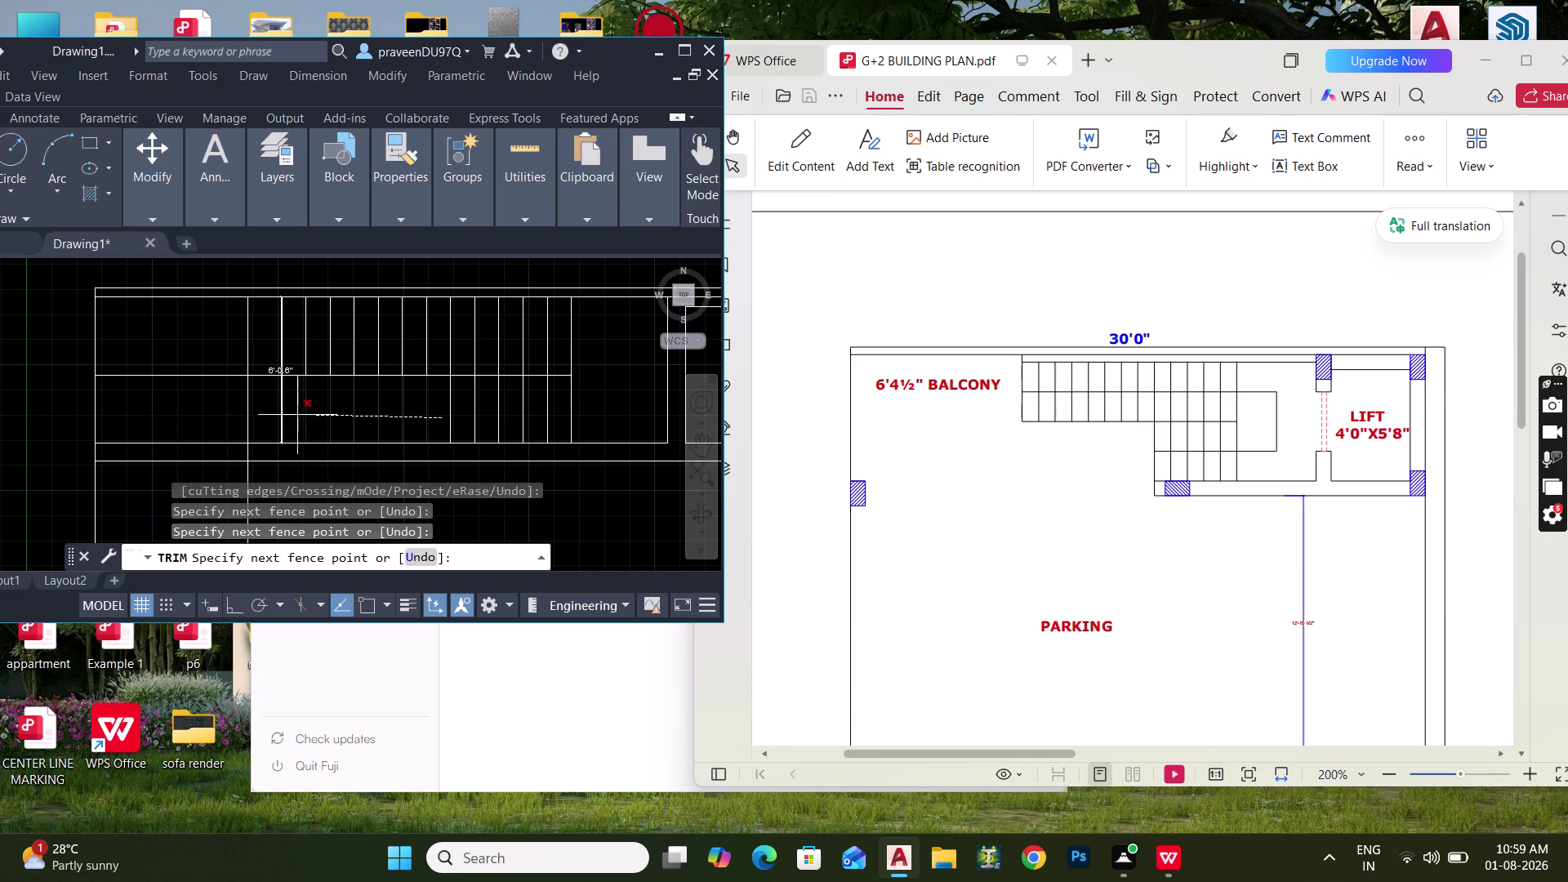
click(297, 415)
key(Escape)
Delete the stray vertical line near the 6'-0.6" label.
scroll(up, 3)
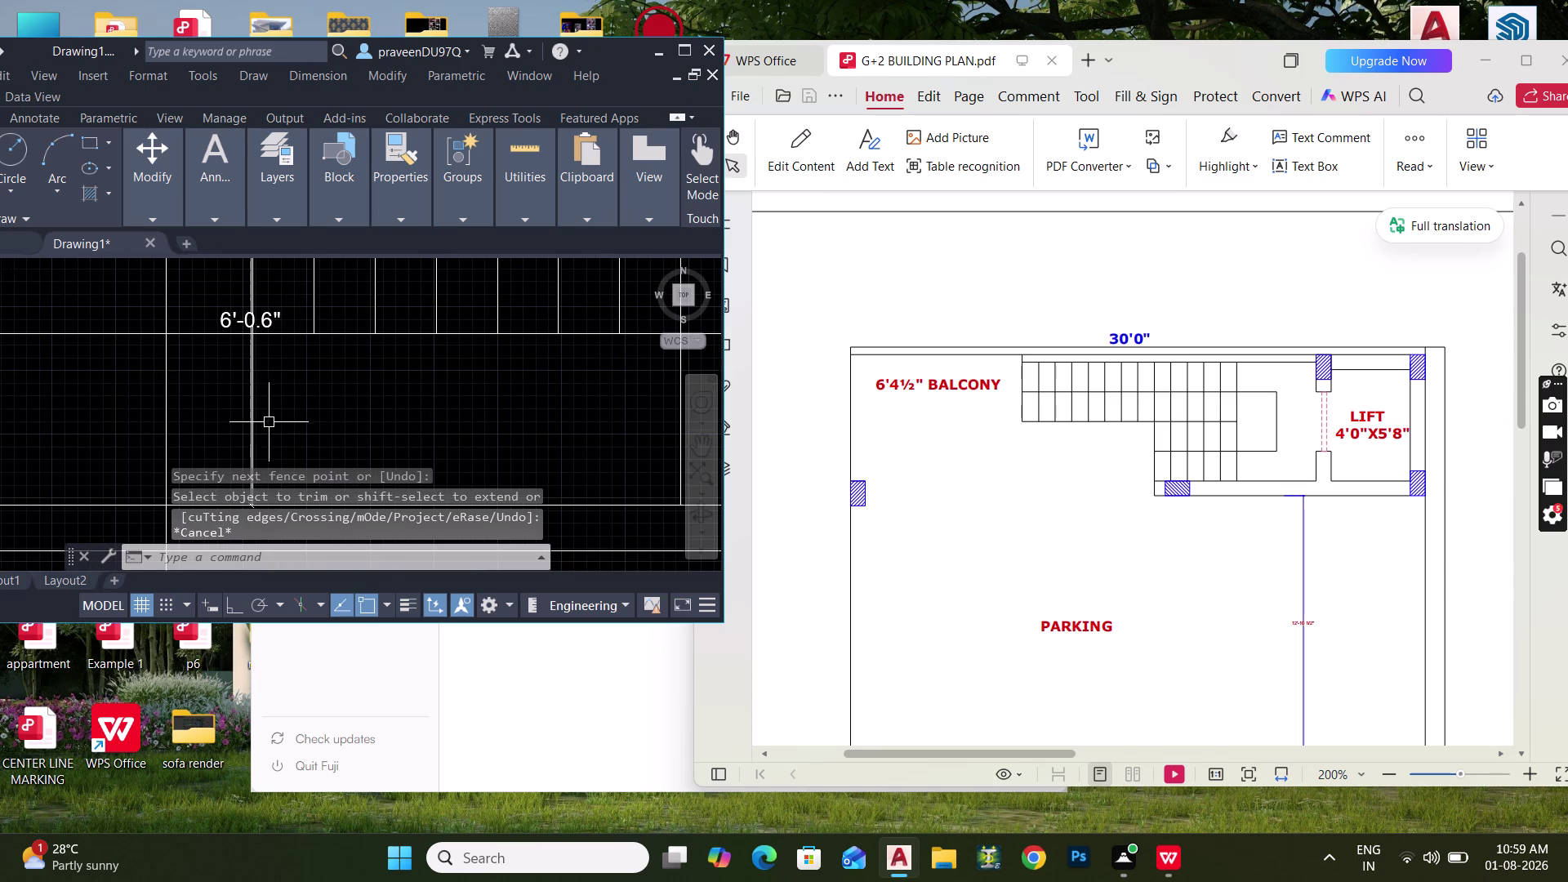
middle_drag(274, 410, 294, 441)
click(259, 356)
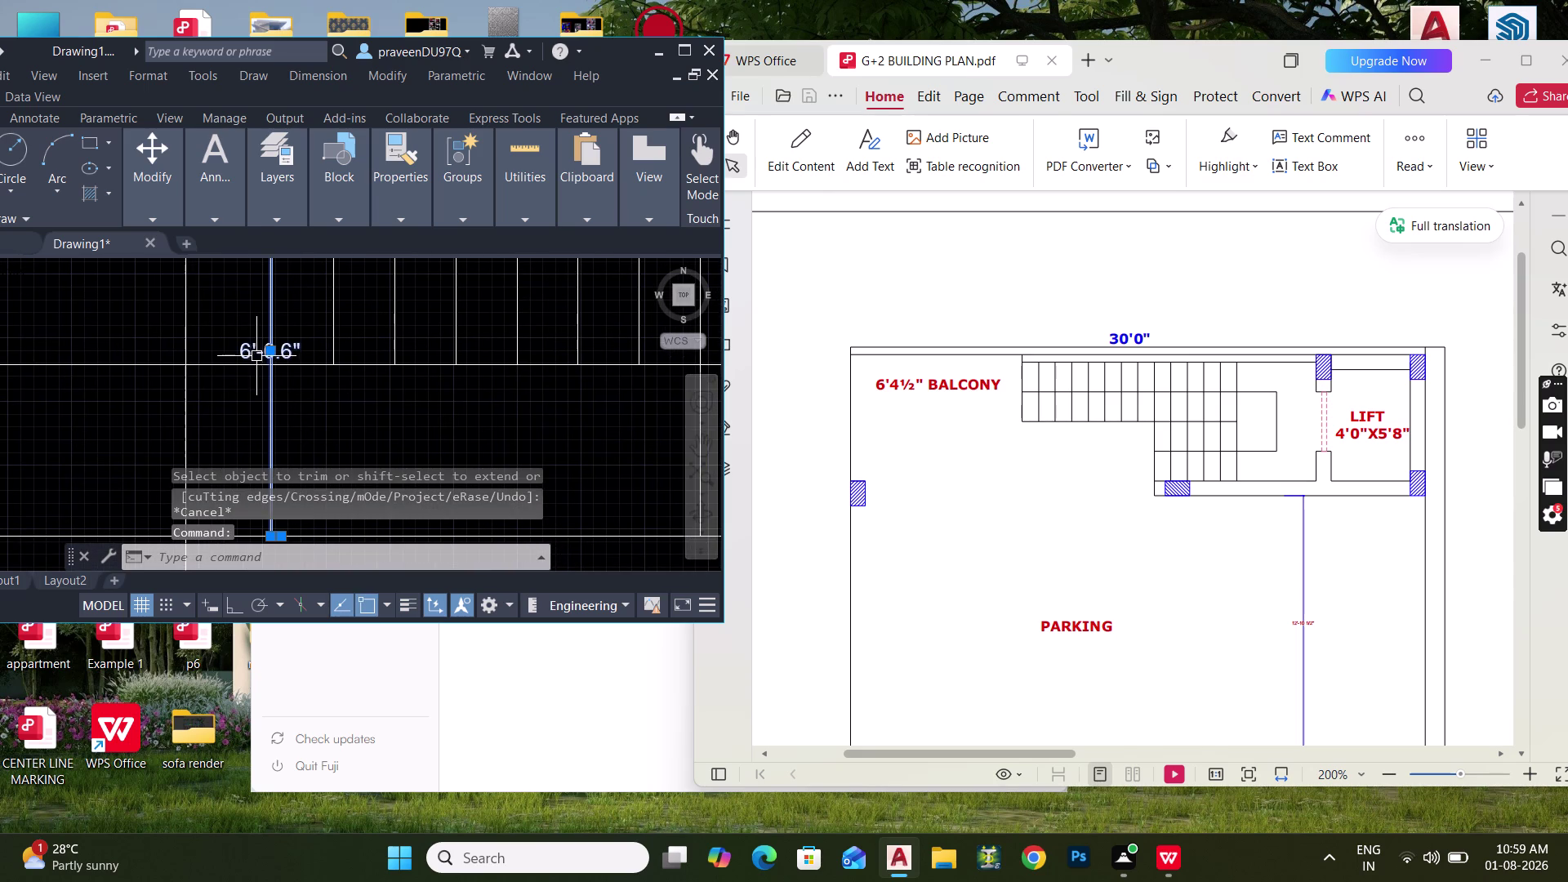
key(Delete)
Trim more tread lines crossed by a second fence.
text(T)
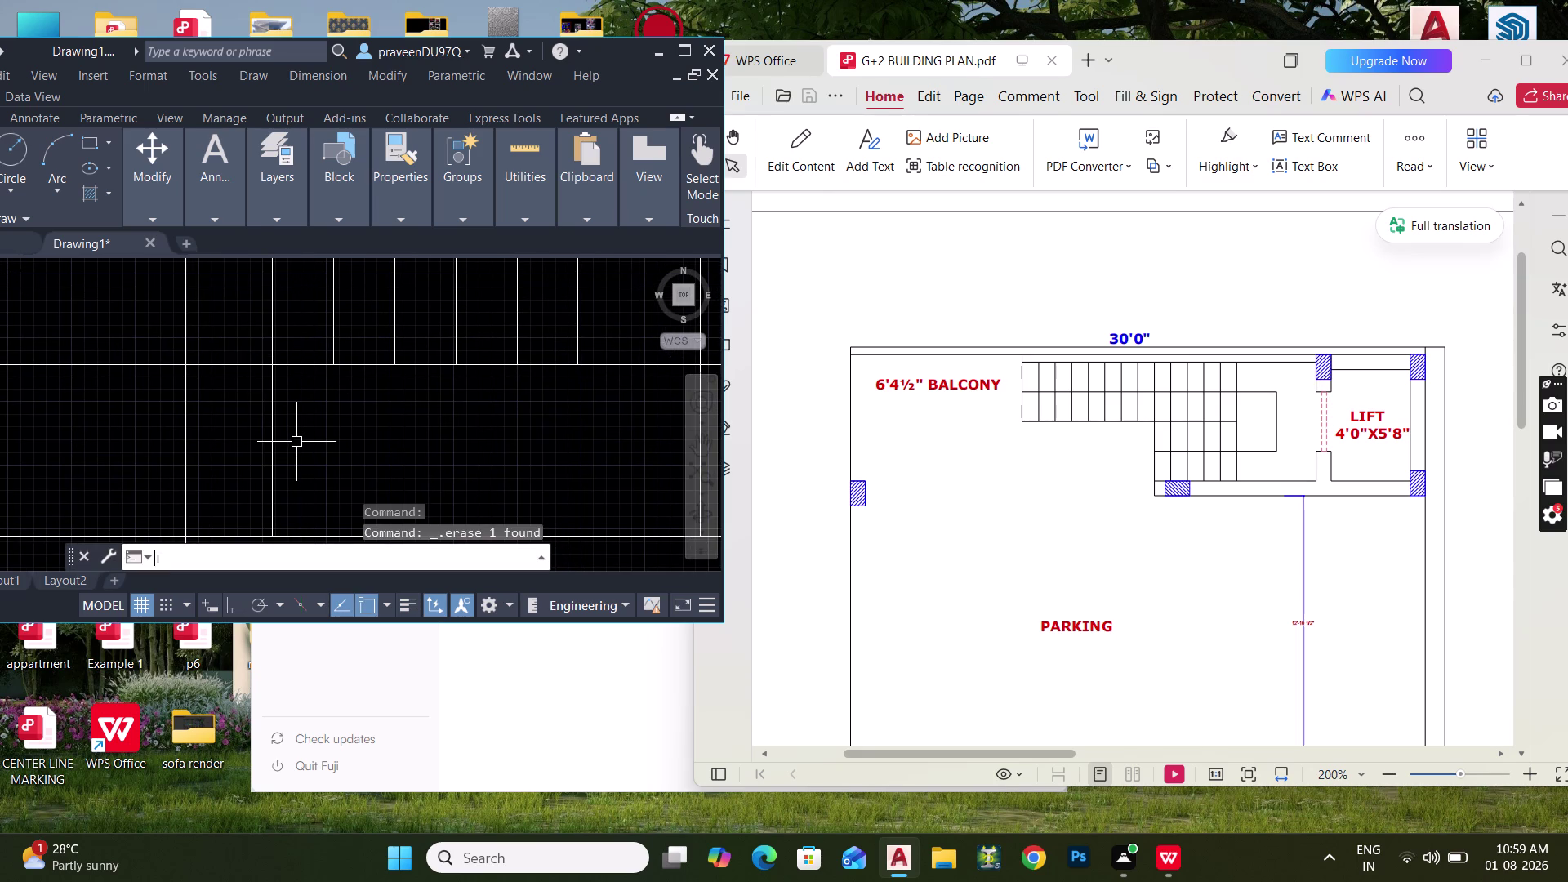
text(R)
key(space)
drag(335, 466, 238, 439)
scroll(down, 3)
middle_drag(269, 438, 301, 424)
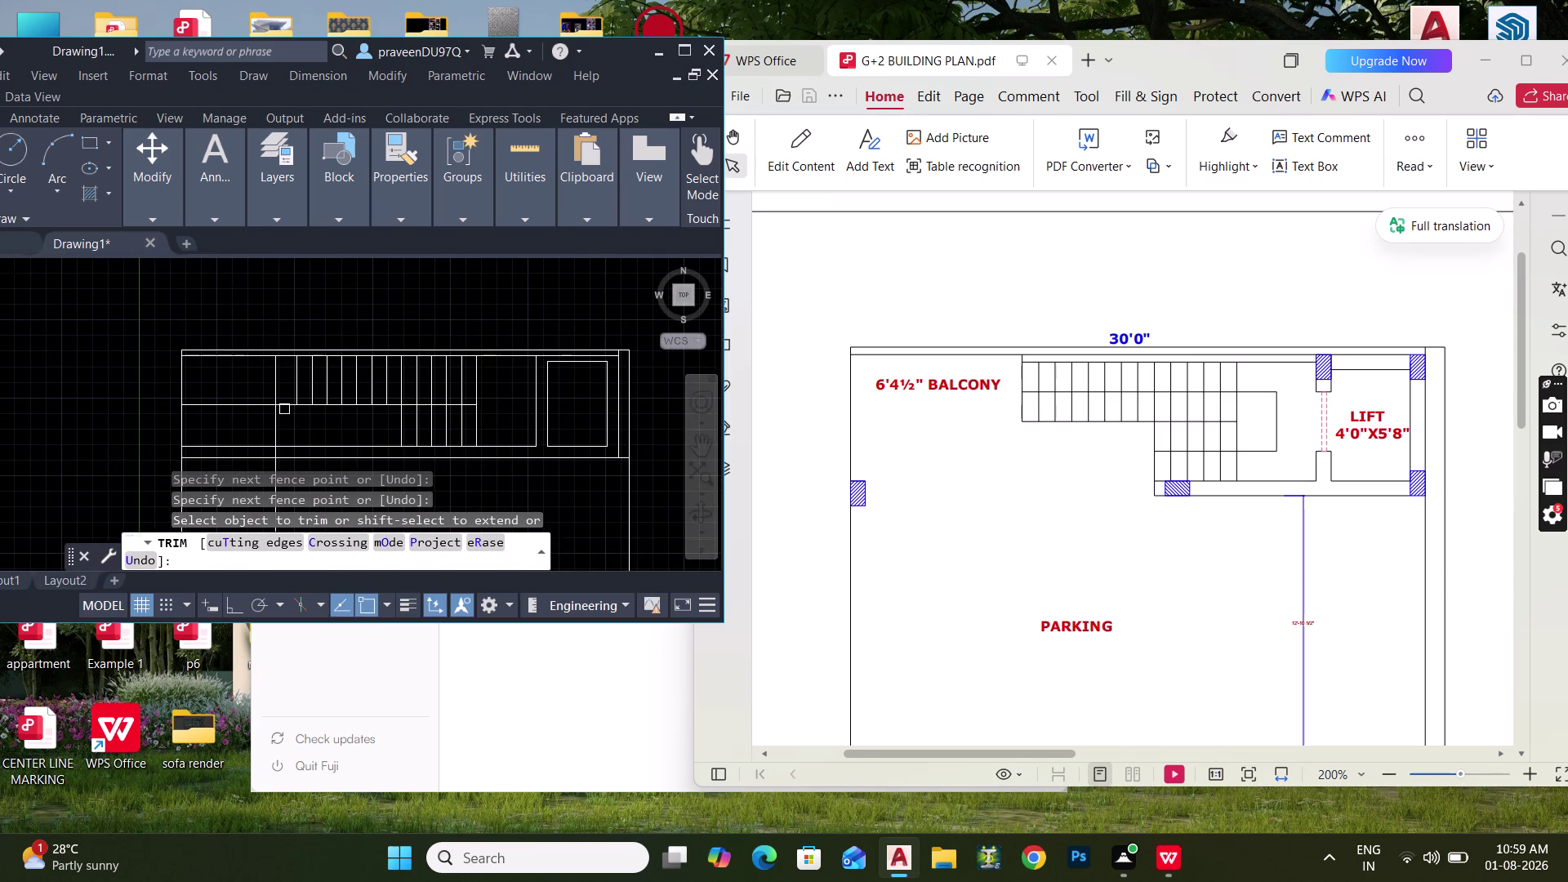
scroll(up, 3)
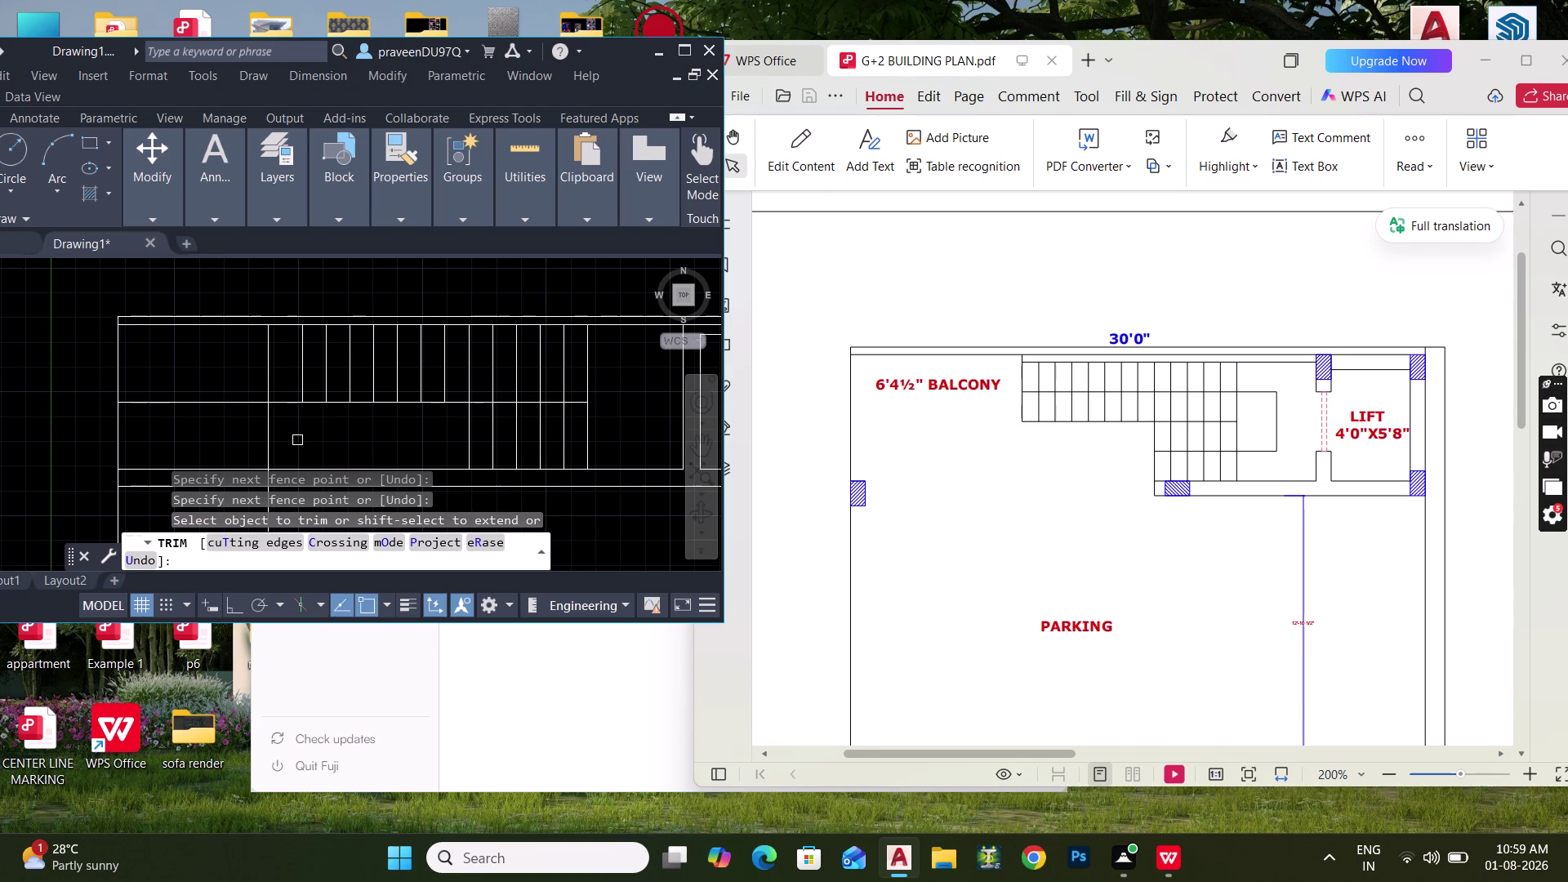
key(Escape)
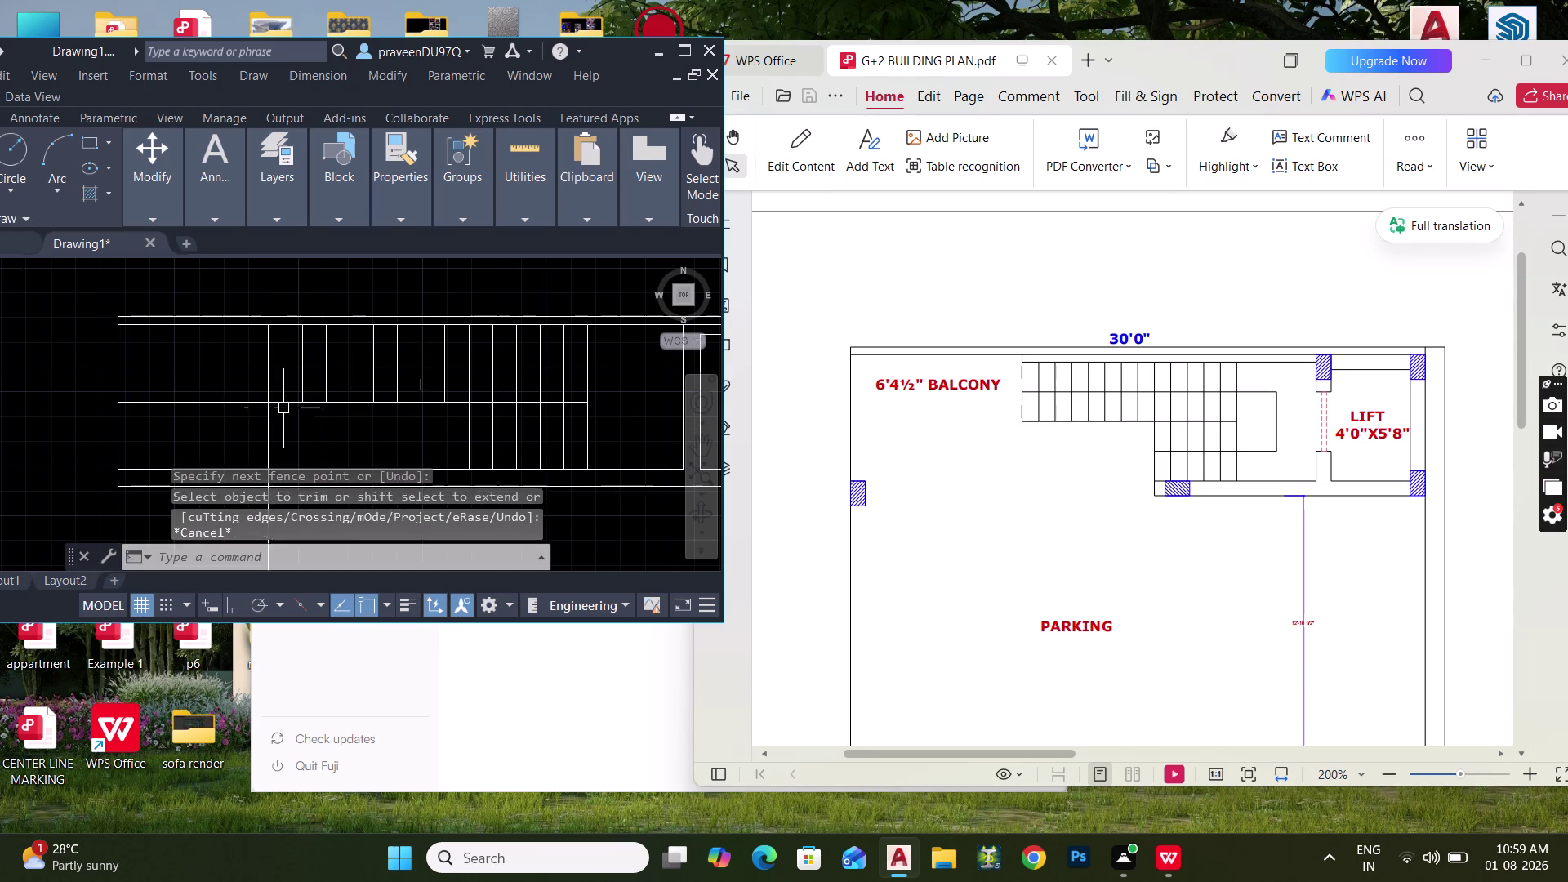
scroll(up, 3)
Measure the 1'-5" stair gap with a DLI linear dimension.
text(DLI)
key(space)
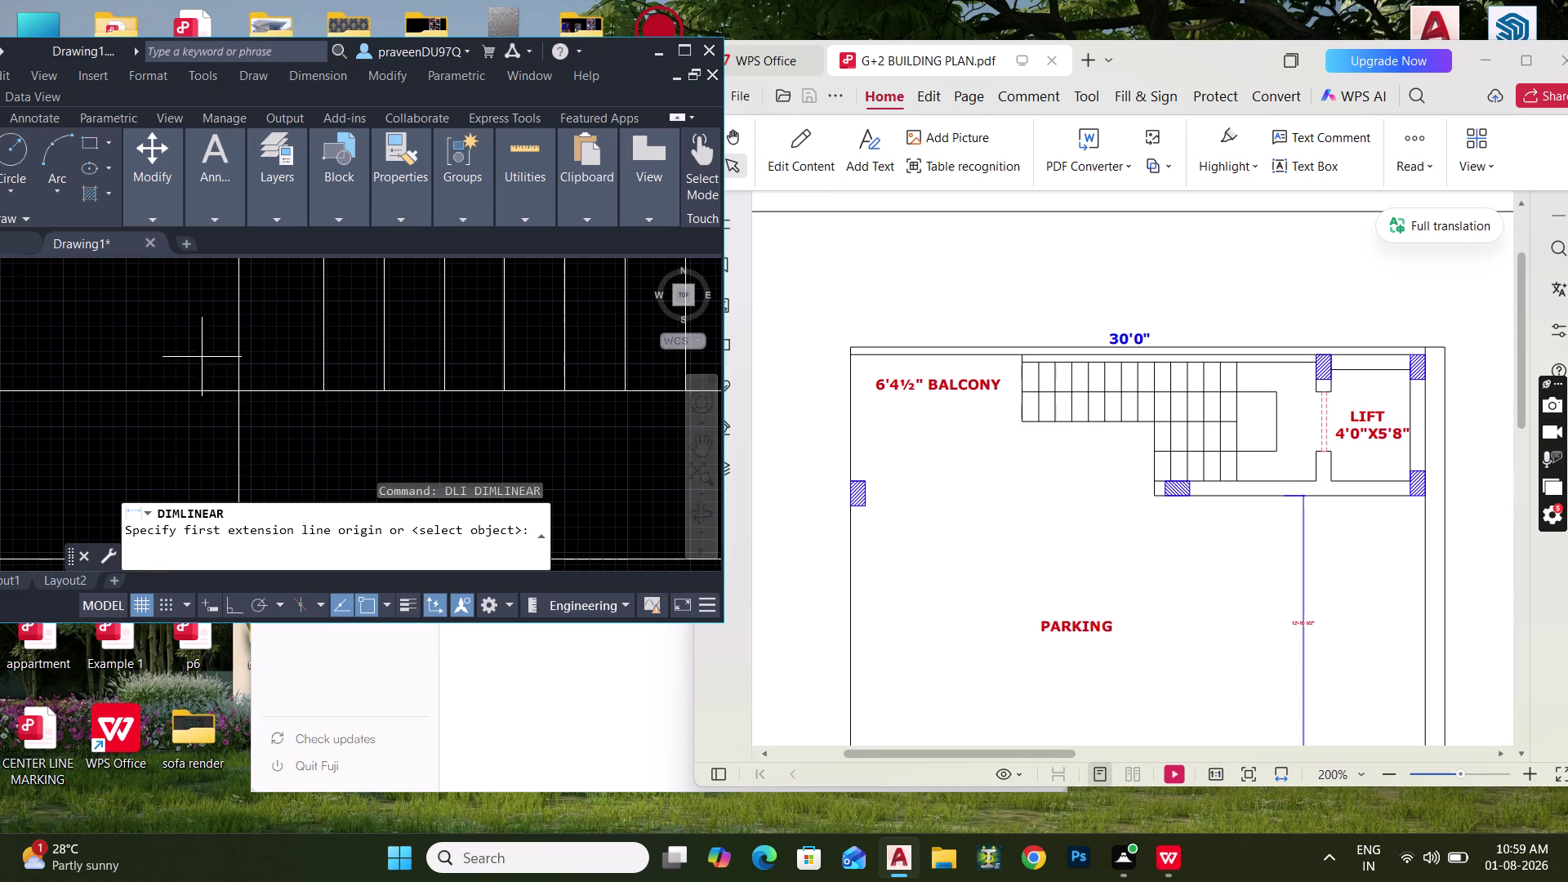
click(242, 330)
click(329, 335)
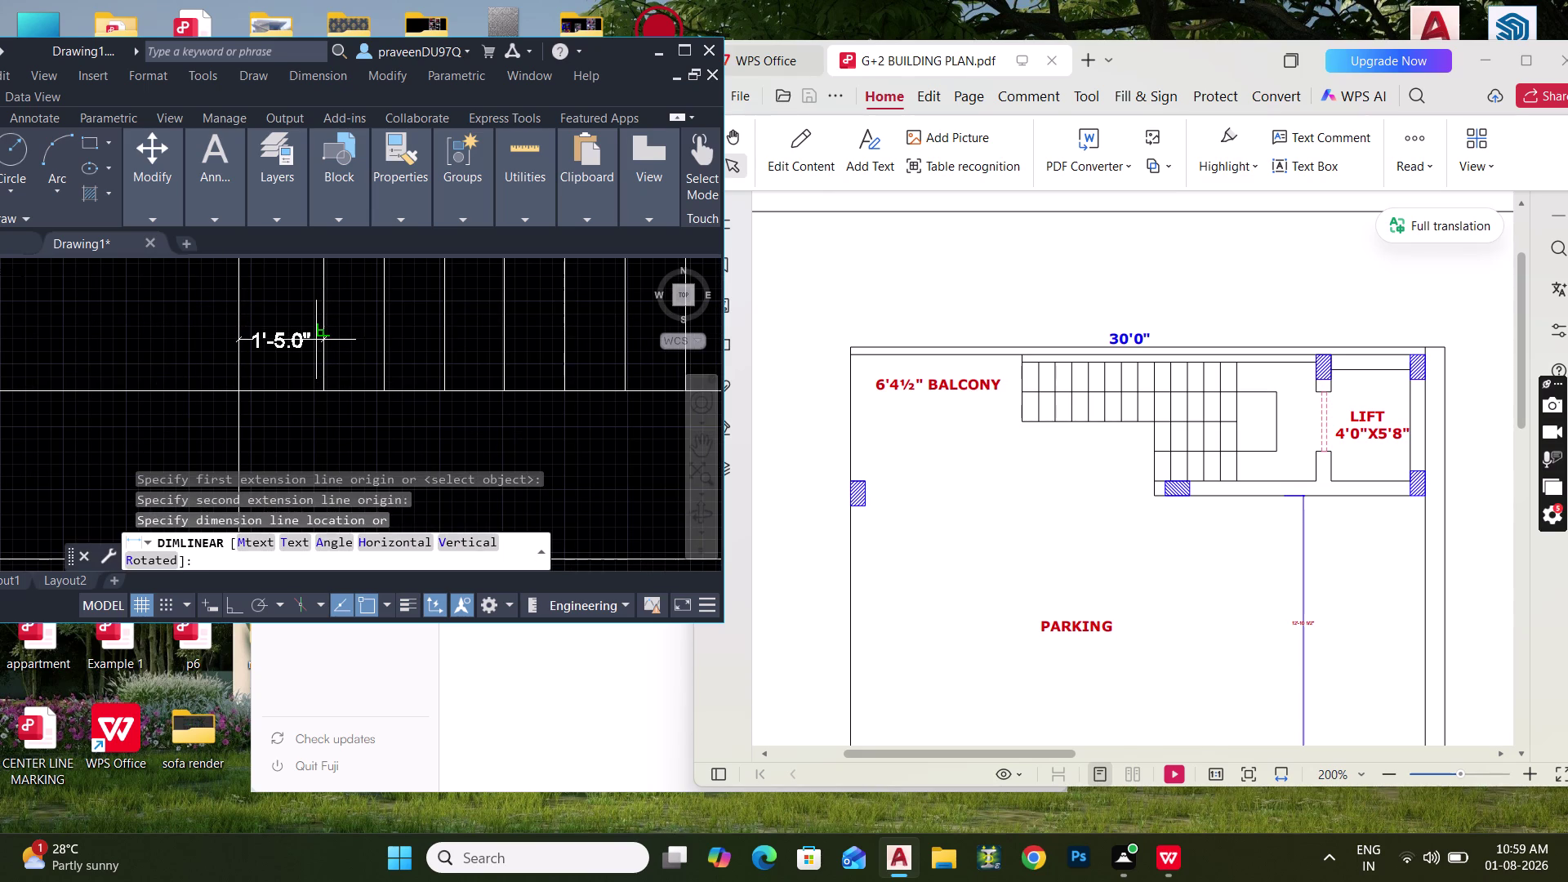
key(Escape)
key(Escape)
scroll(down, 3)
middle_drag(314, 363, 331, 404)
text(O)
key(space)
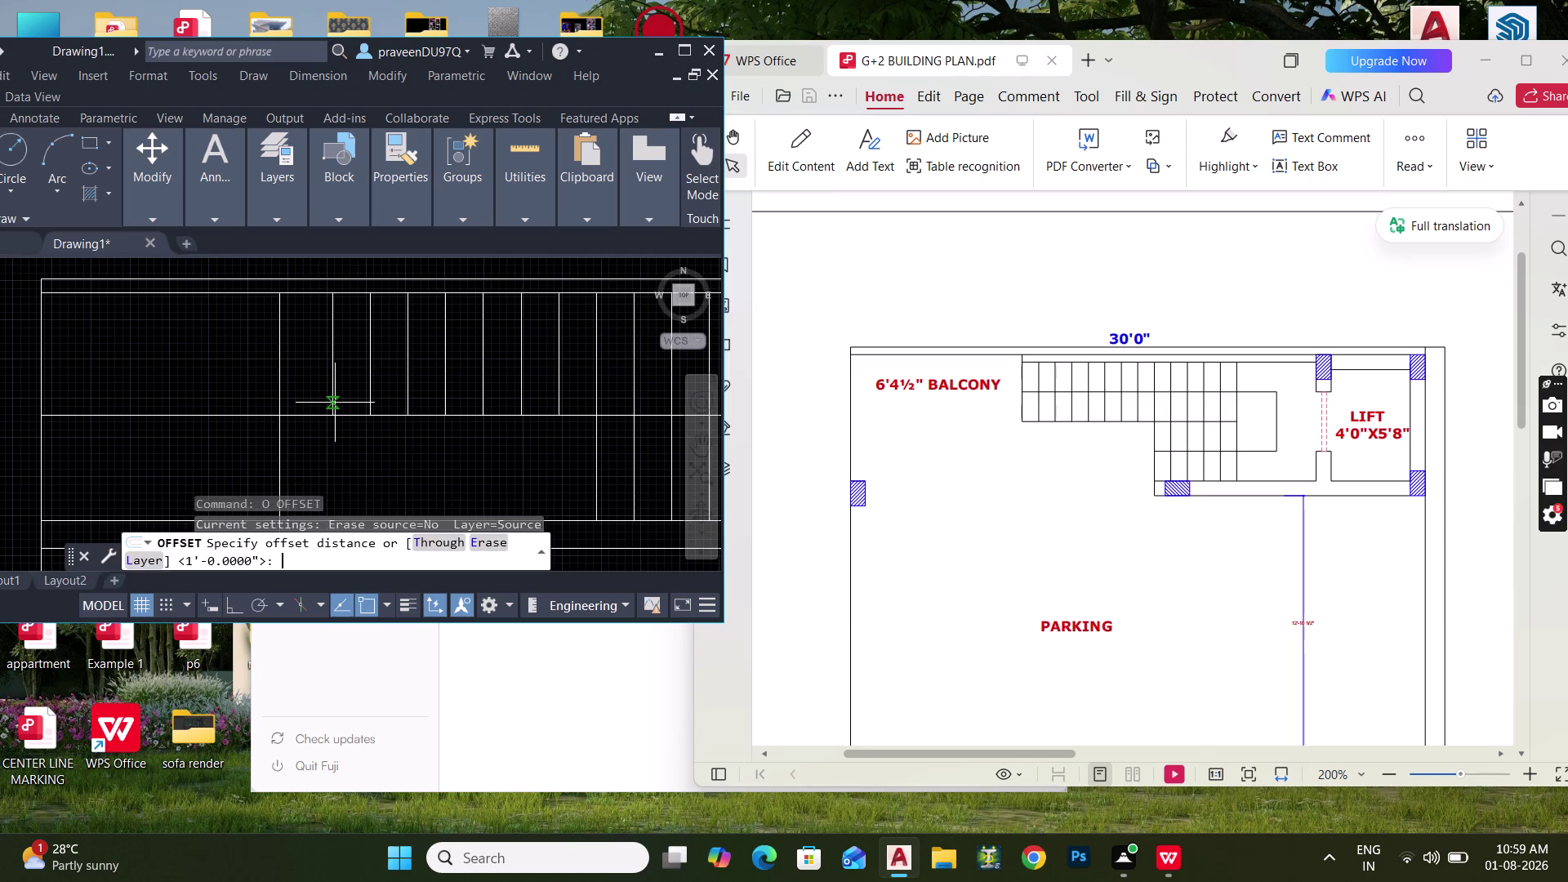
Try a 1' tread offset, cancel it, and delete a stray tread line.
key(space)
click(331, 375)
click(294, 377)
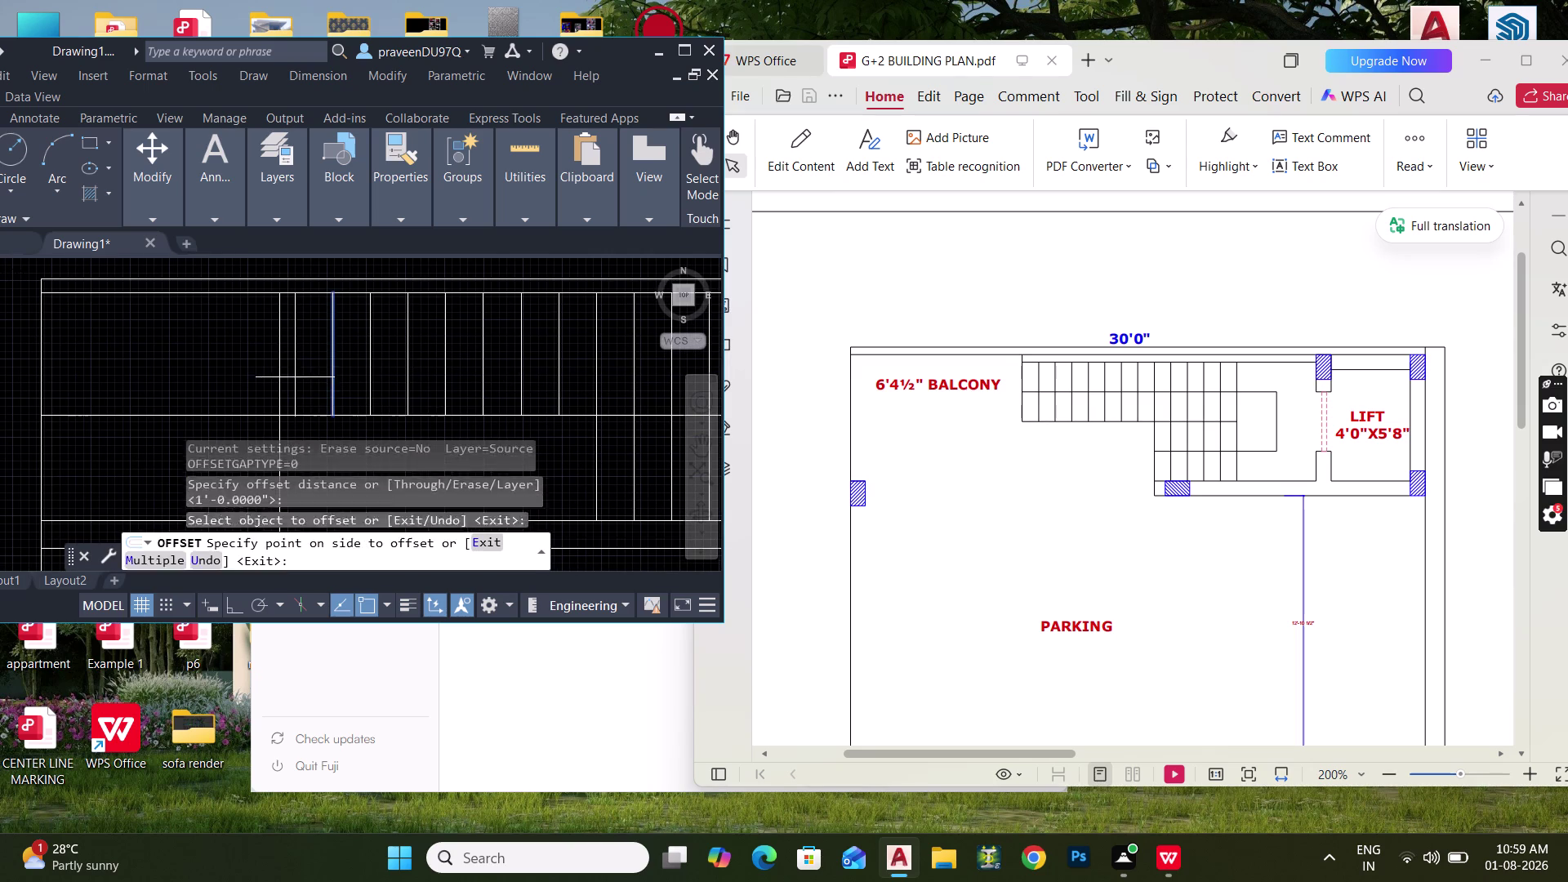
key(Escape)
click(279, 376)
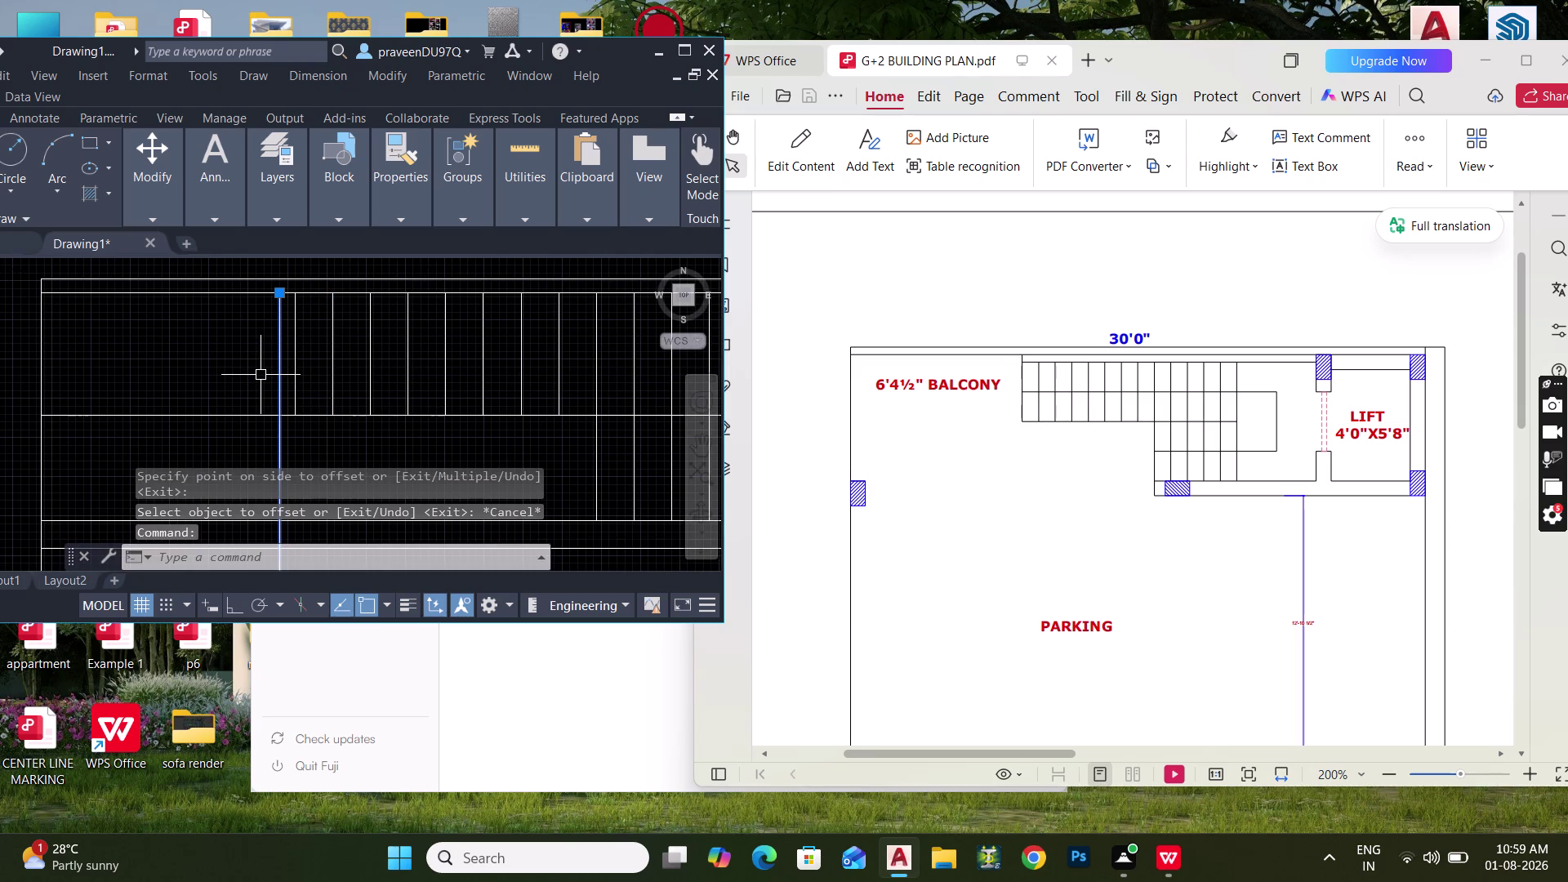
key(Delete)
Fence-trim the tread line ends on one side of the staircase.
text(TR)
key(space)
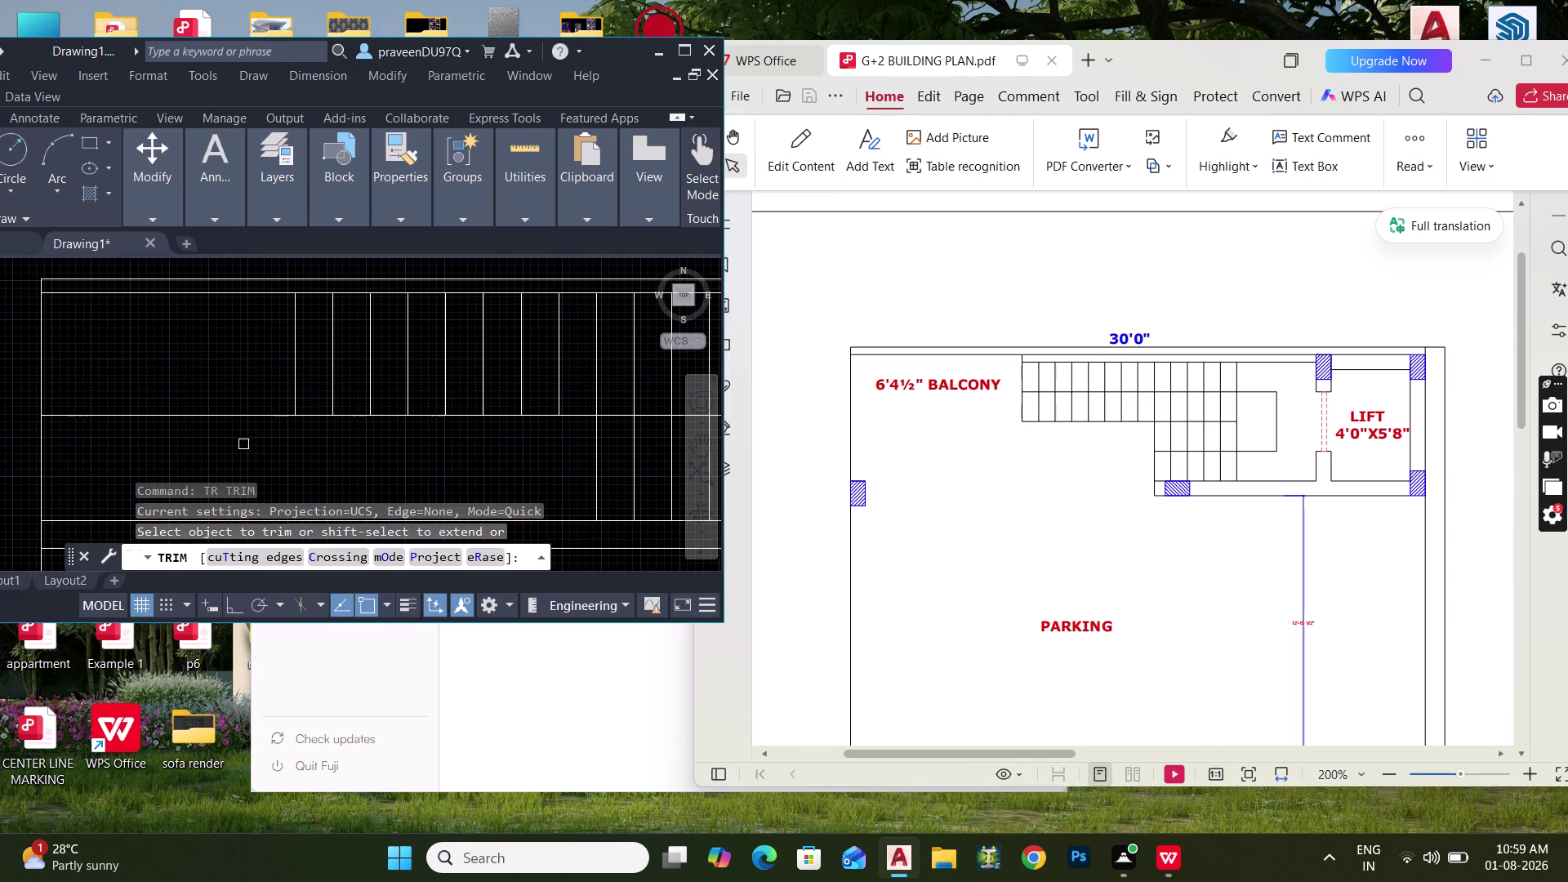
drag(236, 443, 228, 387)
scroll(down, 3)
middle_drag(240, 386, 270, 354)
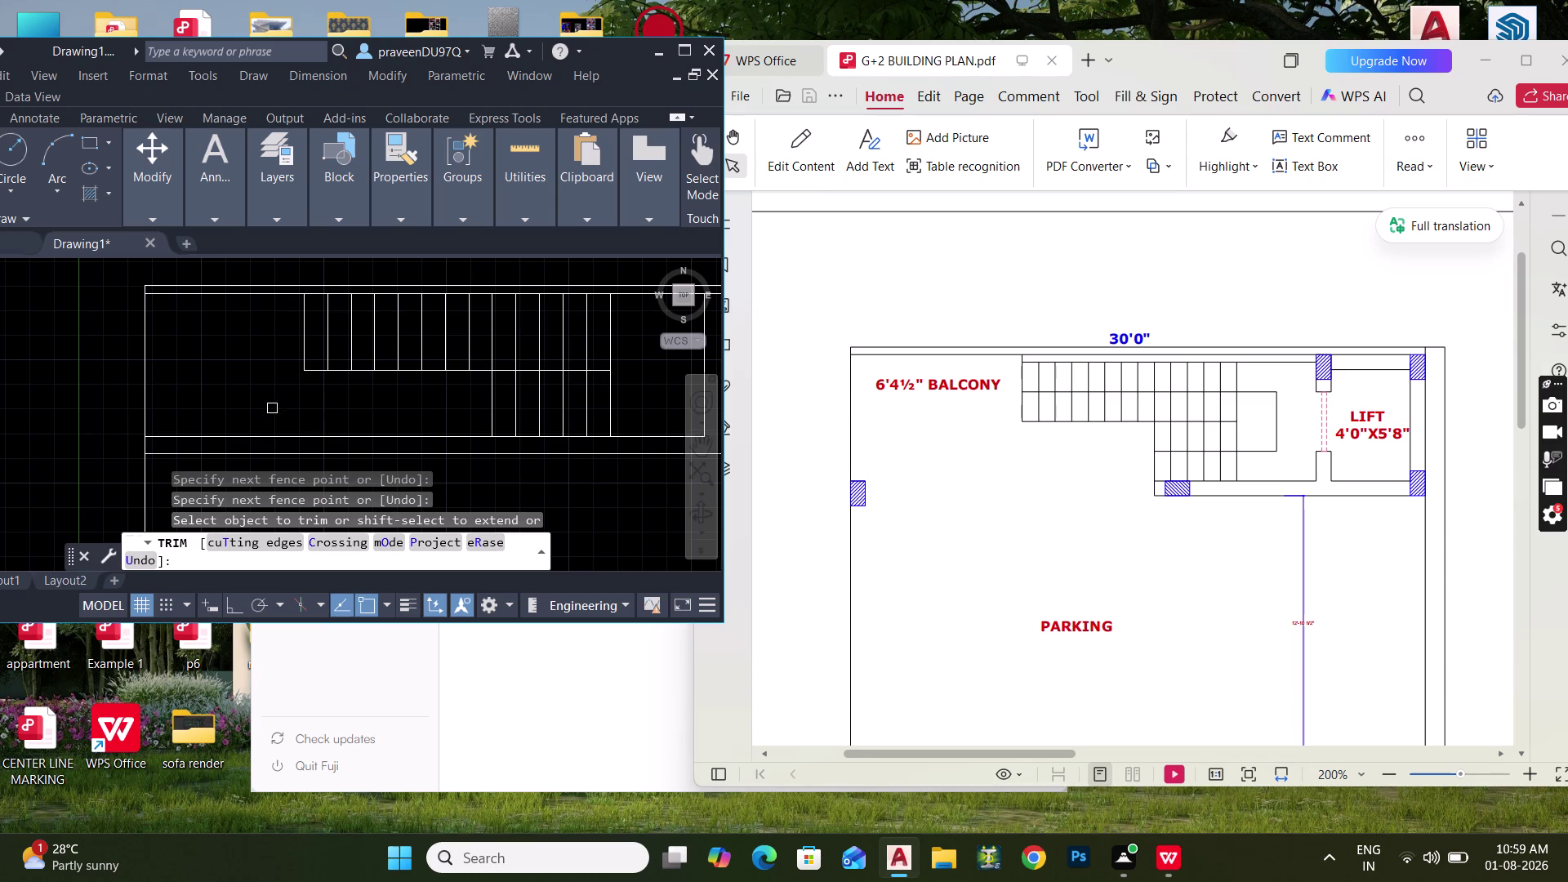
key(Escape)
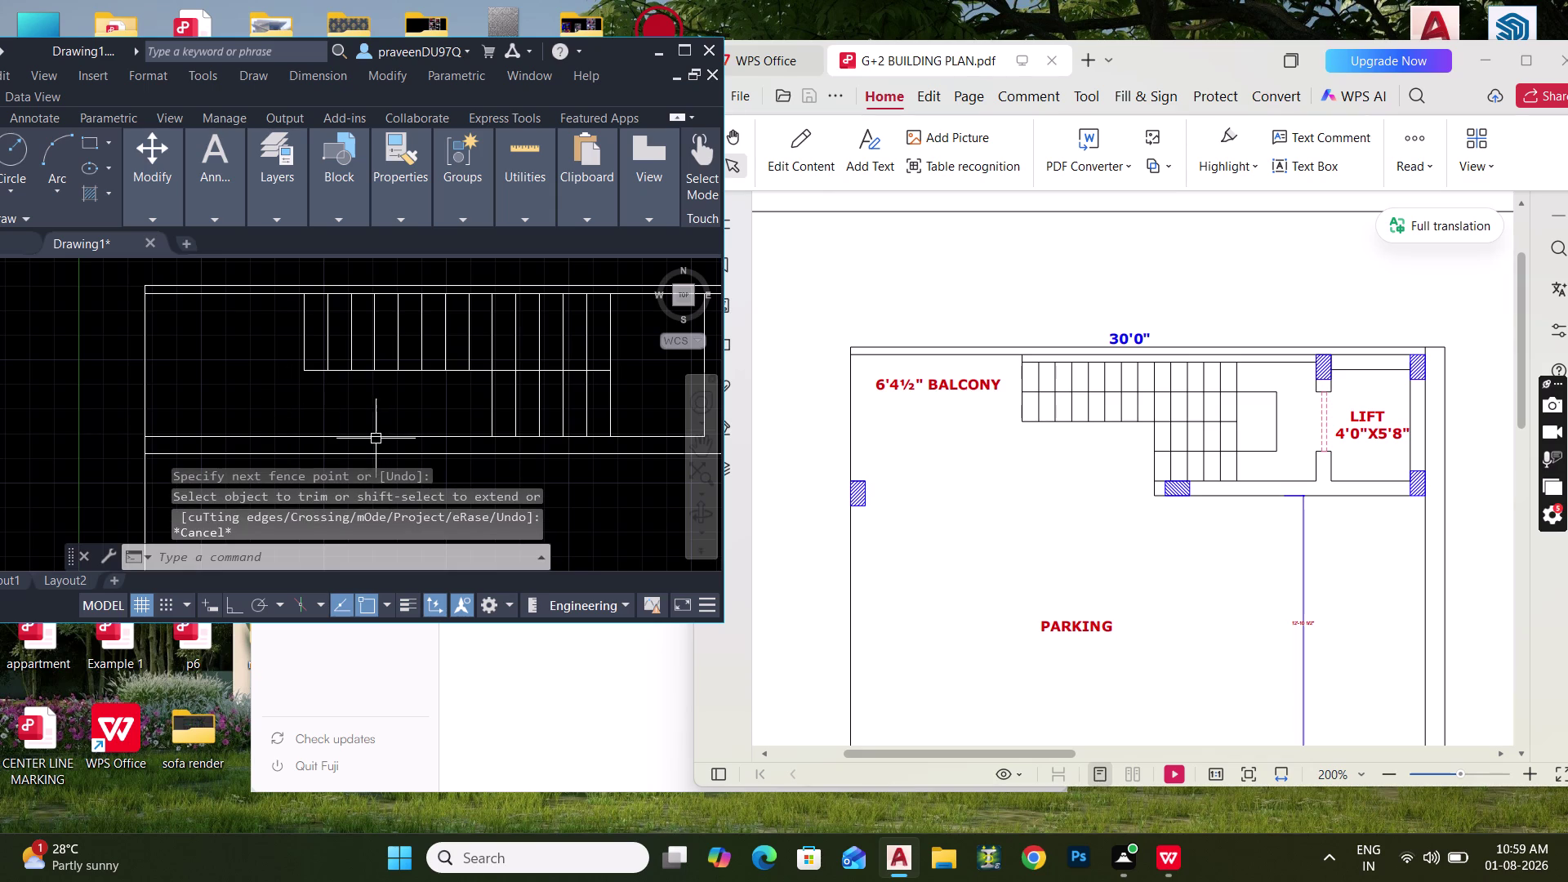
Trim off a single leftover tread line segment.
key(t)
text(R)
key(space)
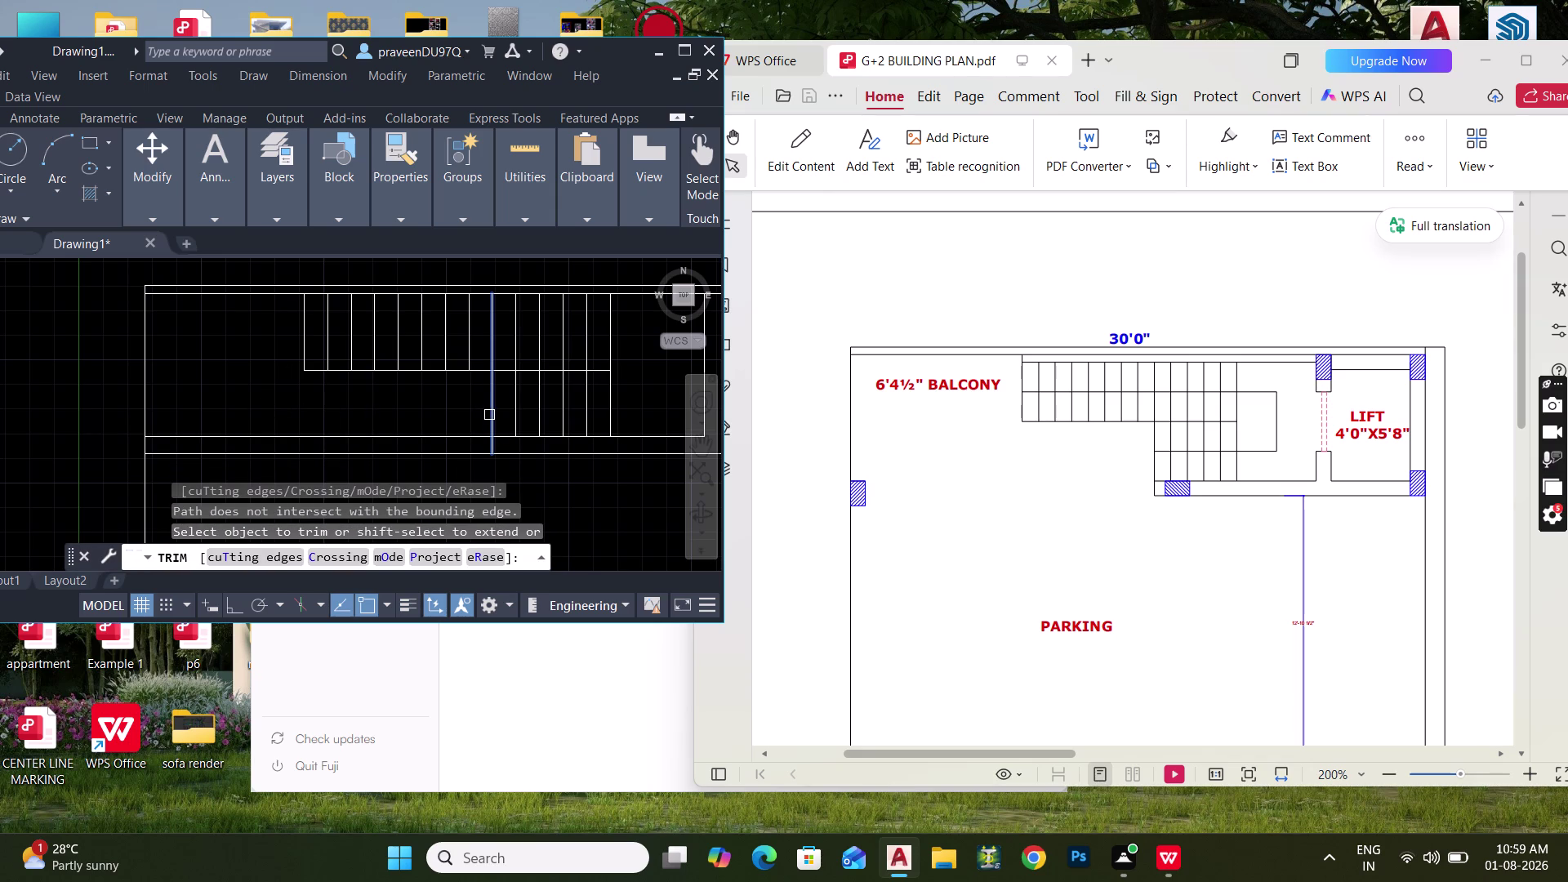
click(489, 419)
key(Escape)
key(Escape)
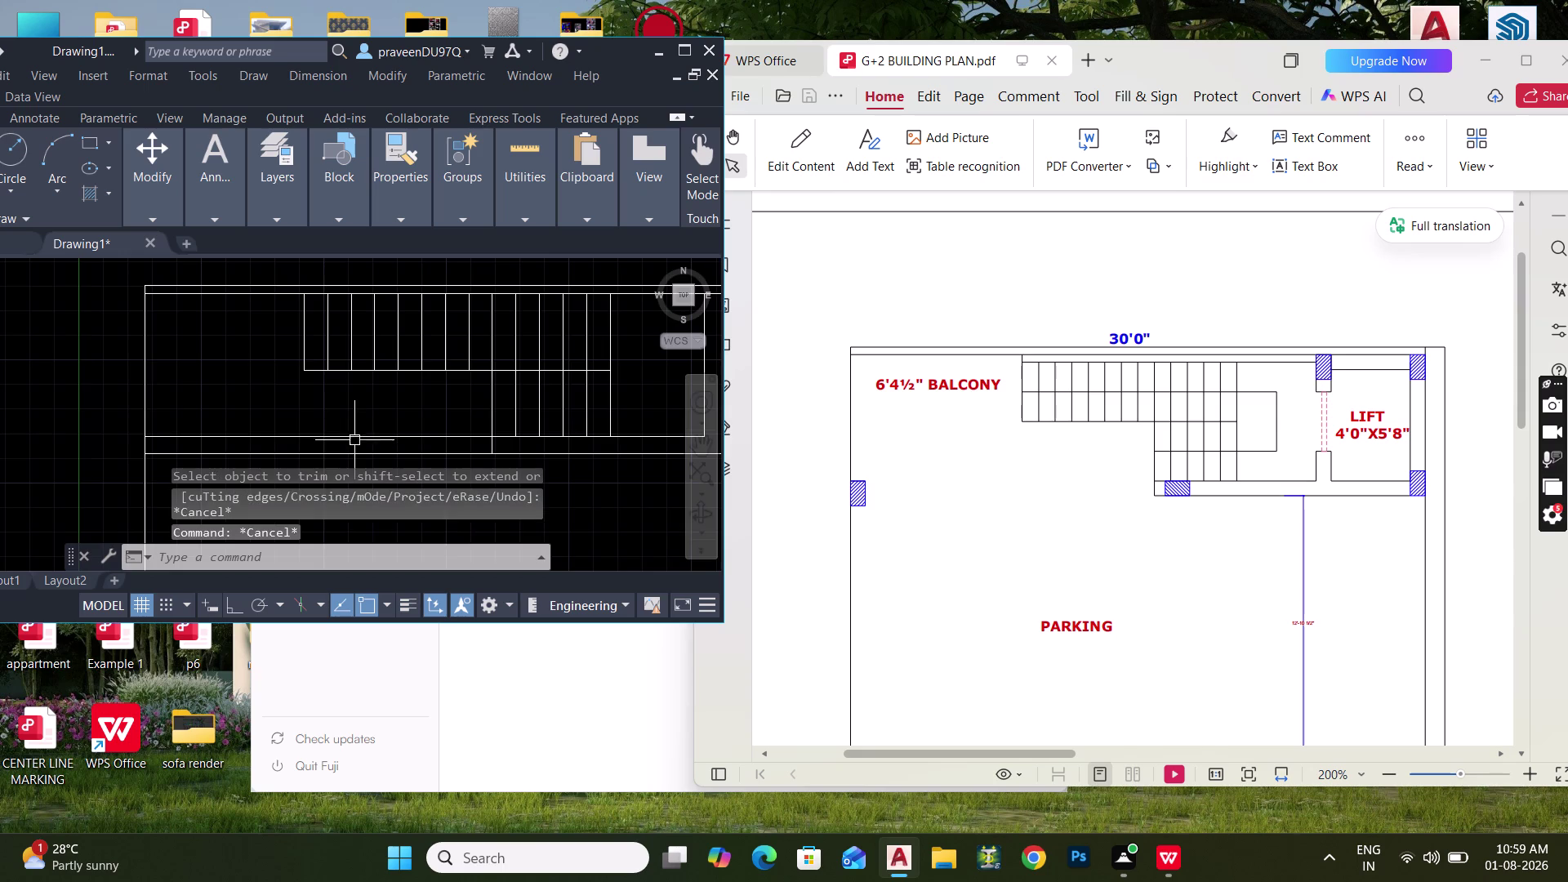
middle_drag(357, 430, 365, 391)
Fence-trim the remaining extra lines near the stairs, then look over the walls.
key(t)
key(r)
key(space)
drag(366, 441, 346, 384)
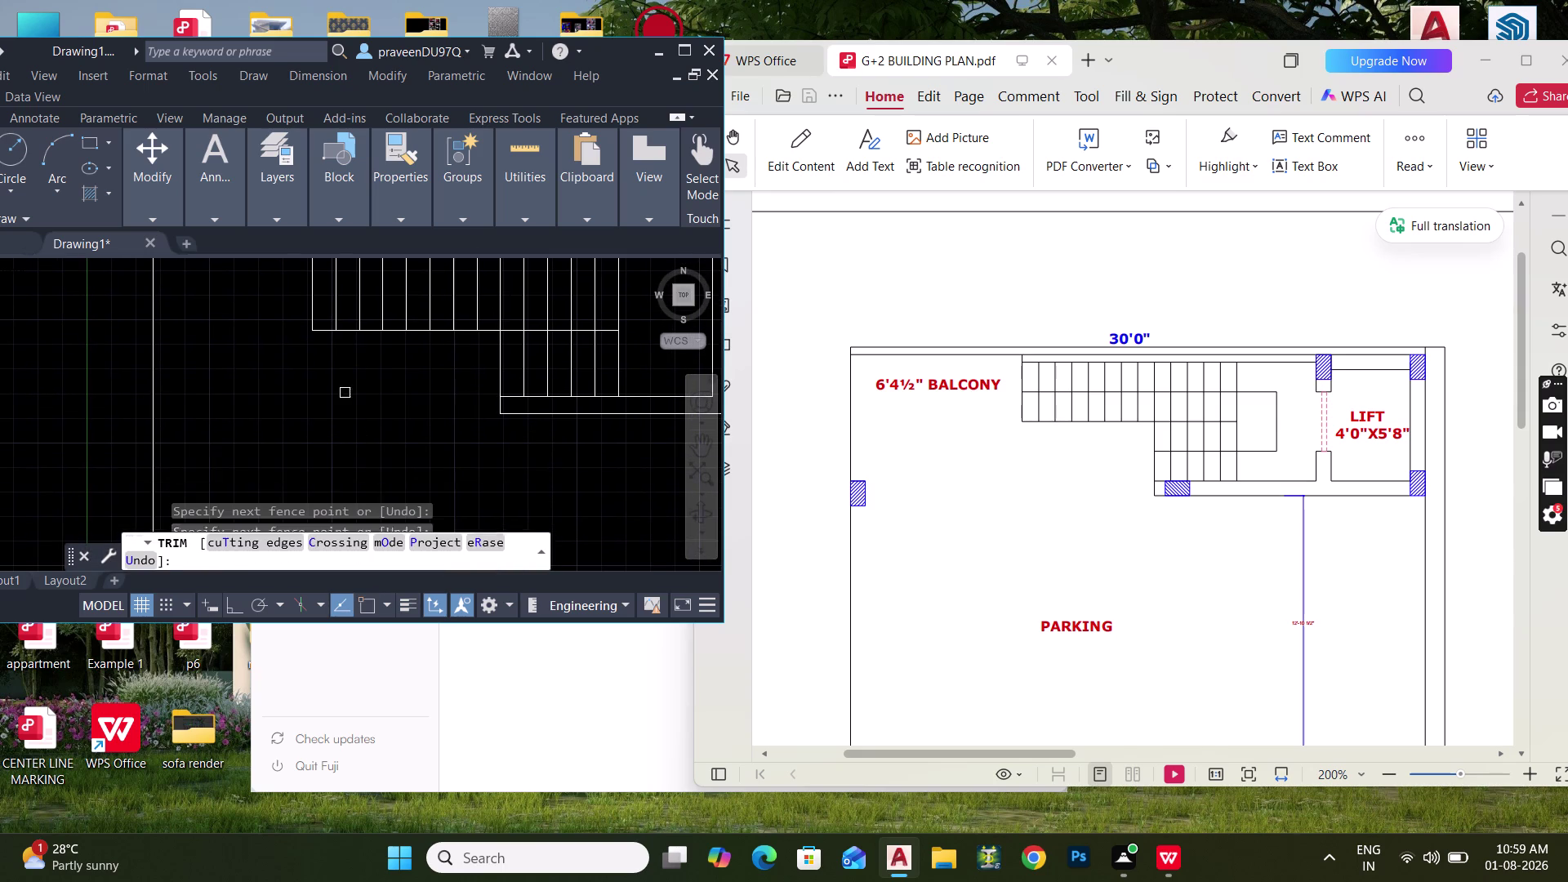
scroll(down, 3)
middle_drag(356, 403, 346, 378)
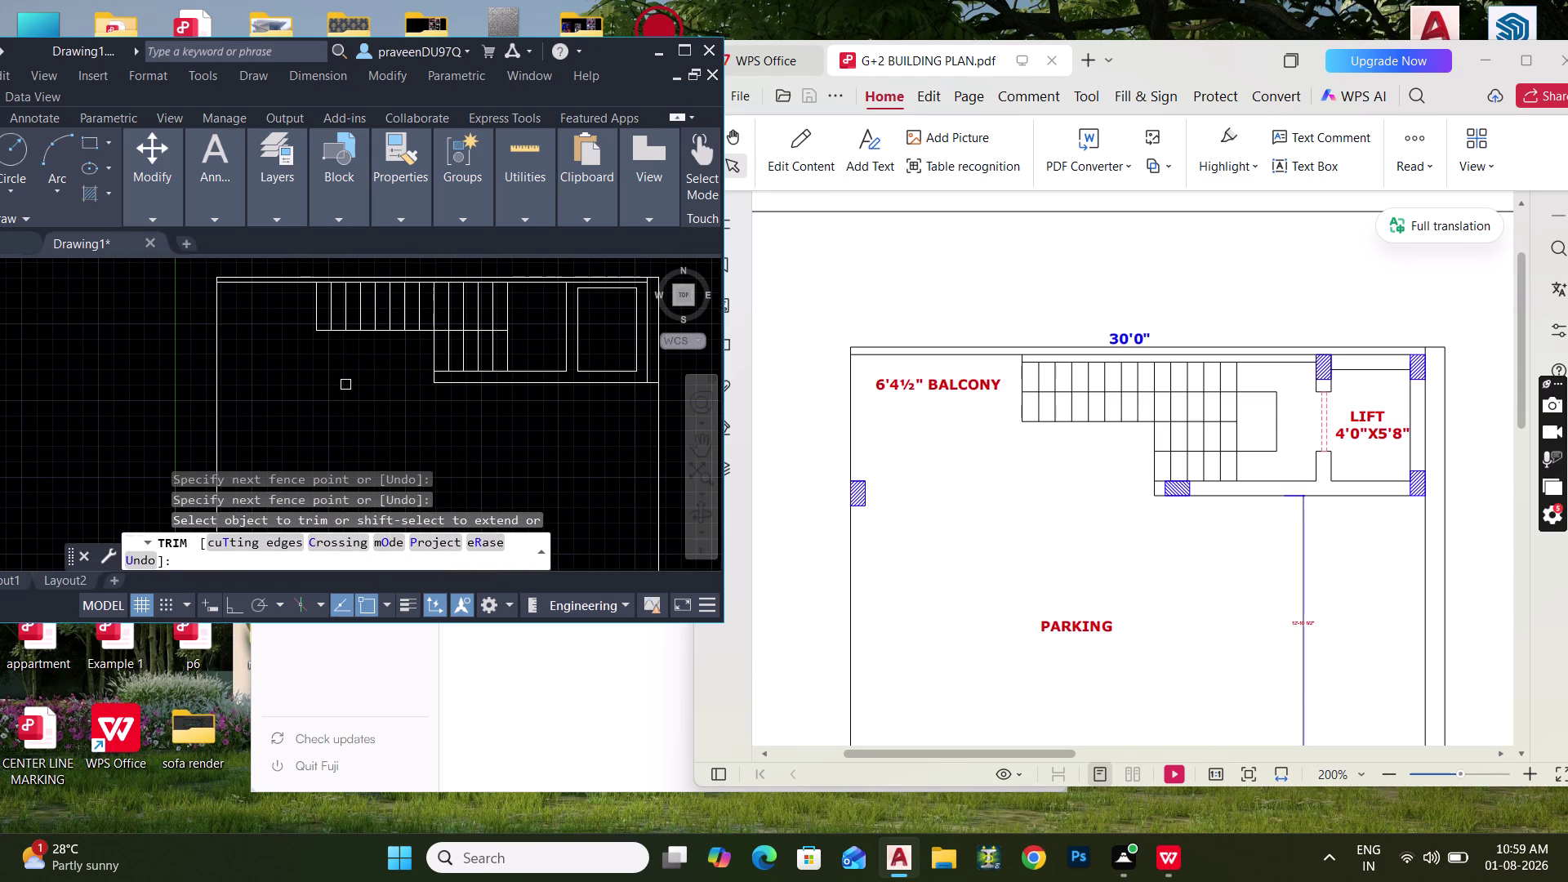
key(Escape)
key(Escape)
key(Escape)
key(Escape)
key(Escape)
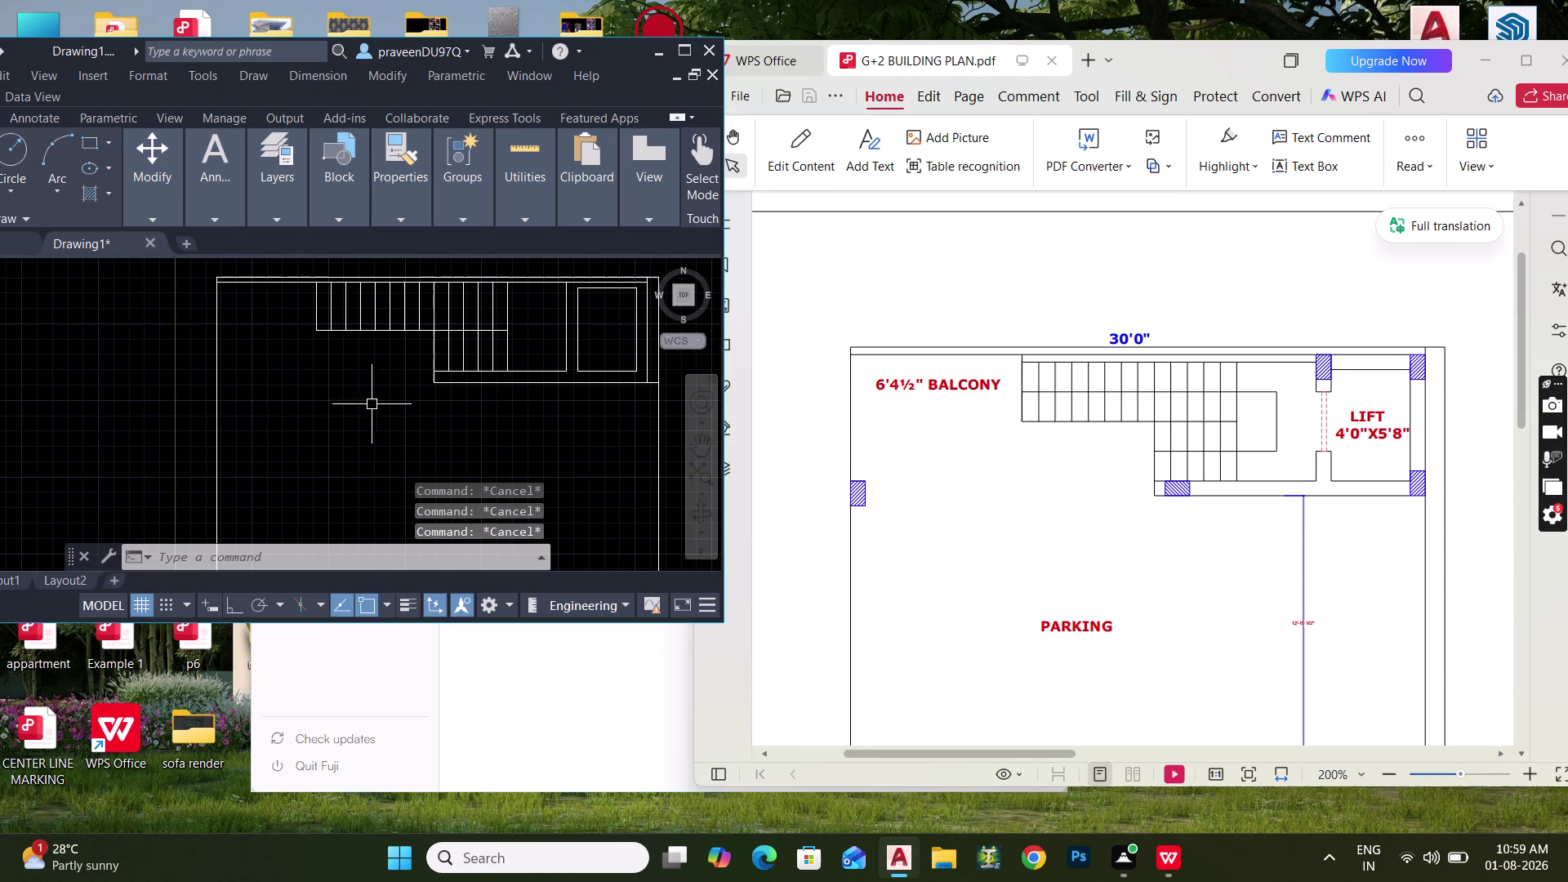
middle_drag(460, 404, 434, 360)
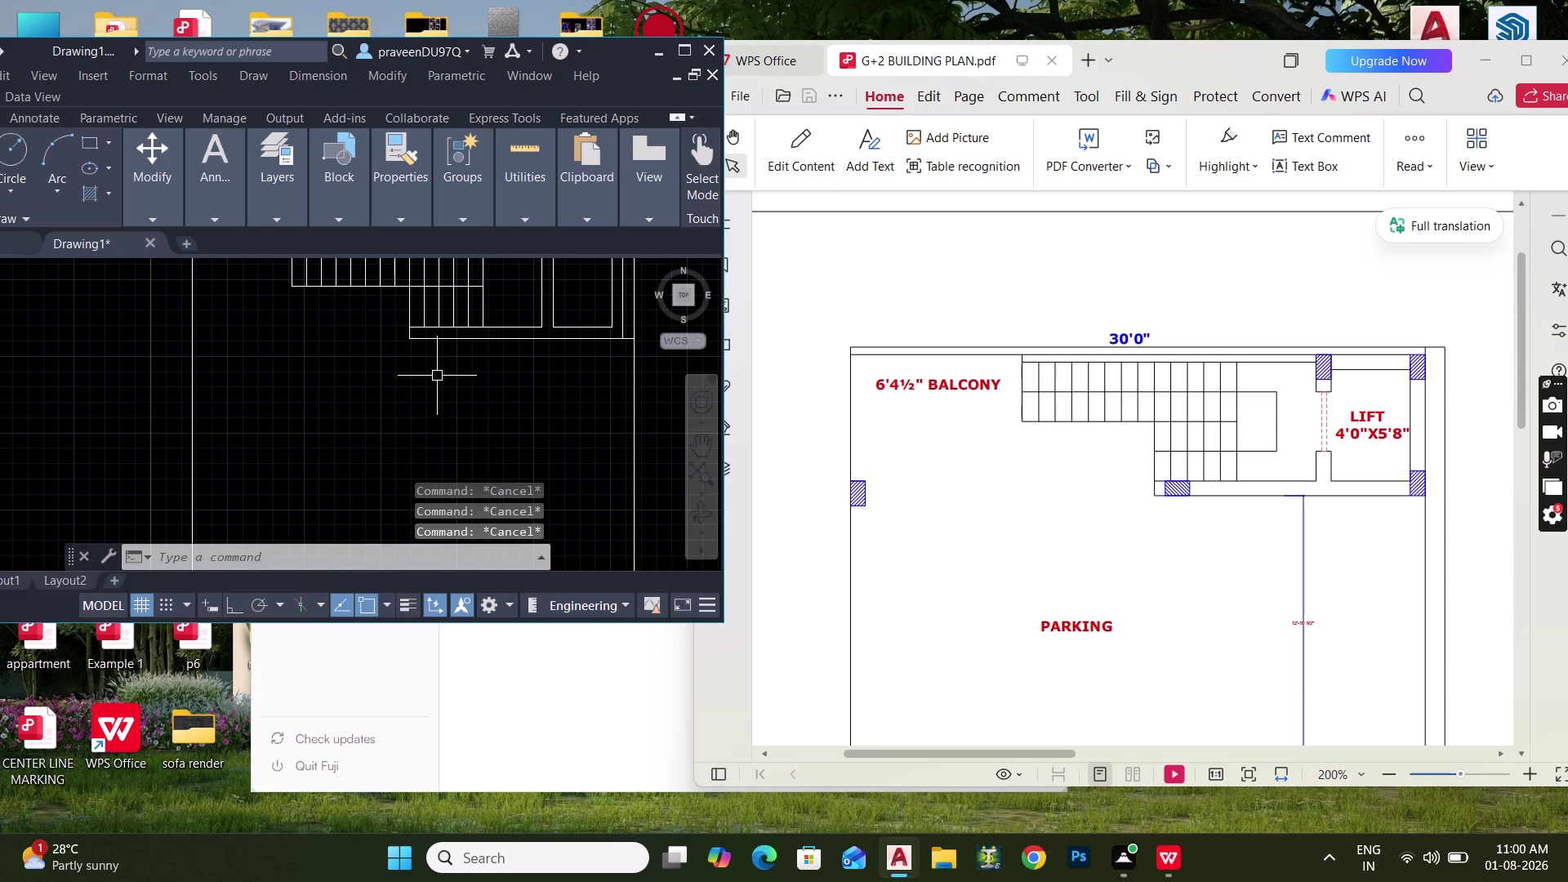
scroll(down, 3)
middle_drag(438, 375, 443, 347)
scroll(up, 3)
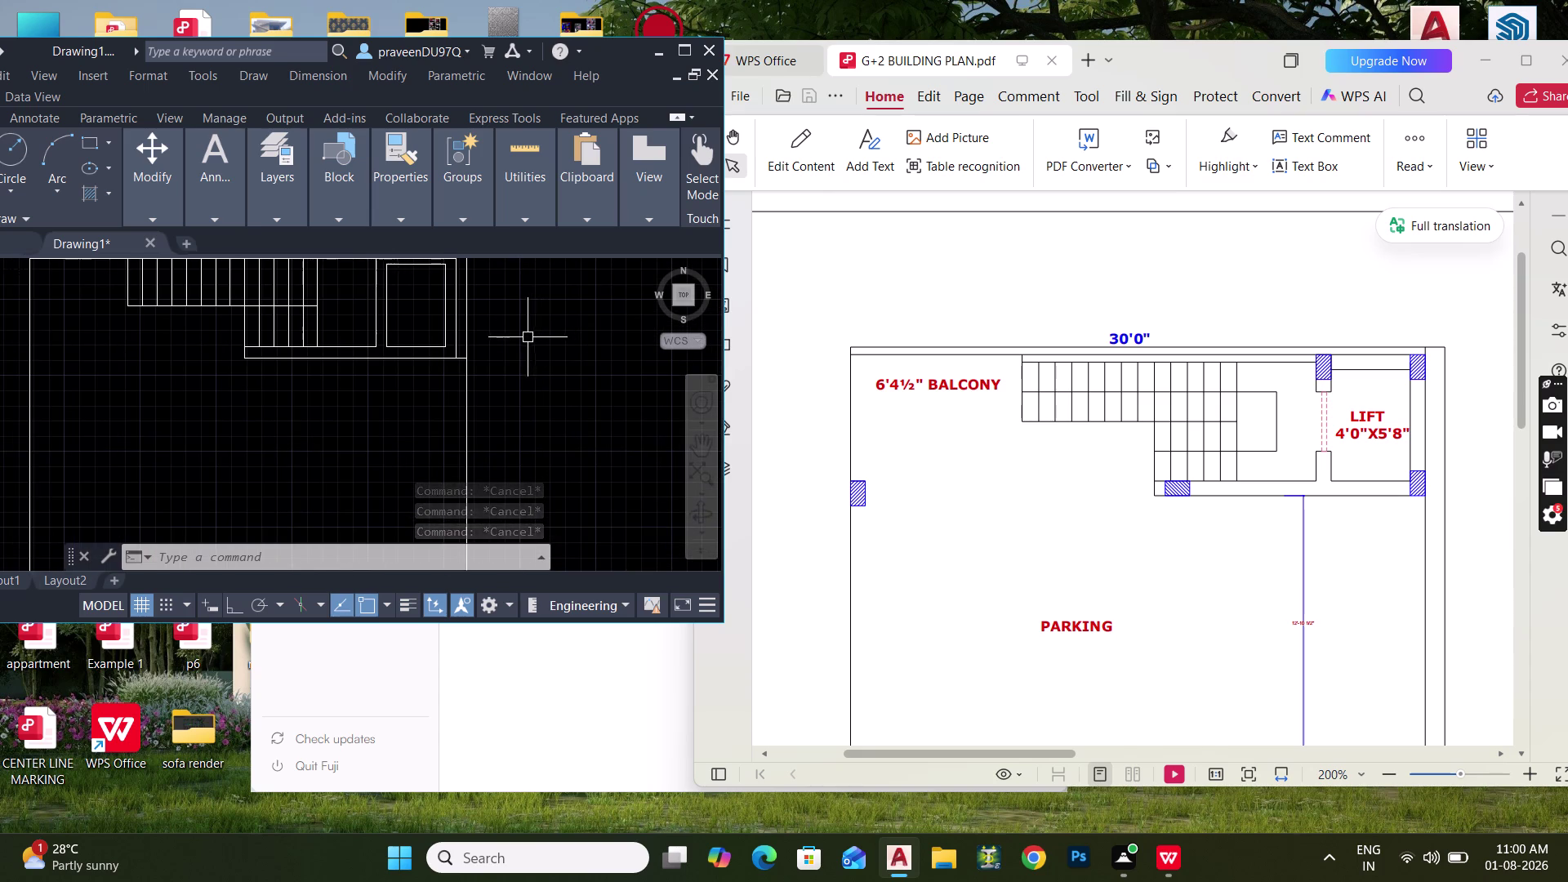
key(r)
key(Escape)
text(EX)
key(space)
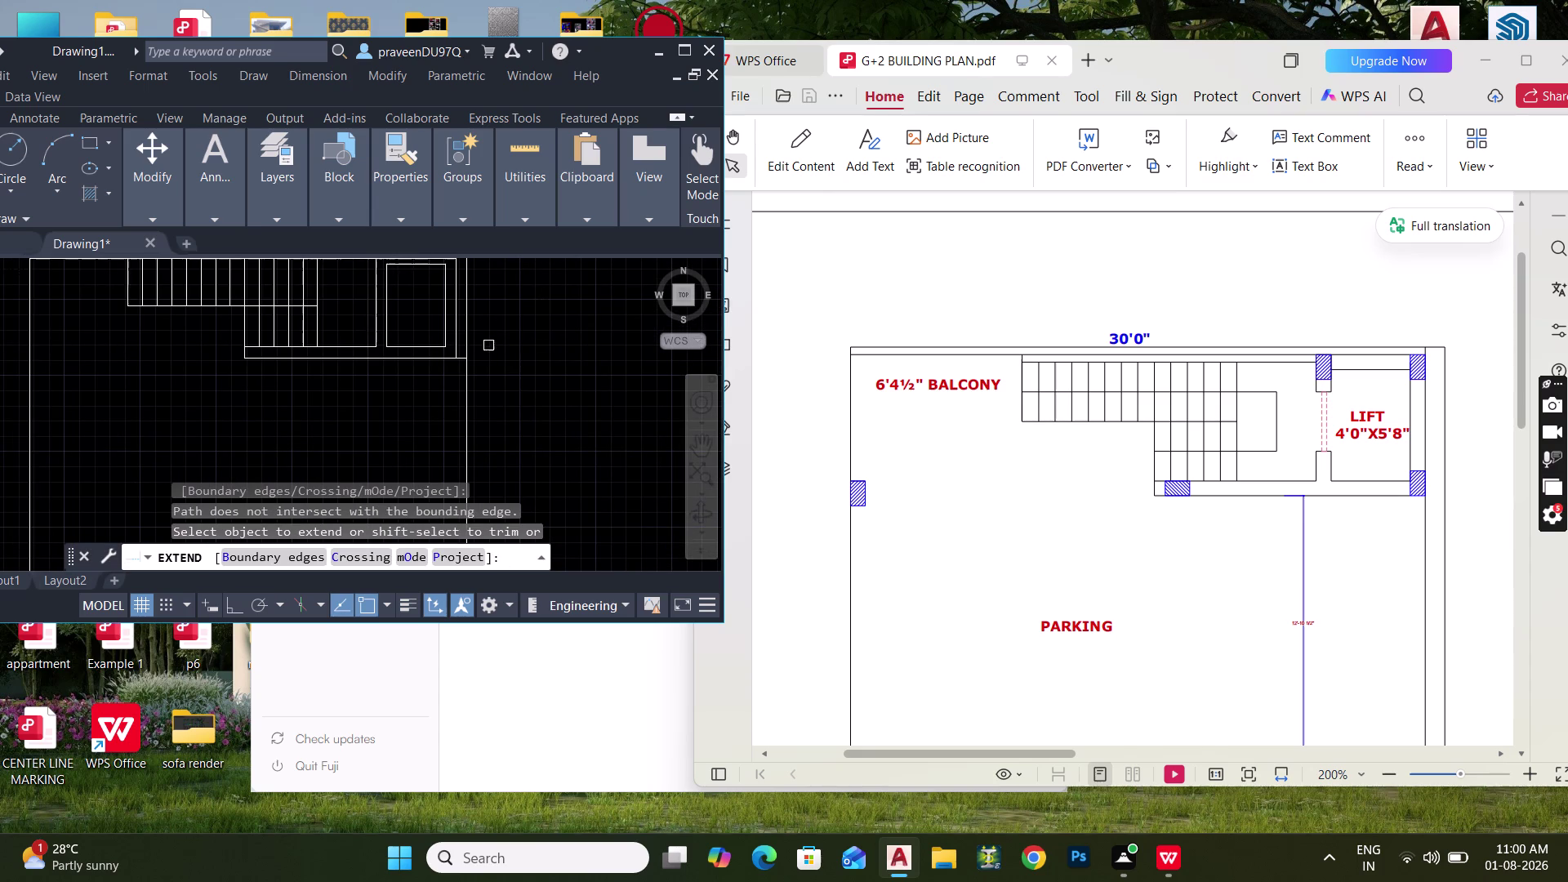
key(Escape)
scroll(up, 3)
key(d)
key(l)
key(i)
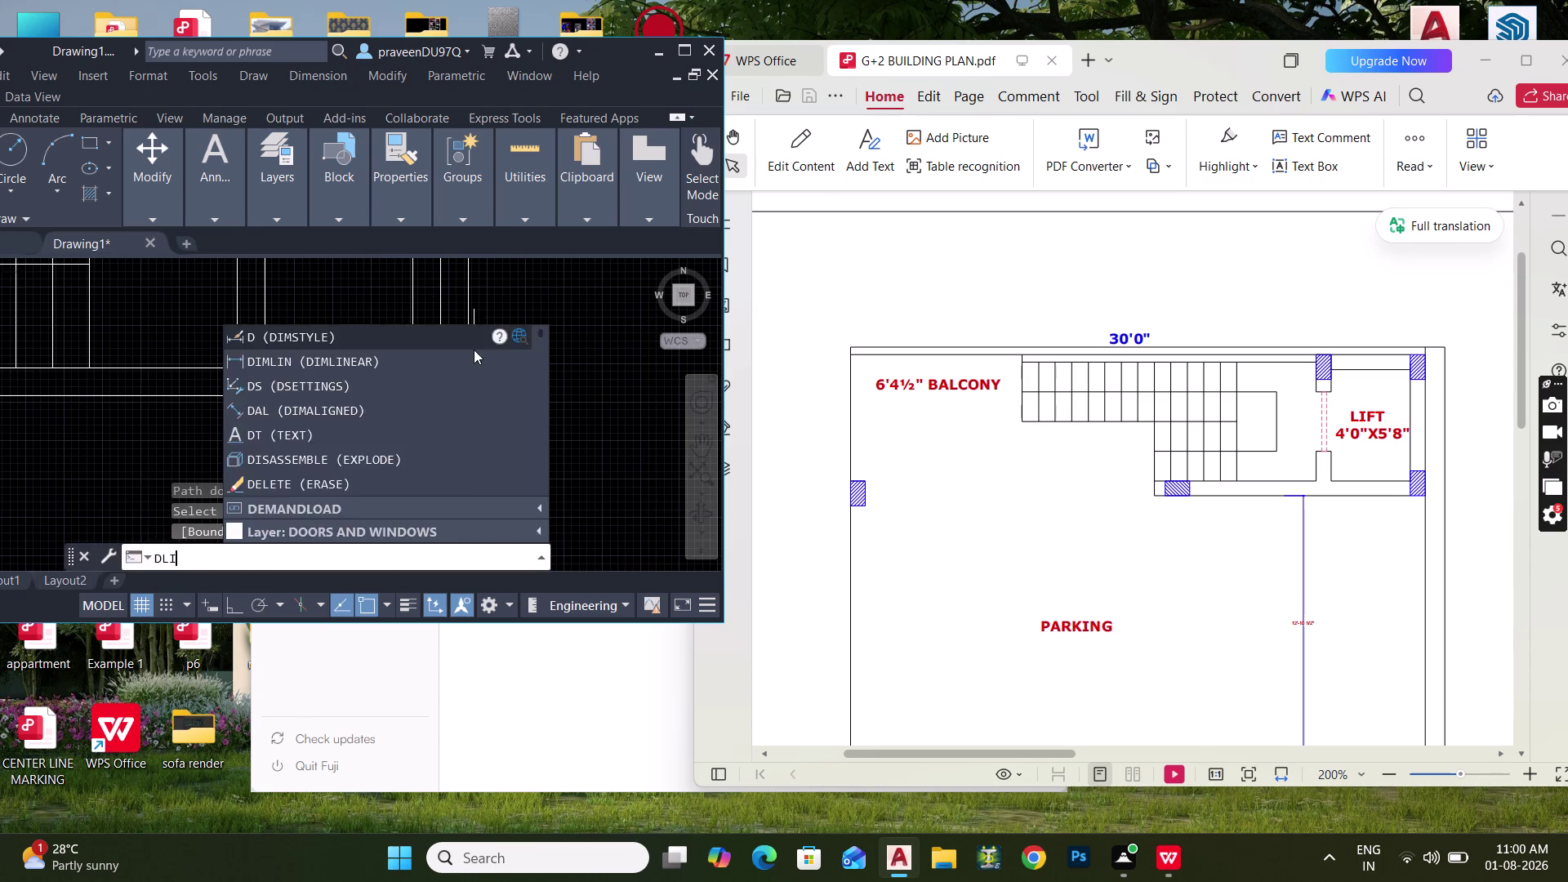
key(space)
click(437, 330)
click(468, 334)
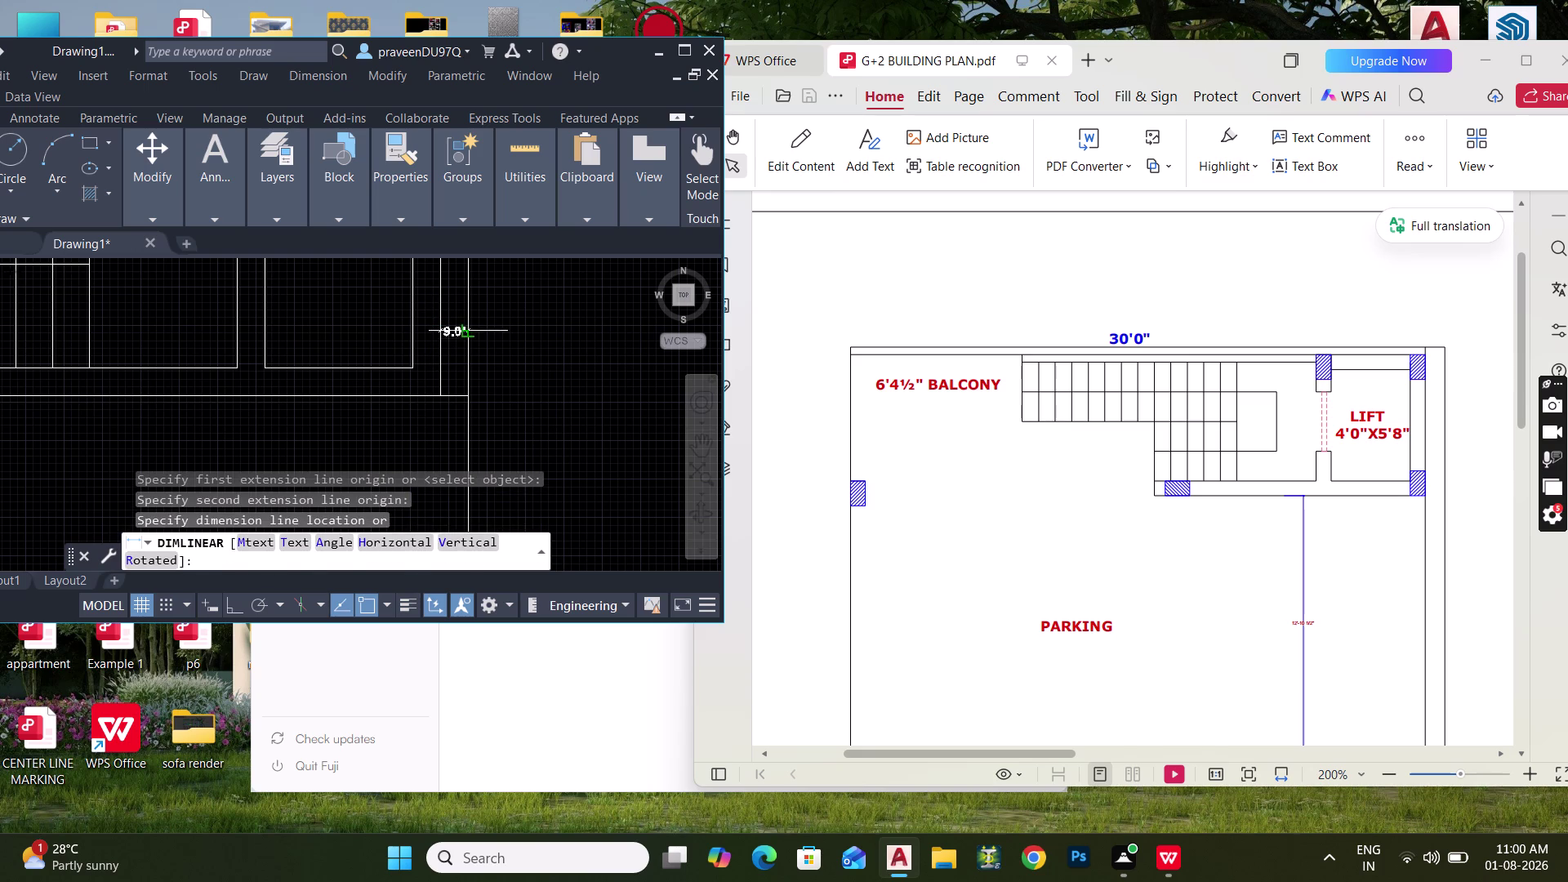
scroll(up, 3)
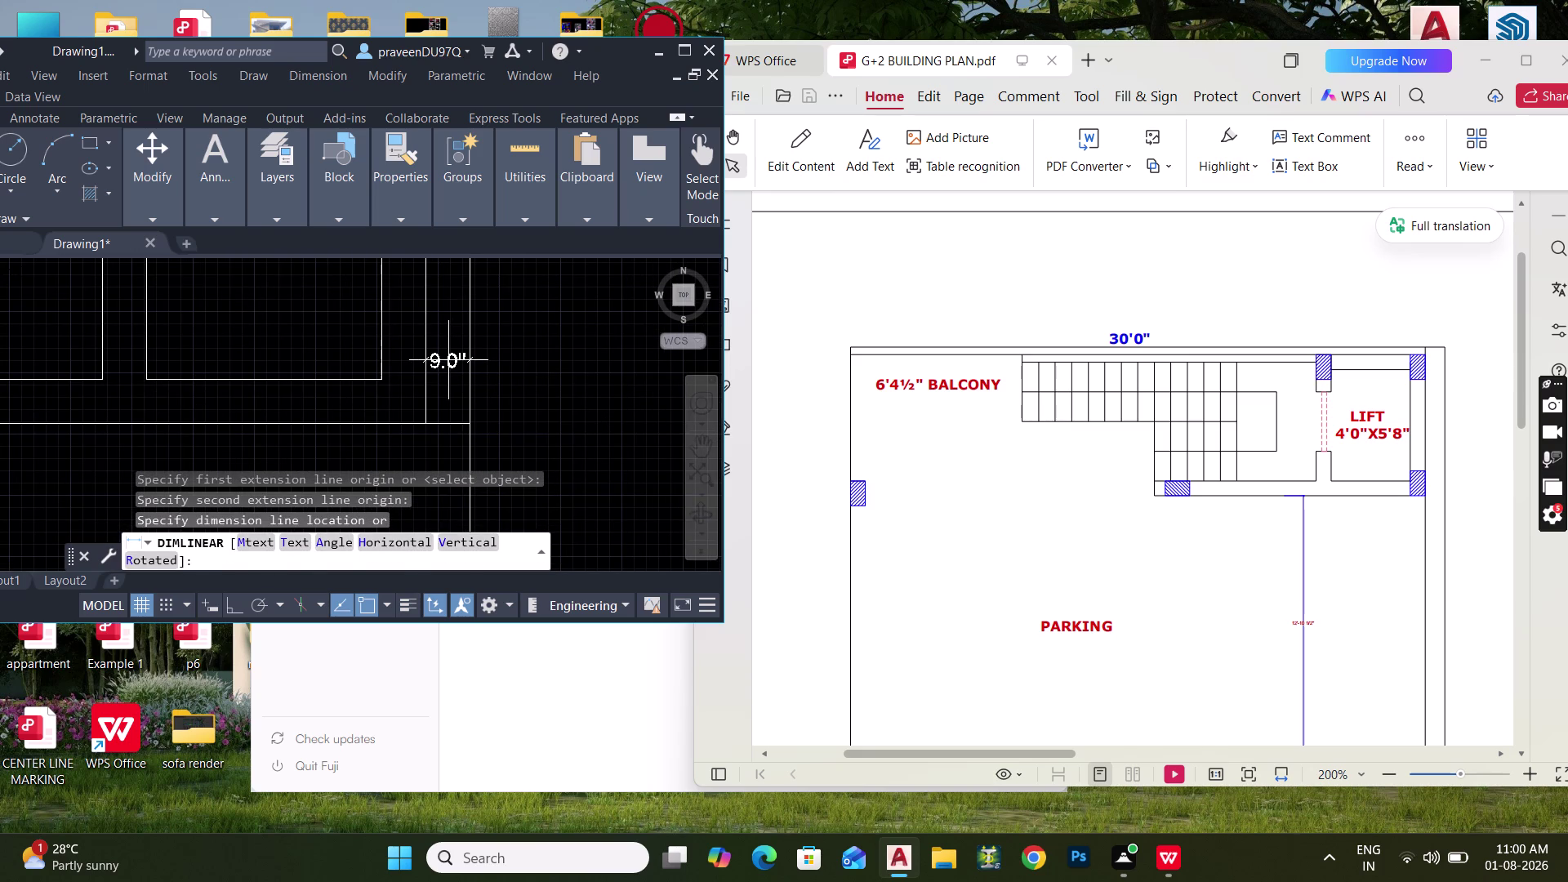
key(Escape)
middle_drag(445, 352, 441, 324)
scroll(down, 3)
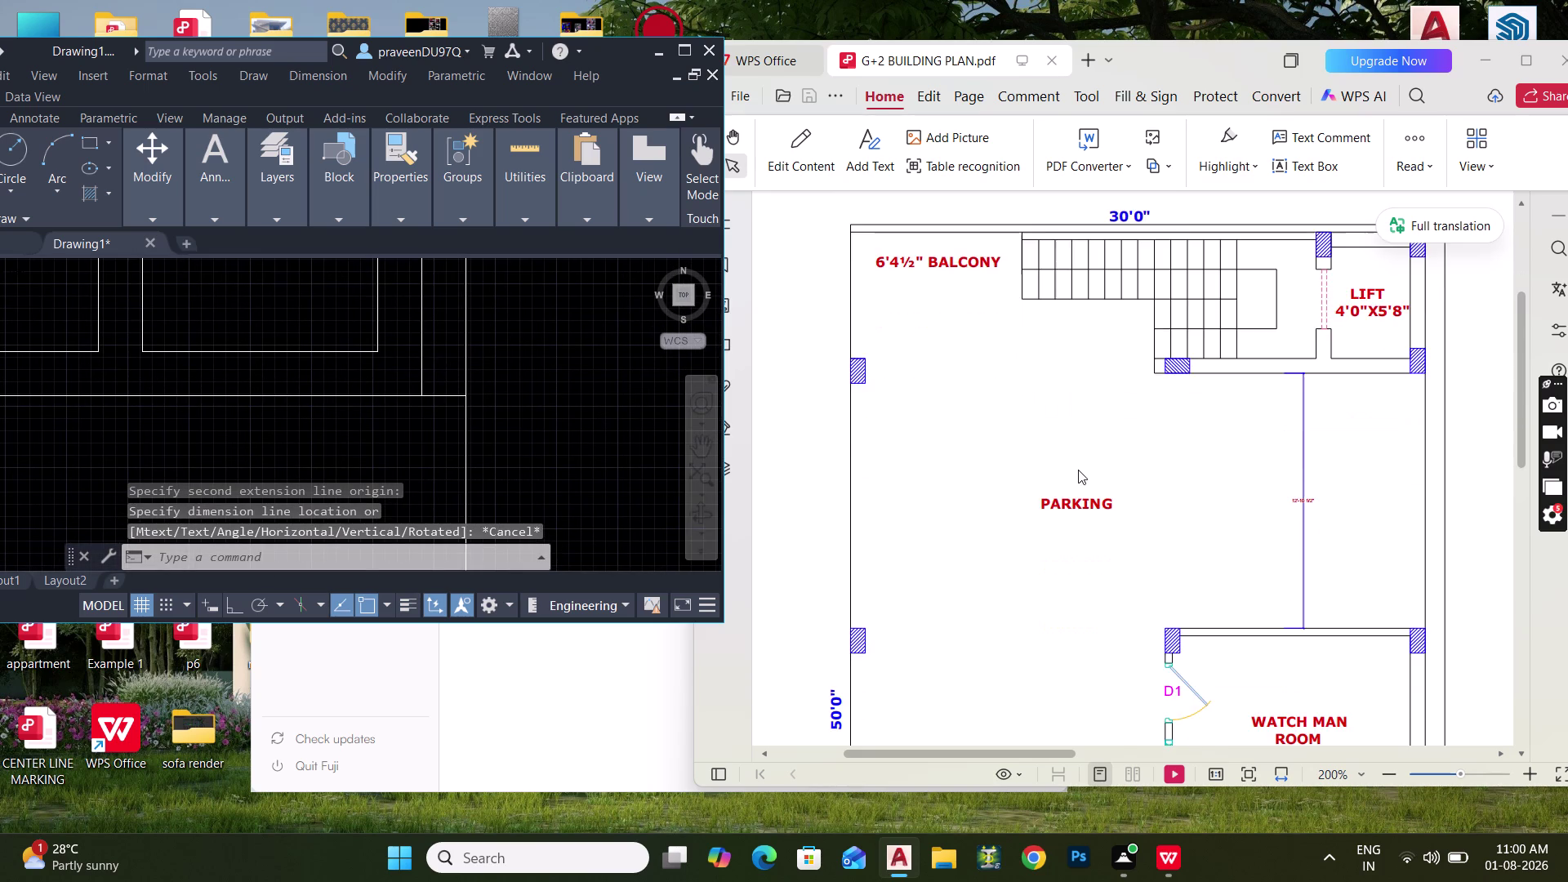
scroll(down, 3)
scroll(down, 3)
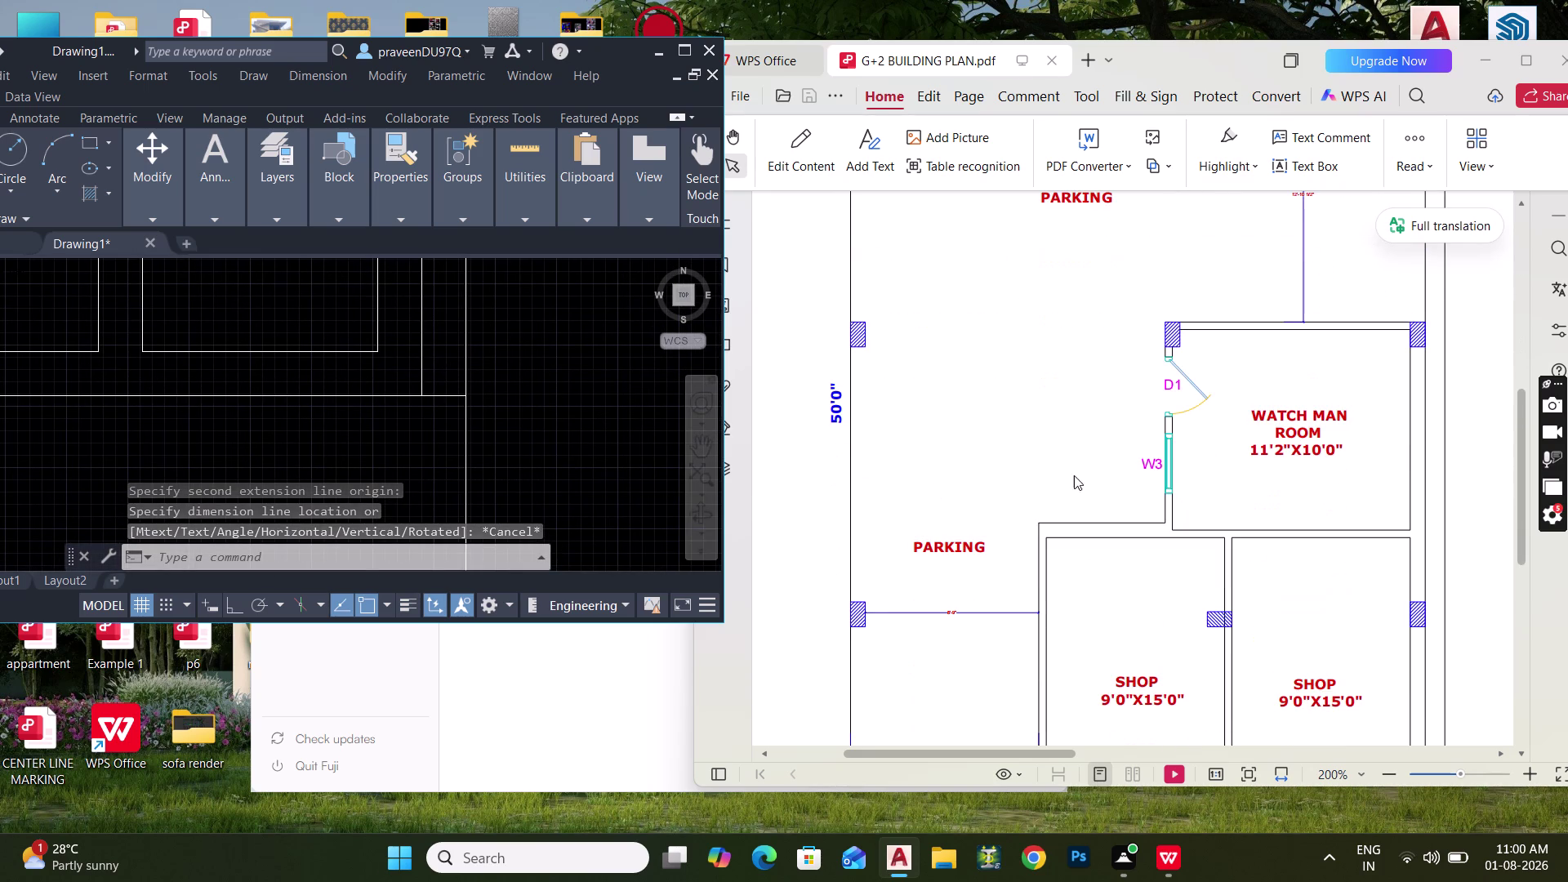
scroll(down, 3)
scroll(up, 3)
scroll(down, 3)
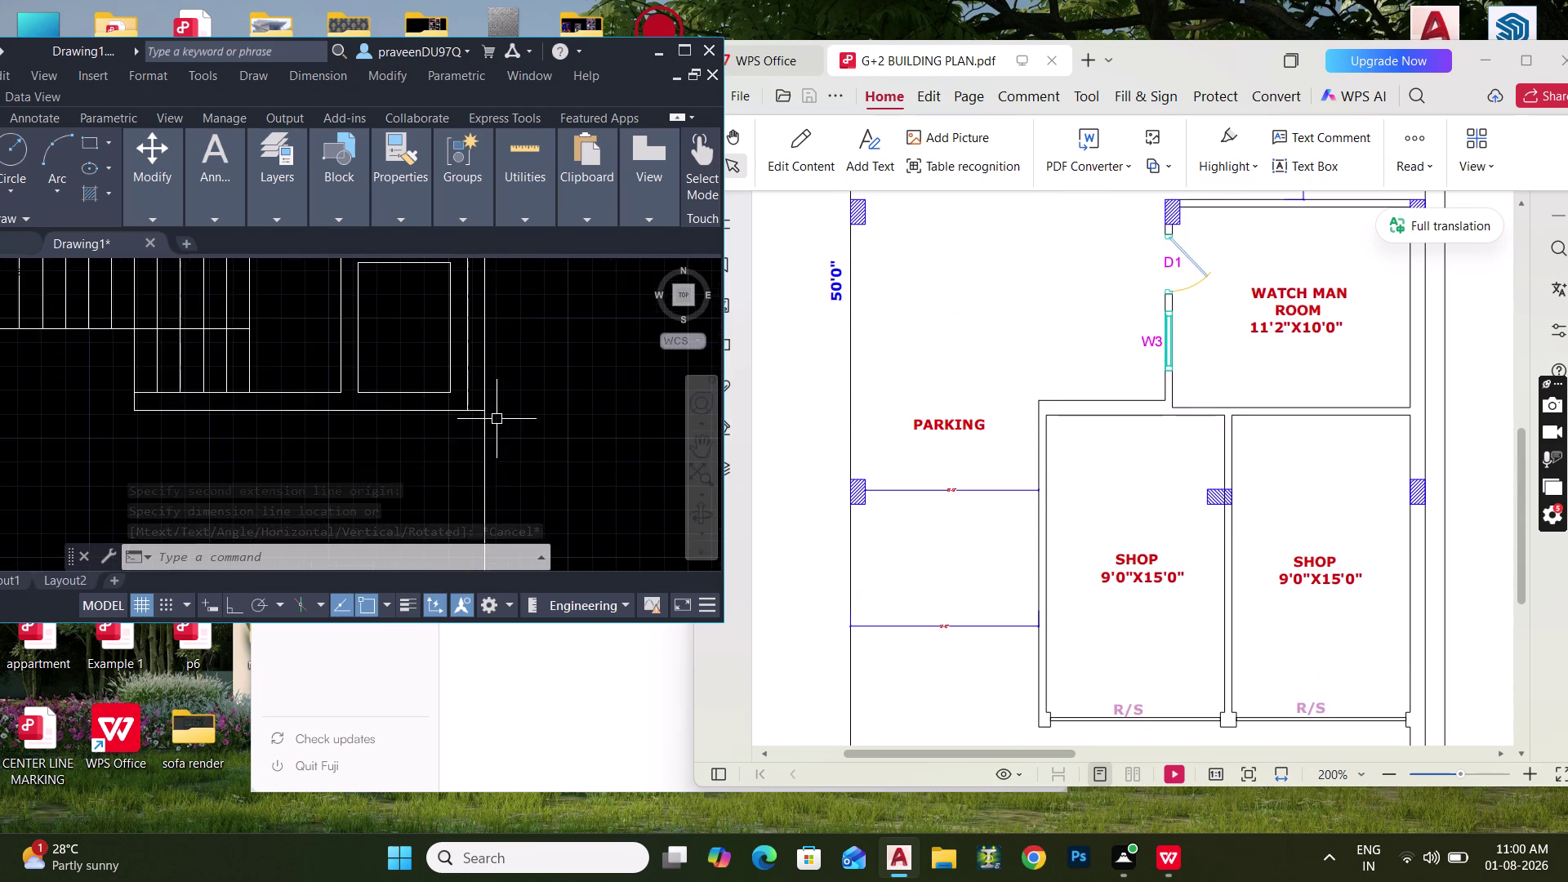
scroll(down, 3)
middle_drag(494, 418, 474, 373)
middle_drag(460, 387, 450, 295)
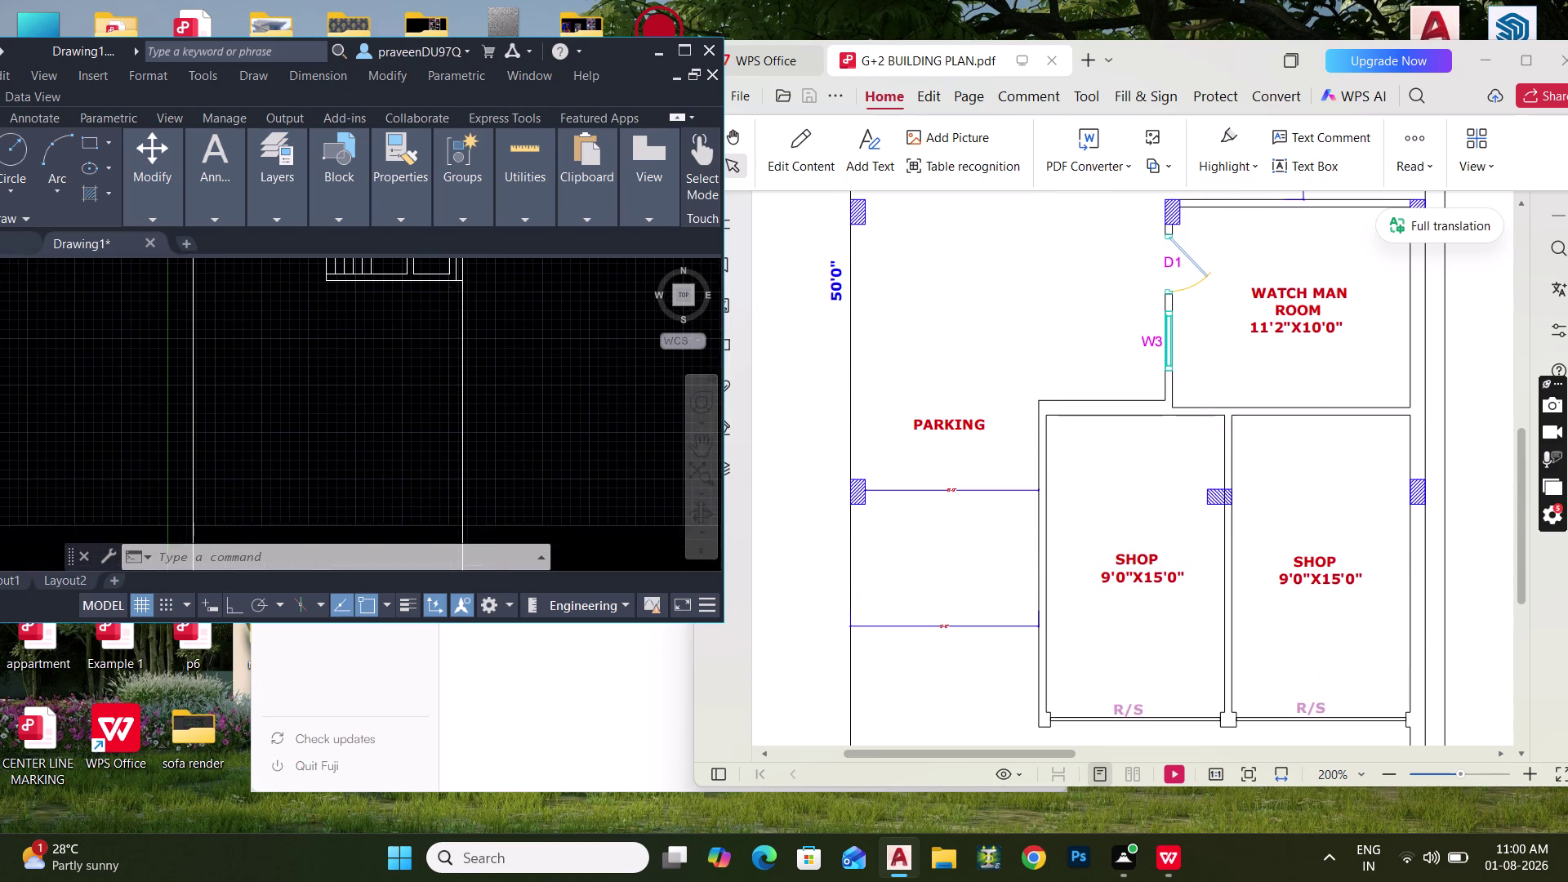
scroll(down, 3)
scroll(up, 3)
middle_drag(460, 295, 464, 329)
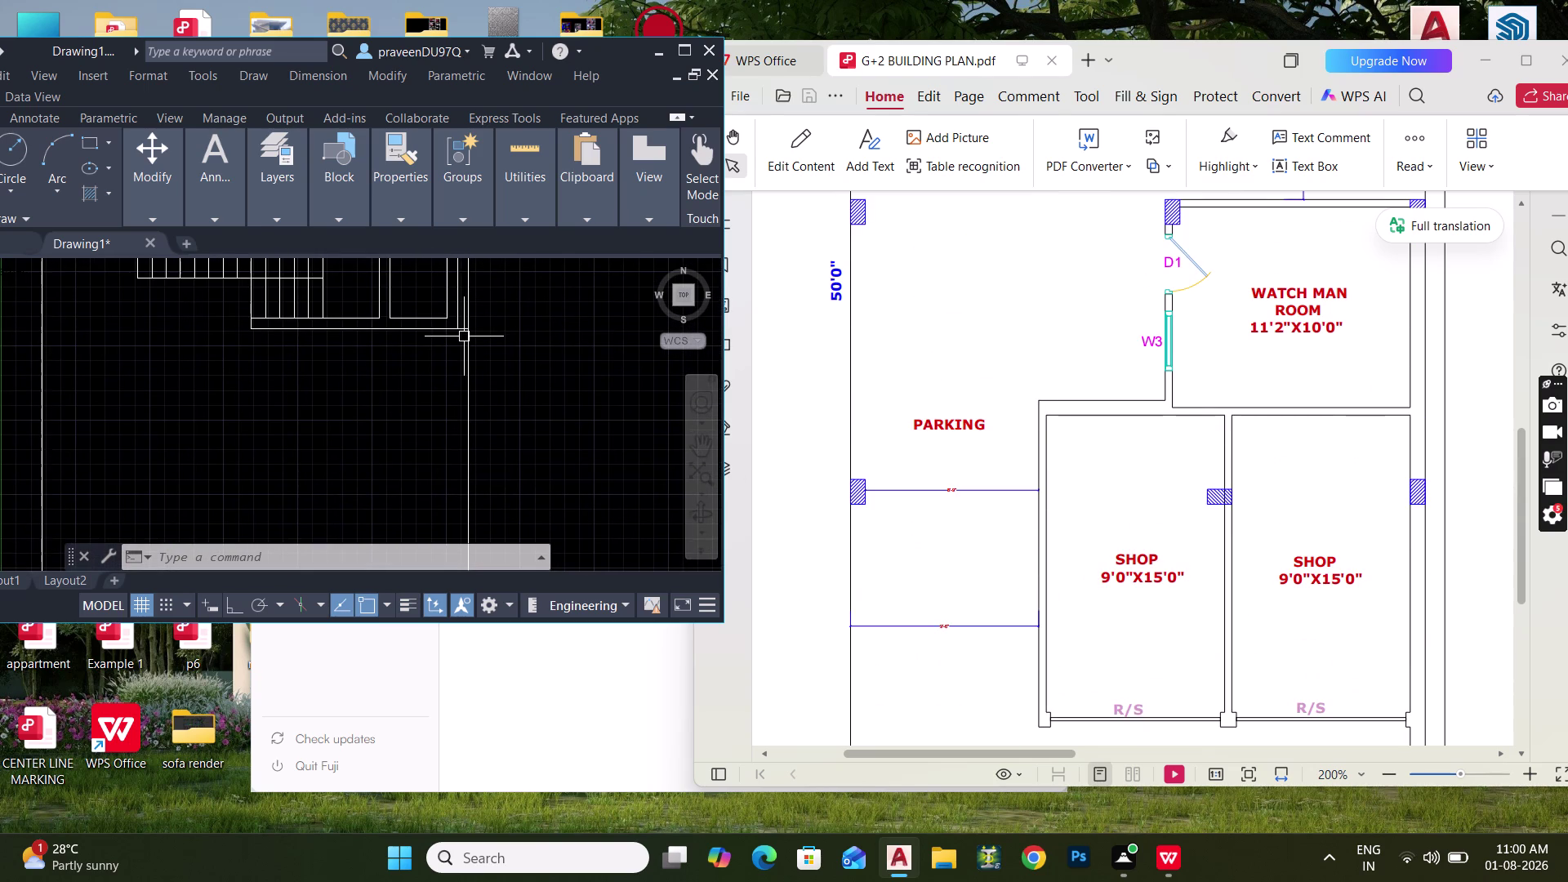
key(Escape)
text(EX)
key(space)
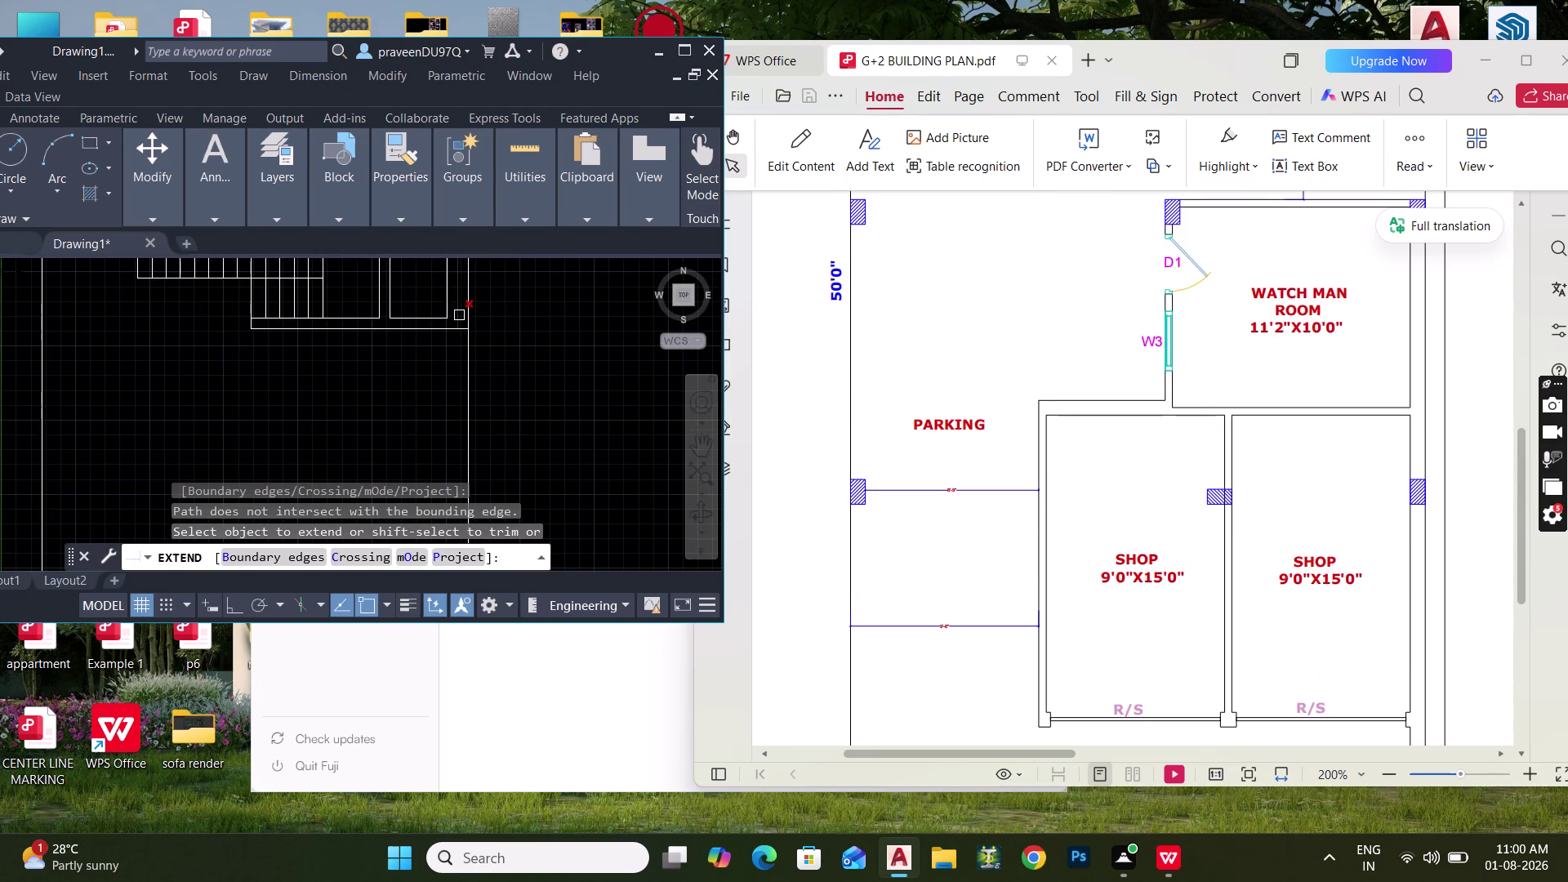
scroll(down, 3)
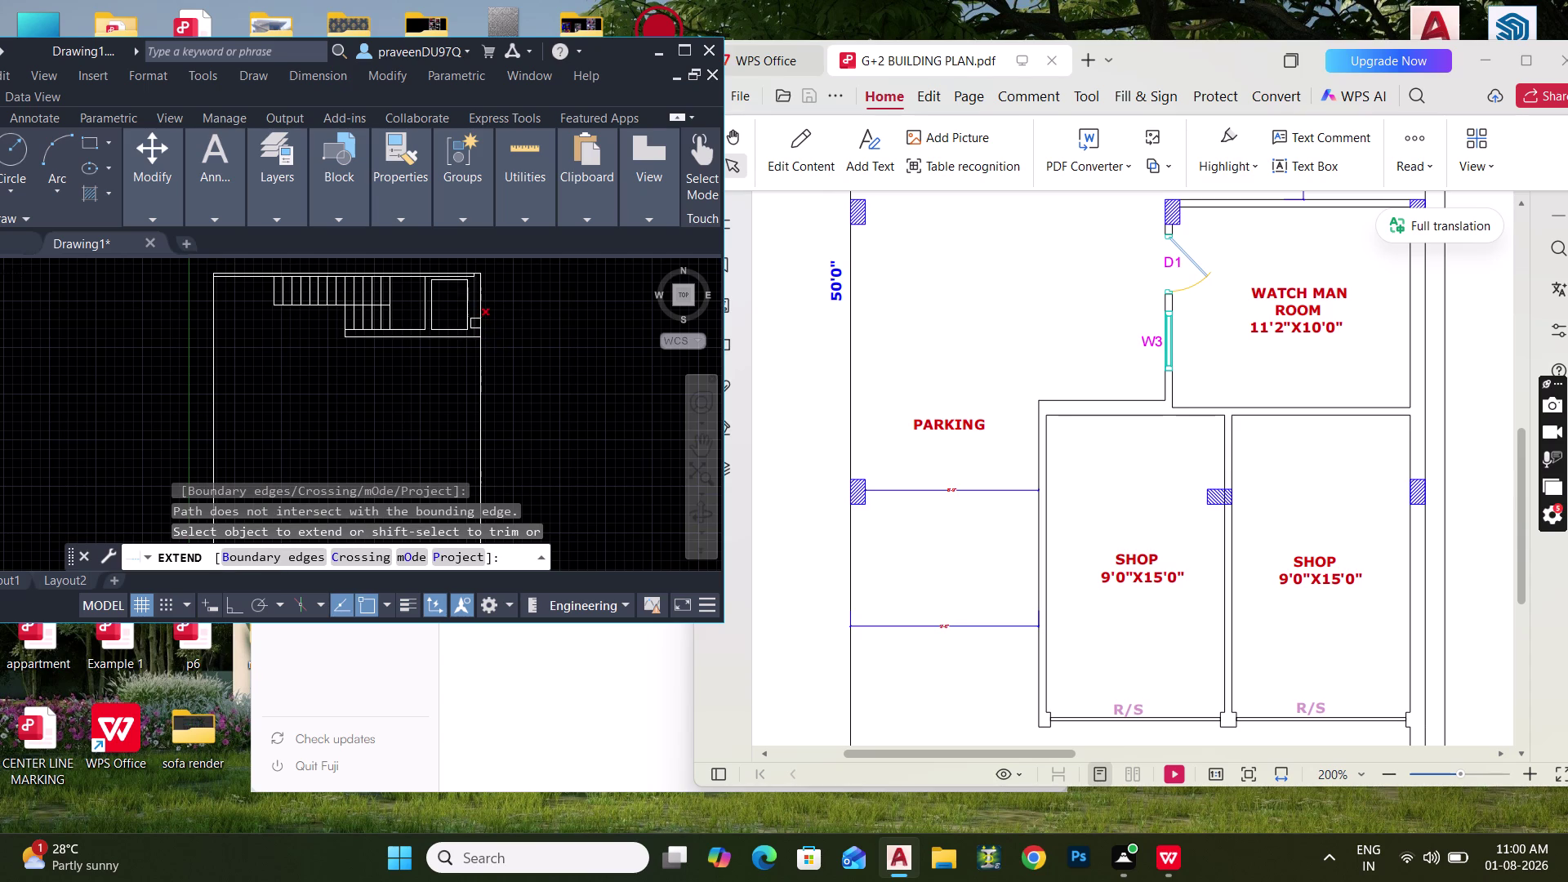
key(Escape)
key(Escape)
text(EX)
key(space)
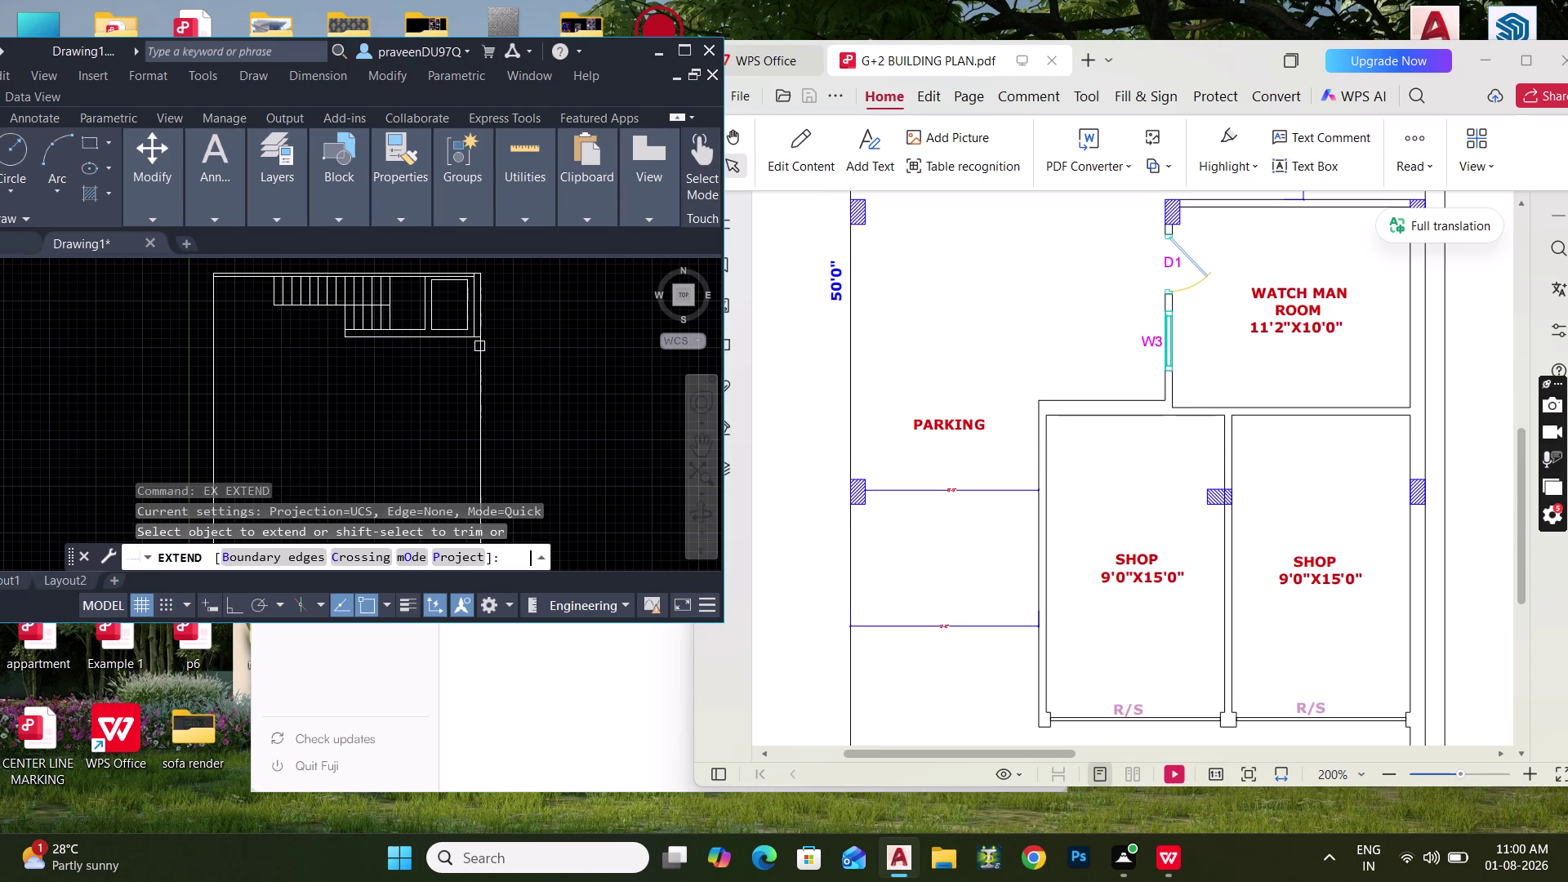
scroll(up, 3)
scroll(down, 3)
middle_drag(474, 327, 451, 258)
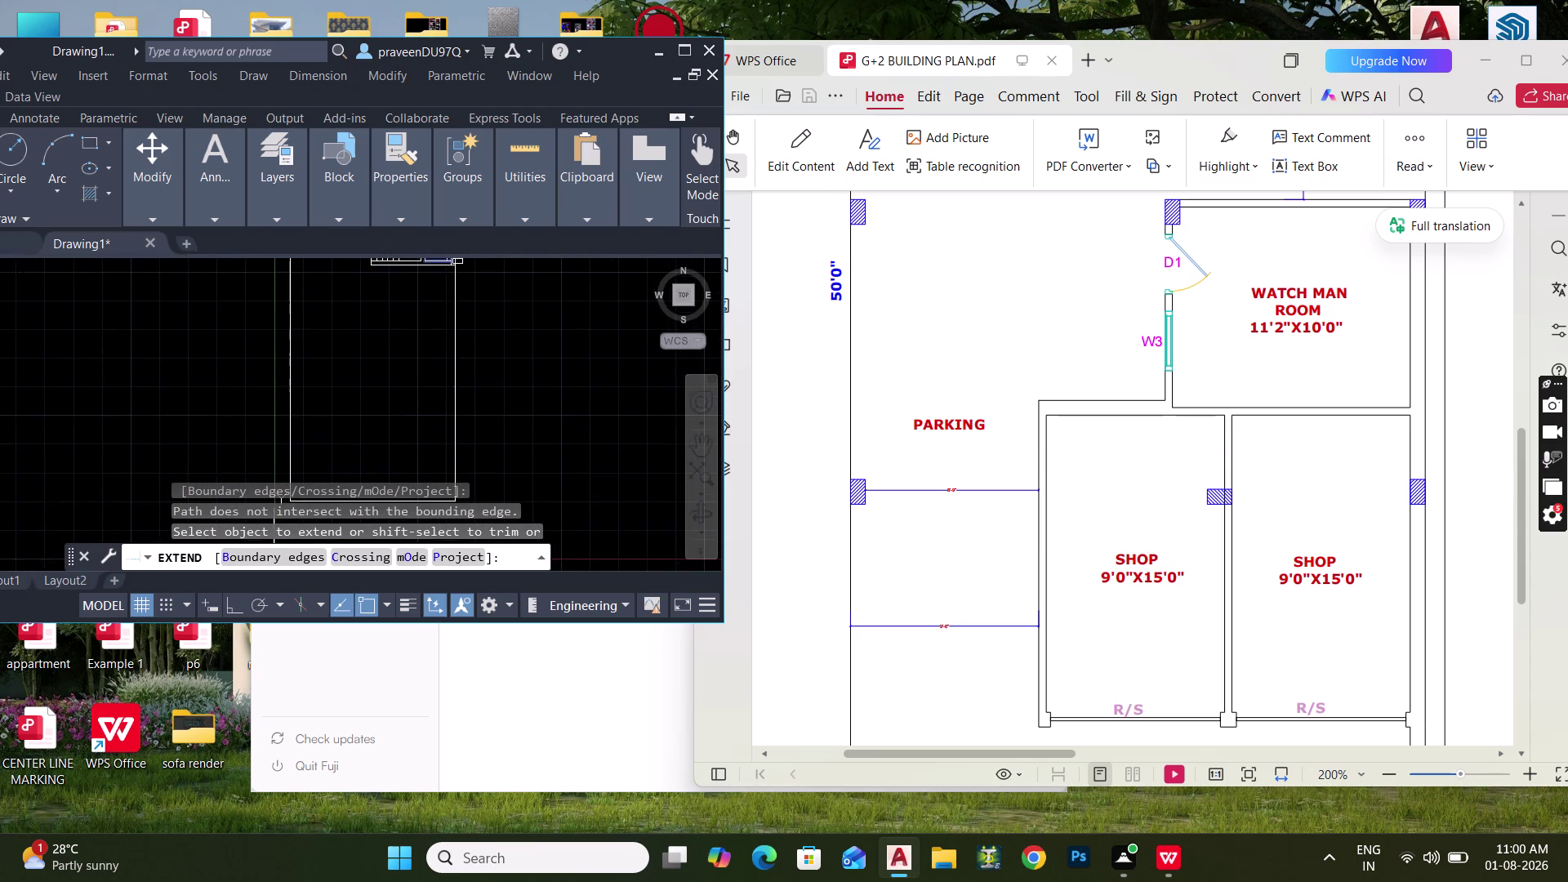
scroll(down, 3)
middle_drag(469, 292, 469, 315)
scroll(up, 3)
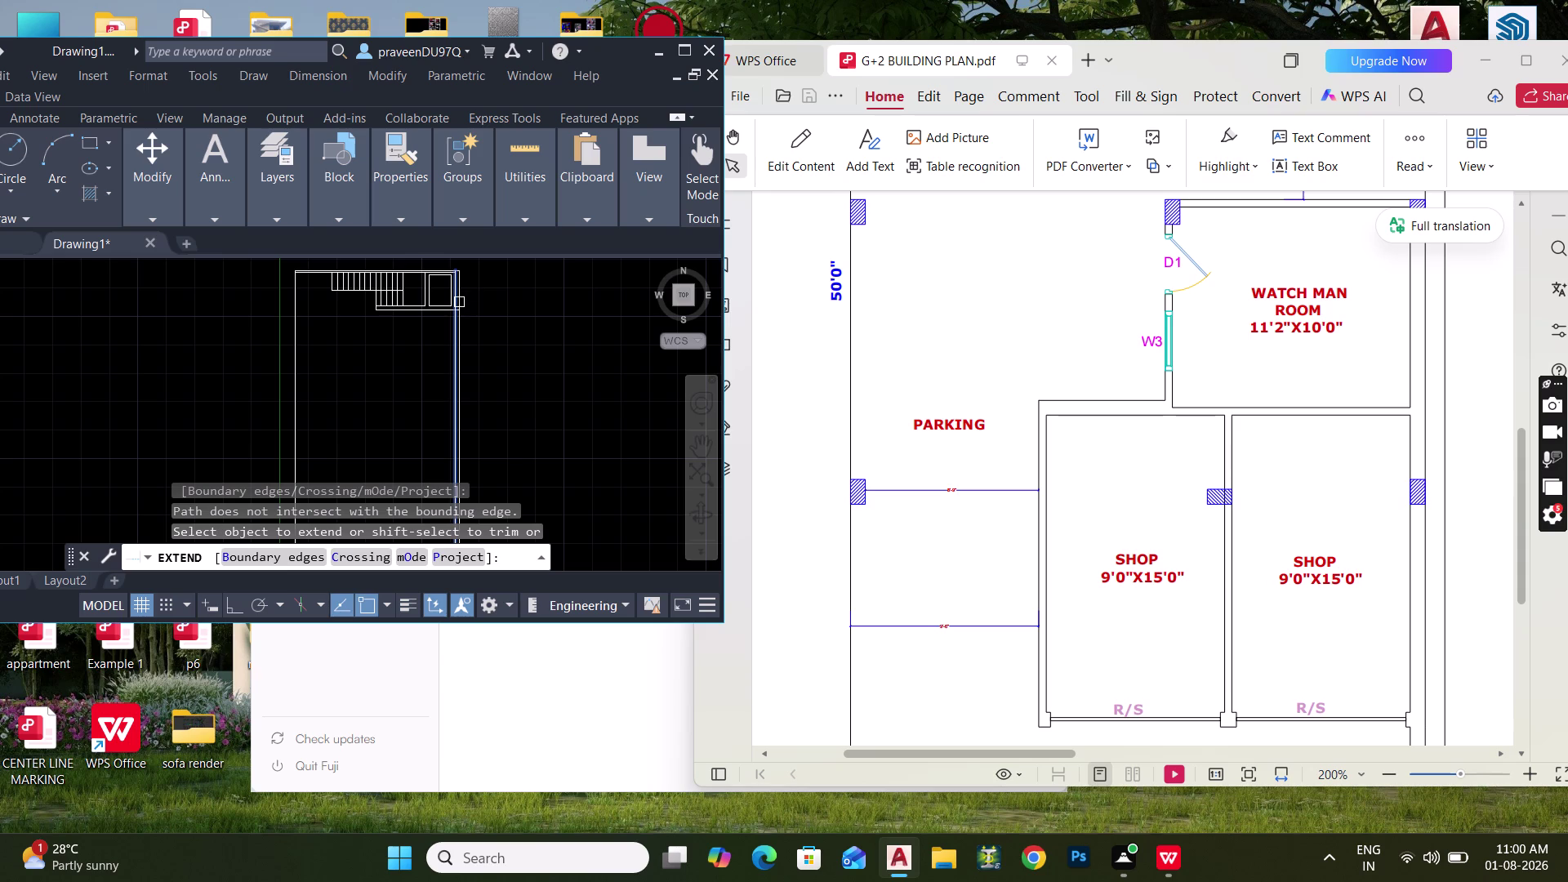
click(459, 303)
key(Escape)
key(Escape)
scroll(up, 3)
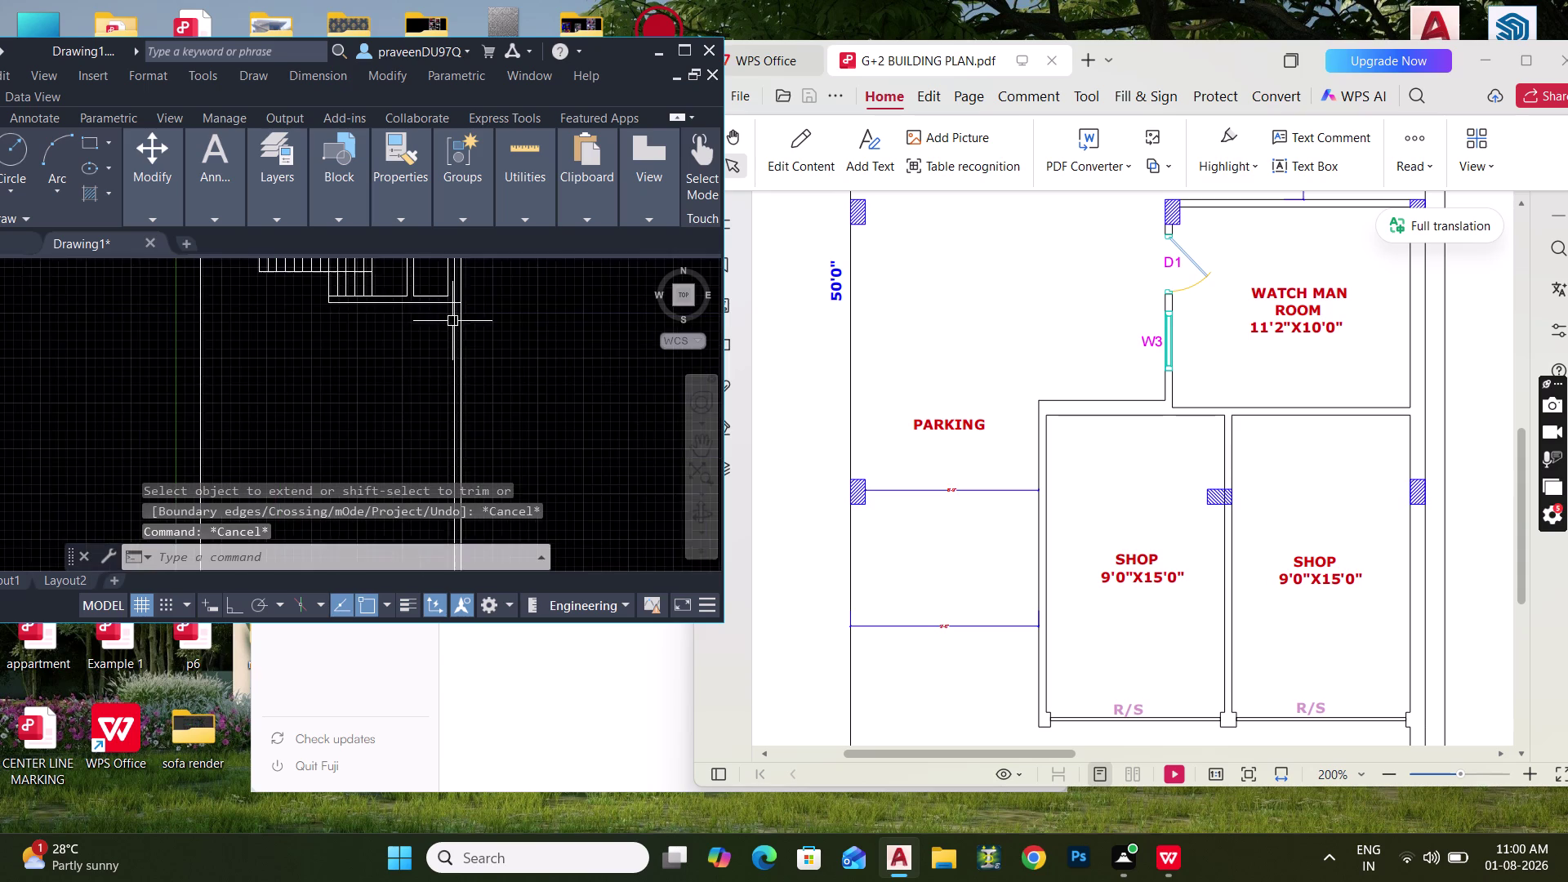
scroll(up, 3)
middle_drag(454, 319, 461, 413)
scroll(up, 3)
text(TR)
key(space)
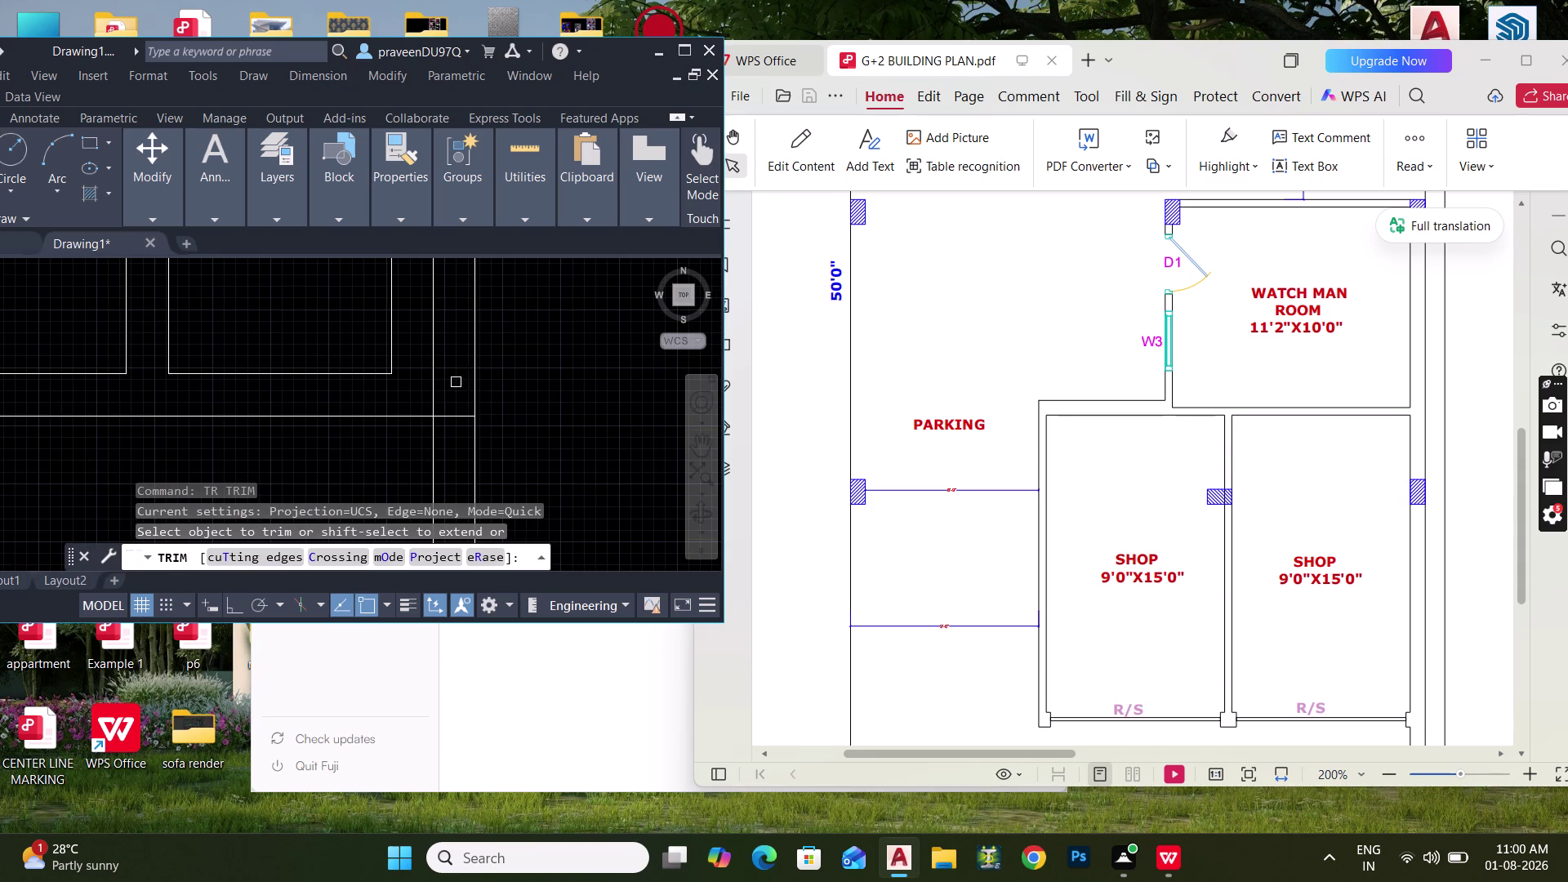
middle_drag(456, 382, 456, 414)
drag(456, 428, 451, 467)
scroll(down, 3)
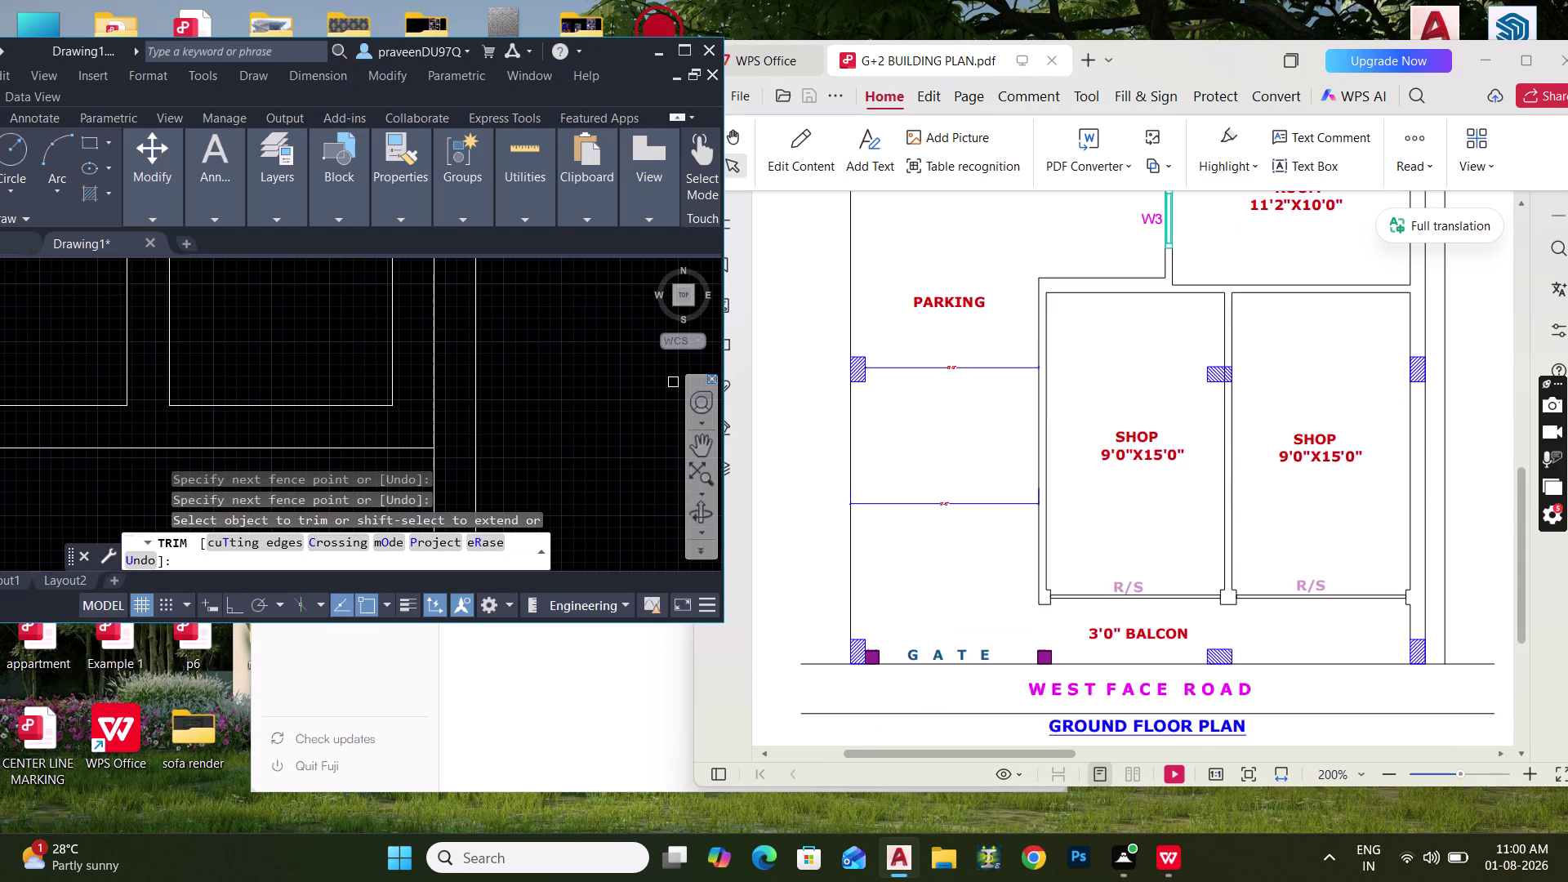
scroll(up, 3)
scroll(up, 3)
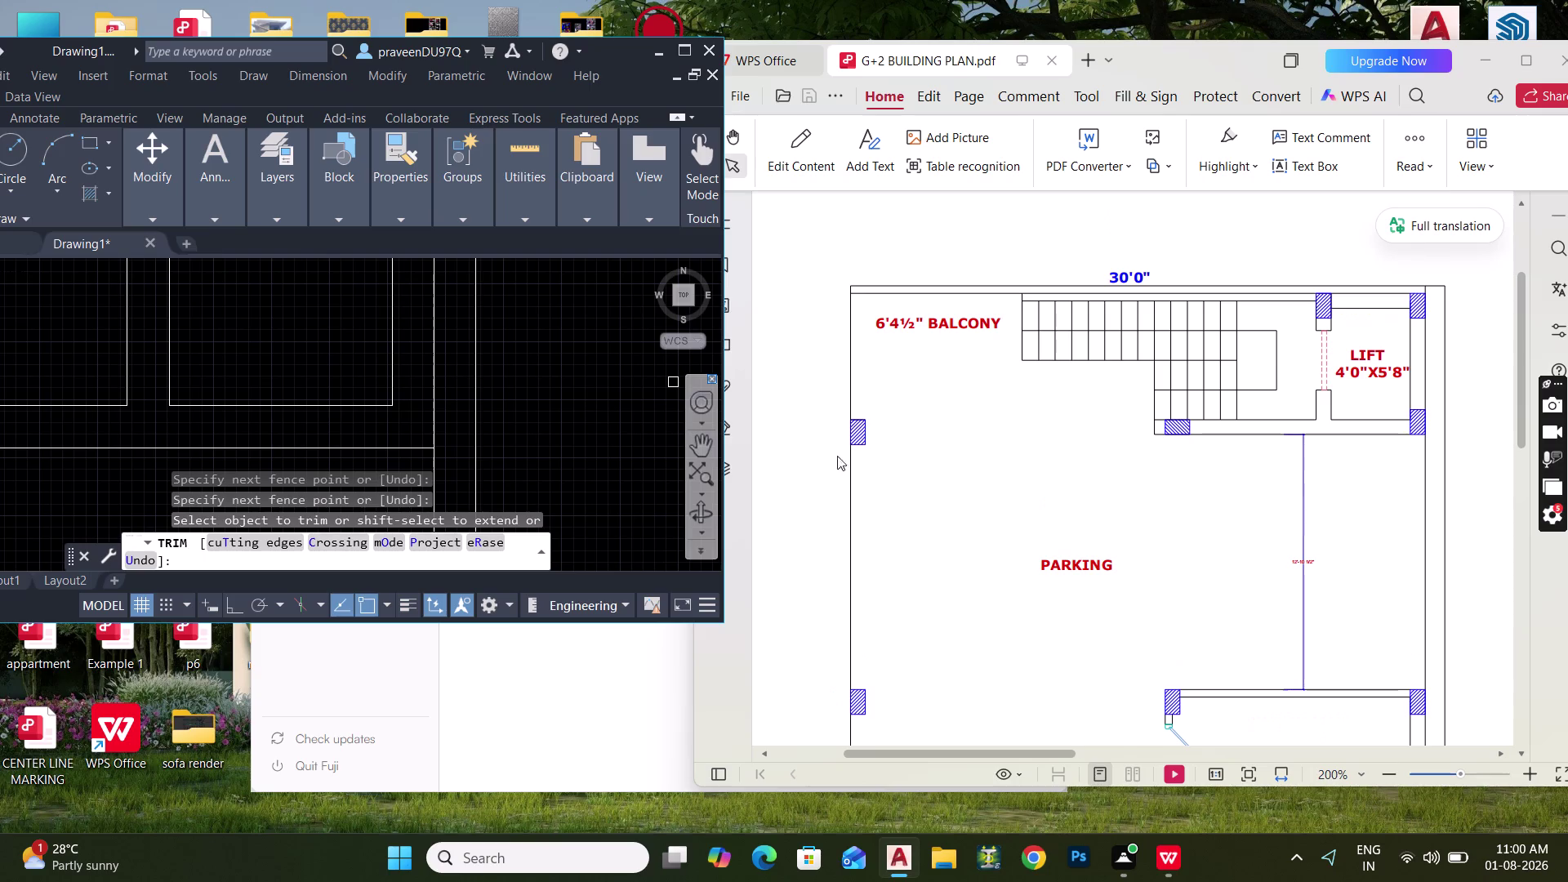
scroll(down, 3)
middle_drag(387, 394, 462, 337)
scroll(down, 3)
middle_drag(368, 380, 388, 329)
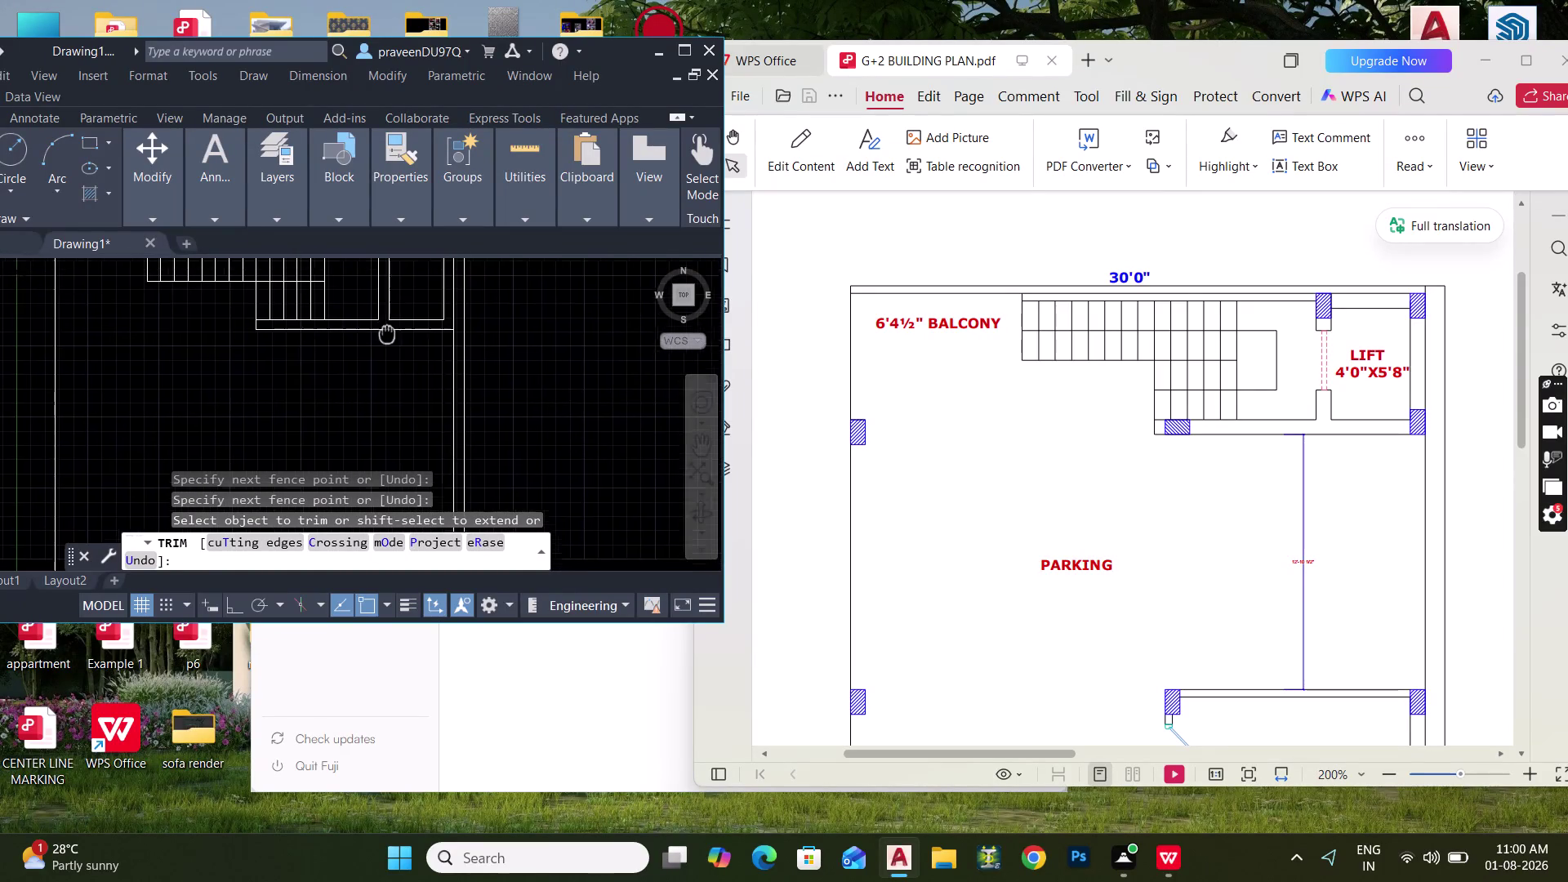
middle_drag(388, 329, 389, 326)
scroll(down, 3)
middle_drag(388, 398, 420, 311)
key(Escape)
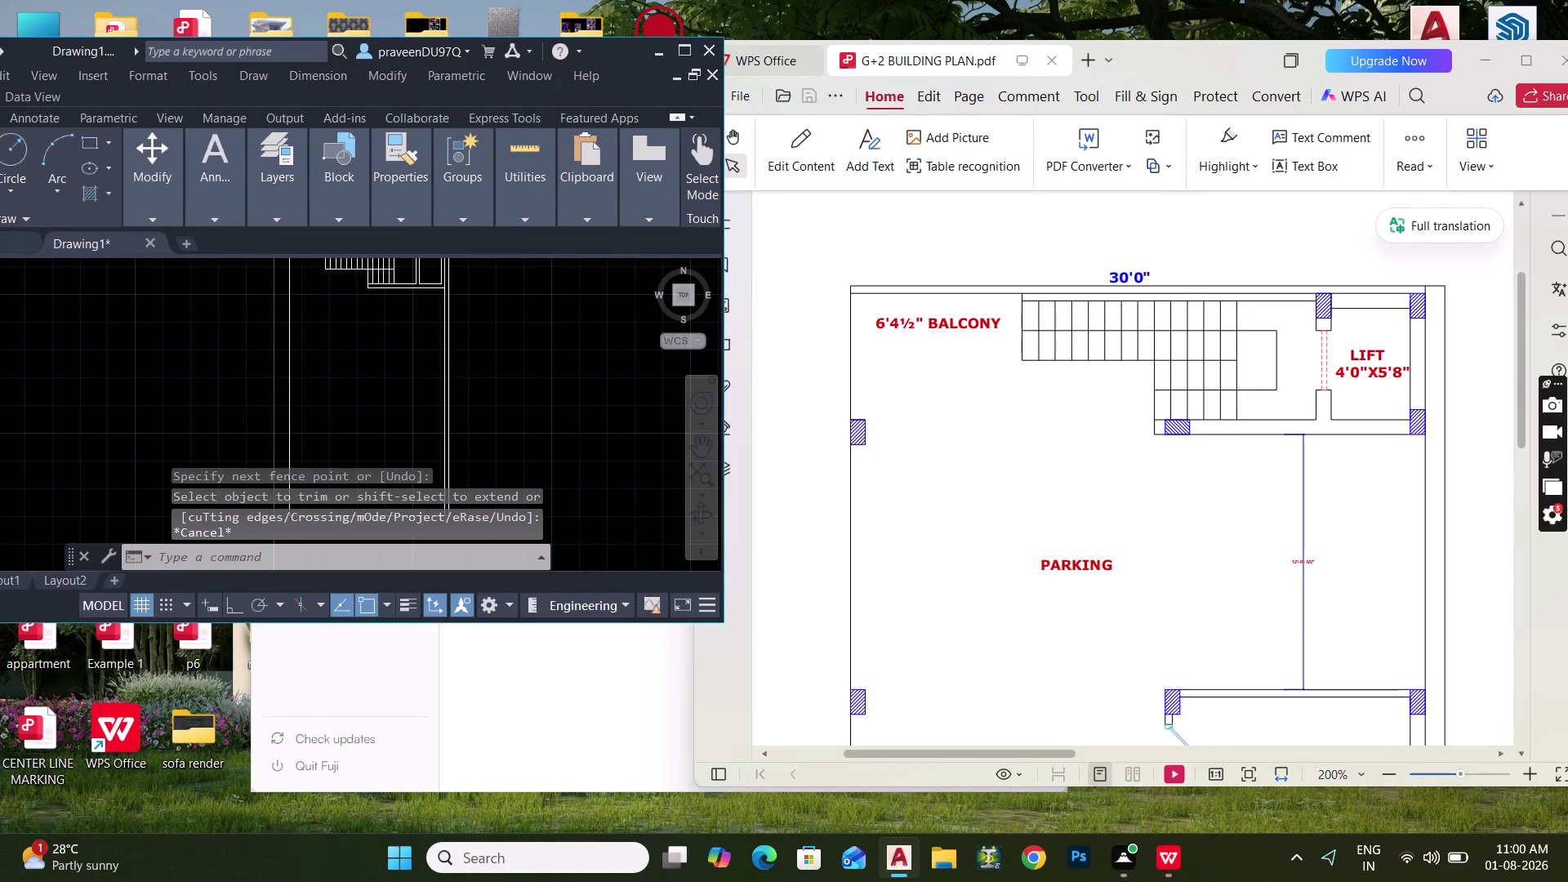
scroll(up, 3)
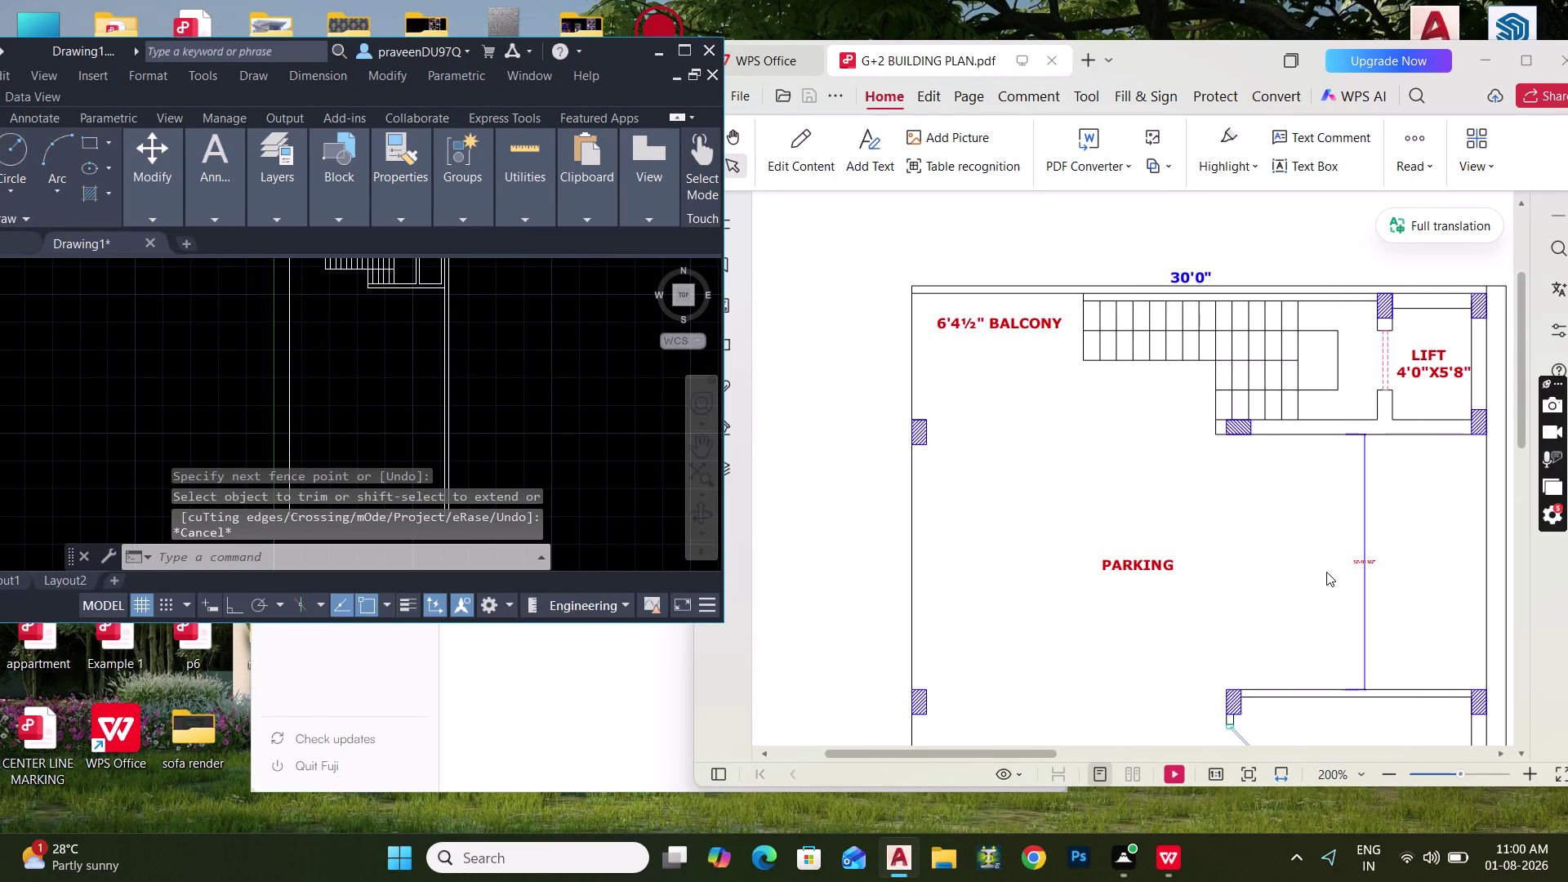
scroll(up, 3)
scroll(up, 3)
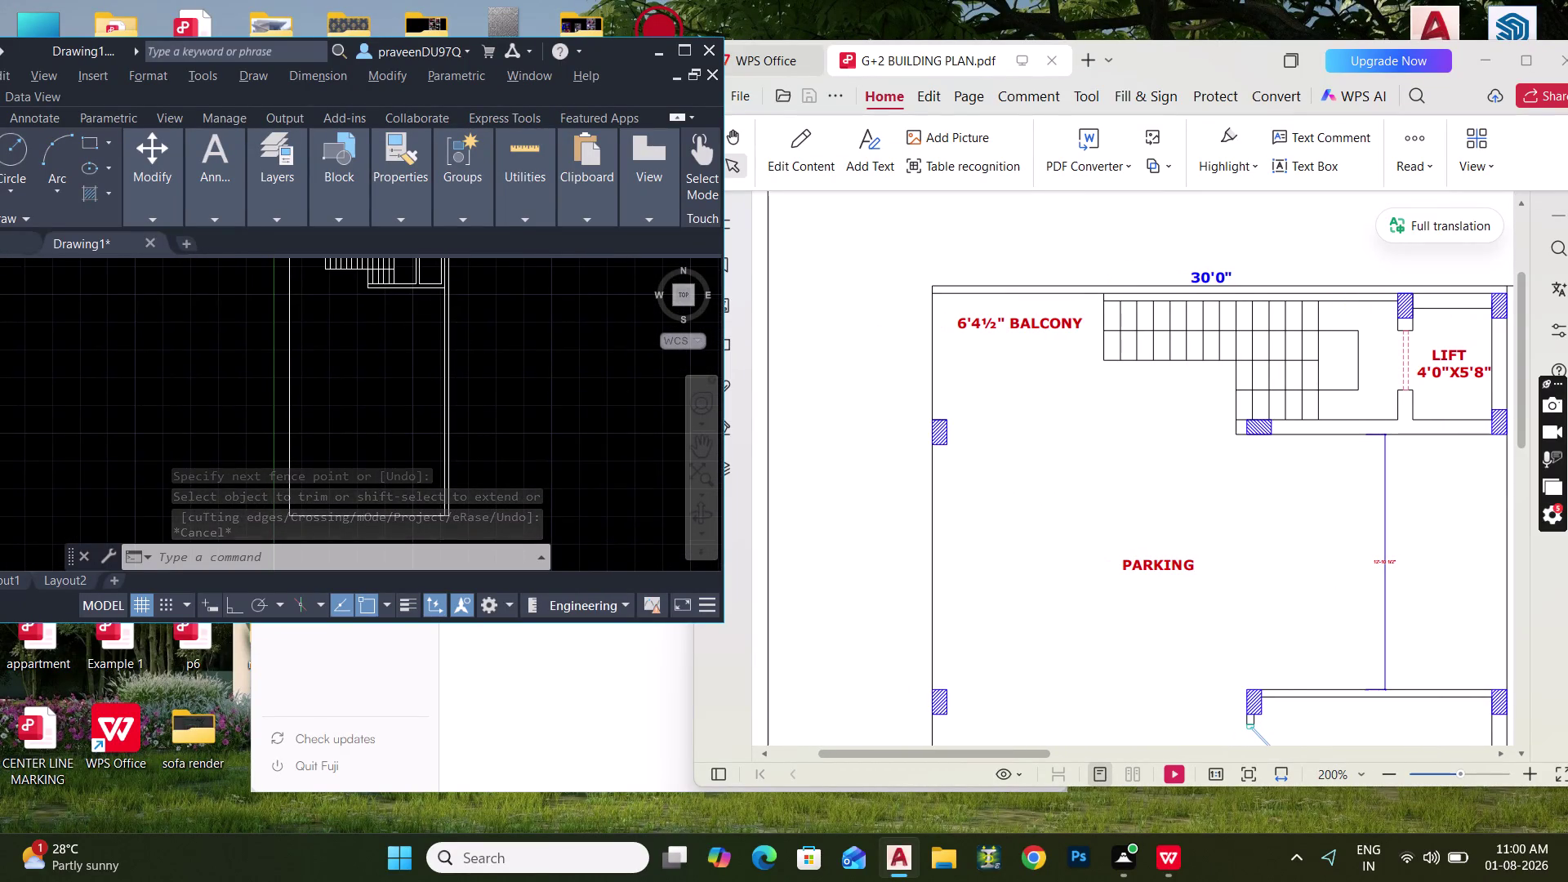
scroll(up, 3)
scroll(down, 3)
scroll(up, 3)
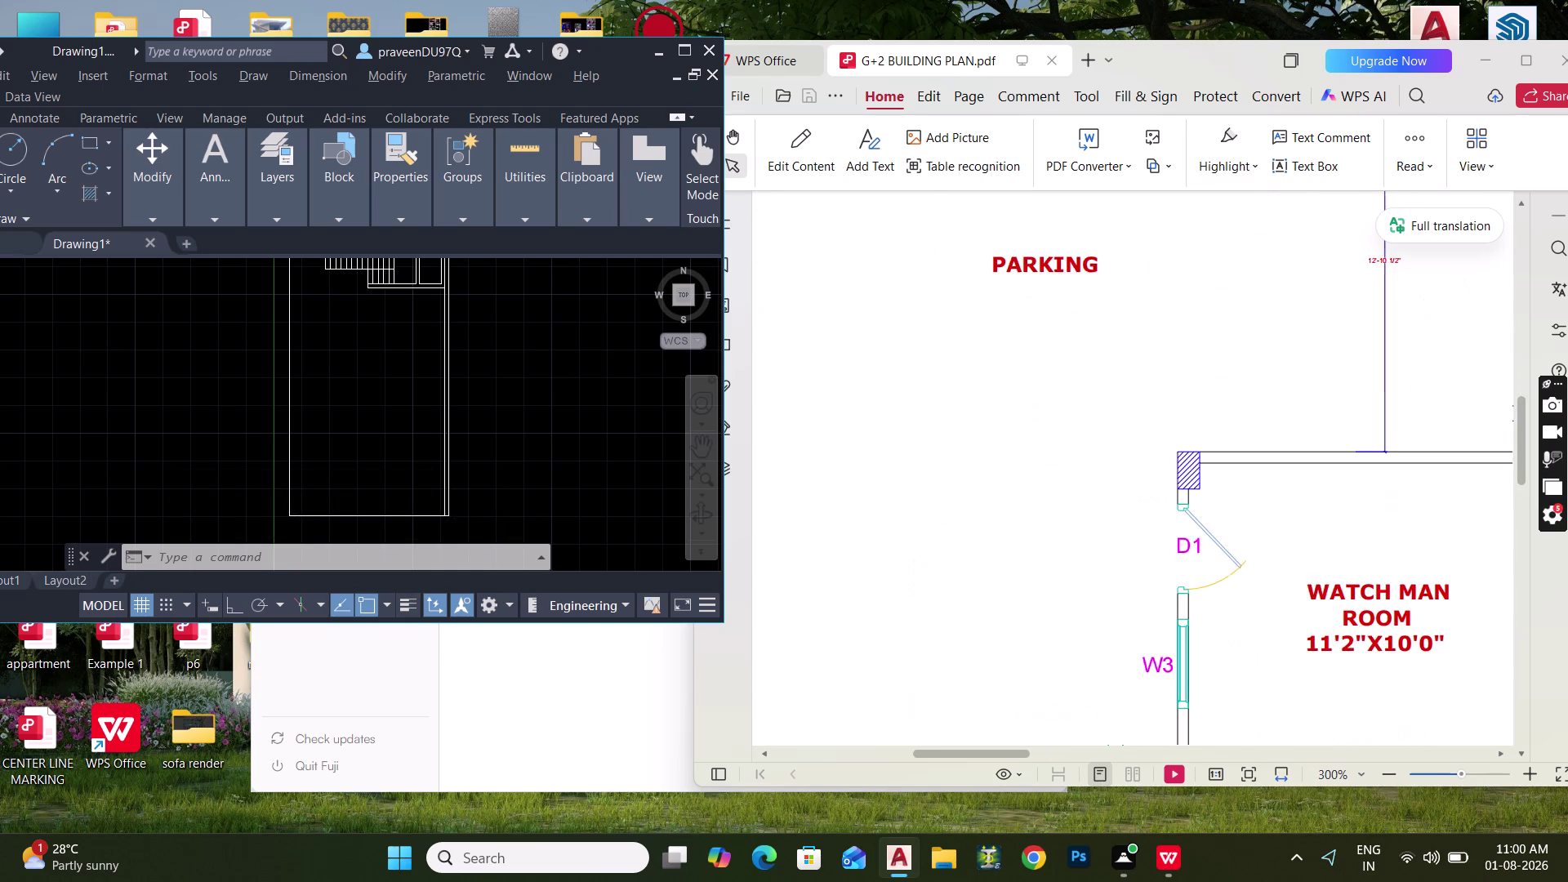
scroll(up, 3)
scroll(up, 3)
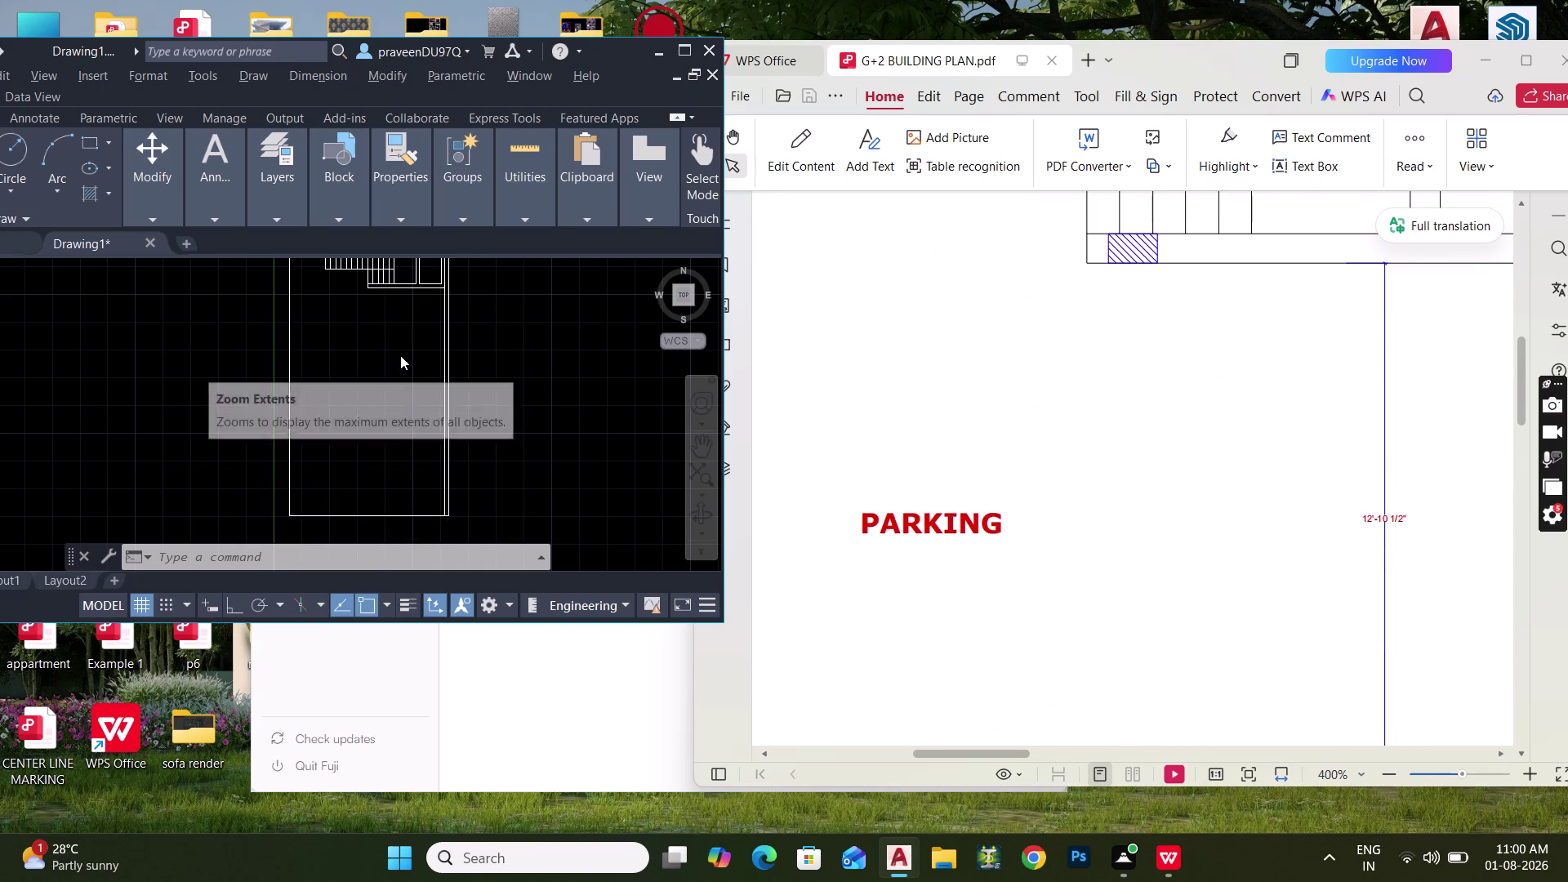
scroll(up, 3)
key(Escape)
Offset a wall line 12'10.5" to start the watchman room.
text(O 12)
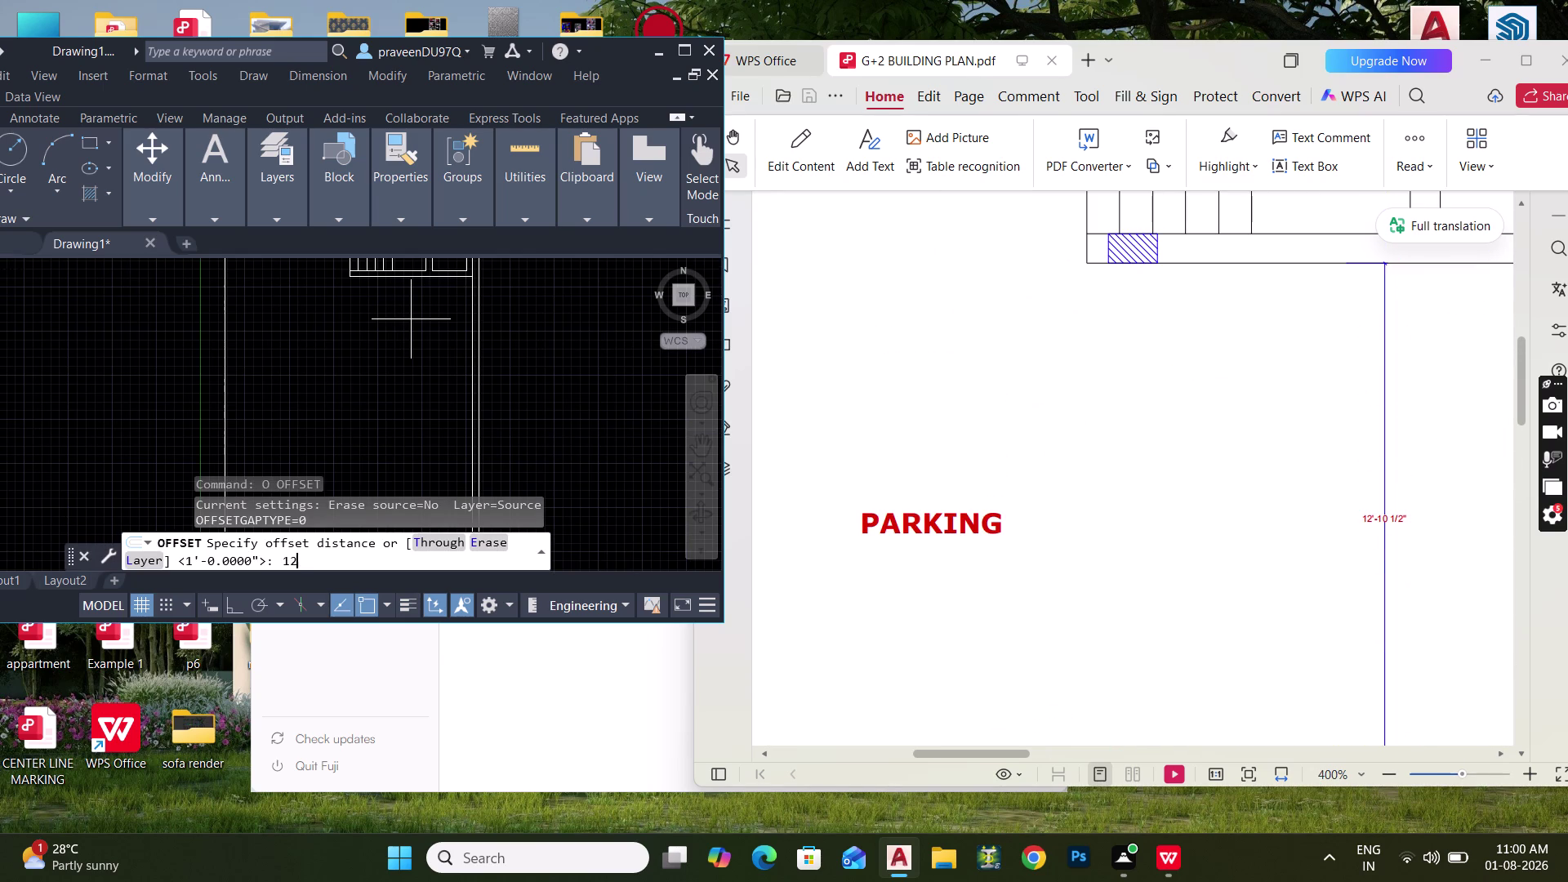
text('10)
key(apostrophe)
key(BackSpace)
text(.5")
key(Return)
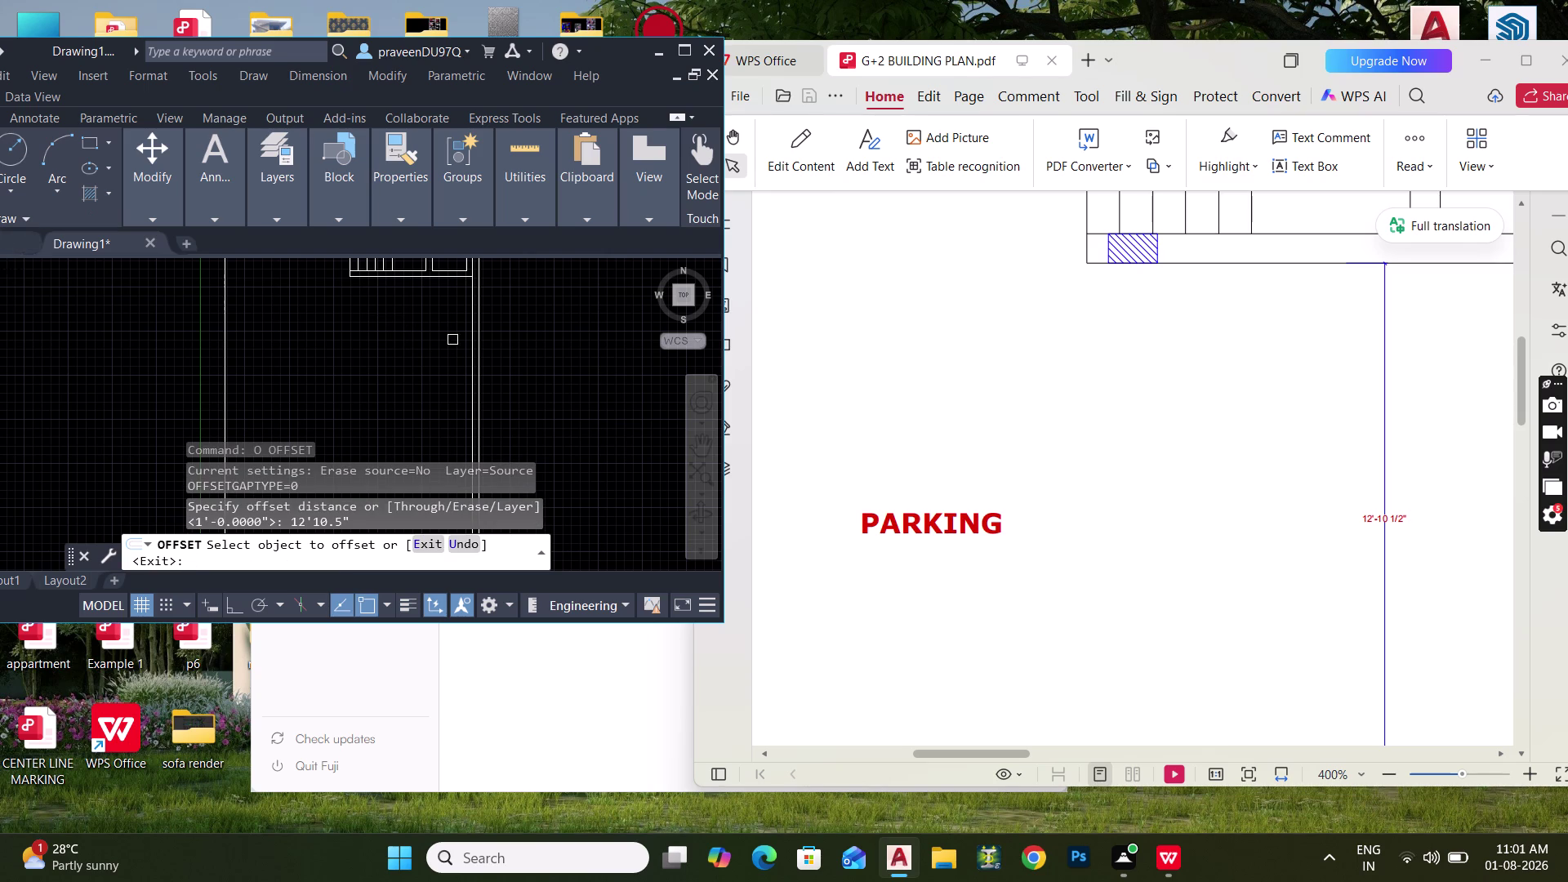
click(434, 280)
click(434, 316)
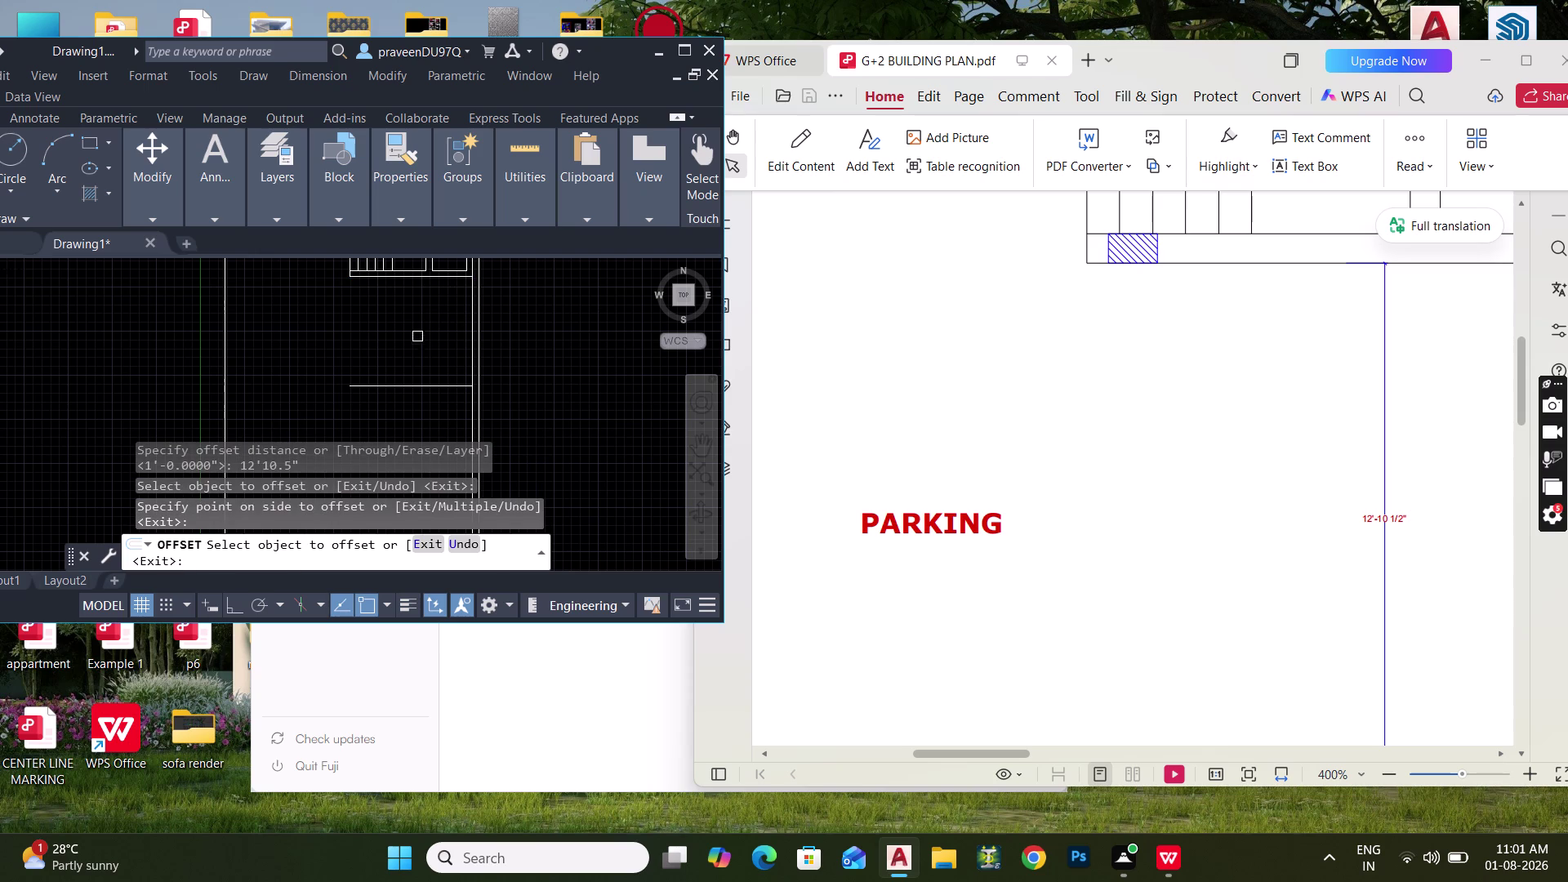
Offset that wall line 4.5" to give it wall thickness.
scroll(down, 3)
scroll(down, 3)
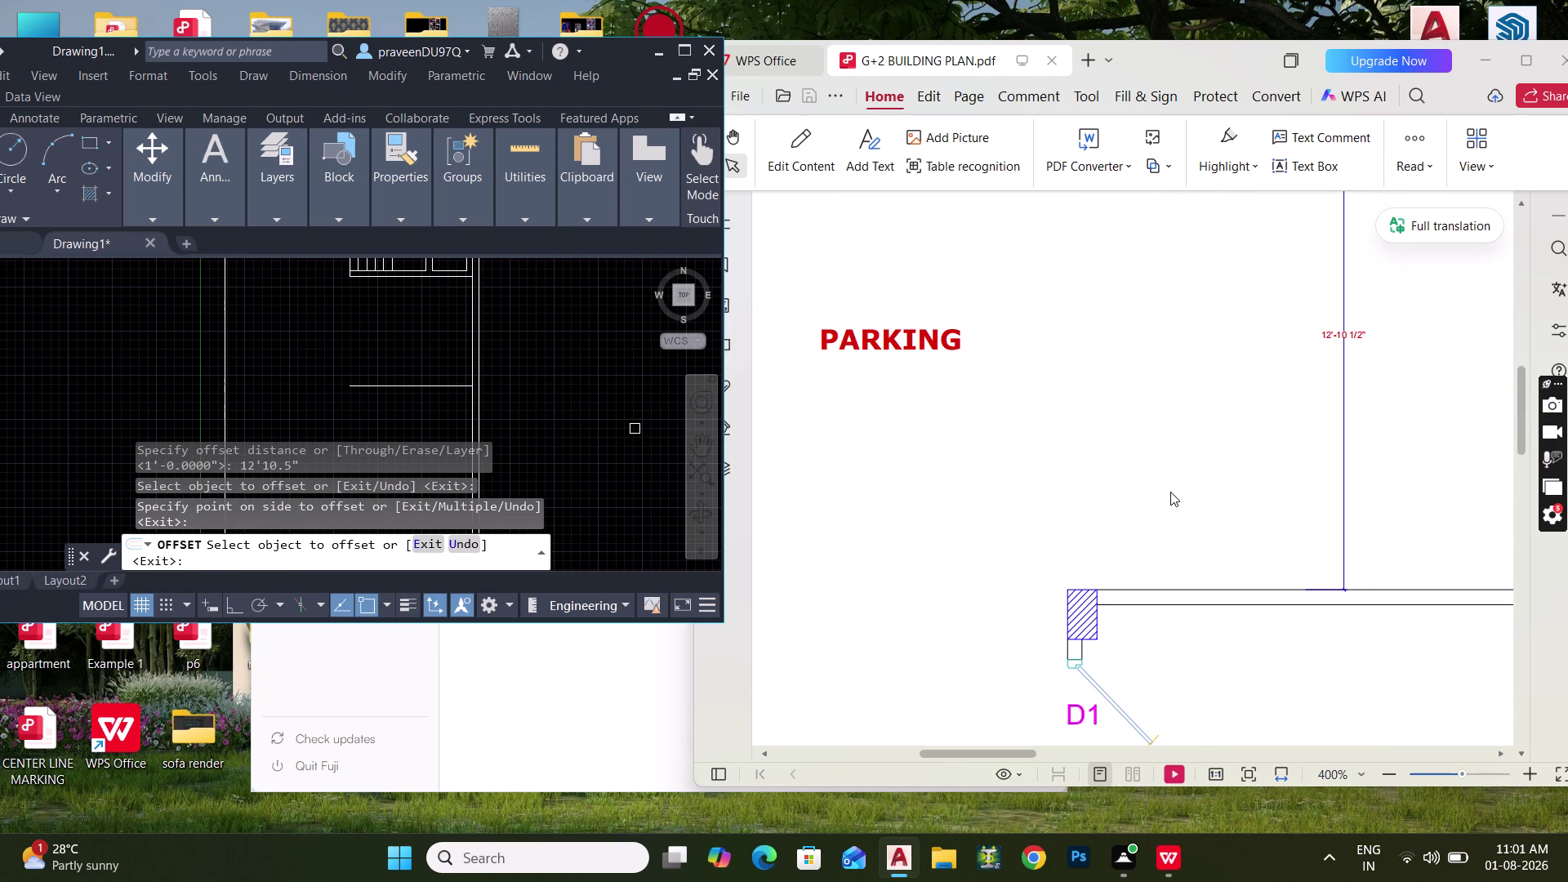
scroll(down, 3)
scroll(down, 3)
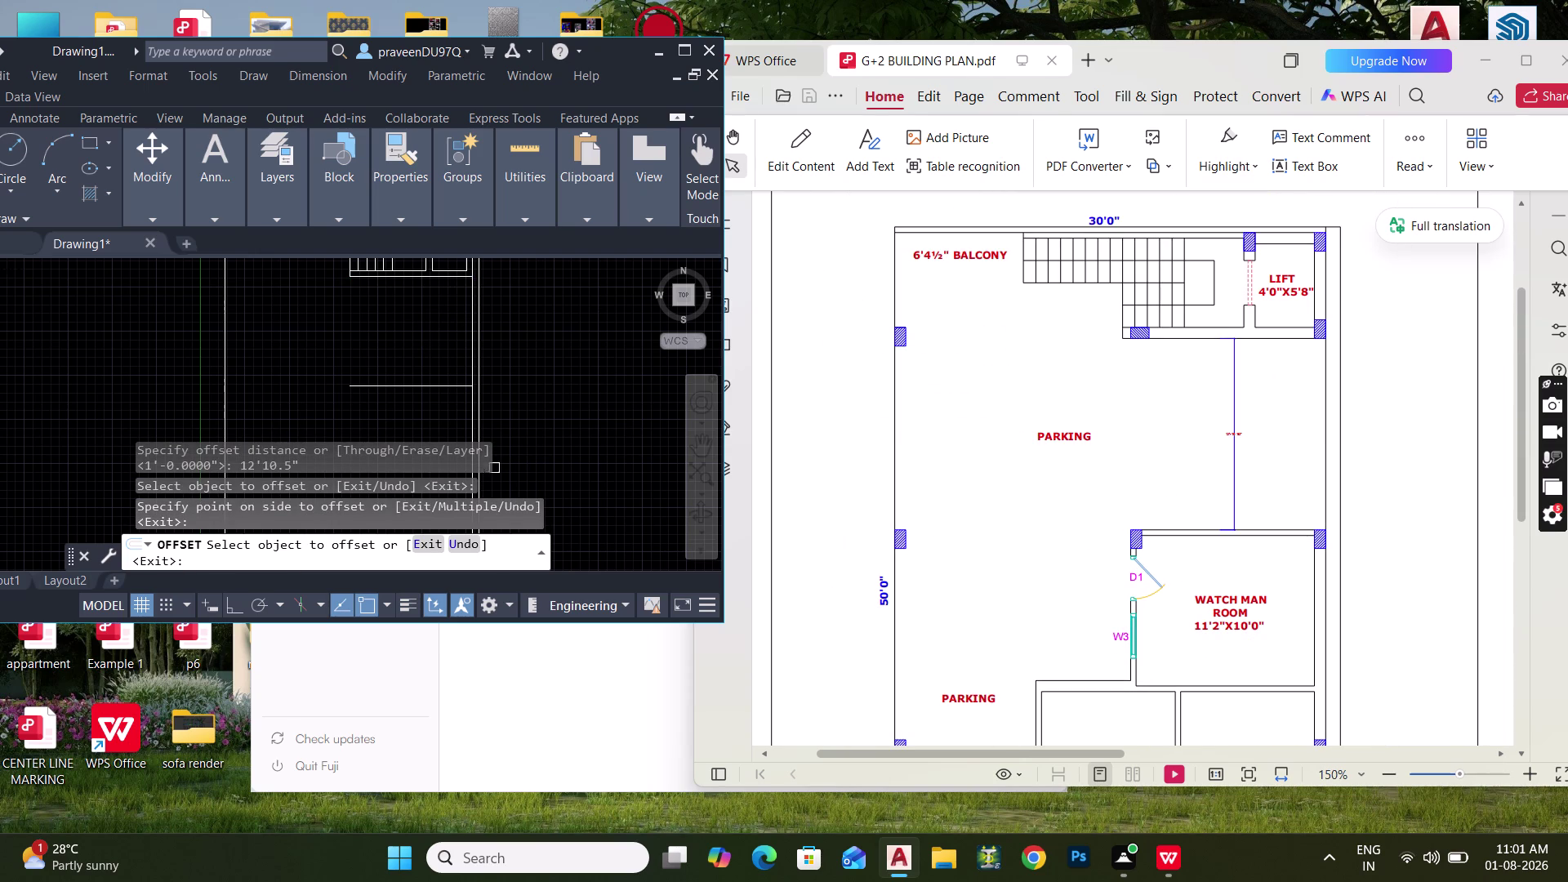
middle_drag(424, 378, 424, 331)
key(Escape)
text(O 4.)
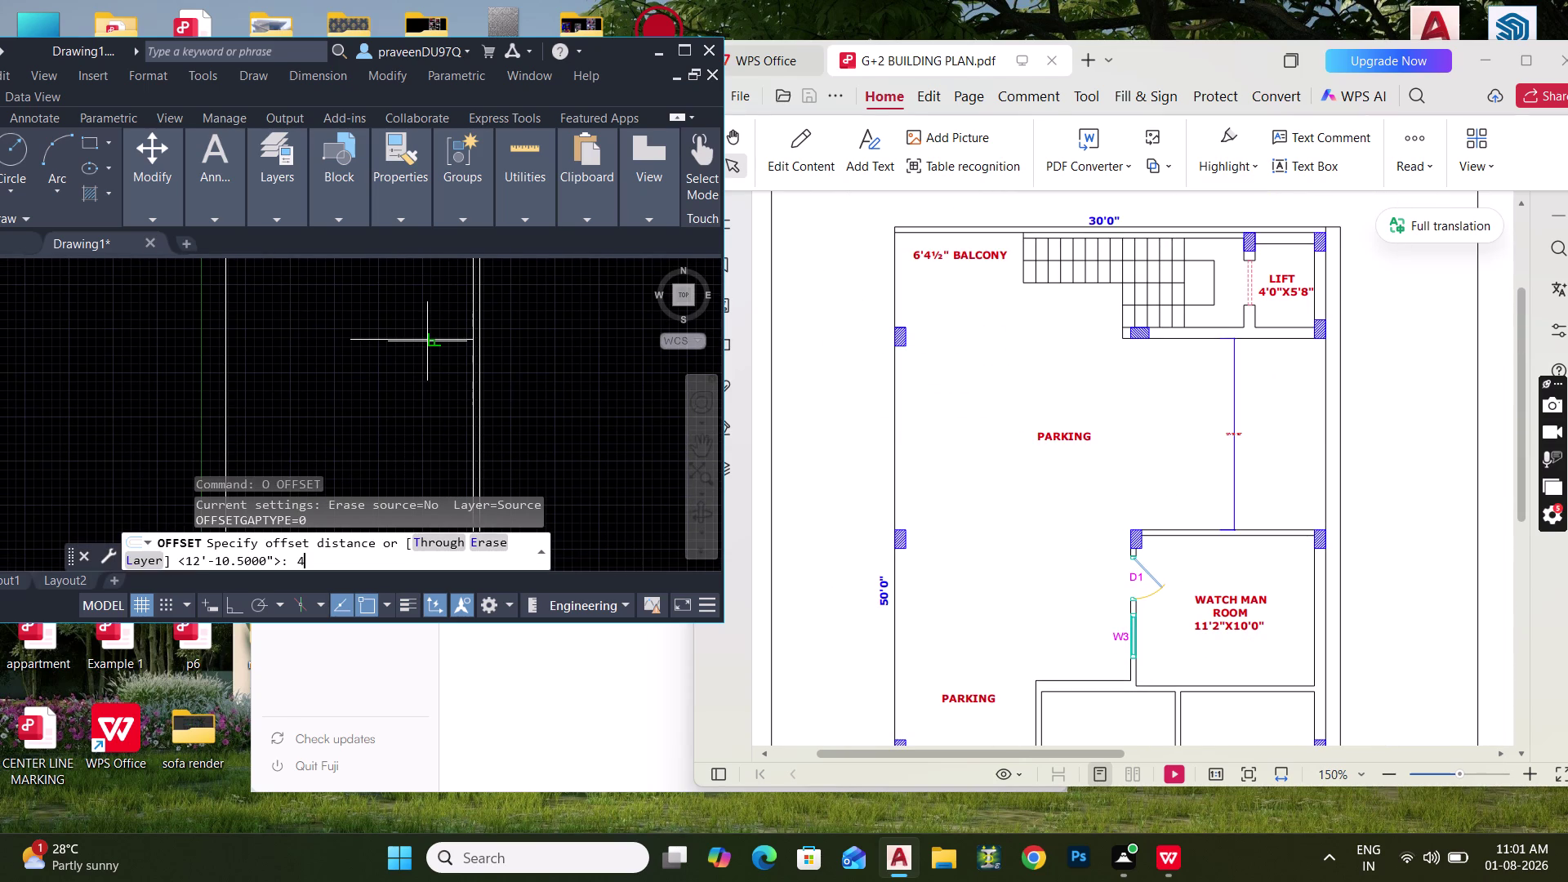
text(5")
key(Return)
click(442, 338)
click(433, 379)
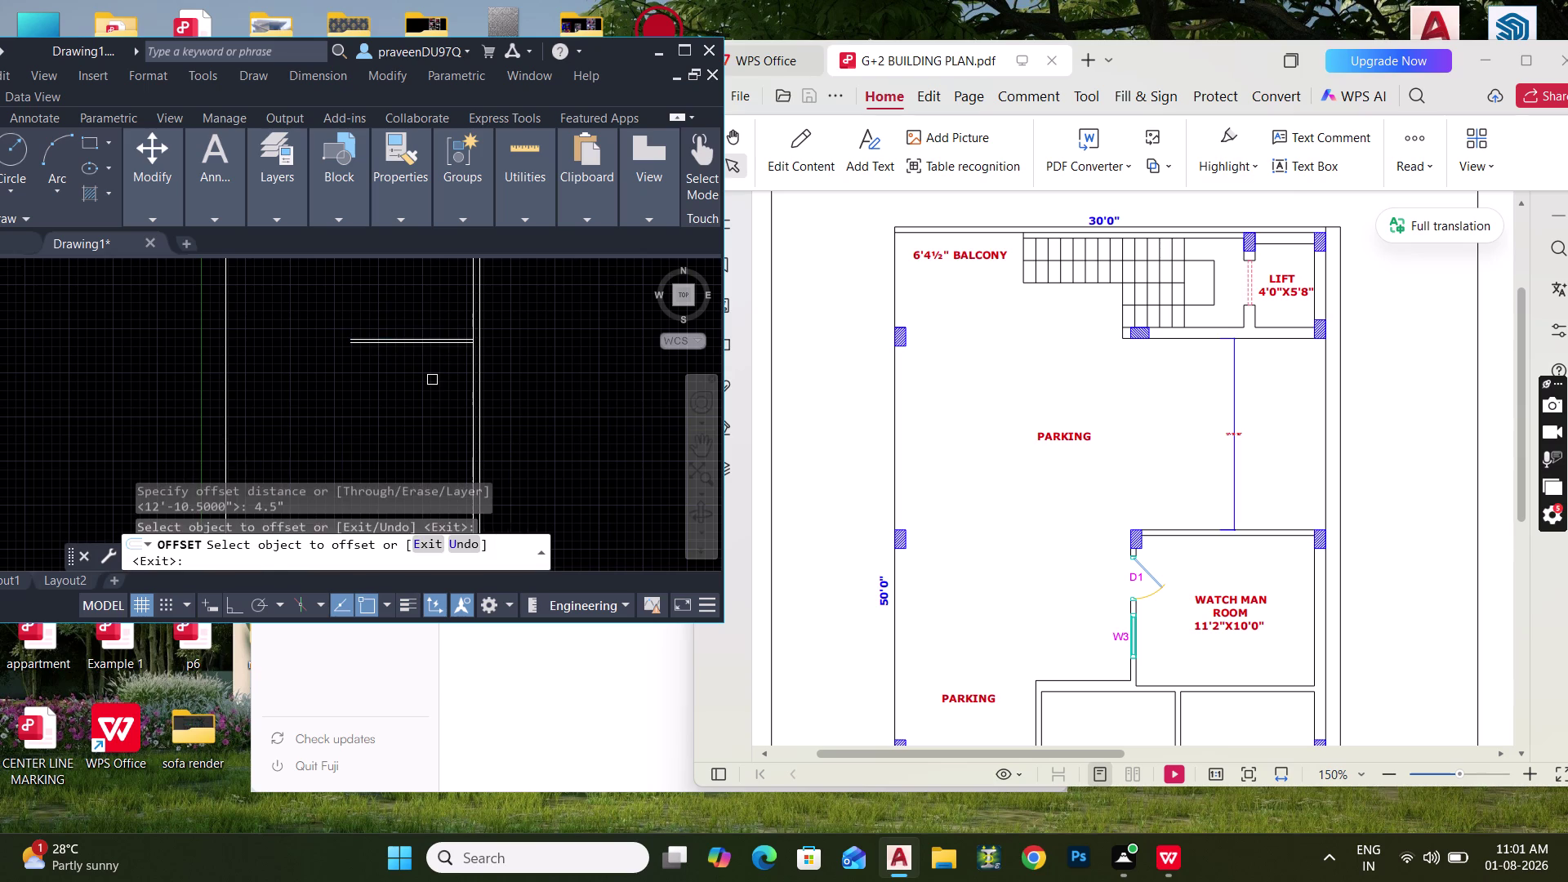
key(Escape)
Copy a wall line 10' below for the room's other wall.
key(Escape)
middle_drag(433, 379, 426, 342)
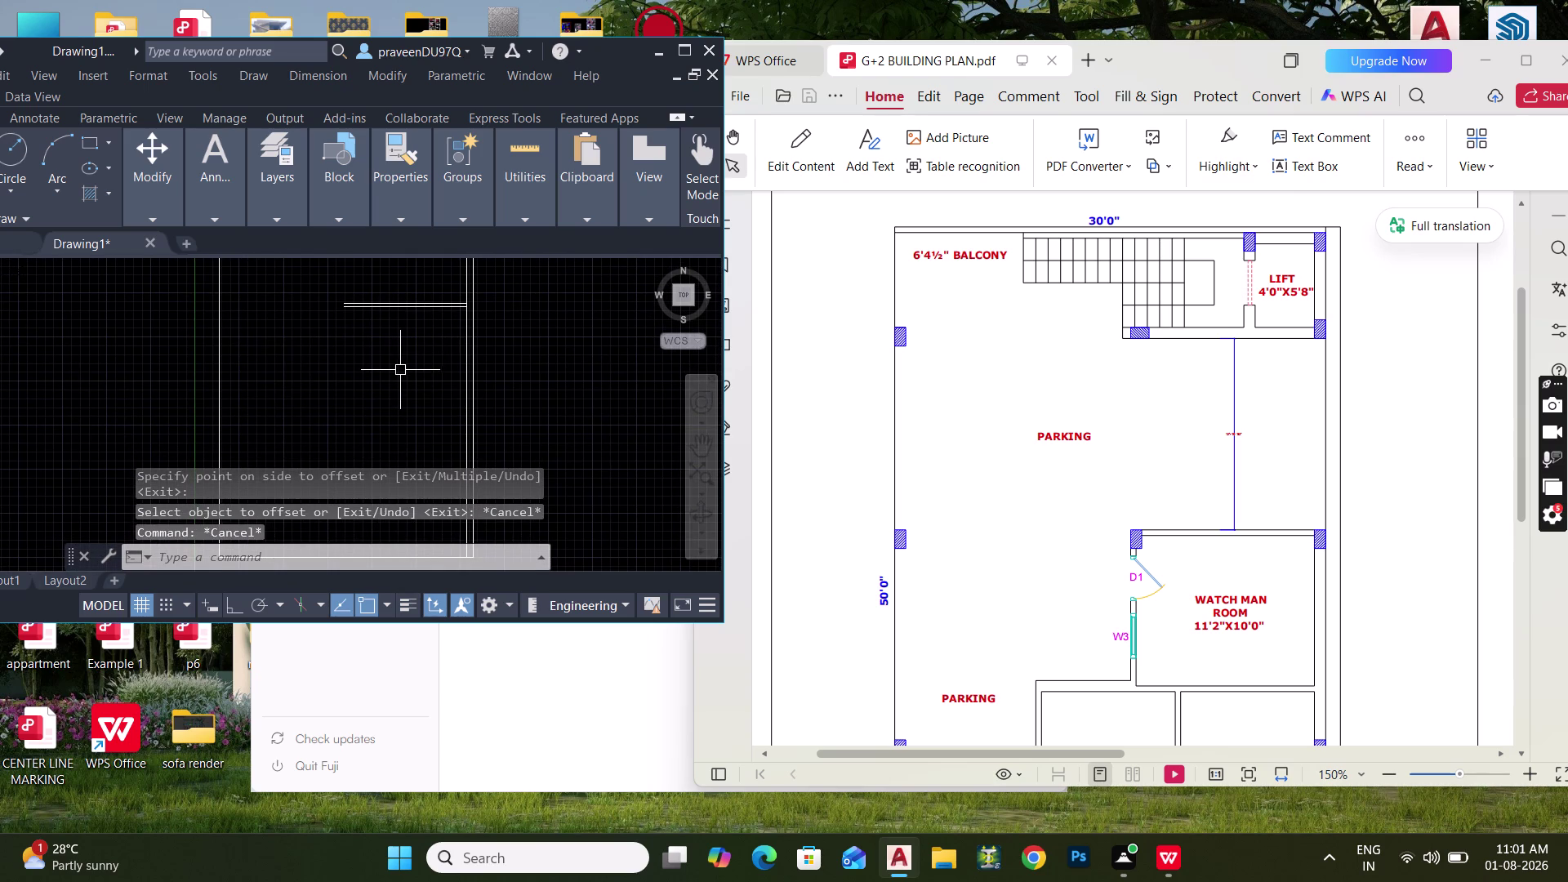
text(O 10)
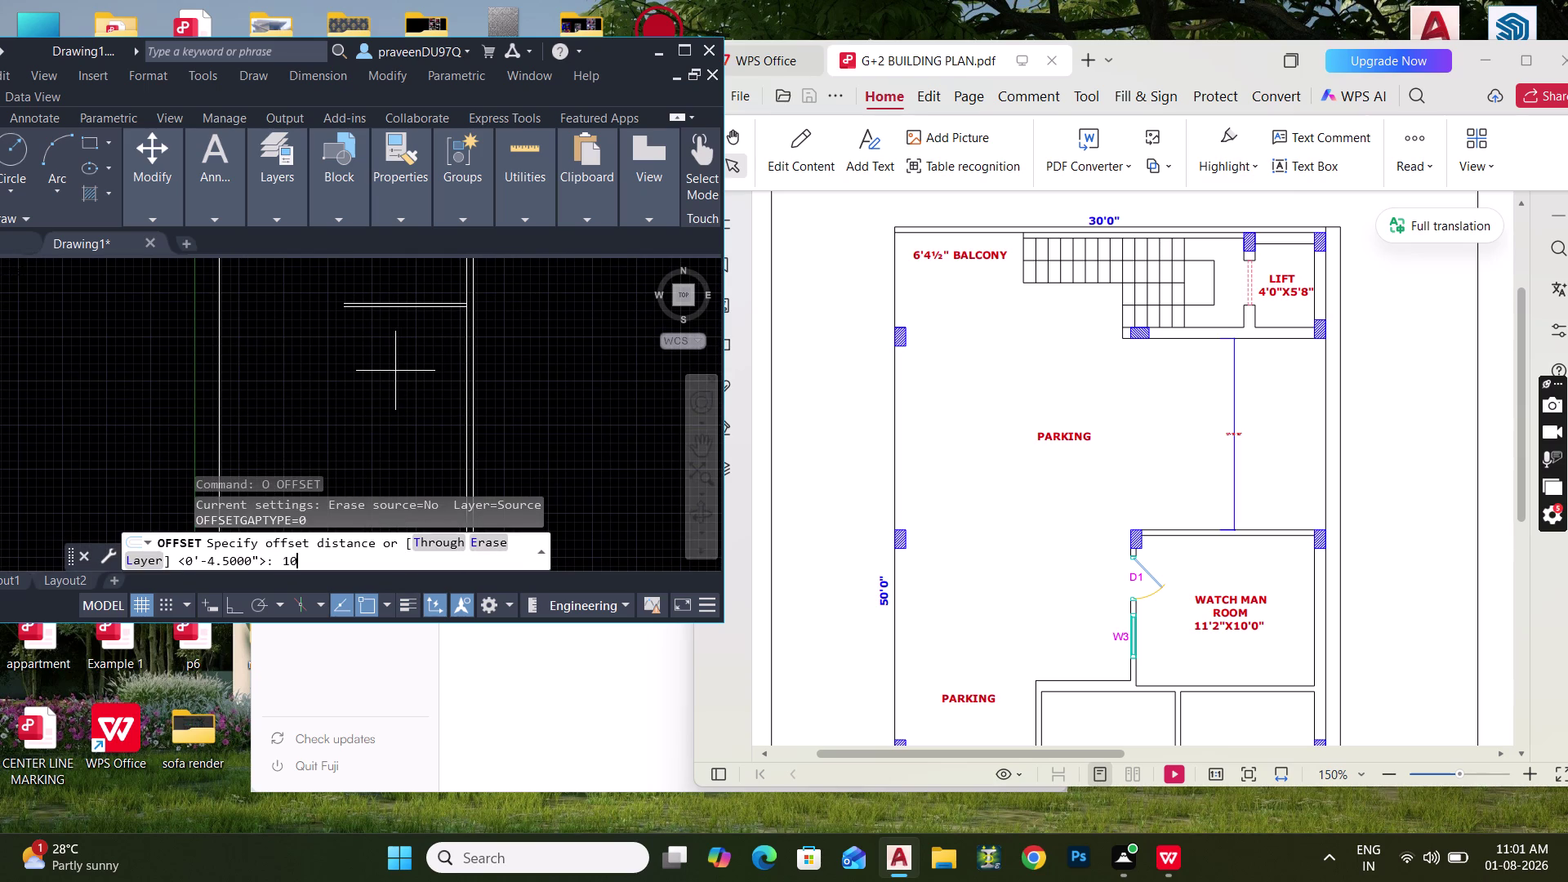
text(')
key(Return)
click(400, 310)
click(400, 372)
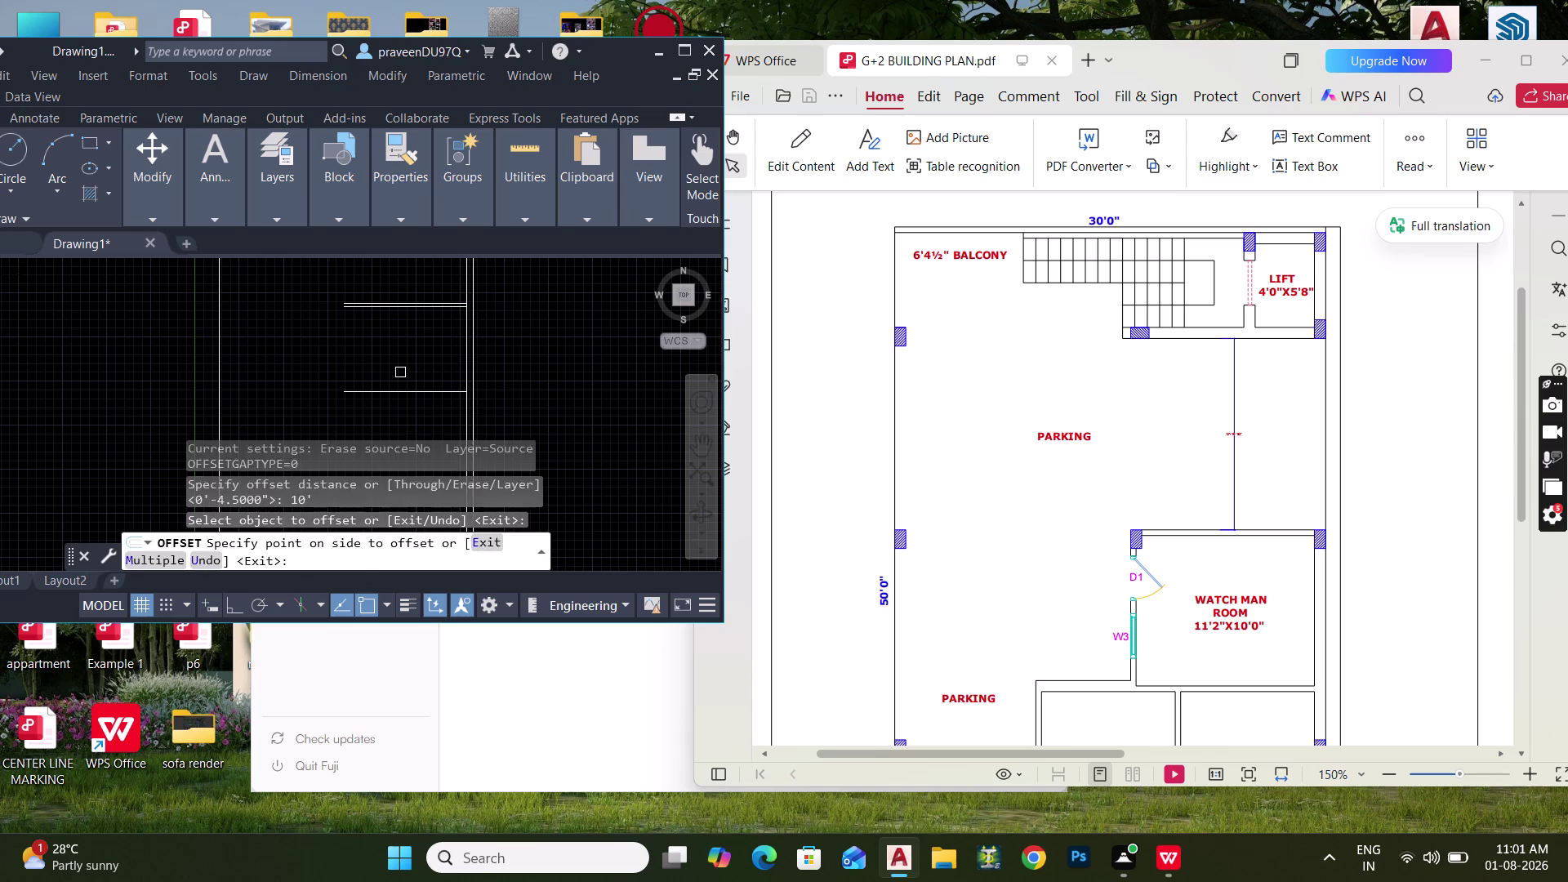
key(Escape)
Offset the new 10' line by 4.5" for its wall thickness.
text(O)
key(space)
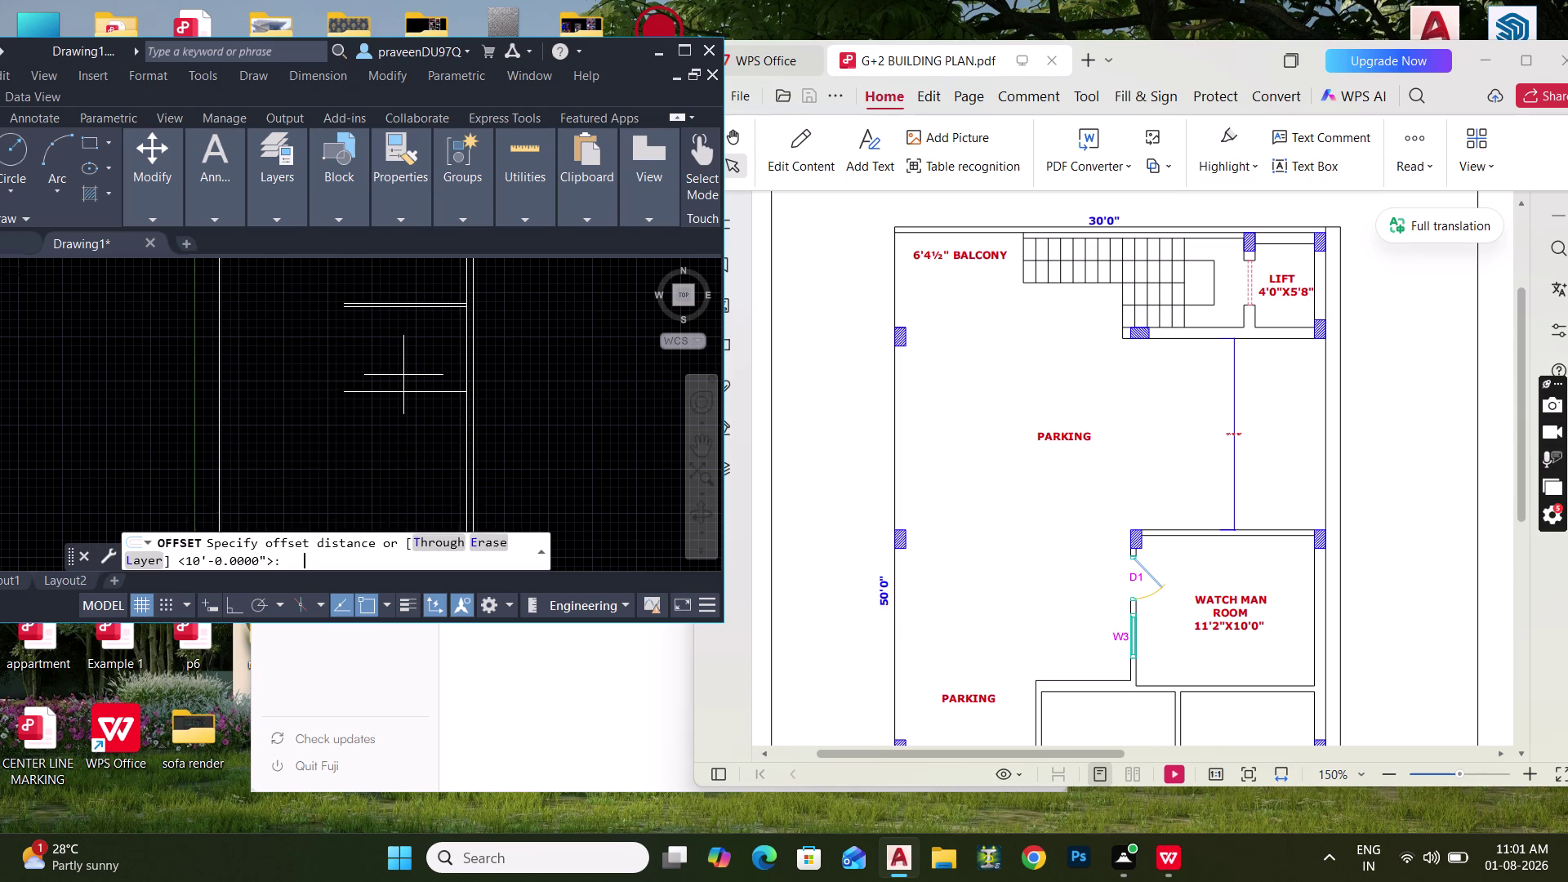
text(4.)
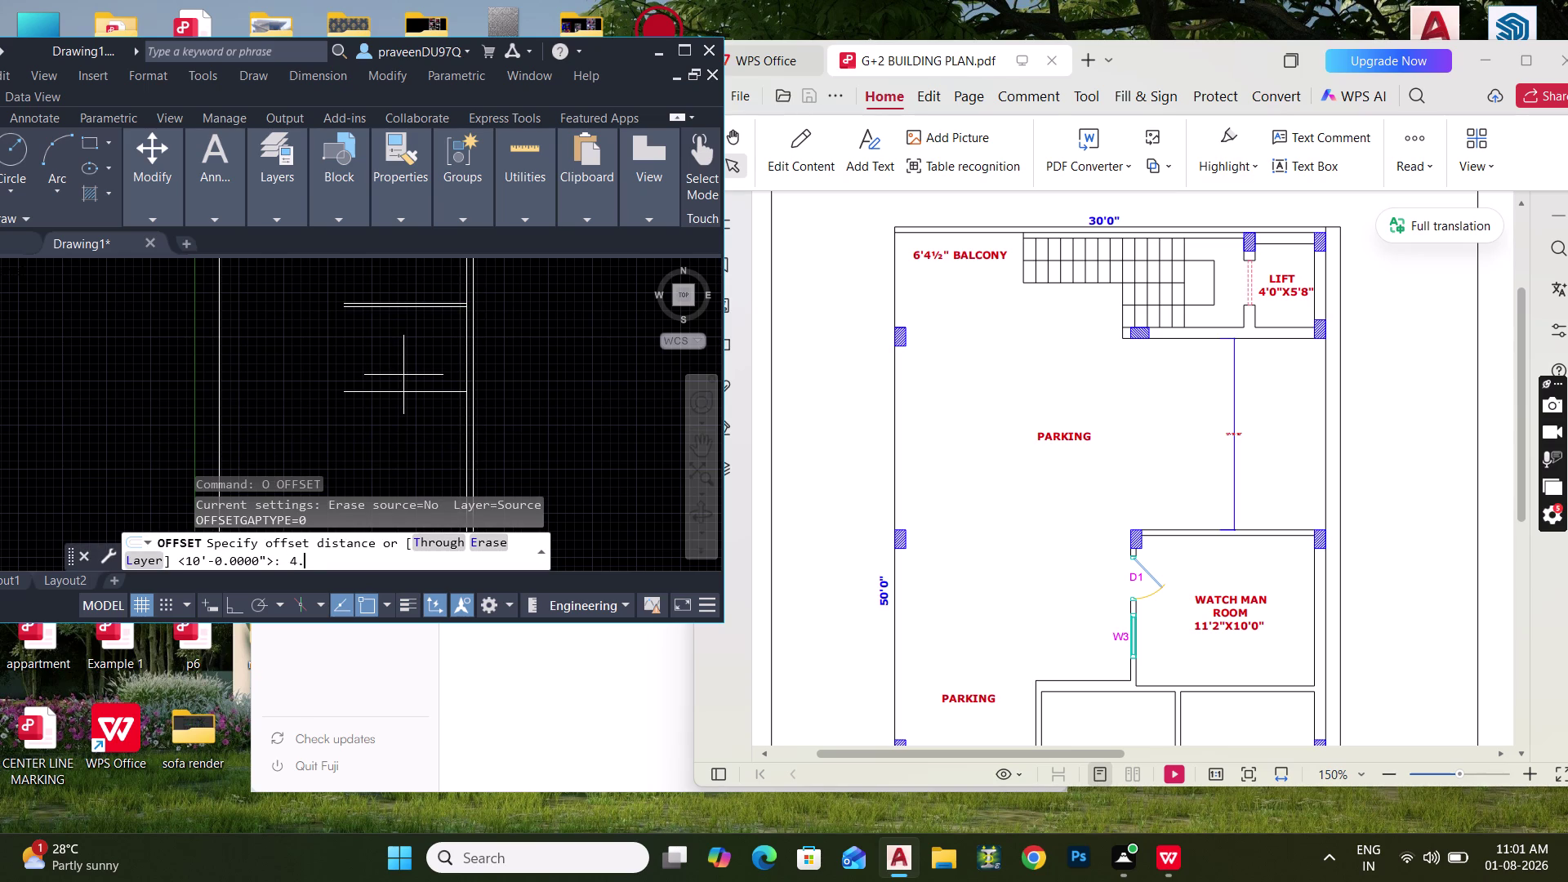
text(5")
key(Return)
click(435, 391)
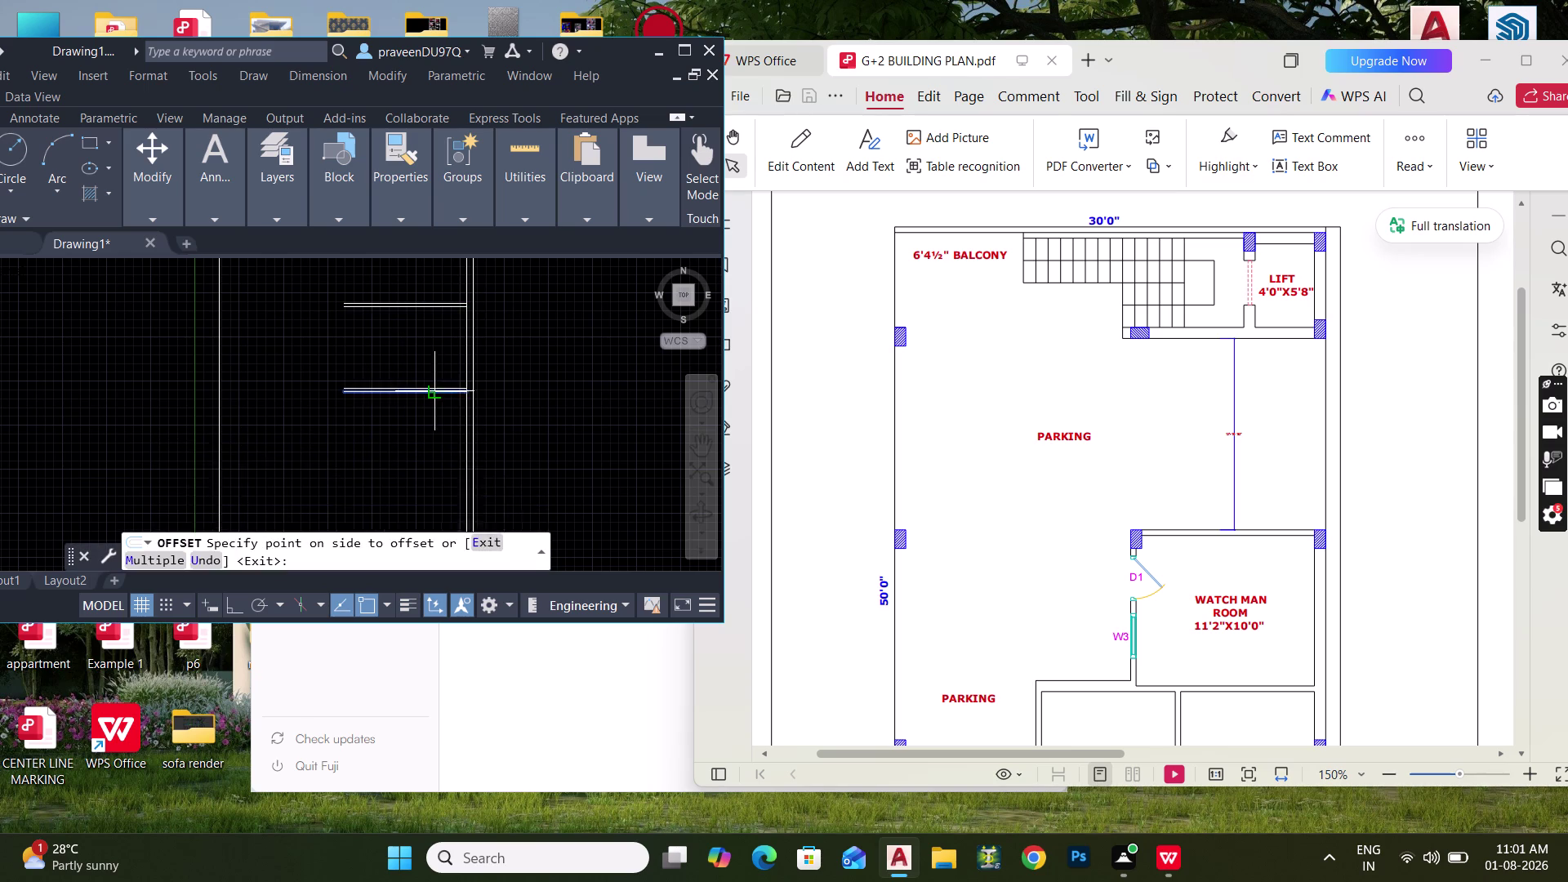
click(432, 417)
key(Escape)
key(Escape)
Offset a wall line 11'2" for the room's side wall.
text(O)
key(space)
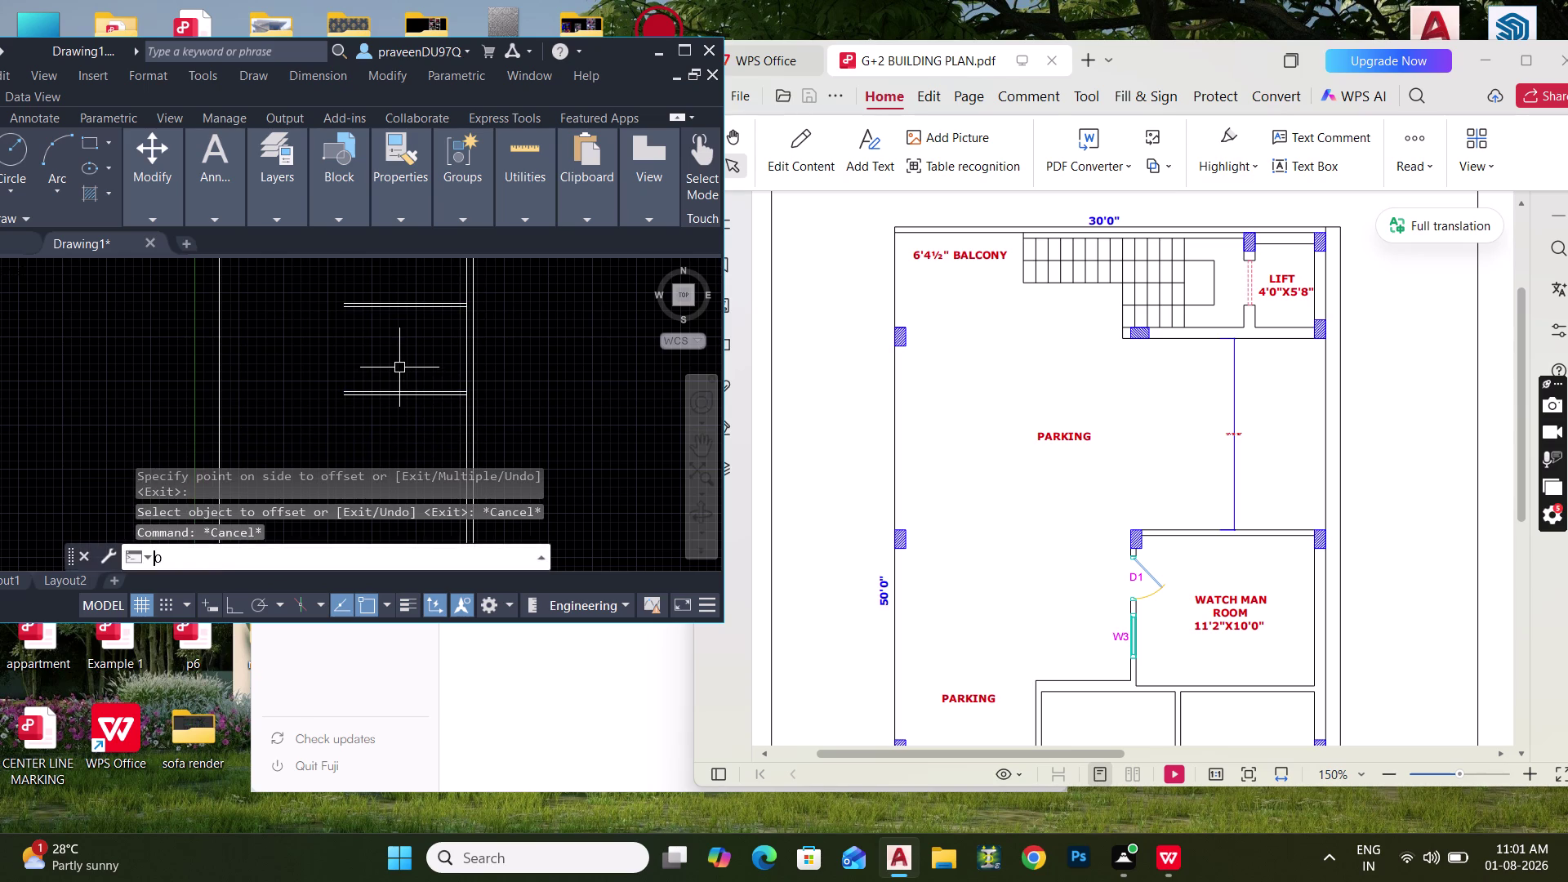
text(11)
key(apostrophe)
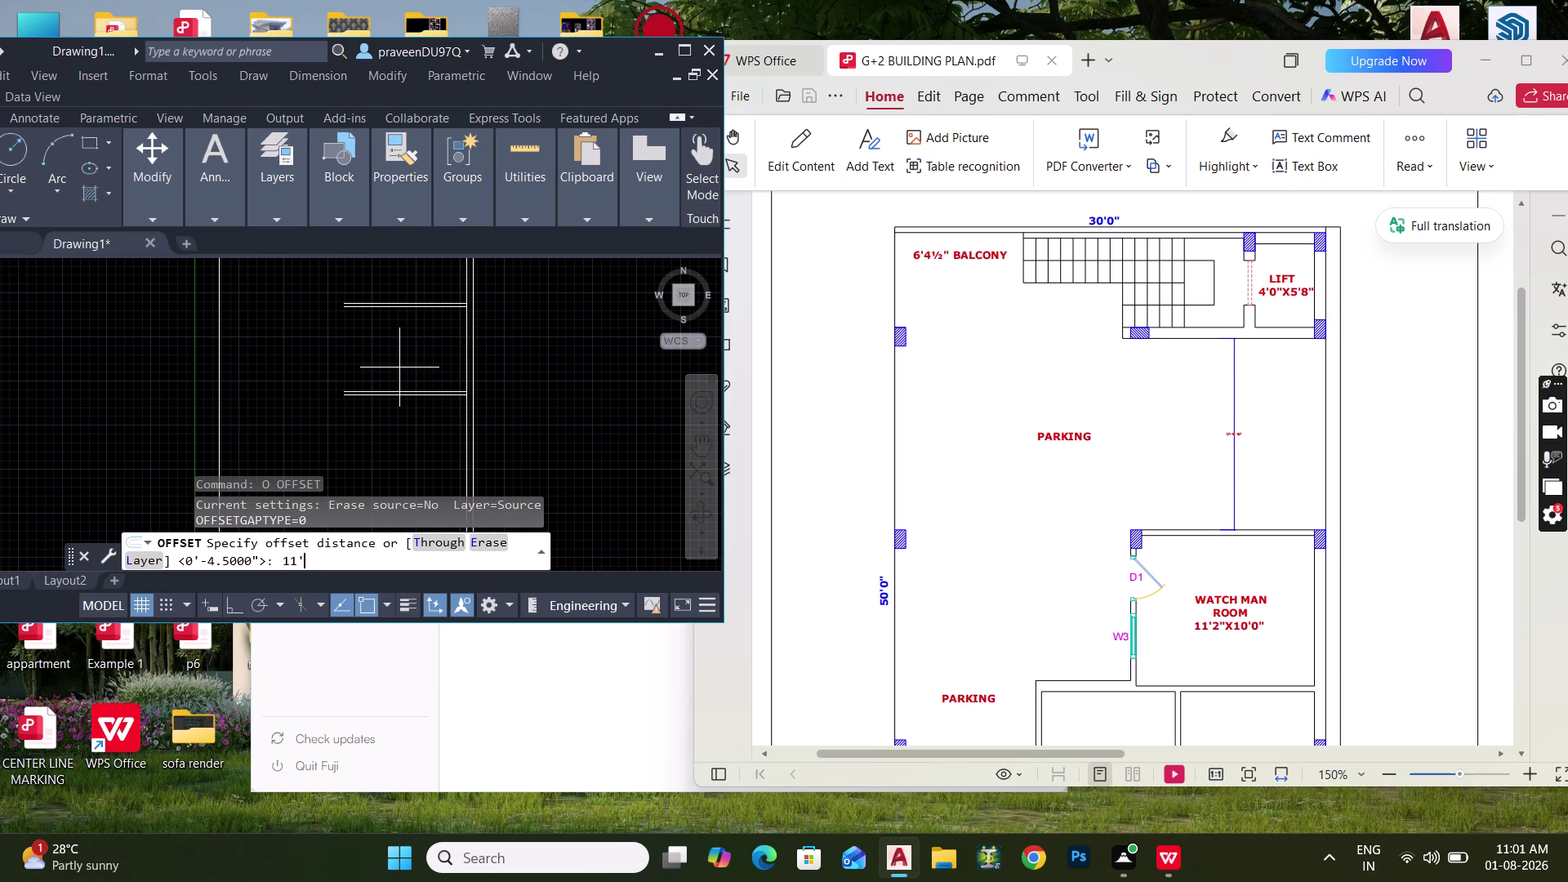
text(2")
key(Return)
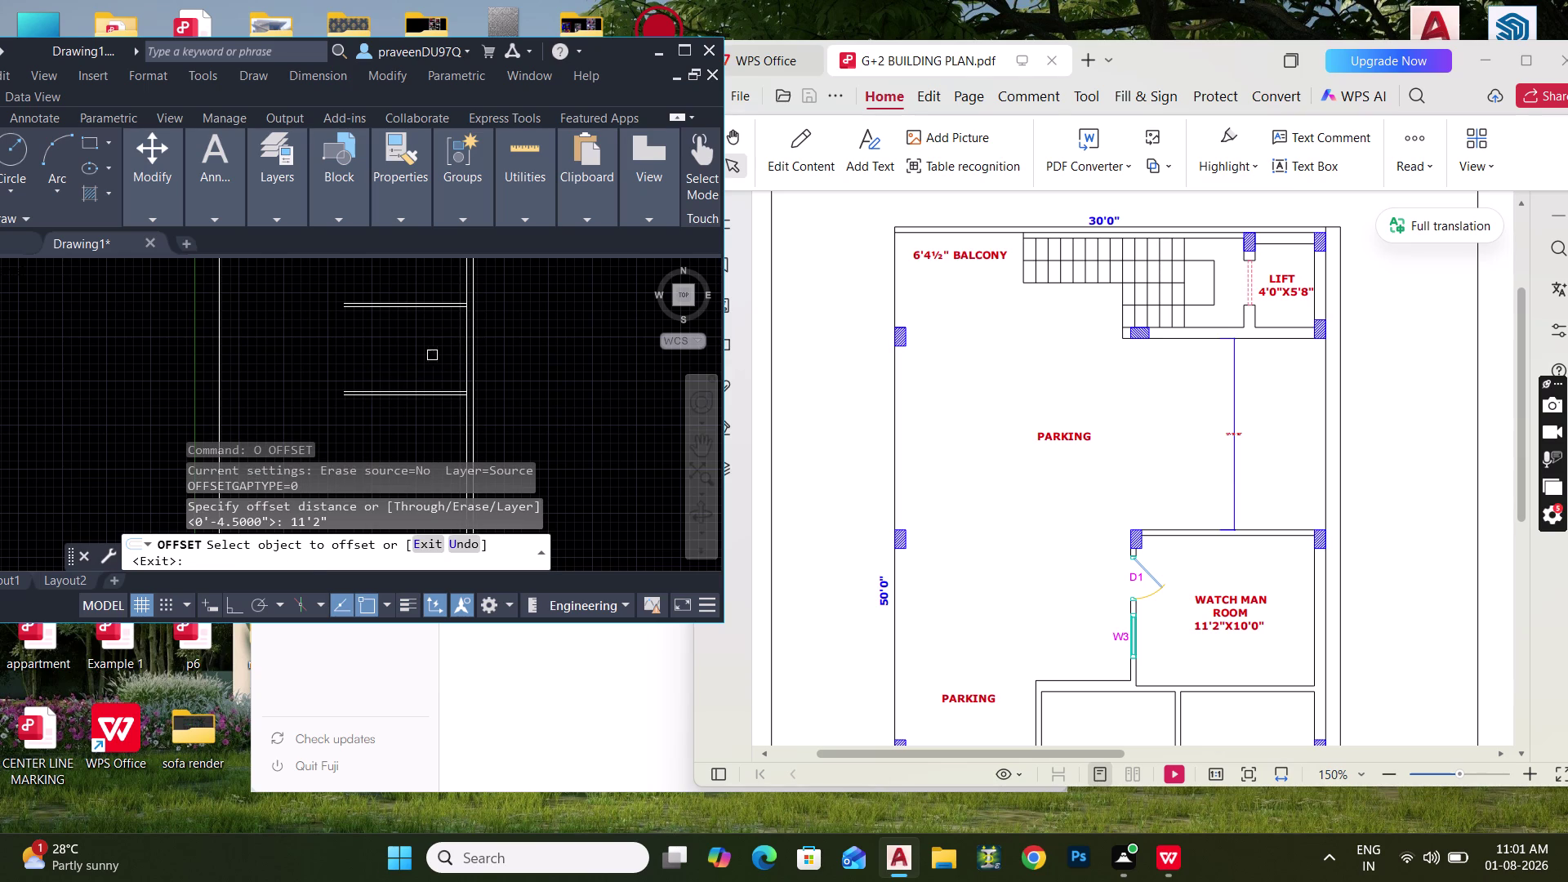
drag(469, 357, 457, 358)
click(393, 348)
key(Escape)
key(f)
key(space)
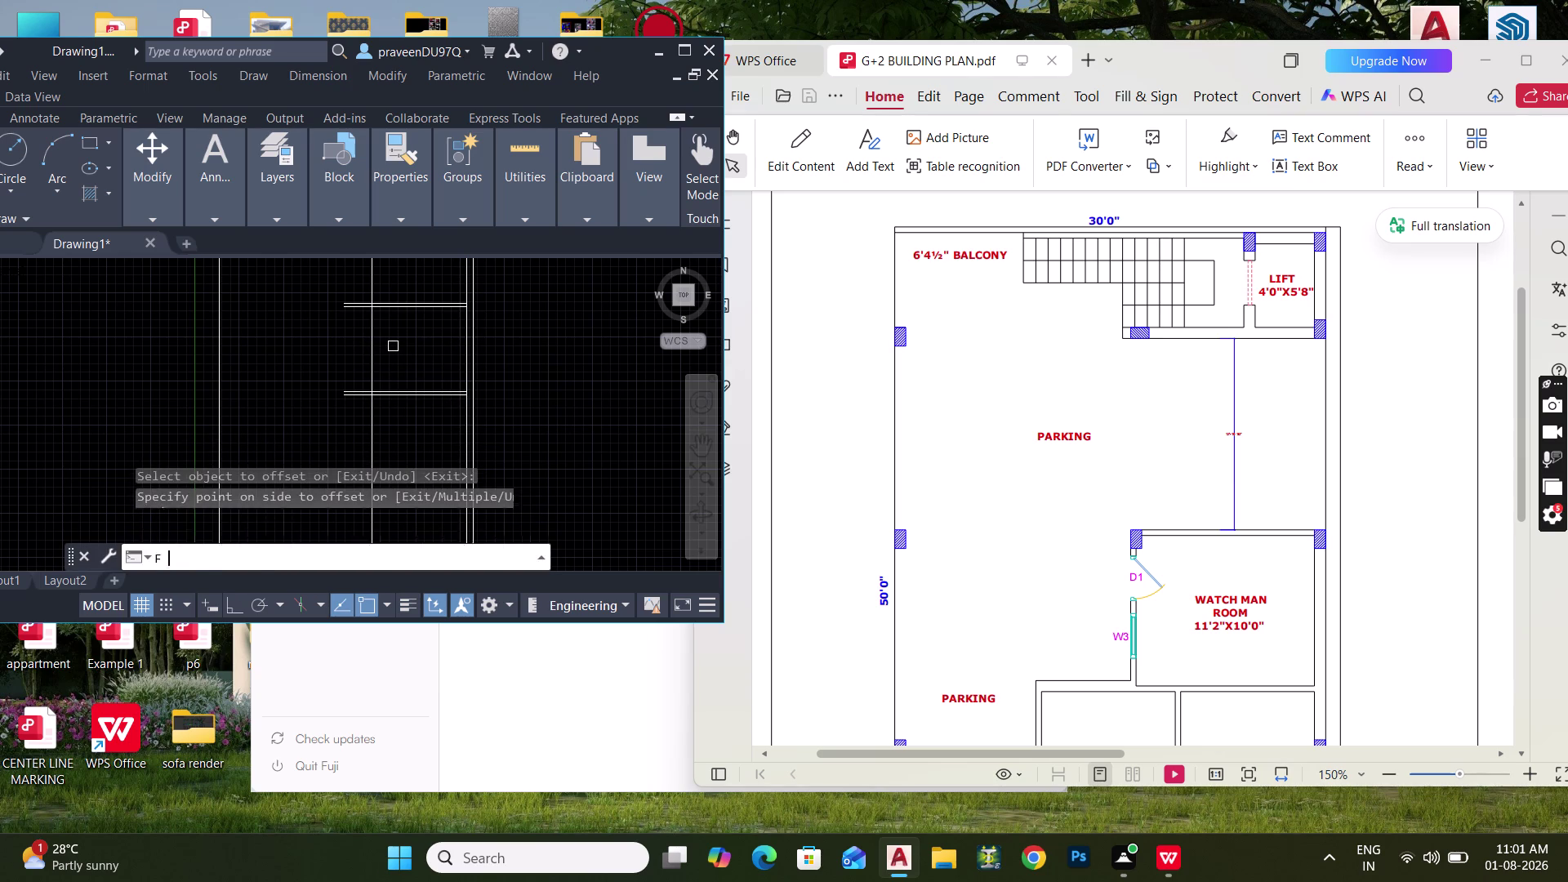
Offset a wall line 4.5 inches to thicken the wall.
scroll(up, 3)
scroll(up, 3)
click(378, 312)
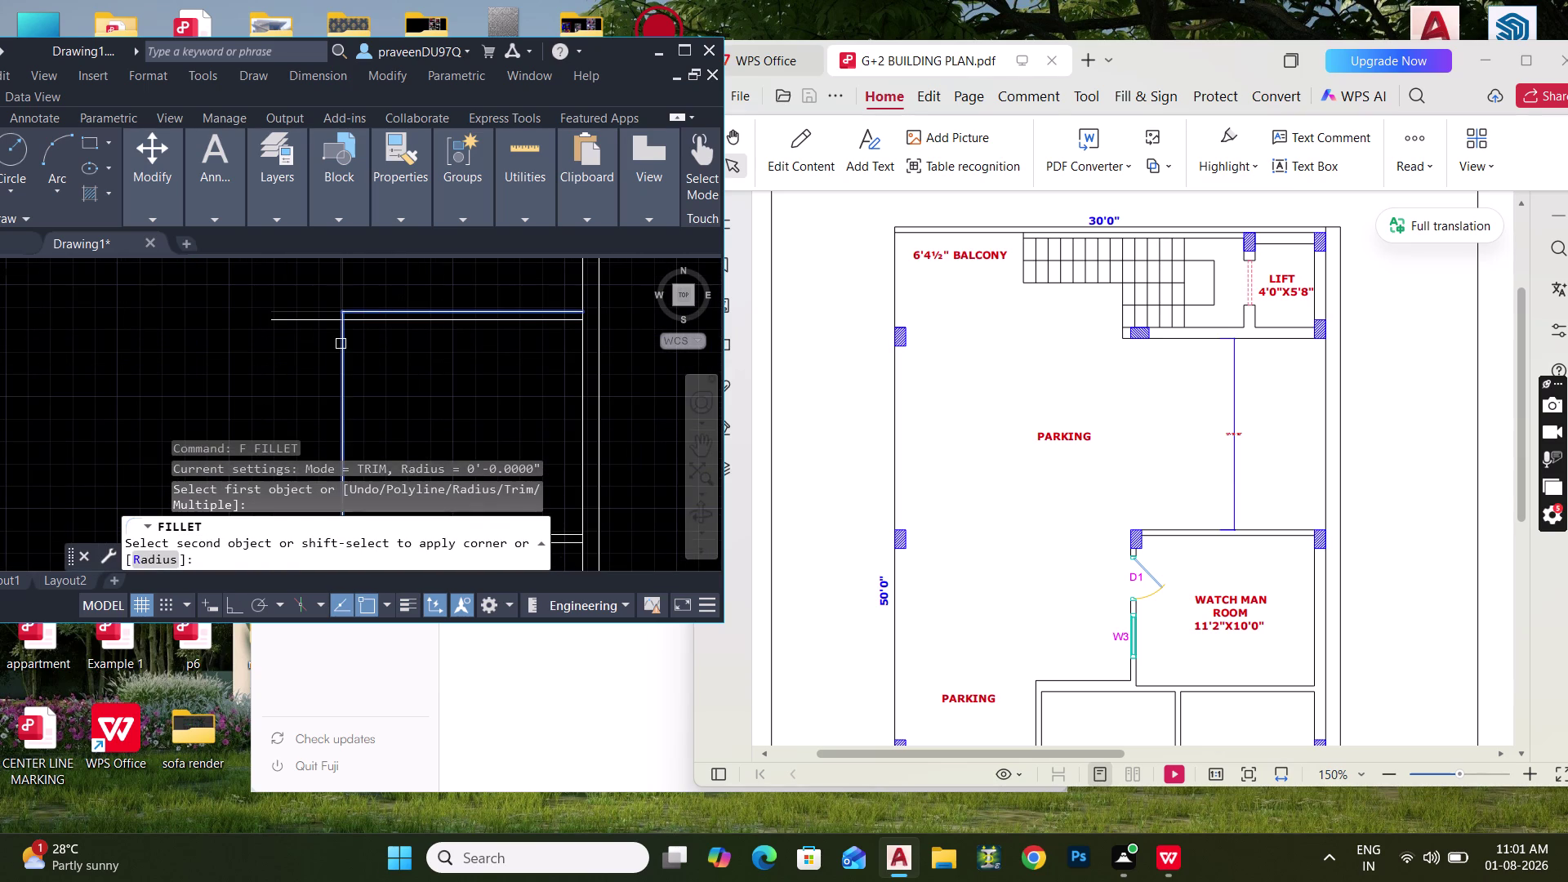
key(Escape)
text(O)
key(space)
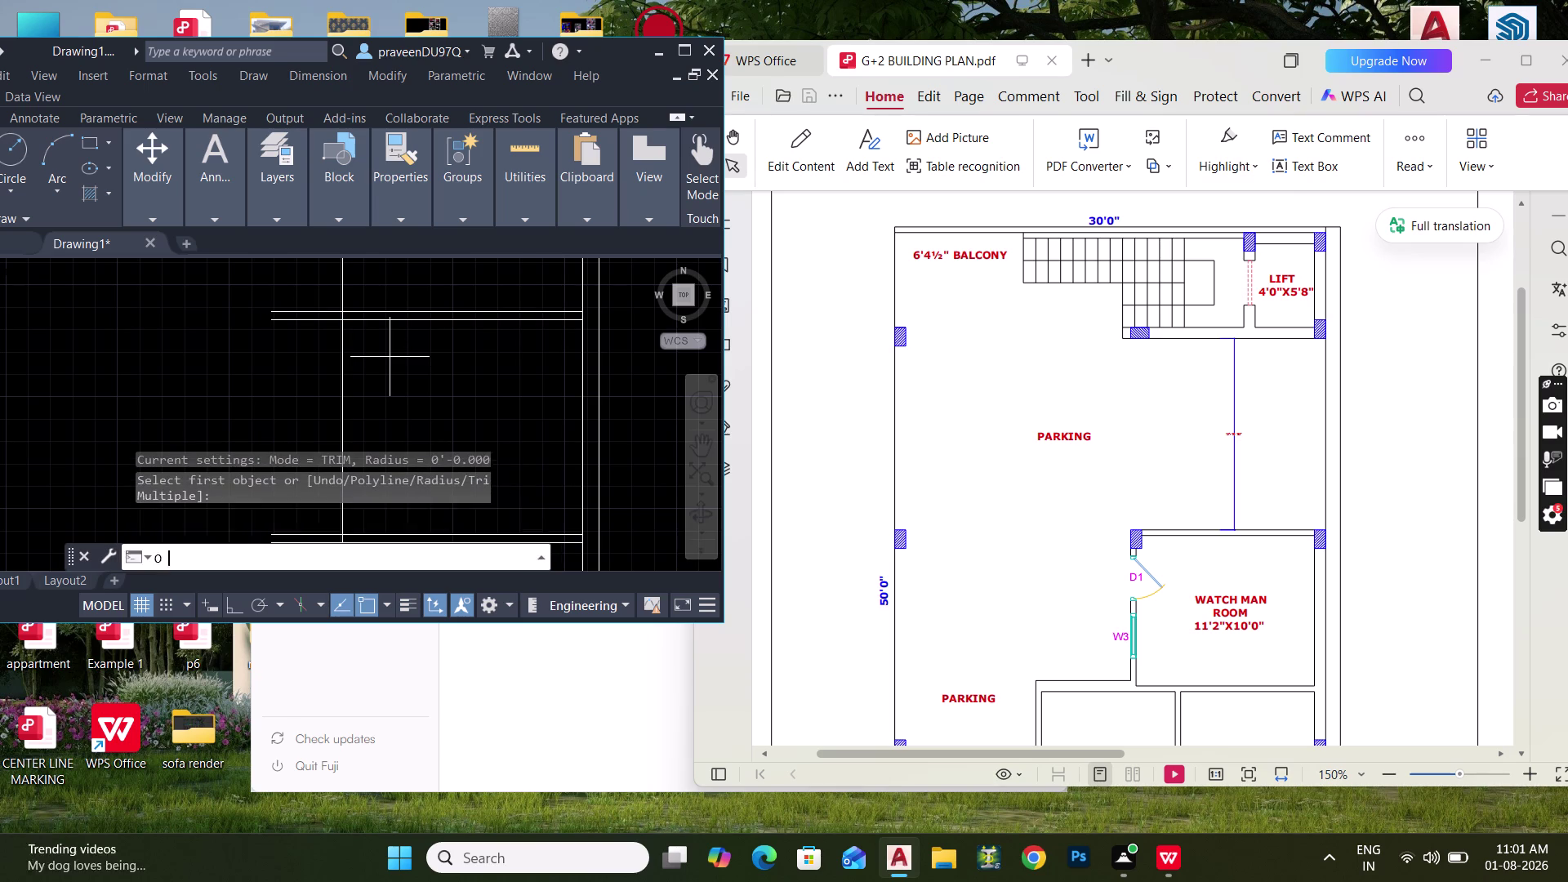
text(4.5")
key(Return)
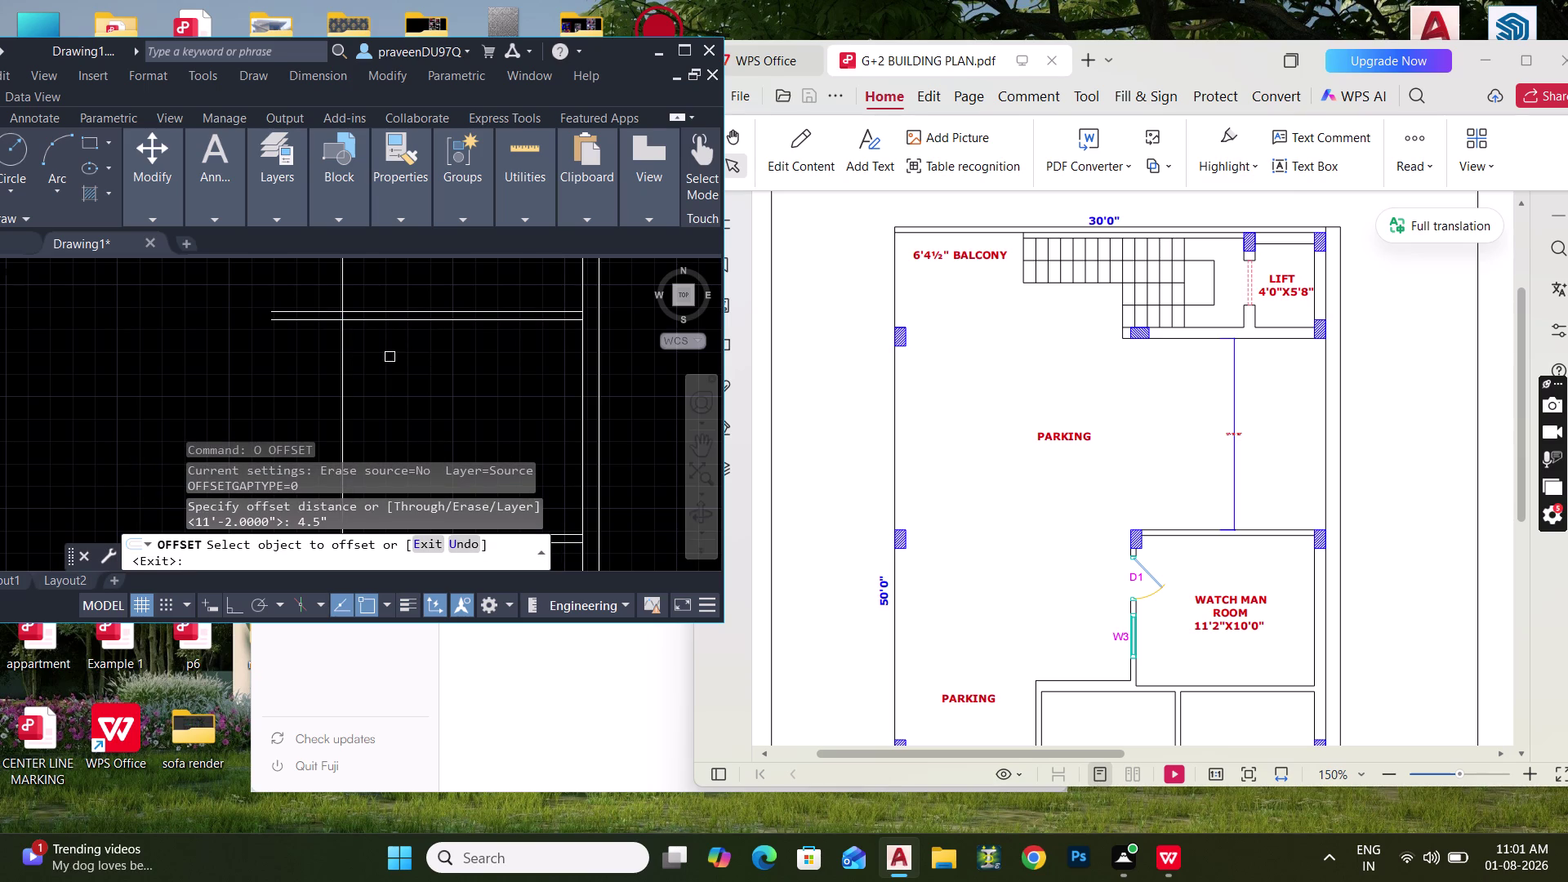
click(345, 361)
click(321, 363)
key(Escape)
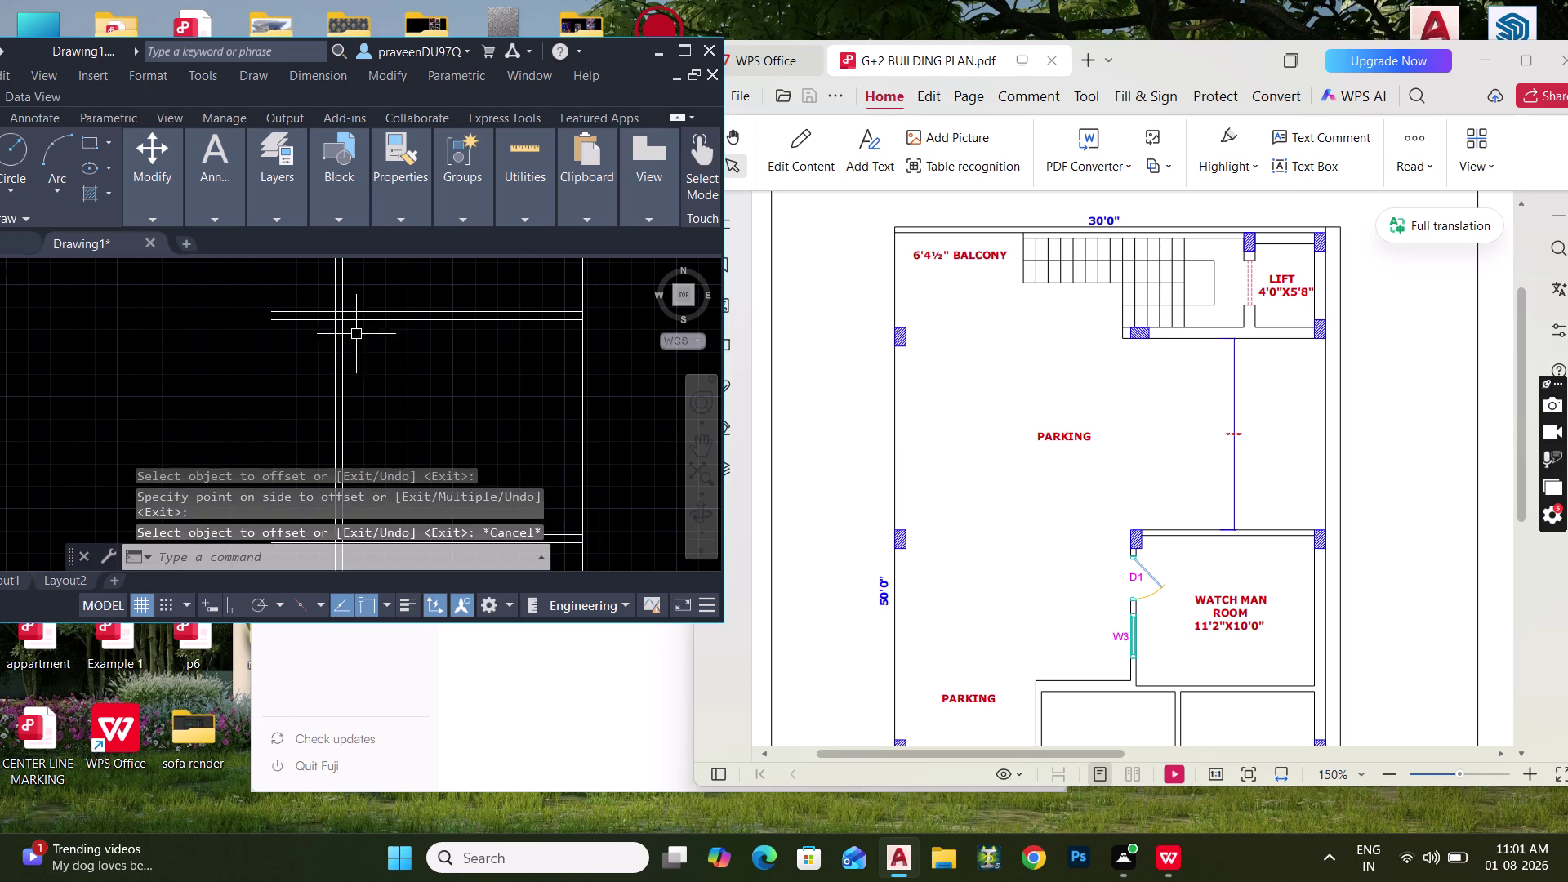
Fillet two watchman room wall corners with zero radius.
scroll(up, 3)
middle_drag(382, 308, 388, 335)
key(f)
key(space)
click(315, 388)
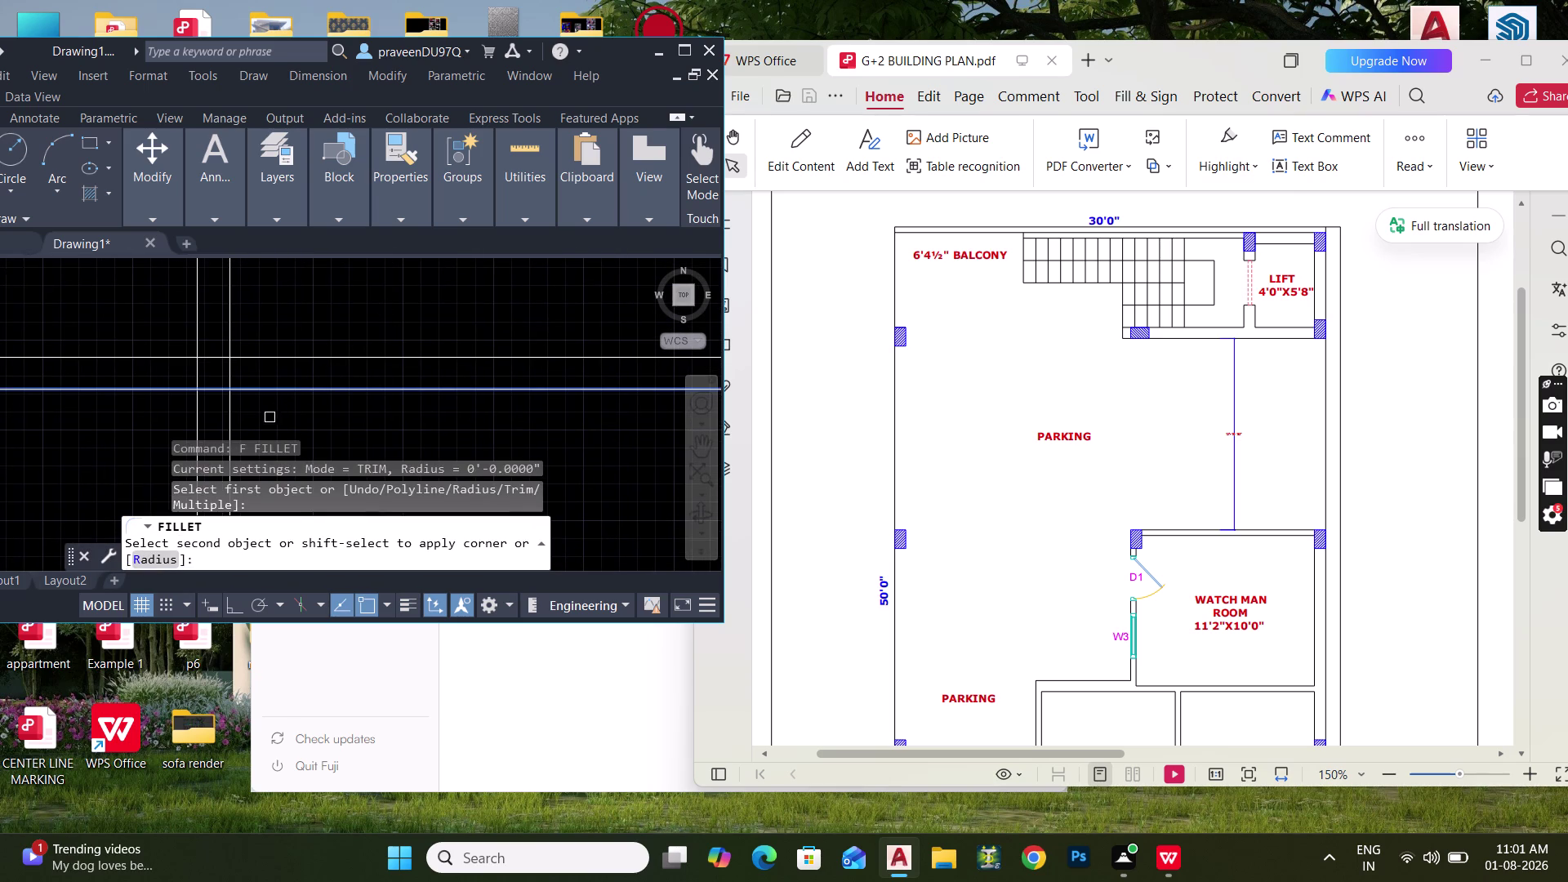
click(233, 434)
key(space)
click(249, 357)
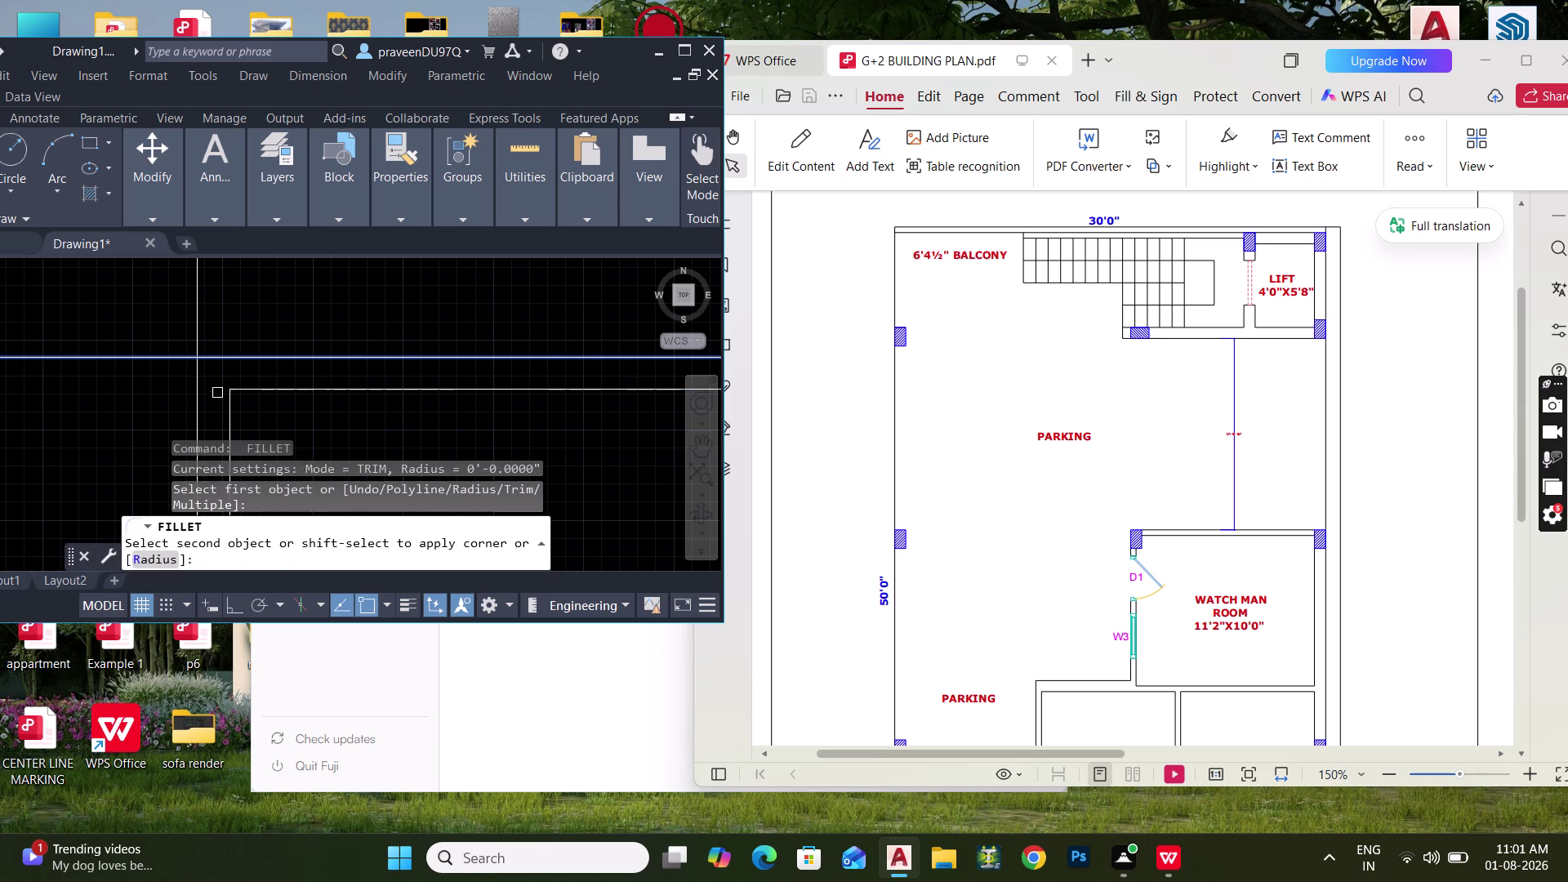
click(199, 399)
Square off two more wall corners with zero-radius fillets.
scroll(down, 3)
middle_drag(283, 396, 392, 218)
scroll(down, 3)
scroll(up, 3)
key(space)
click(365, 416)
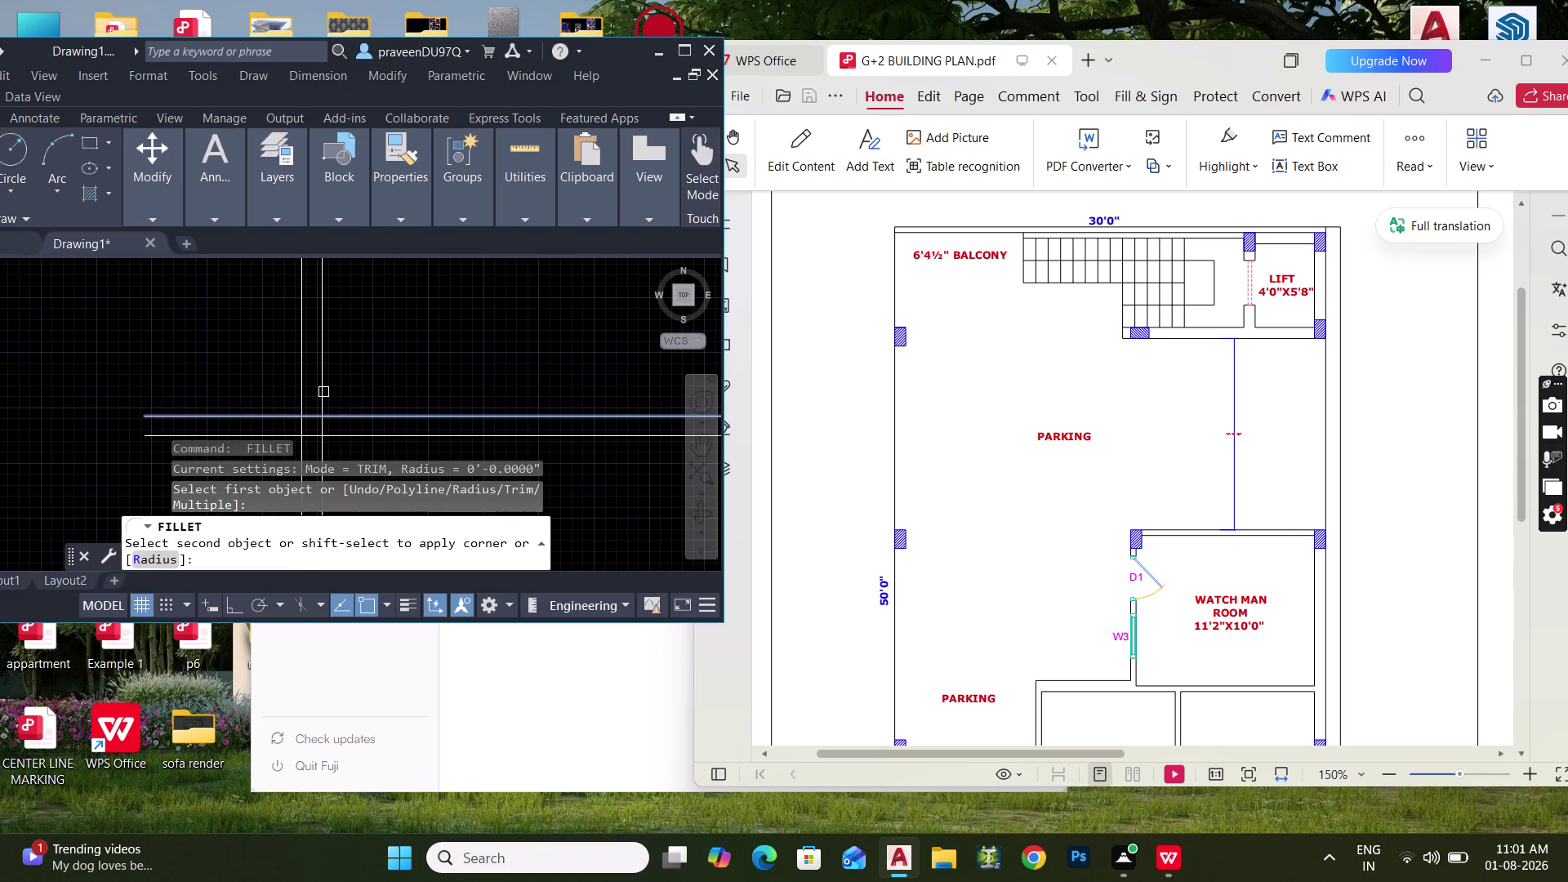
click(320, 382)
key(space)
click(335, 438)
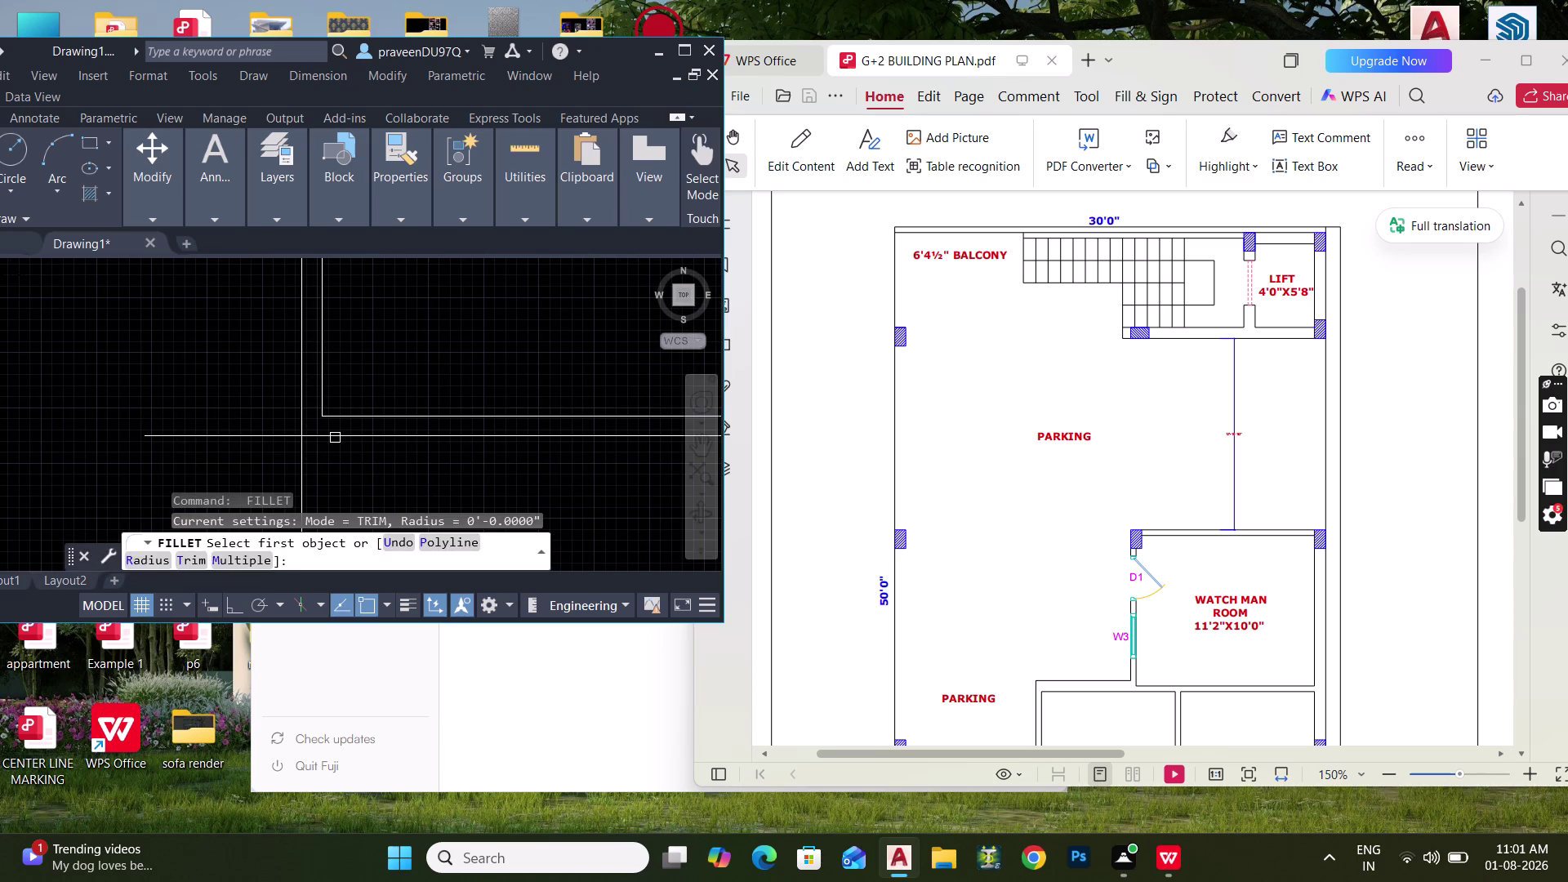
click(303, 400)
key(Escape)
scroll(down, 3)
scroll(down, 3)
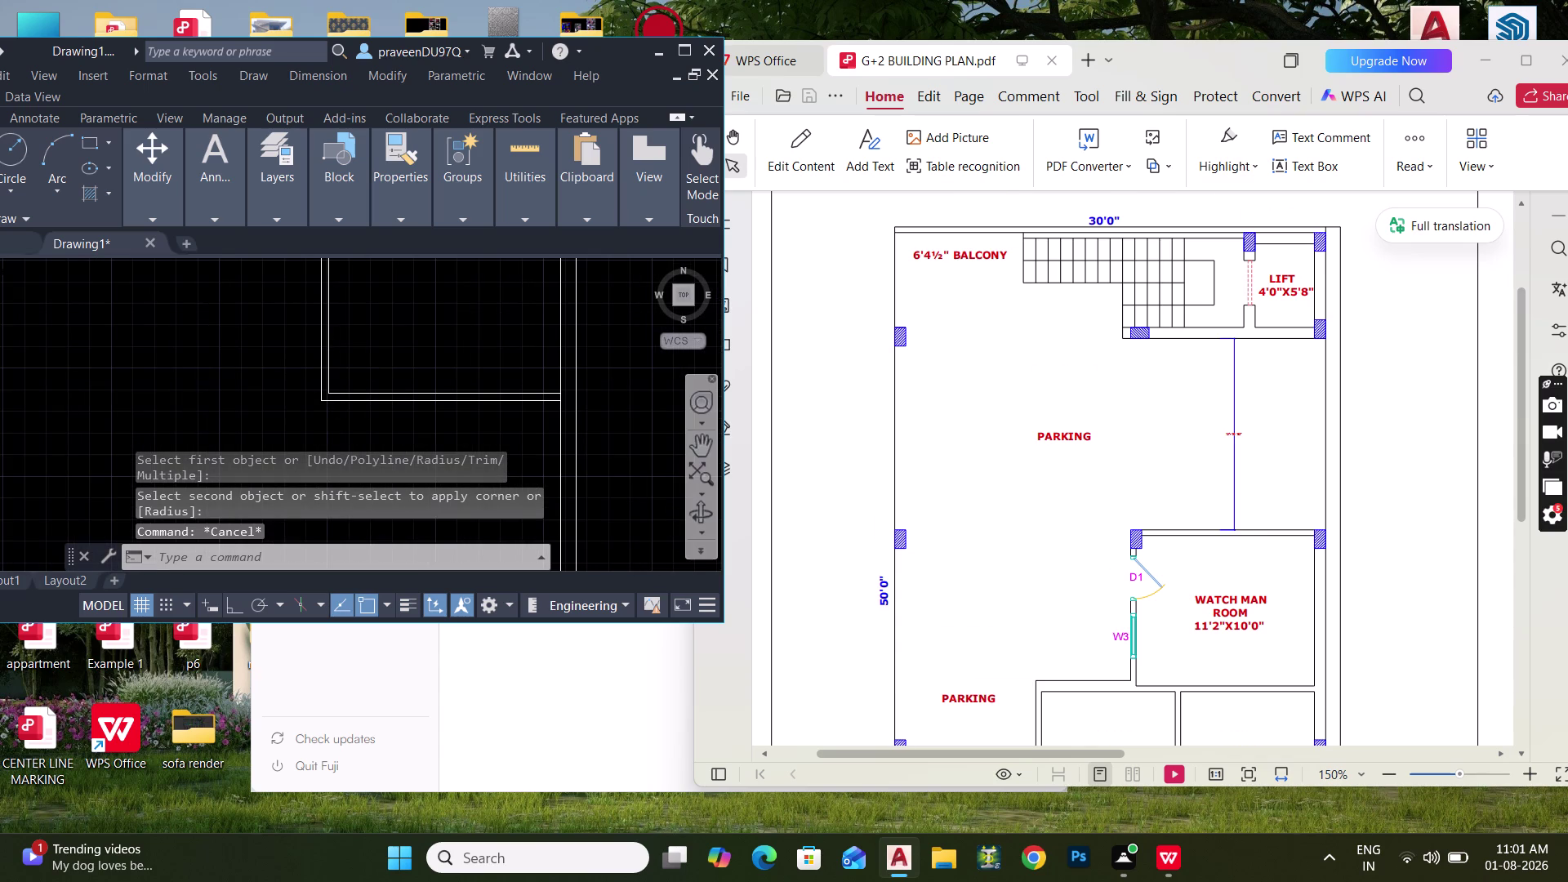
scroll(down, 3)
scroll(down, 3)
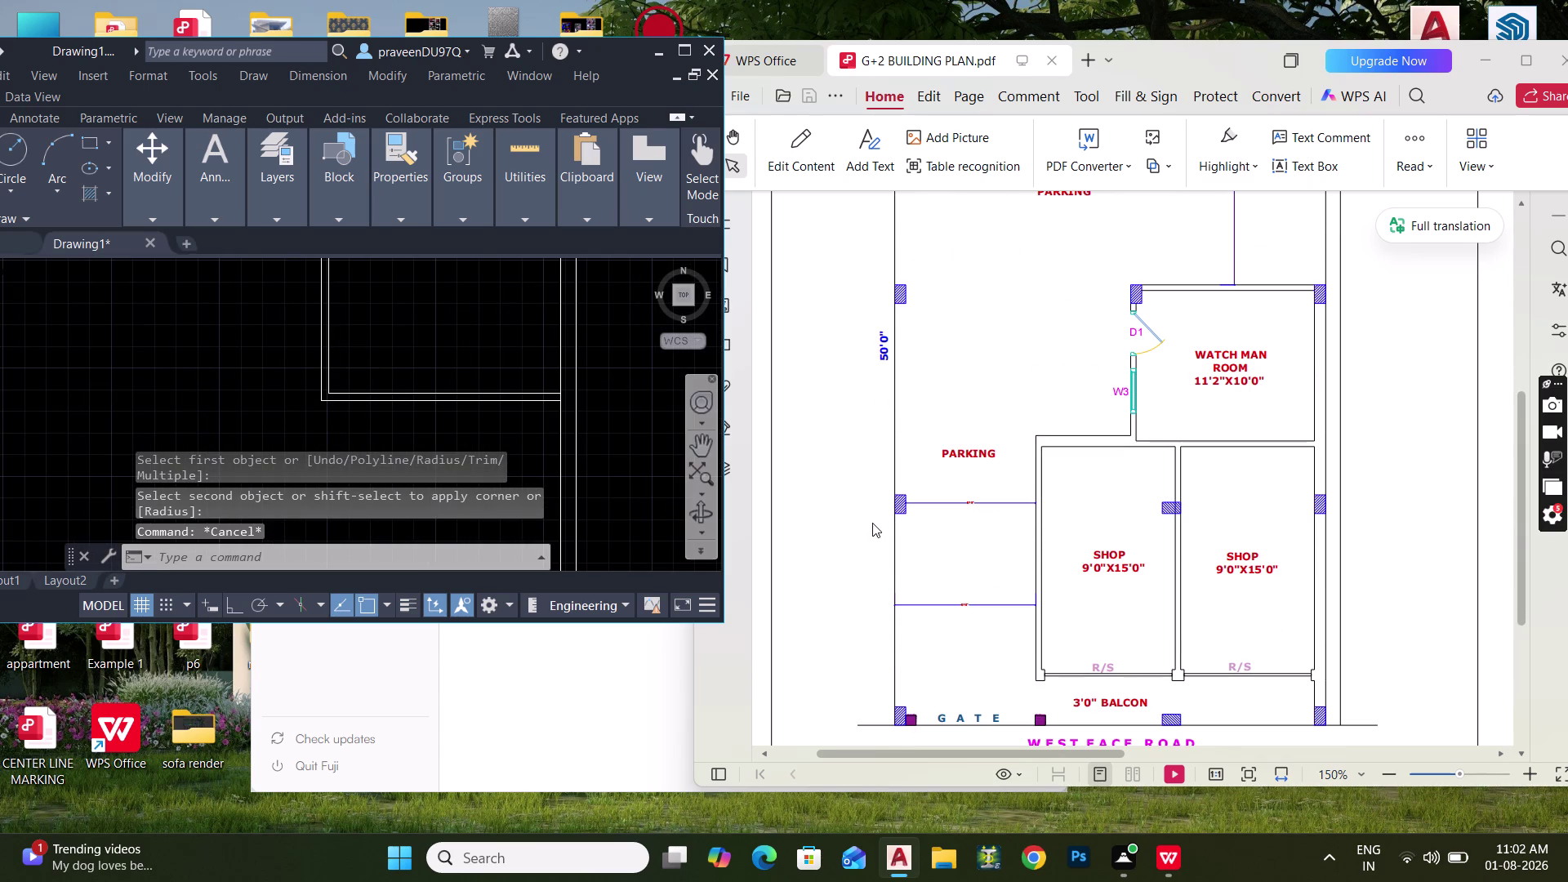
scroll(down, 3)
middle_drag(419, 365, 438, 337)
Offset a wall line 15 feet to create a parallel wall line.
key(Escape)
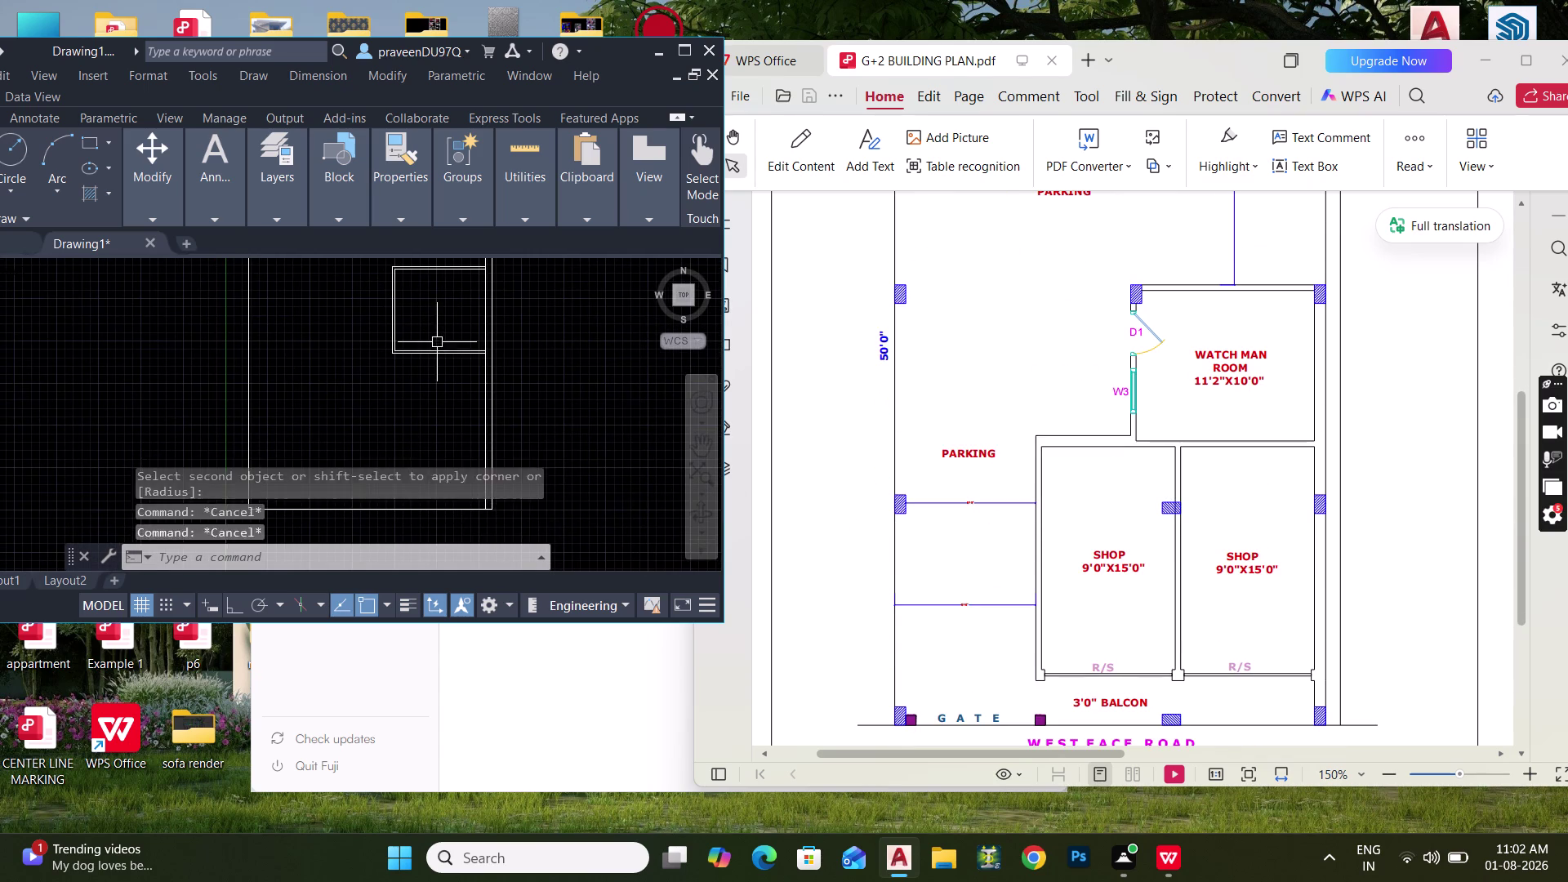
key(Escape)
text(O)
key(space)
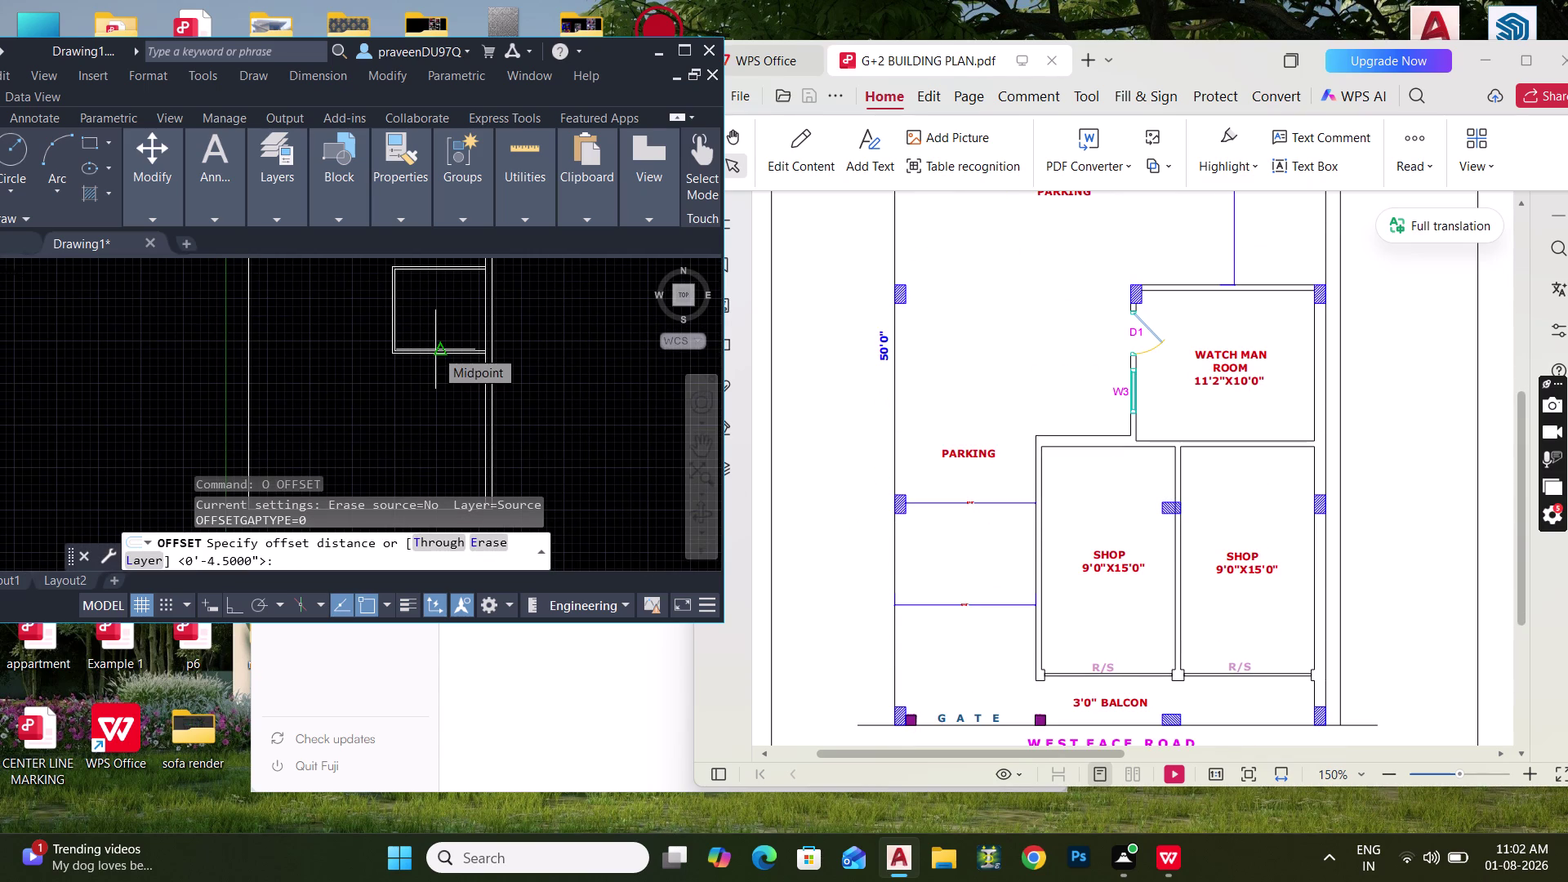
text(15')
key(Return)
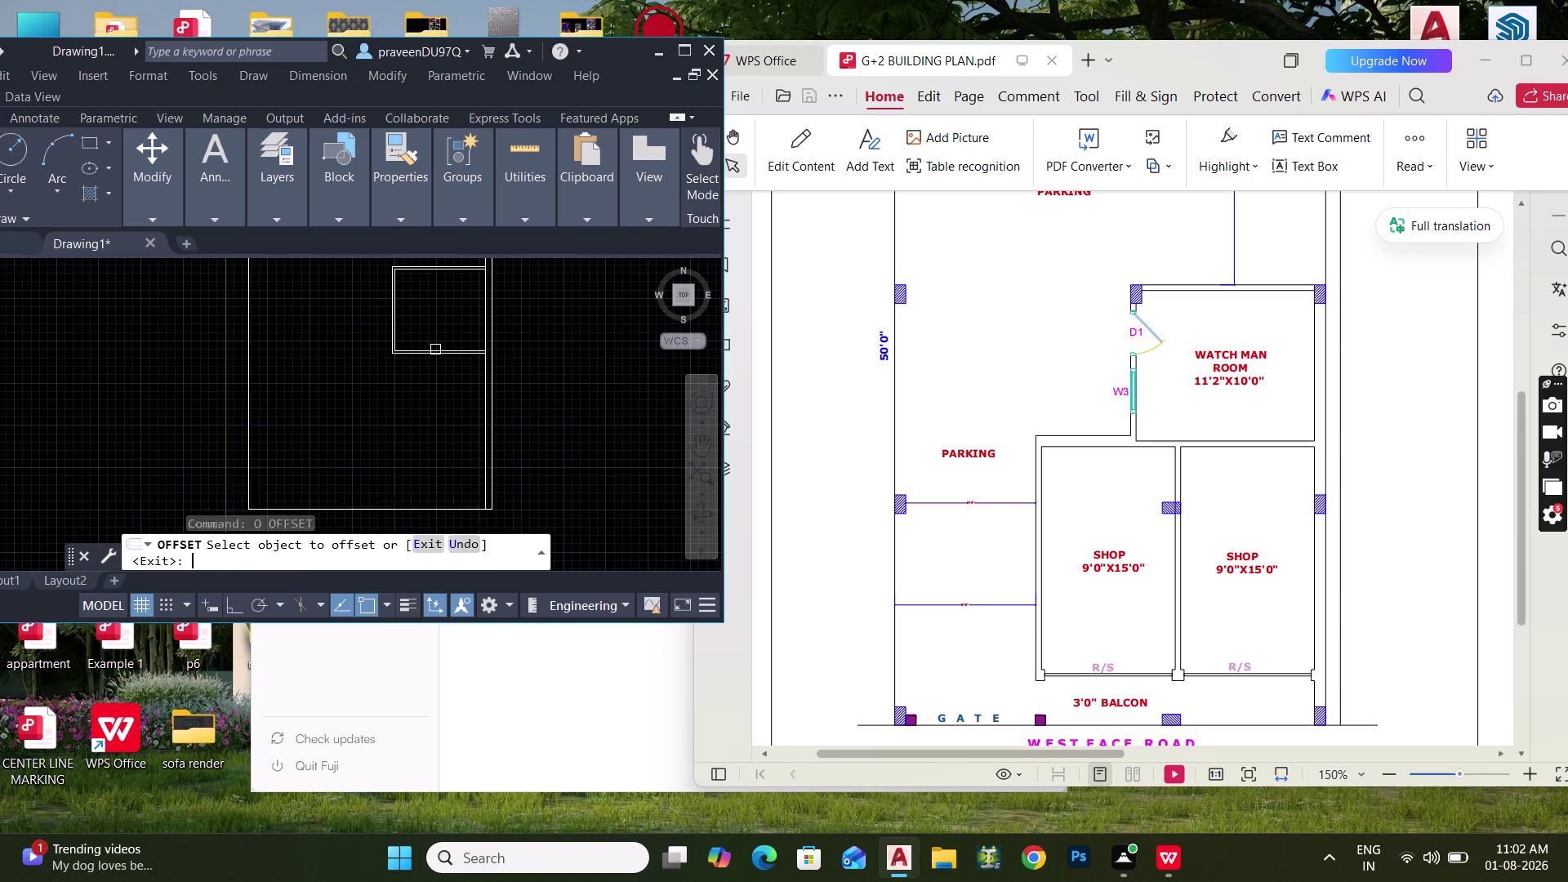
click(425, 355)
click(424, 394)
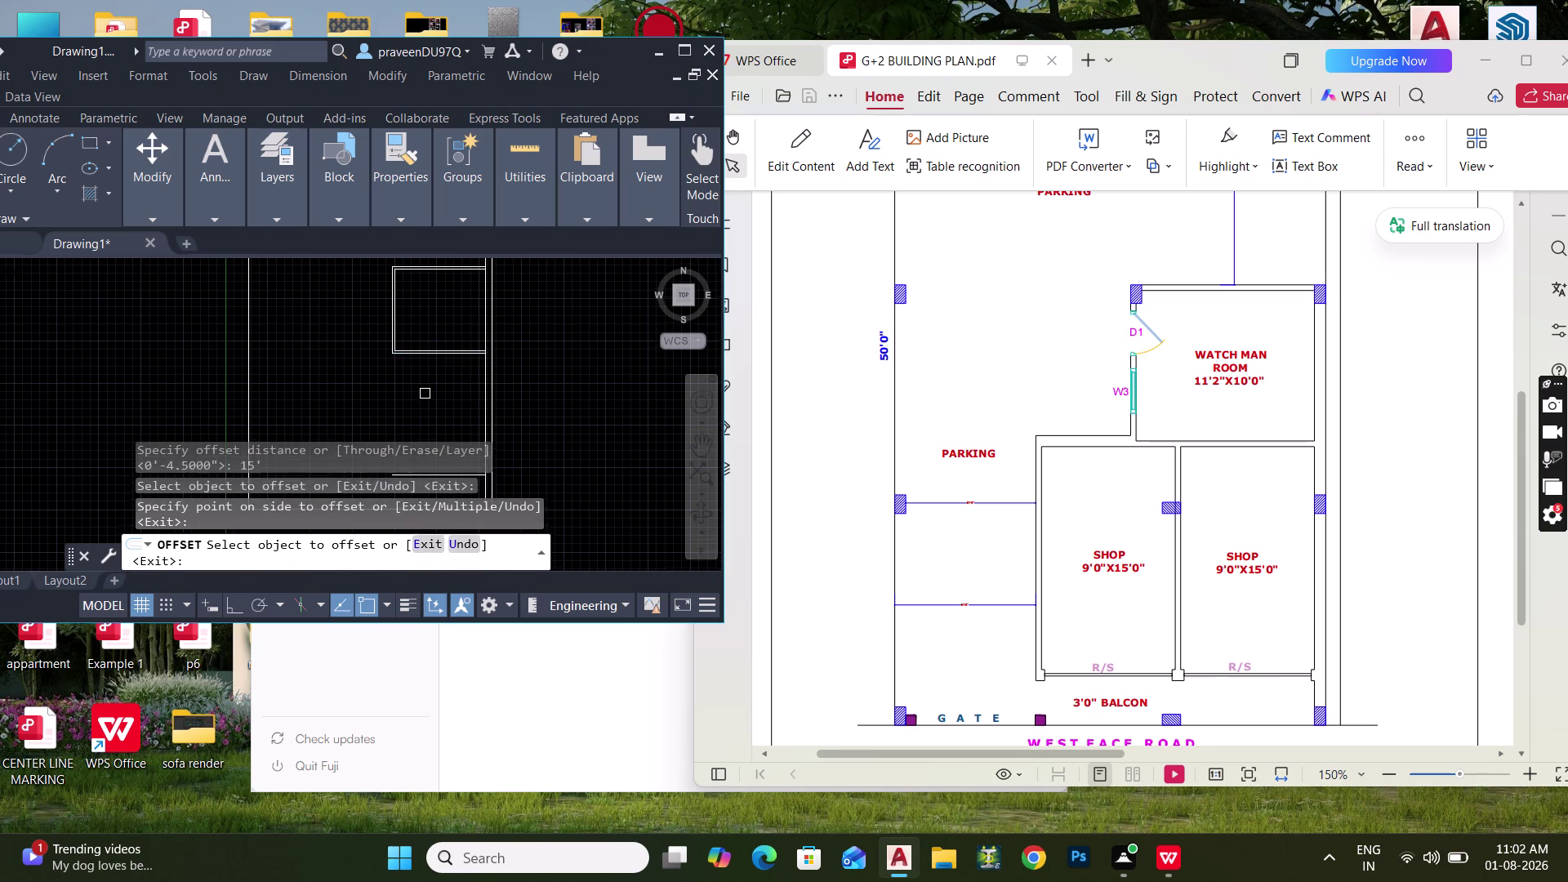
middle_drag(424, 394, 420, 352)
key(Escape)
Offset a shop wall line 9 inches toward the inner side.
key(Escape)
text(O)
key(space)
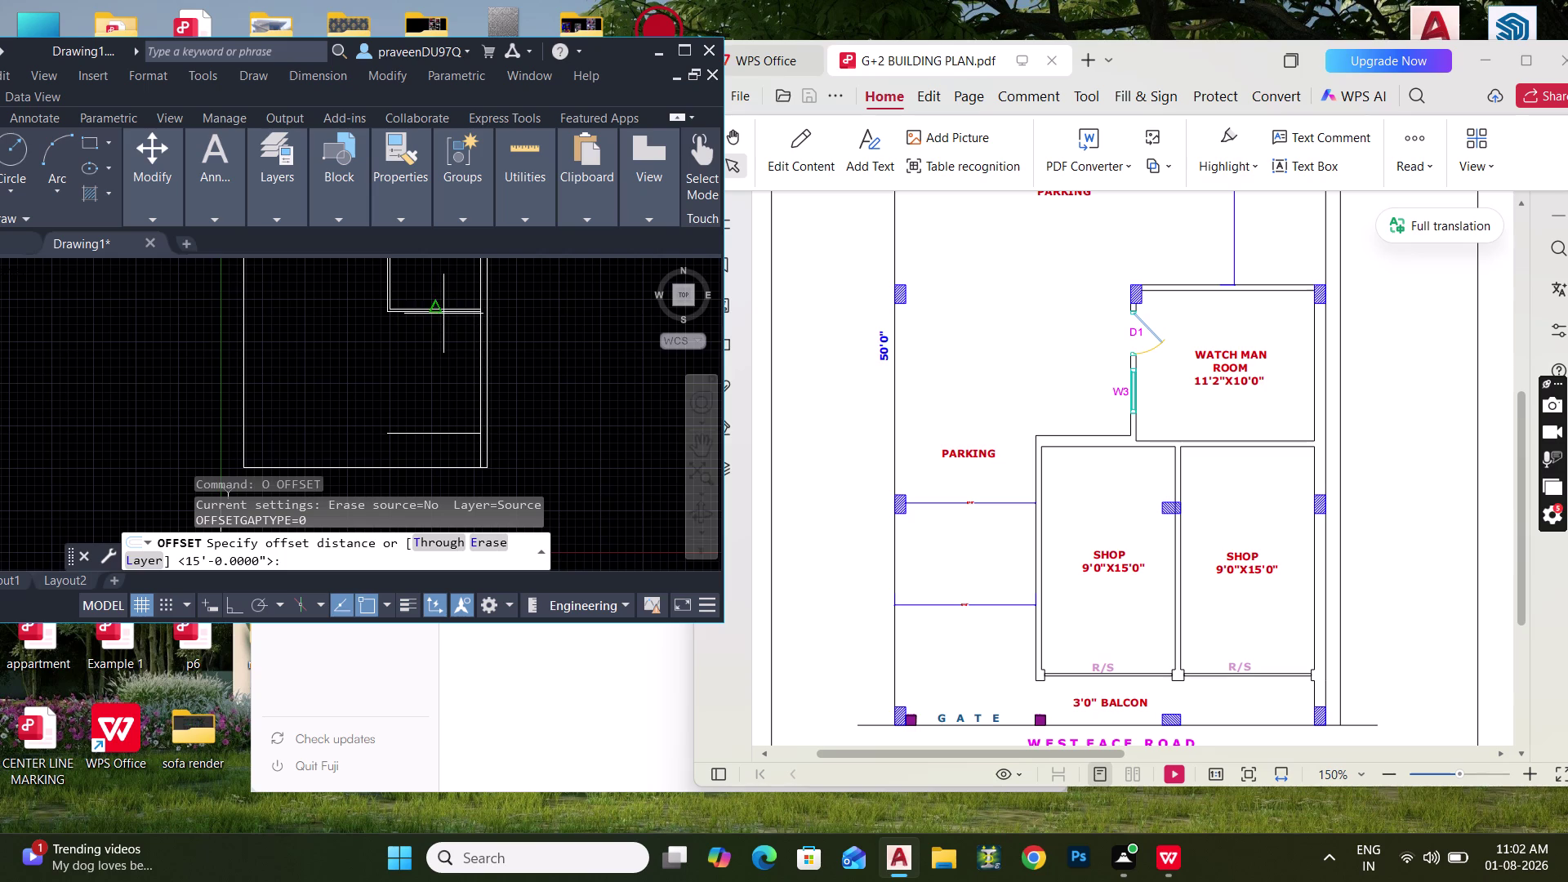
middle_drag(447, 303, 450, 361)
key(Escape)
key(Escape)
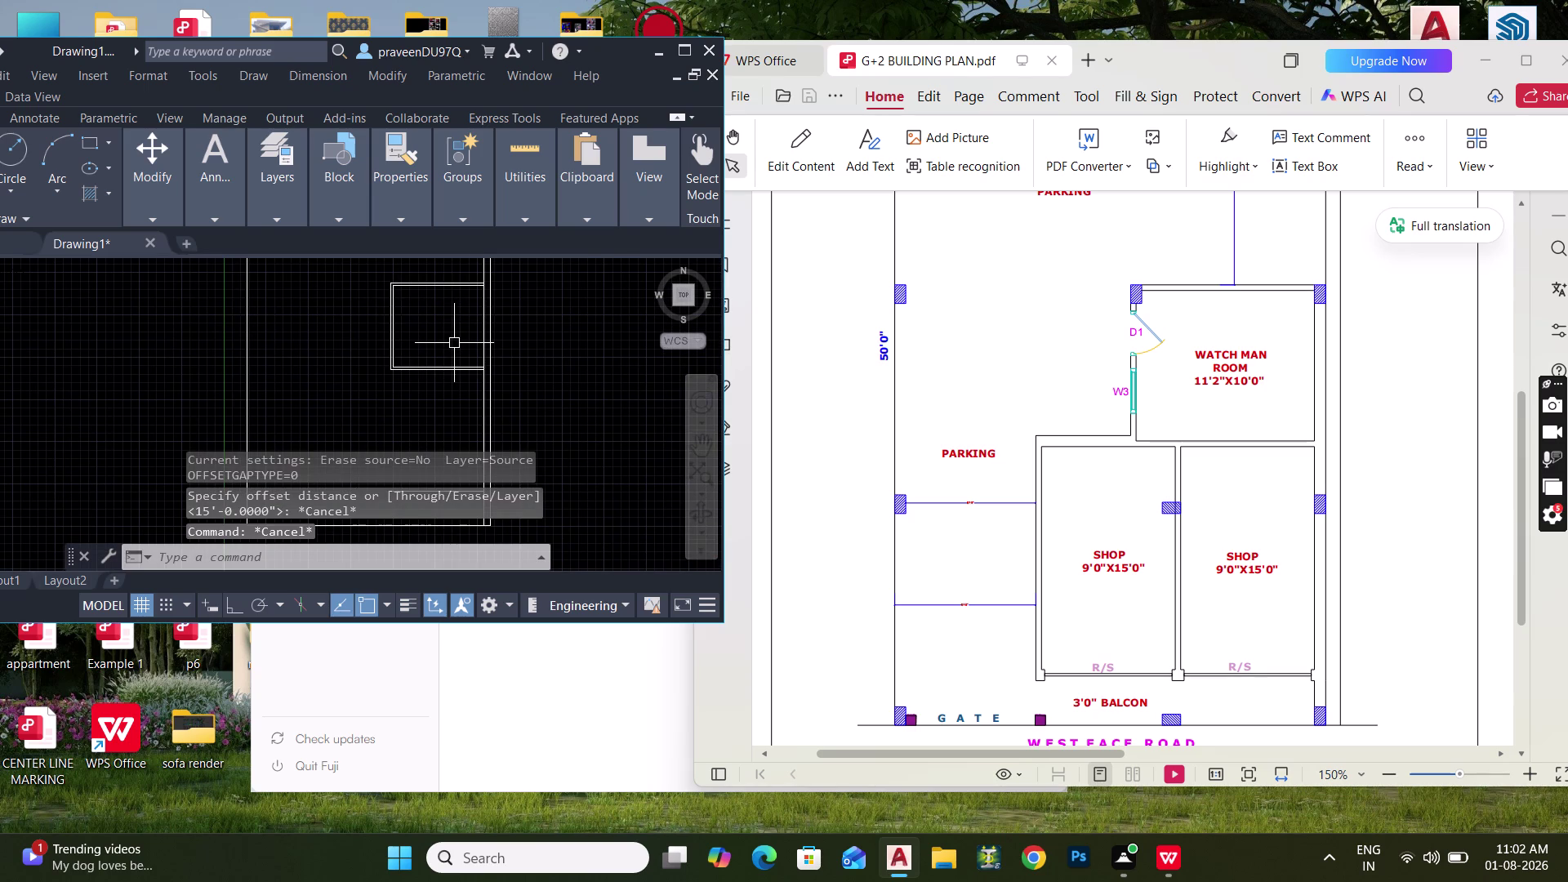
key(Escape)
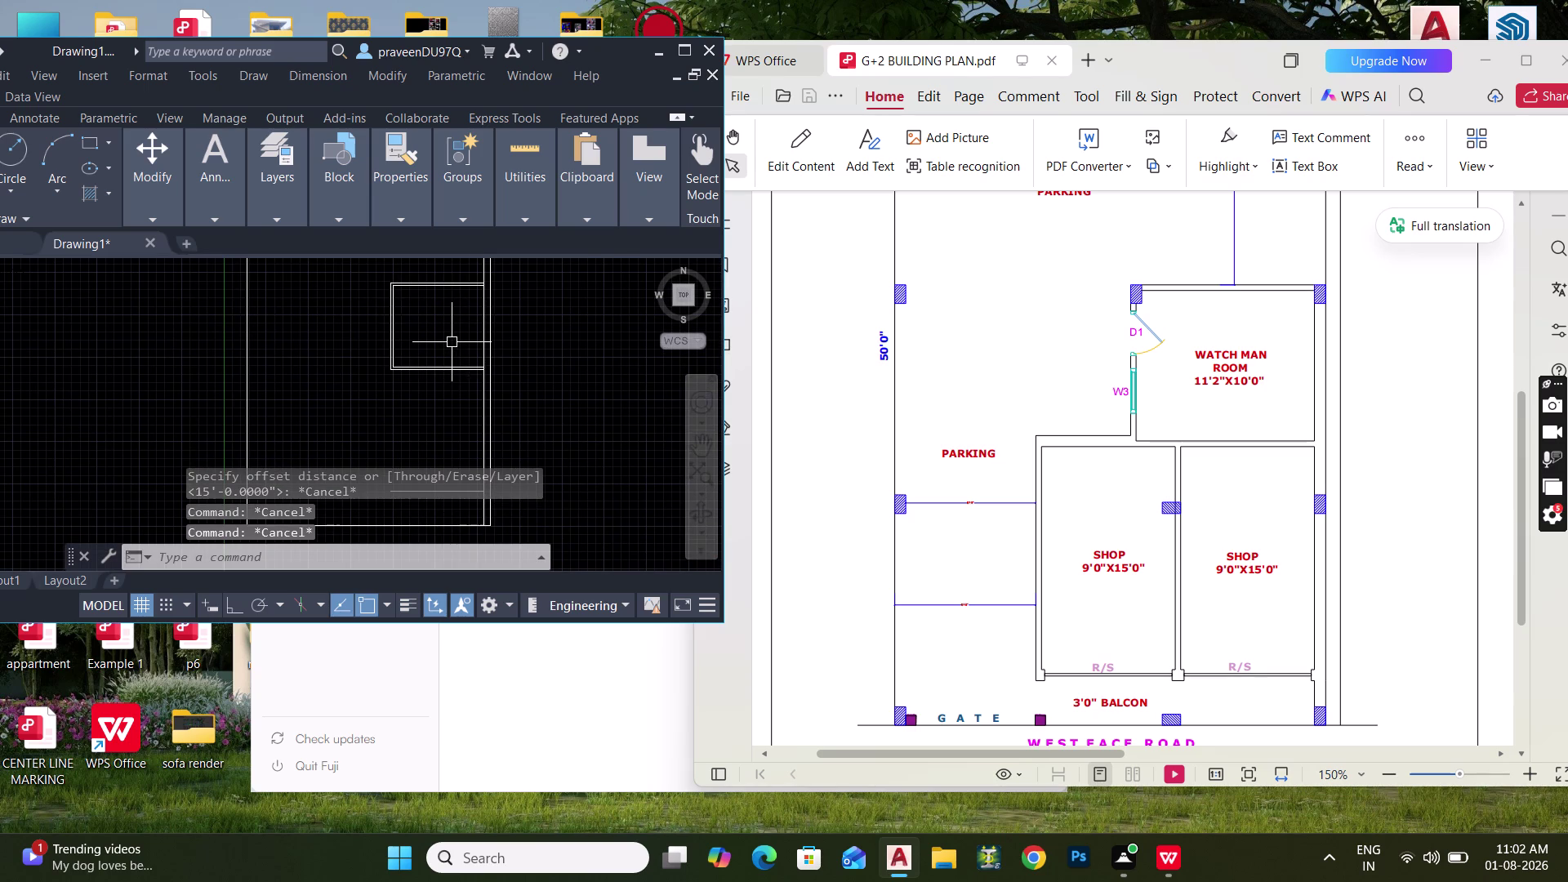
text(O 9")
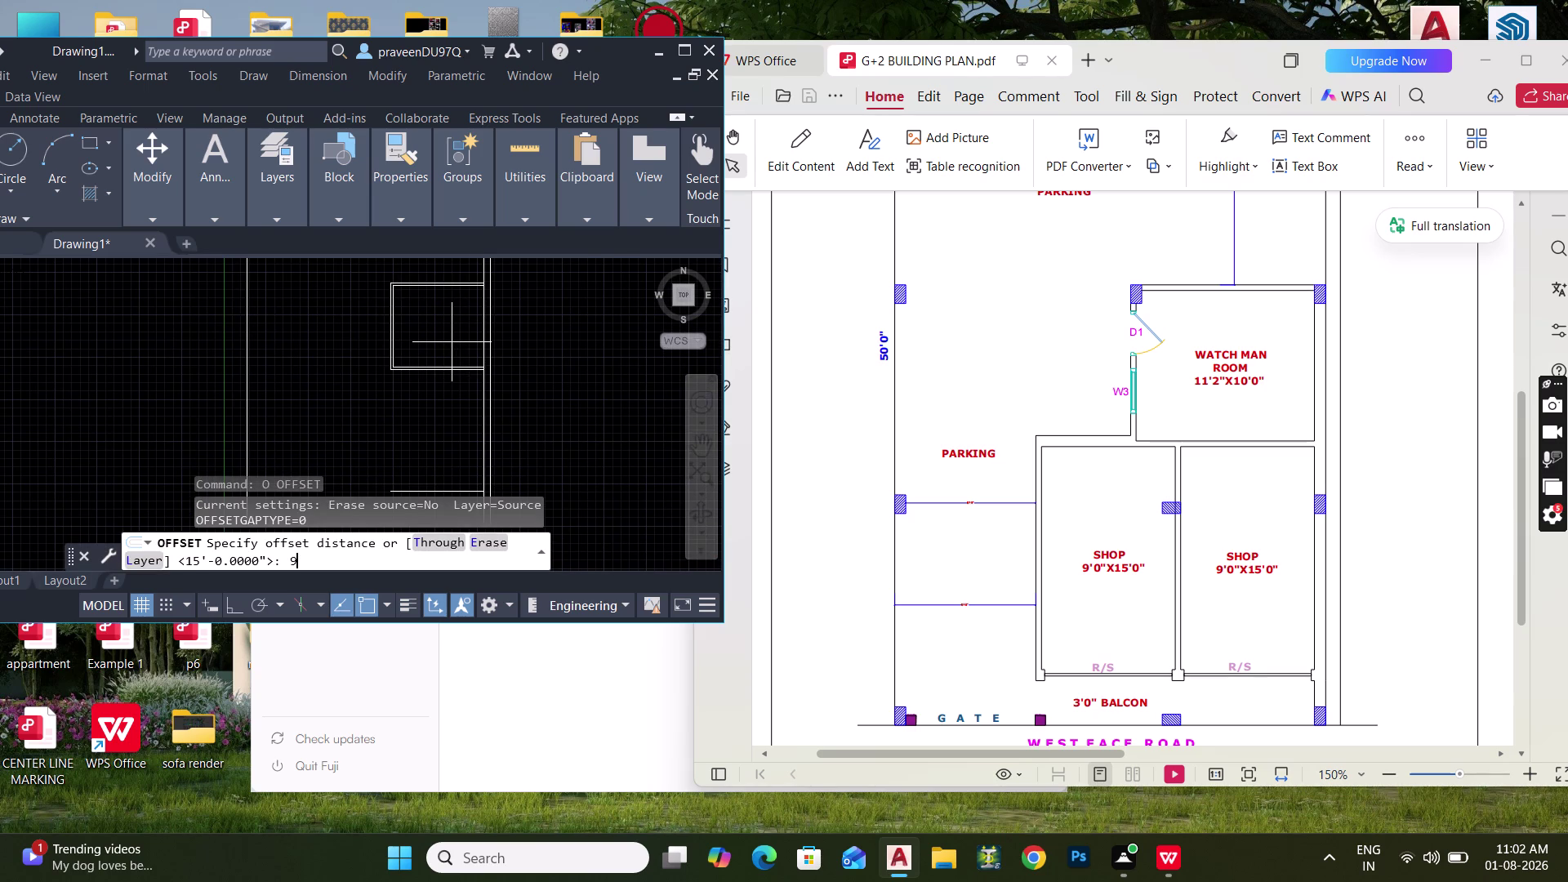
key(Return)
scroll(up, 3)
click(478, 347)
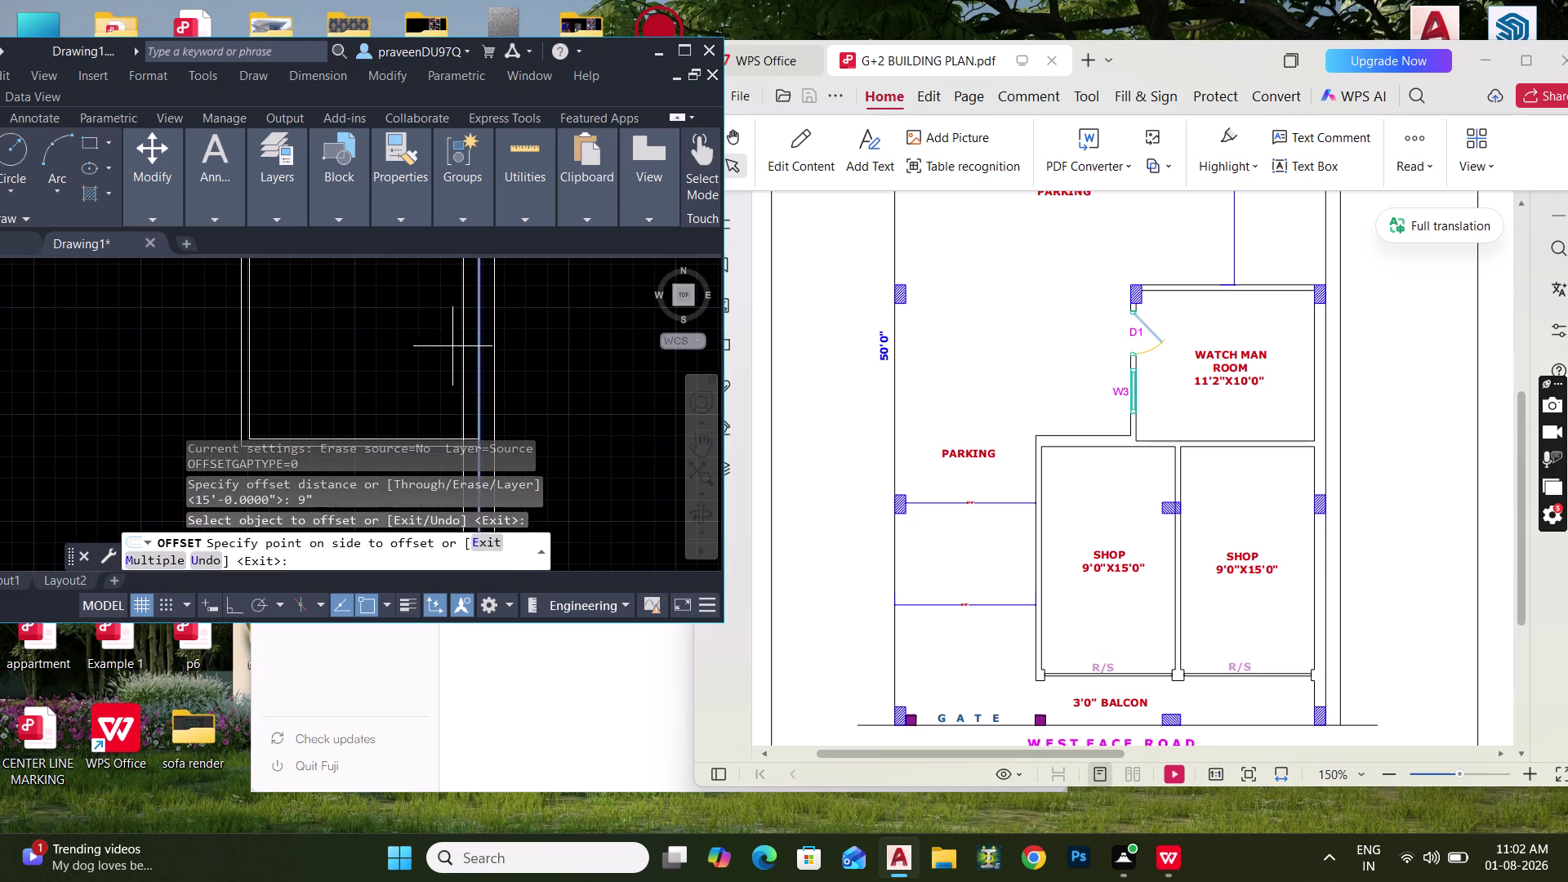
click(443, 345)
key(Escape)
Move the two window-selected wall lines 9 inches.
middle_drag(448, 353, 468, 397)
click(316, 392)
click(243, 364)
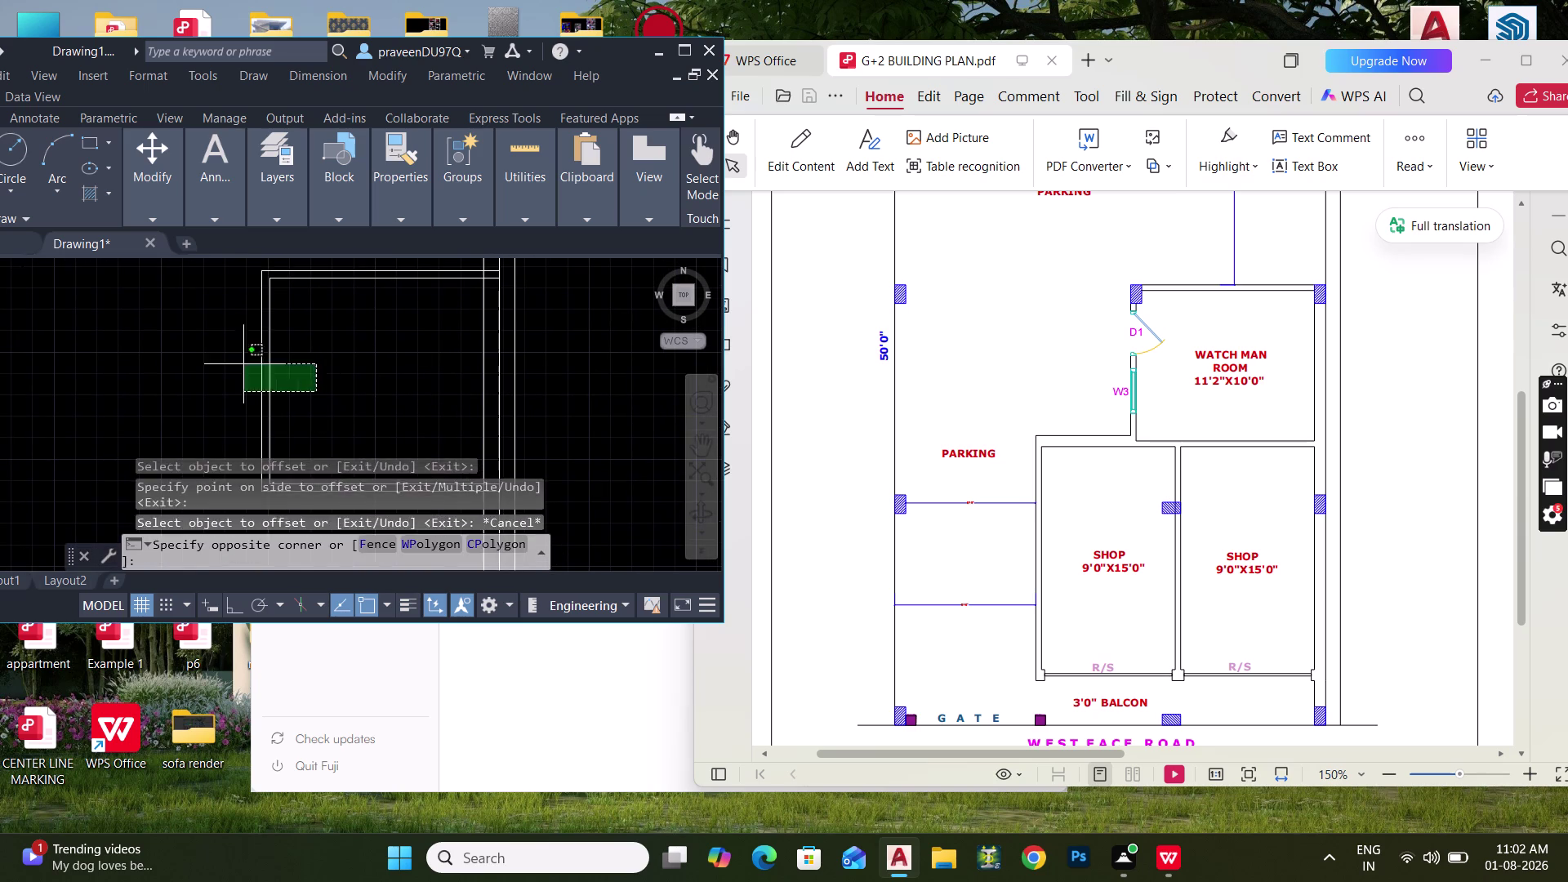
text(M)
key(space)
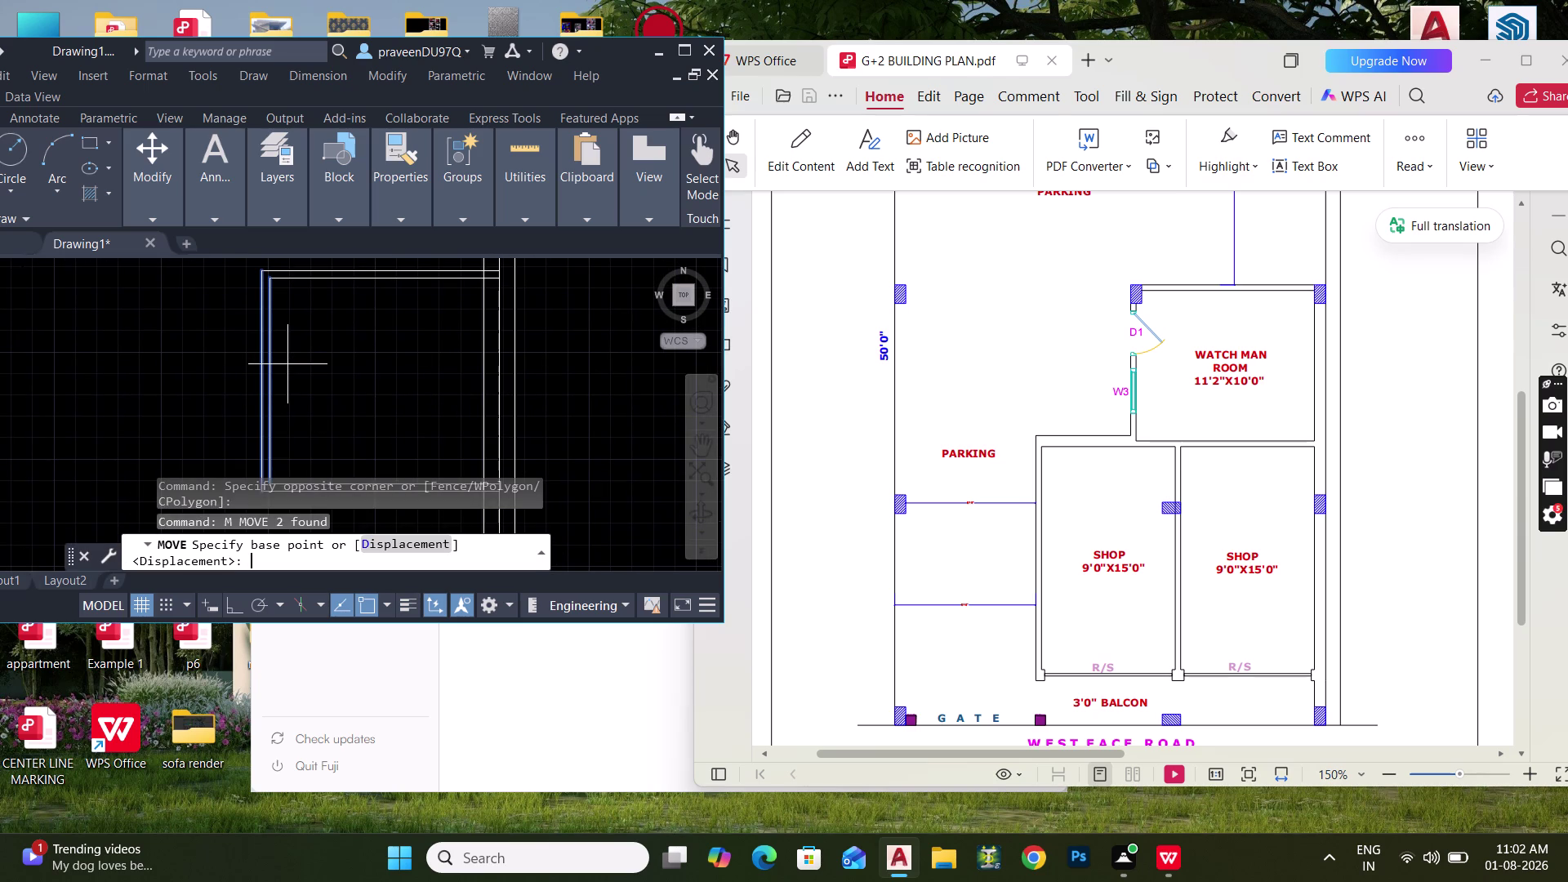
drag(339, 358, 331, 359)
text(9")
key(Return)
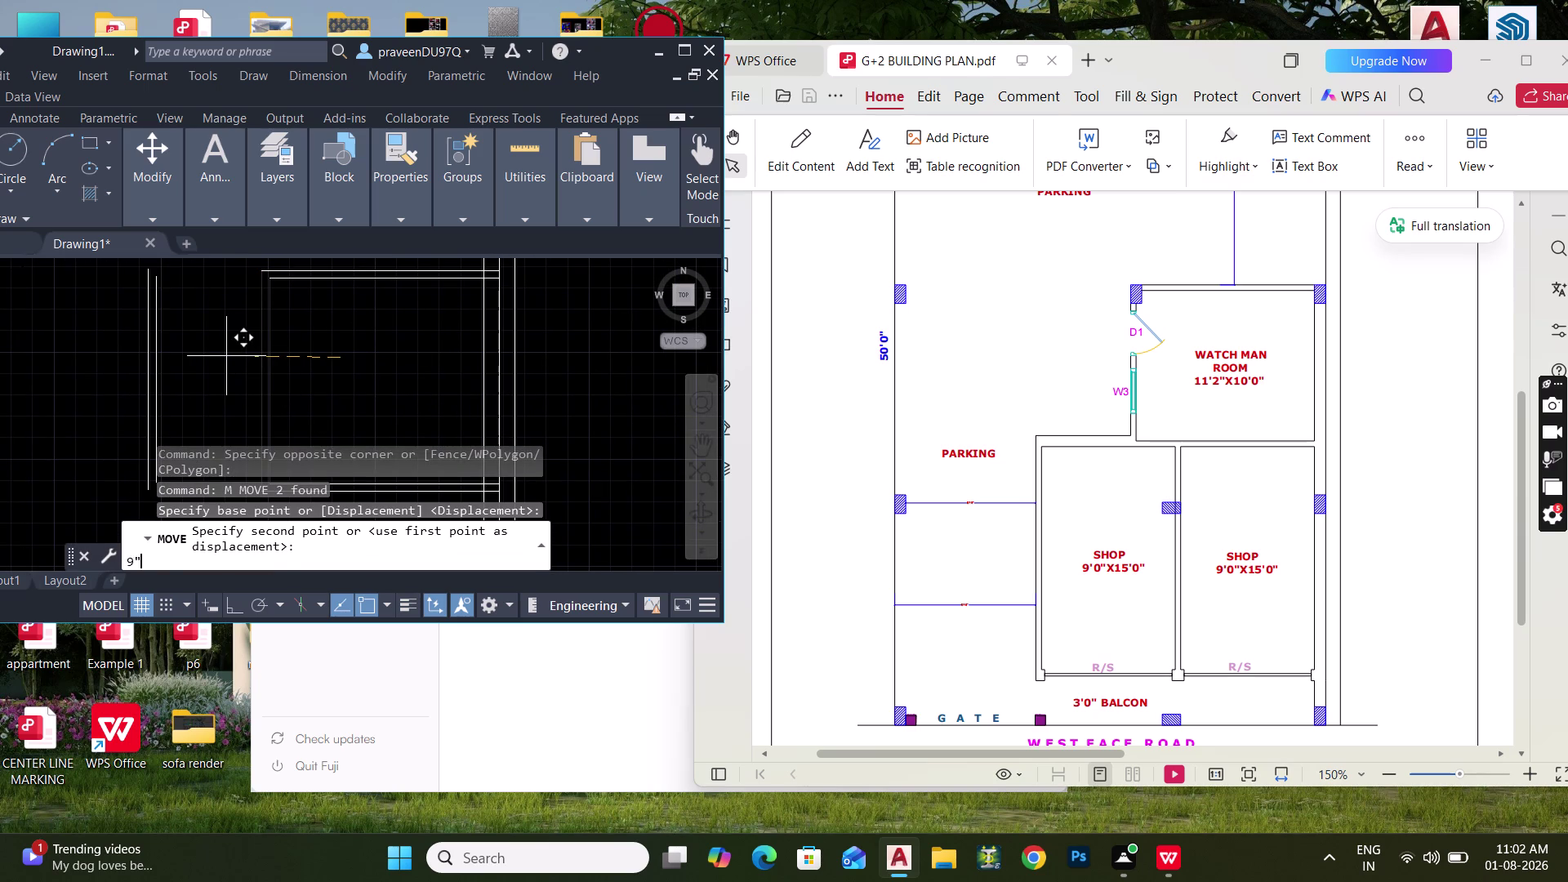
key(Escape)
Begin a fillet at the next wall corner, picking its first line.
middle_drag(295, 347, 290, 431)
key(f)
key(space)
click(271, 352)
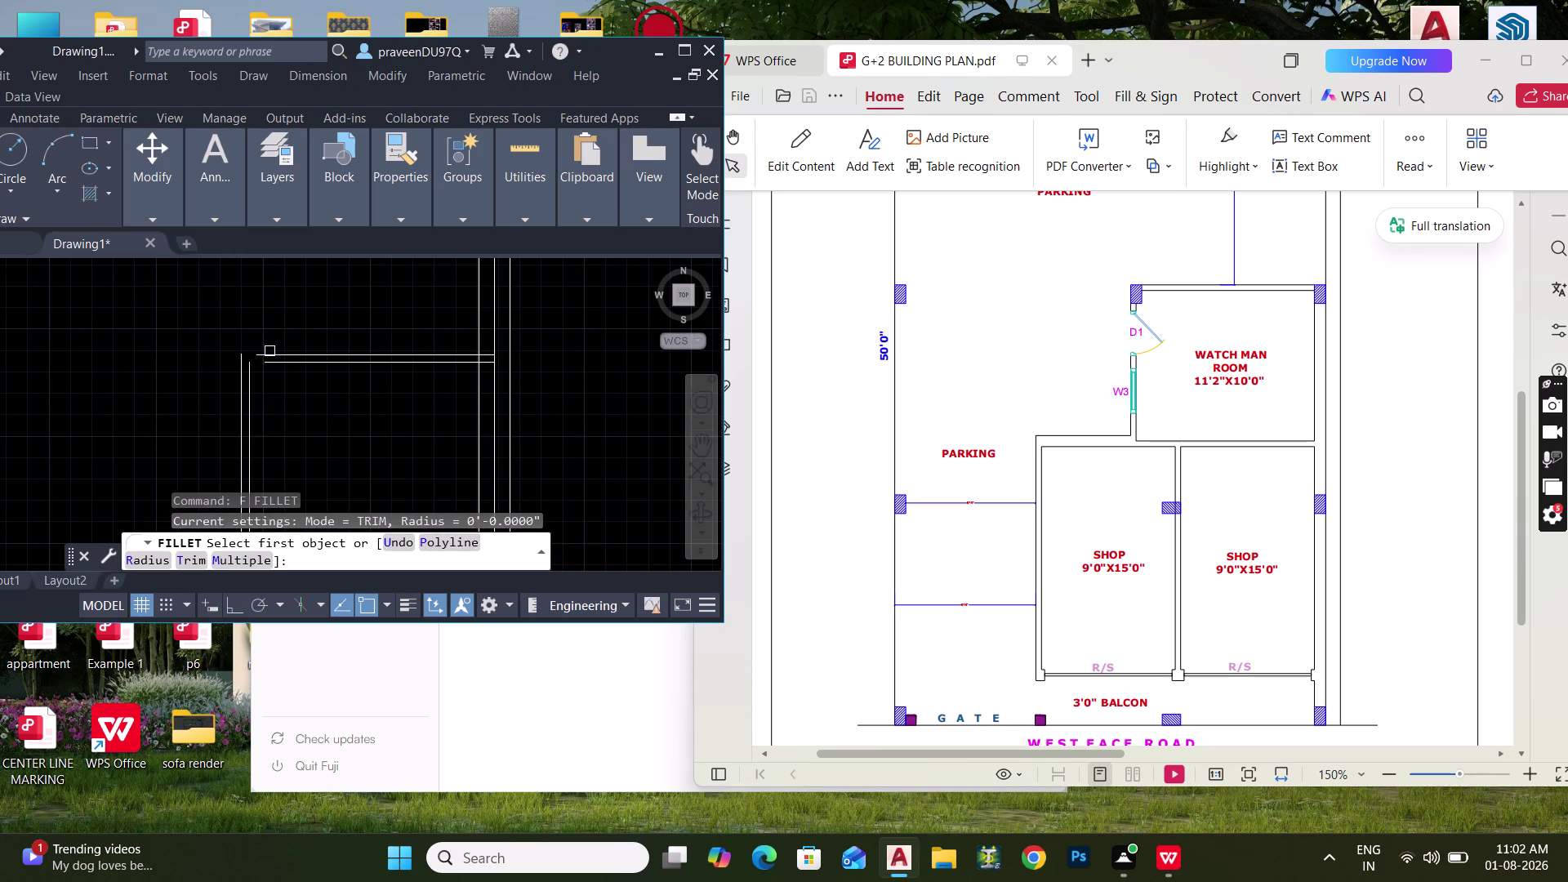
Fillet four meeting wall corners into square corners.
click(242, 378)
key(space)
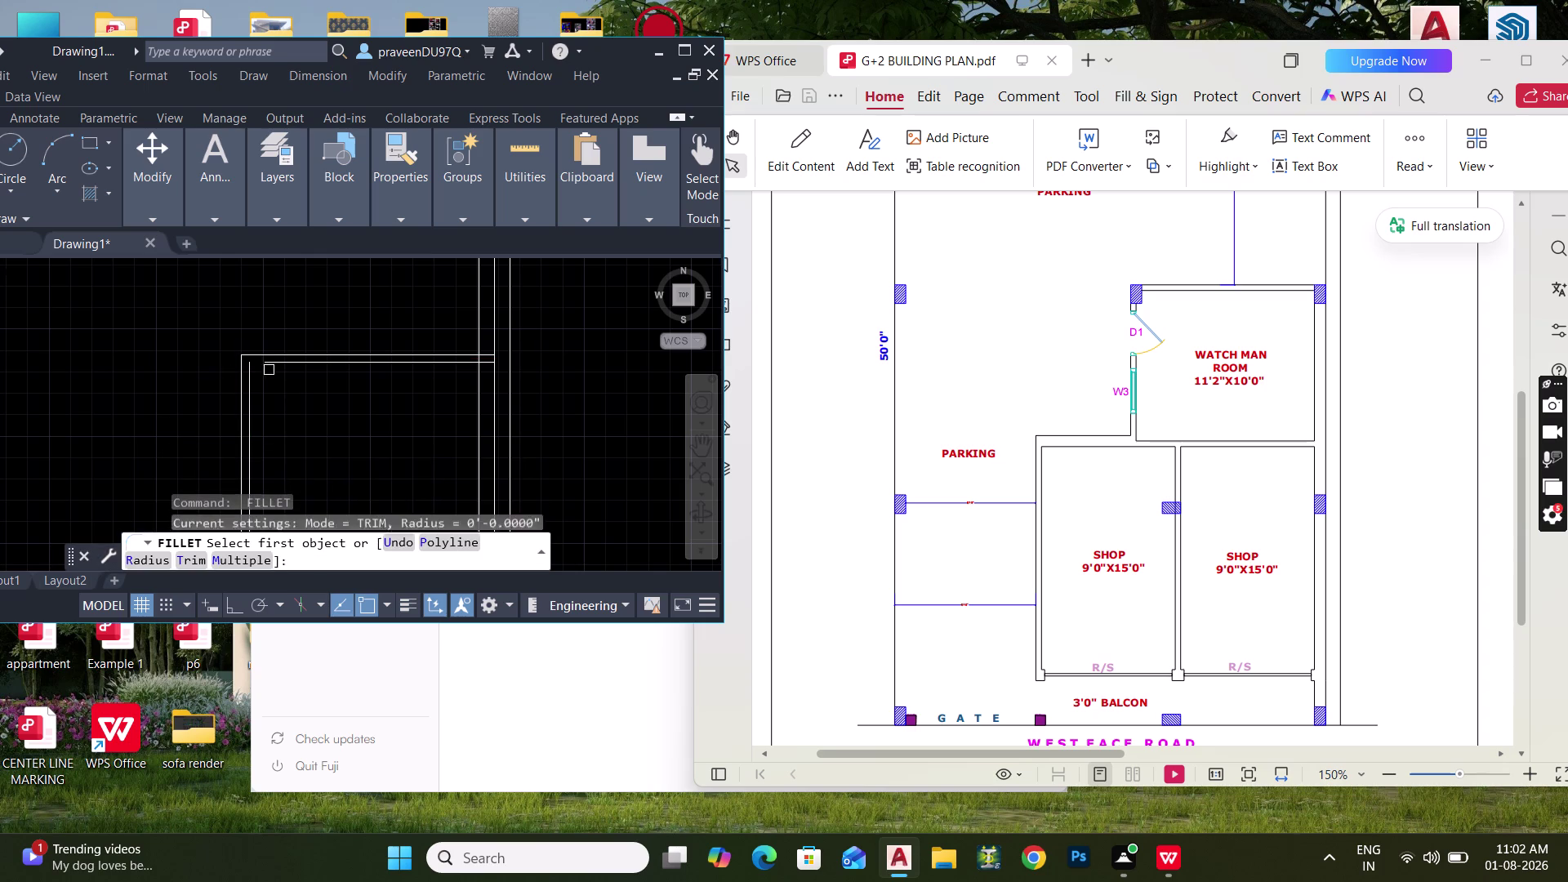
click(281, 362)
click(250, 392)
middle_drag(283, 389, 312, 259)
middle_drag(325, 371, 316, 333)
key(space)
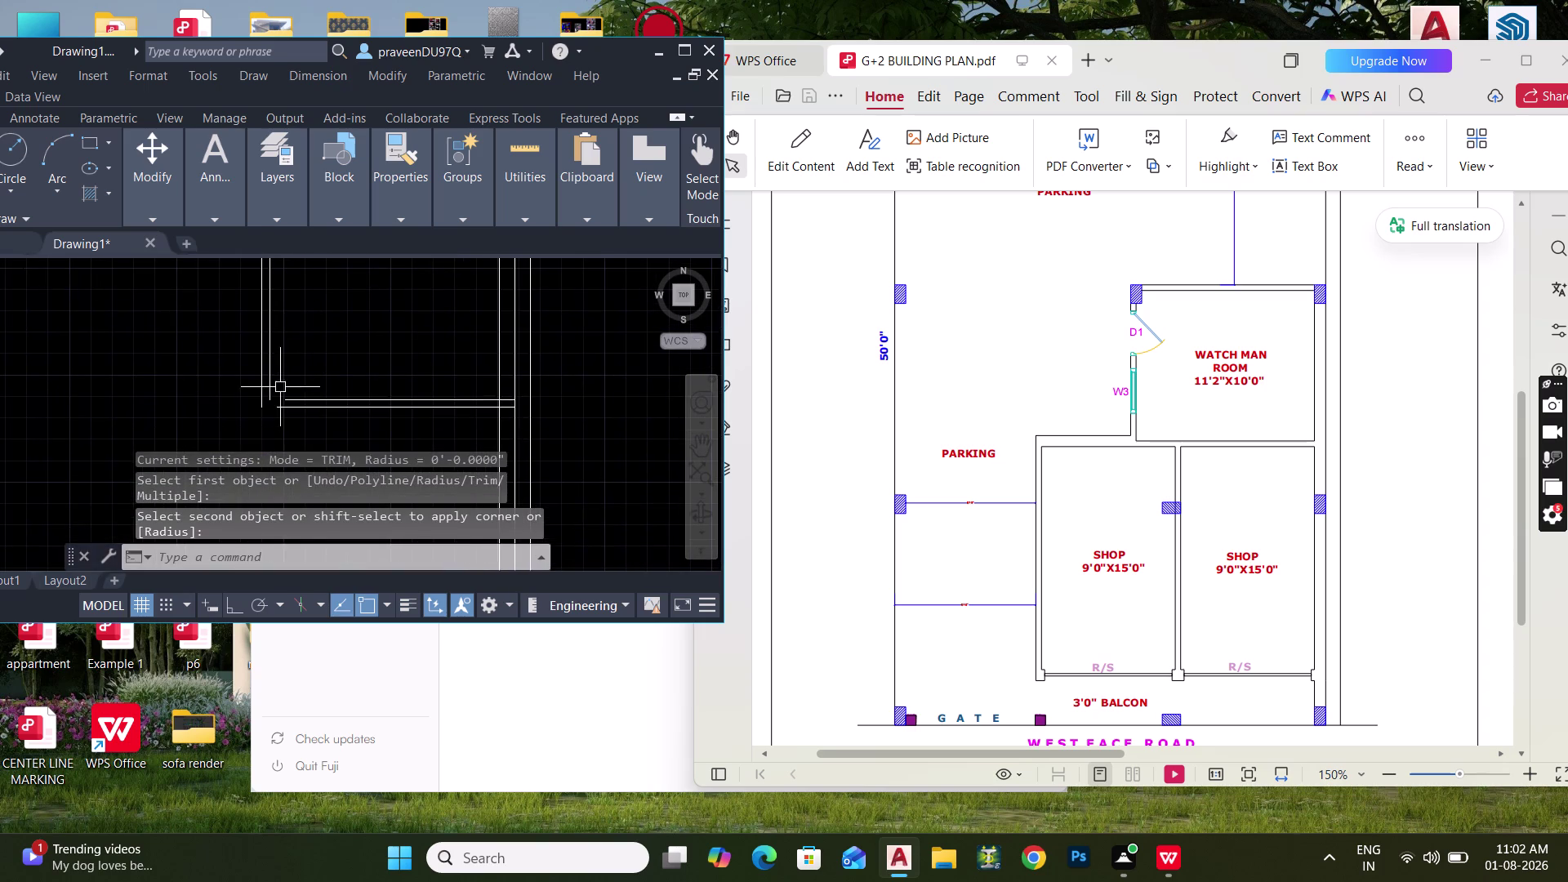
click(268, 373)
click(297, 396)
key(space)
click(288, 412)
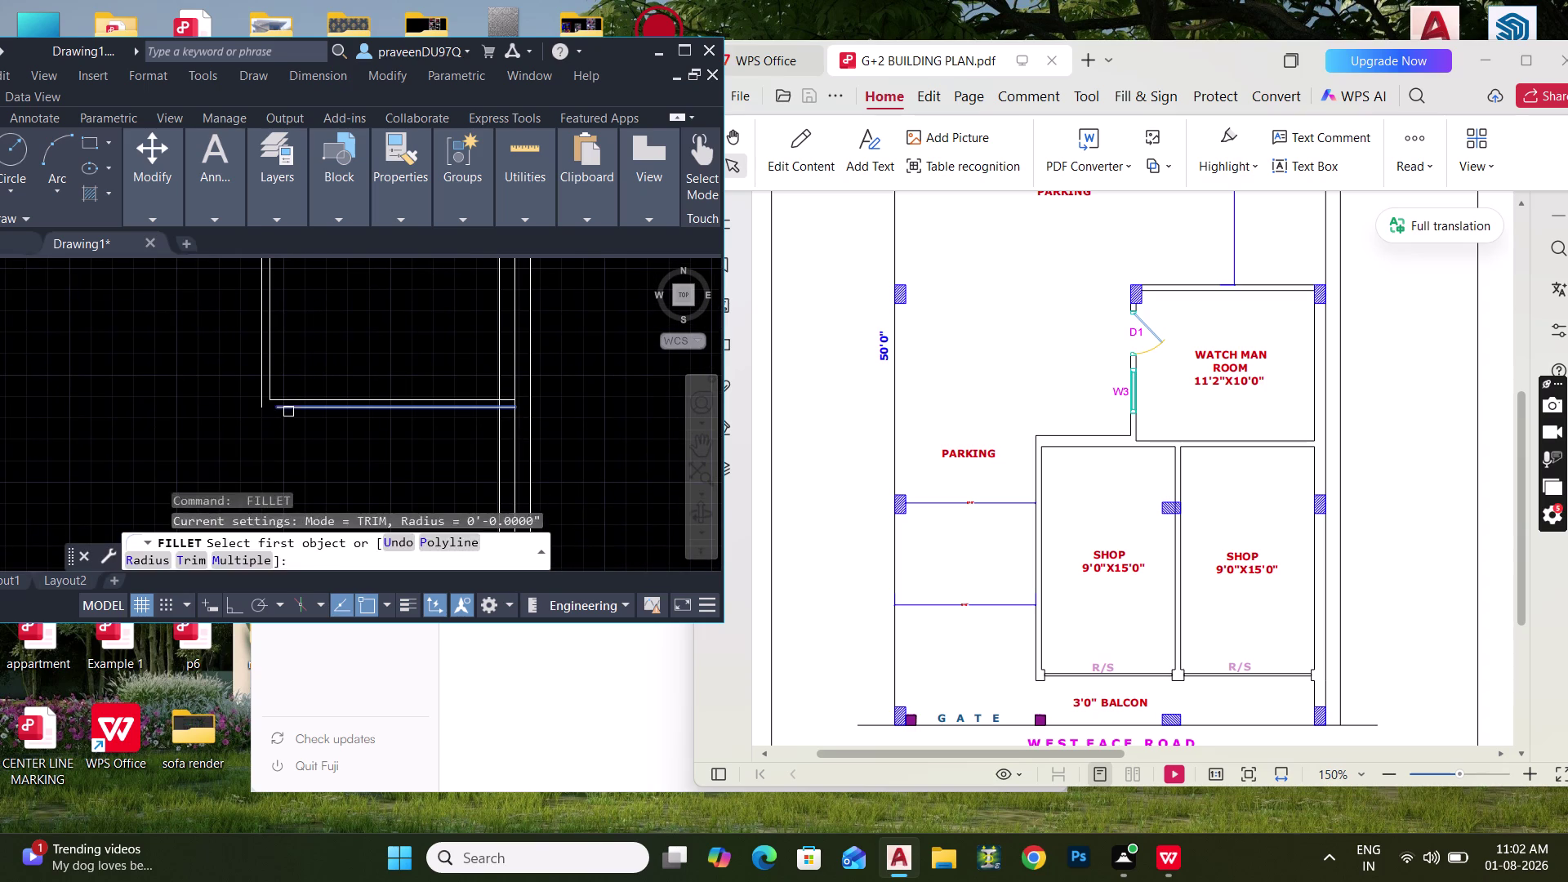
click(265, 388)
key(Escape)
Start the TR trim command at the lines needing trimming.
scroll(down, 3)
middle_drag(430, 359, 415, 428)
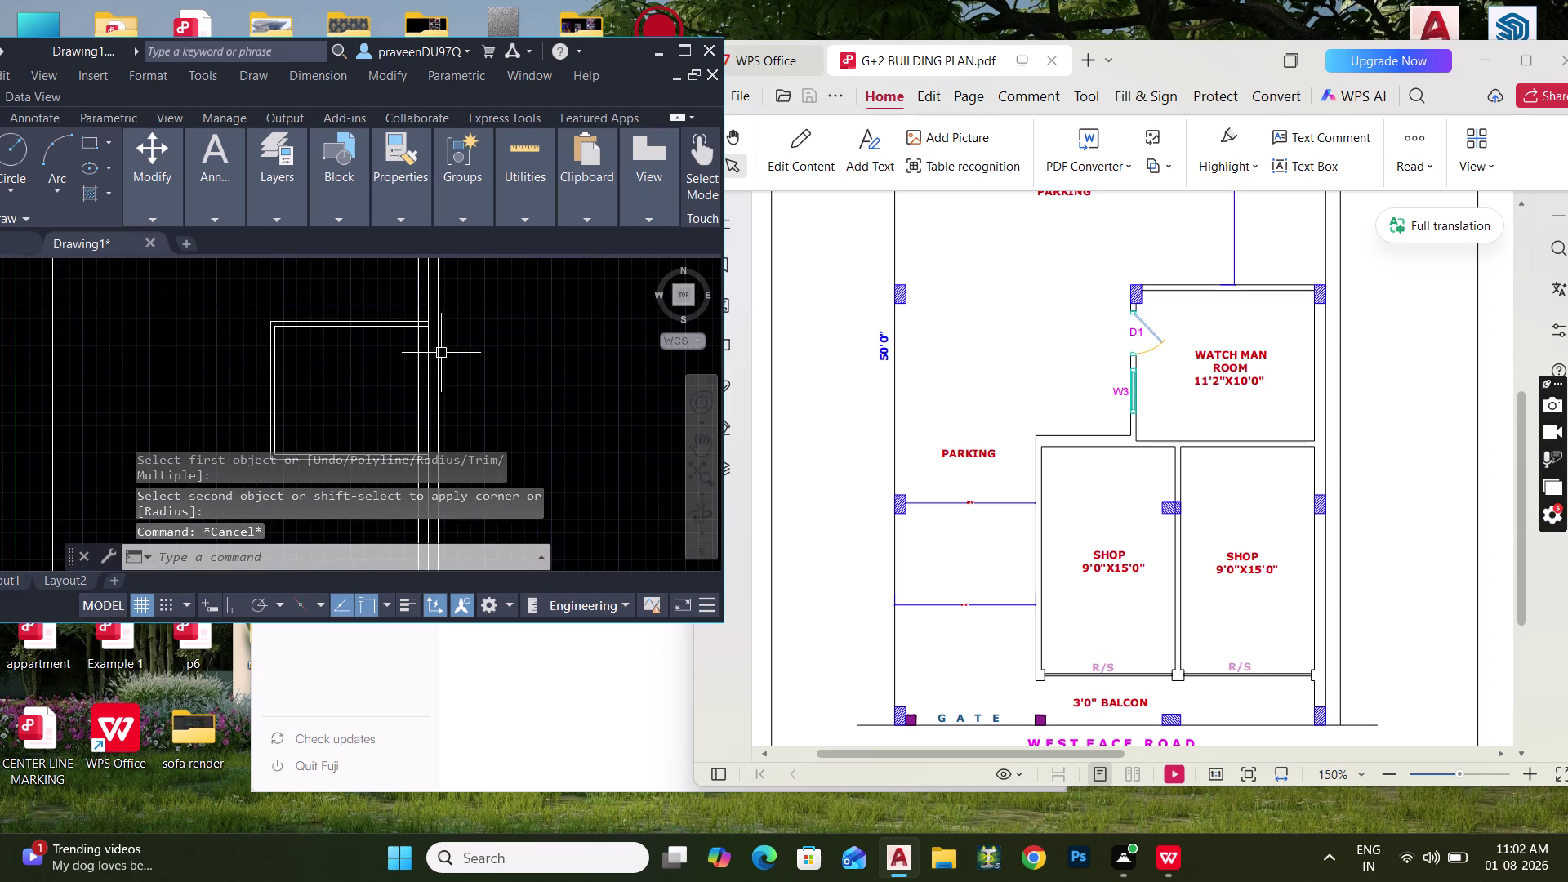
scroll(up, 3)
key(t)
text(R)
key(space)
middle_drag(424, 350, 418, 423)
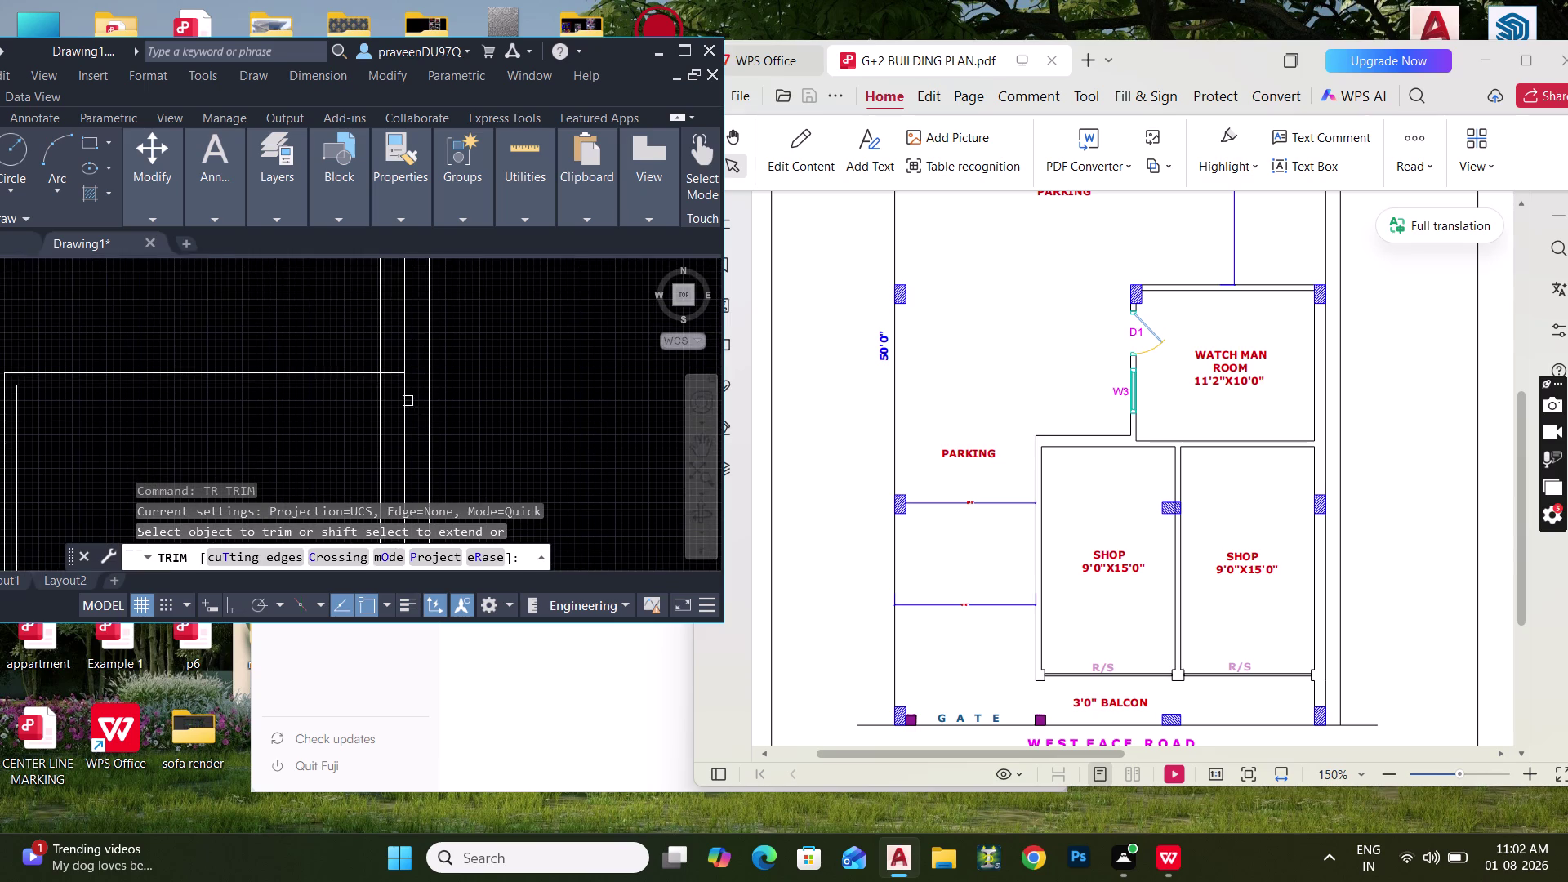
Fence-trim overlapping wall line ends and a stray wall segment.
scroll(up, 3)
drag(376, 382, 311, 379)
drag(377, 381, 372, 425)
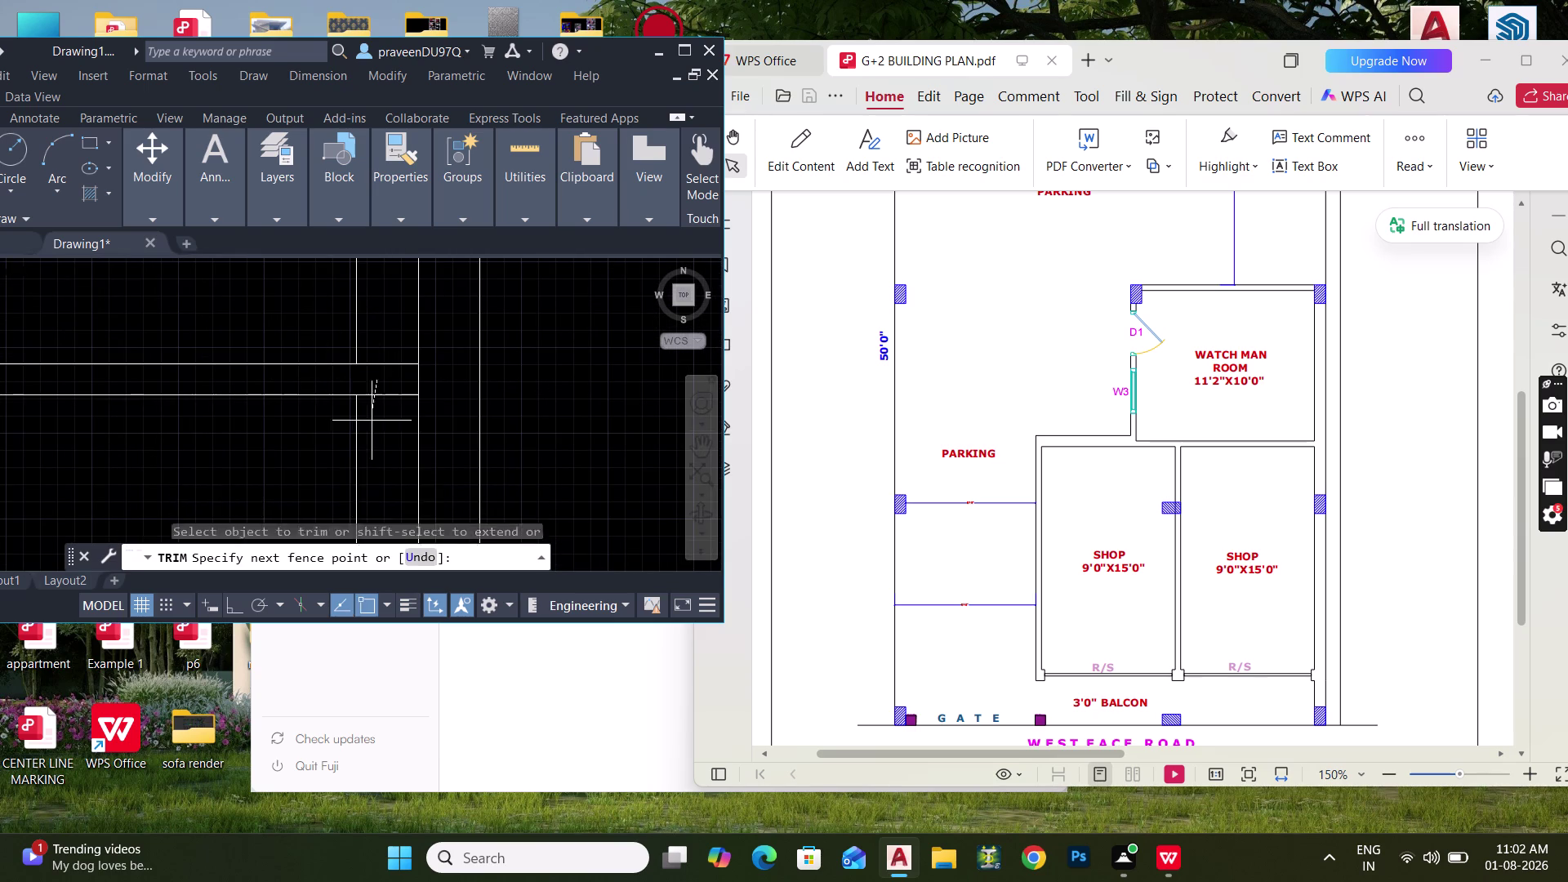
drag(371, 426, 385, 324)
scroll(down, 3)
middle_drag(393, 392, 380, 460)
scroll(down, 3)
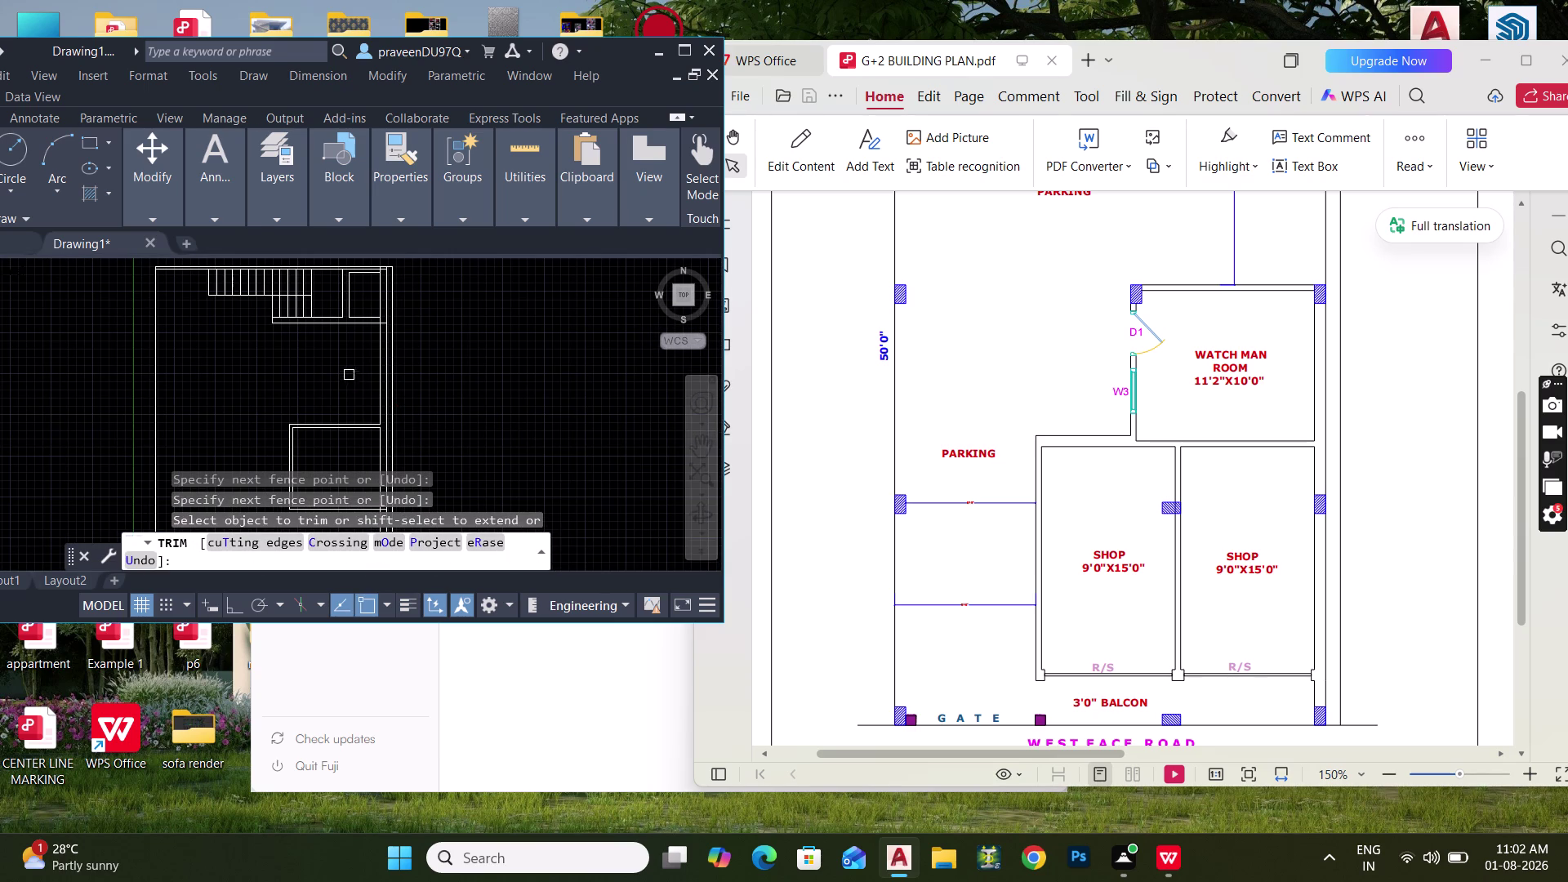
scroll(up, 3)
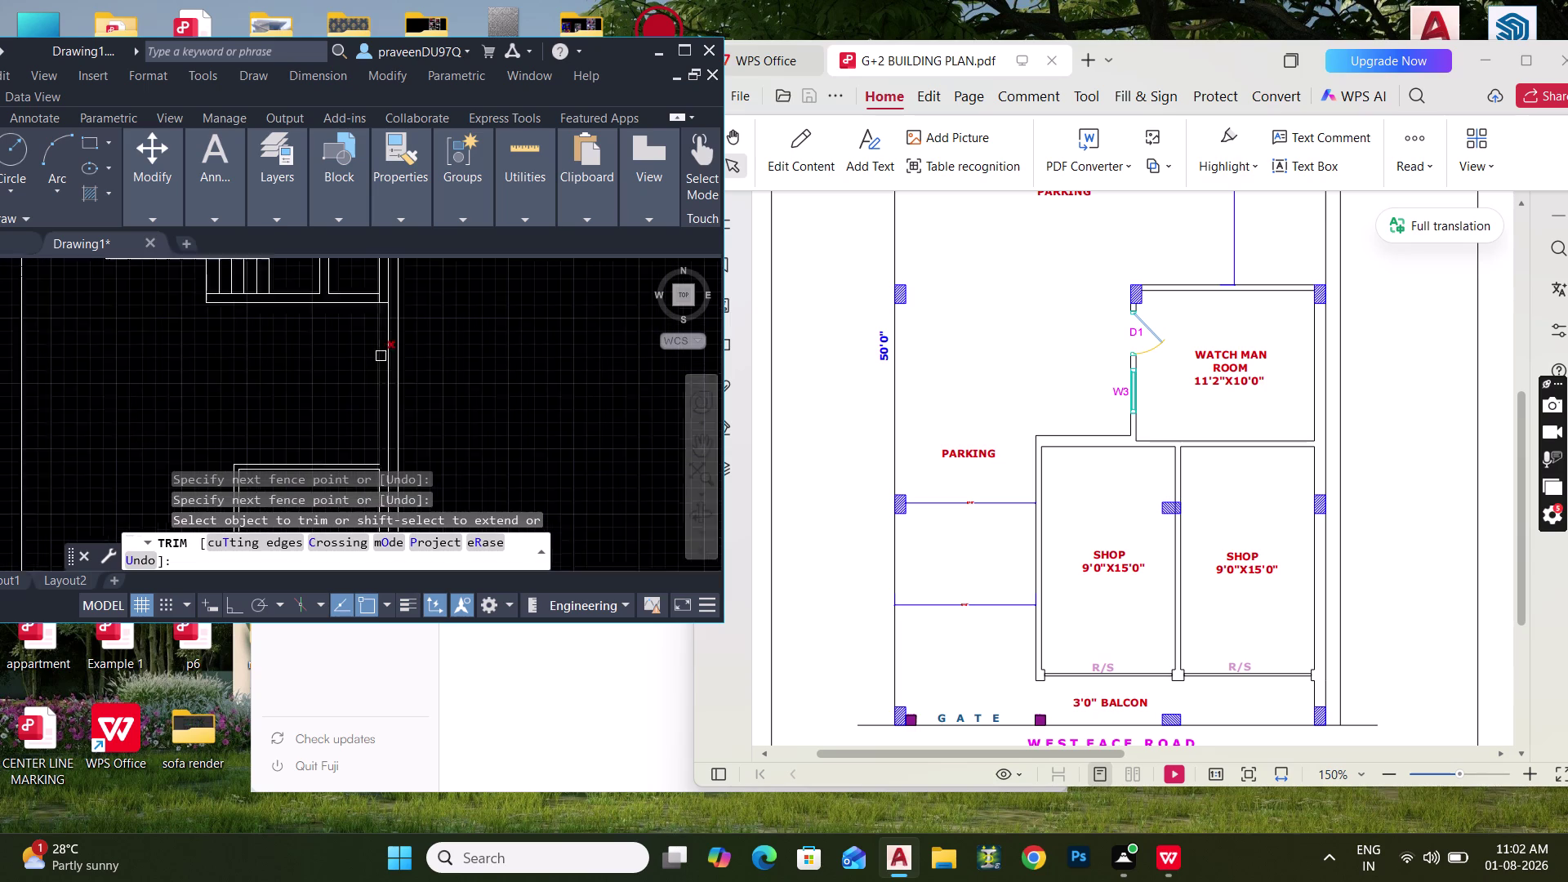
scroll(up, 3)
click(374, 355)
Trim crossing wall lines at the remaining junctions.
scroll(down, 3)
middle_drag(360, 362, 354, 428)
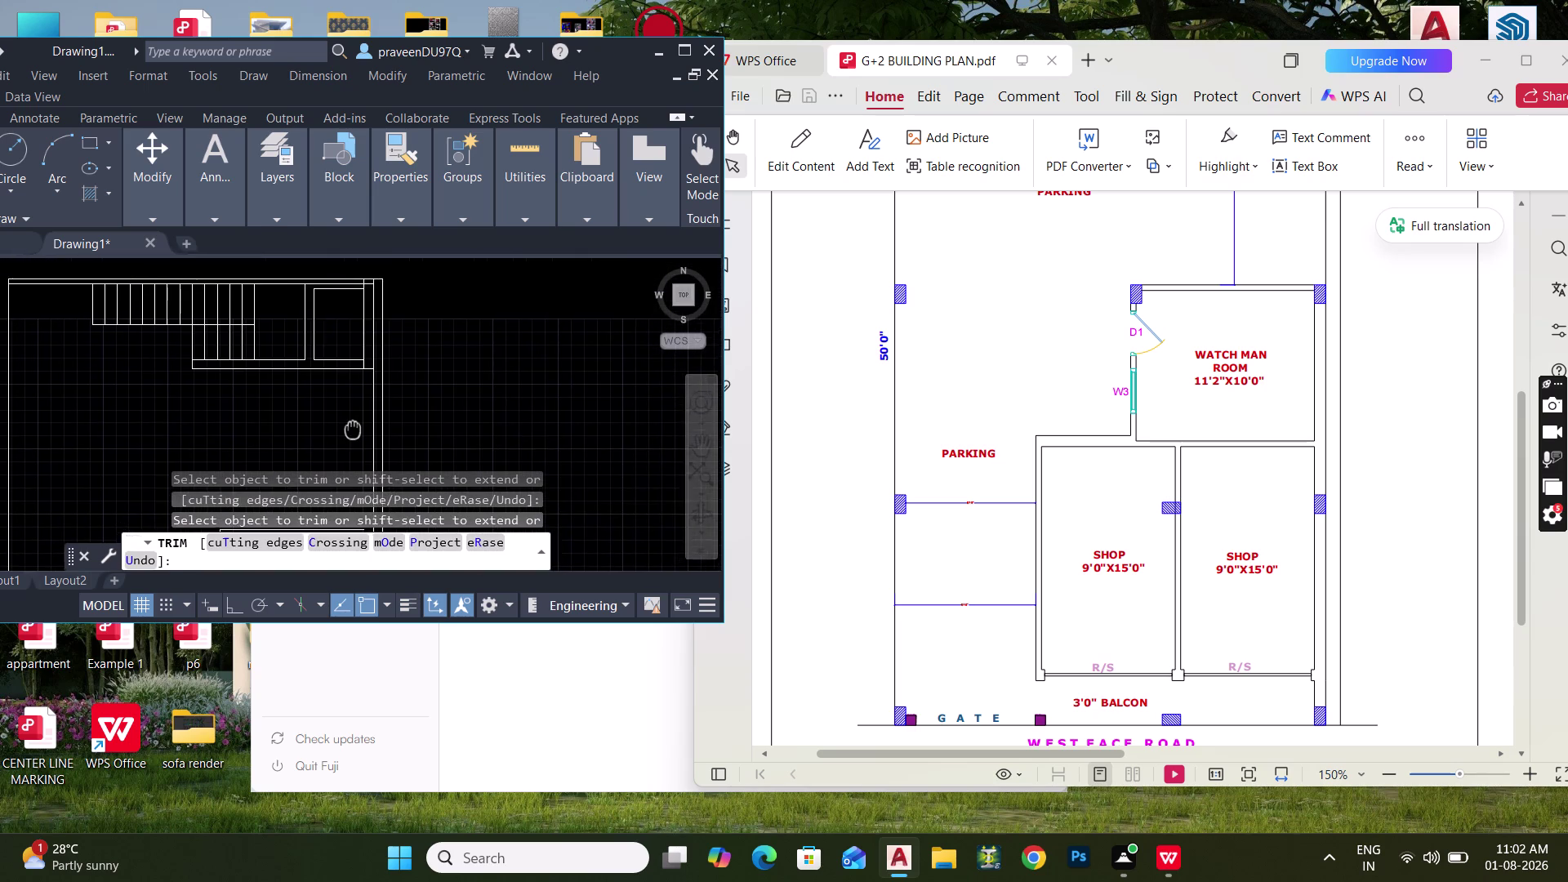
middle_drag(353, 428, 355, 429)
scroll(up, 3)
middle_drag(368, 301, 370, 326)
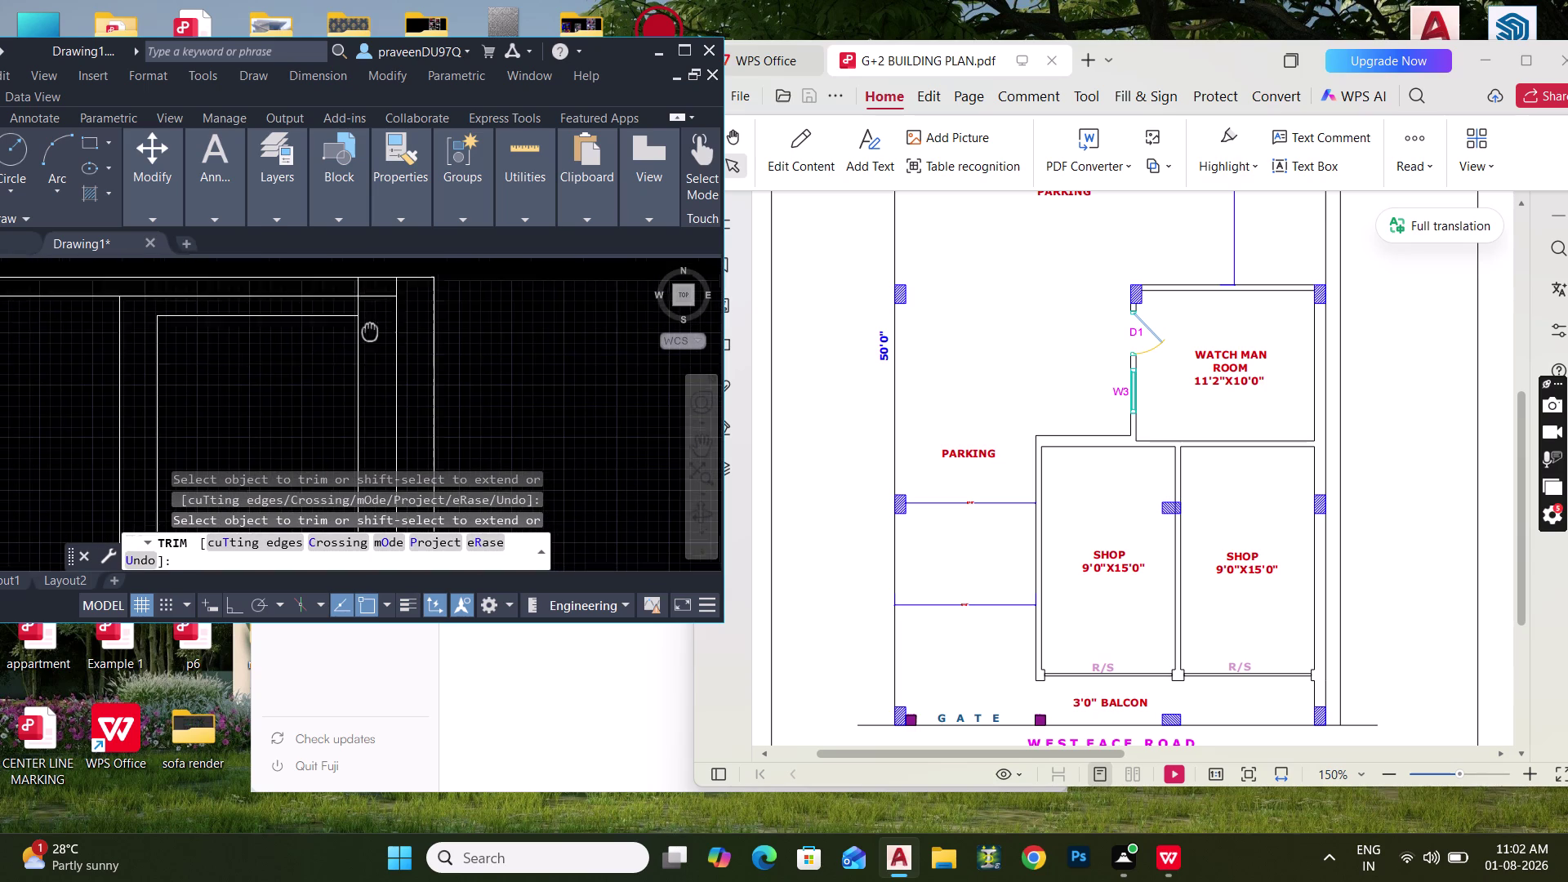
middle_drag(370, 326, 370, 382)
drag(369, 359, 340, 363)
drag(354, 339, 360, 340)
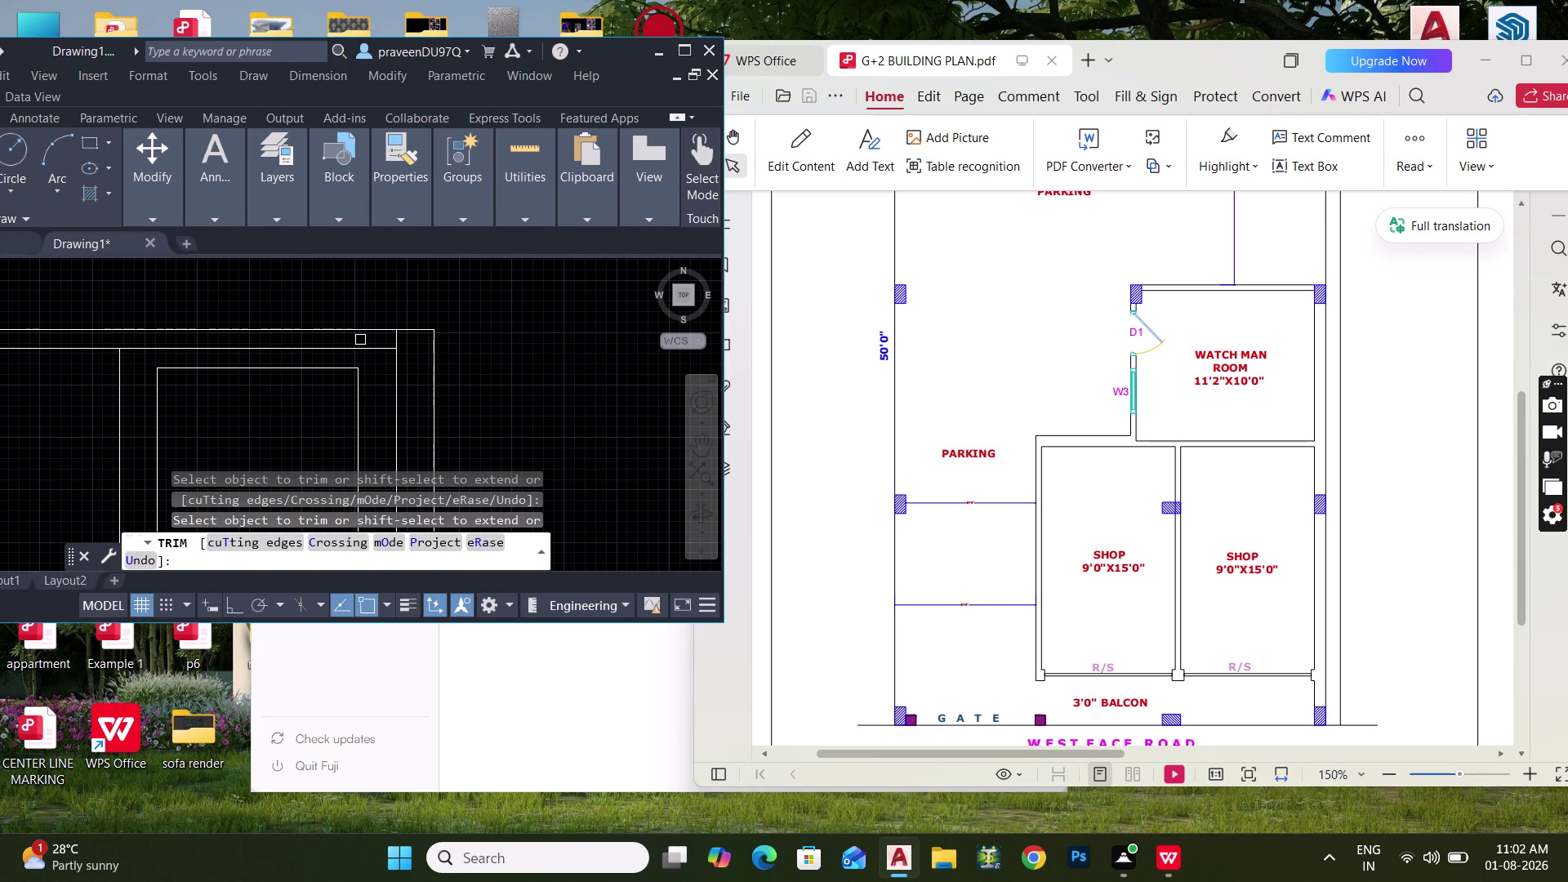
drag(360, 340, 362, 339)
scroll(down, 3)
middle_drag(380, 391, 380, 285)
scroll(up, 3)
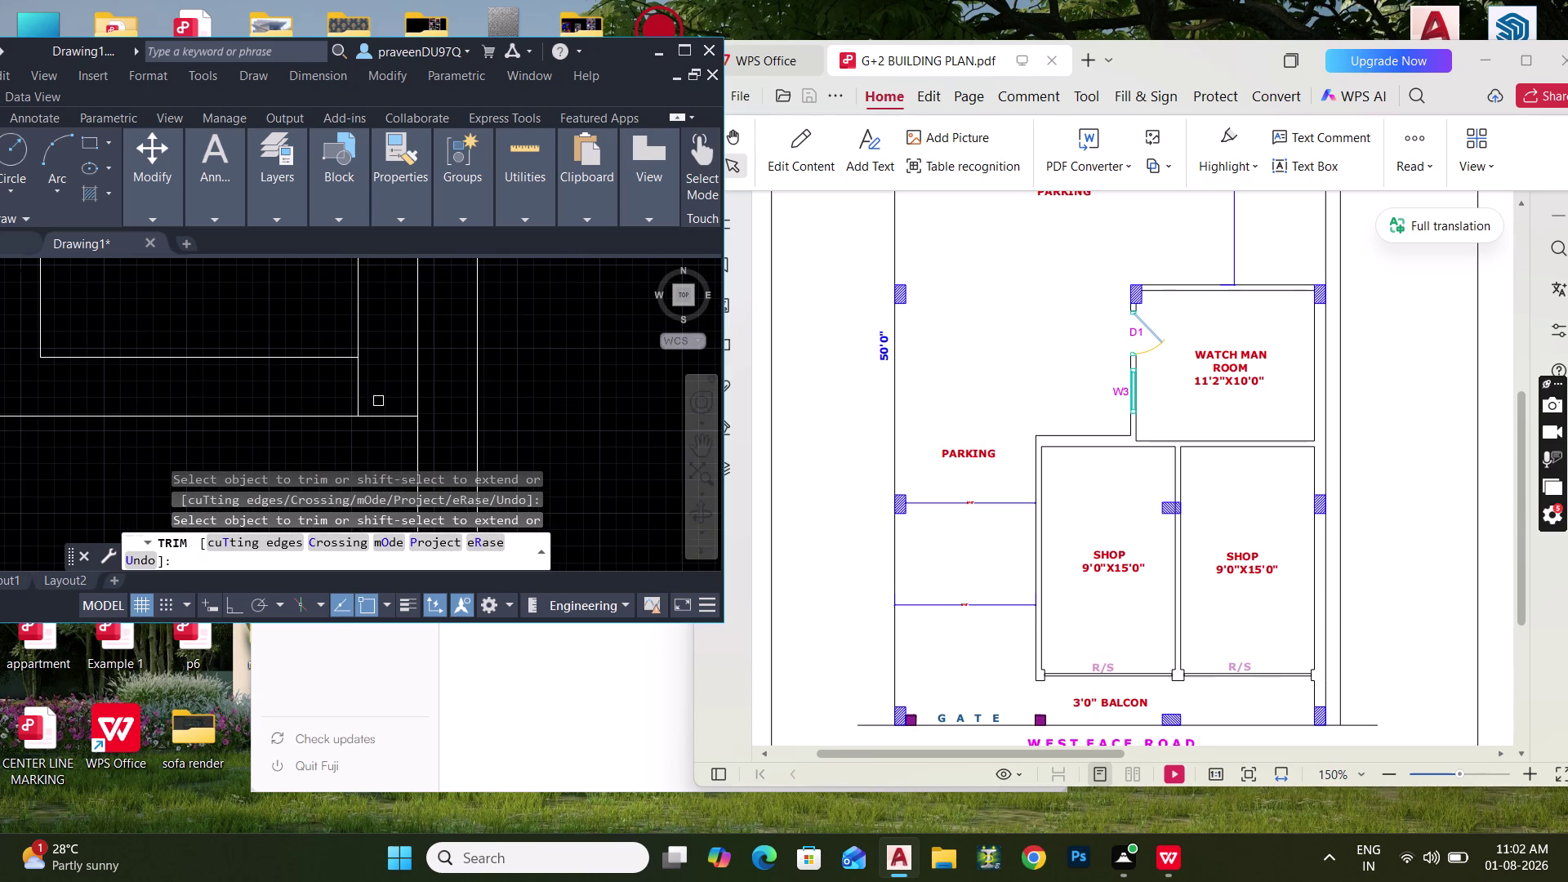
drag(374, 396, 316, 391)
scroll(down, 3)
middle_drag(337, 431, 373, 290)
scroll(down, 3)
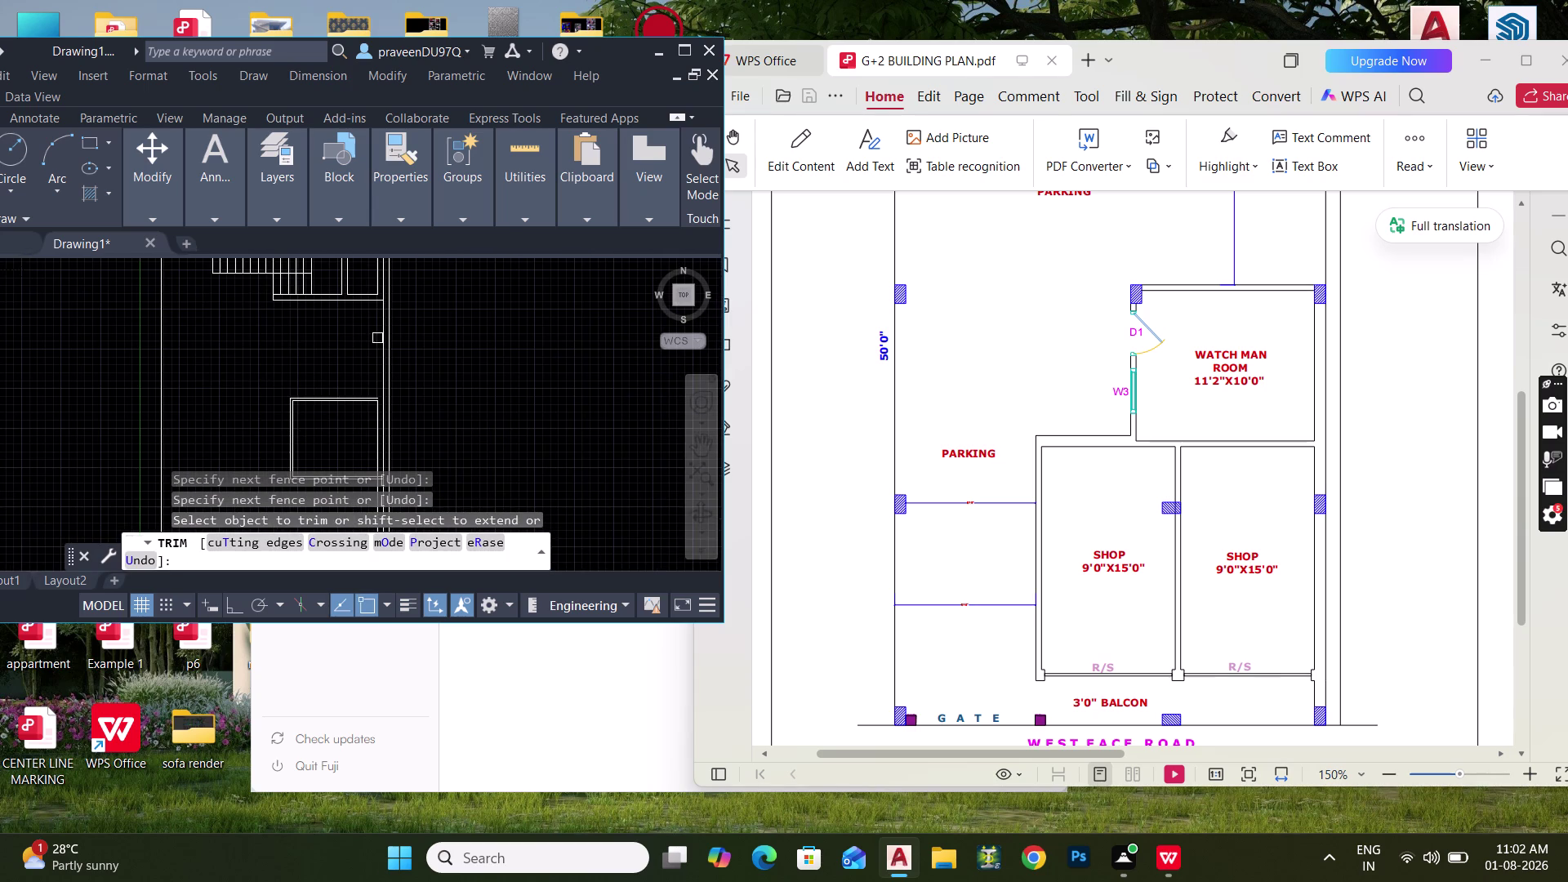
scroll(up, 3)
middle_drag(375, 387, 367, 339)
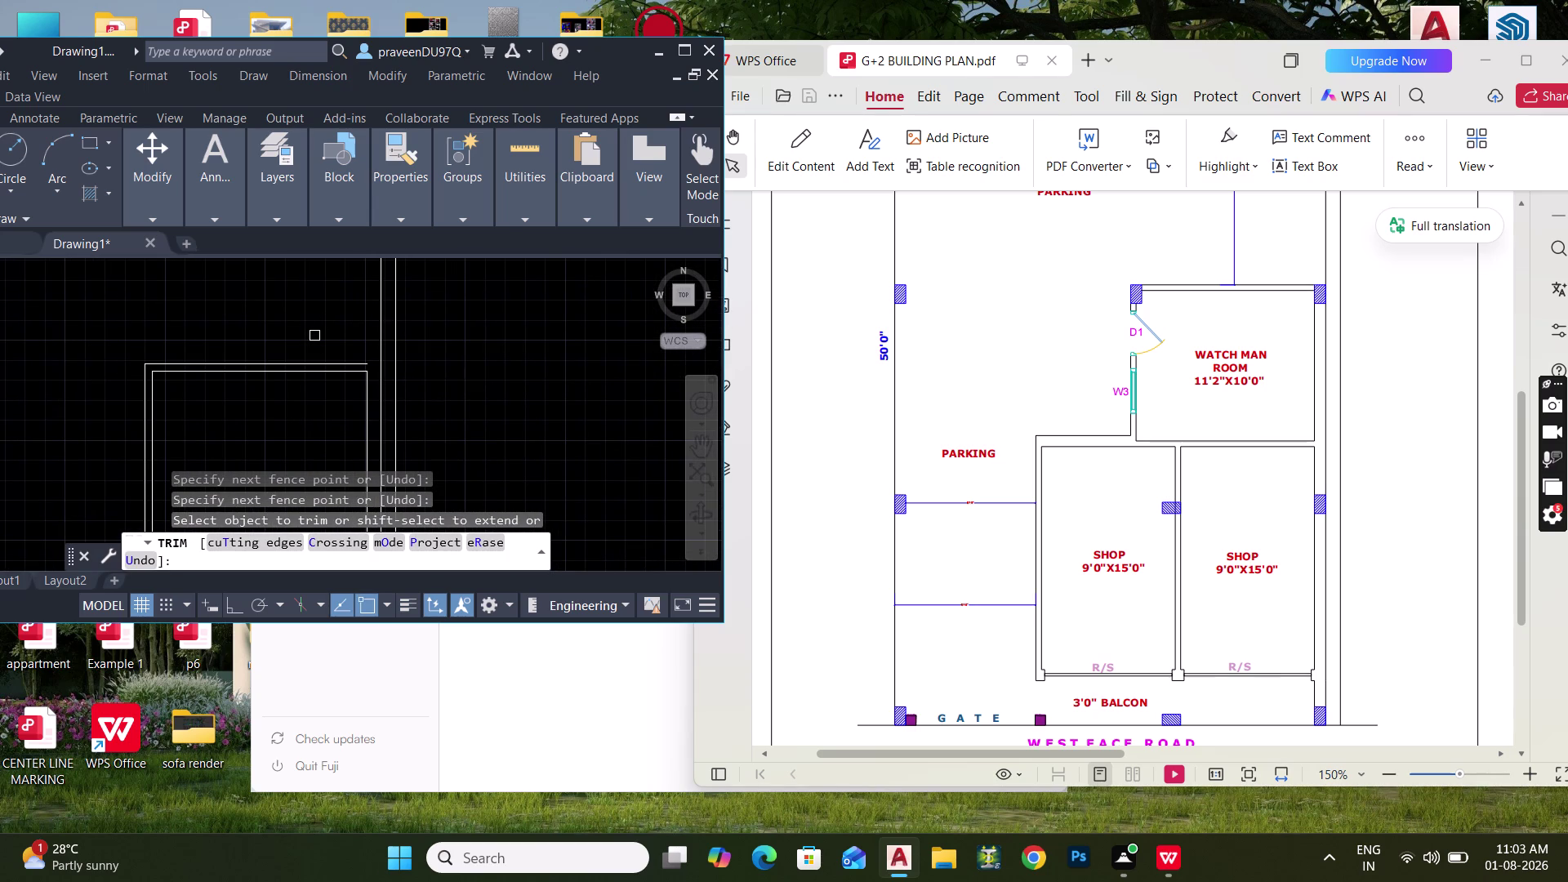
key(Escape)
key(Escape)
Extend two wall lines to their boundaries with EX.
middle_drag(371, 357, 362, 329)
scroll(up, 3)
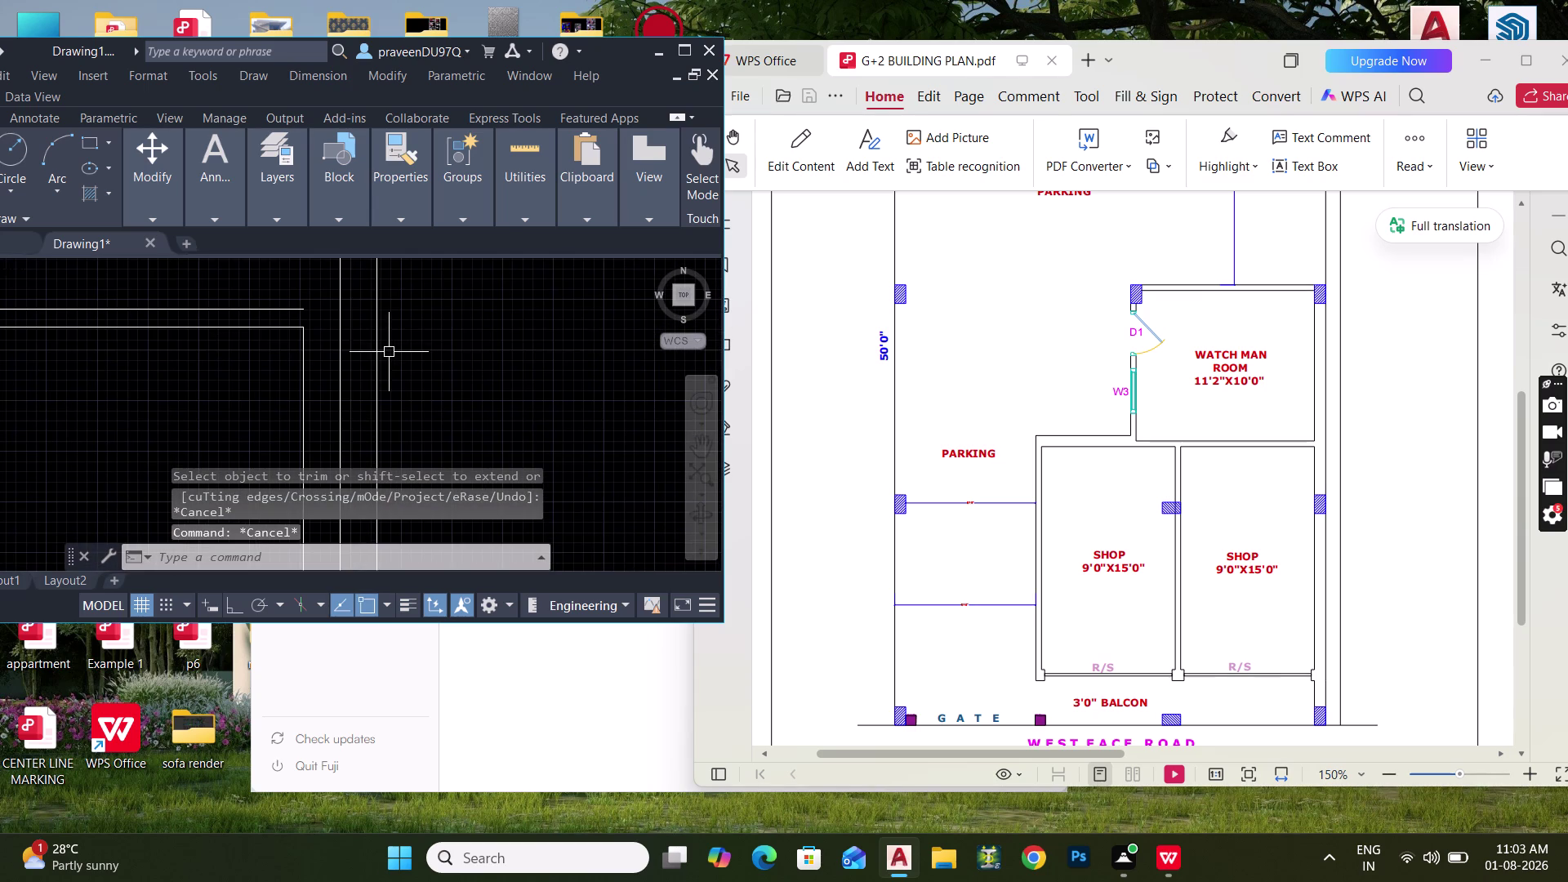
text(EX)
key(space)
click(288, 315)
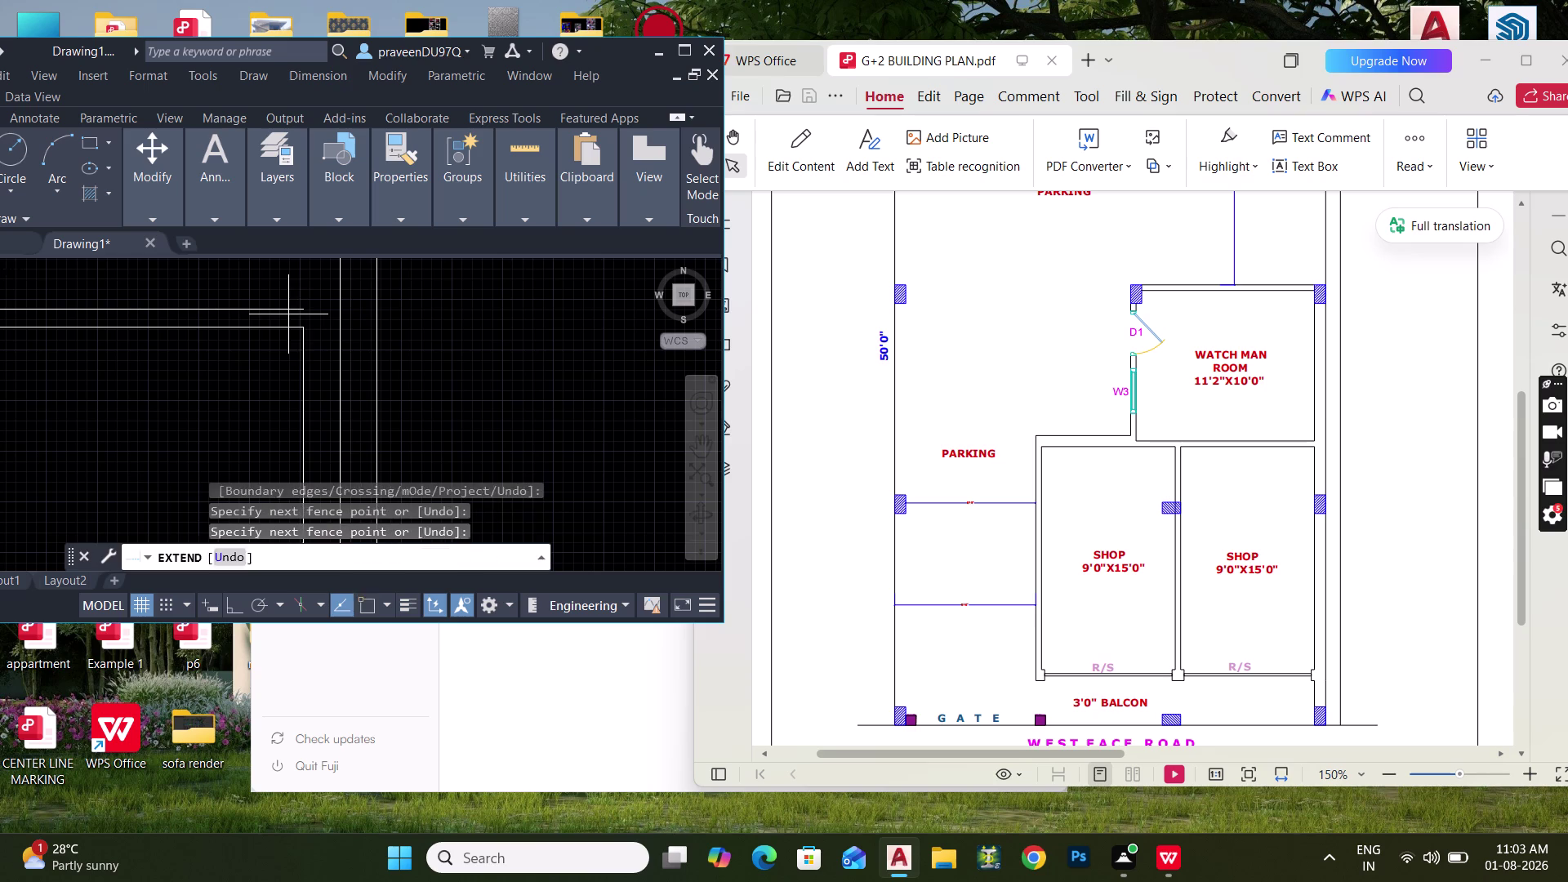
key(Escape)
key(space)
click(294, 308)
key(Escape)
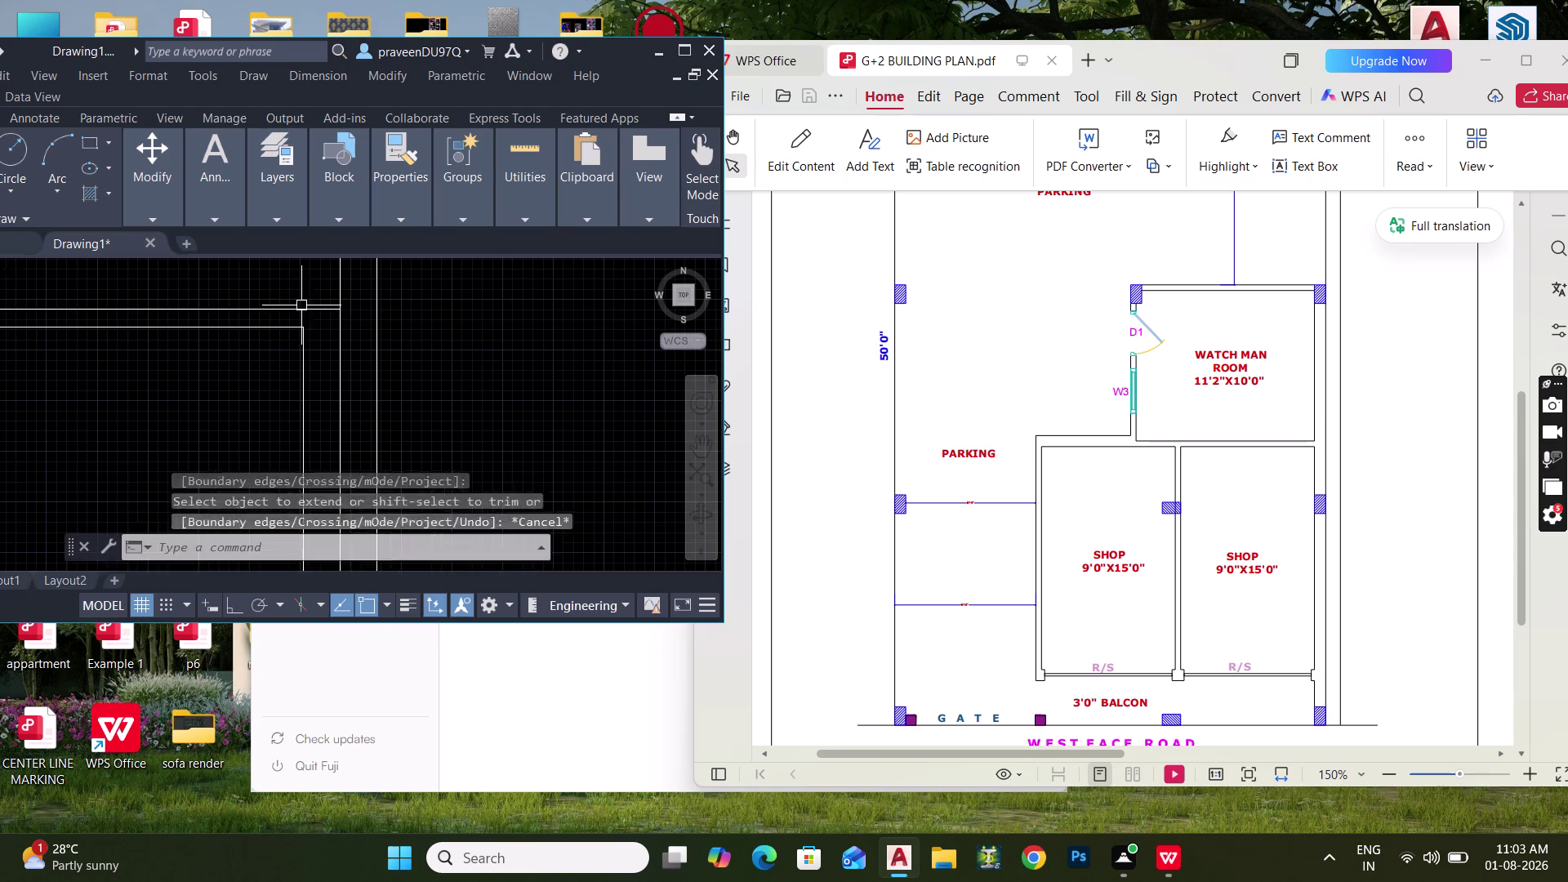
middle_drag(324, 306, 344, 266)
Pick two wall points for a trial linear dimension, then cancel it.
key(d)
key(l)
key(i)
key(space)
click(318, 329)
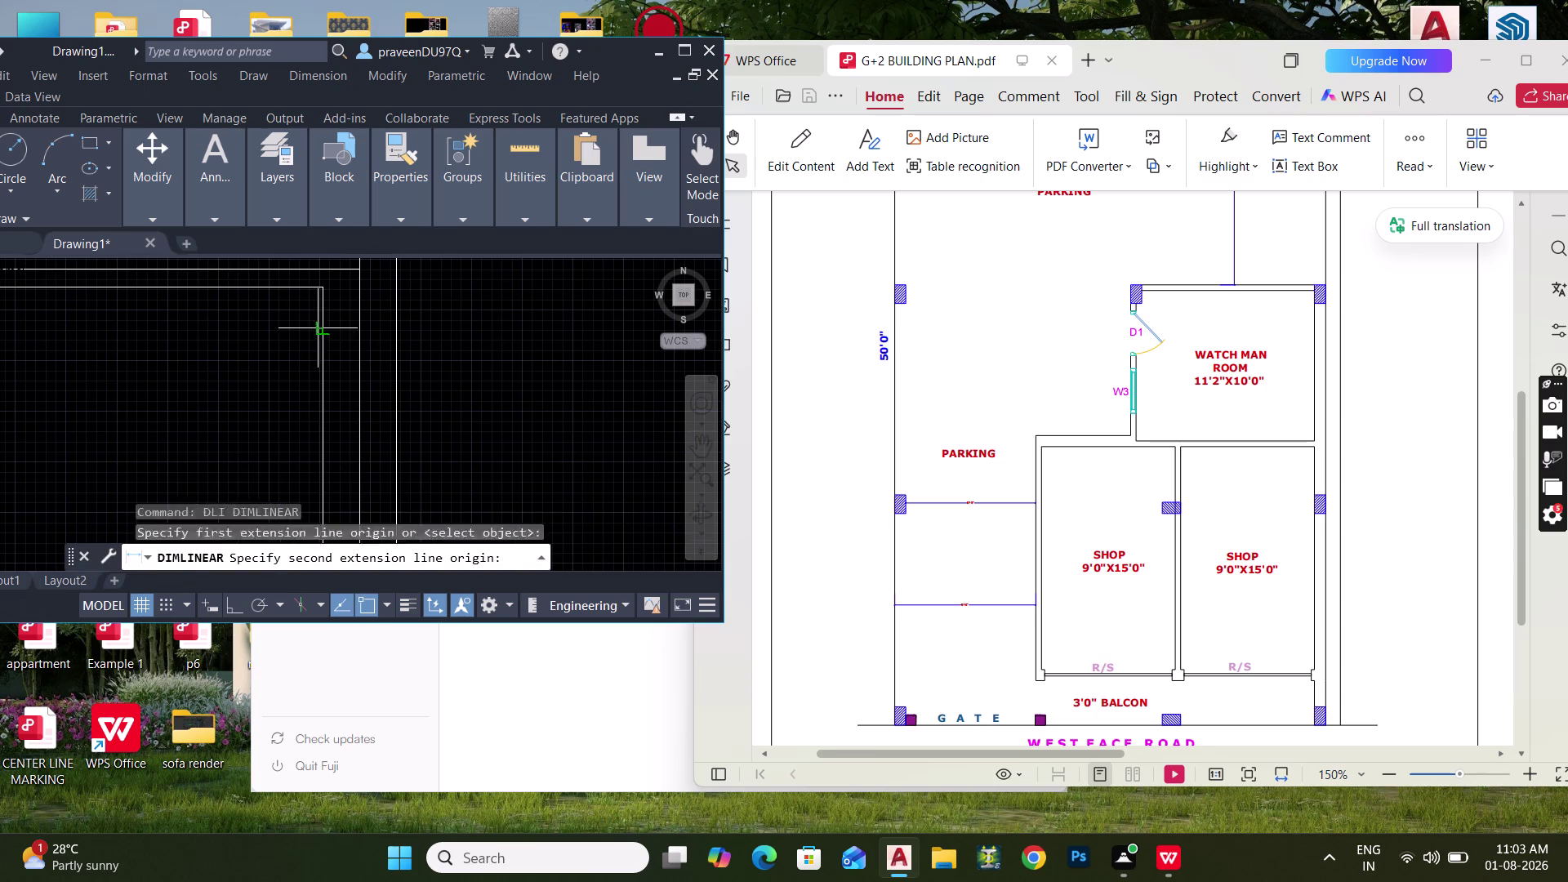
click(353, 335)
key(Escape)
Pan around the plan to inspect the walls, cancelling a started fillet.
scroll(down, 3)
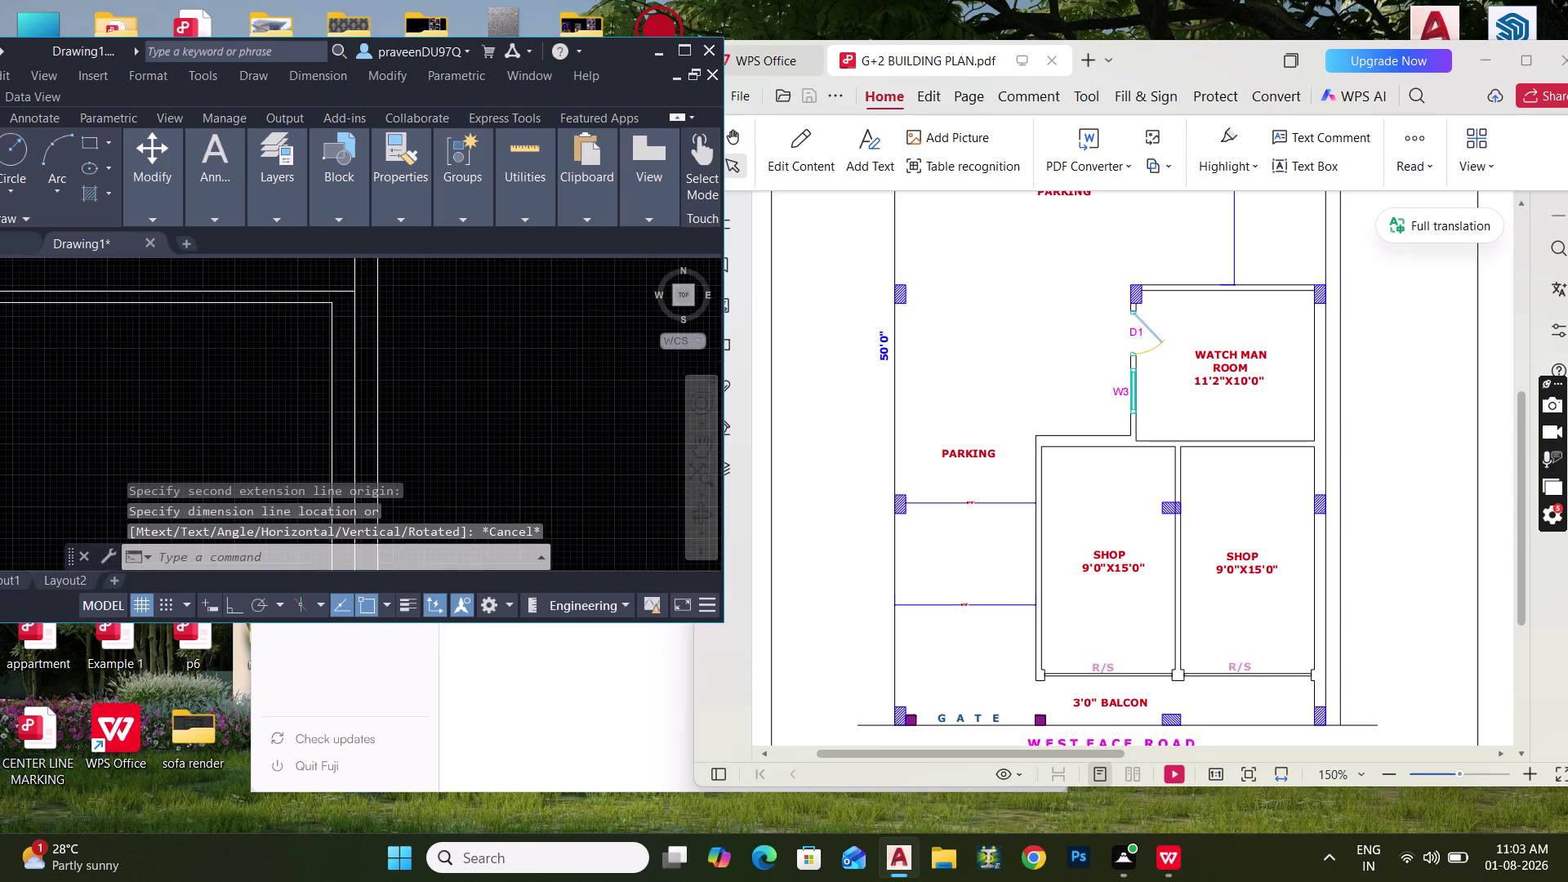
scroll(down, 3)
middle_drag(338, 371, 352, 285)
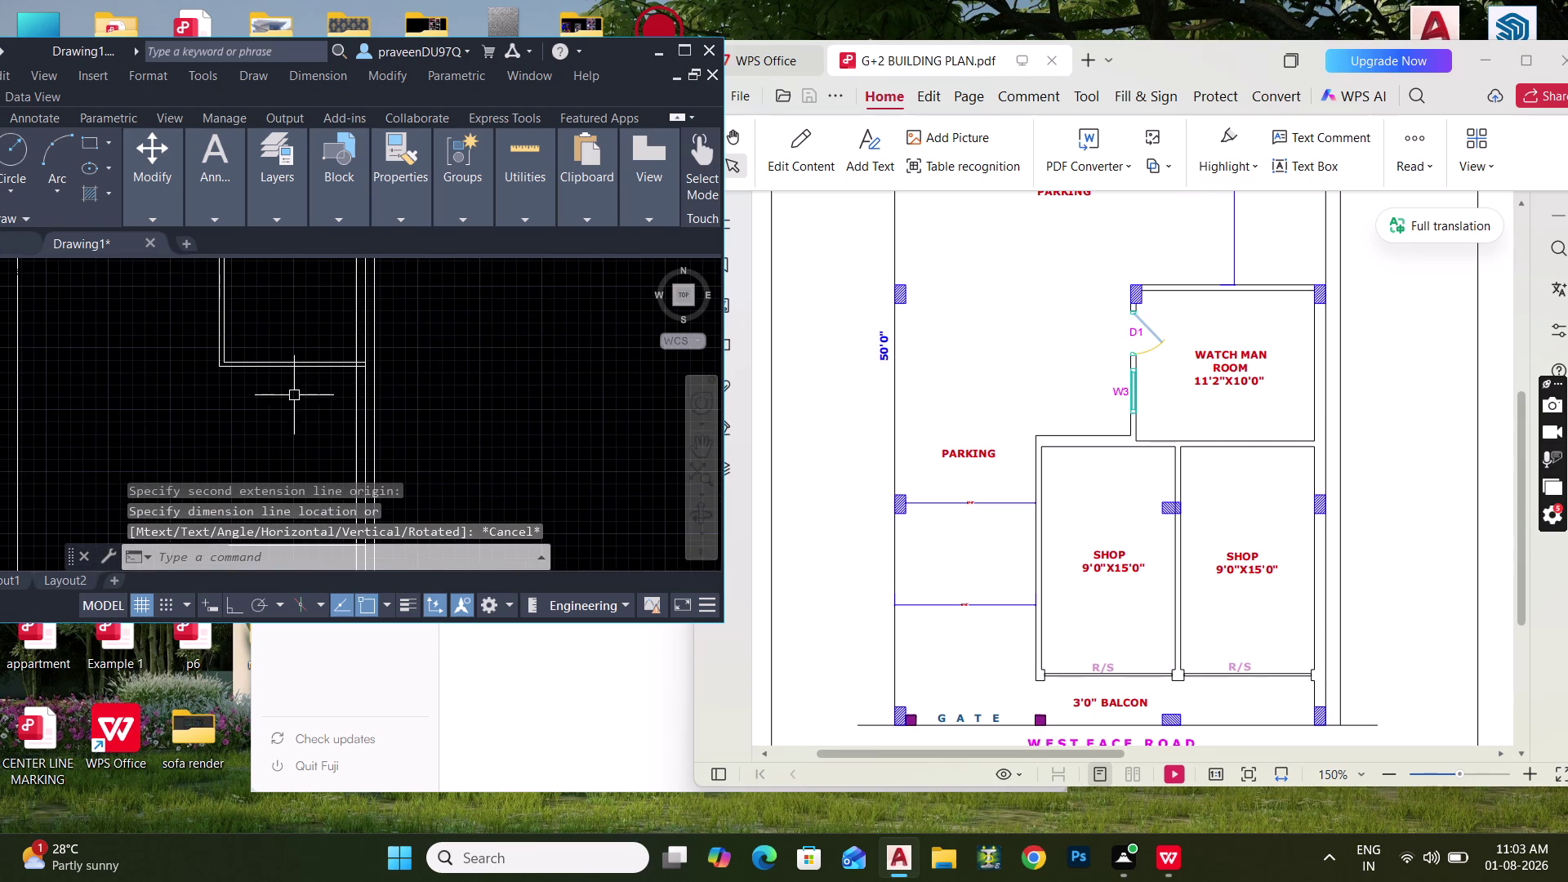
middle_drag(299, 394, 330, 372)
middle_drag(400, 333, 398, 408)
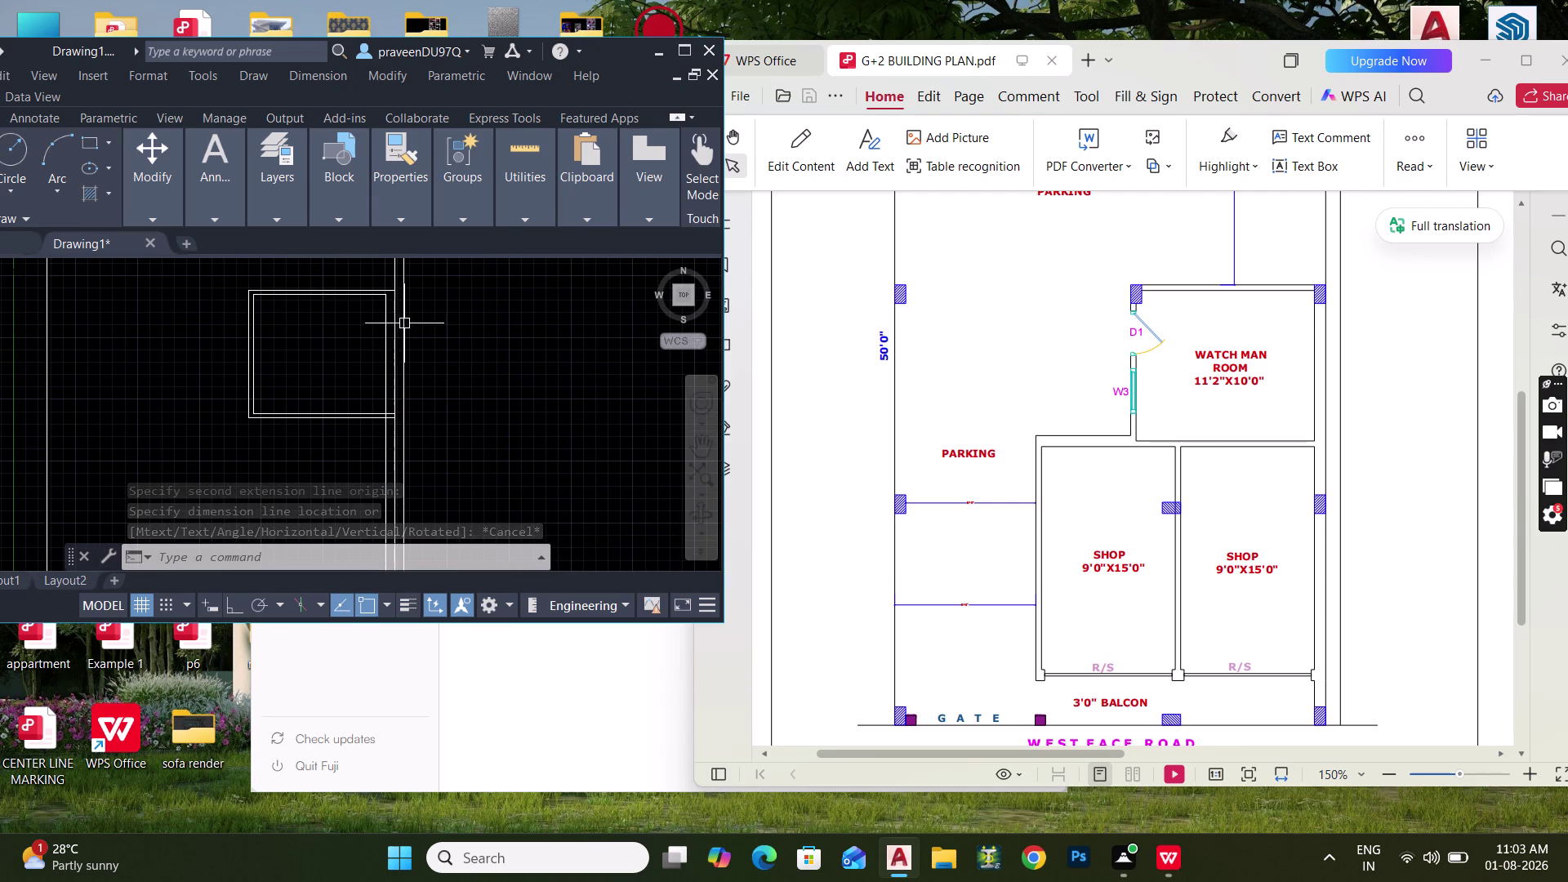
scroll(up, 3)
key(f)
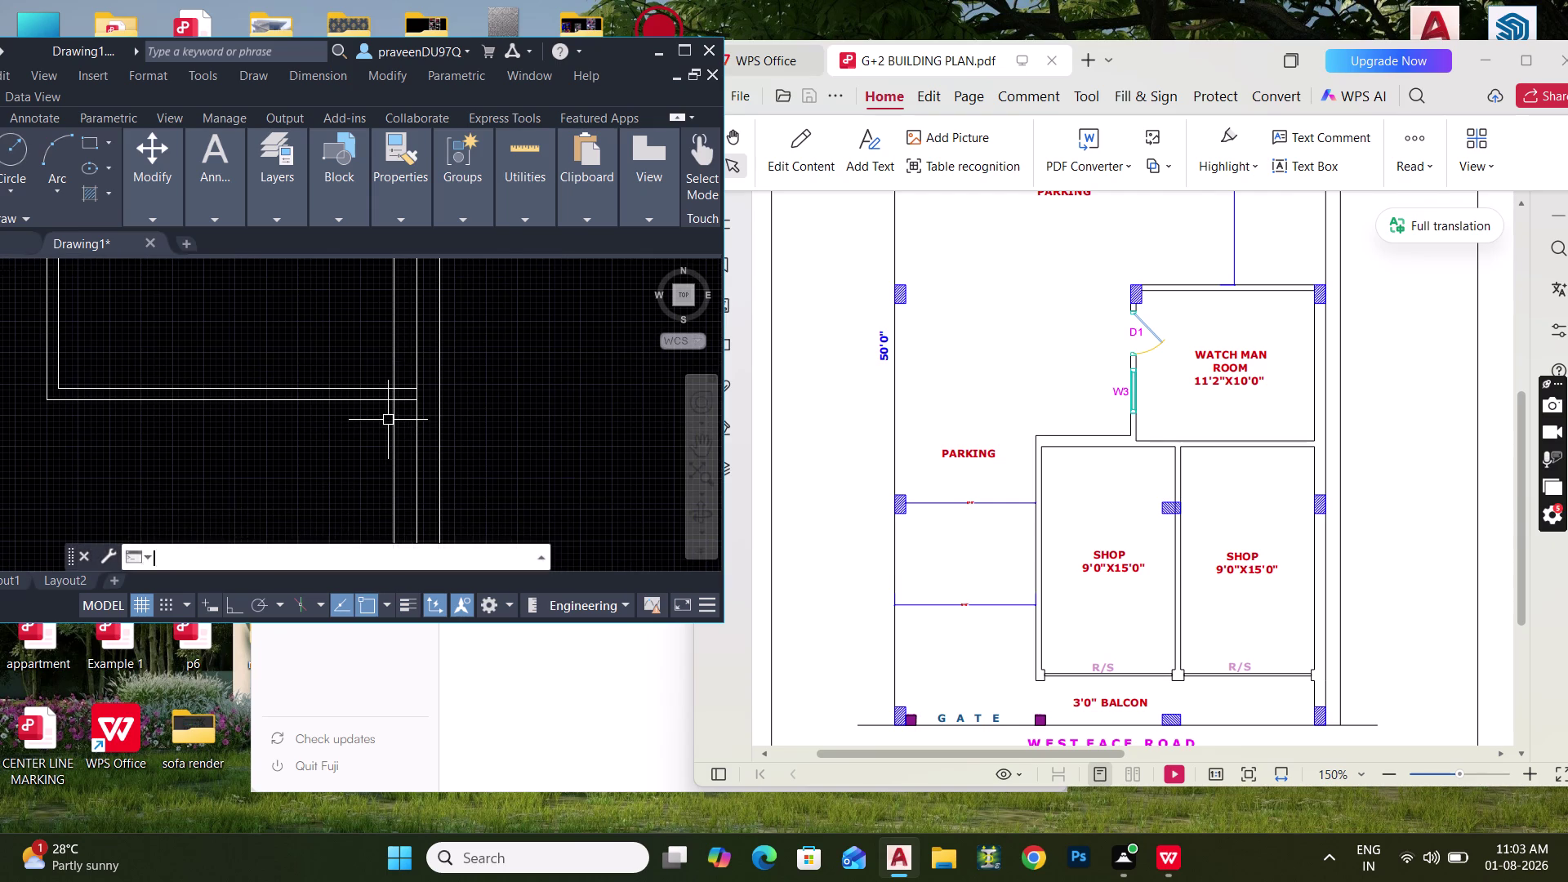
key(space)
scroll(up, 3)
key(Escape)
key(Escape)
Fence-trim the leftover overlapping wall line end with TR.
key(t)
text(R)
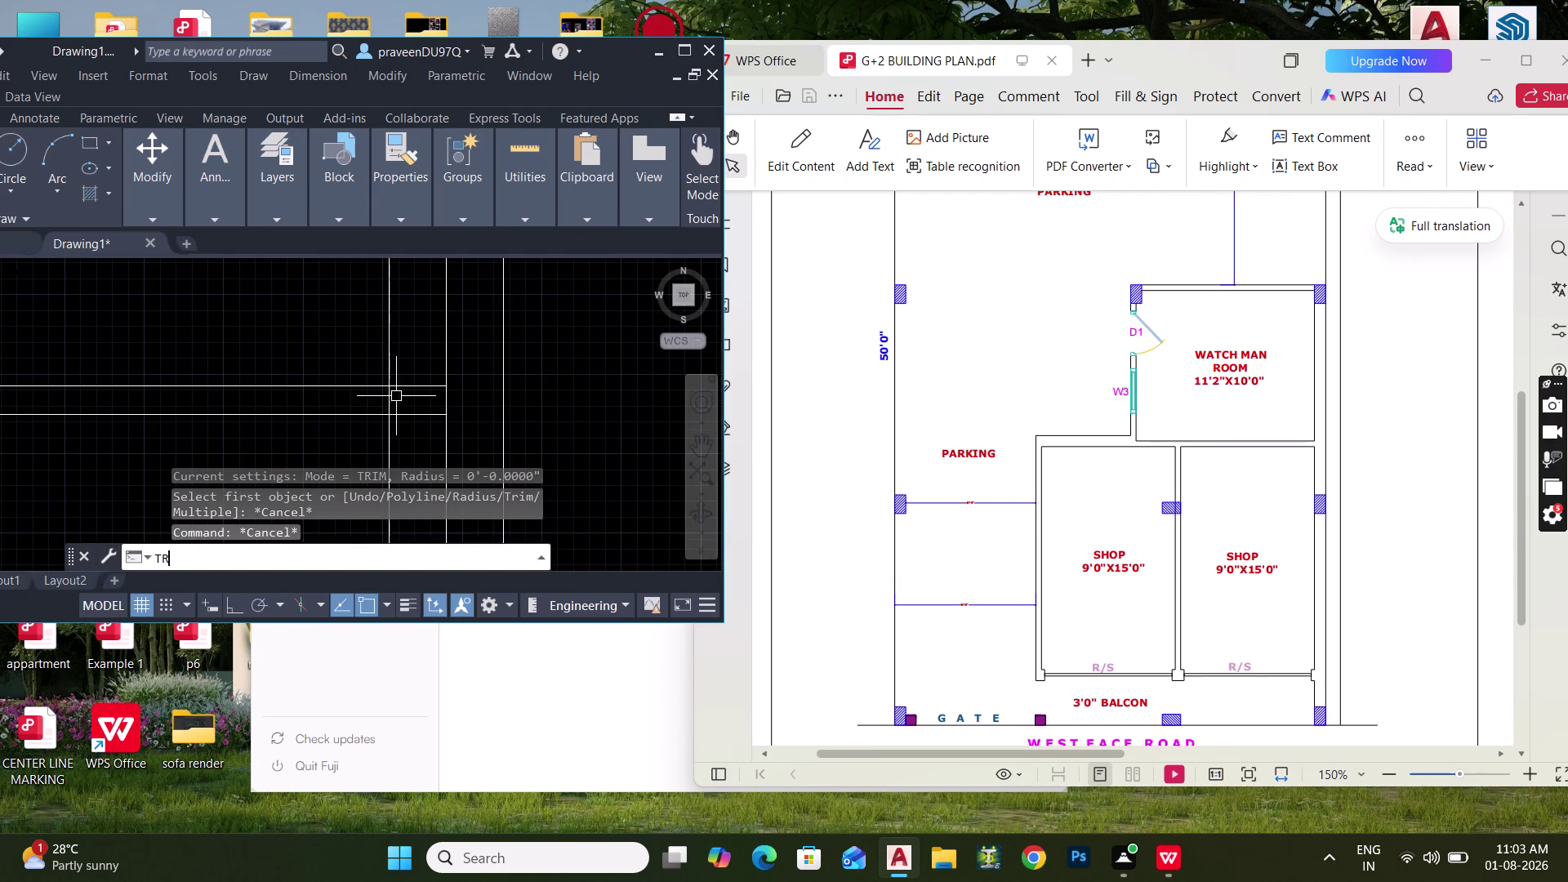
key(space)
drag(403, 378, 412, 437)
scroll(down, 3)
middle_drag(418, 403, 435, 347)
key(Escape)
scroll(down, 3)
middle_drag(414, 377, 424, 319)
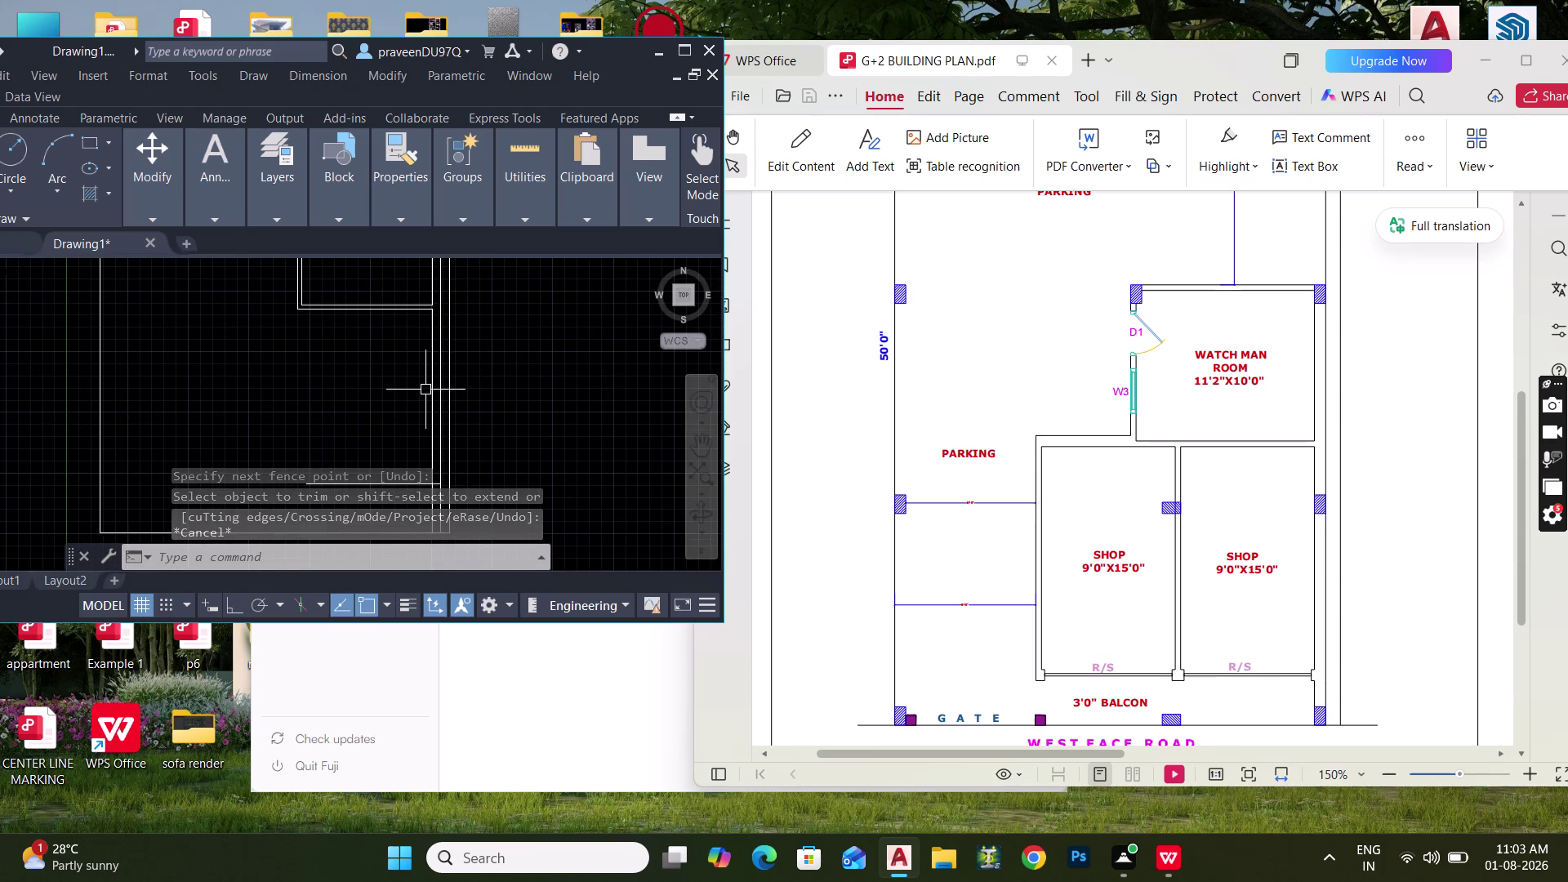
Try offsetting a wall line 9' to the left, then cancel.
text(O)
key(space)
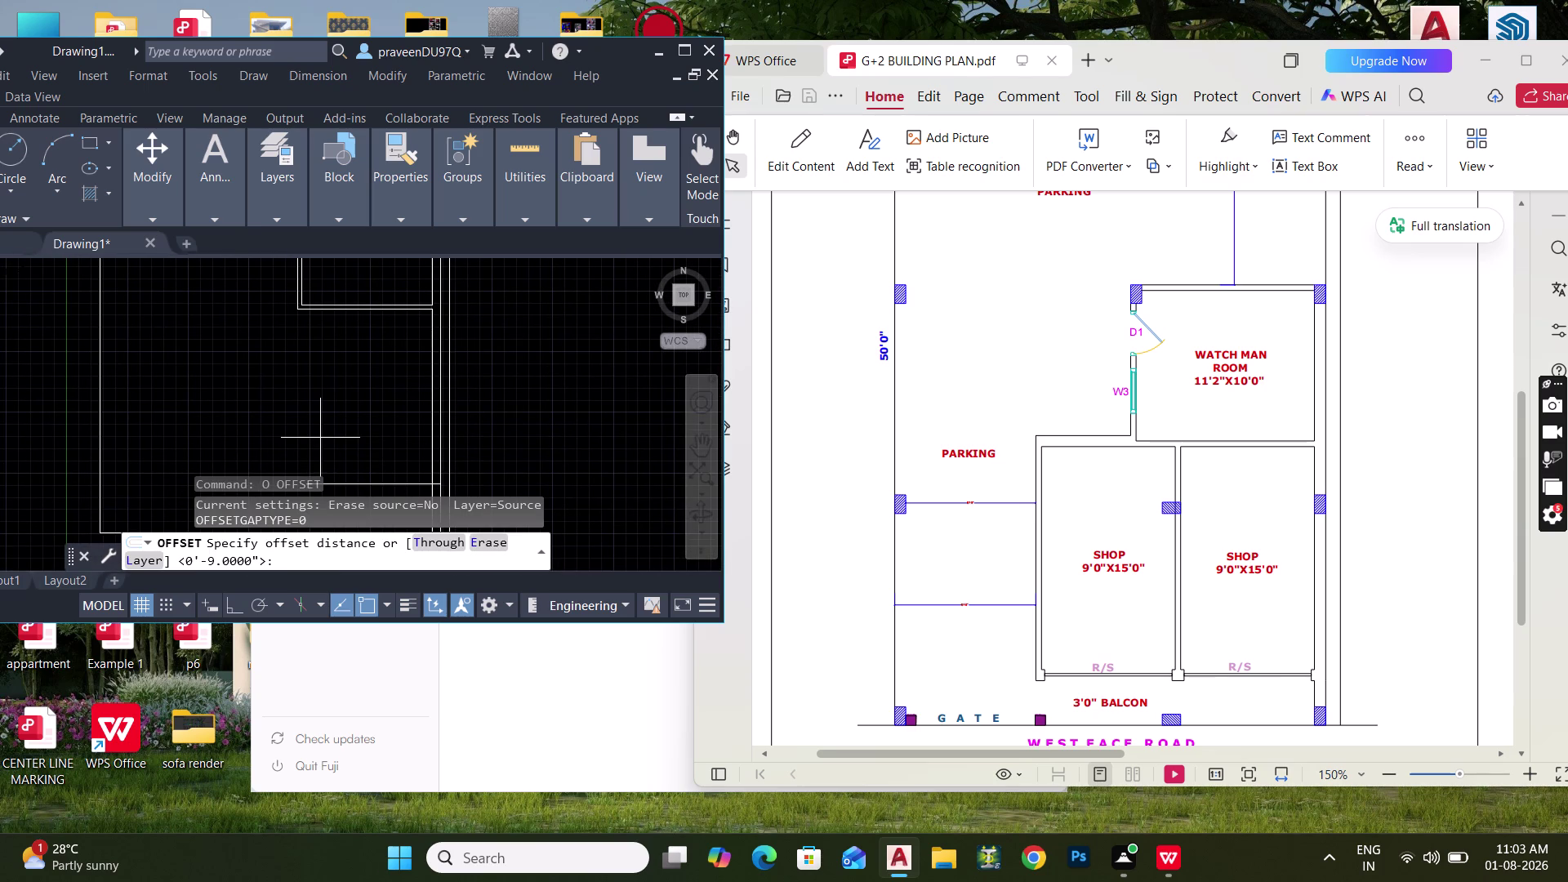
text(9')
key(Return)
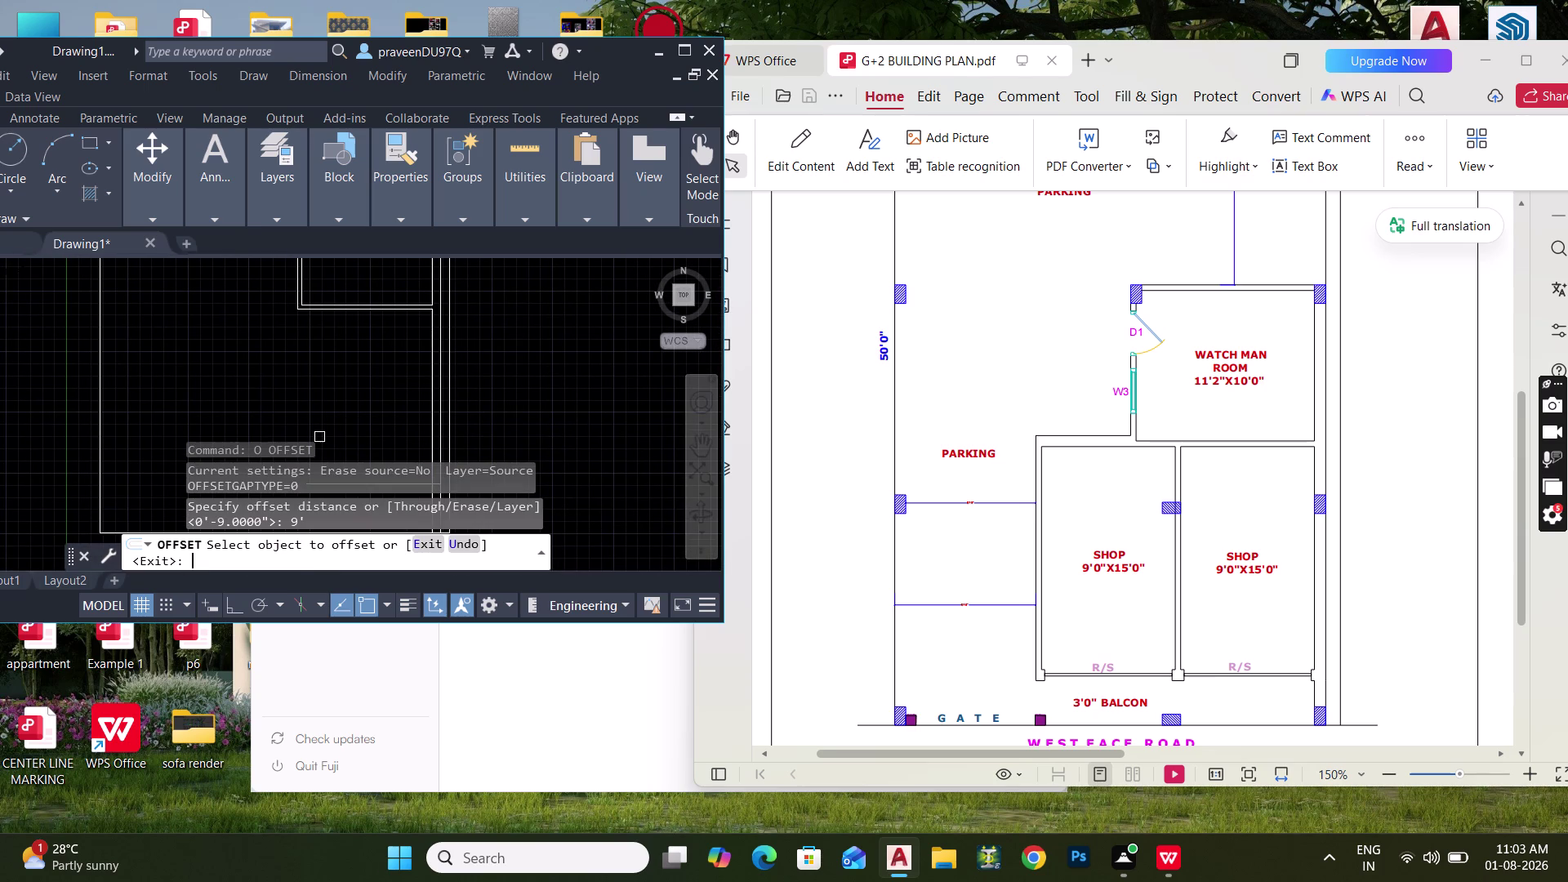
click(433, 408)
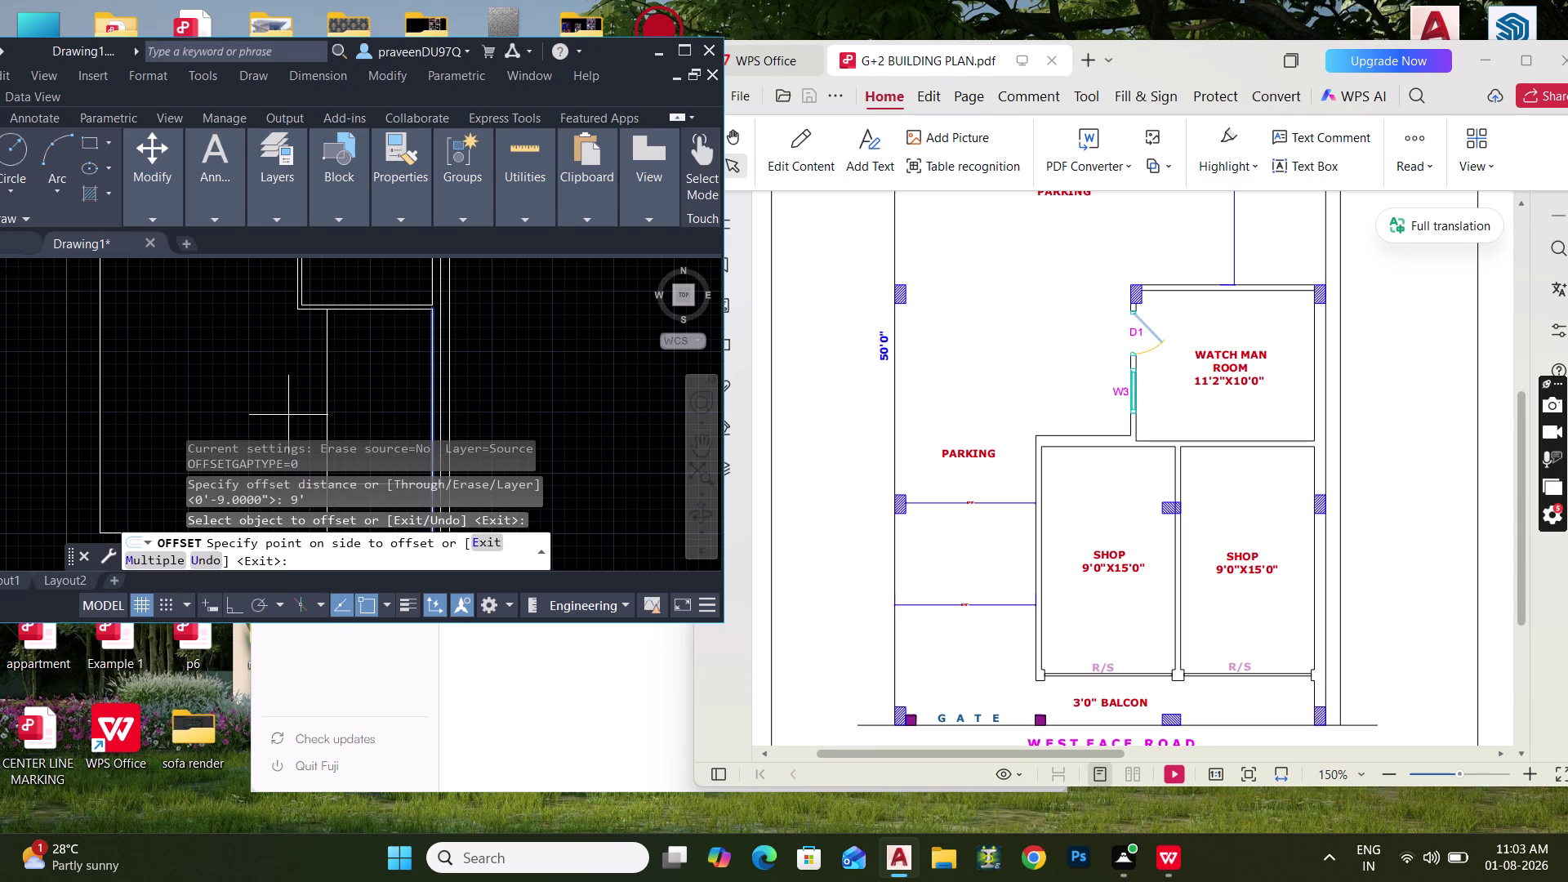
click(288, 415)
key(Escape)
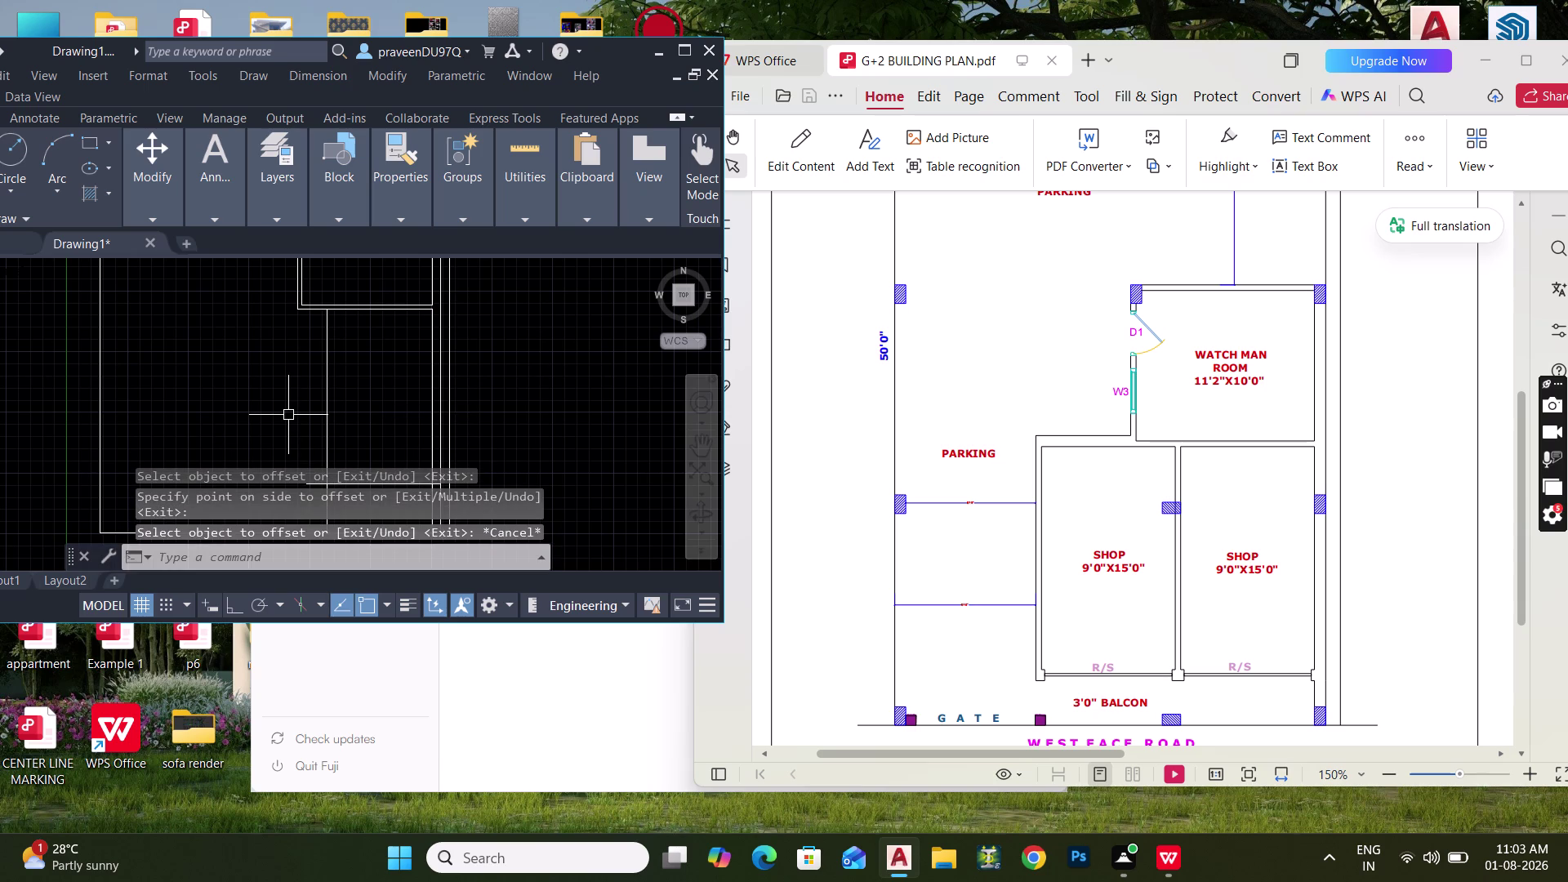
Dimension between the two parallel wall lines to confirm the 9' gap.
text(DLI)
key(space)
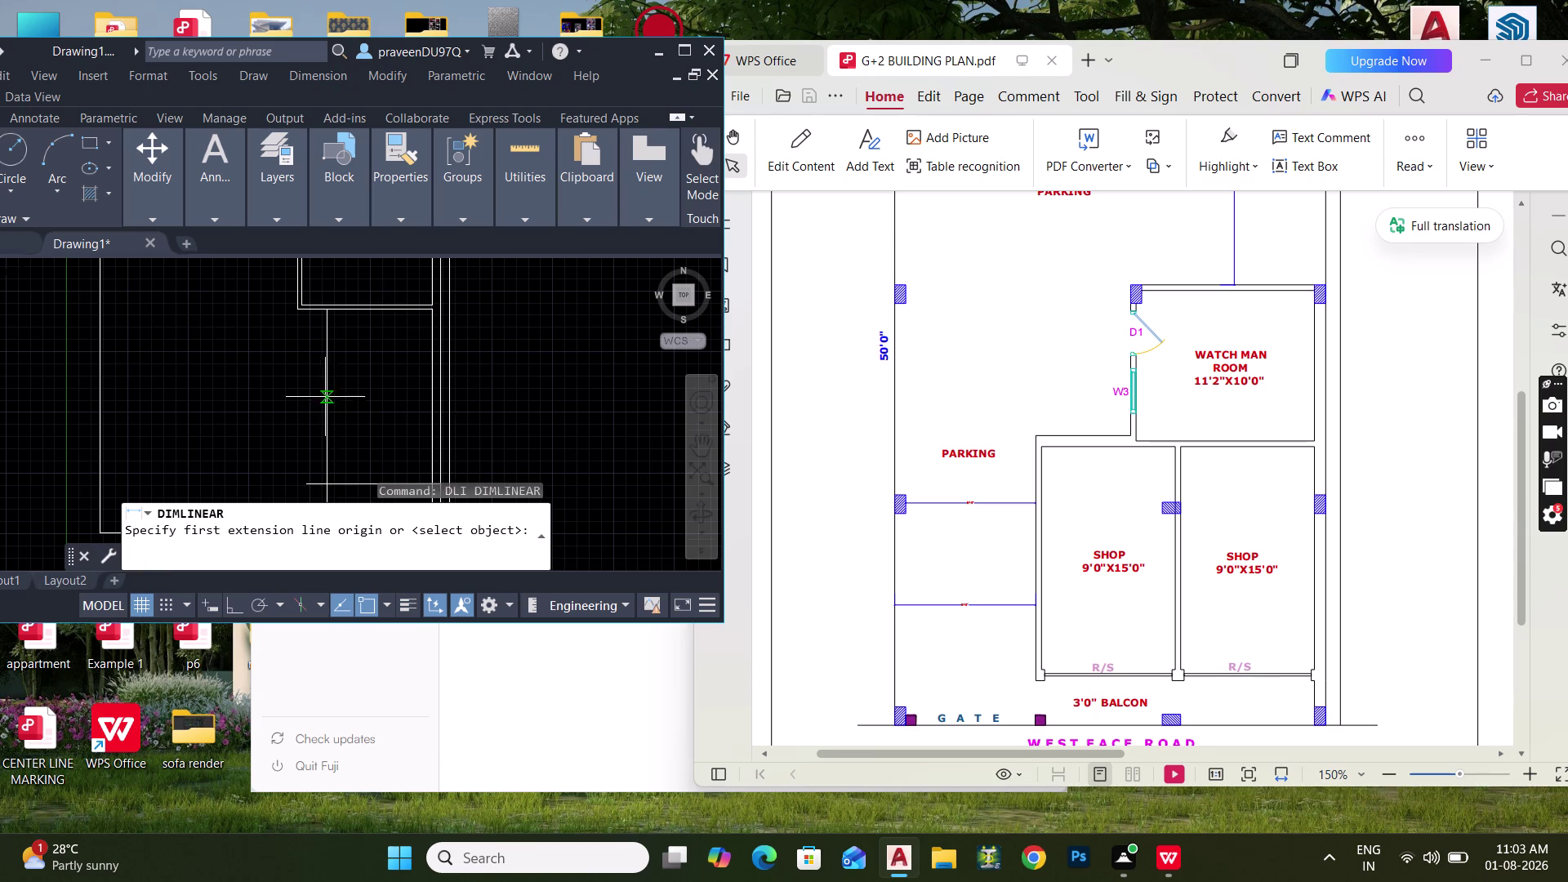
click(325, 396)
click(437, 400)
scroll(up, 3)
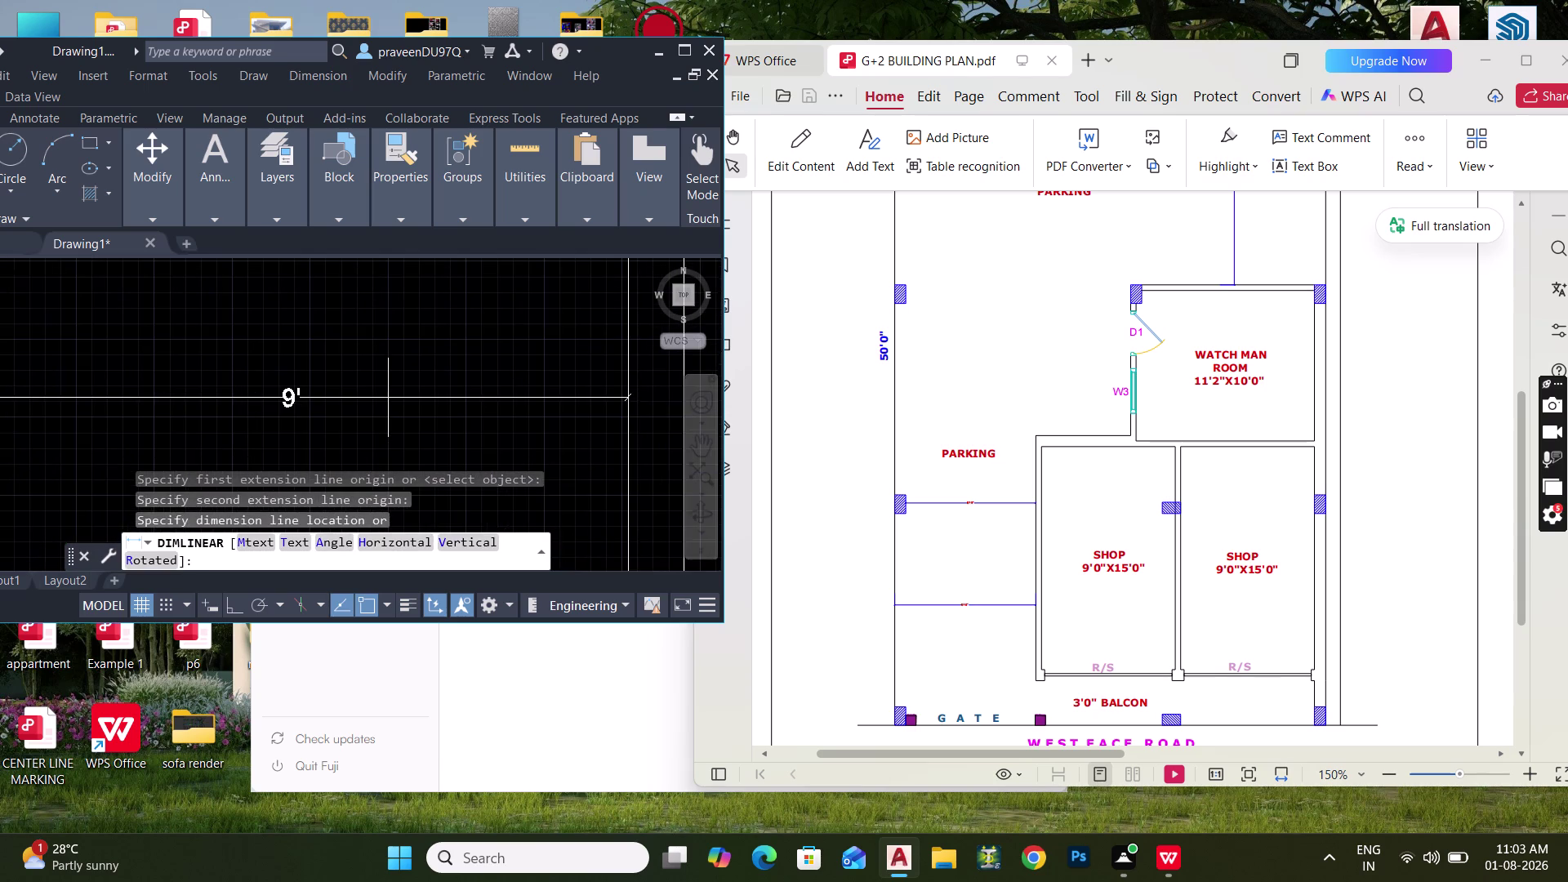
key(Escape)
scroll(down, 3)
middle_drag(389, 397, 420, 377)
text(O)
key(space)
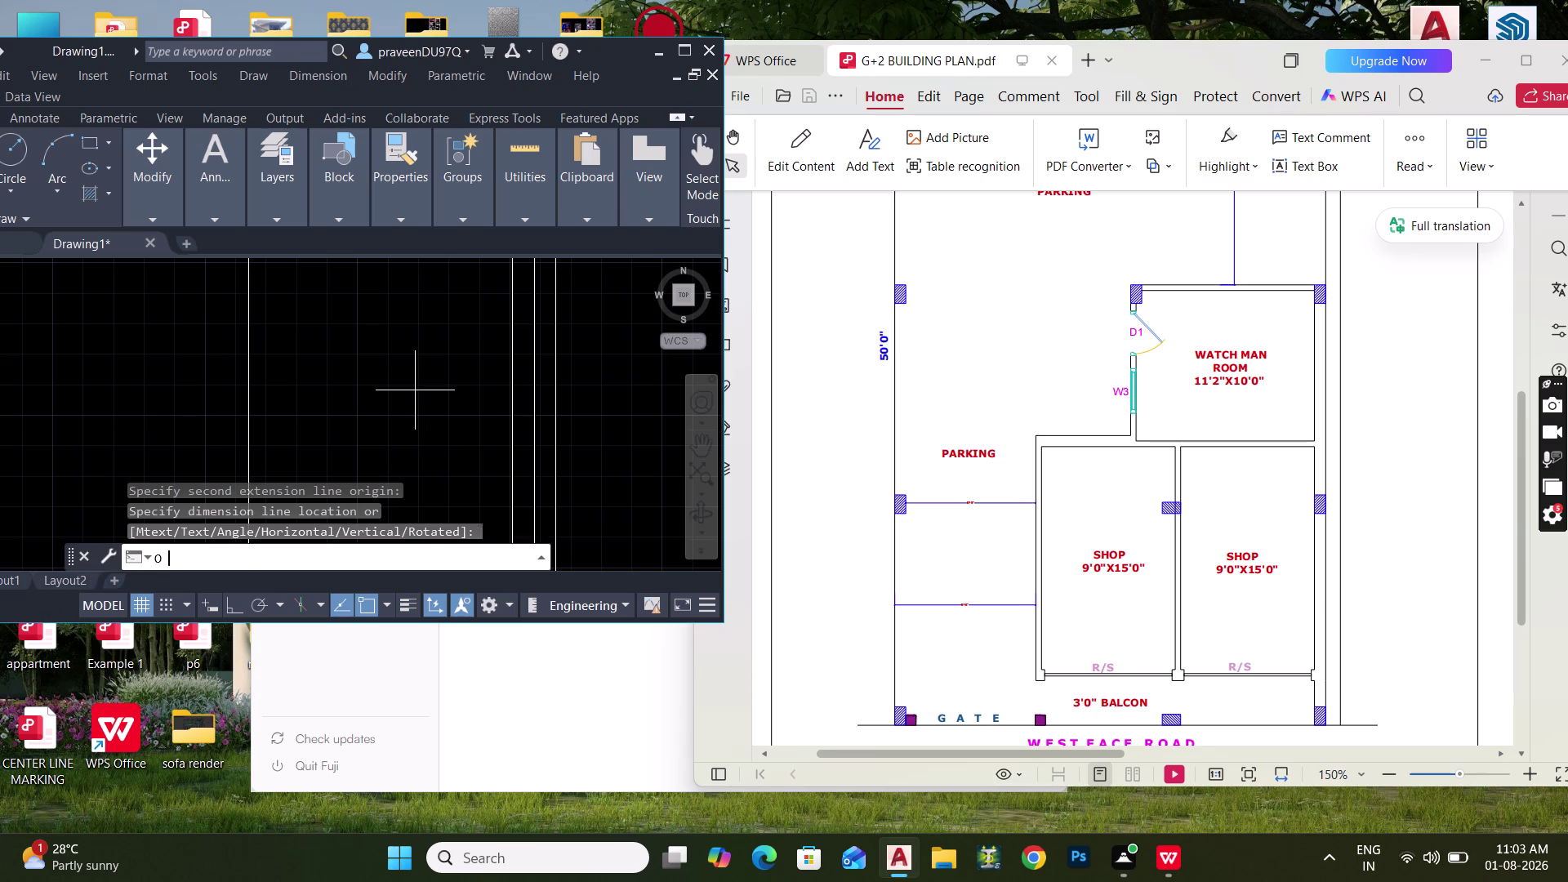
Offset a wall line 4.5" outward.
text(4.5")
key(Return)
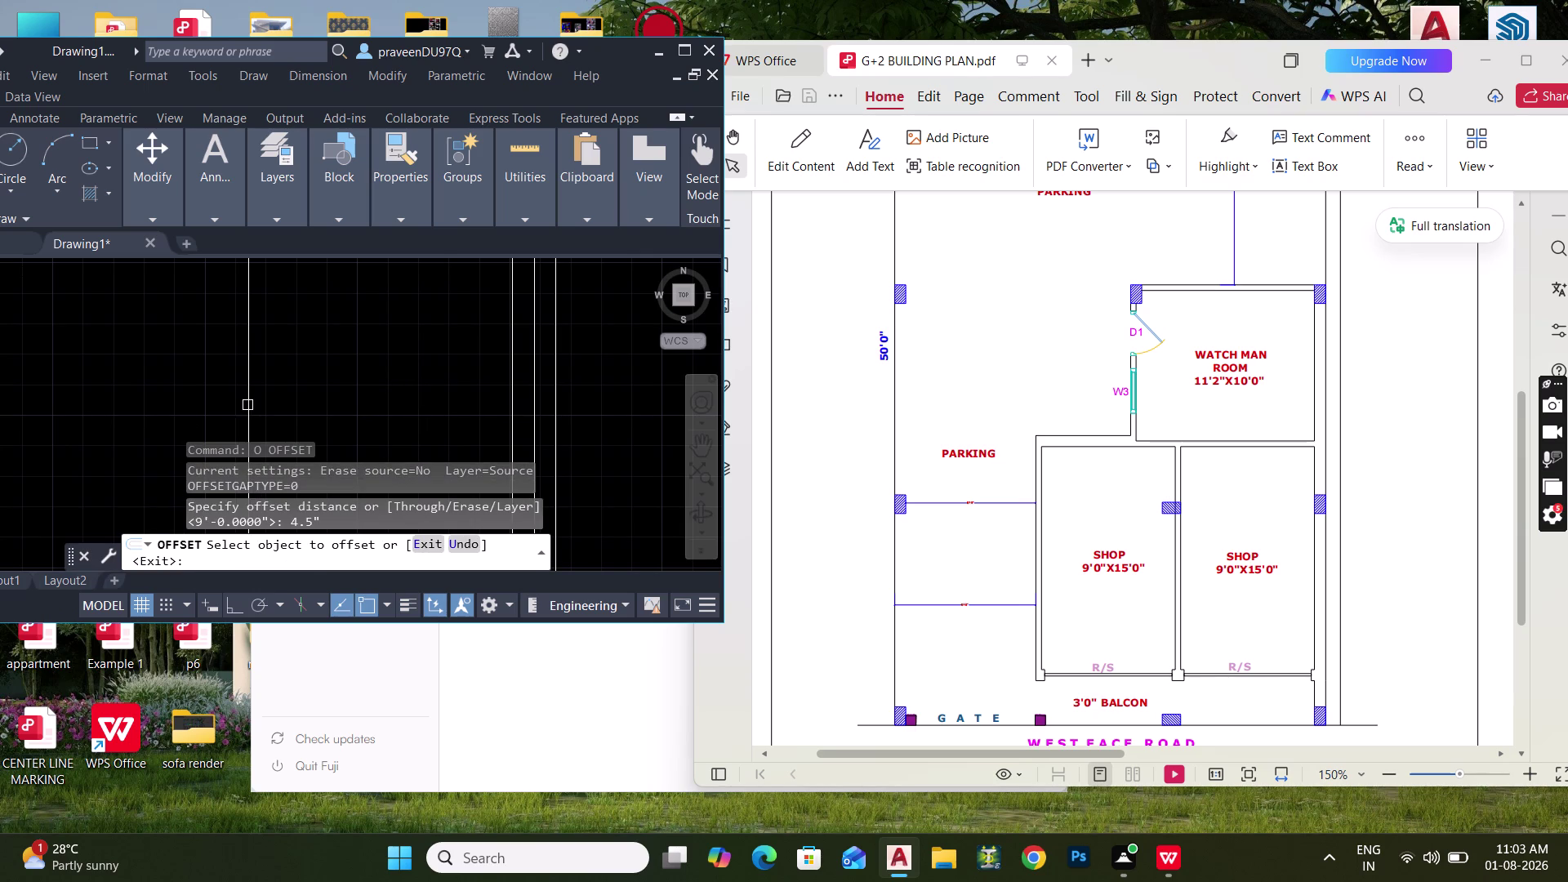
click(252, 403)
click(203, 391)
key(space)
key(Escape)
Offset the wall line 9' toward the shop side for the partition.
text(O)
key(space)
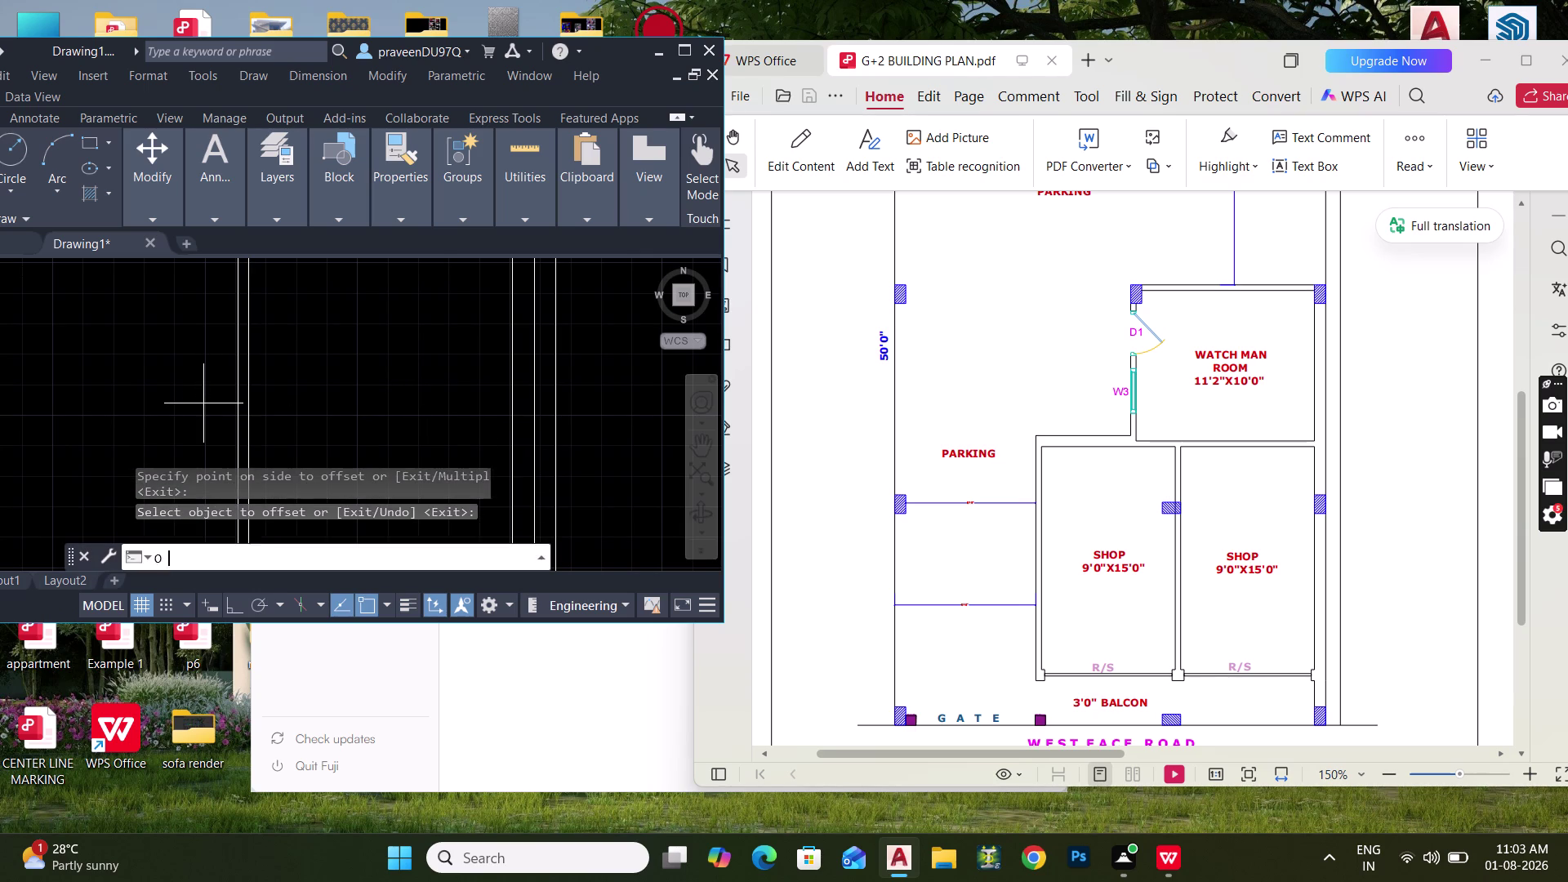
text(9')
key(Return)
key(Escape)
text(O)
key(space)
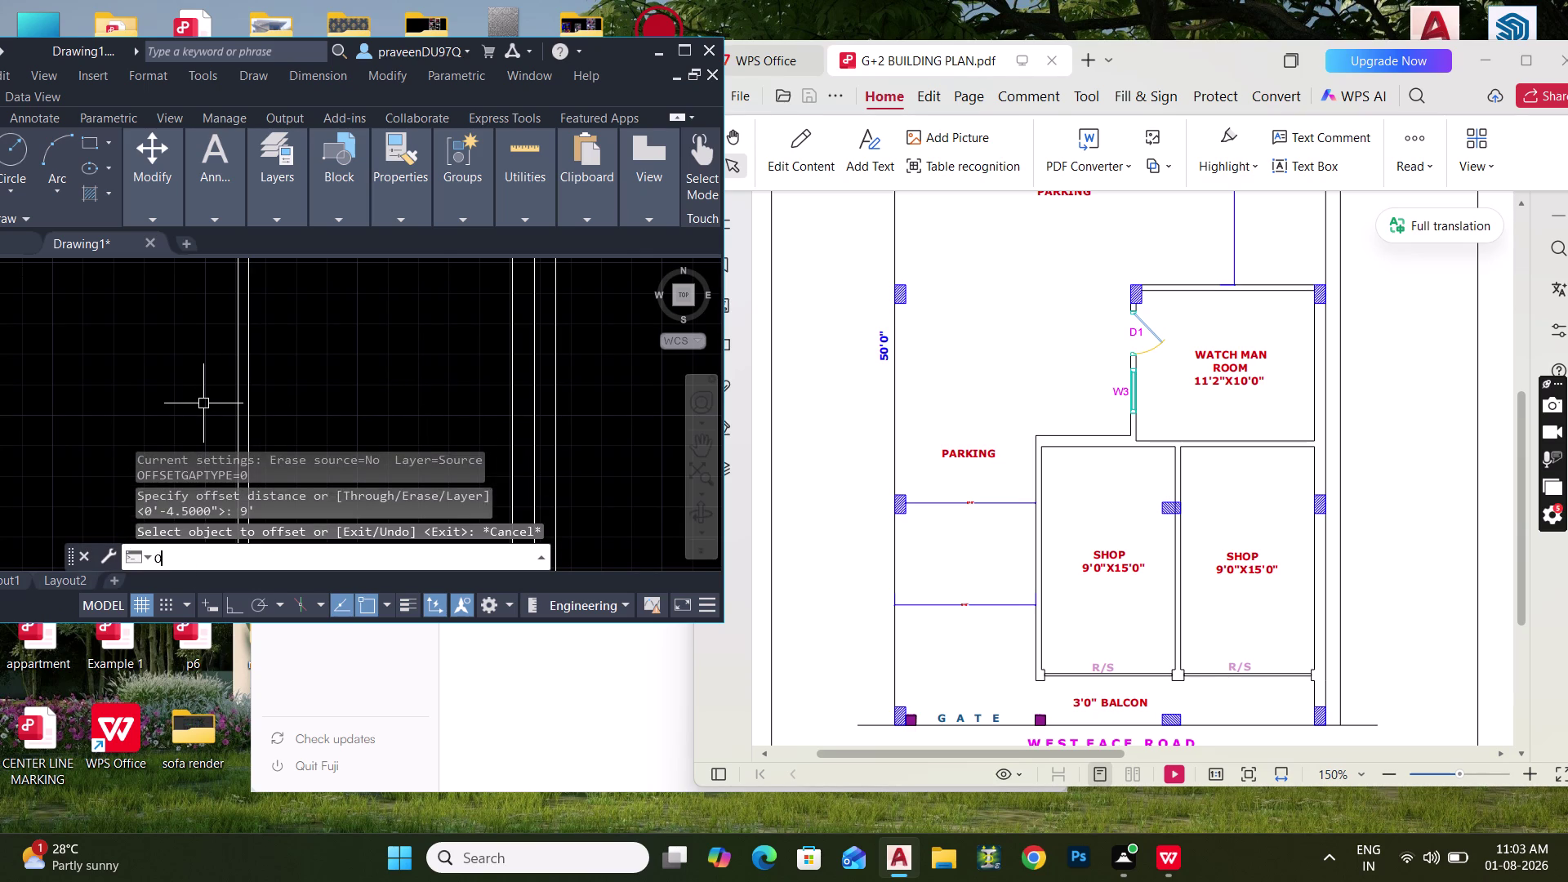
text(9')
key(Return)
click(234, 403)
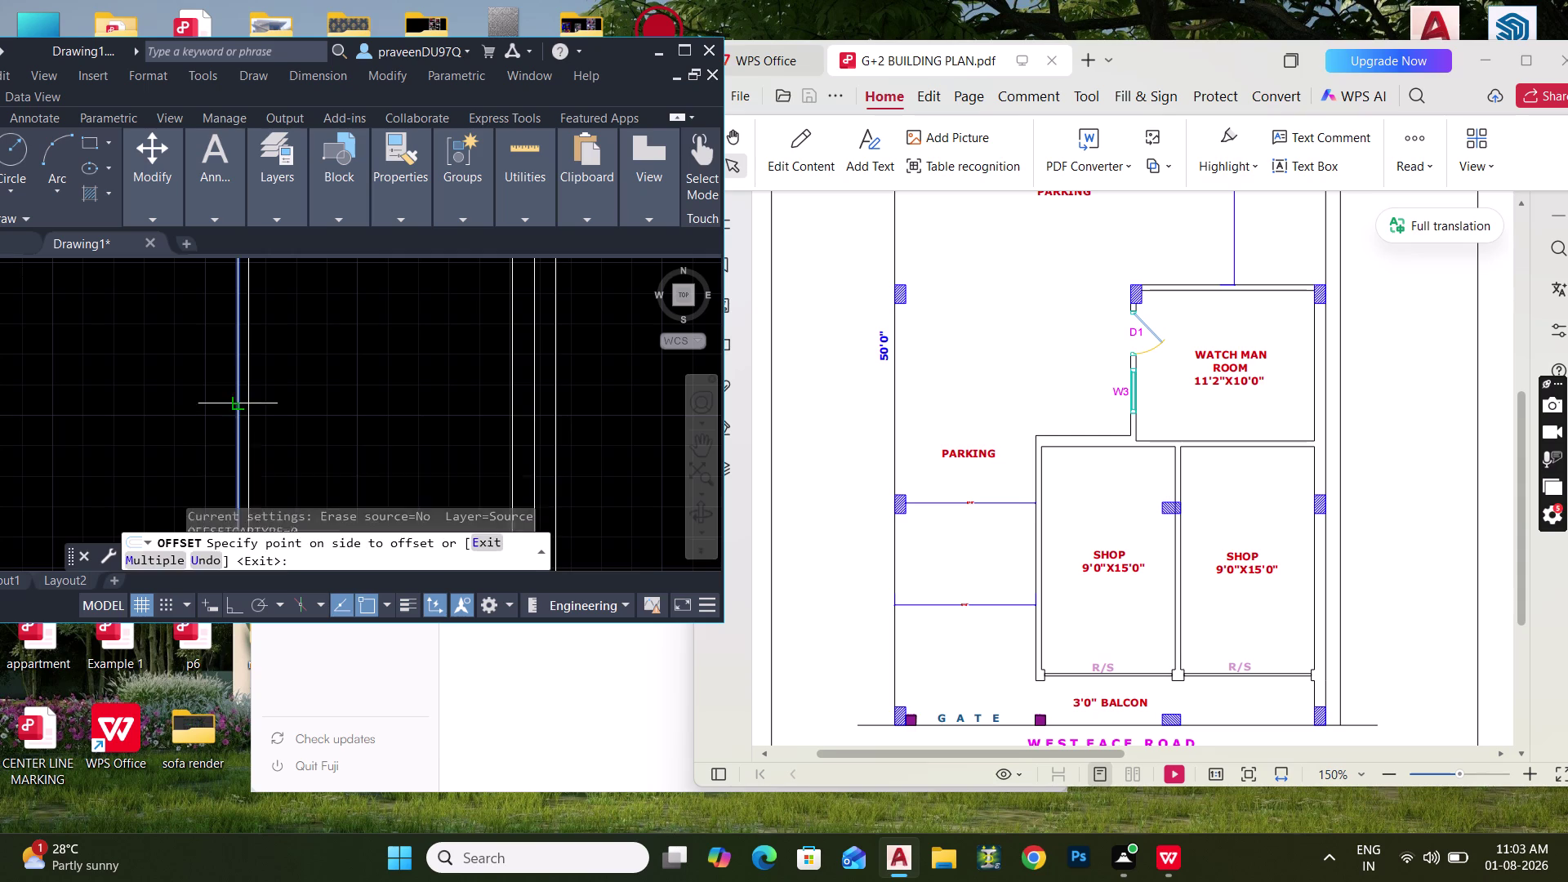
click(150, 383)
scroll(down, 3)
middle_drag(186, 400, 241, 418)
key(Escape)
middle_drag(218, 419, 293, 410)
scroll(up, 3)
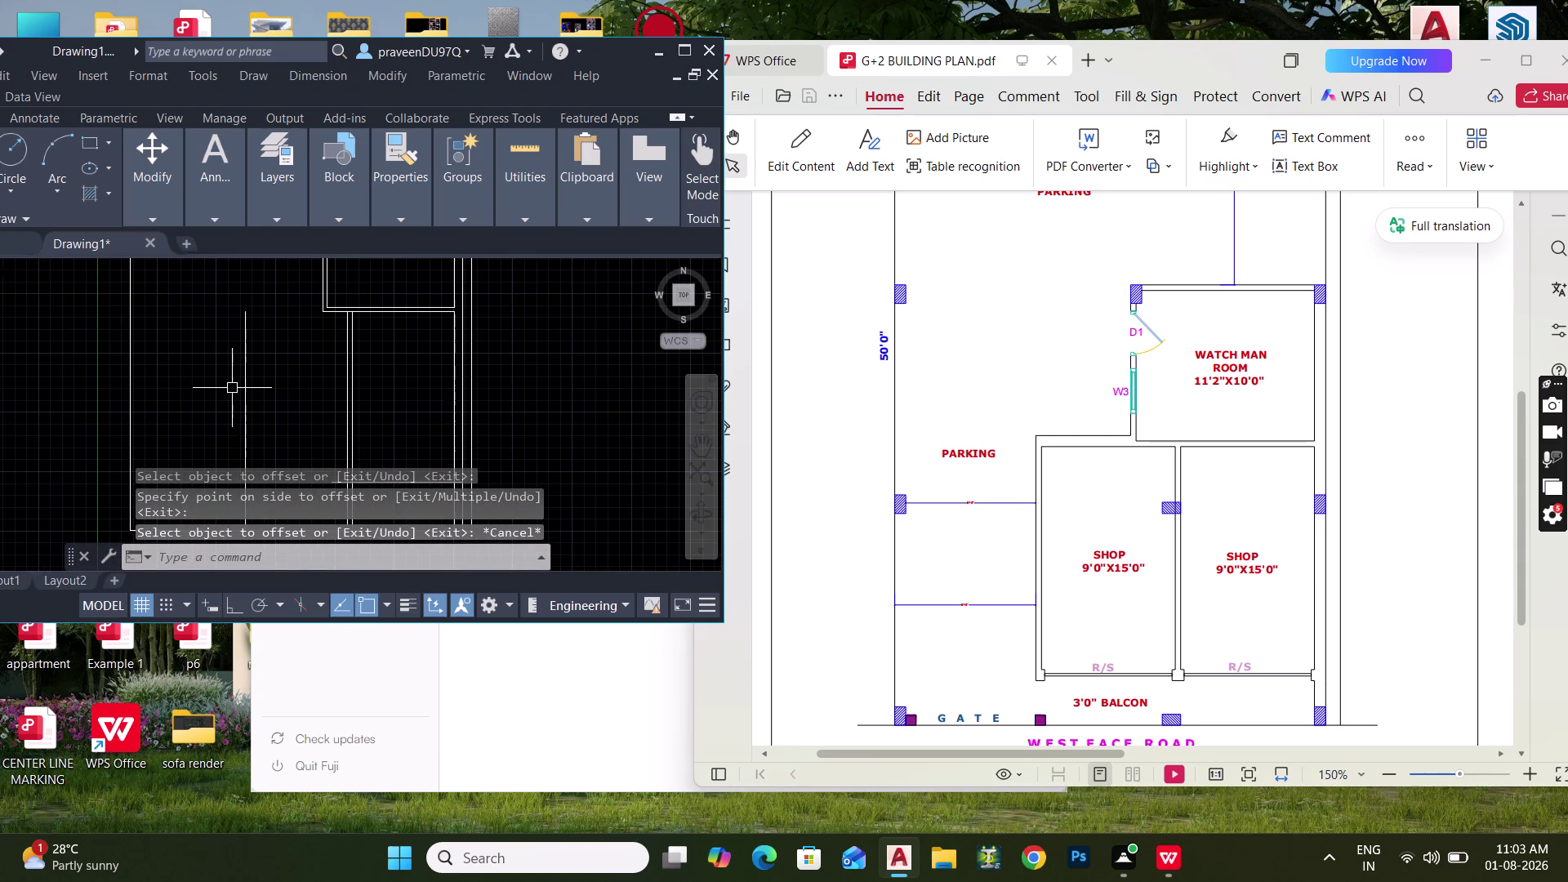
Offset the new partition line 4.5" to give the wall its thickness.
text(O)
key(space)
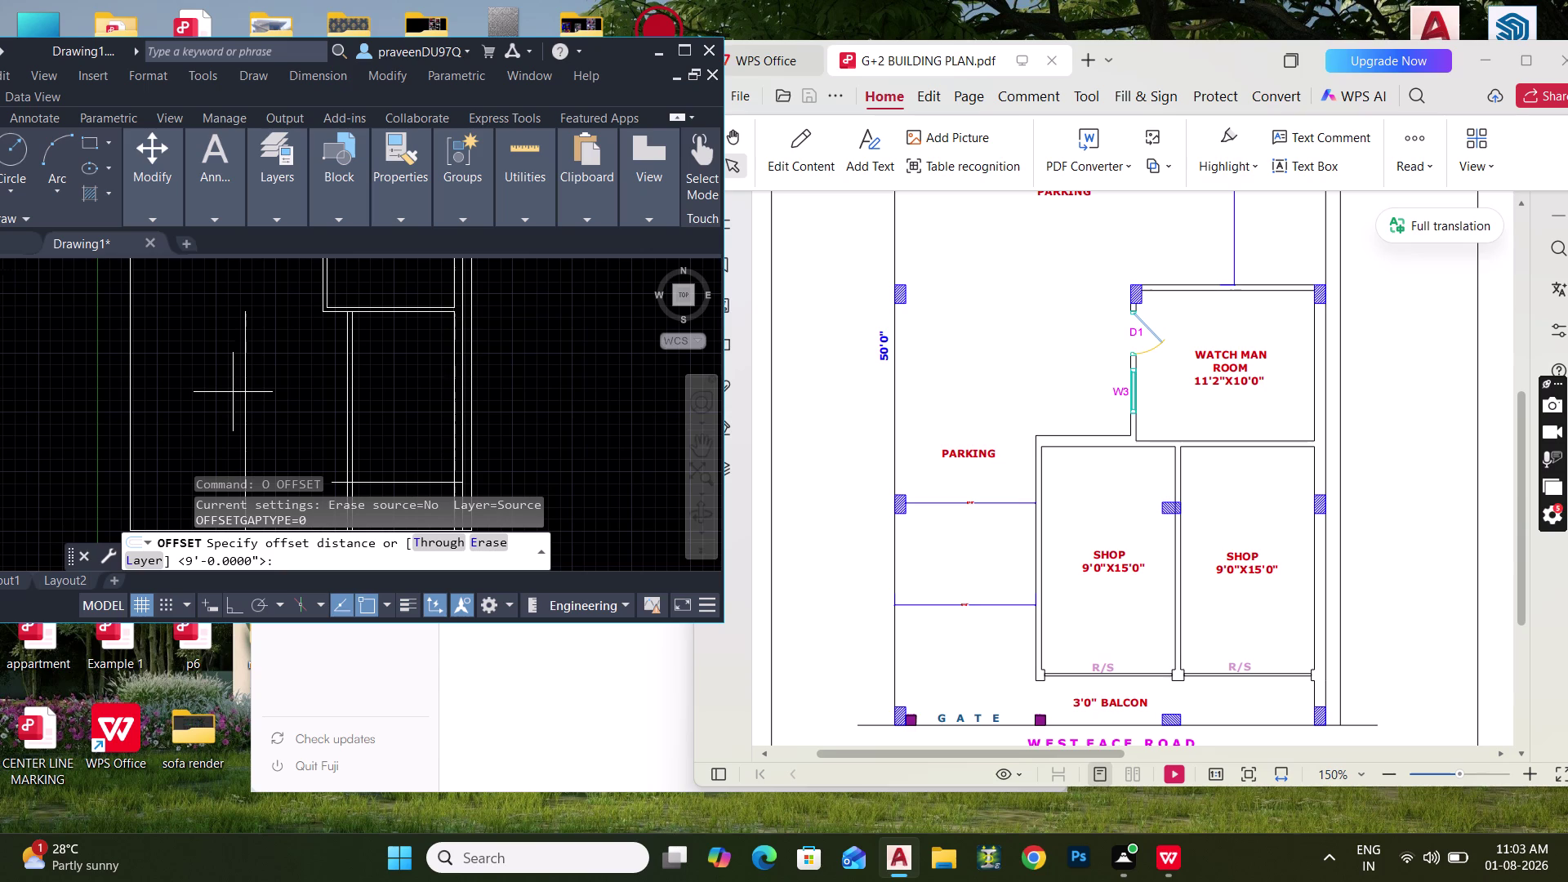
text(4.5")
key(Return)
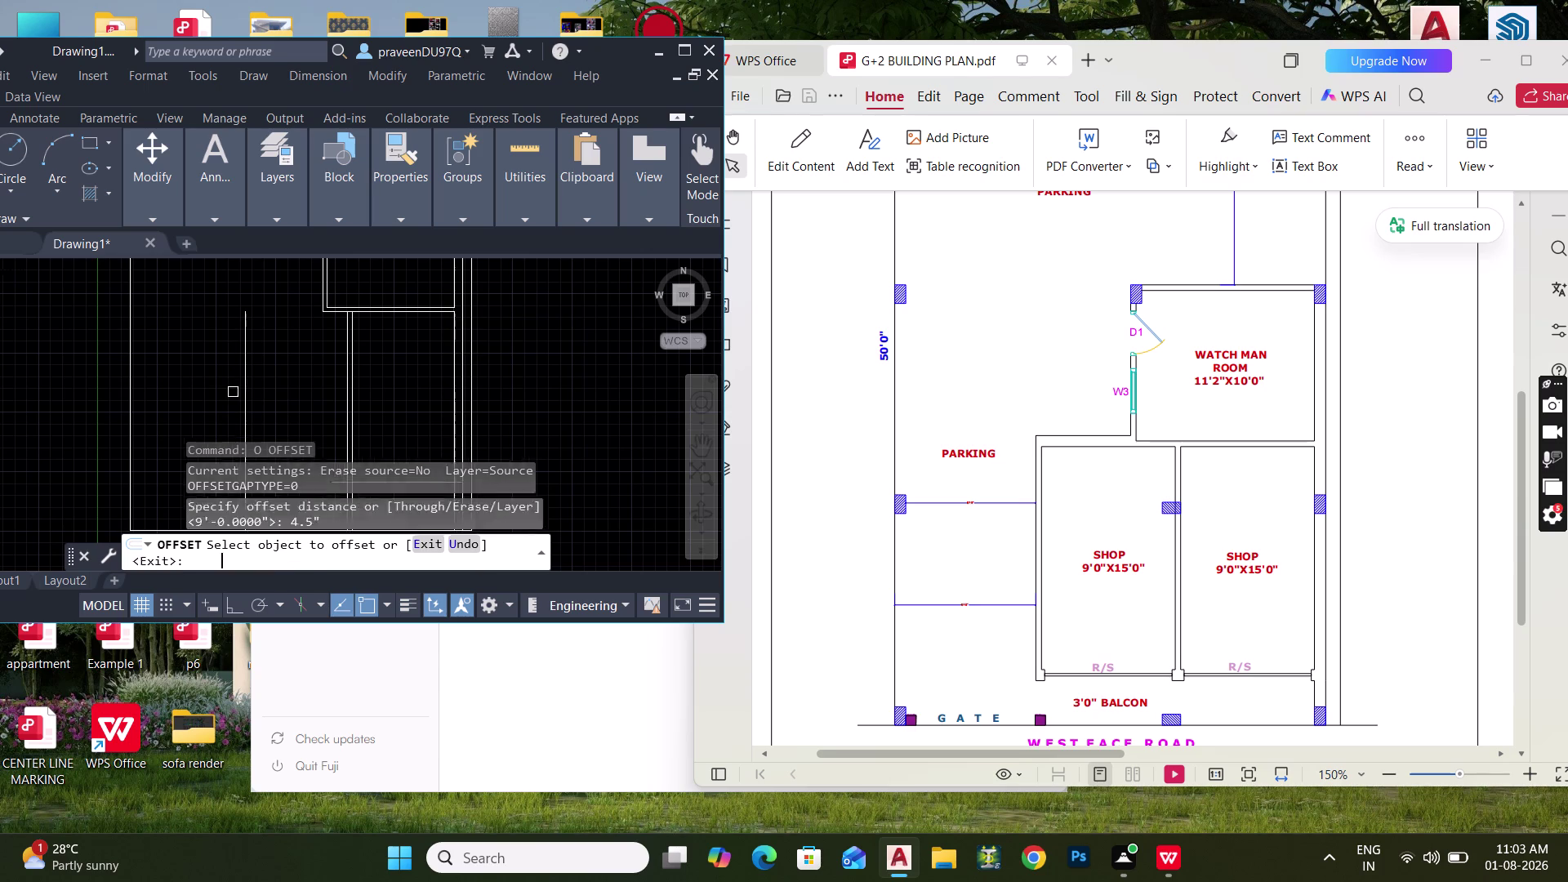
click(246, 397)
click(216, 396)
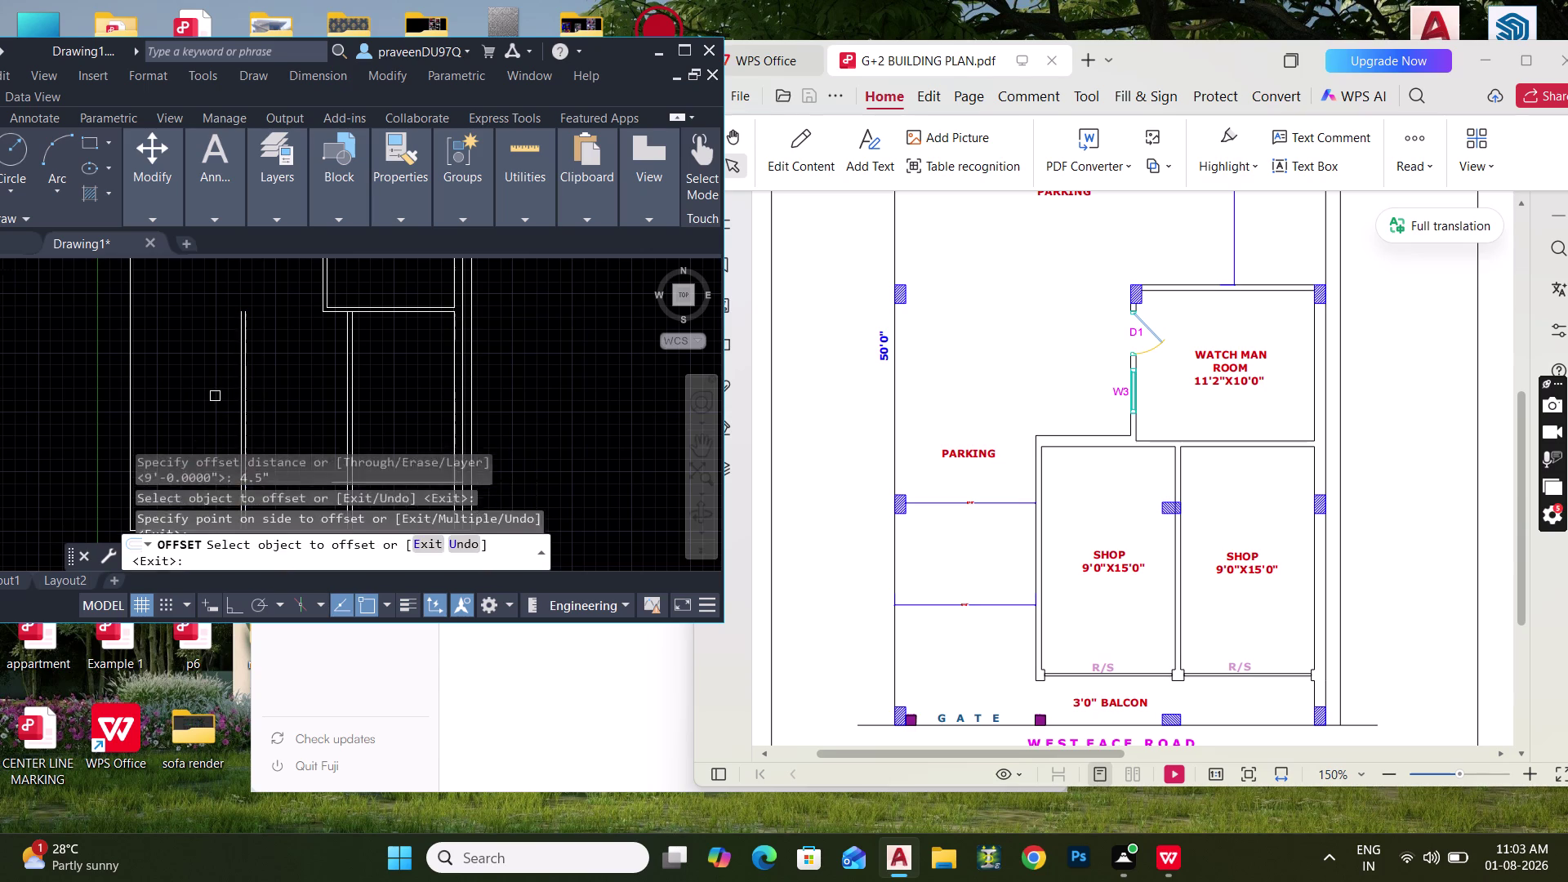
key(Escape)
Extend a partition line to meet the boundary wall.
middle_drag(247, 372, 271, 417)
scroll(up, 3)
scroll(up, 3)
middle_drag(283, 351, 285, 372)
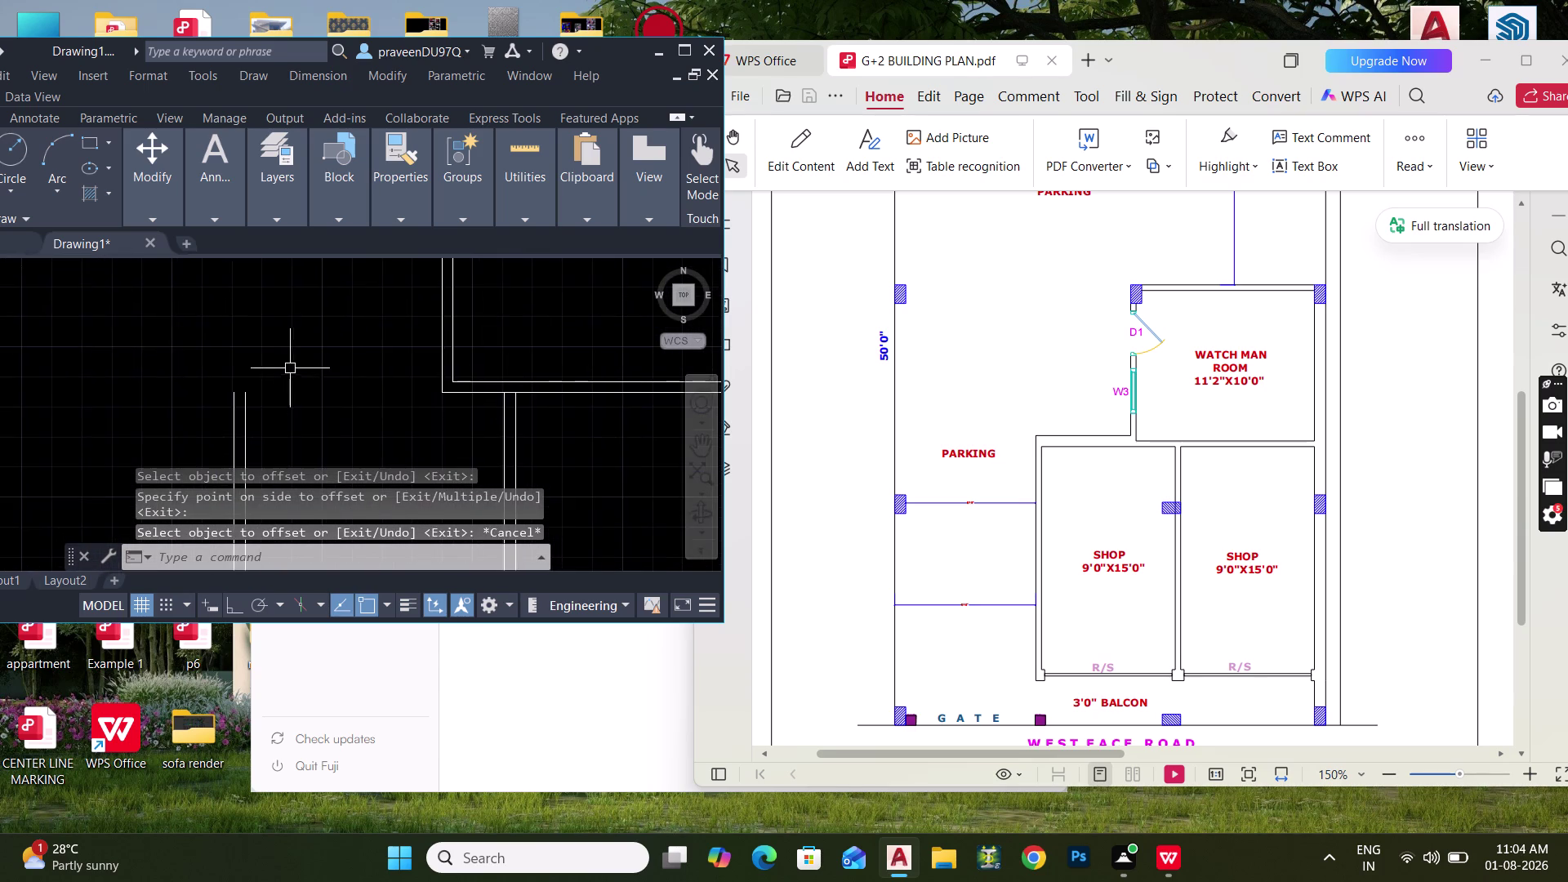
middle_drag(290, 367, 278, 305)
scroll(down, 3)
middle_drag(294, 343, 299, 321)
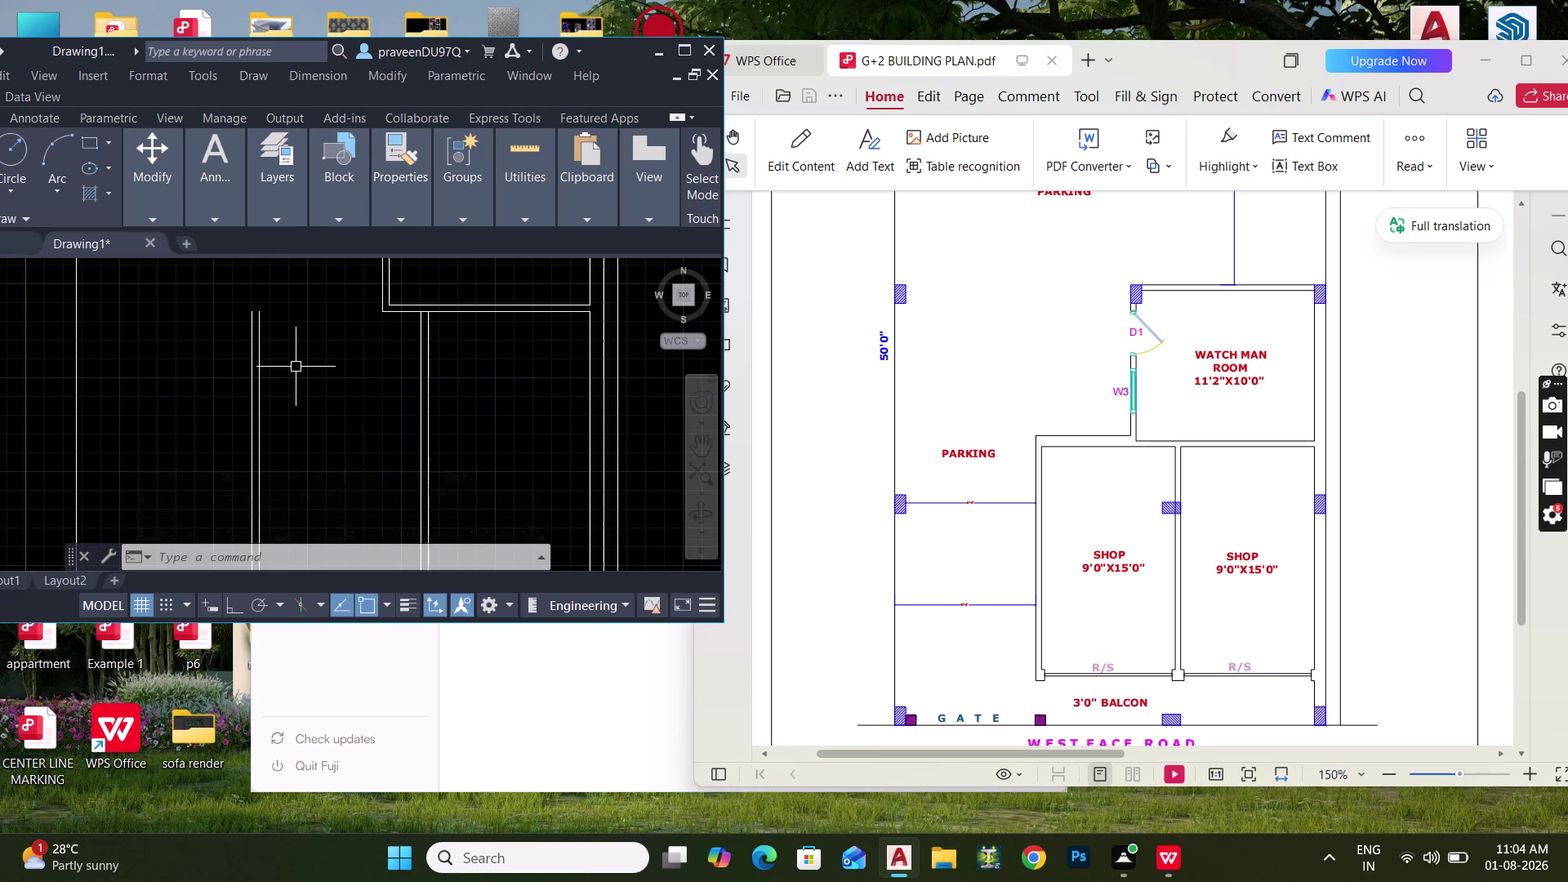
key(e)
key(space)
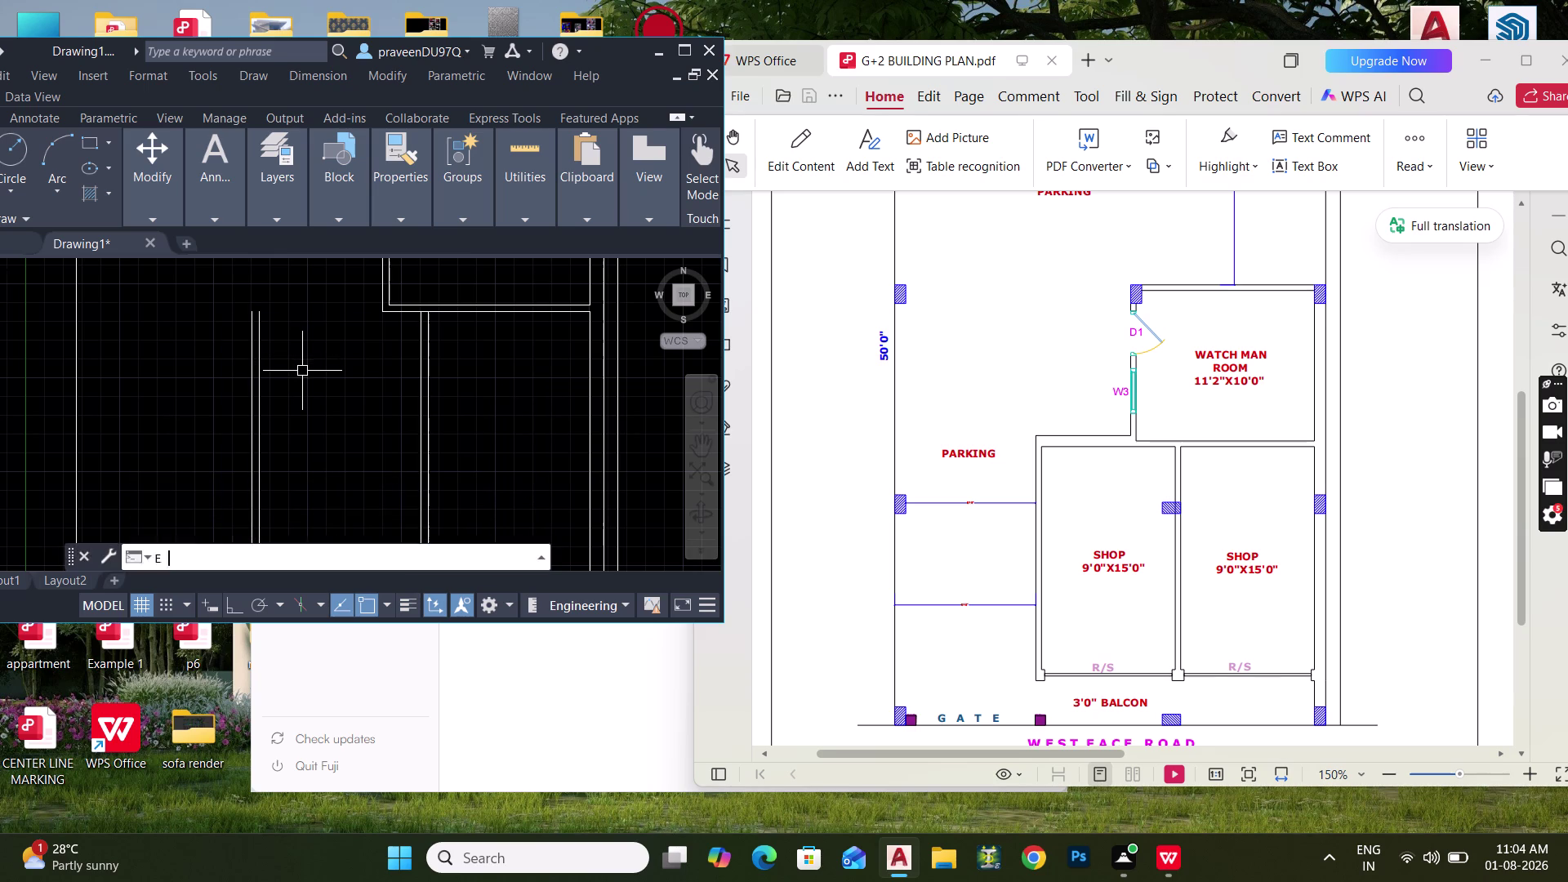
key(Escape)
text(EX)
key(space)
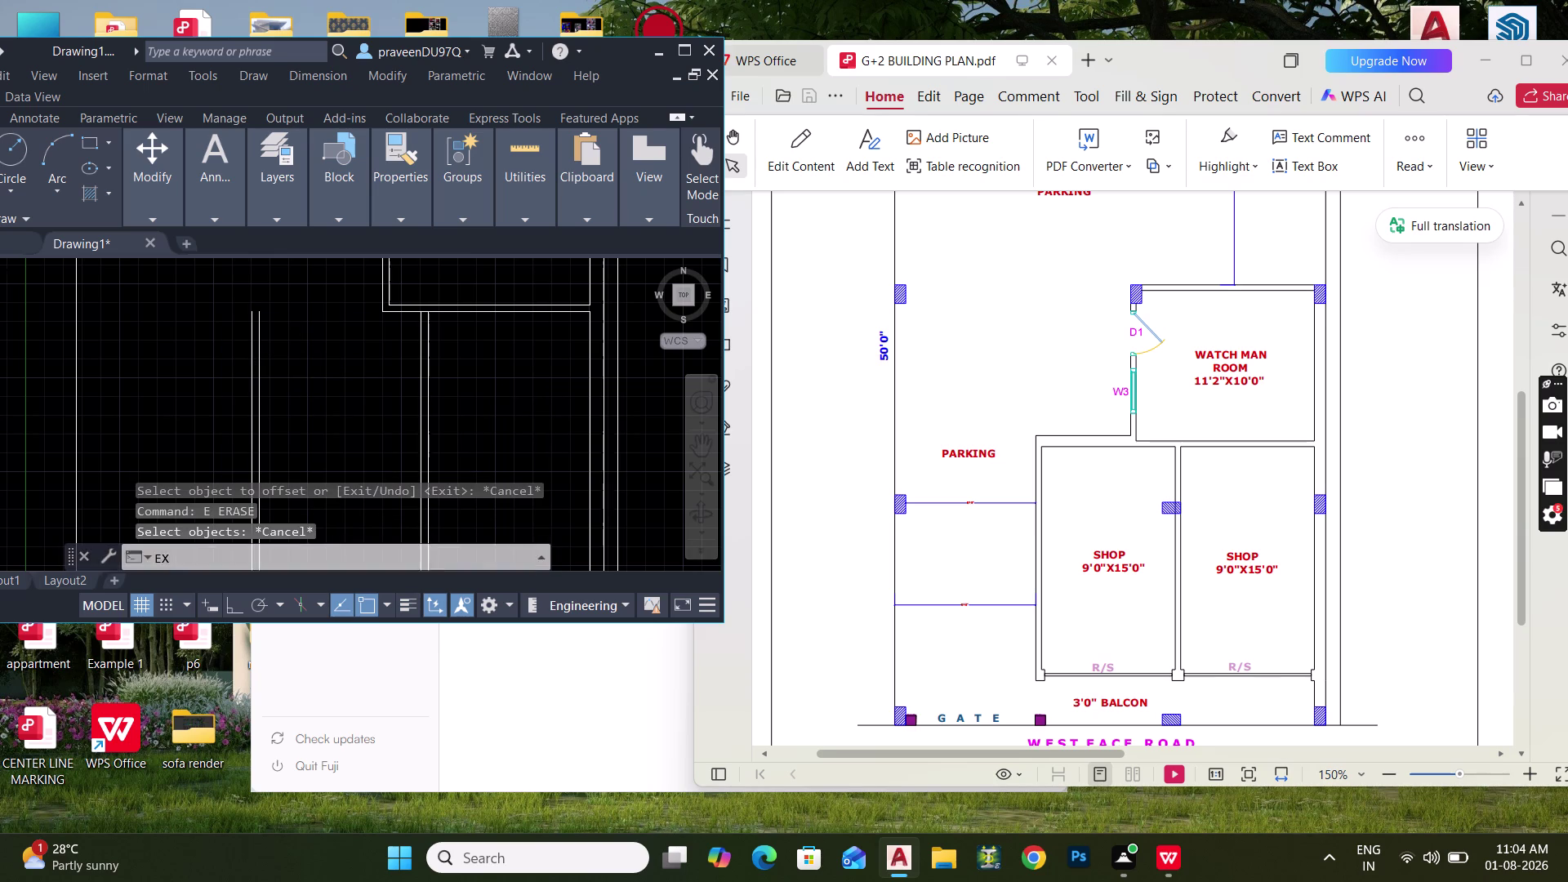
click(391, 315)
key(Escape)
key(Escape)
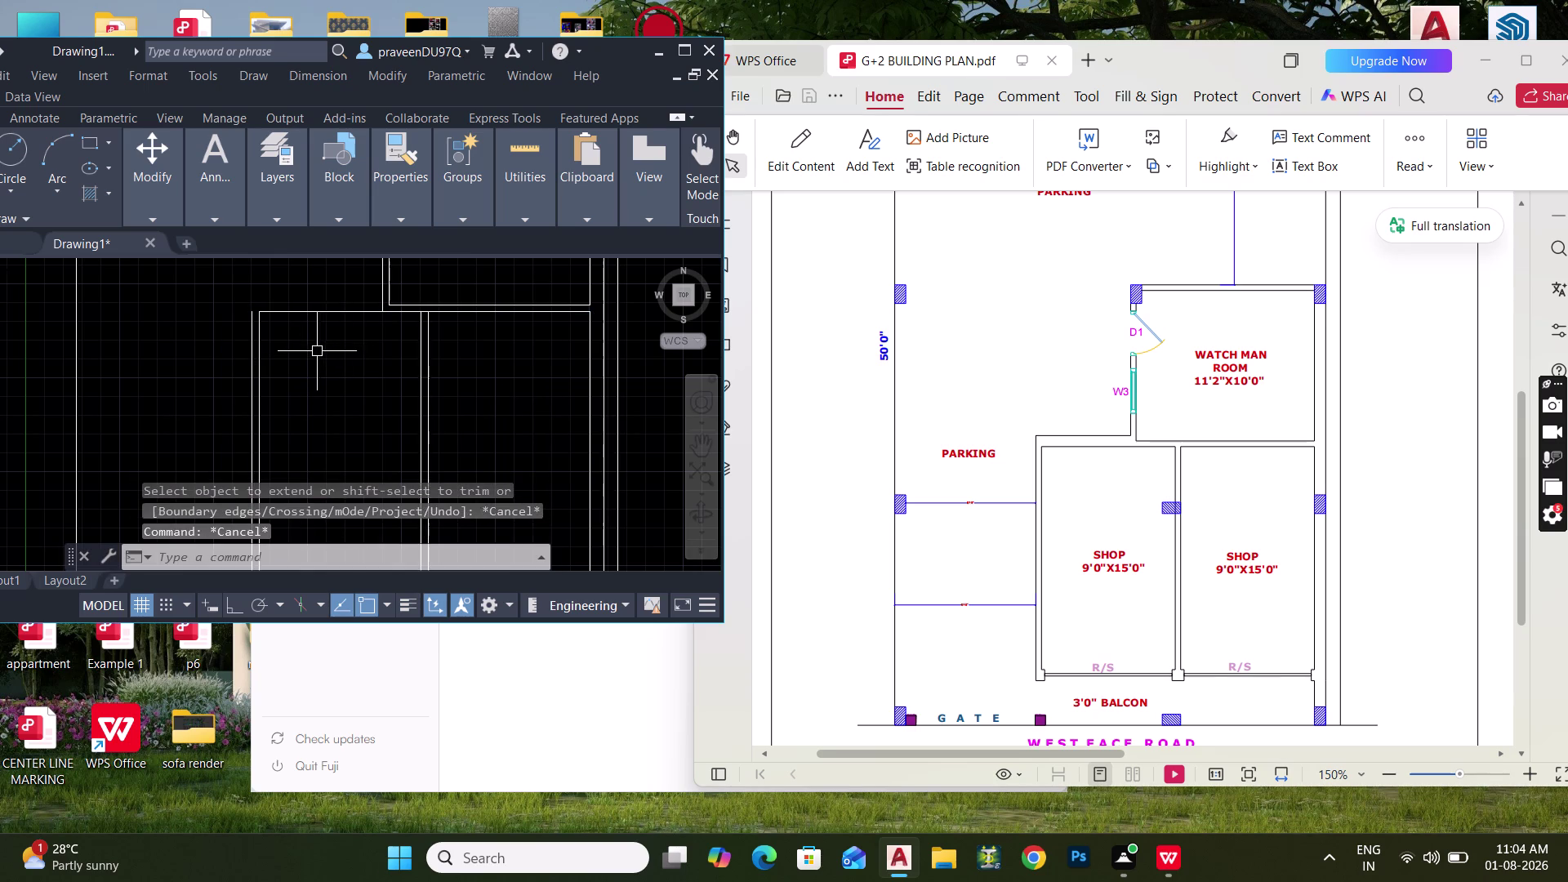
middle_drag(317, 357, 315, 390)
Offset the upper wall line 9" upward.
text(O 9")
key(Return)
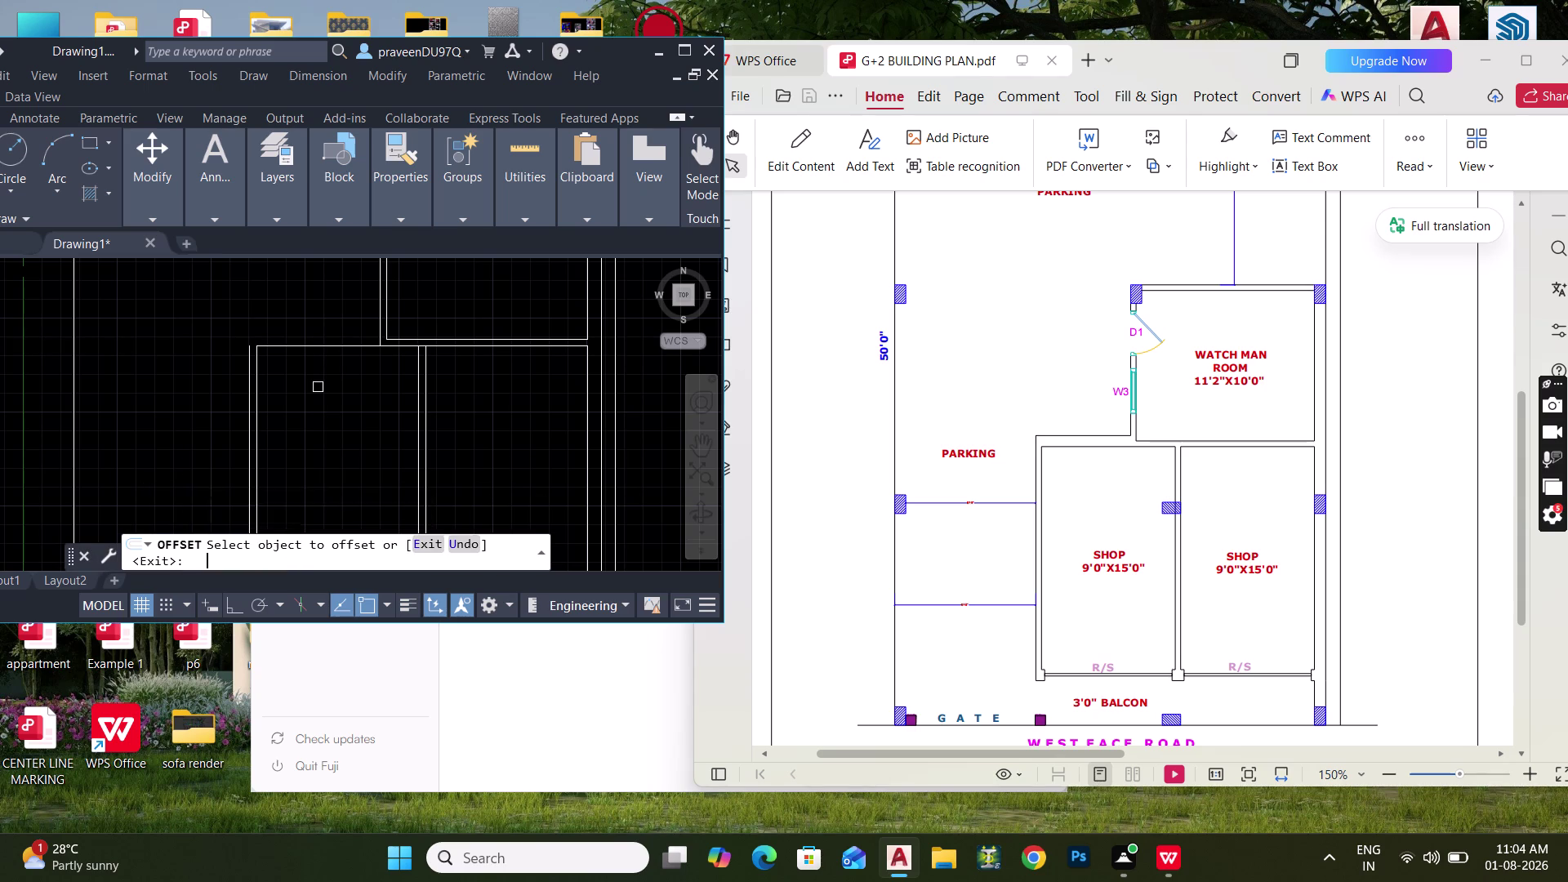
click(304, 349)
click(299, 275)
key(Escape)
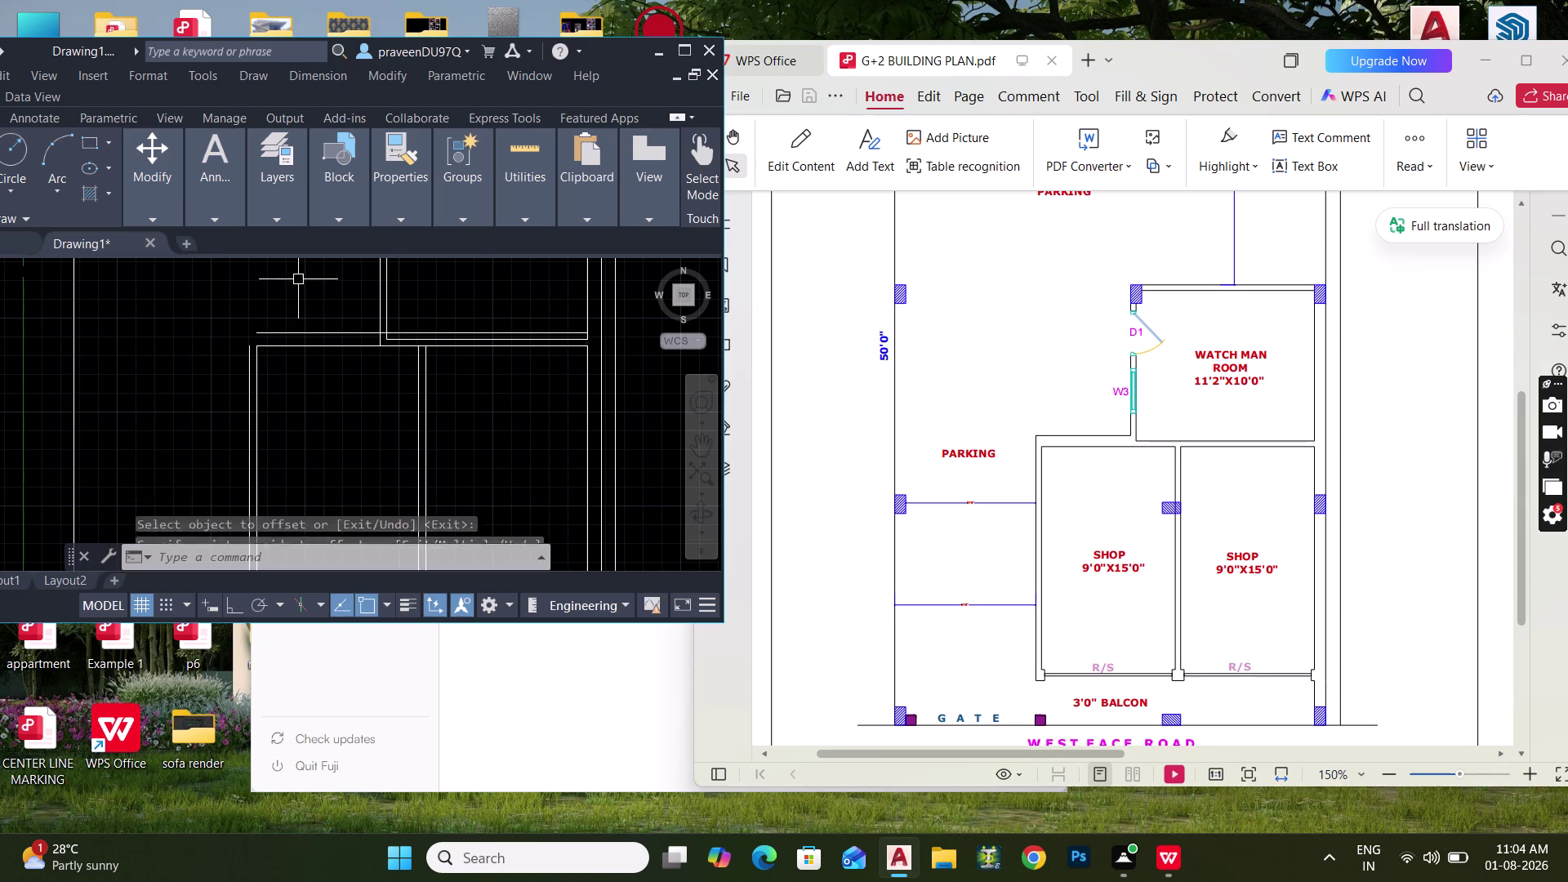
key(Escape)
key(d)
key(Escape)
text(F)
key(space)
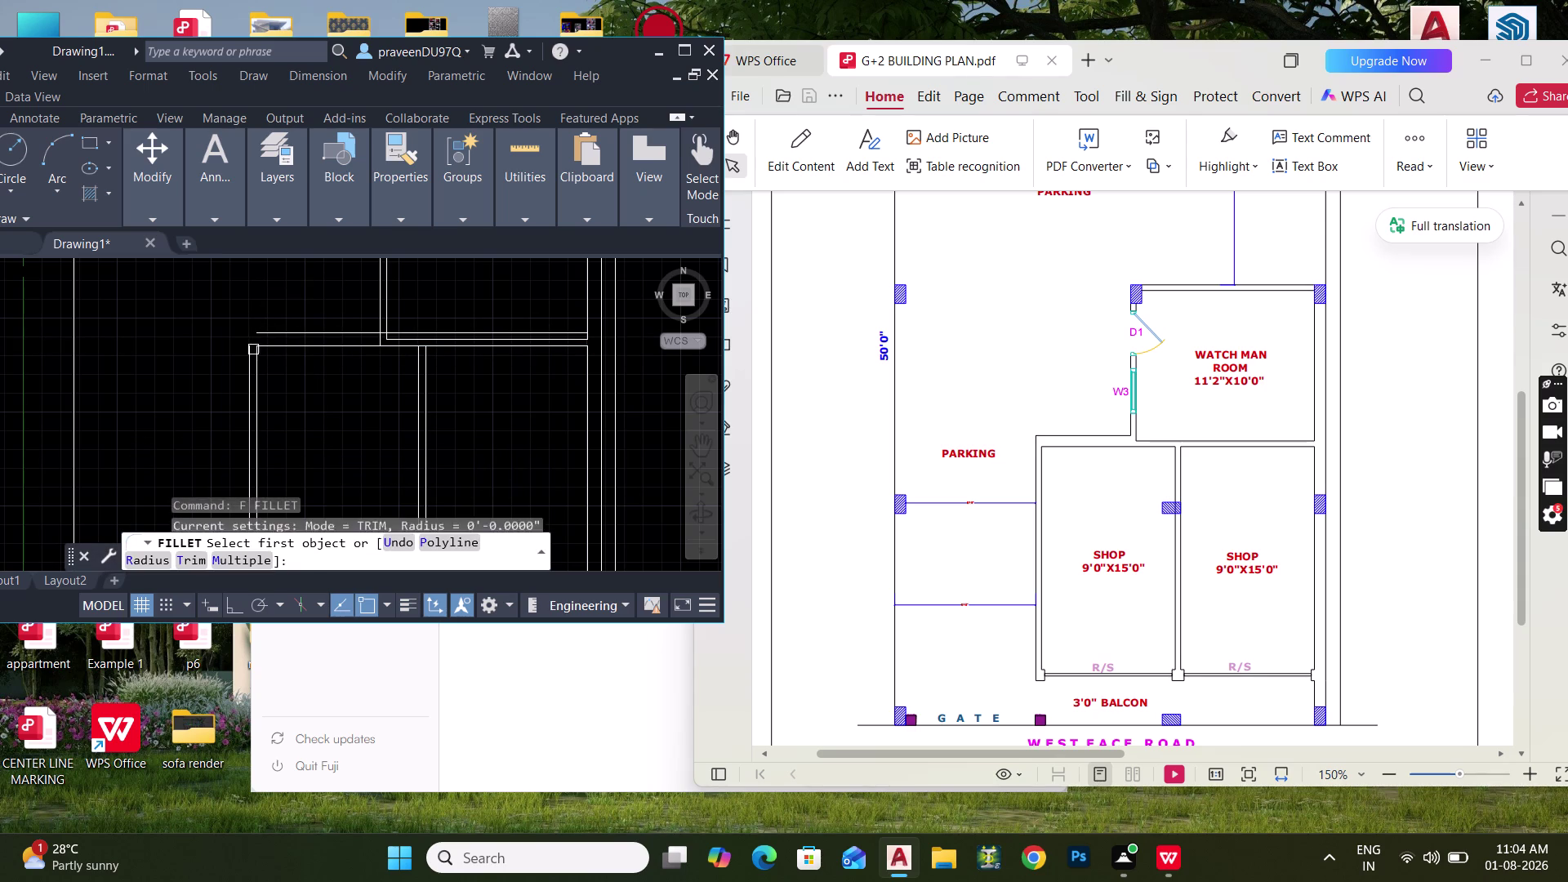
Fillet two partition wall lines into a clean corner.
click(248, 355)
click(280, 330)
key(Escape)
scroll(up, 3)
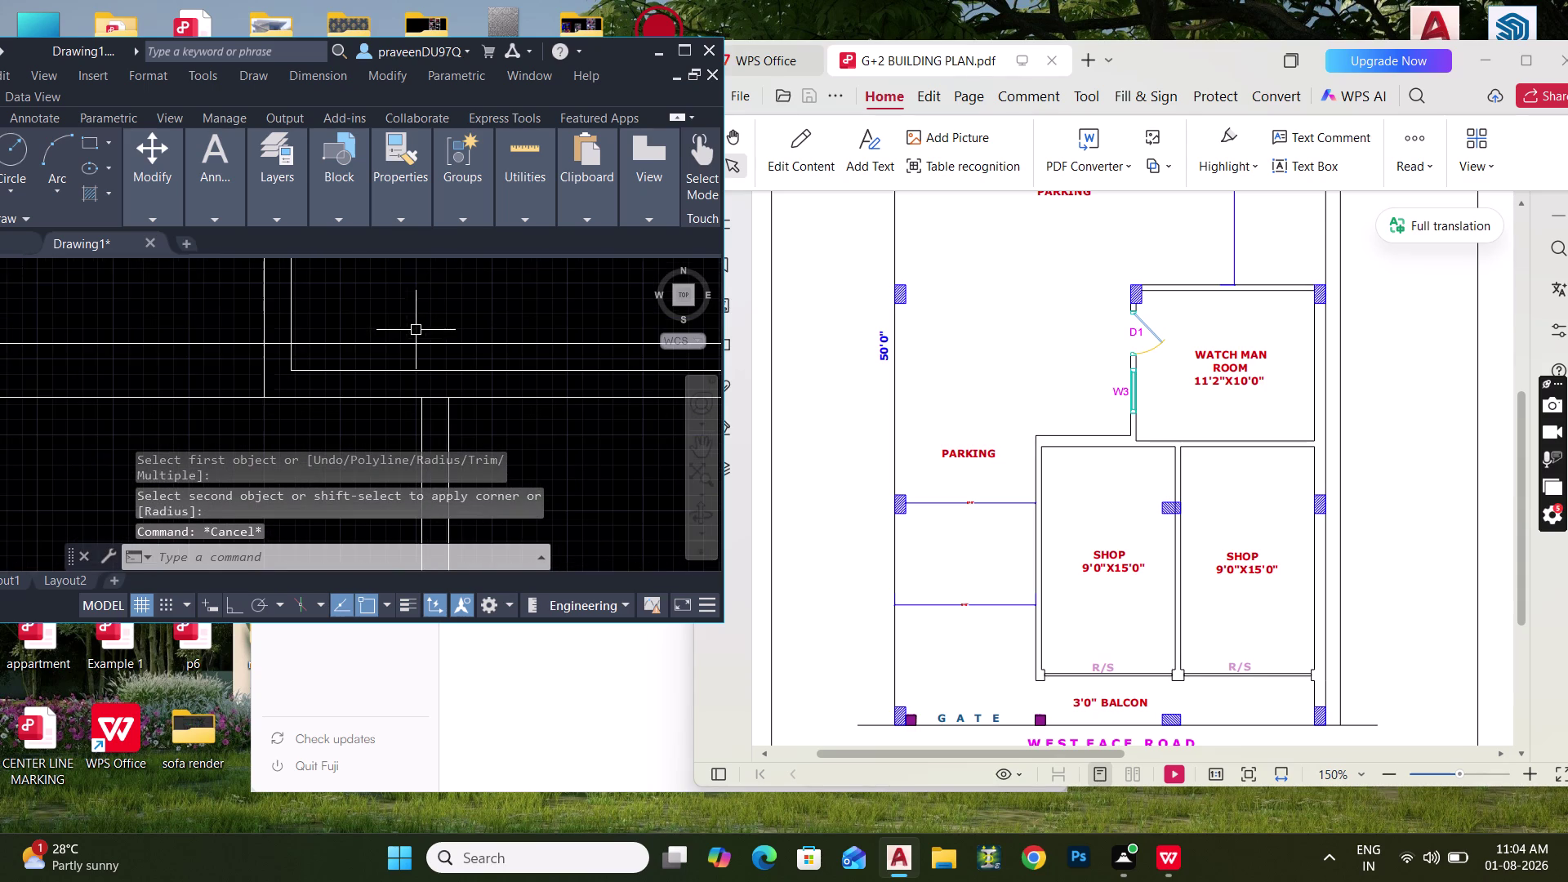
Fence-trim four overlapping wall line segments at the partition junctions.
key(t)
key(r)
key(space)
drag(388, 313, 381, 352)
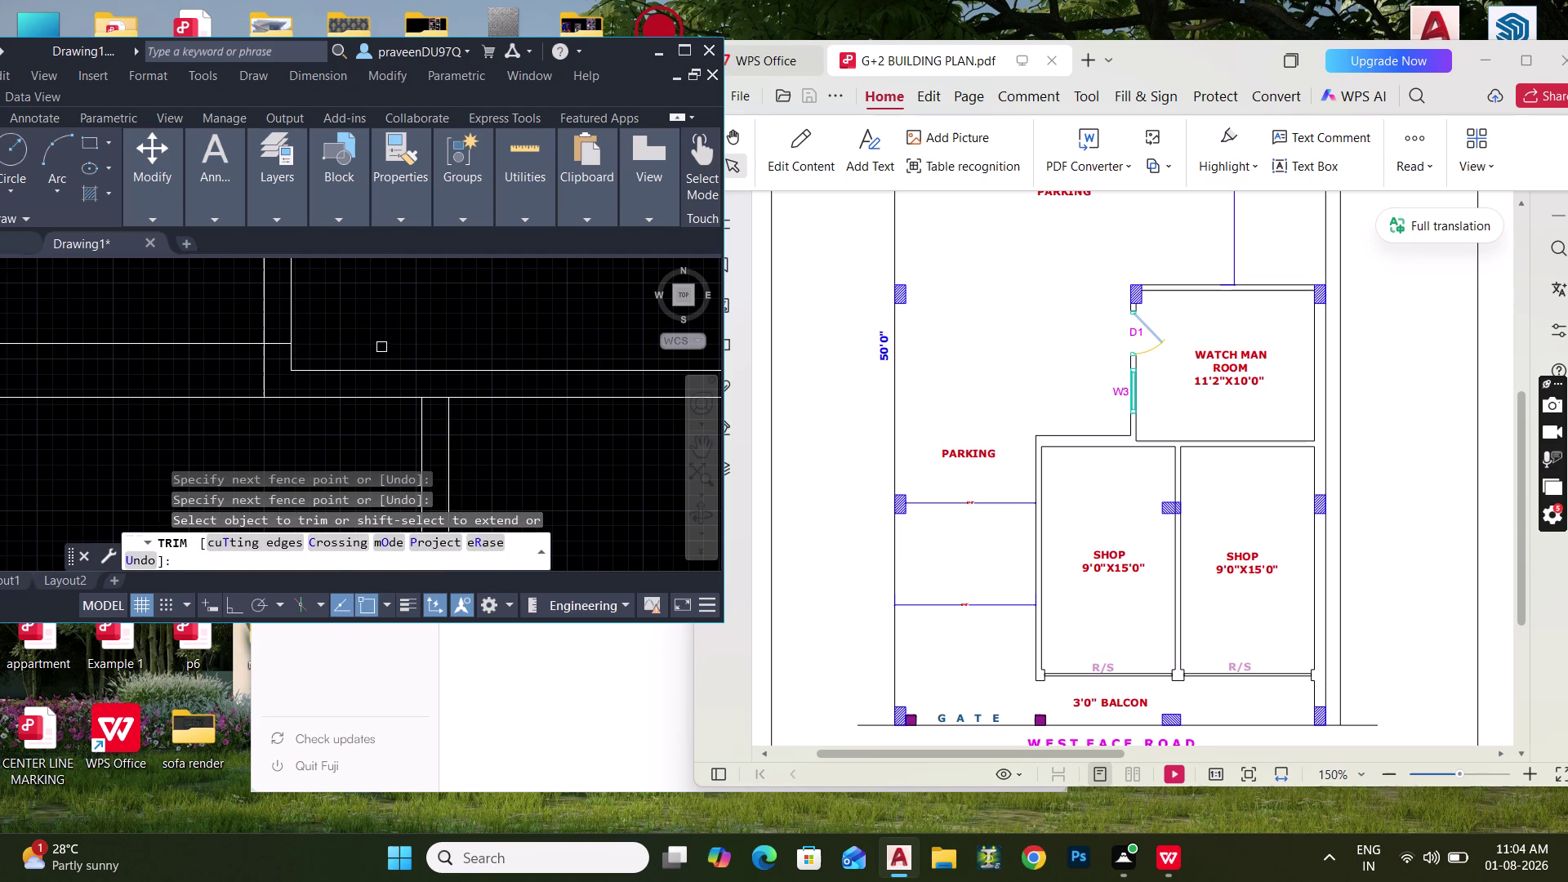
drag(282, 352, 277, 319)
scroll(up, 3)
drag(447, 387, 435, 439)
drag(225, 384, 103, 358)
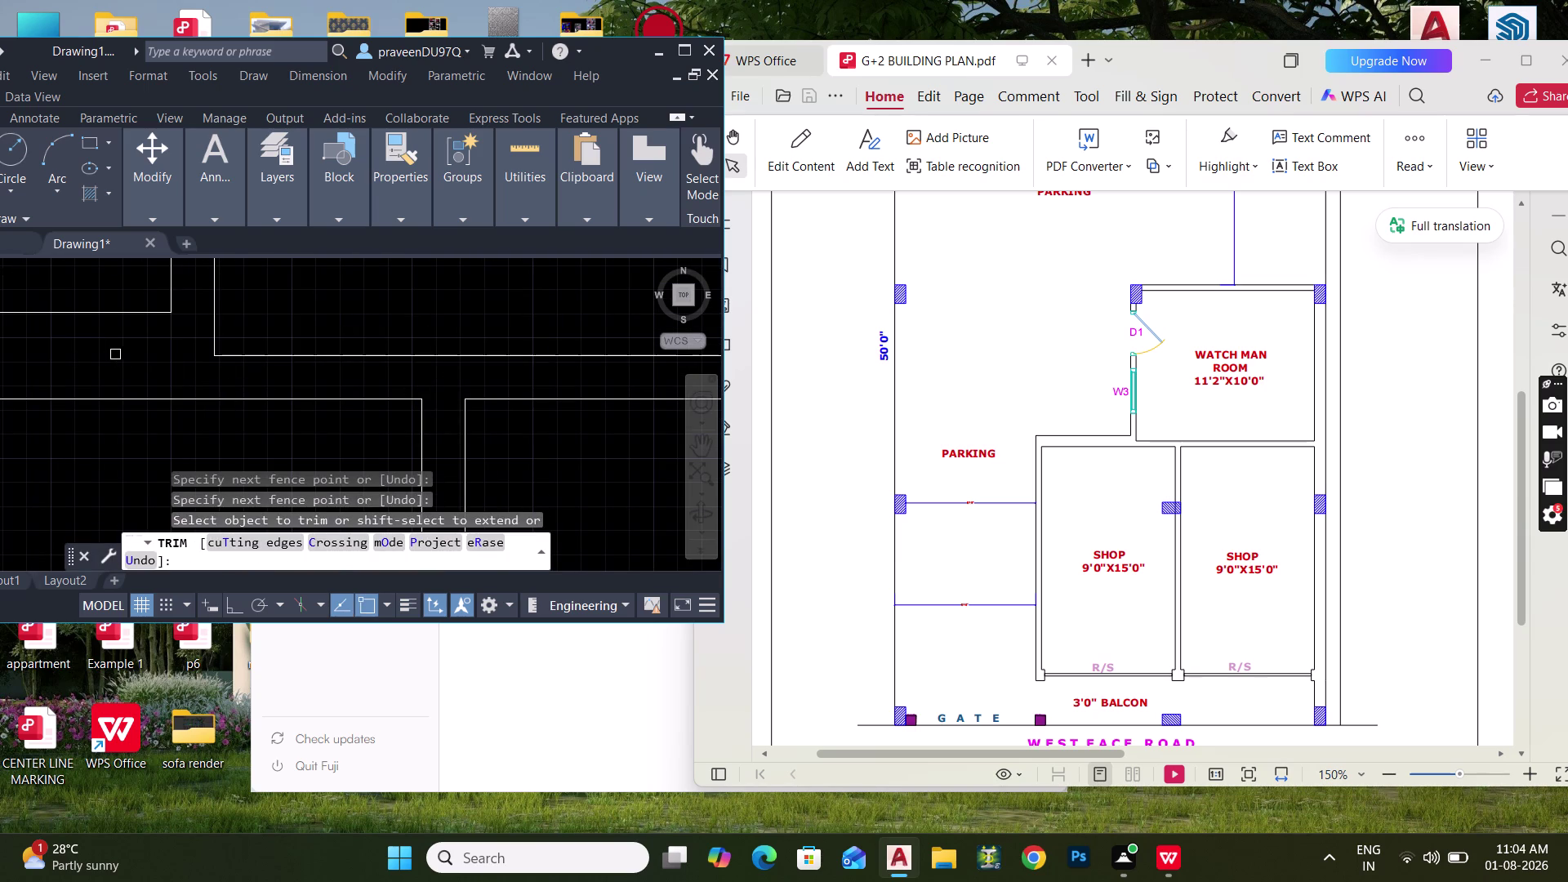
key(Escape)
Extend the partition lines to meet the wall.
scroll(down, 3)
scroll(down, 3)
scroll(down, 3)
middle_drag(266, 397, 306, 294)
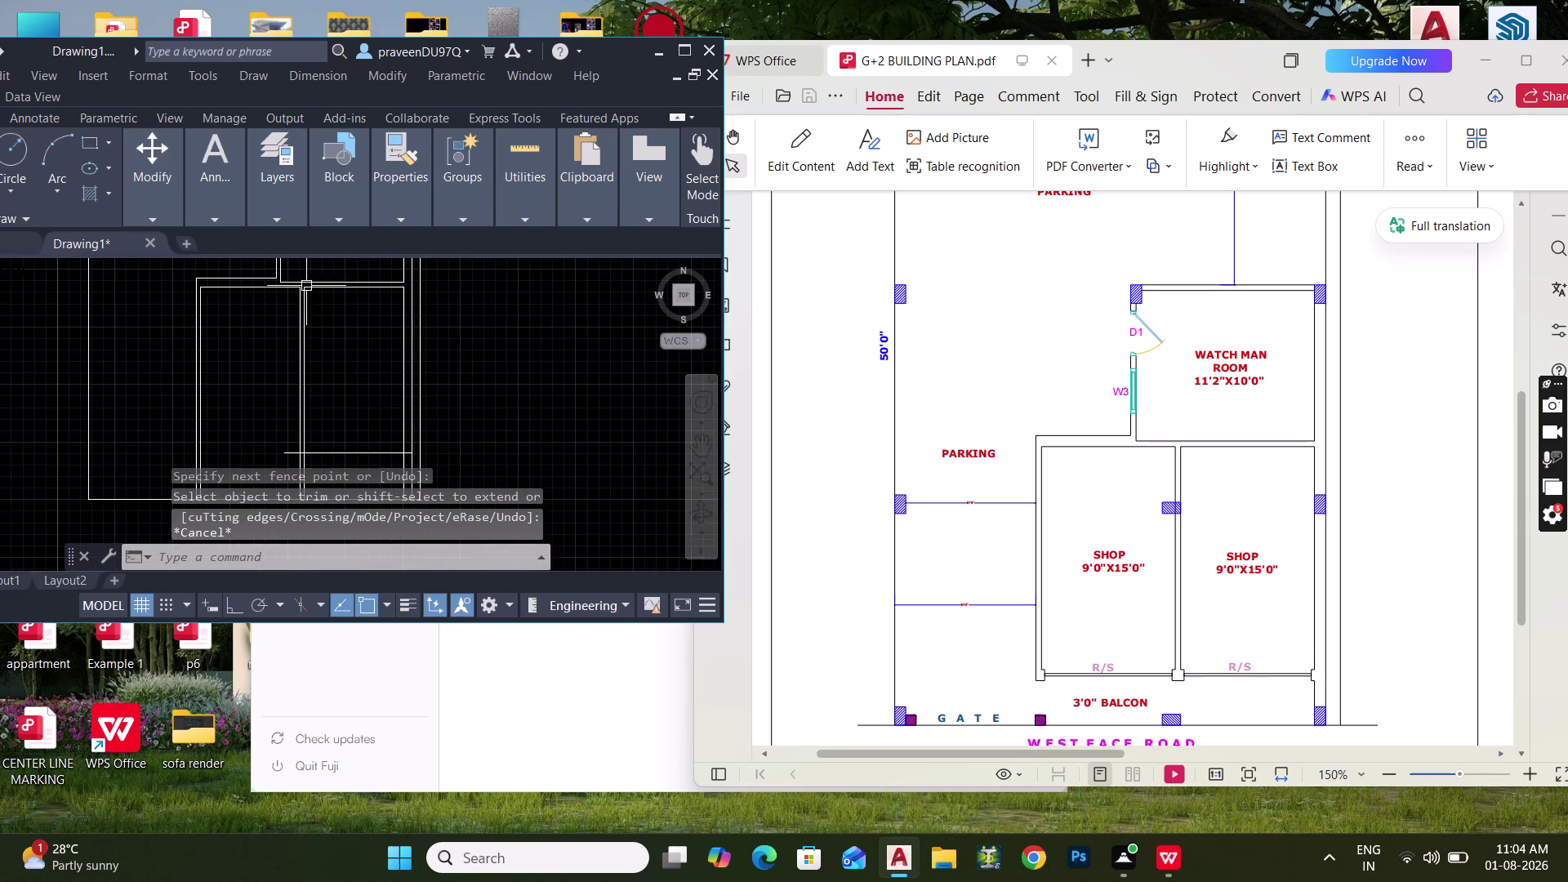
middle_drag(337, 413, 352, 327)
middle_drag(358, 377, 379, 373)
text(EX)
key(space)
drag(371, 388, 359, 323)
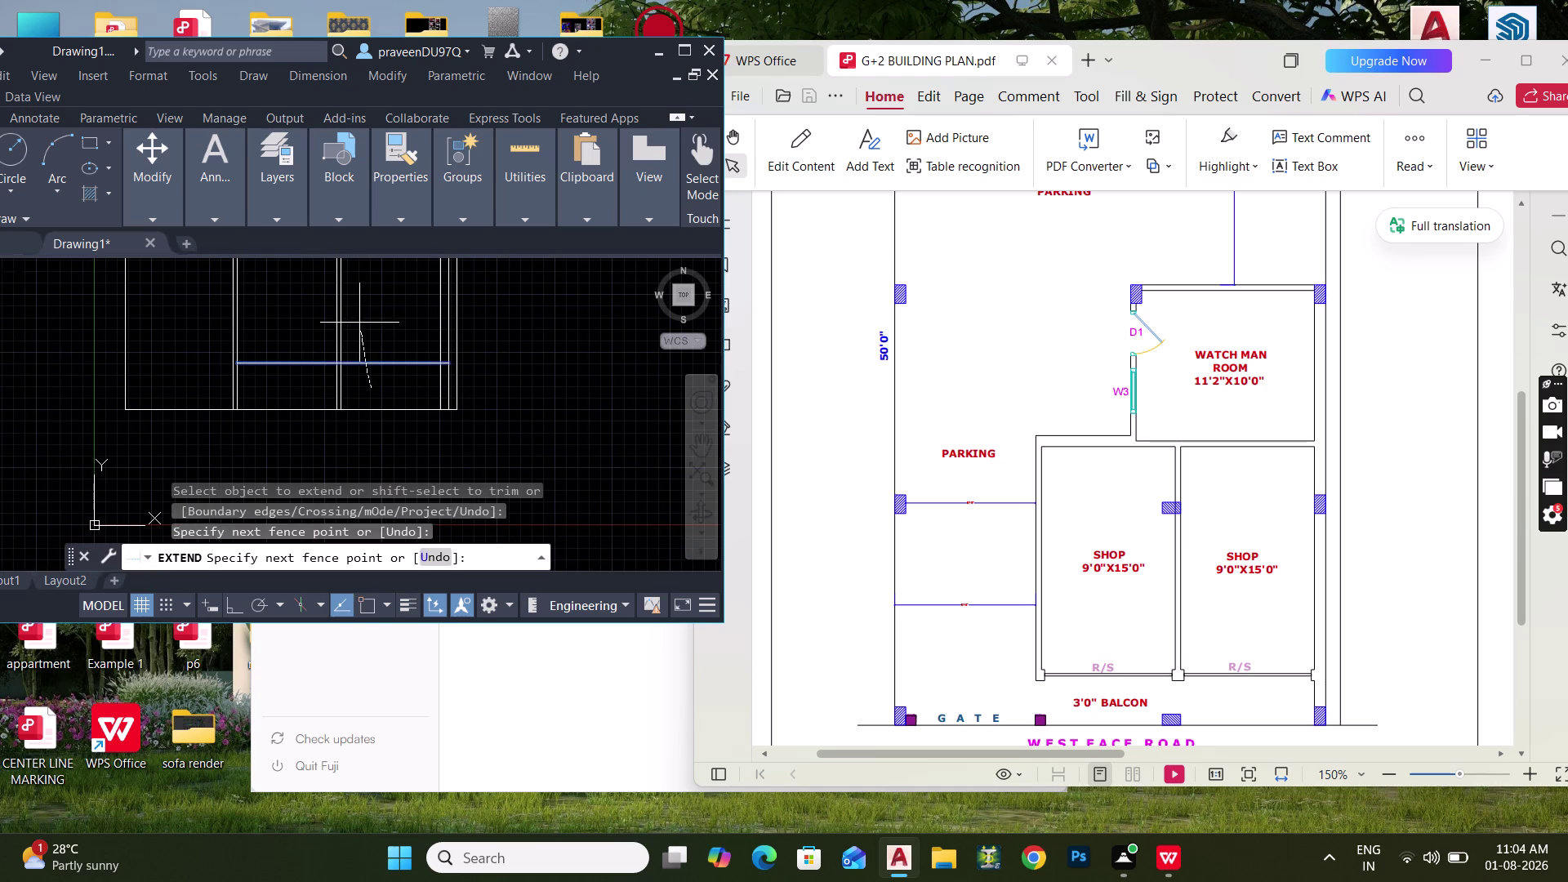
drag(359, 323, 360, 324)
key(Escape)
Pan over the shop walls after starting and cancelling a trim.
key(t)
text(R)
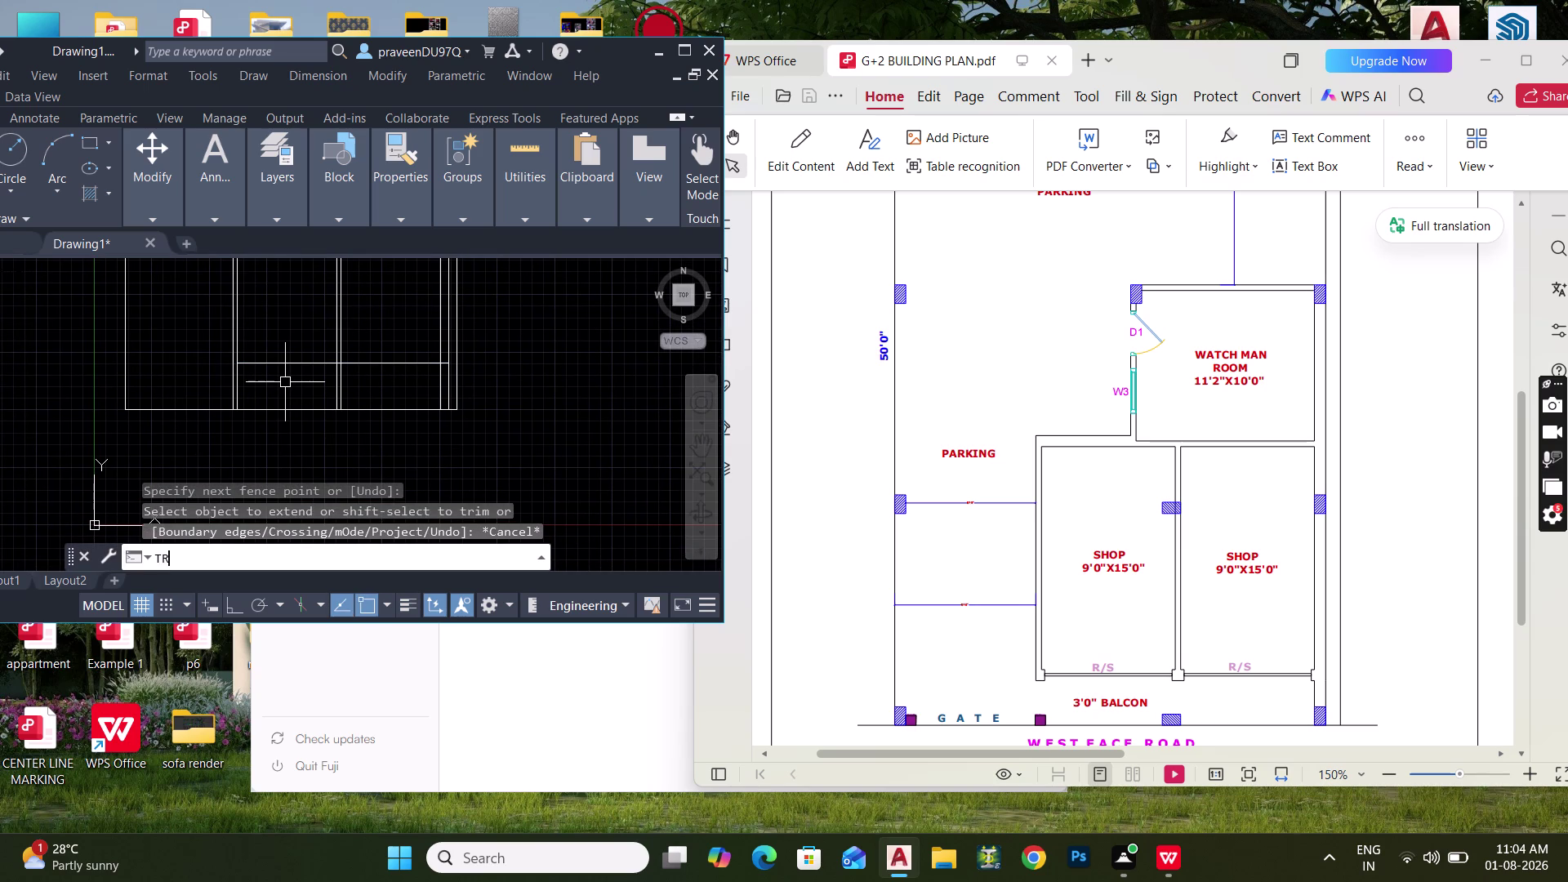
key(space)
key(Escape)
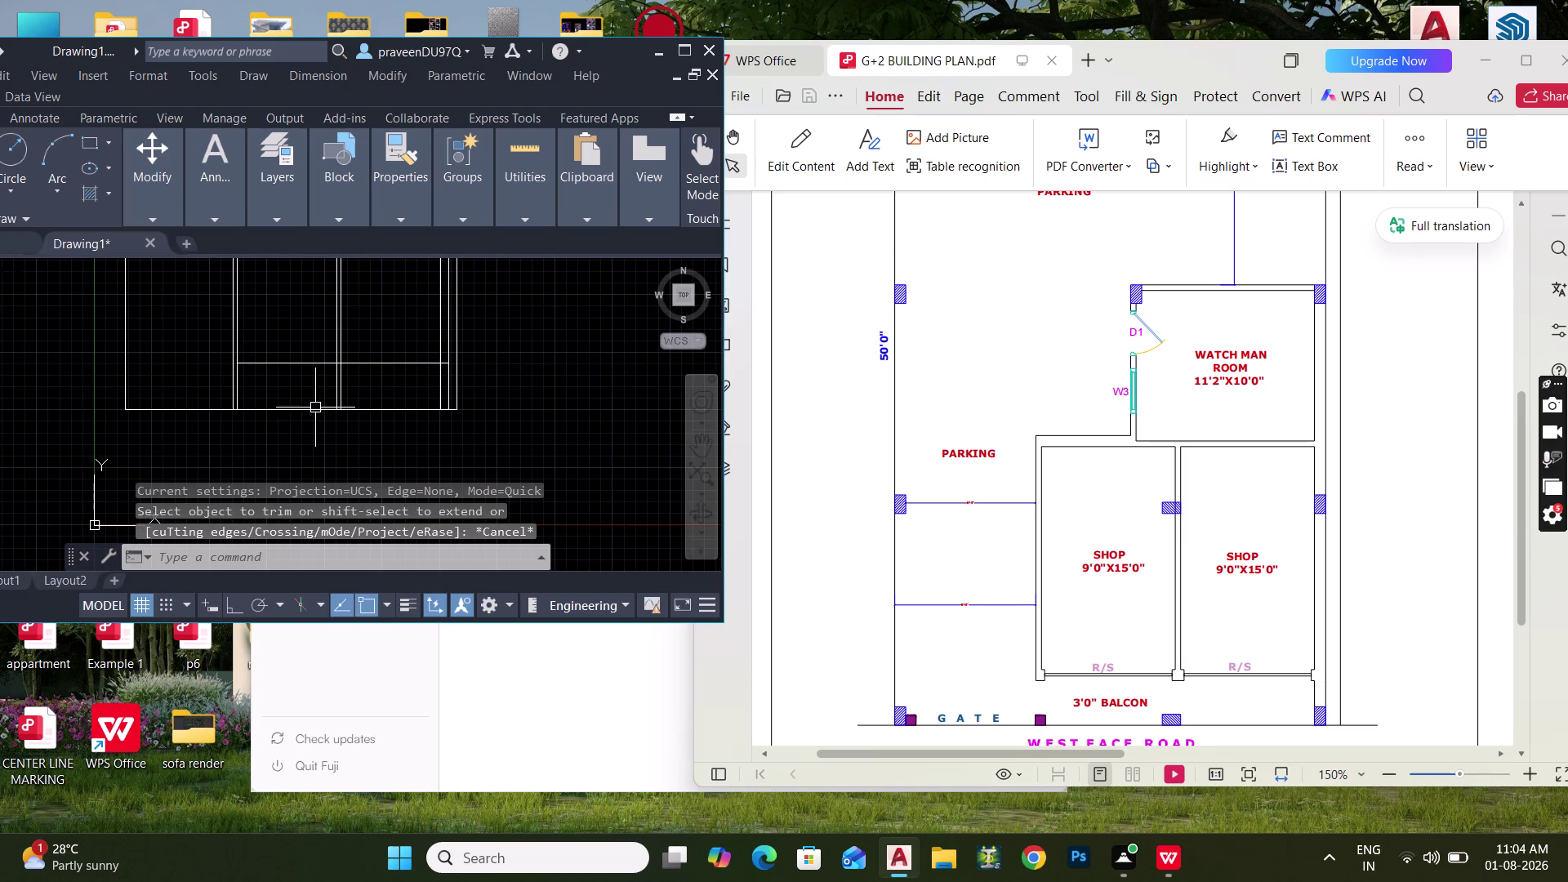
scroll(up, 3)
middle_drag(310, 392, 313, 407)
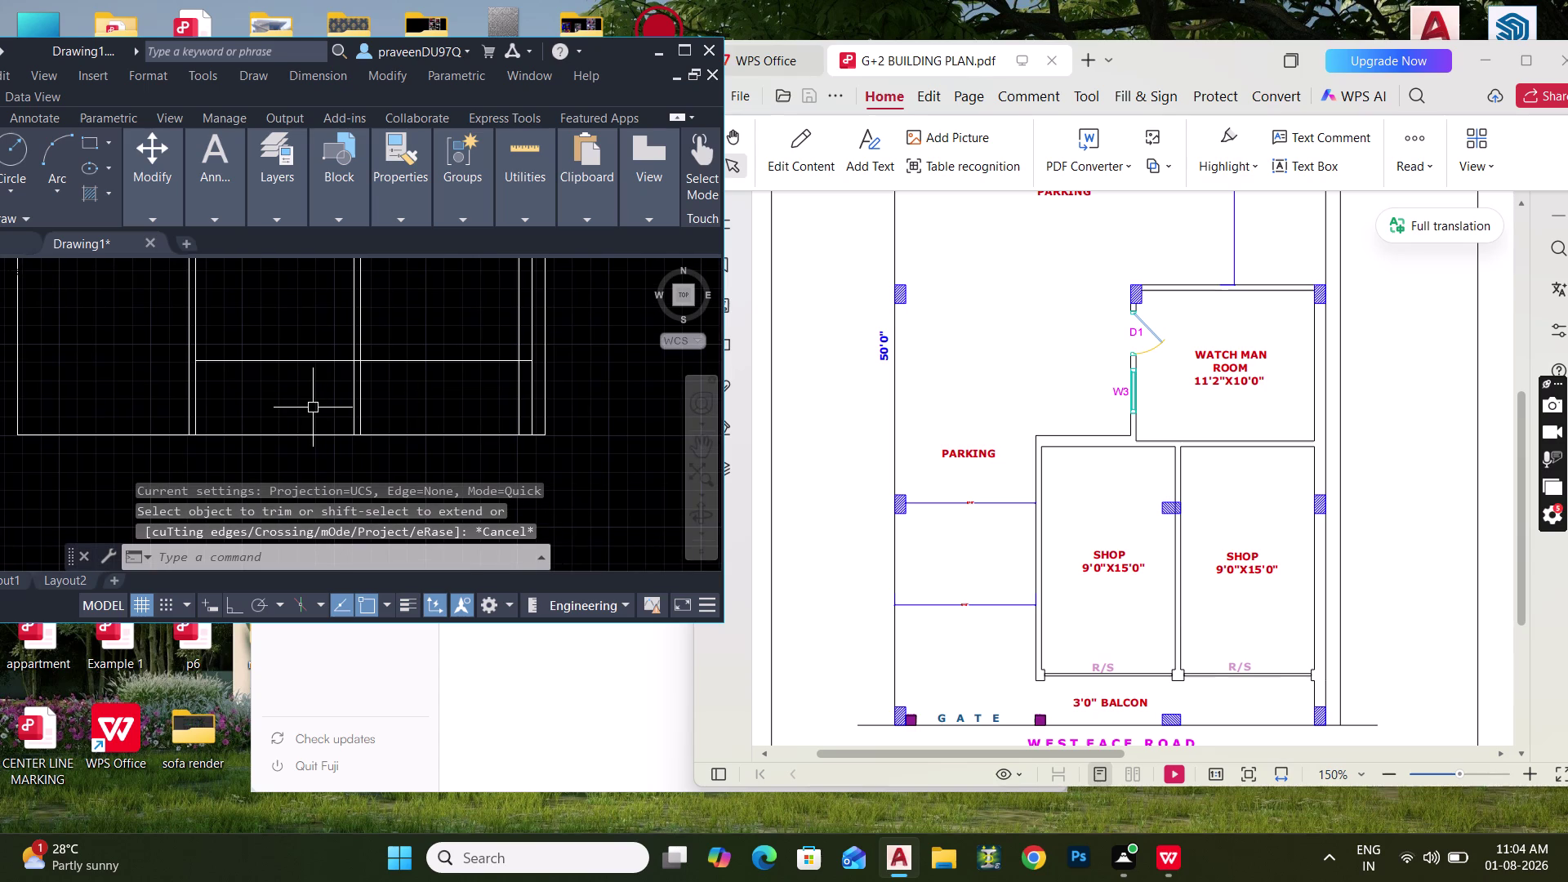
middle_drag(283, 405, 278, 451)
middle_drag(294, 424, 286, 494)
scroll(down, 3)
text(DL)
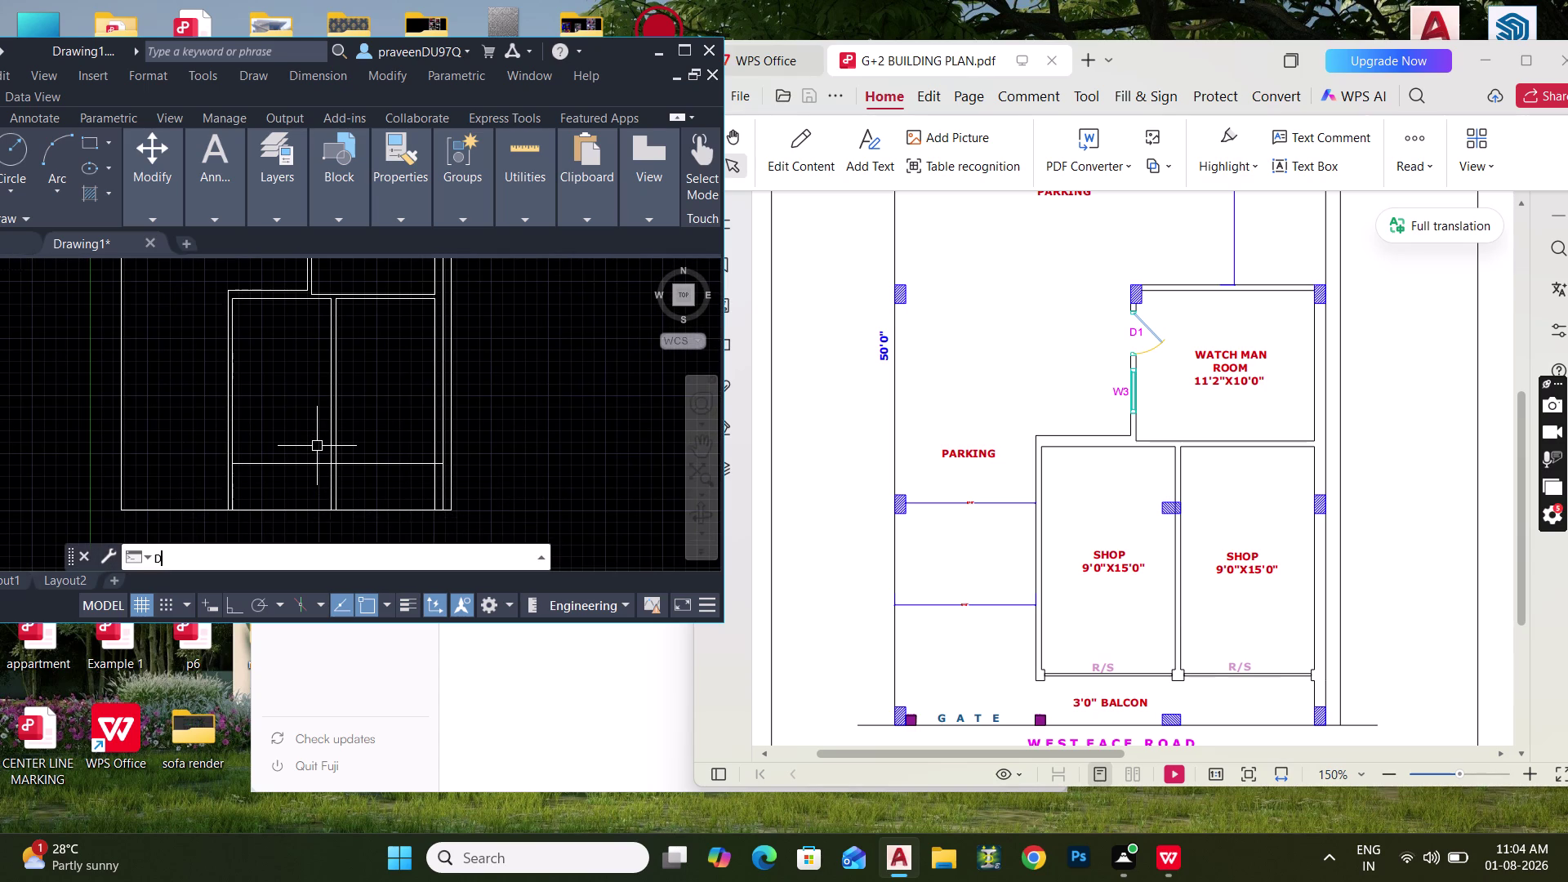
Start a linear dimension between two wall points, then cancel it and pan to the shop walls.
text(I)
key(space)
click(387, 300)
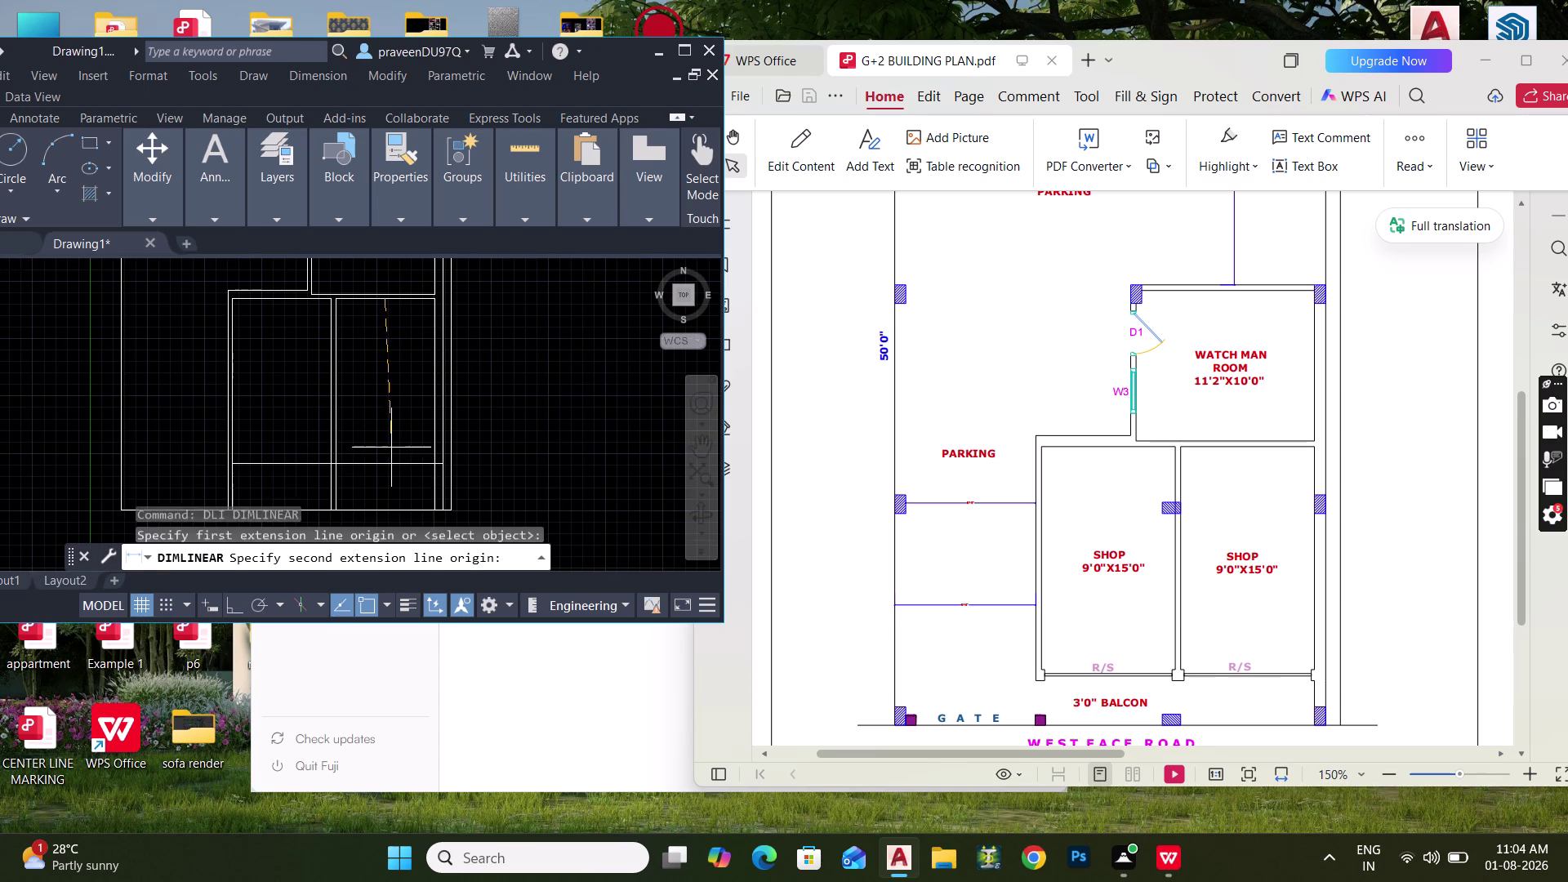
click(392, 460)
scroll(up, 3)
key(Escape)
scroll(down, 3)
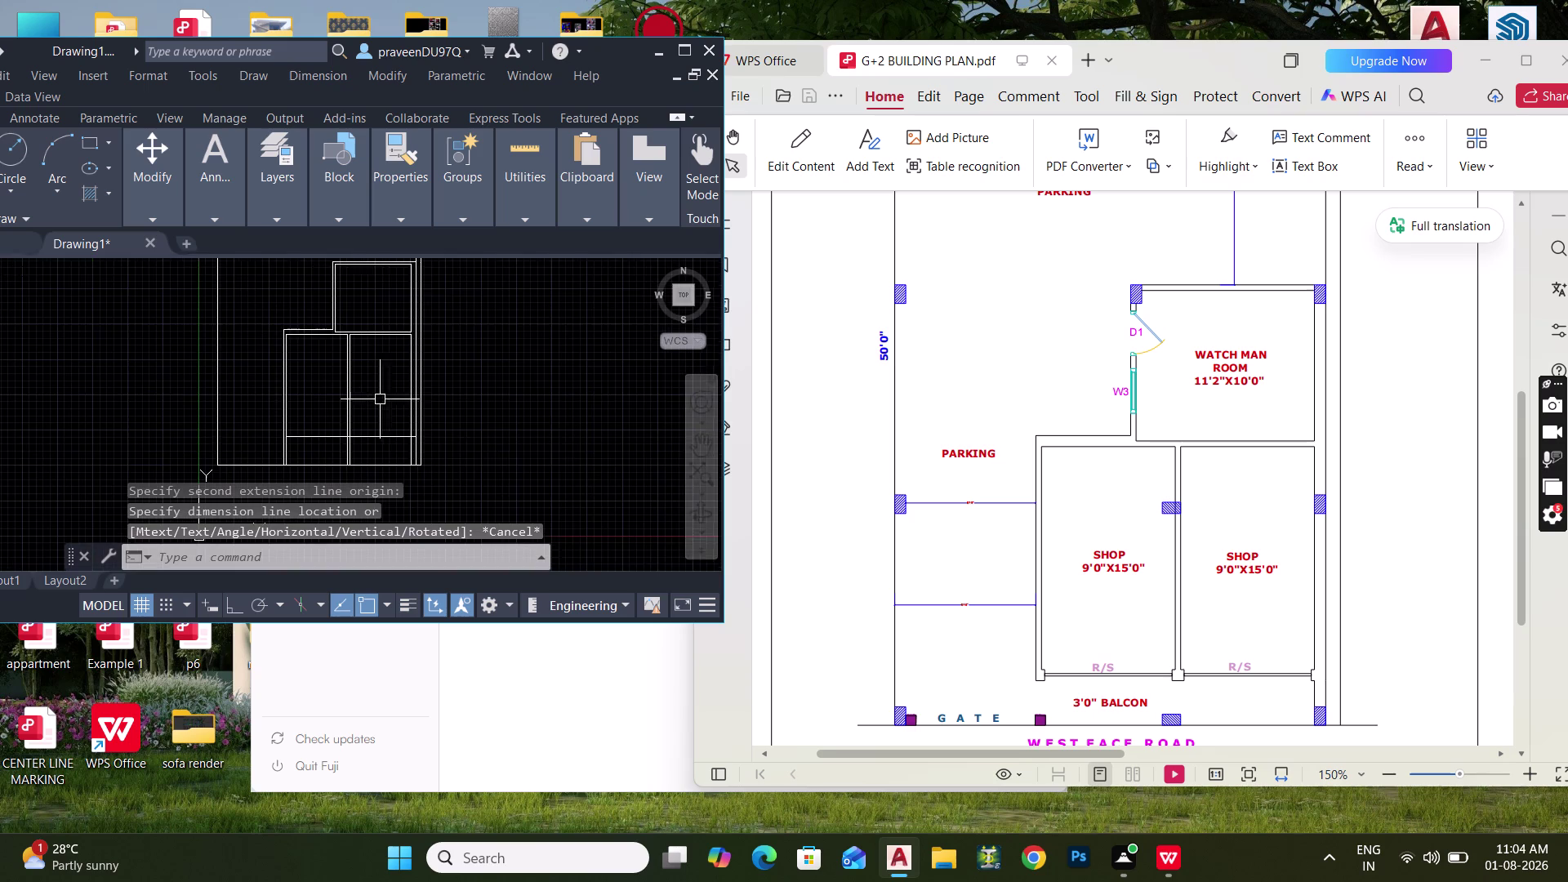
middle_drag(388, 401, 390, 371)
Offset a shop wall line 9" to the inner side.
text(O 9")
key(Return)
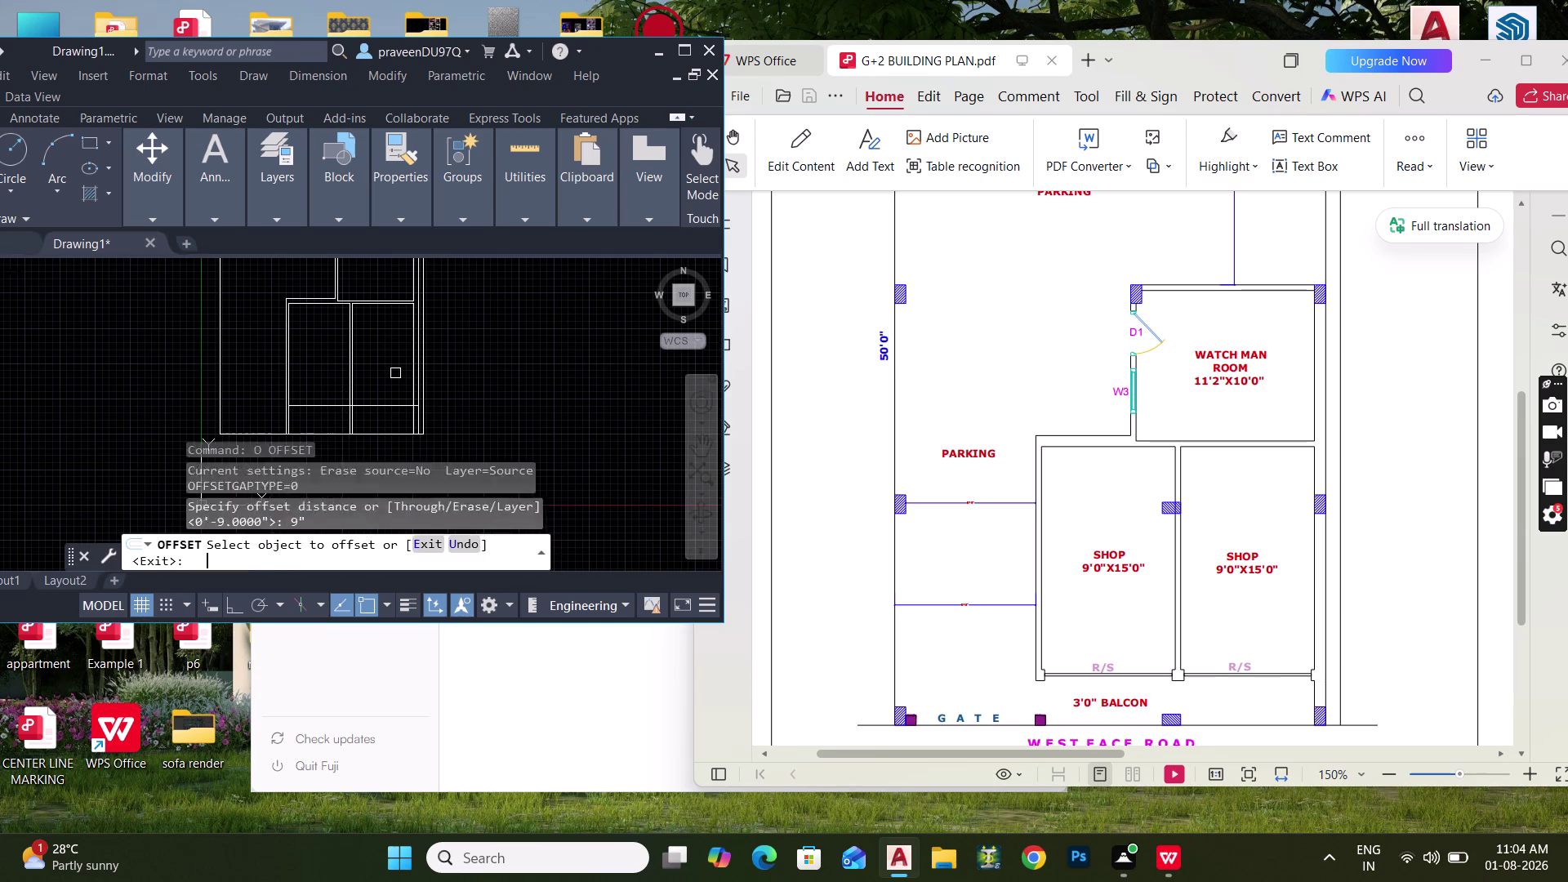
click(385, 405)
click(376, 429)
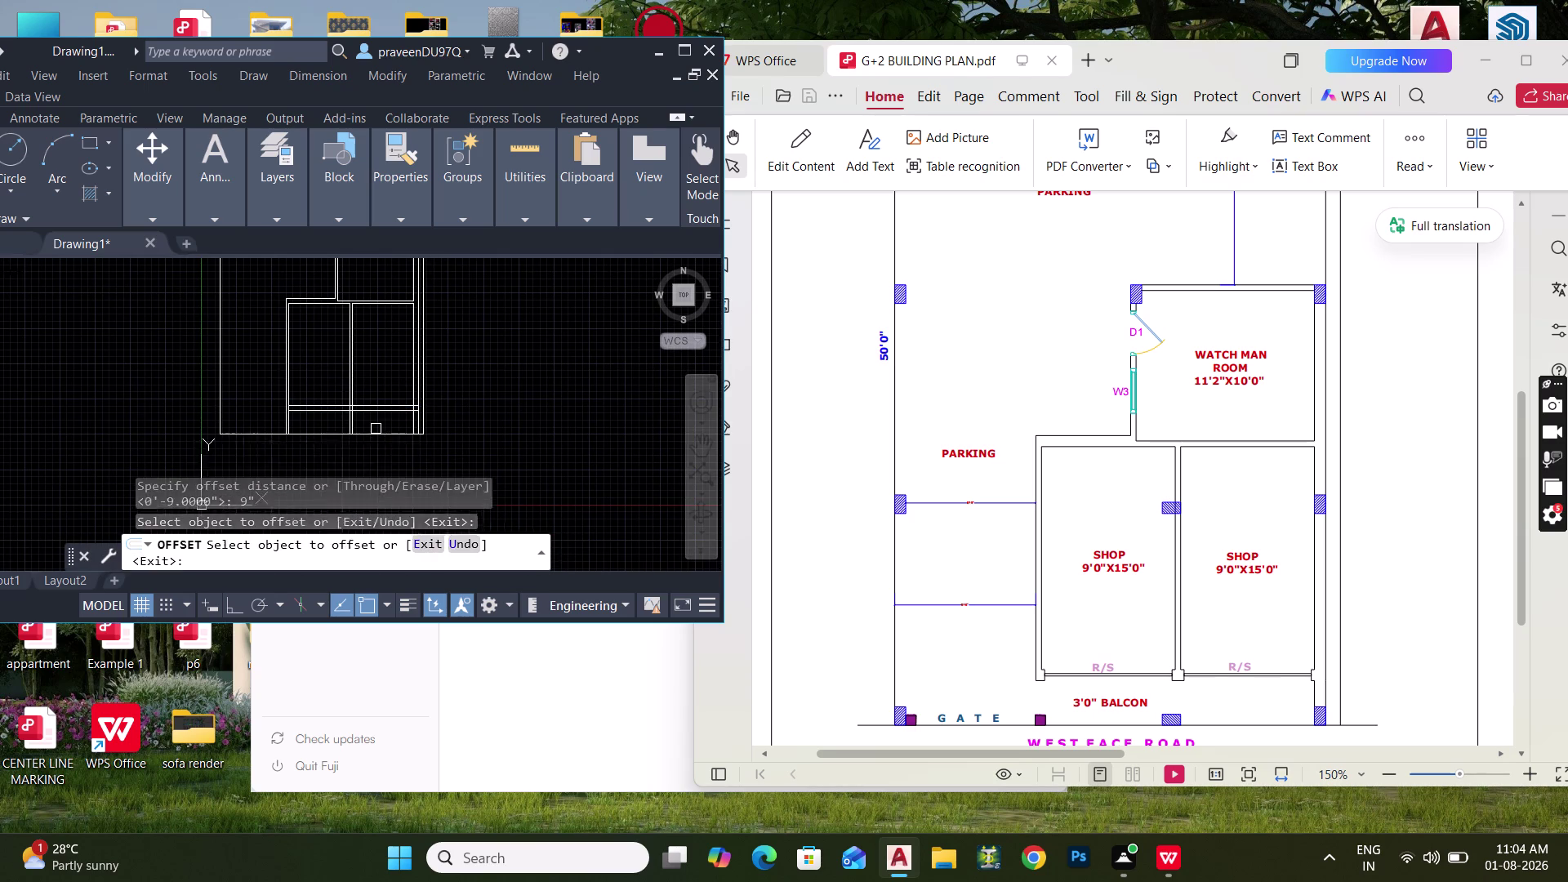
key(Escape)
middle_drag(371, 410, 377, 366)
Trim the wall segments crossing at the junction, including a leftover stub.
key(t)
text(R)
key(space)
middle_drag(371, 379, 381, 371)
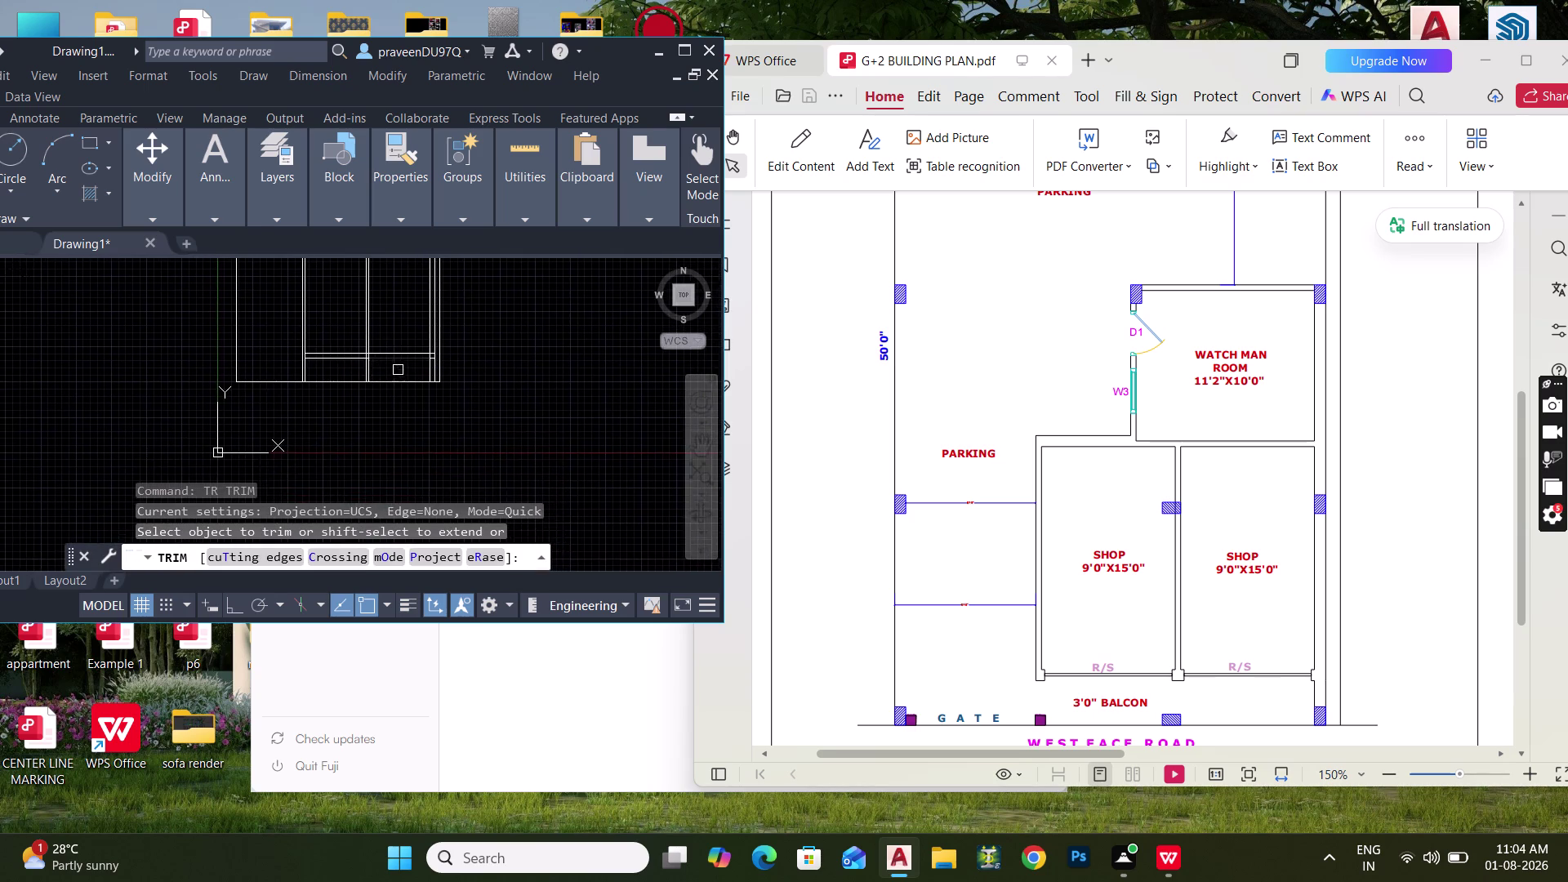
scroll(up, 3)
scroll(up, 3)
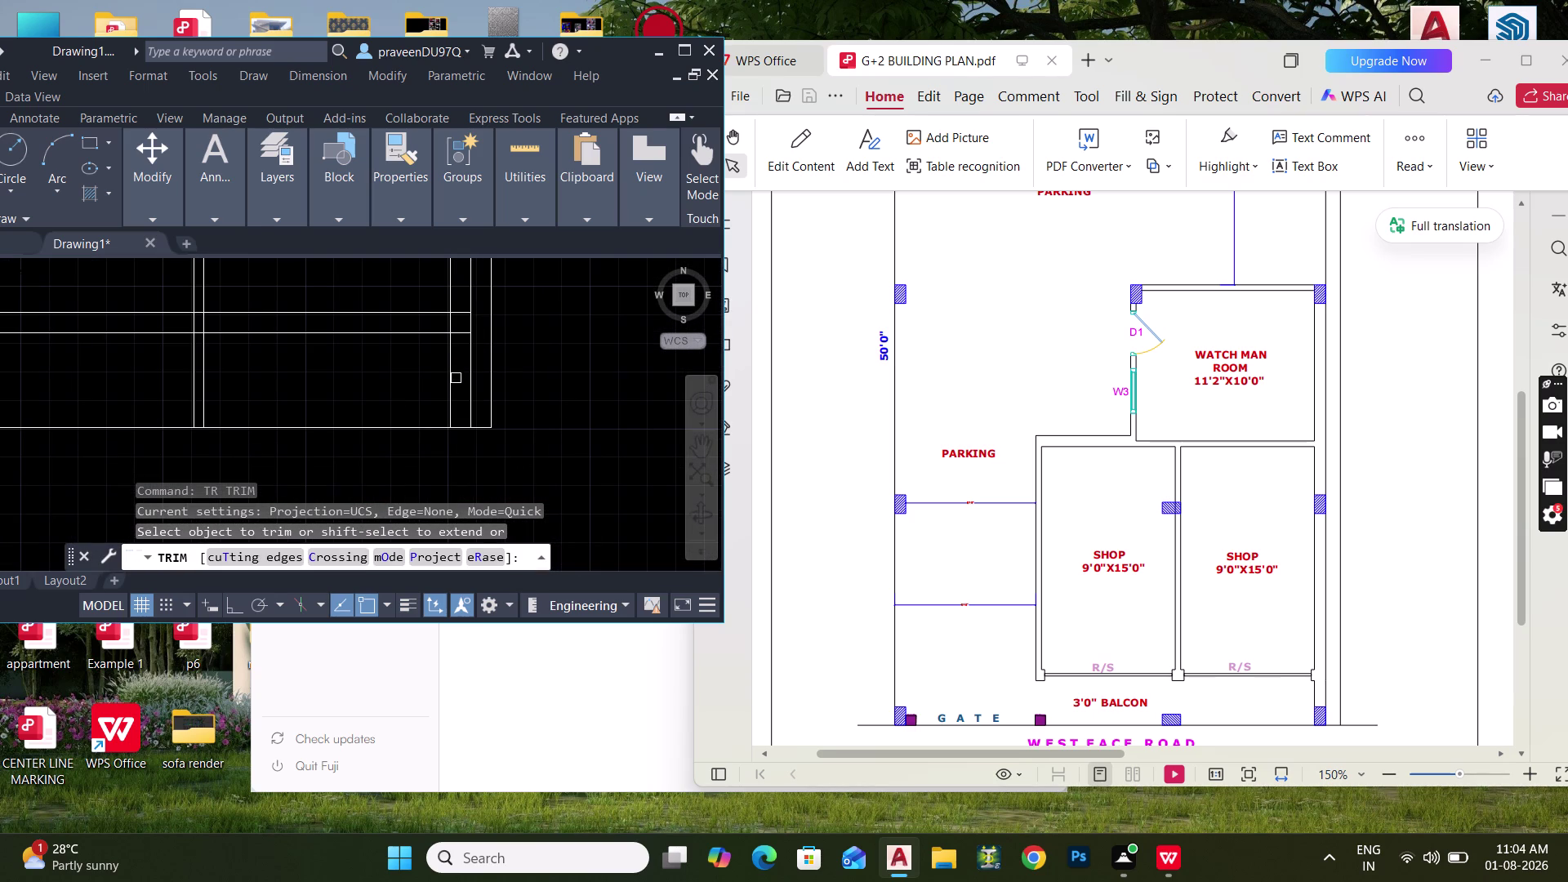
drag(458, 309, 444, 326)
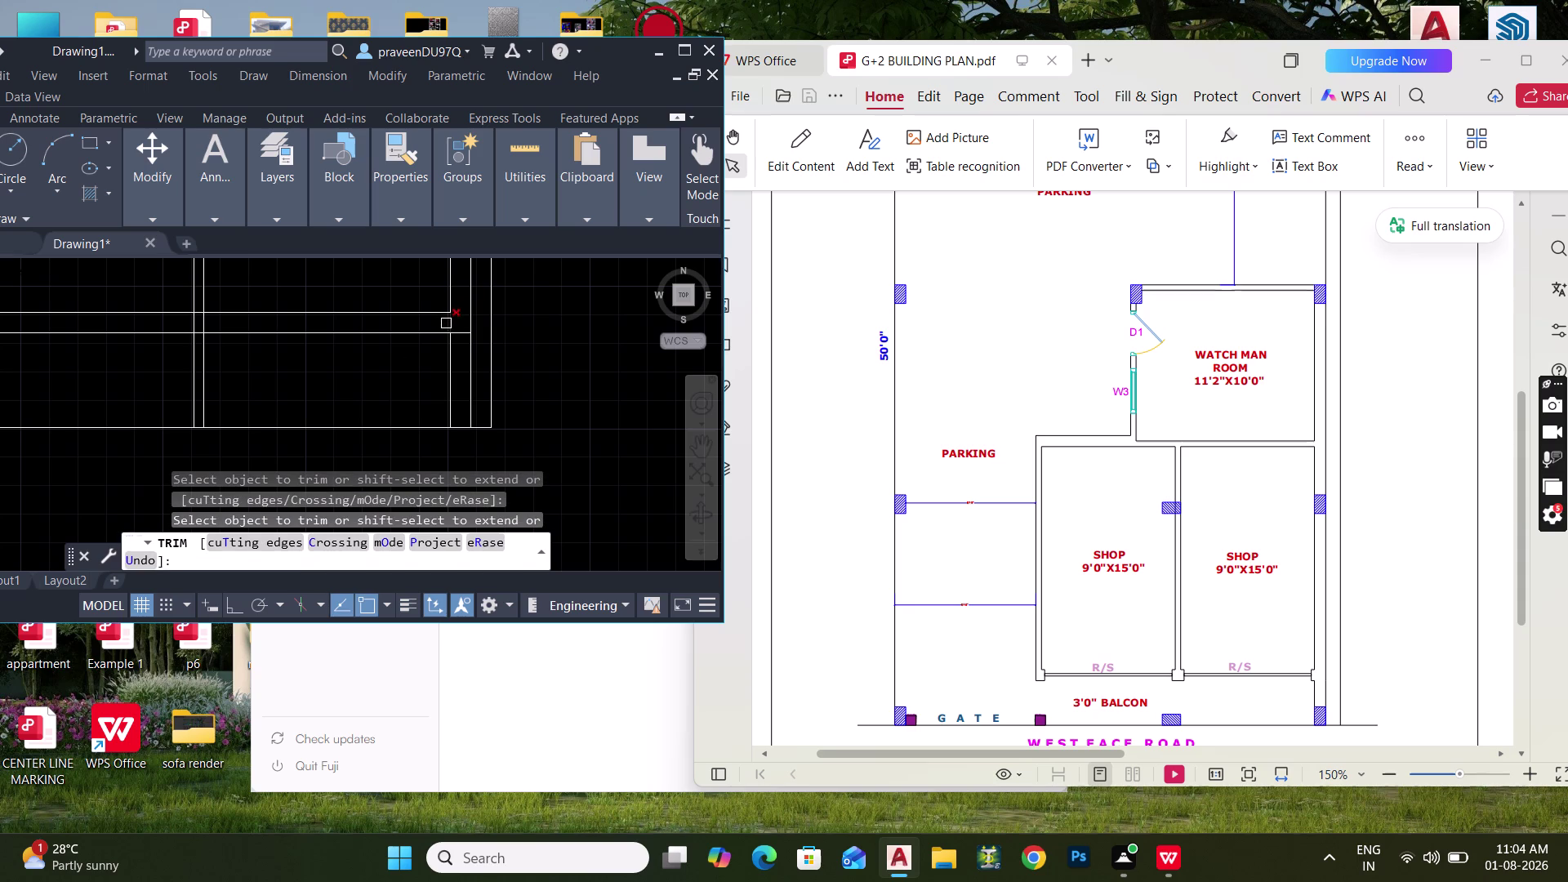
click(452, 322)
middle_drag(174, 344, 257, 366)
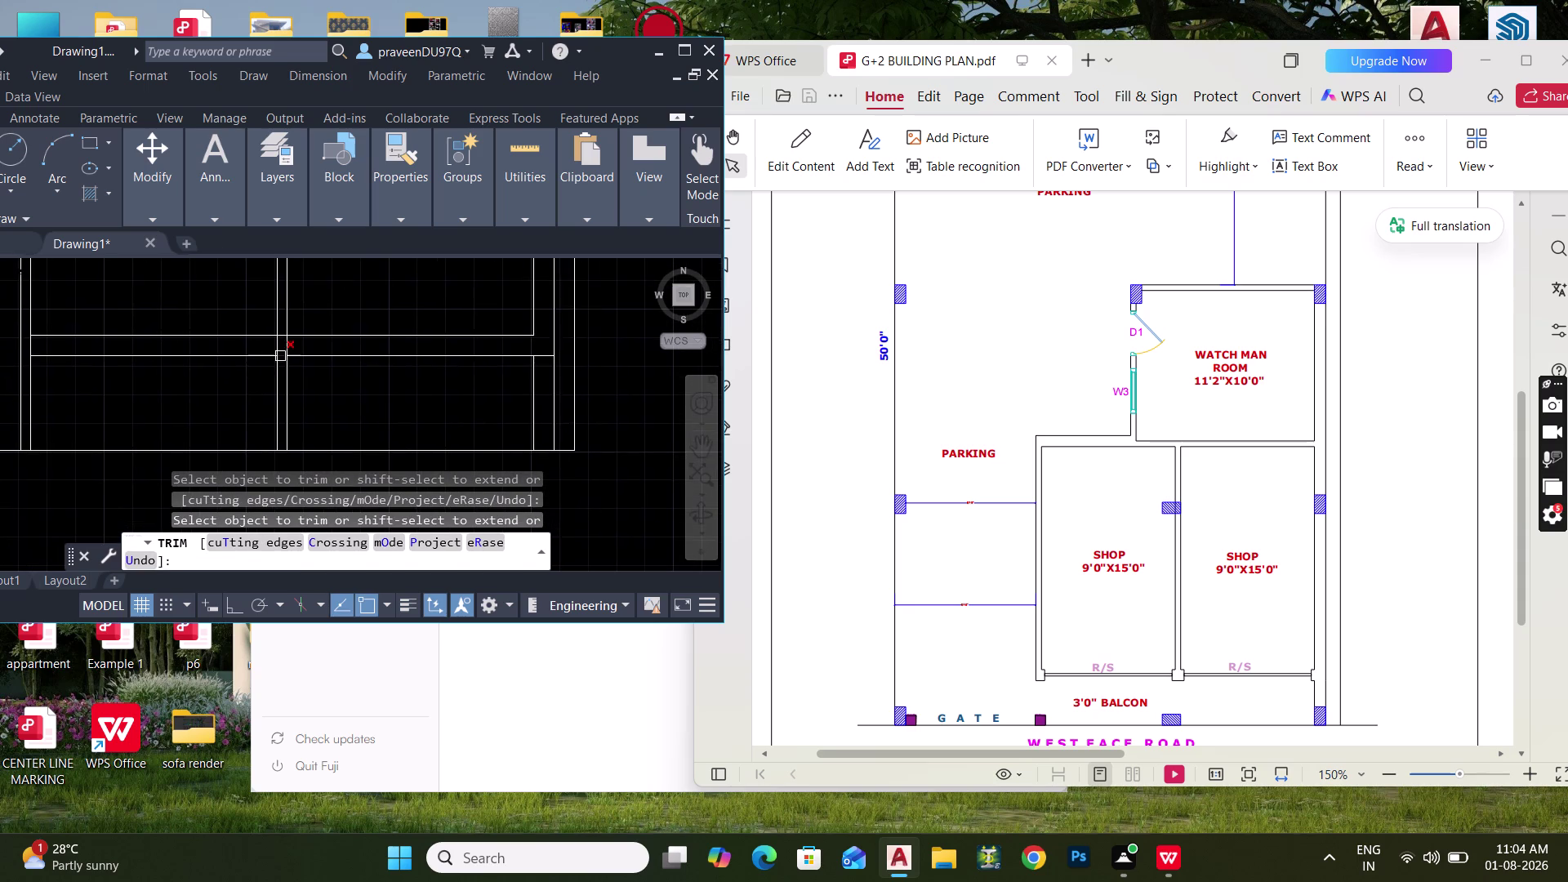
scroll(up, 3)
key(Escape)
scroll(down, 3)
middle_drag(260, 367, 282, 341)
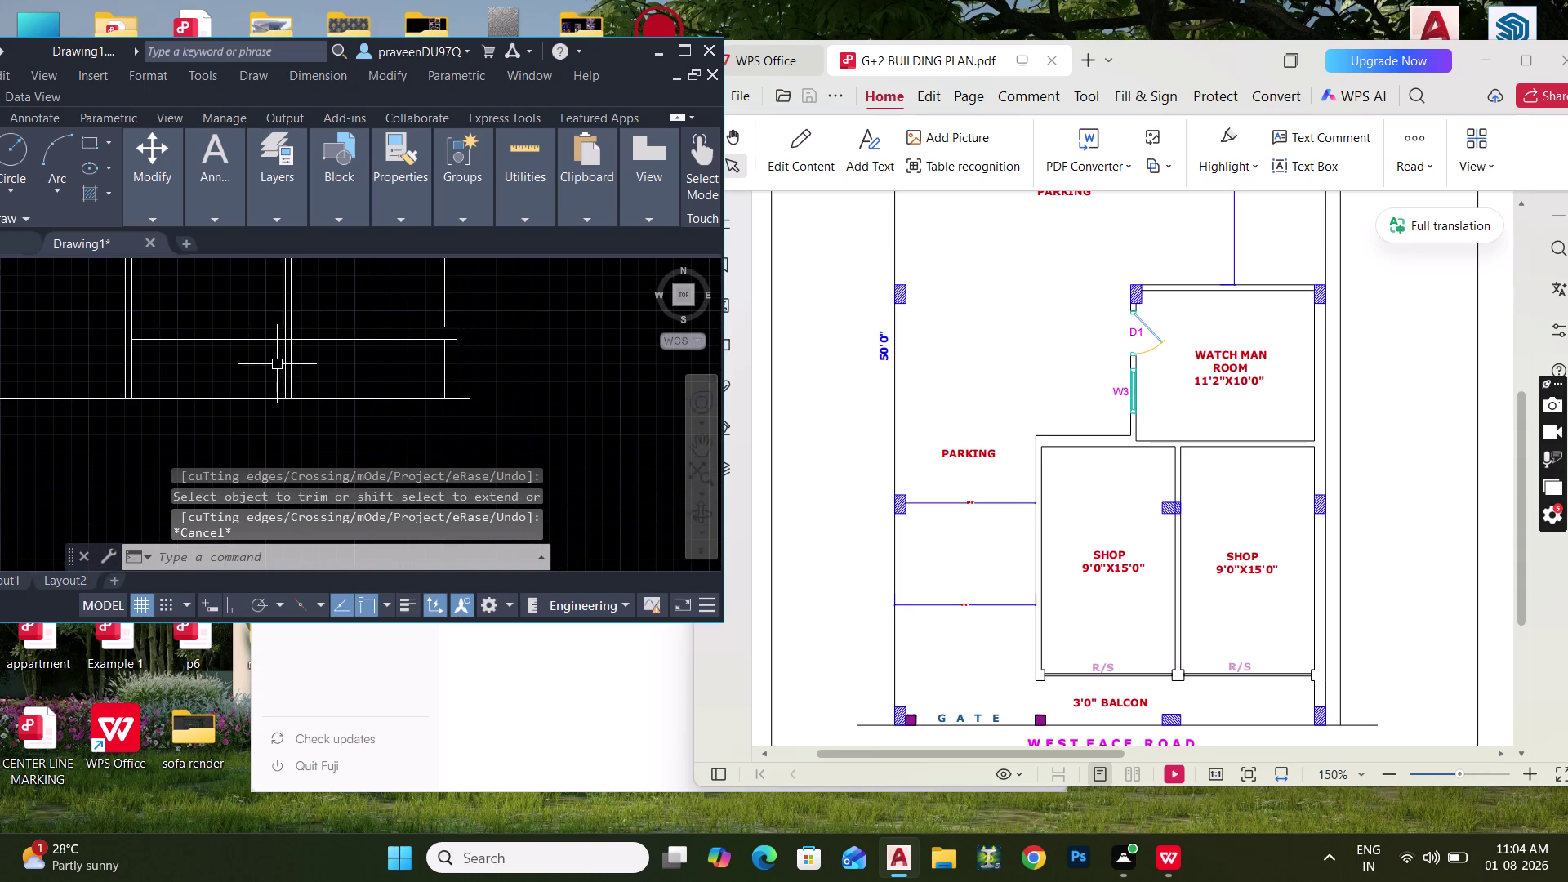
Try to fillet two wall lines into a corner, then cancel.
key(f)
key(space)
click(161, 339)
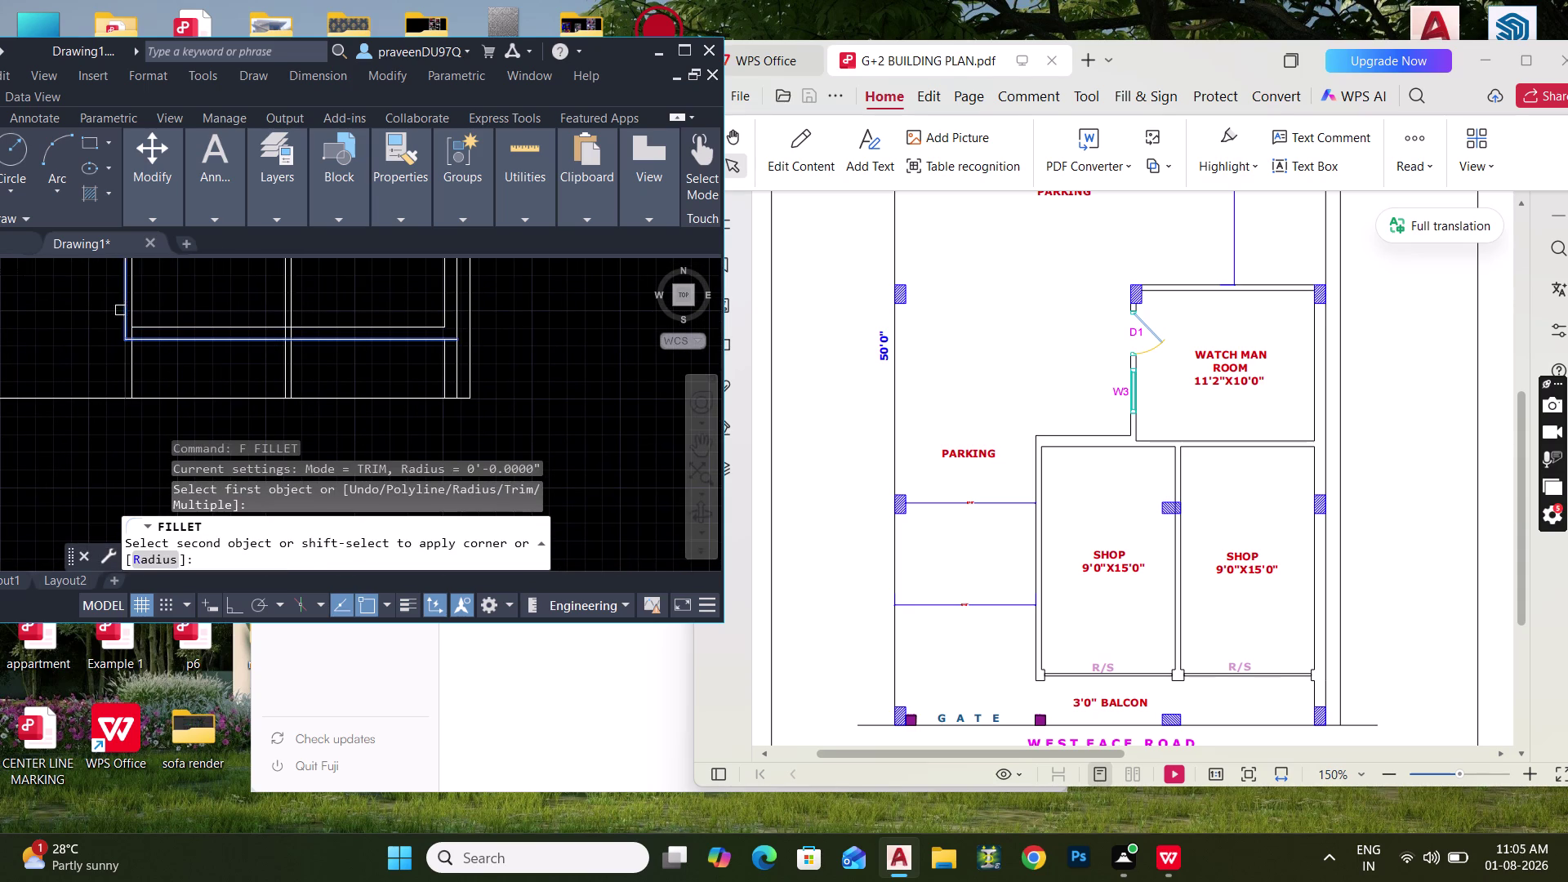
click(125, 303)
key(Escape)
Trim crossing wall lines using several fence selections.
key(t)
key(r)
key(space)
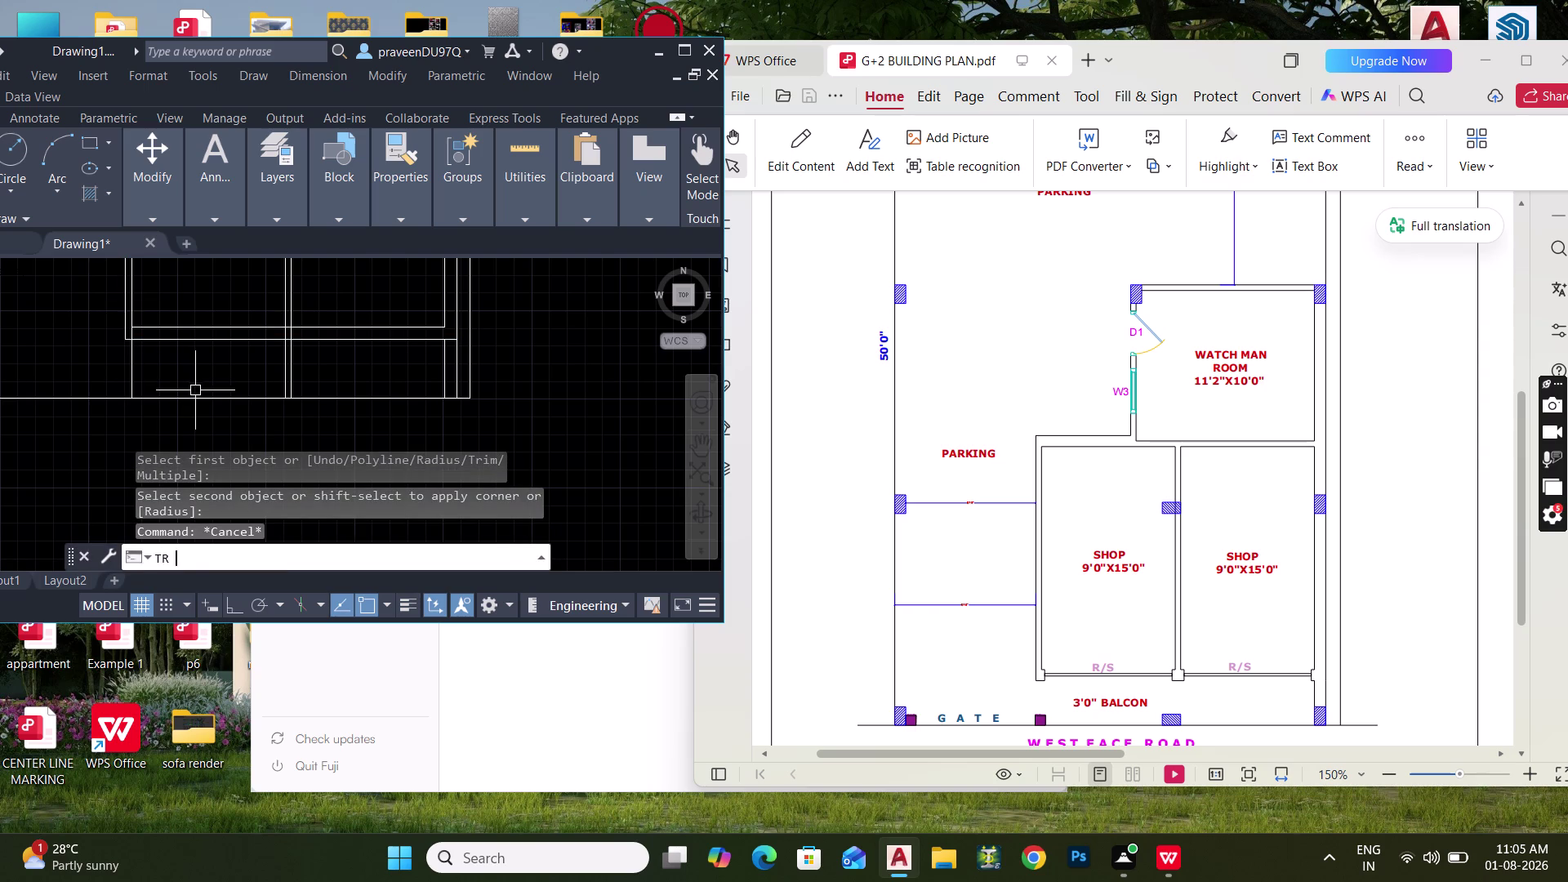
drag(106, 371, 428, 367)
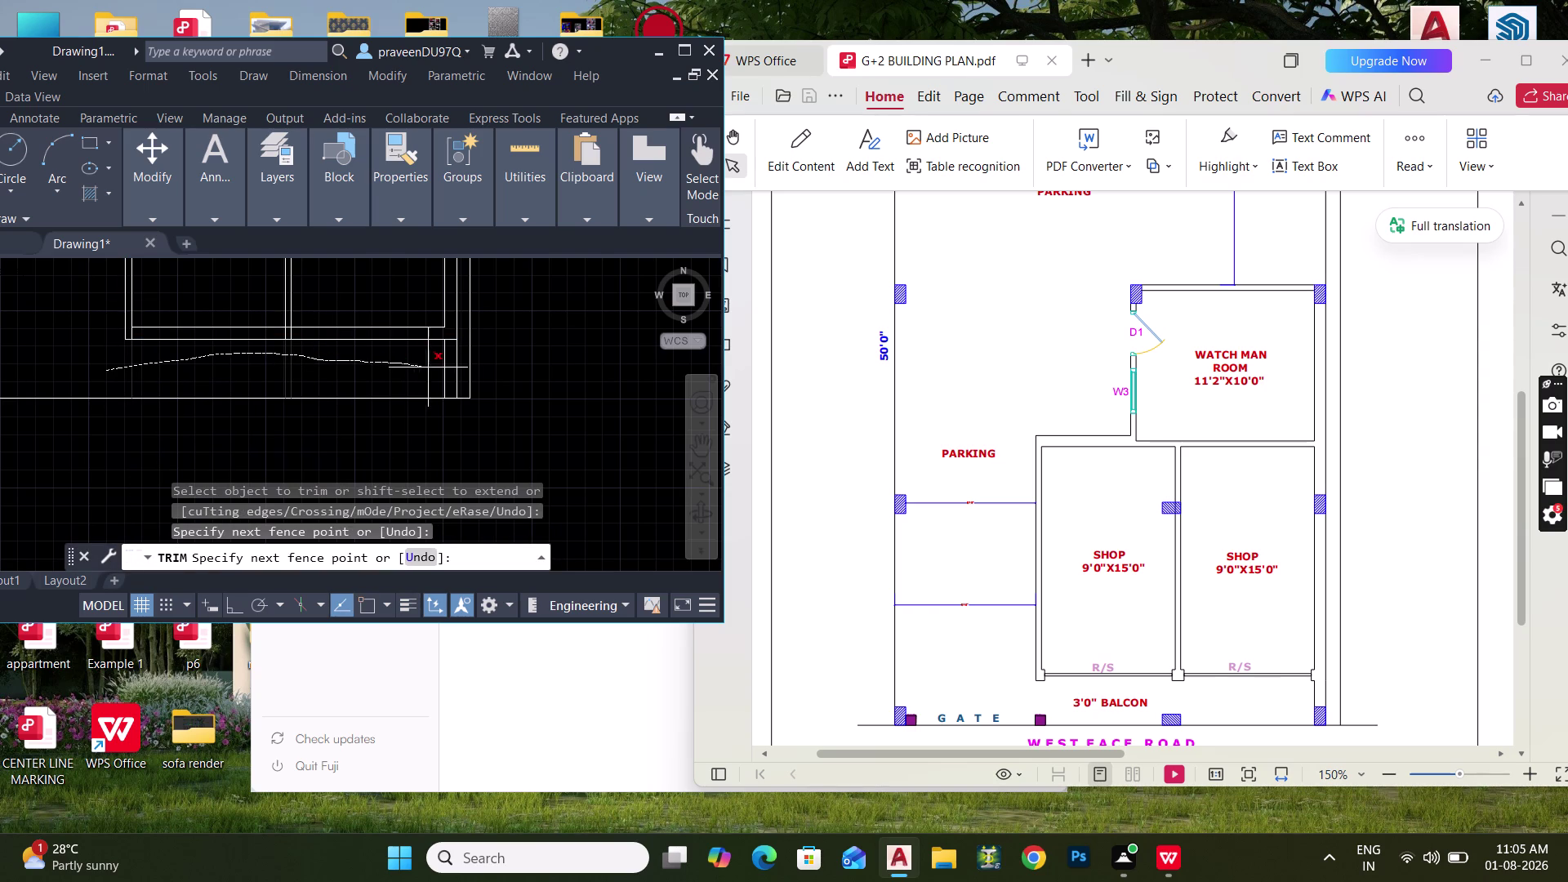
drag(428, 368, 449, 370)
scroll(up, 3)
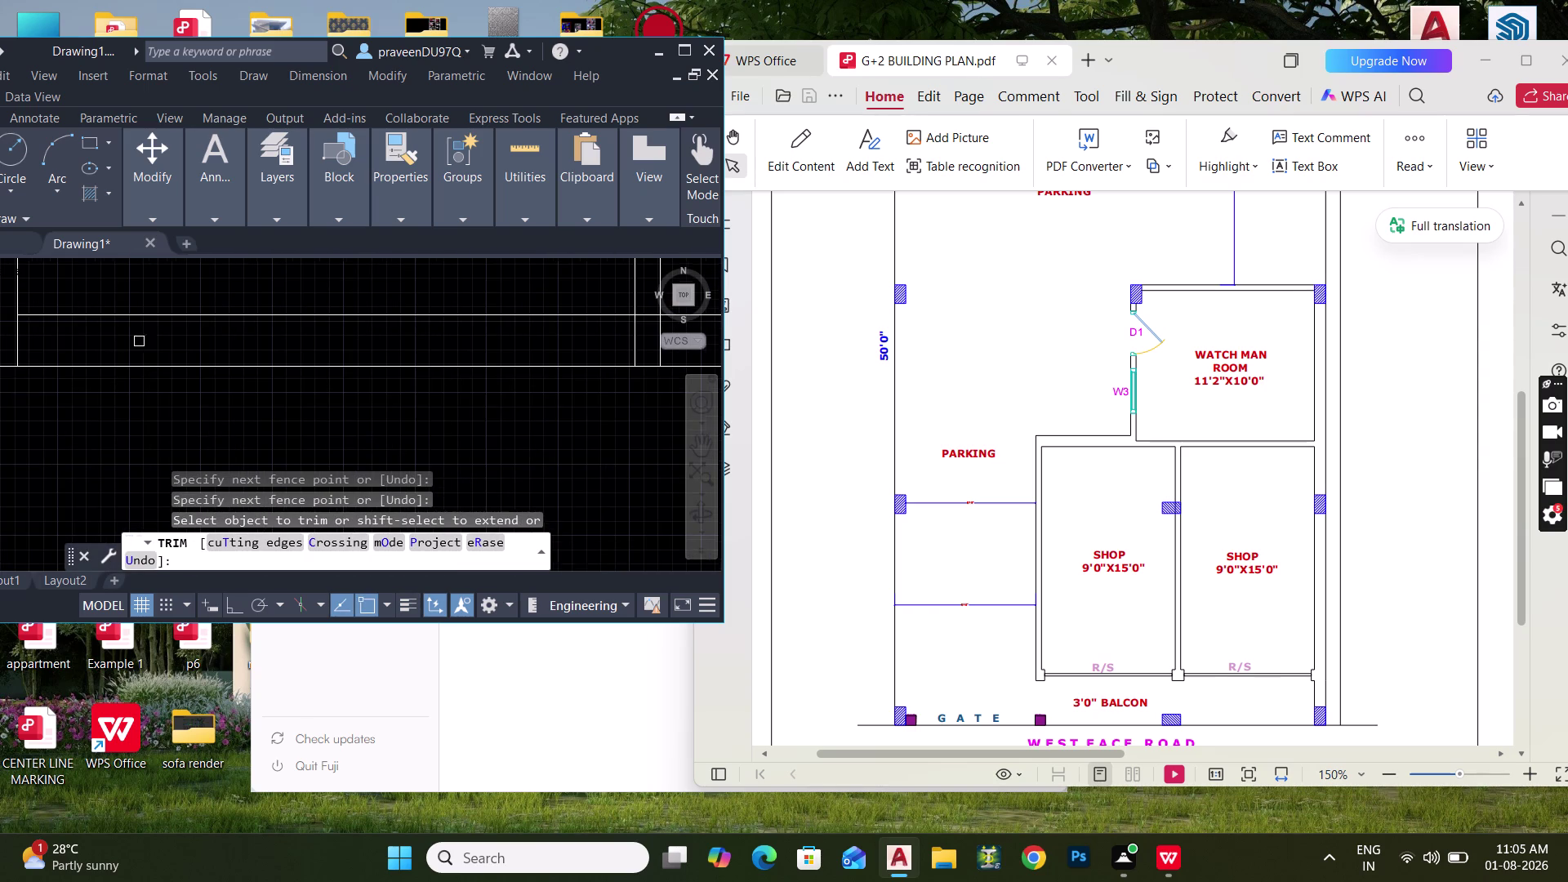
drag(56, 342, 9, 340)
scroll(down, 3)
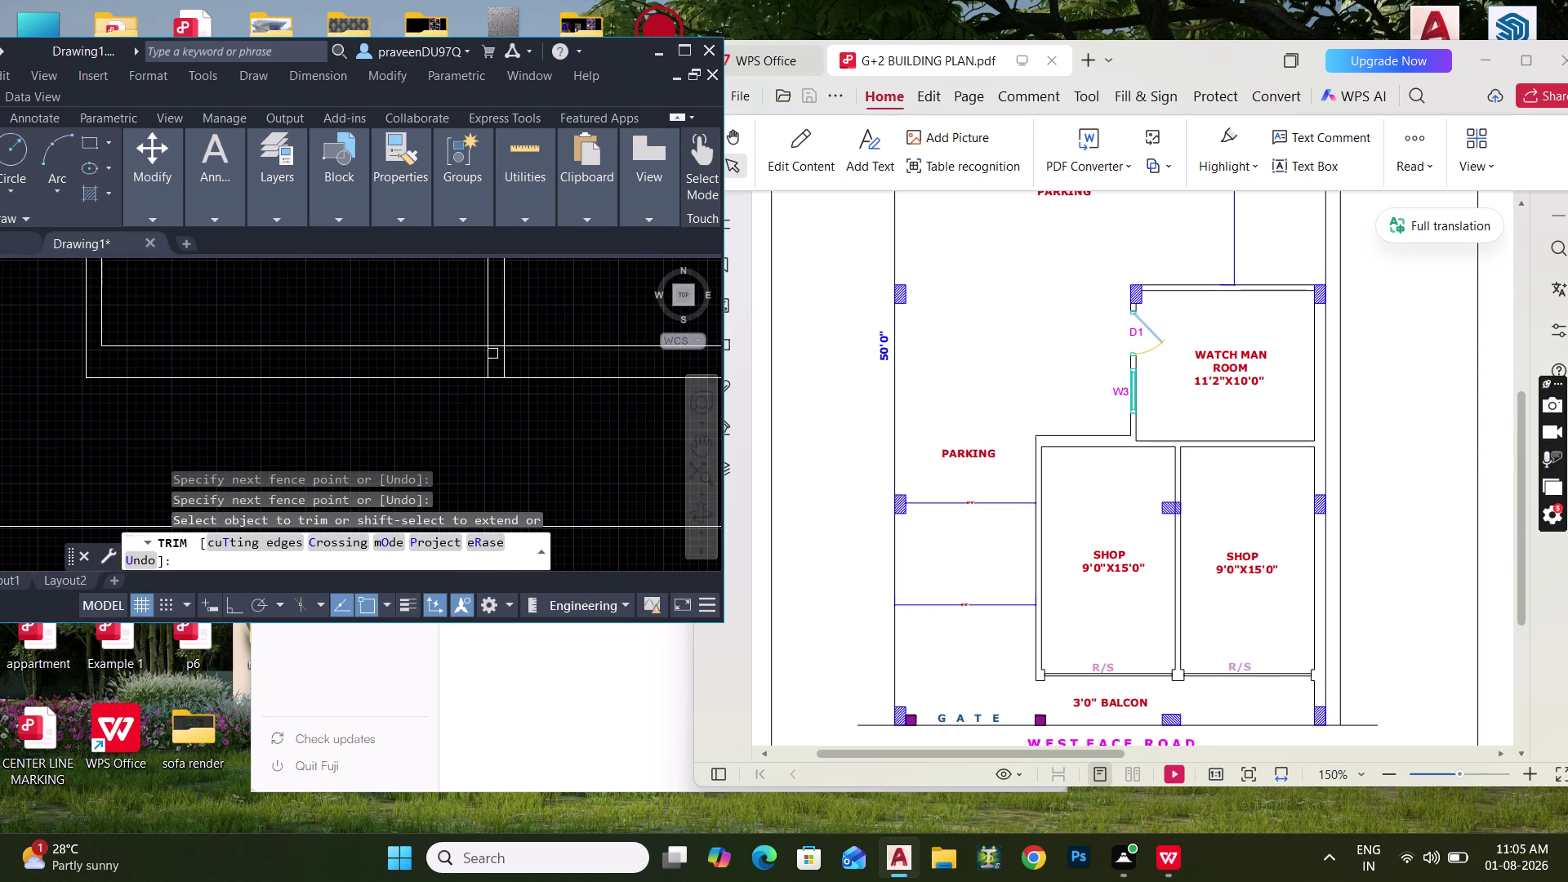
scroll(up, 3)
key(Escape)
key(Escape)
Start an offset with a 6" distance.
text(O)
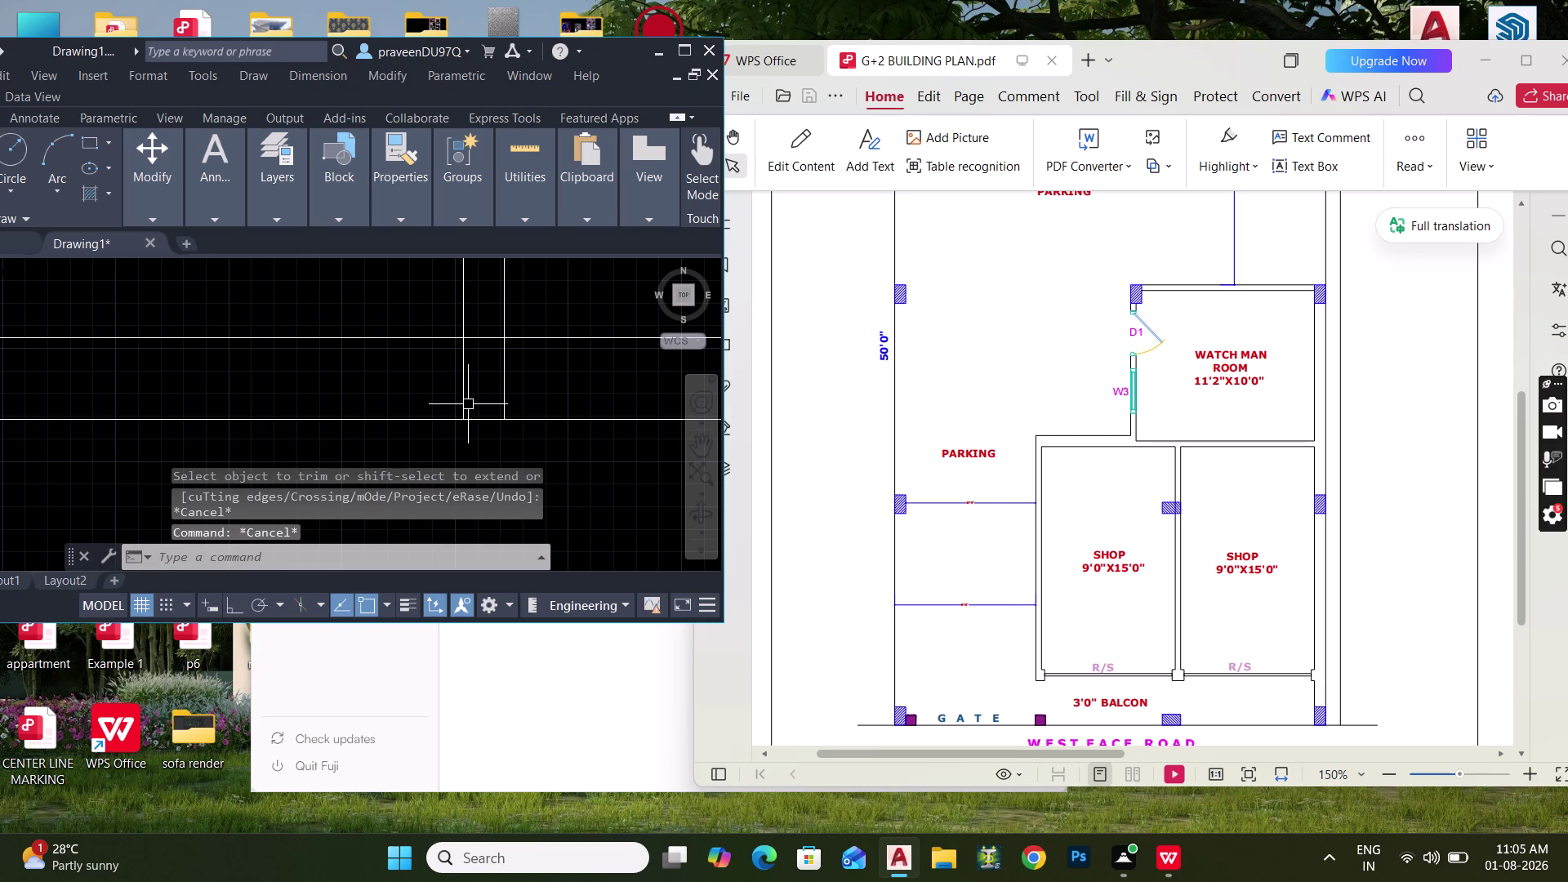
key(space)
text(6")
key(Return)
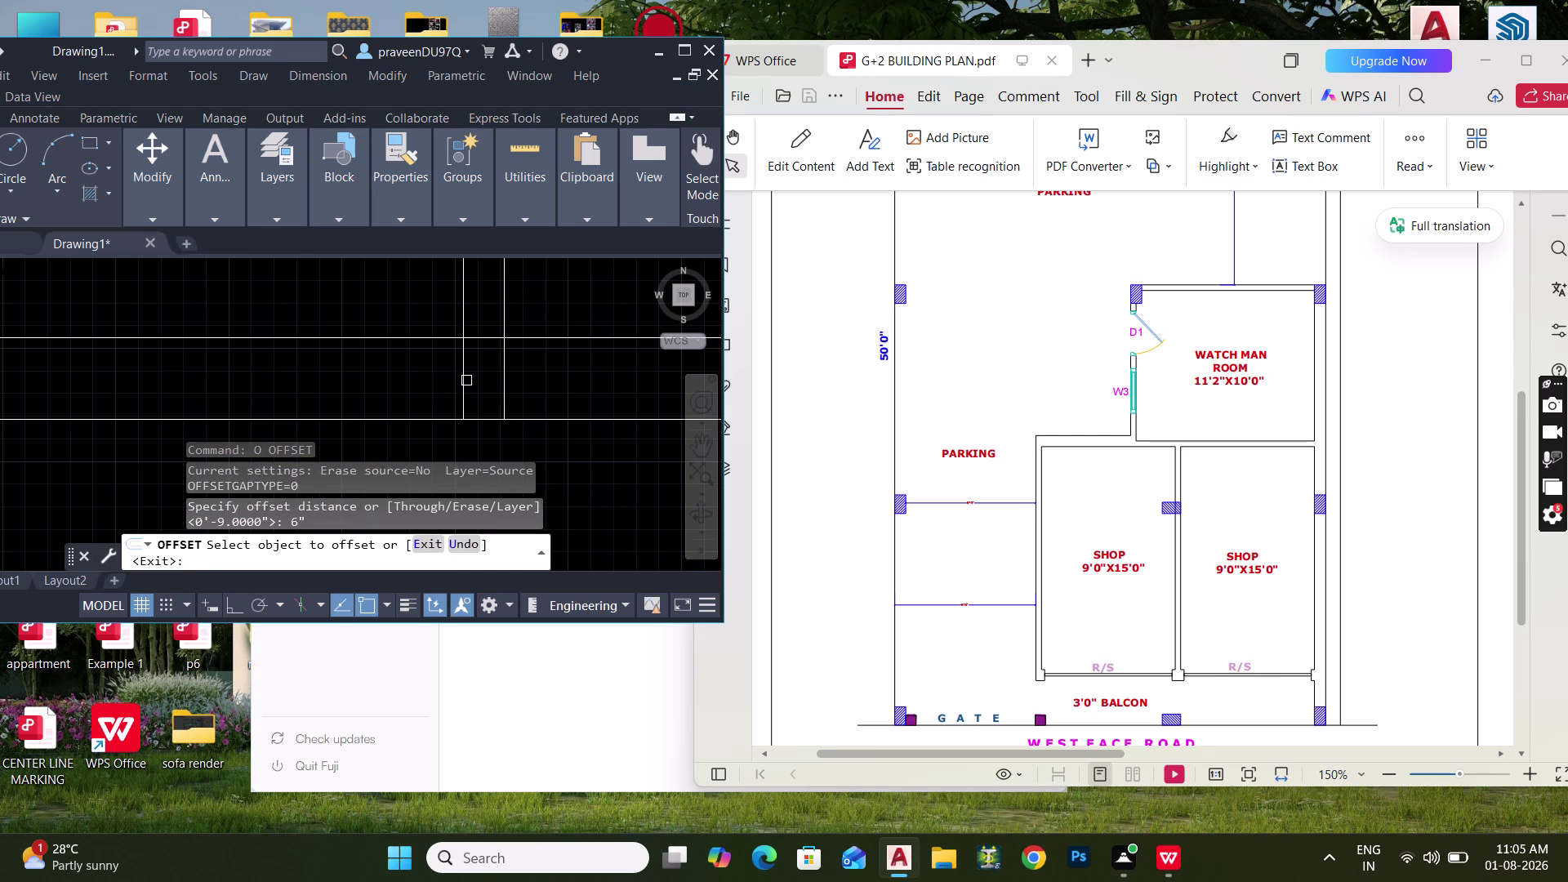
Offset a wall line 6" to create a parallel wall line.
click(461, 377)
click(403, 369)
drag(501, 375, 515, 377)
click(580, 380)
key(Escape)
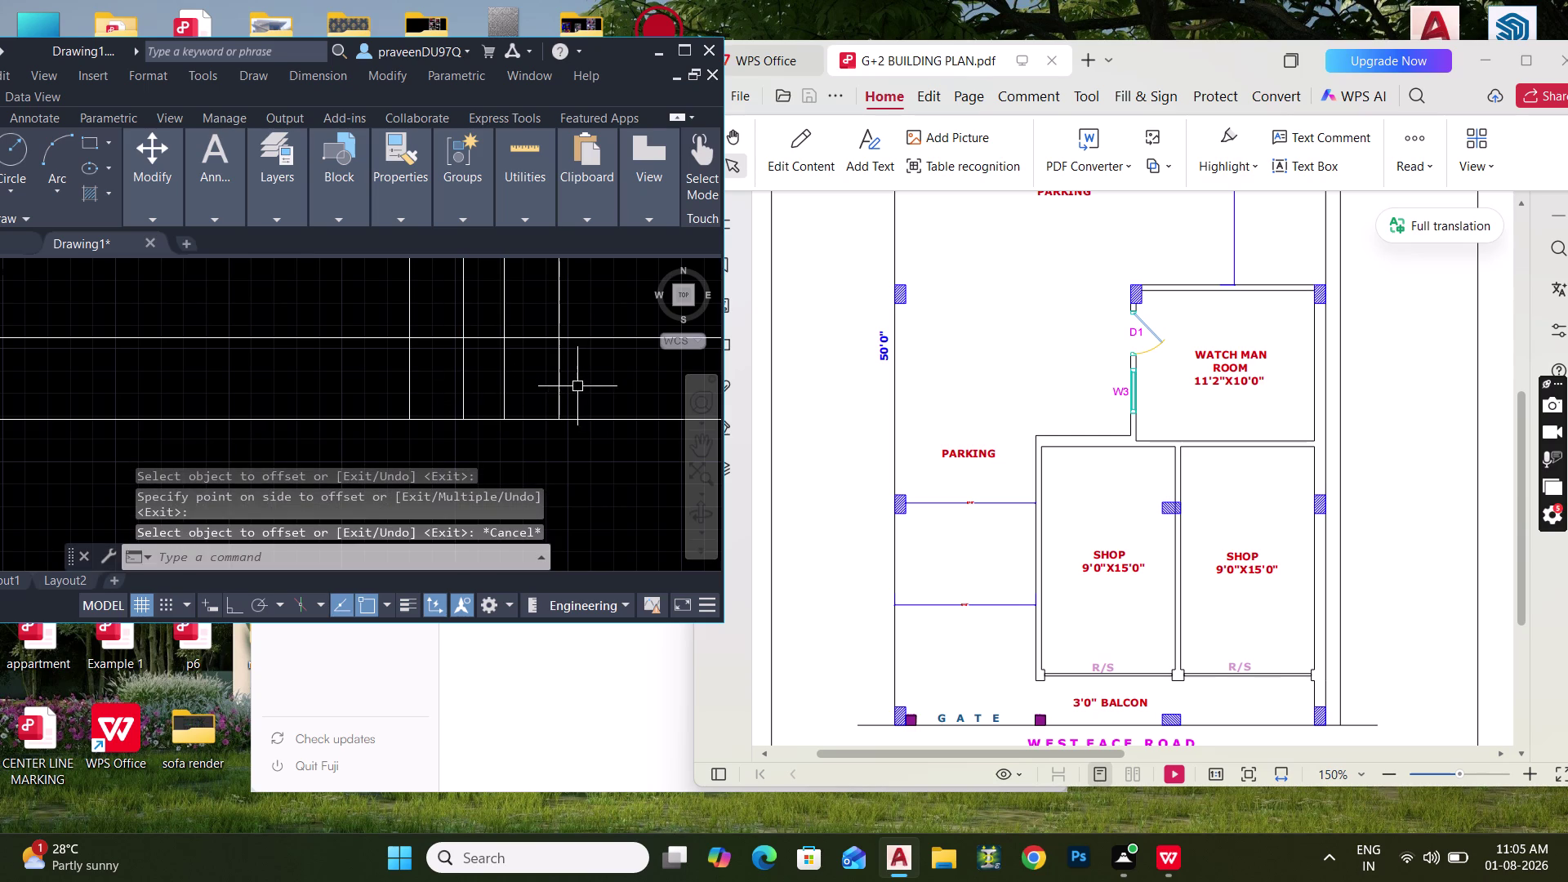
Trim the overlapping wall stubs at the junctions with fence selections.
key(t)
text(R)
key(space)
drag(577, 300, 521, 299)
drag(442, 312, 437, 313)
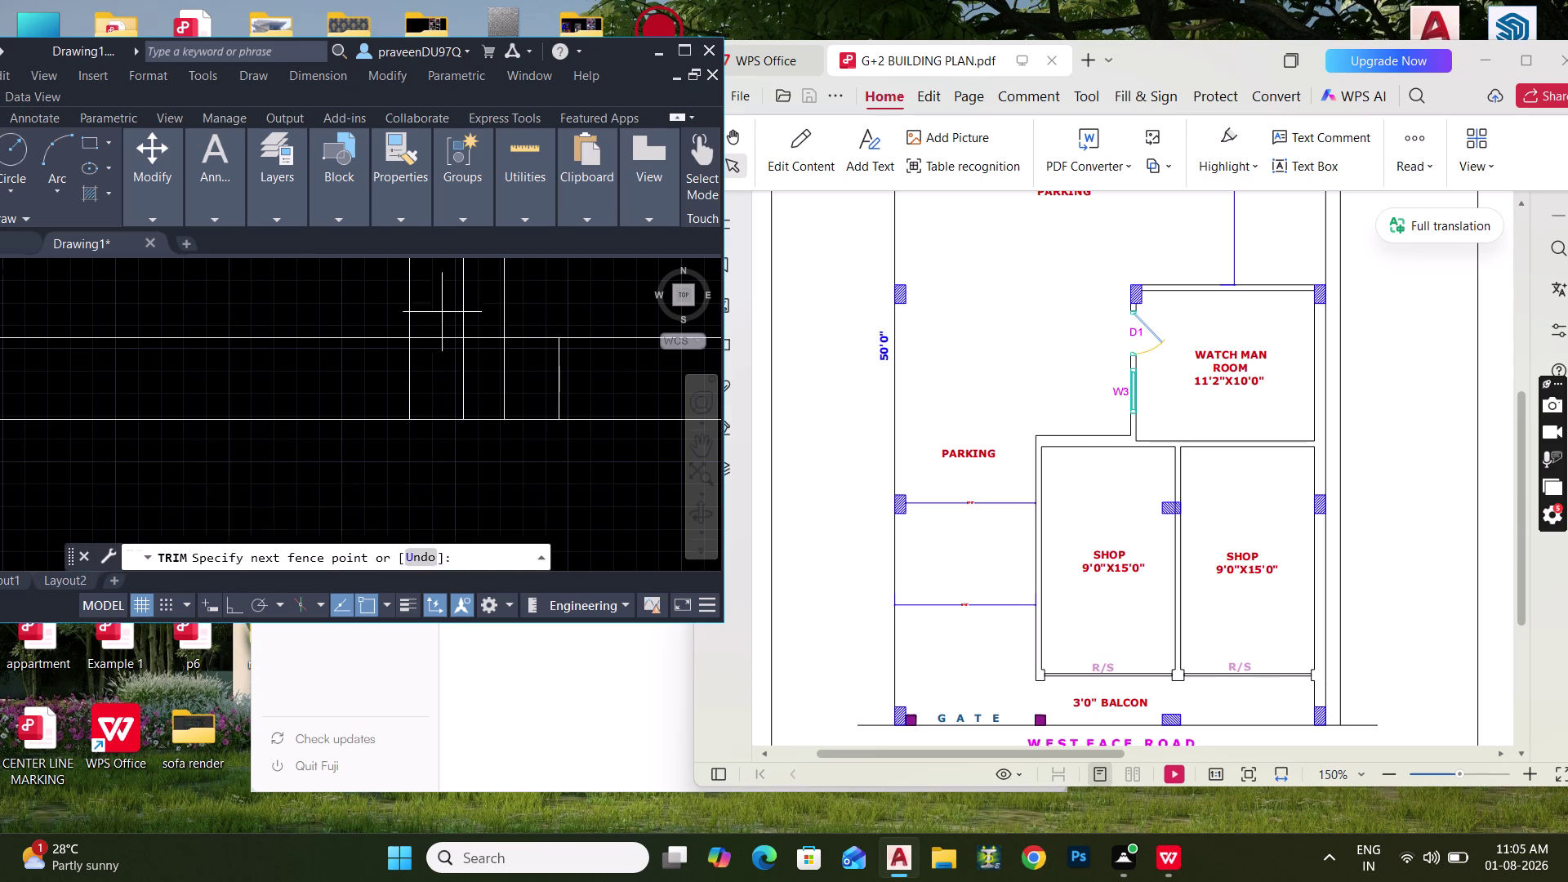
drag(437, 313, 374, 310)
drag(454, 373, 485, 364)
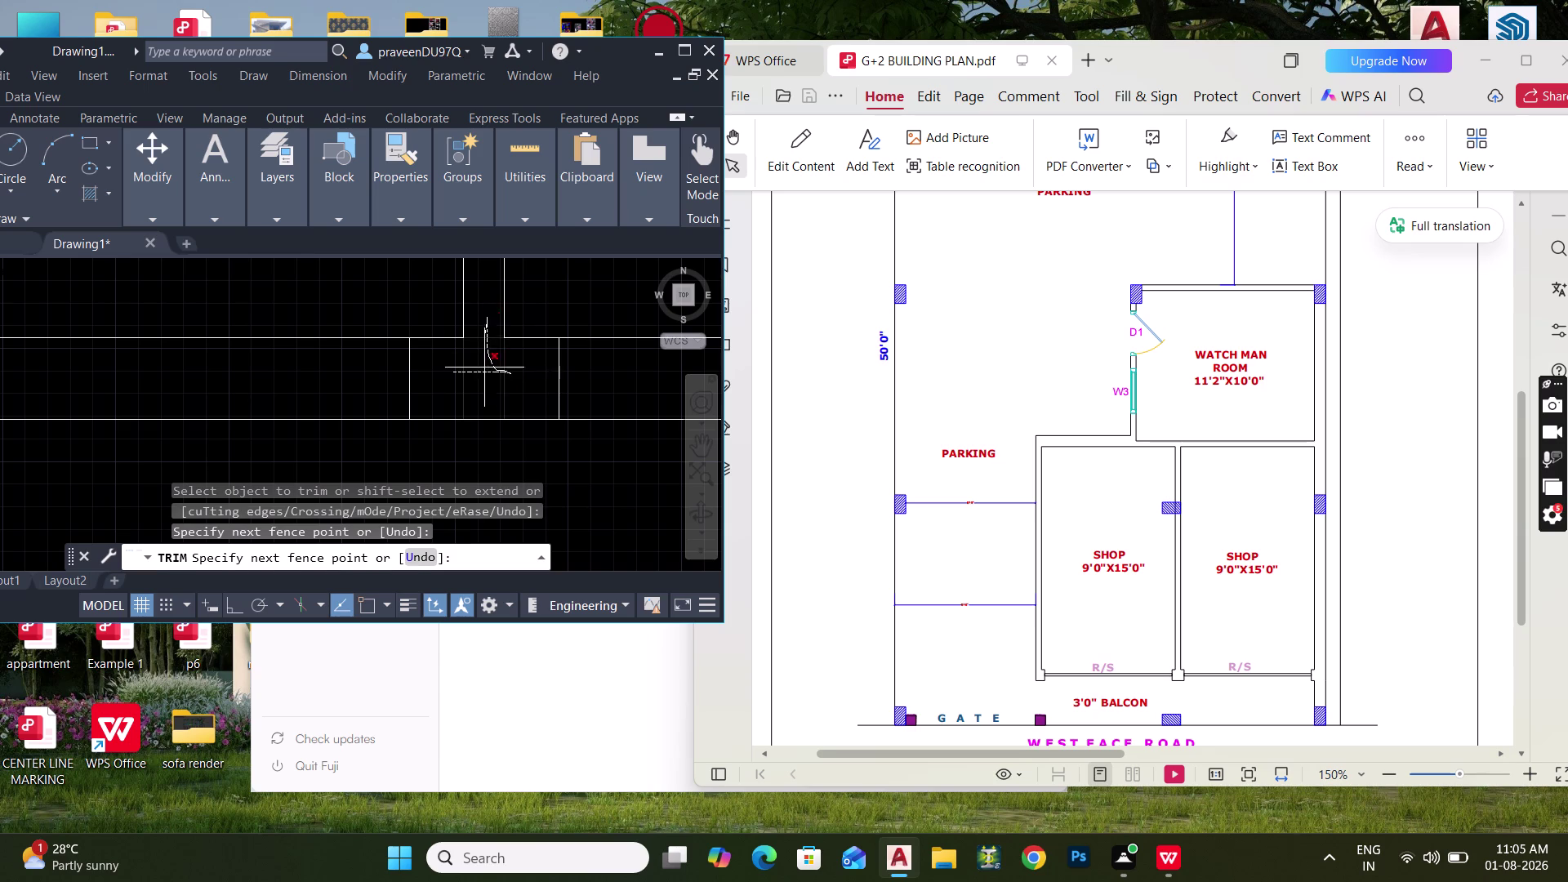
drag(484, 364, 488, 372)
scroll(down, 3)
middle_drag(179, 411, 172, 438)
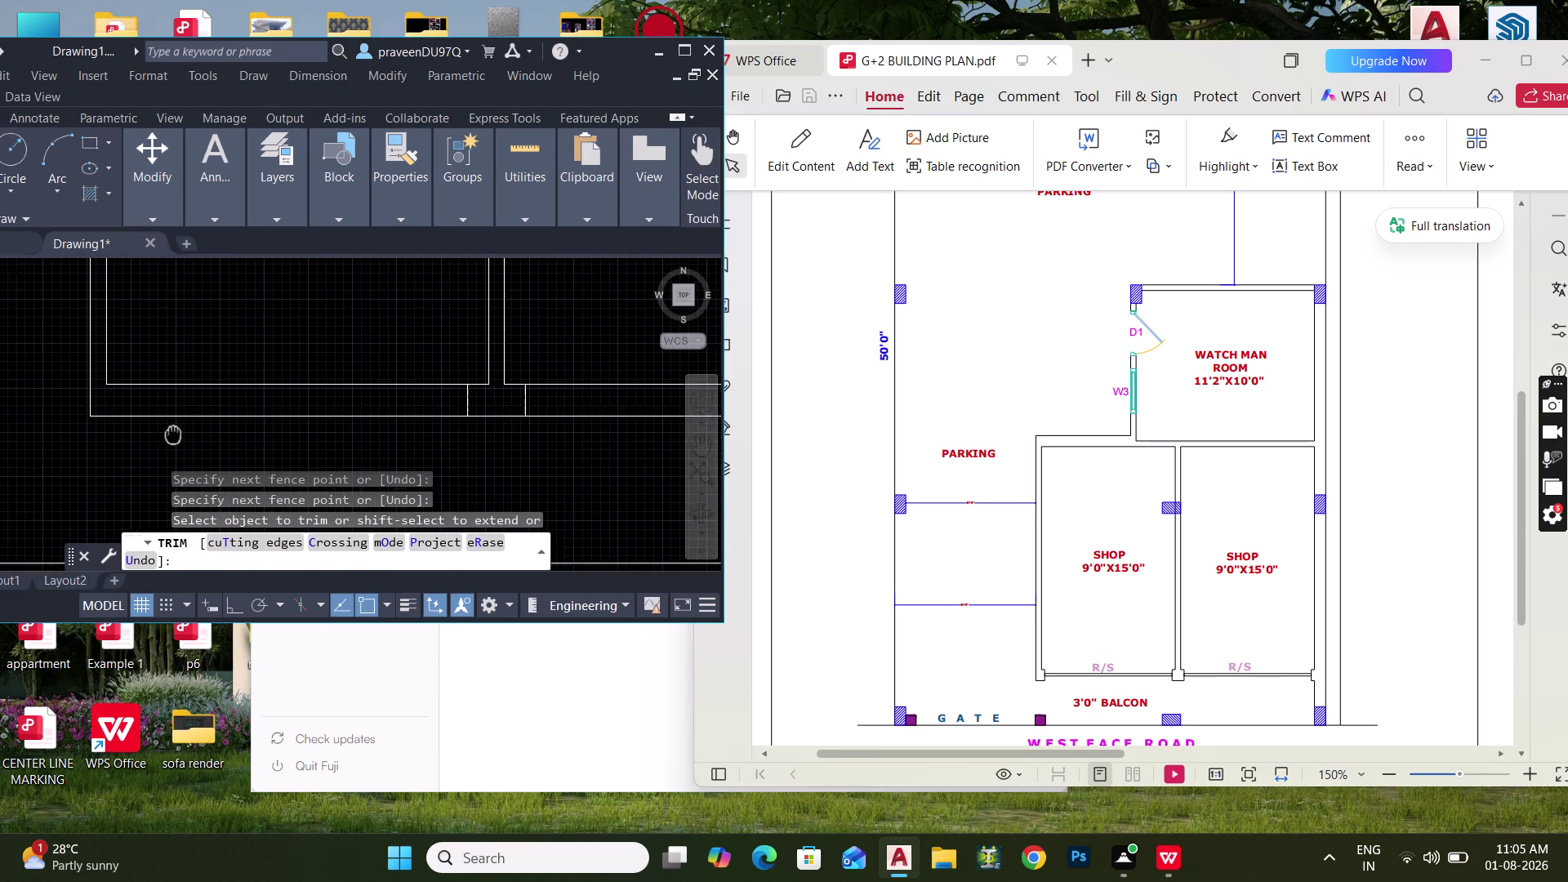
middle_drag(172, 438, 170, 443)
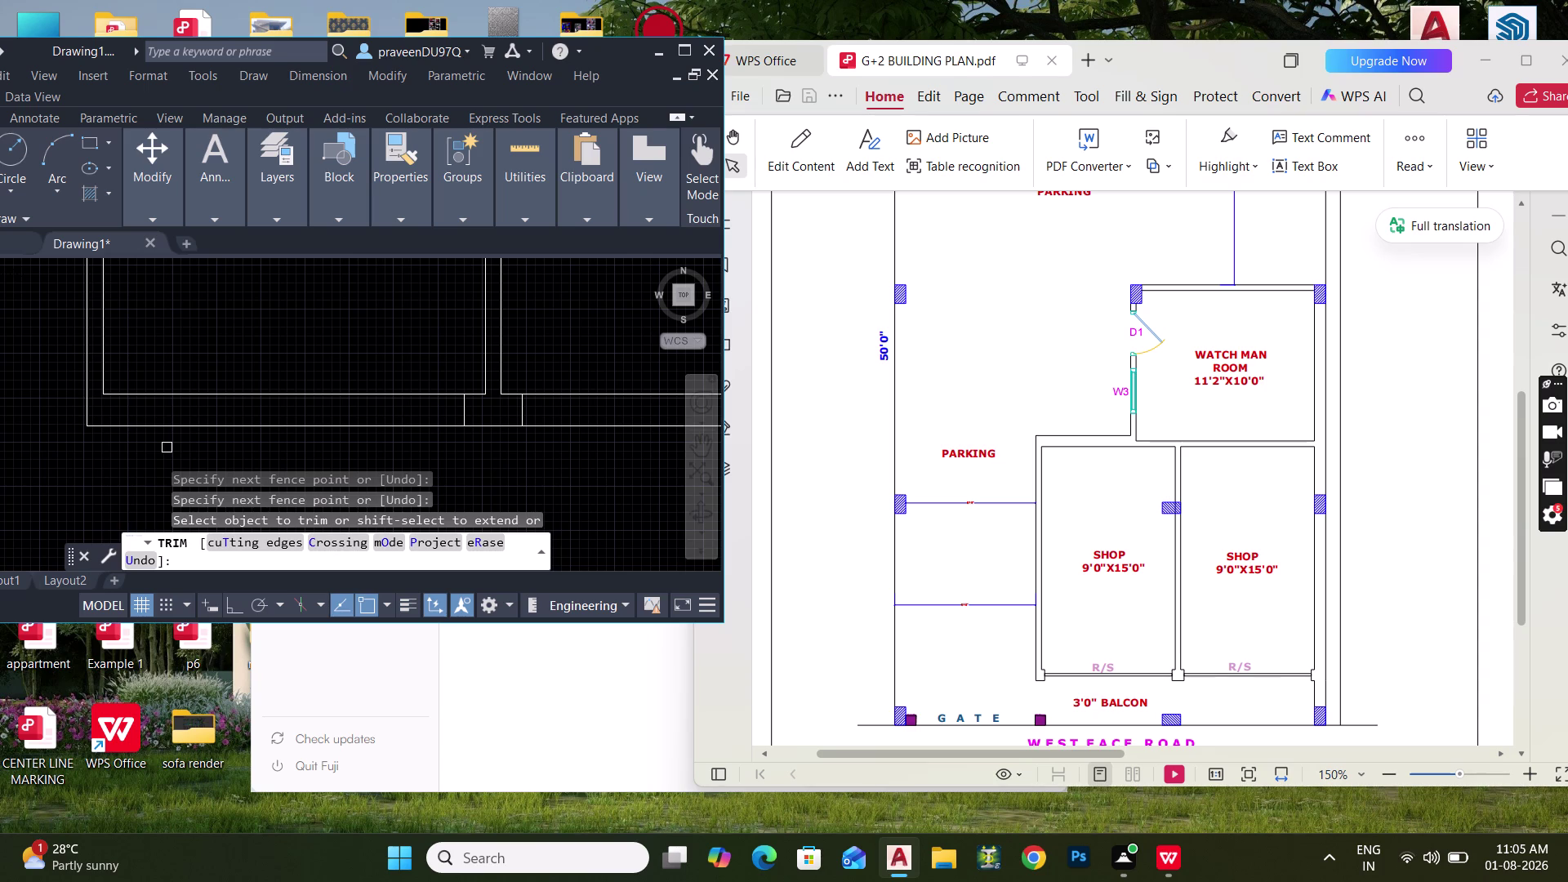
click(167, 447)
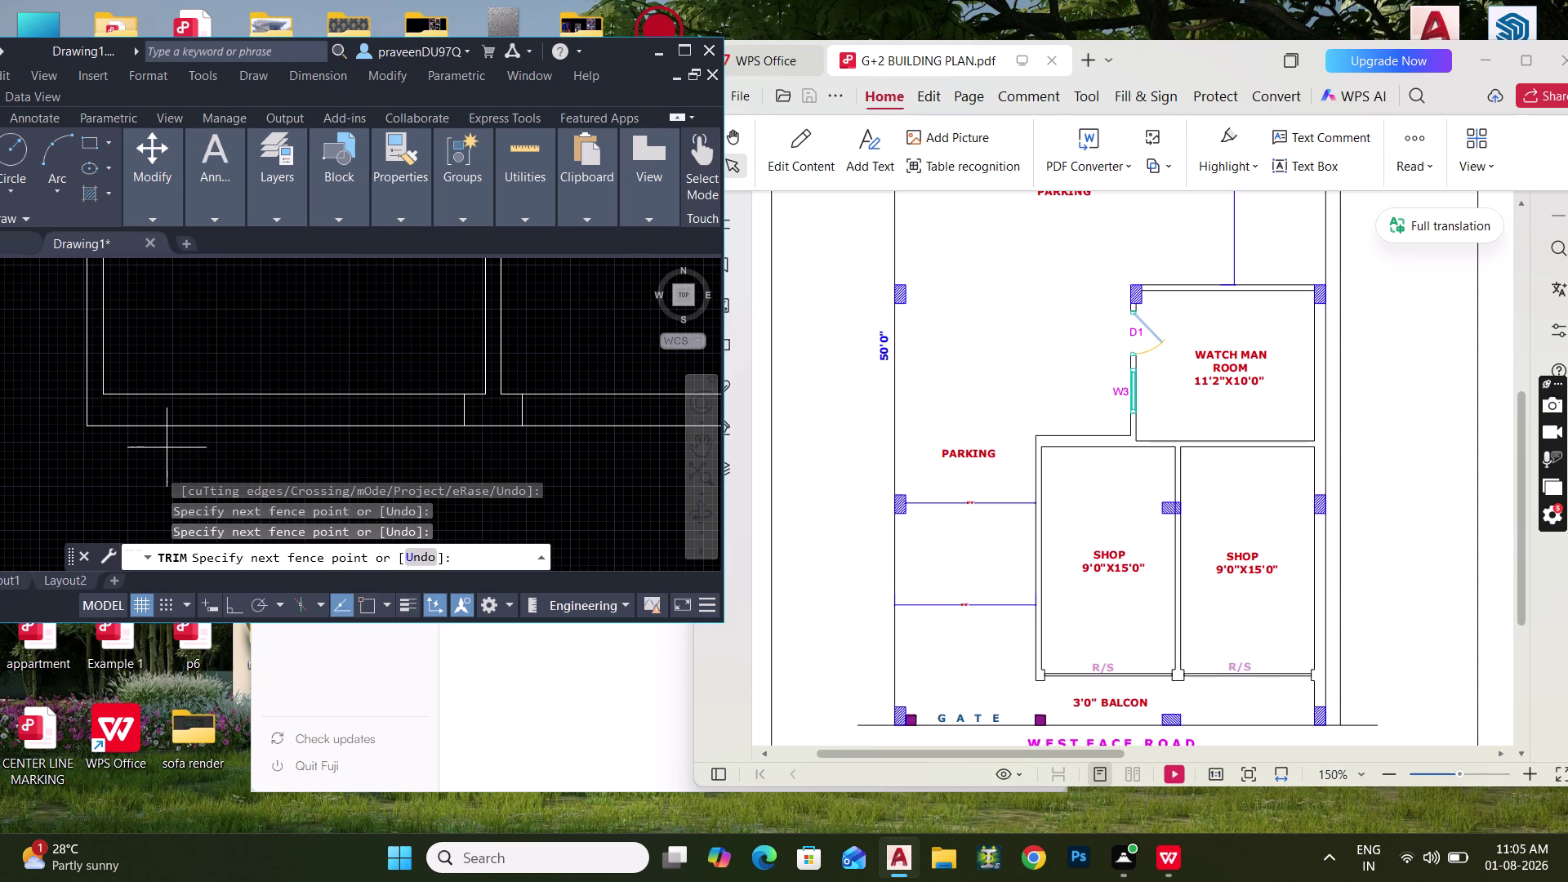